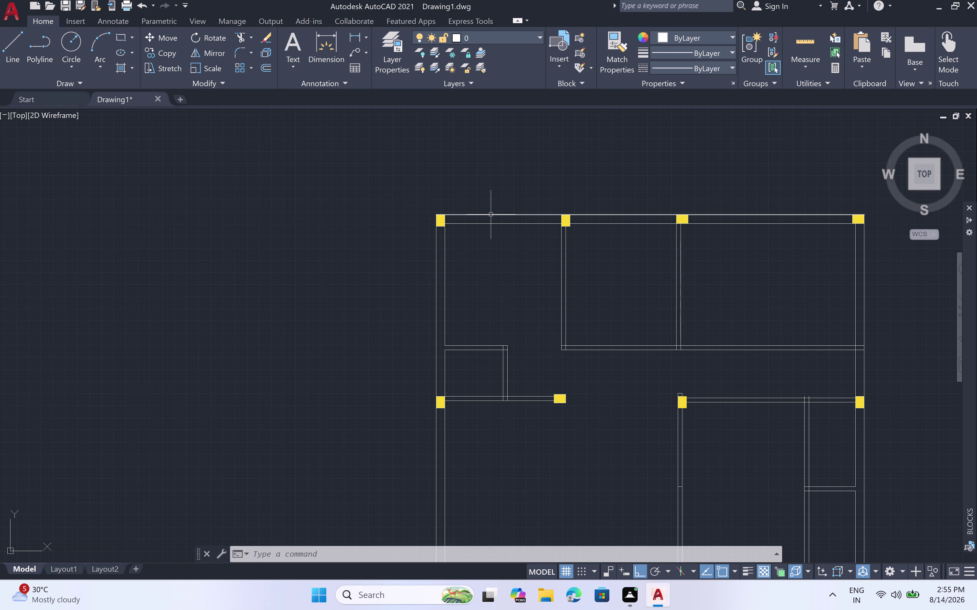
Zoom in on the top wall between the two yellow columns and start LINE.
scroll(up, 3)
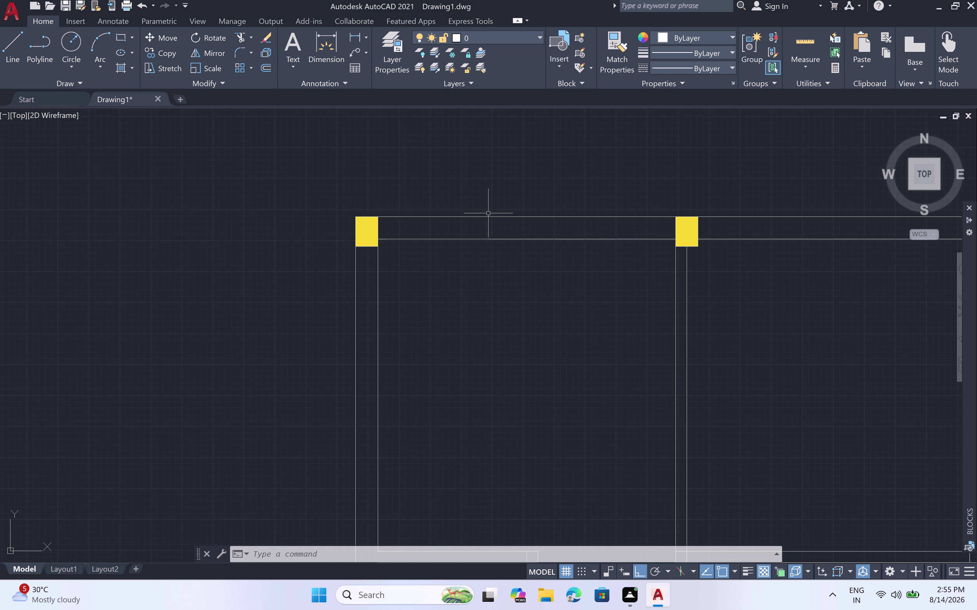
scroll(up, 3)
key(l)
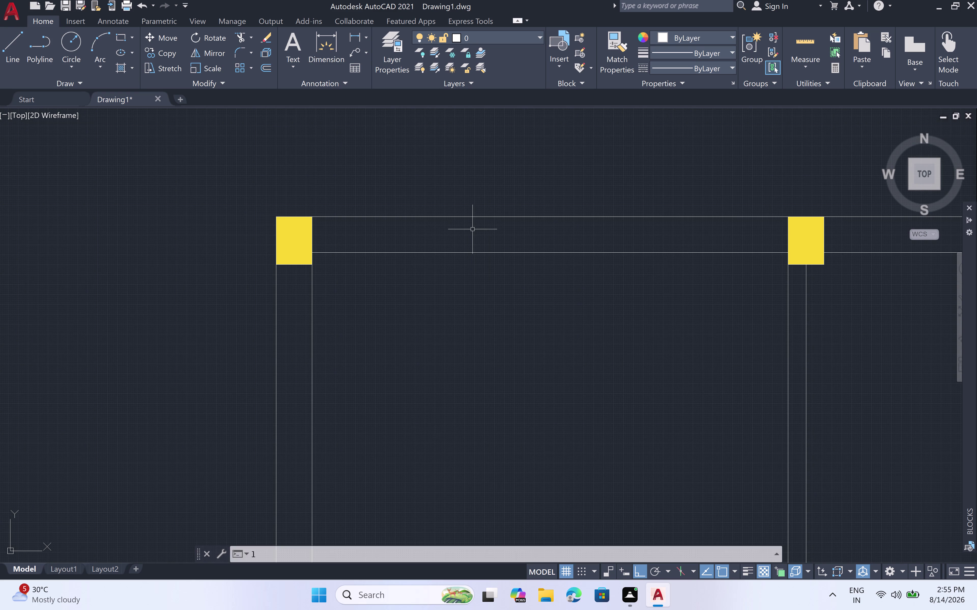
key(space)
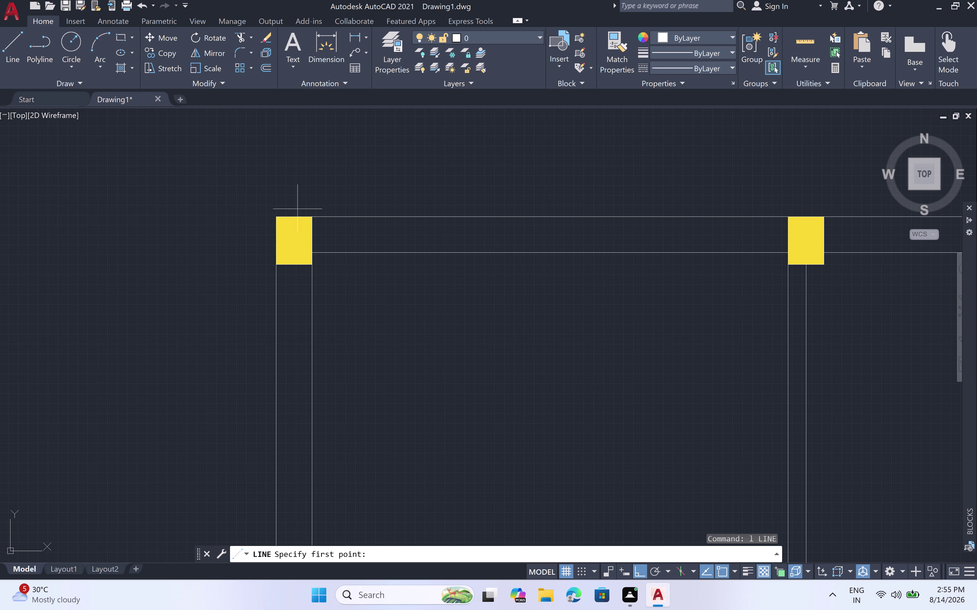
Start a line on the top wall's outer edge, offset 1.5' along the wall.
click(316, 215)
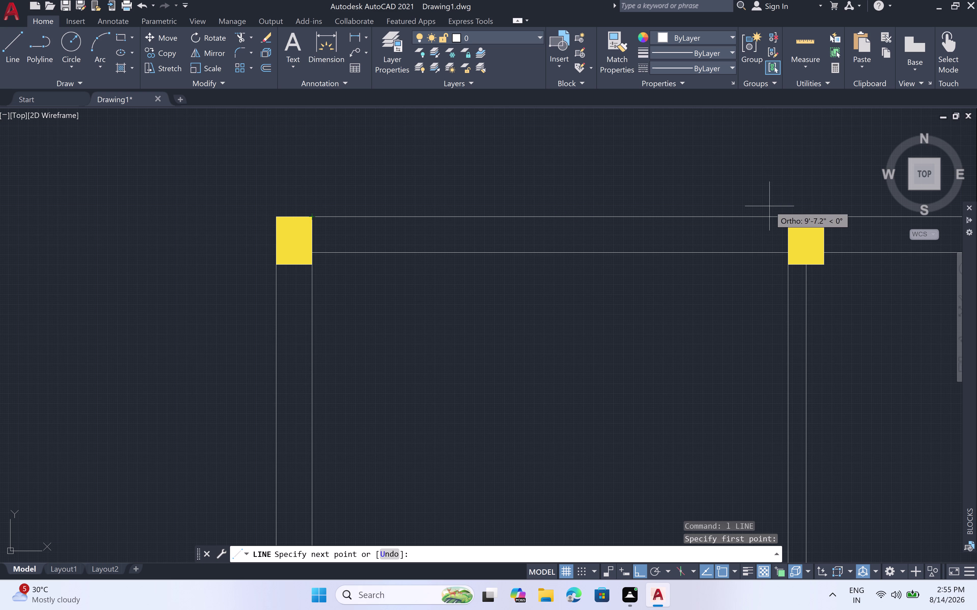
click(785, 219)
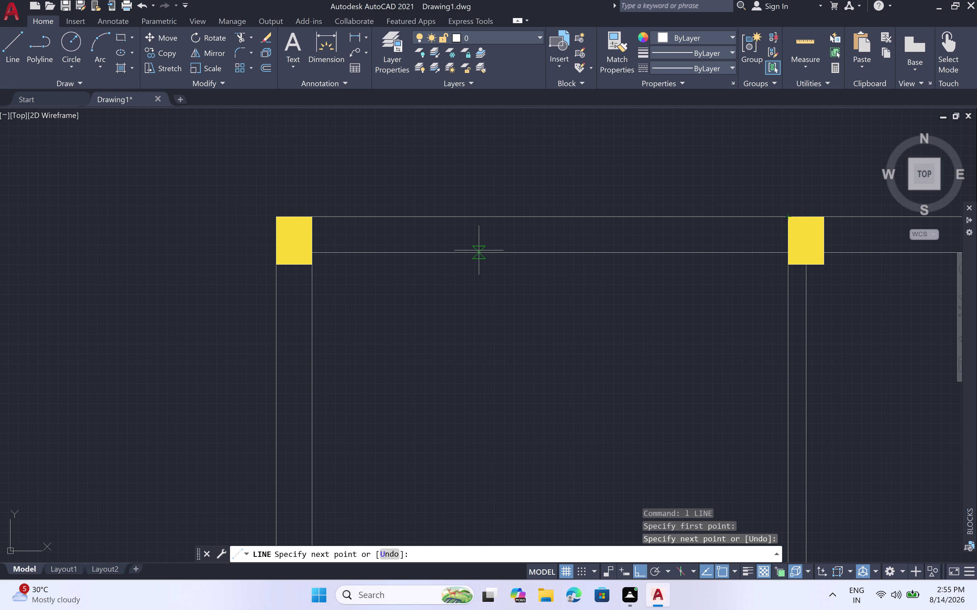
key(Escape)
key(l)
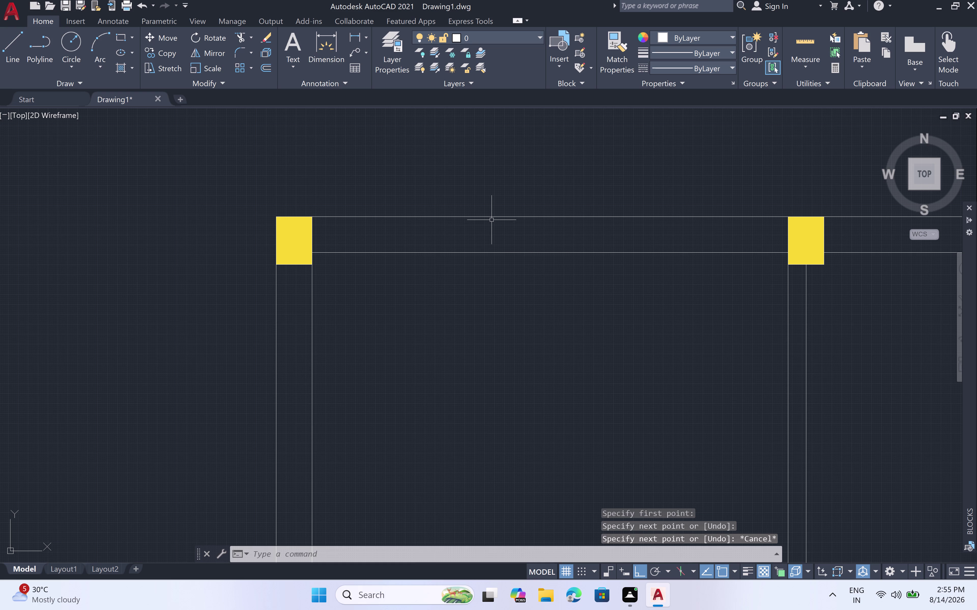
key(space)
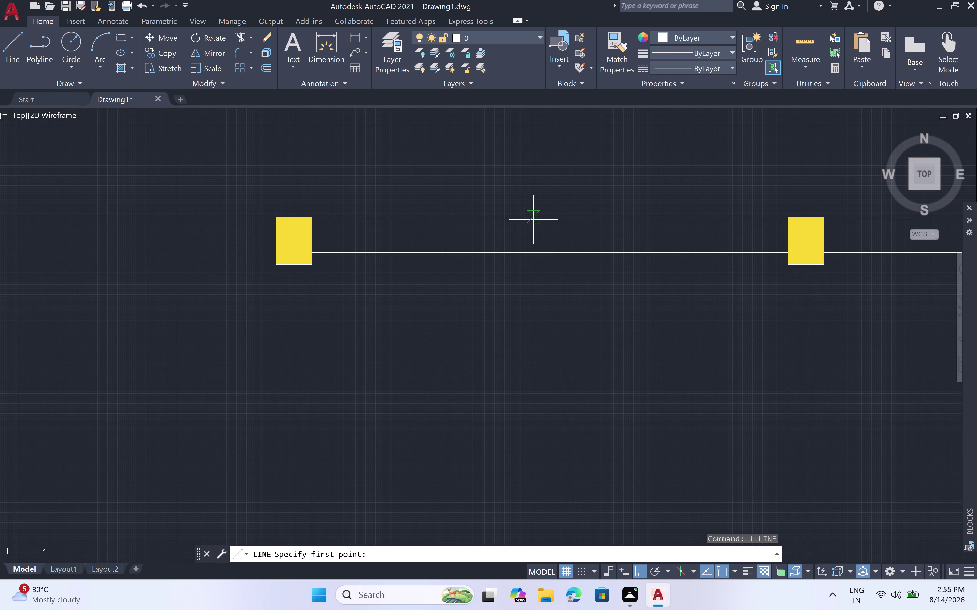
click(547, 216)
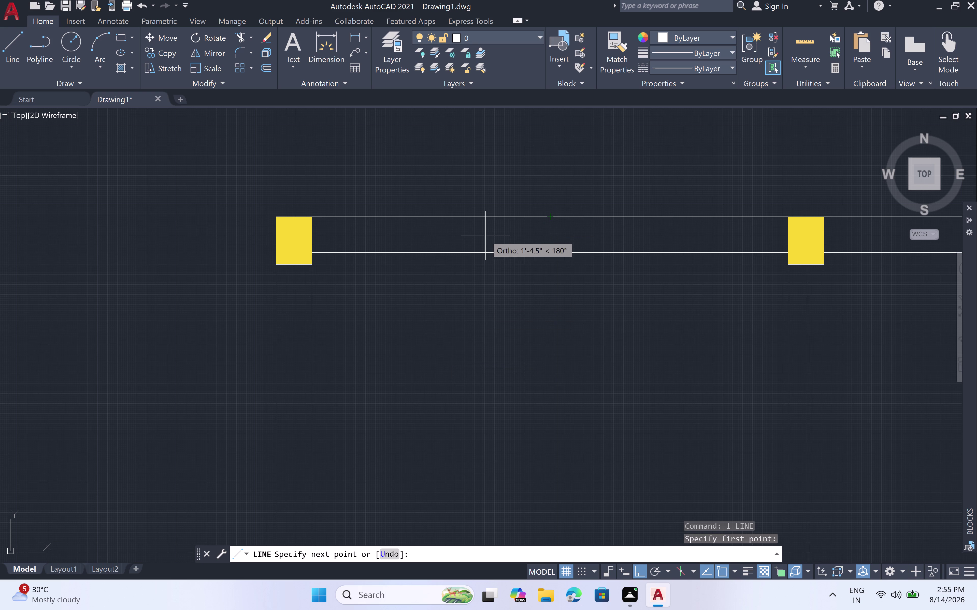
text(1)
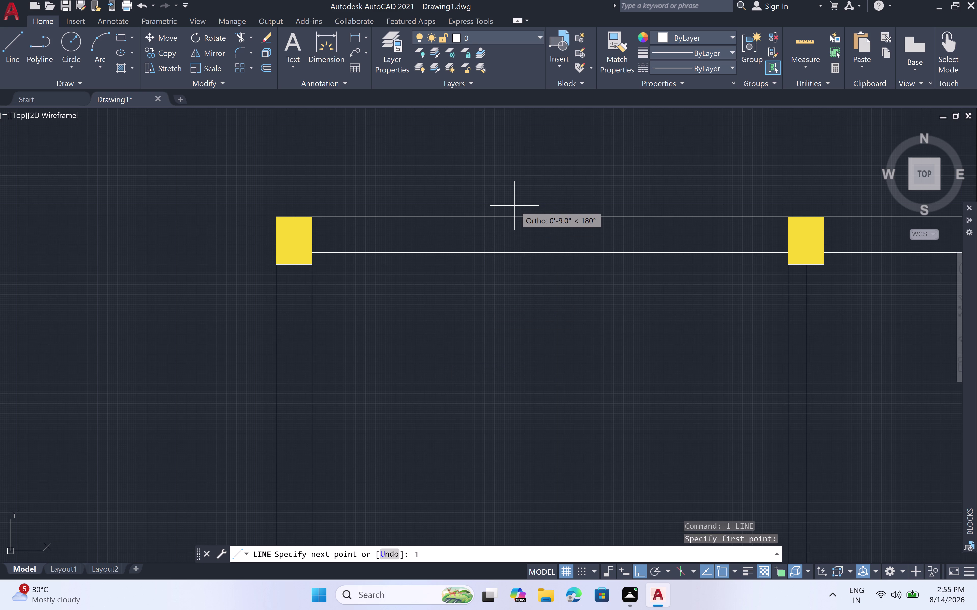
text(.)
key(5)
text(')
key(space)
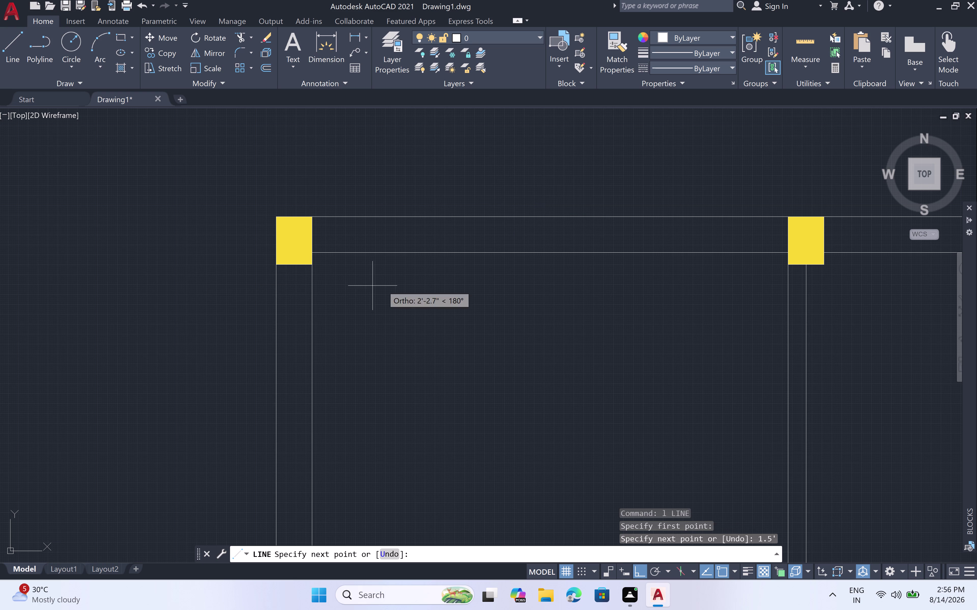
Draw two cross lines through the wall 3' apart.
click(475, 255)
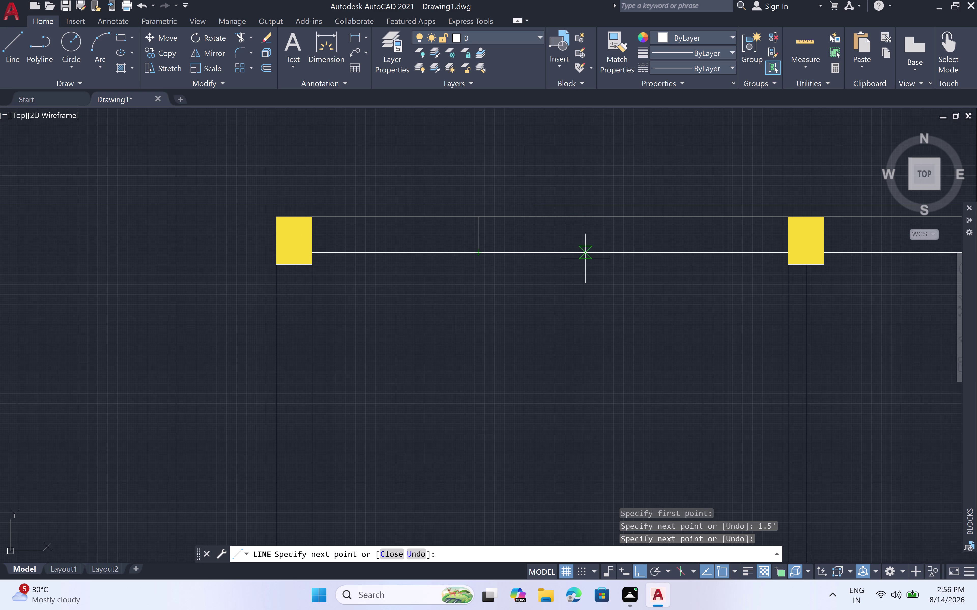
text(3')
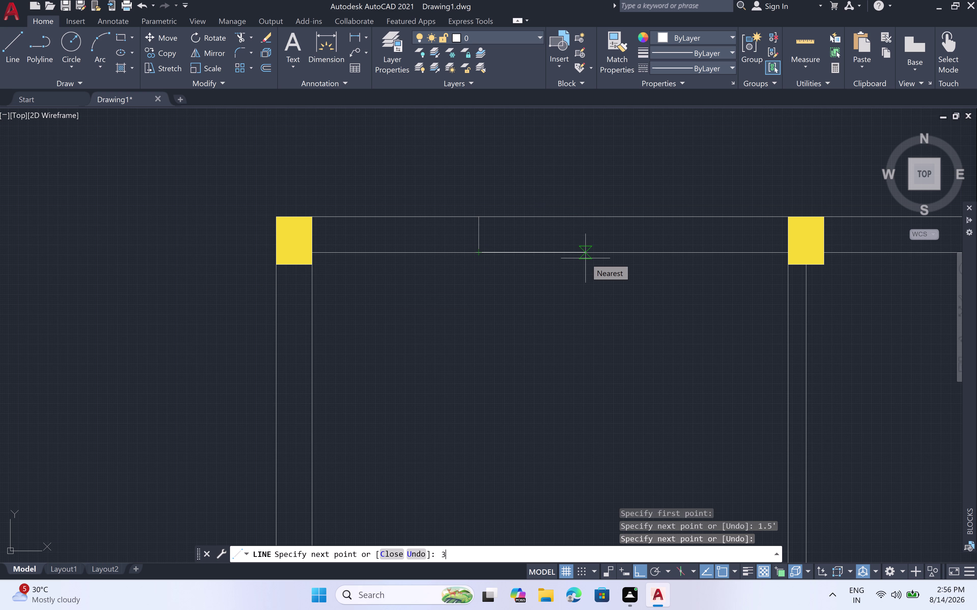
key(space)
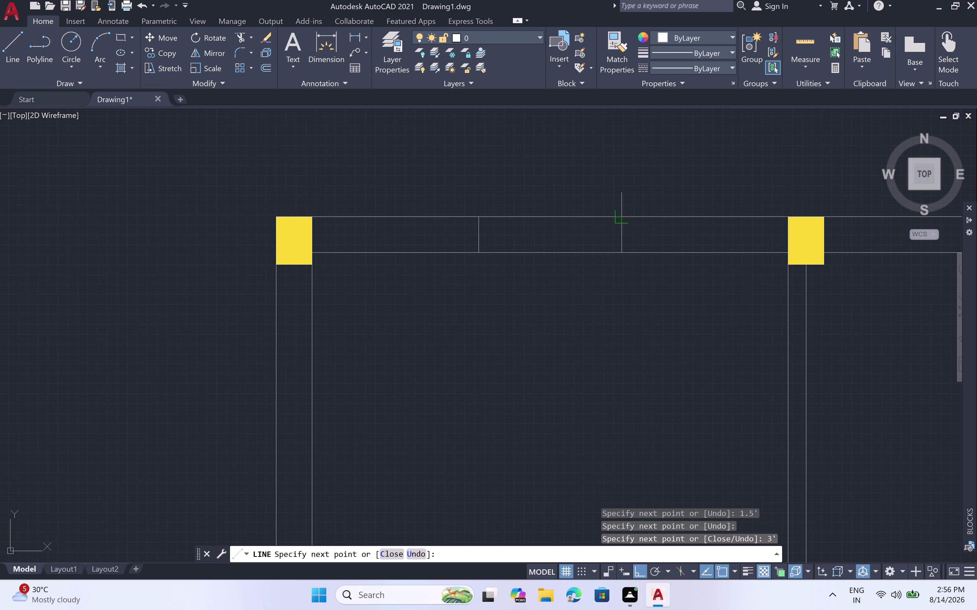
click(618, 216)
key(Escape)
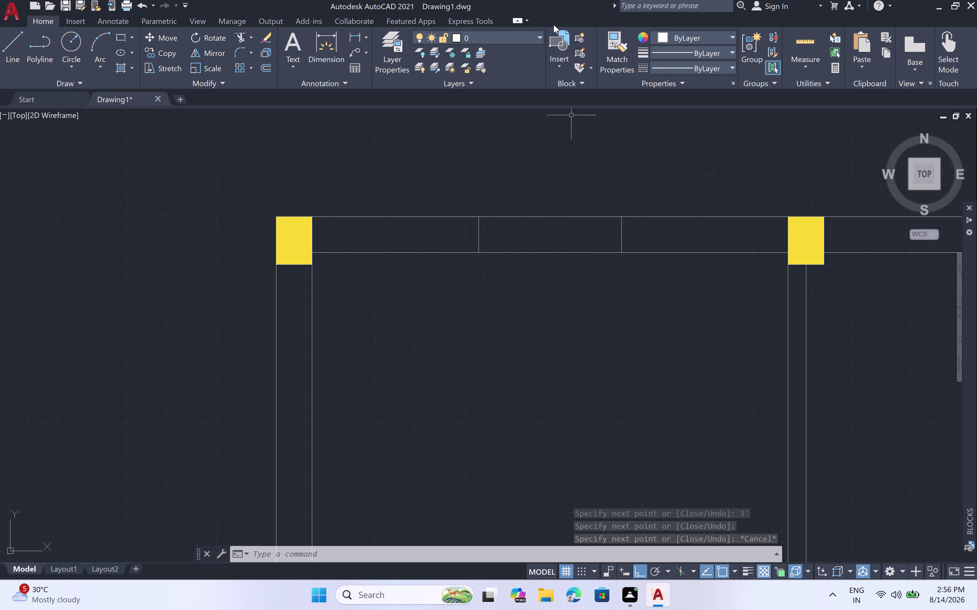
Open the Layer Properties Manager with LA and create a new layer.
text(l)
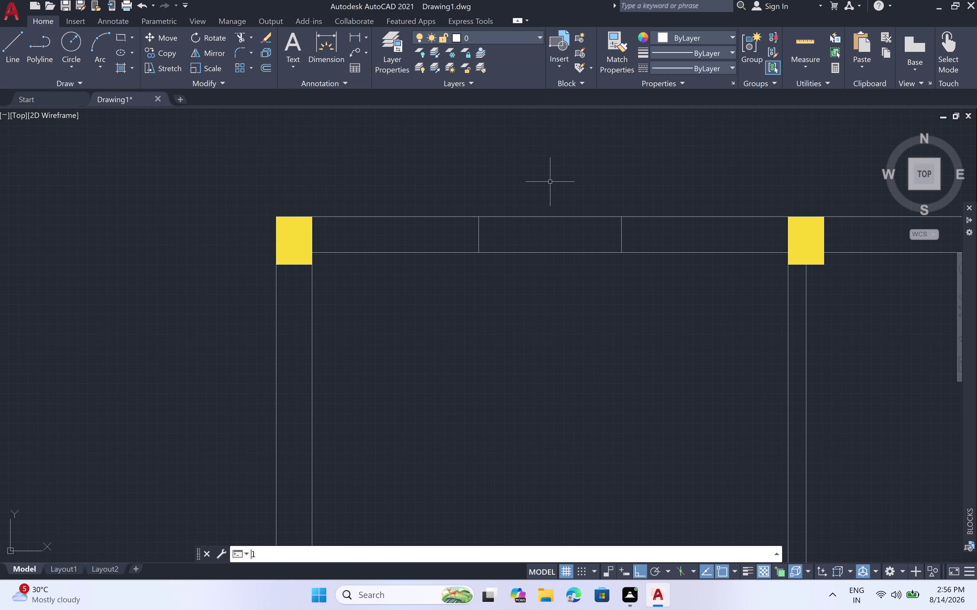
text(a)
key(space)
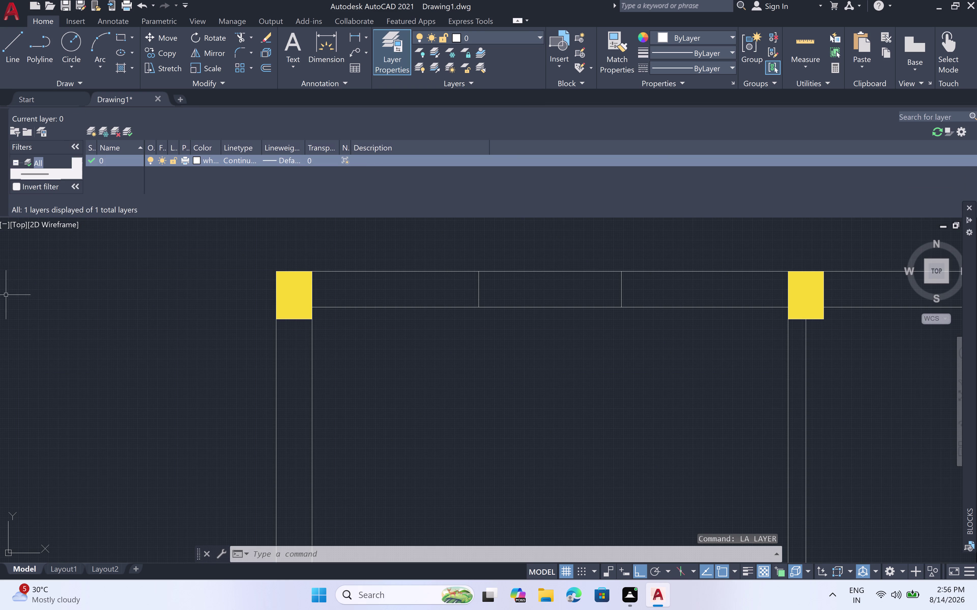
right_click(85, 231)
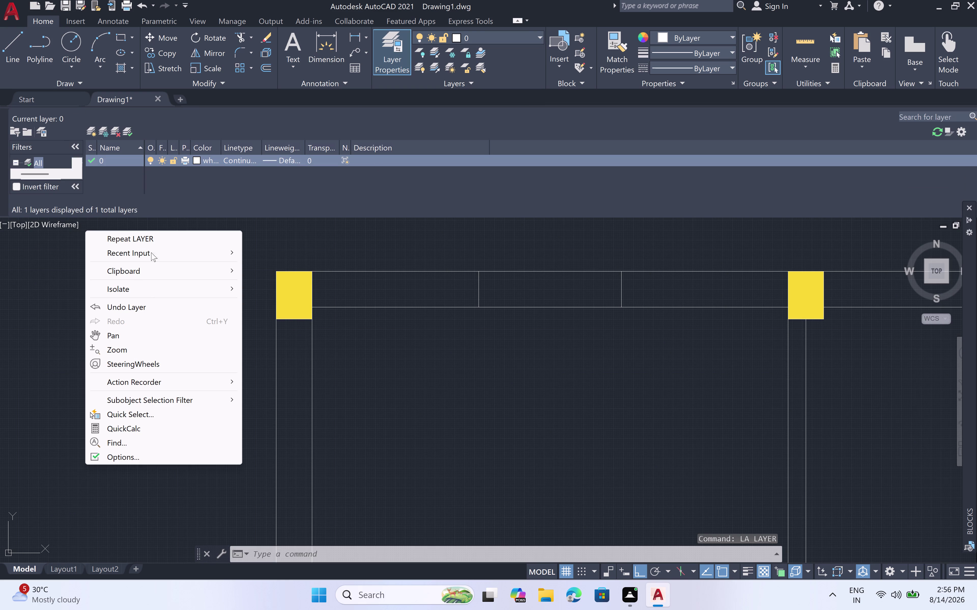
click(140, 169)
right_click(133, 170)
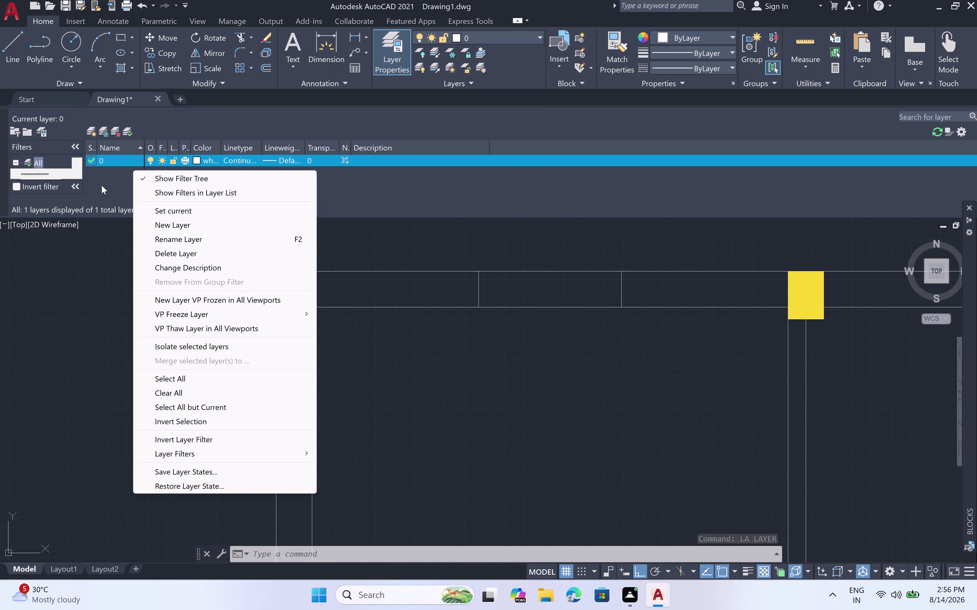
click(193, 223)
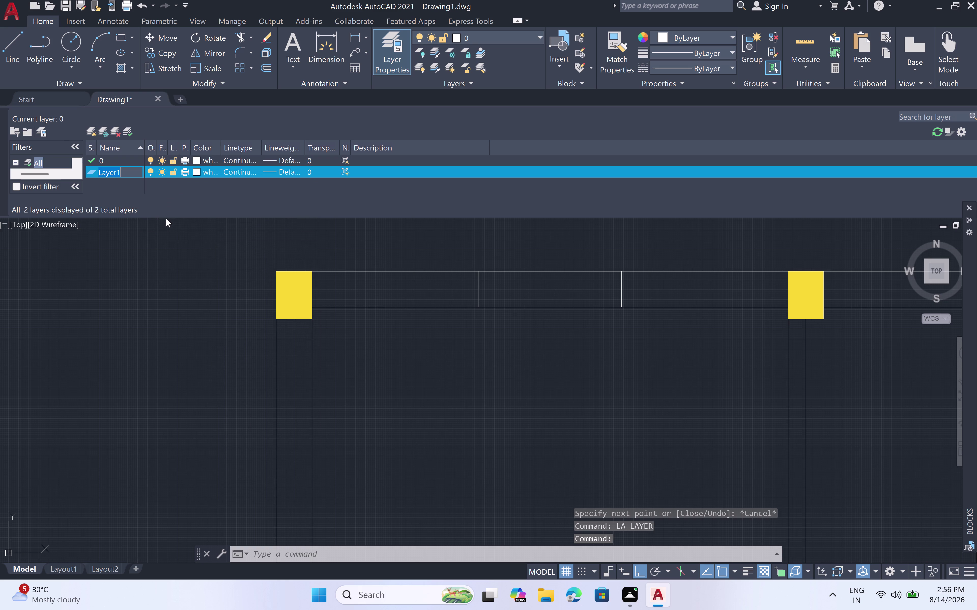
Name the new layer 'window'.
key(BackSpace)
text(wi)
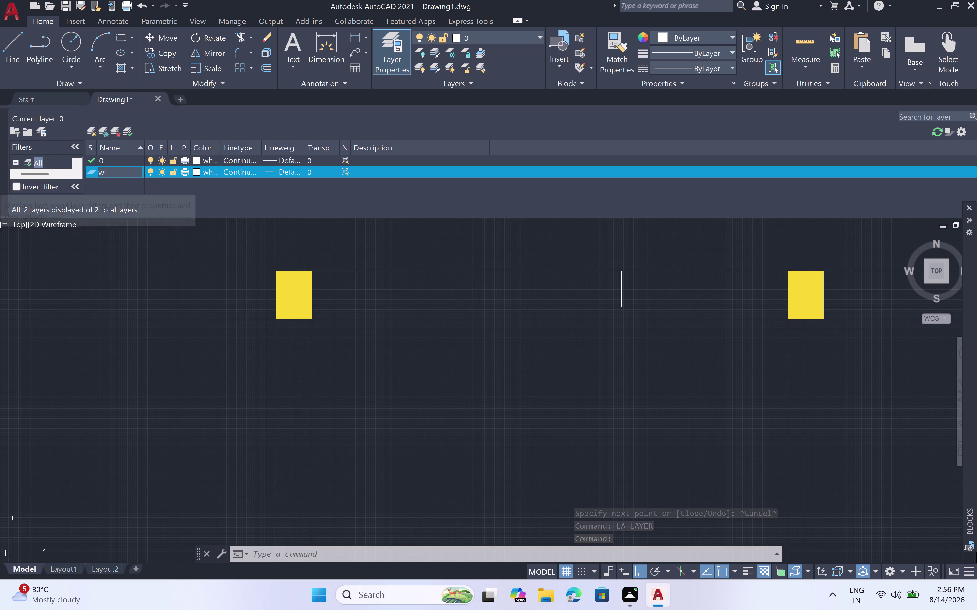
text(n)
key(d)
key(o)
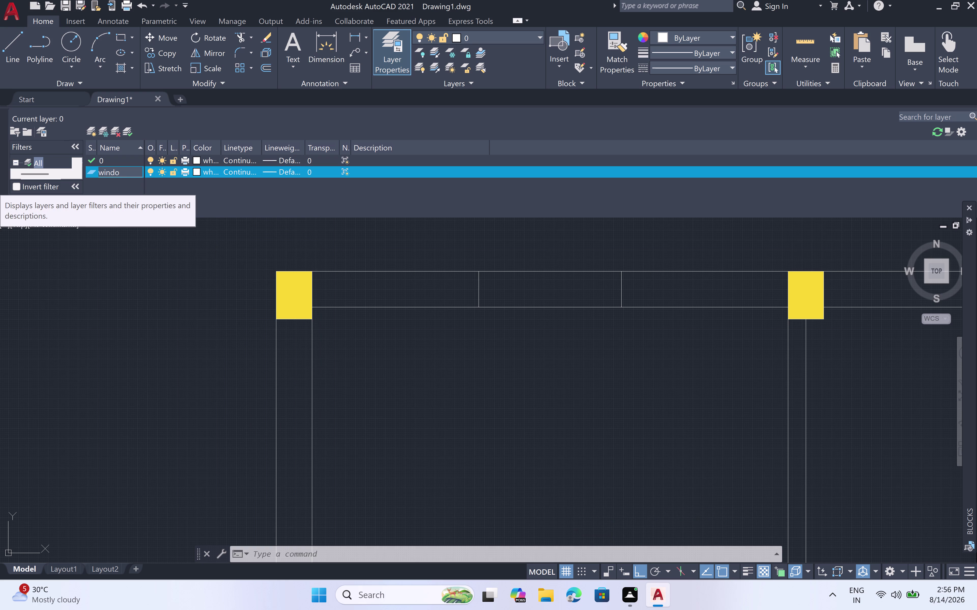
key(w)
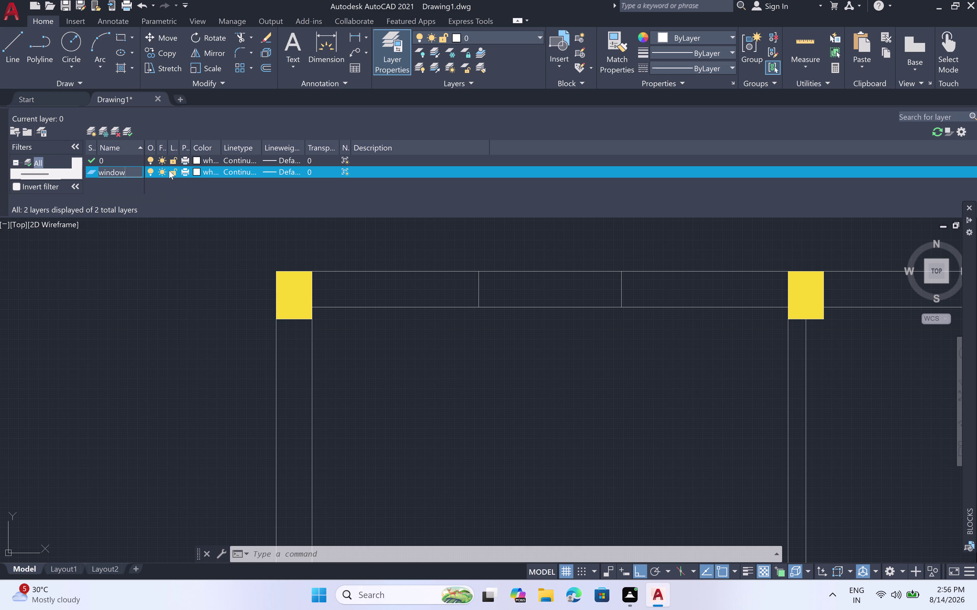
click(198, 167)
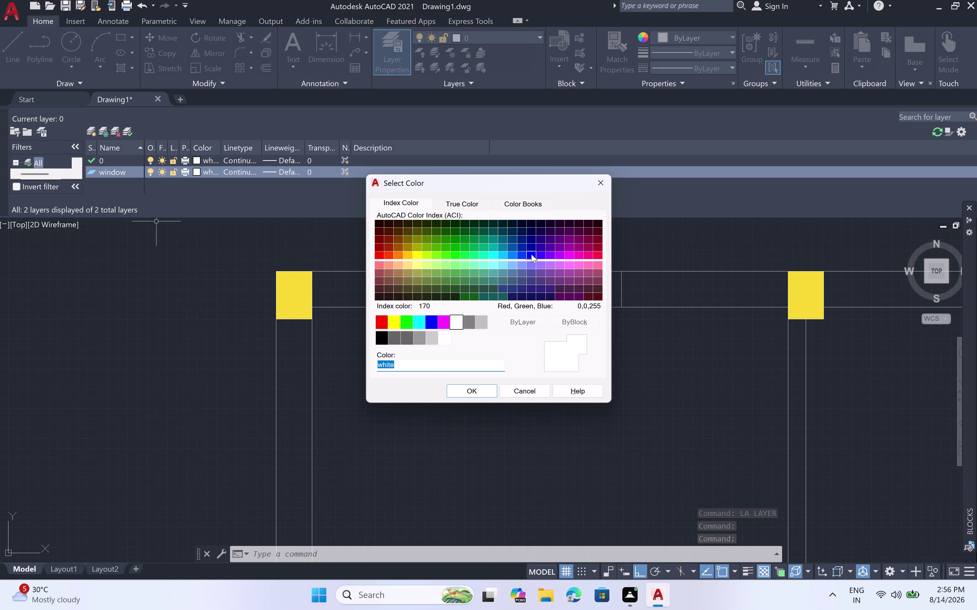
Set the window layer's colour to index 180 (blue) and close the layer manager.
click(539, 256)
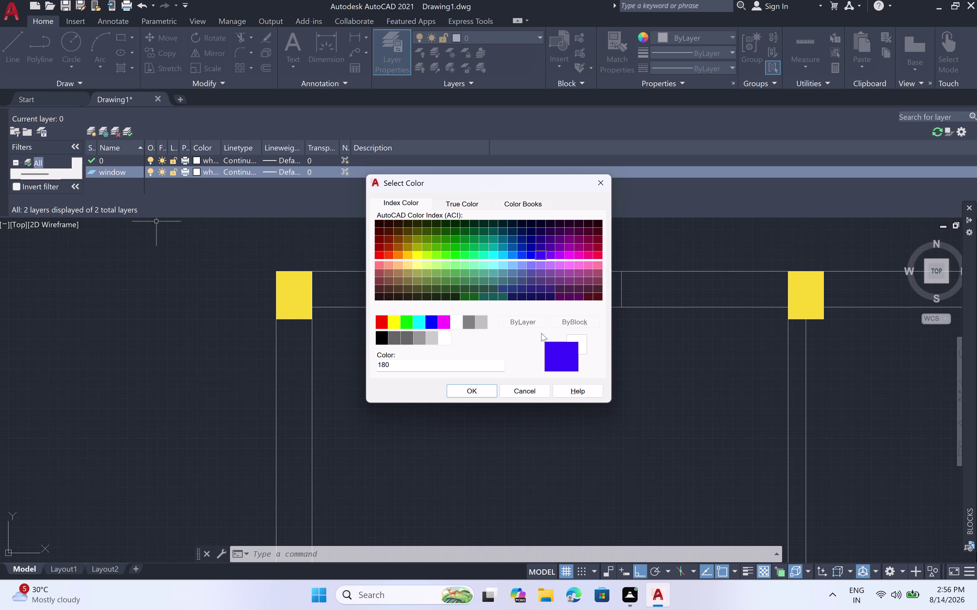
click(479, 395)
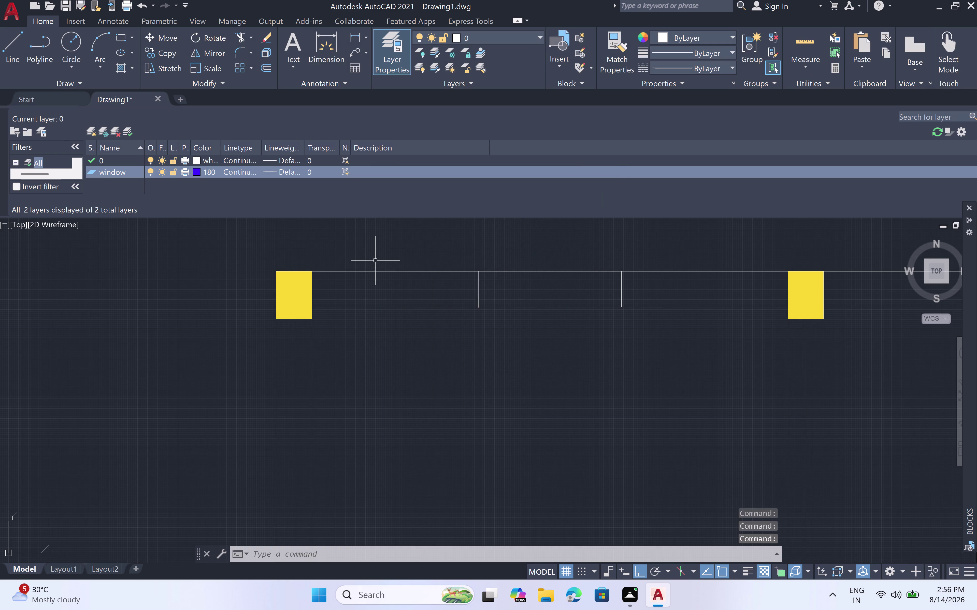
click(137, 248)
click(246, 245)
key(Escape)
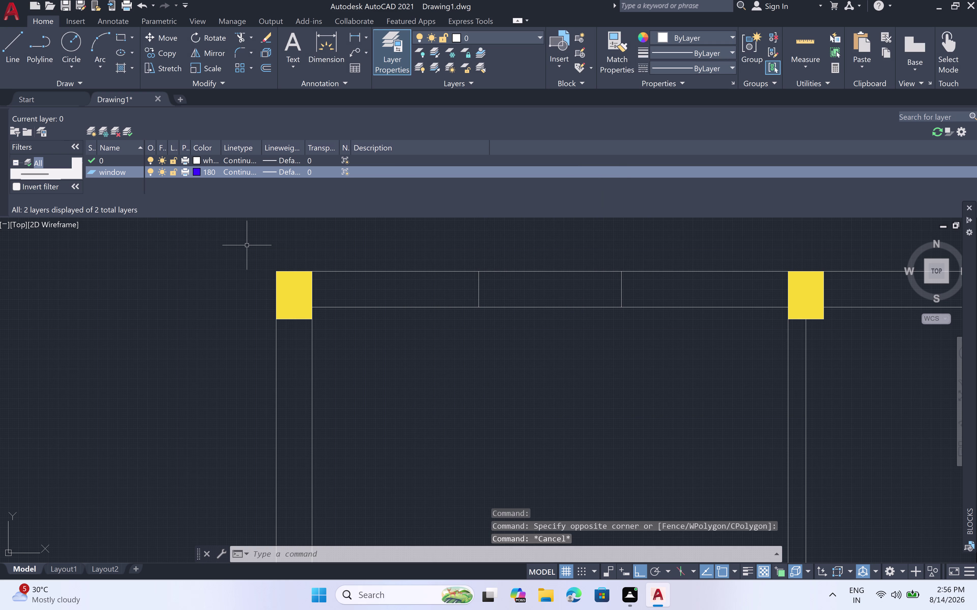
double_click(394, 47)
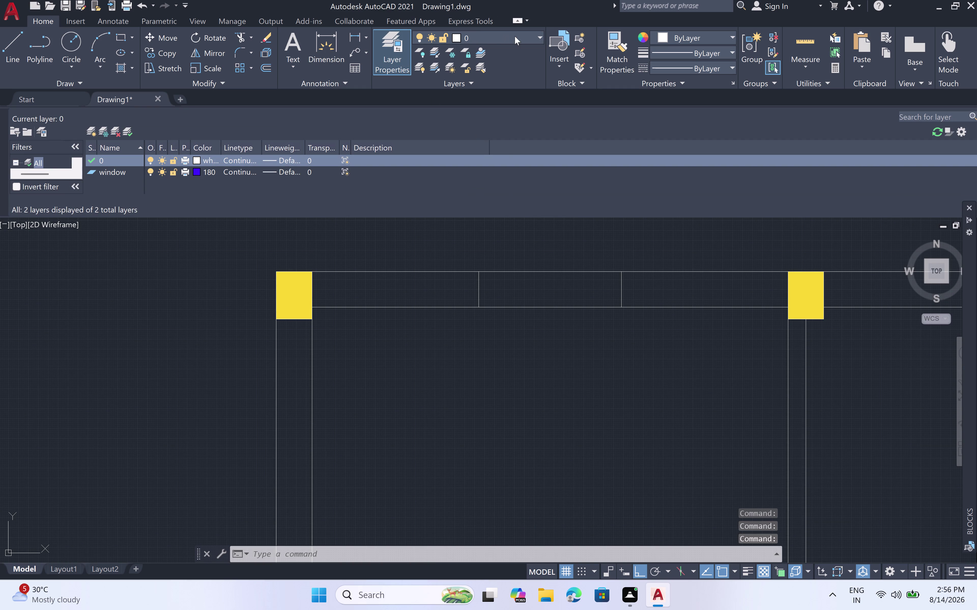
click(396, 61)
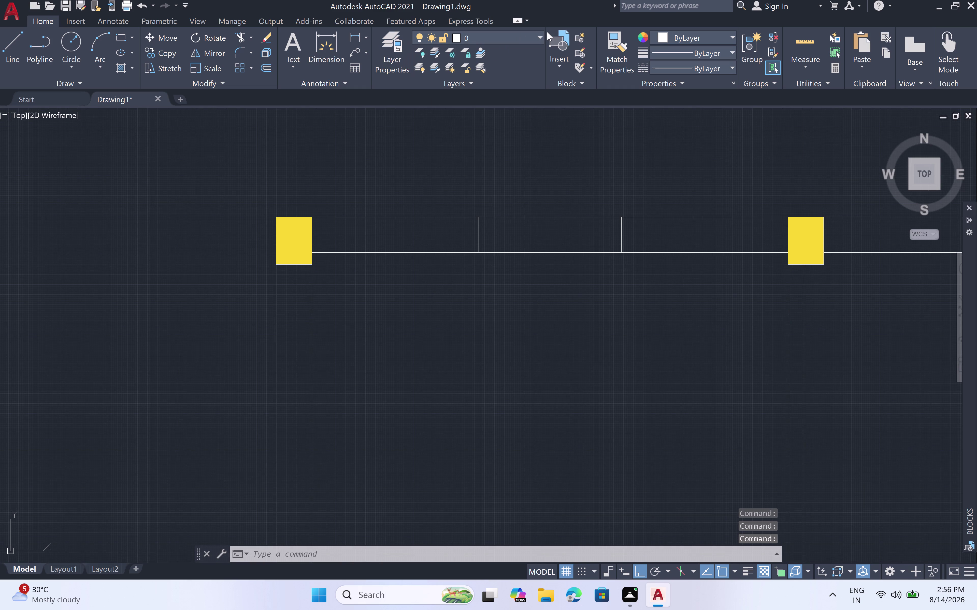
Make window the current layer and draw jamb lines across the top wall opening.
click(543, 35)
click(525, 67)
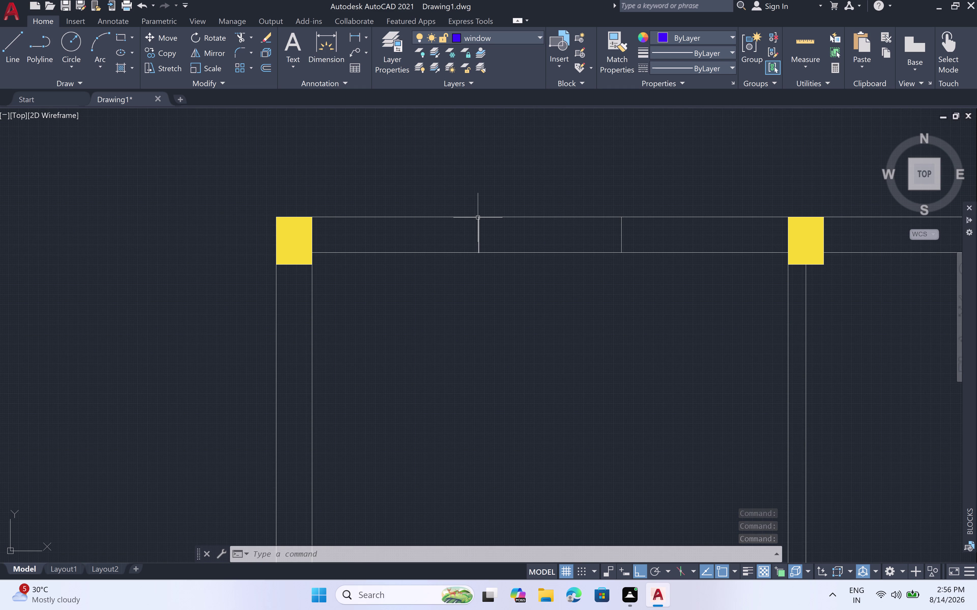
text(l)
key(space)
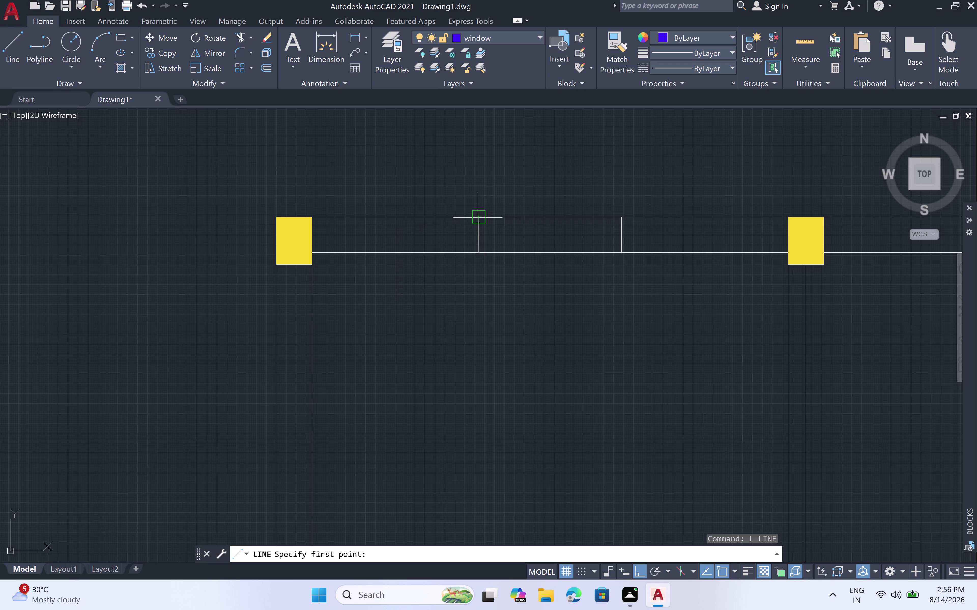
click(472, 214)
click(480, 254)
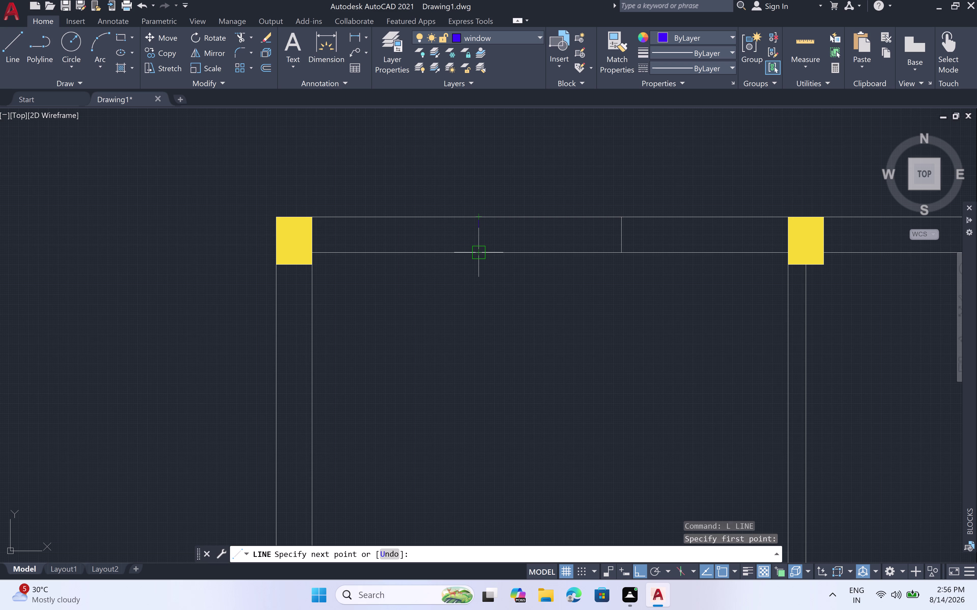
click(619, 251)
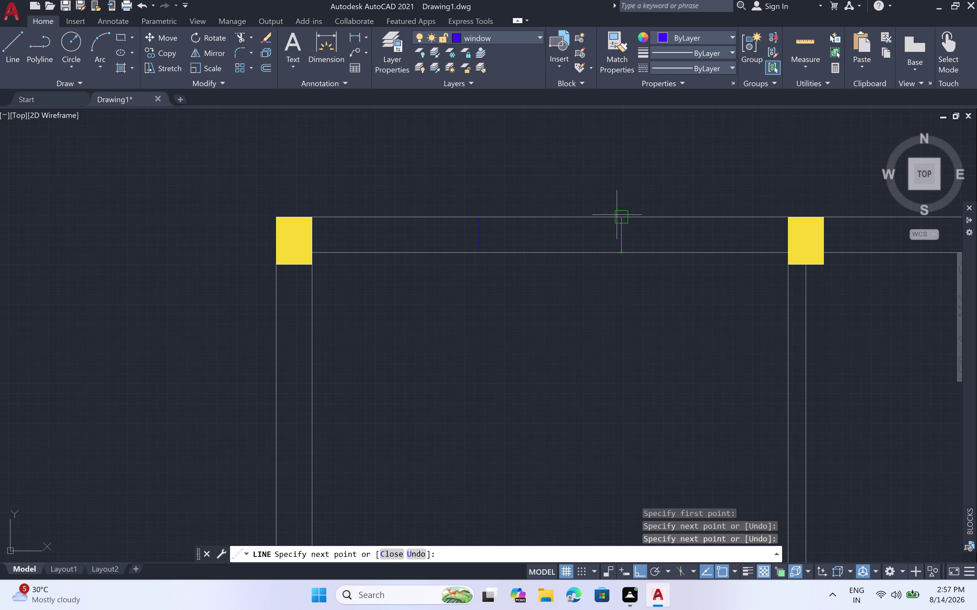
click(620, 218)
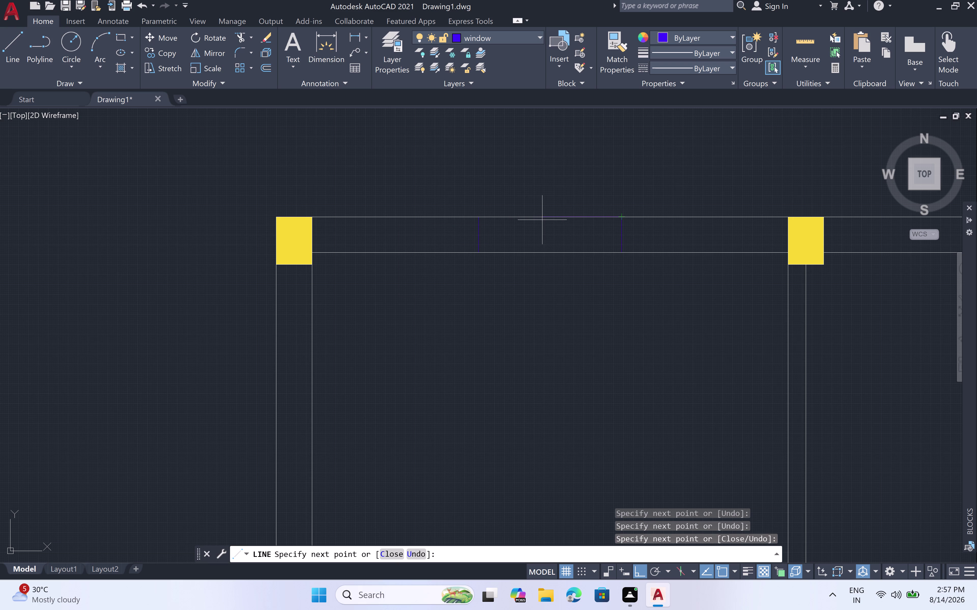
click(480, 219)
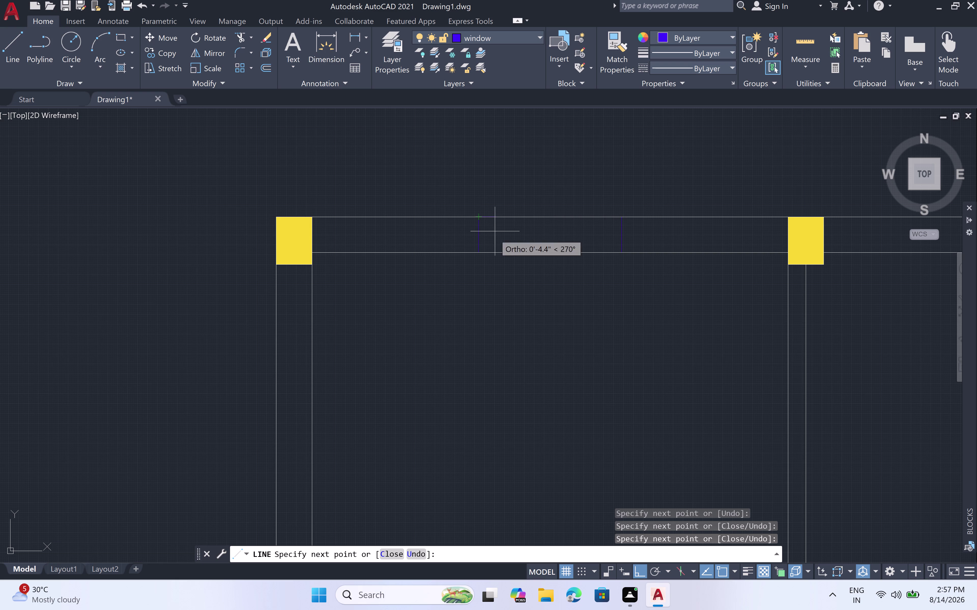
key(Escape)
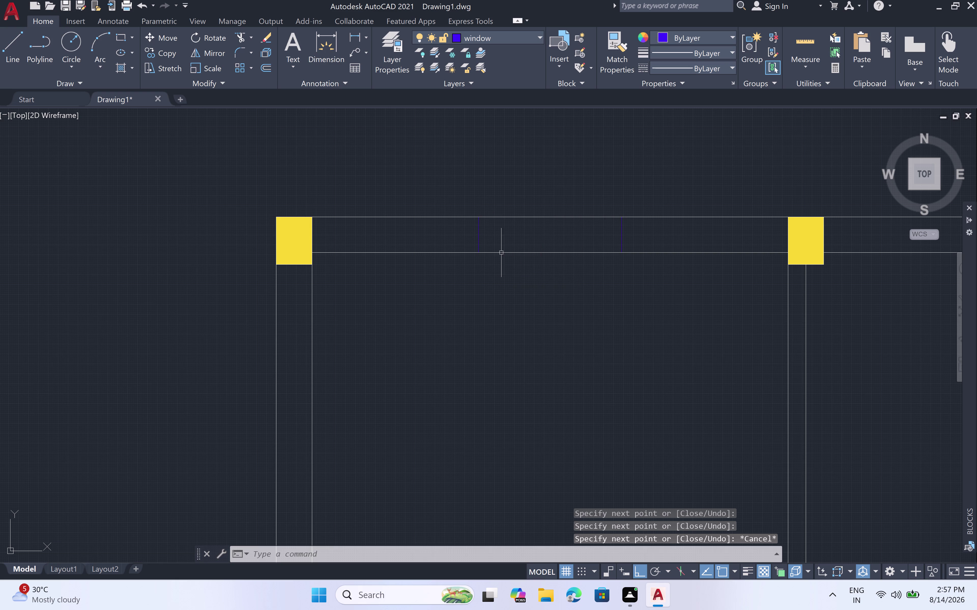
scroll(up, 3)
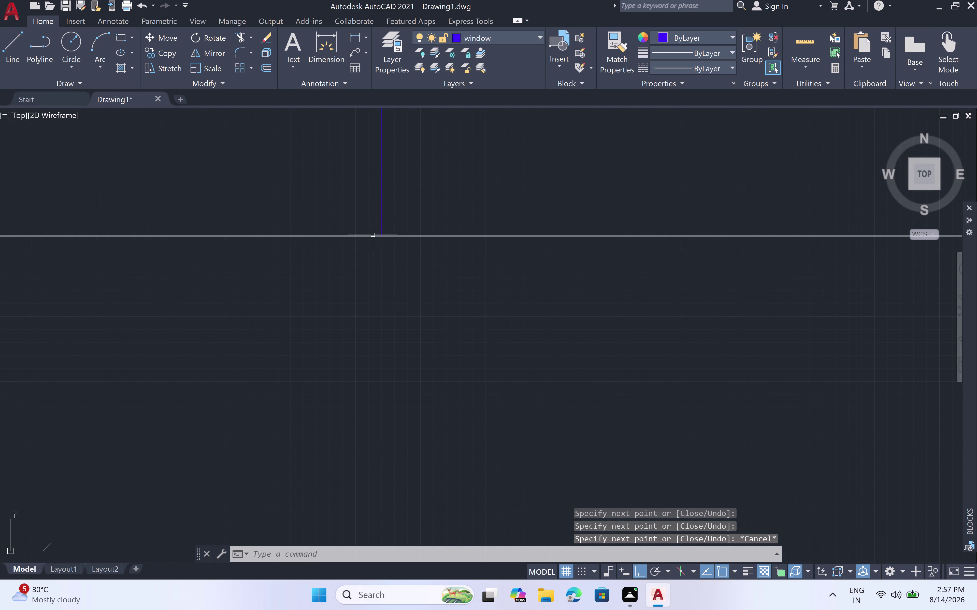
Draw a first window line along the top wall's inner edge.
key(space)
click(381, 237)
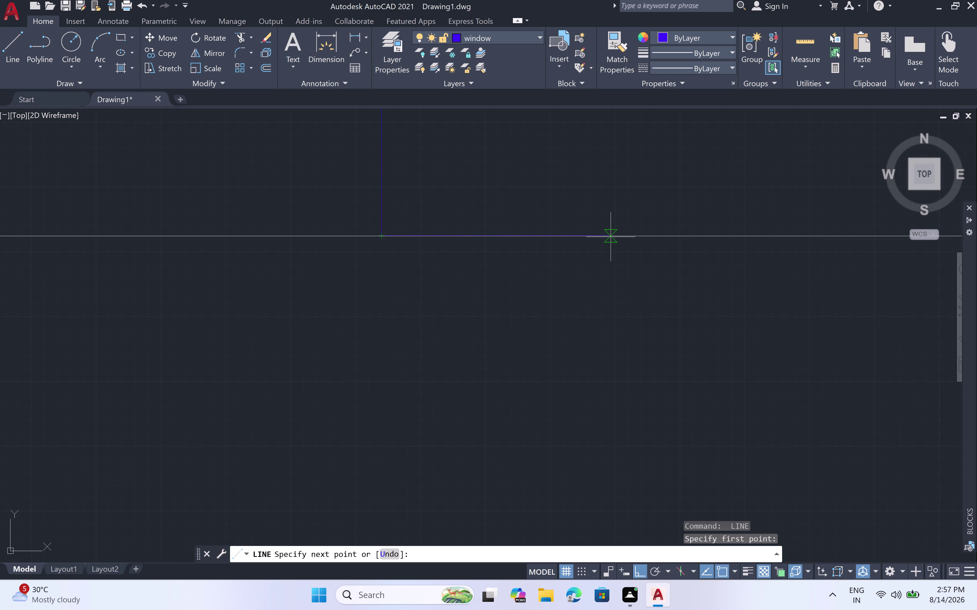
scroll(down, 3)
scroll(up, 3)
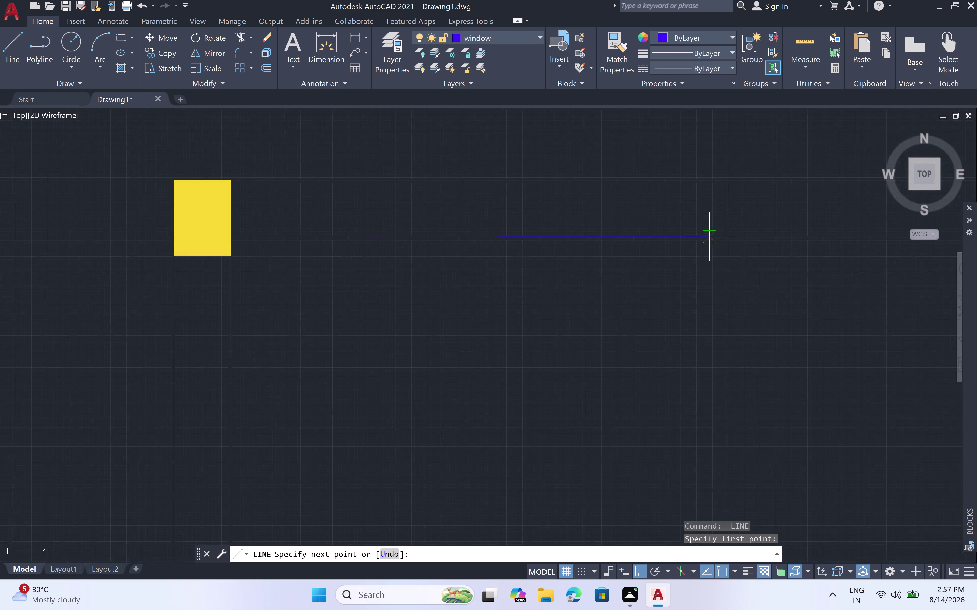
scroll(up, 3)
click(749, 241)
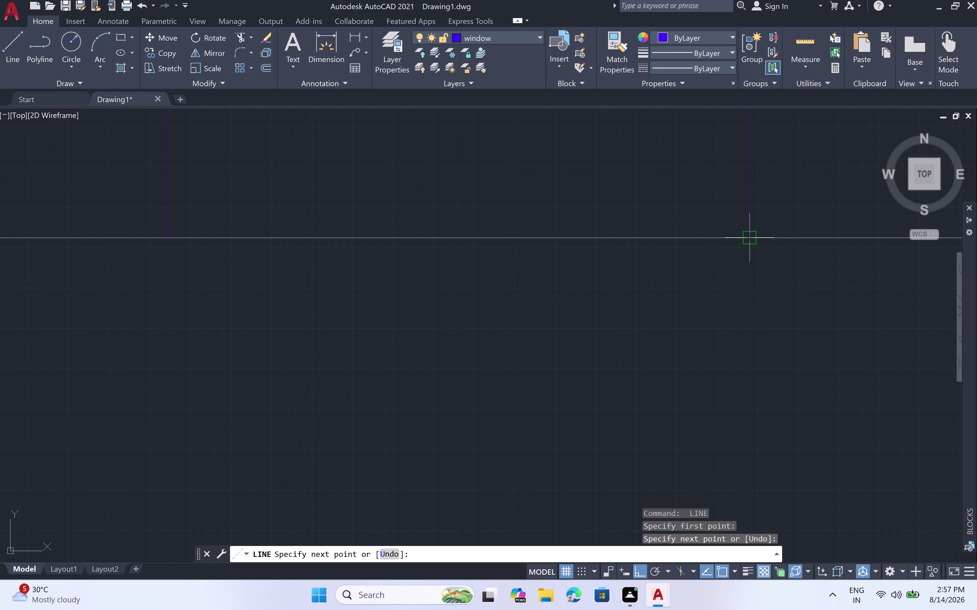
scroll(down, 3)
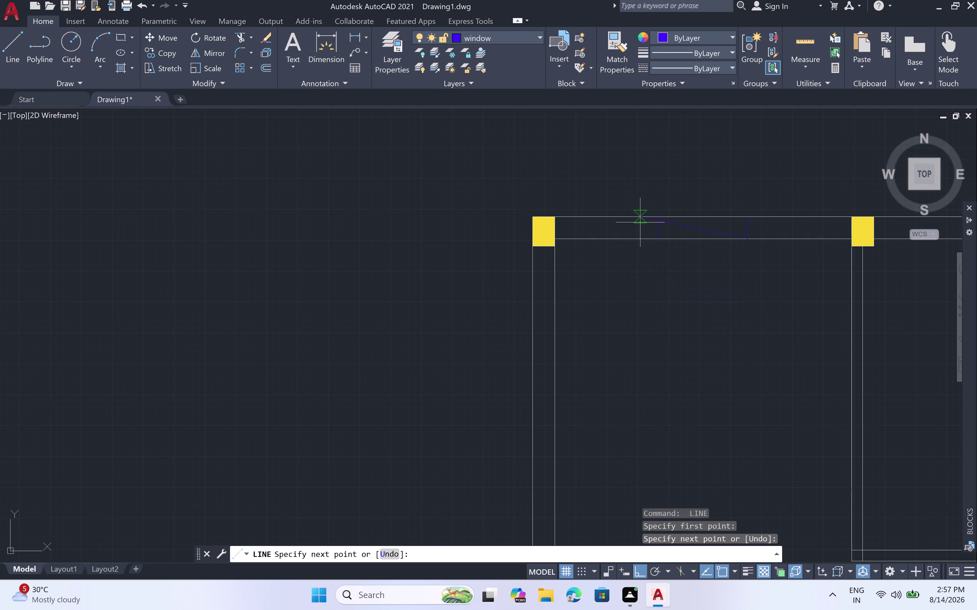
scroll(up, 3)
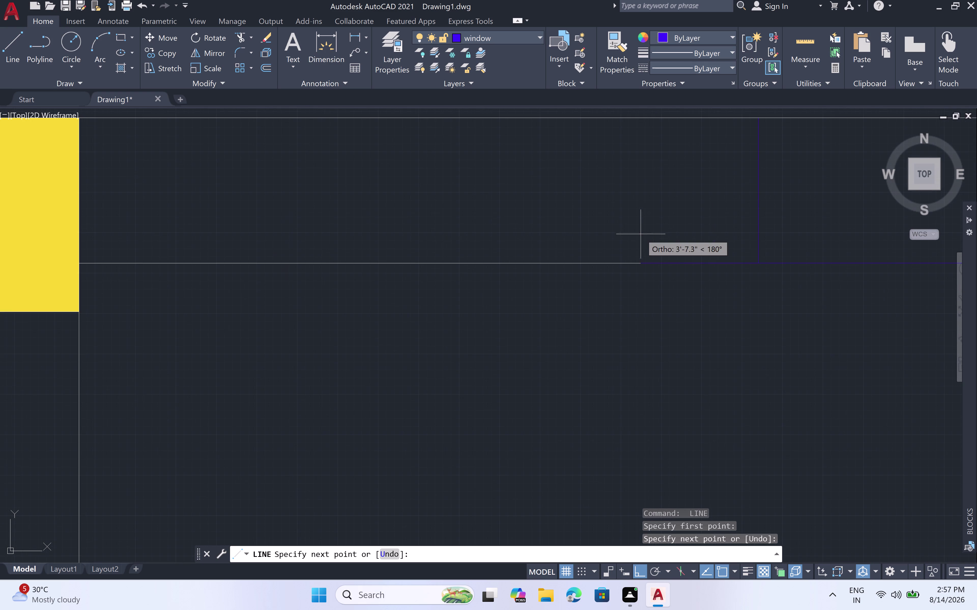
click(761, 262)
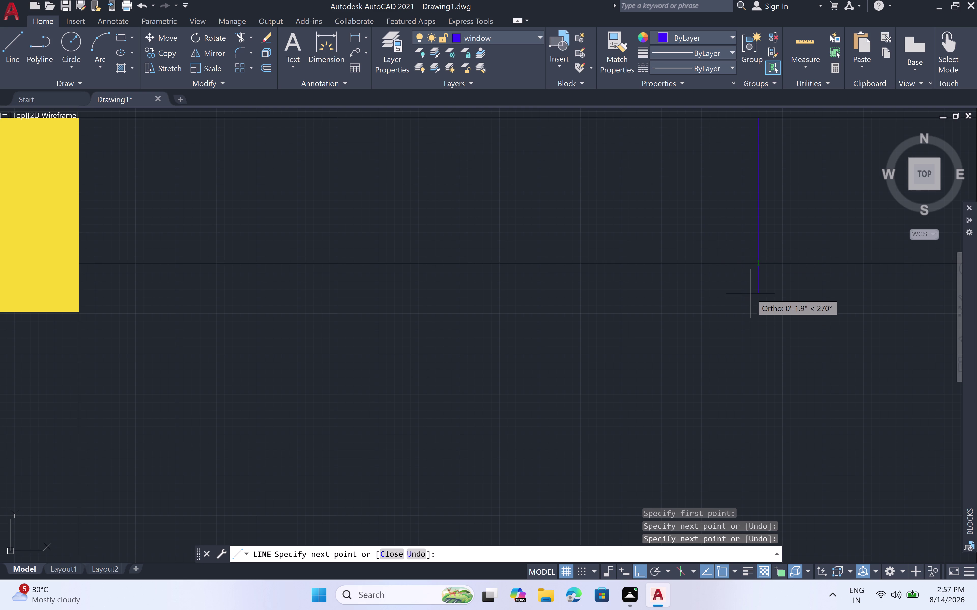
key(Escape)
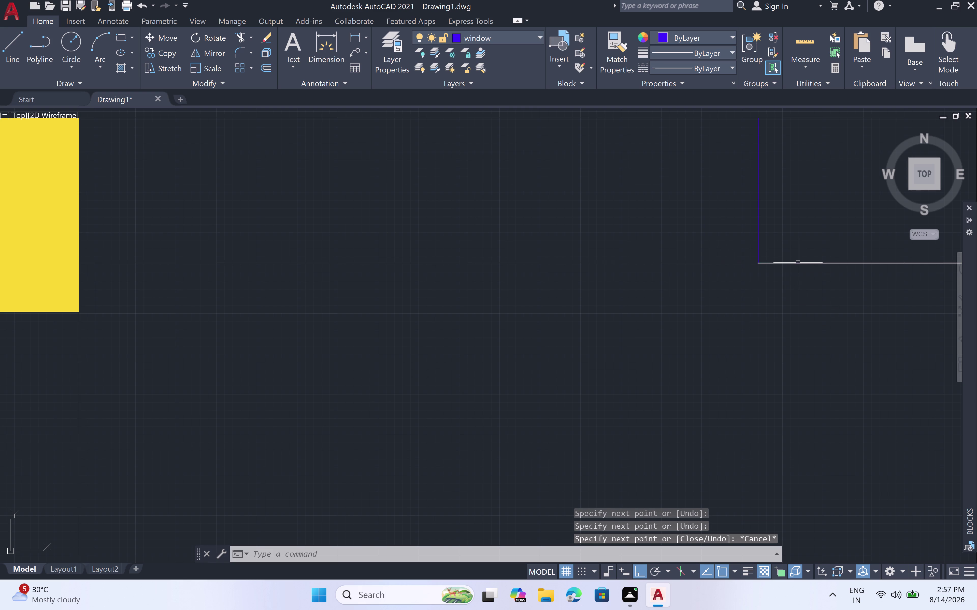
Erase the extra line segments, undoing the accidental wall line deletion.
click(798, 263)
key(Delete)
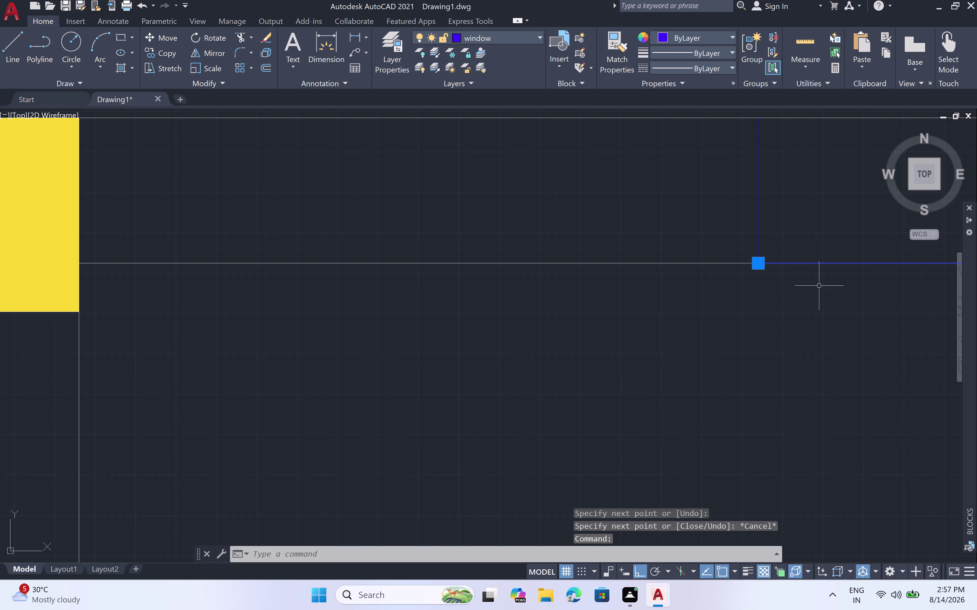
click(817, 264)
key(Delete)
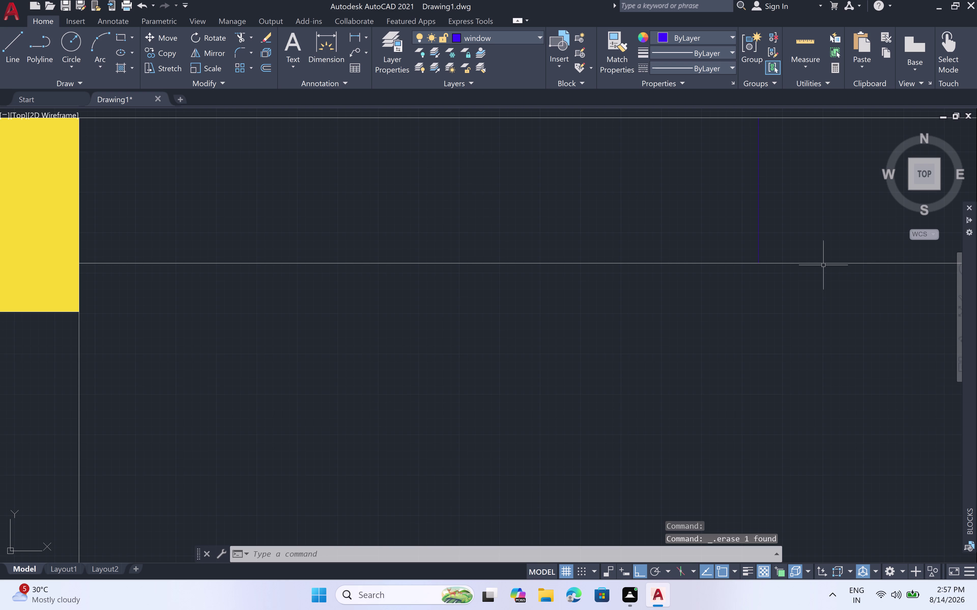
click(822, 264)
key(Delete)
key(Delete)
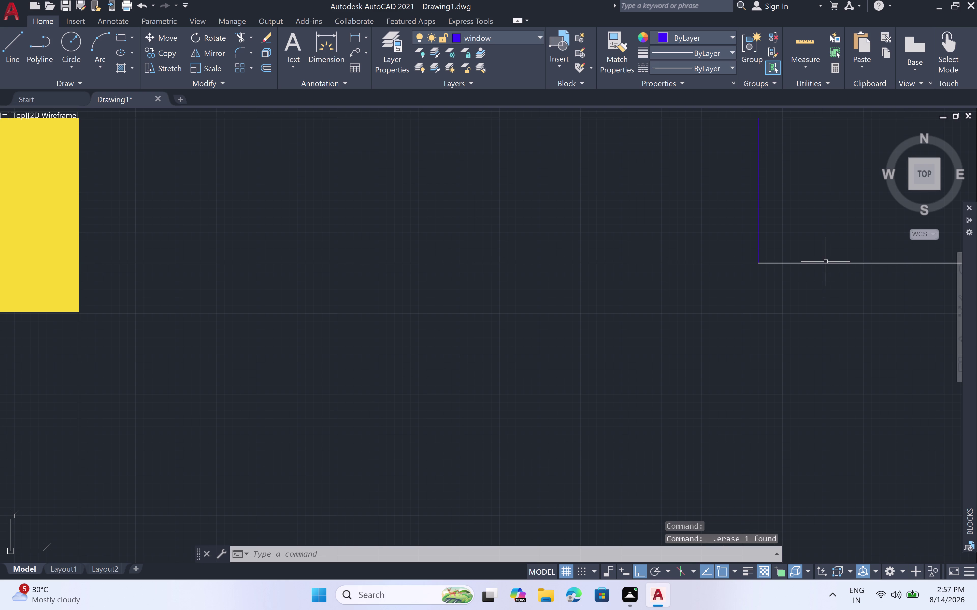
click(826, 264)
key(Delete)
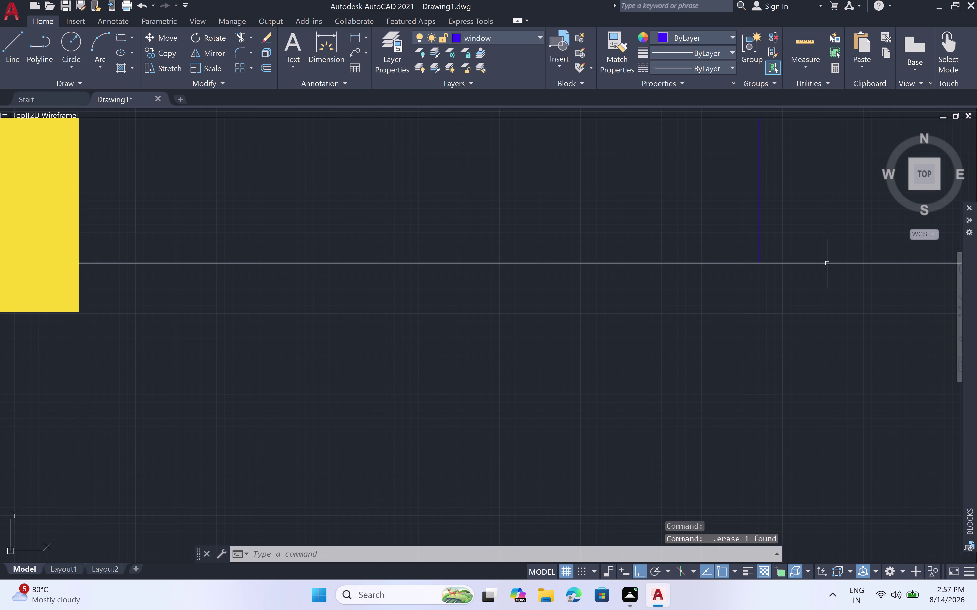
click(827, 264)
key(Delete)
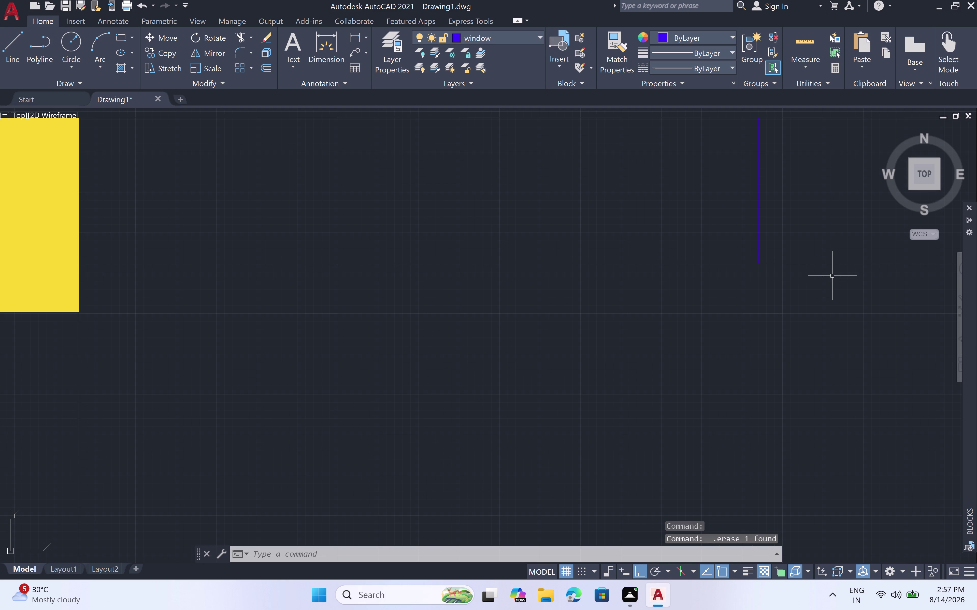
key(ctrl+z)
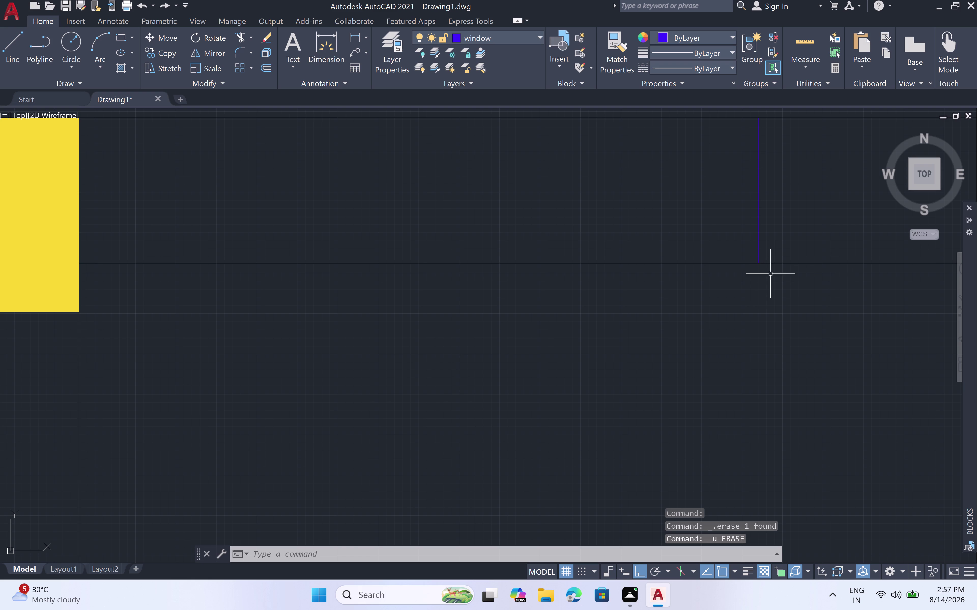
Redraw the window line across the opening between the jamb lines.
key(l)
key(space)
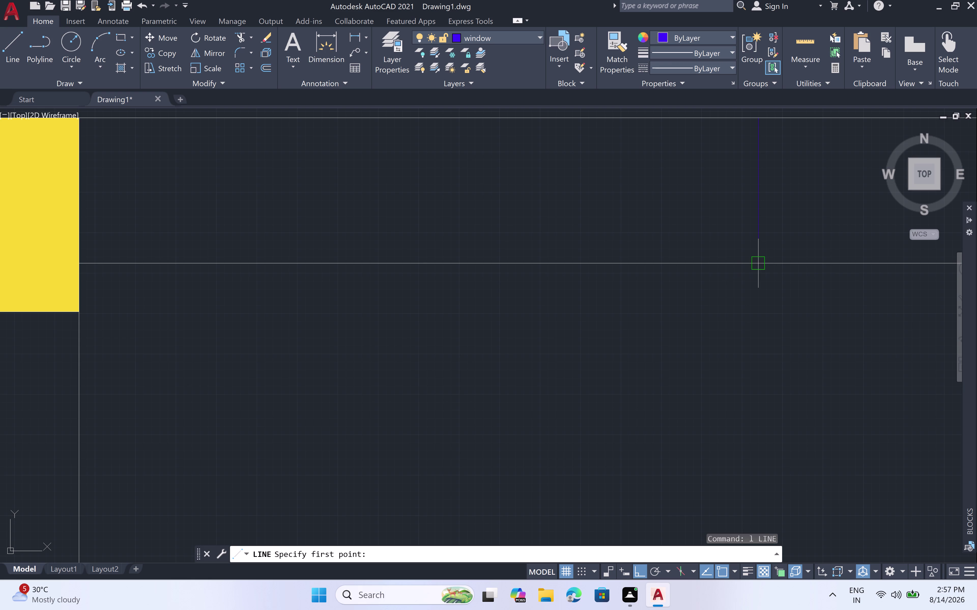
click(761, 264)
scroll(down, 3)
middle_drag(861, 285, 721, 303)
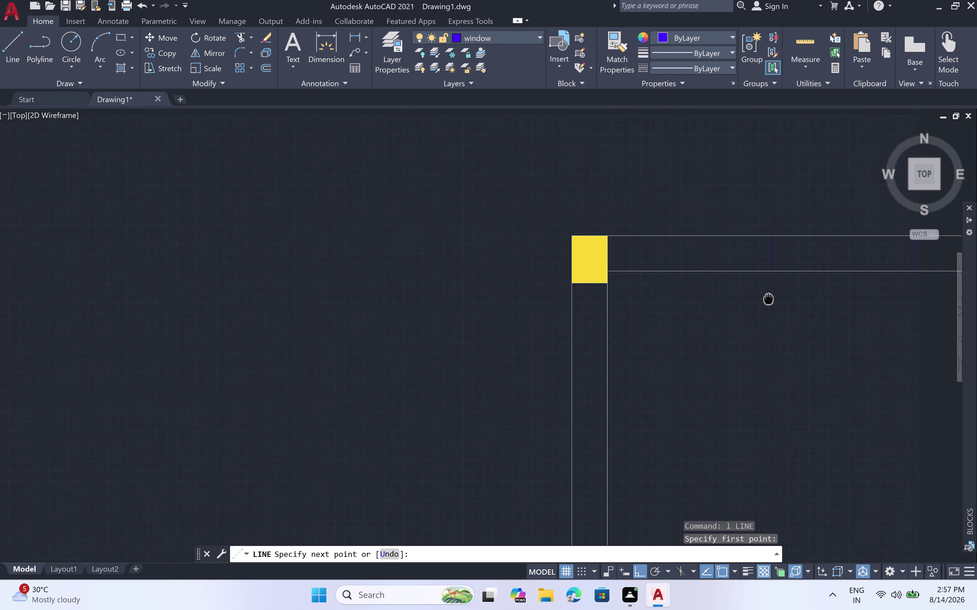
middle_drag(720, 303, 662, 305)
scroll(up, 3)
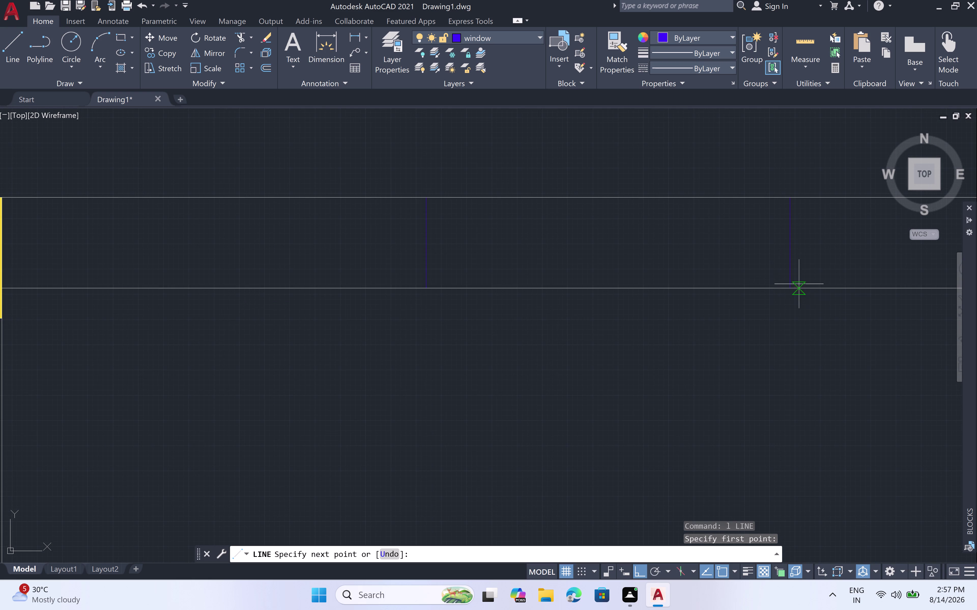
click(786, 288)
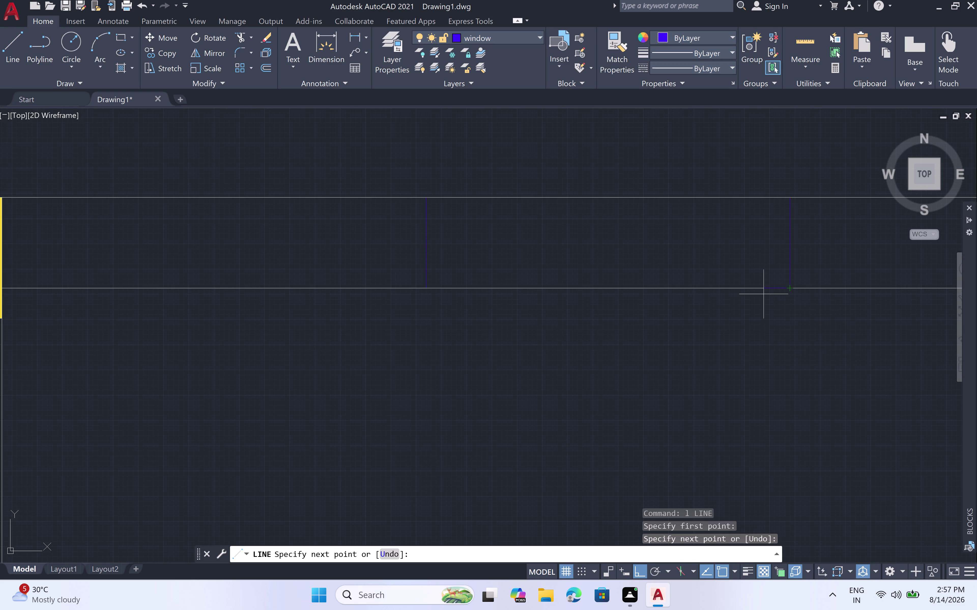
click(422, 289)
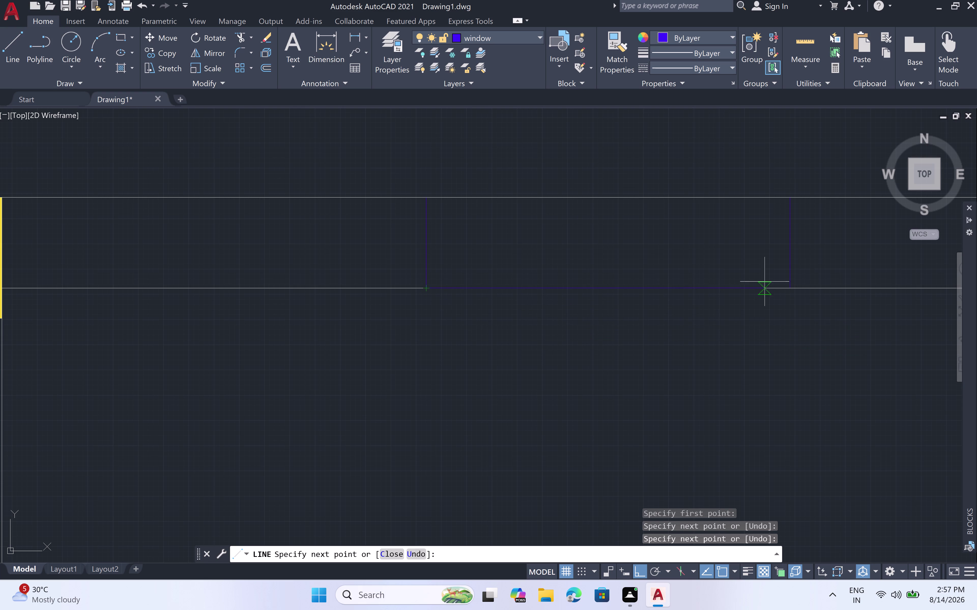
click(788, 289)
key(Escape)
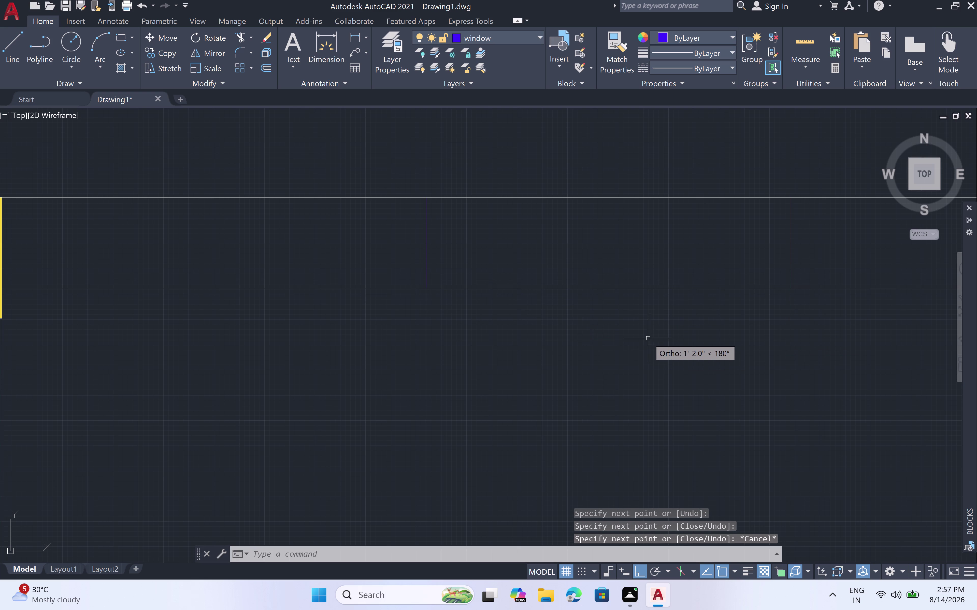
scroll(down, 3)
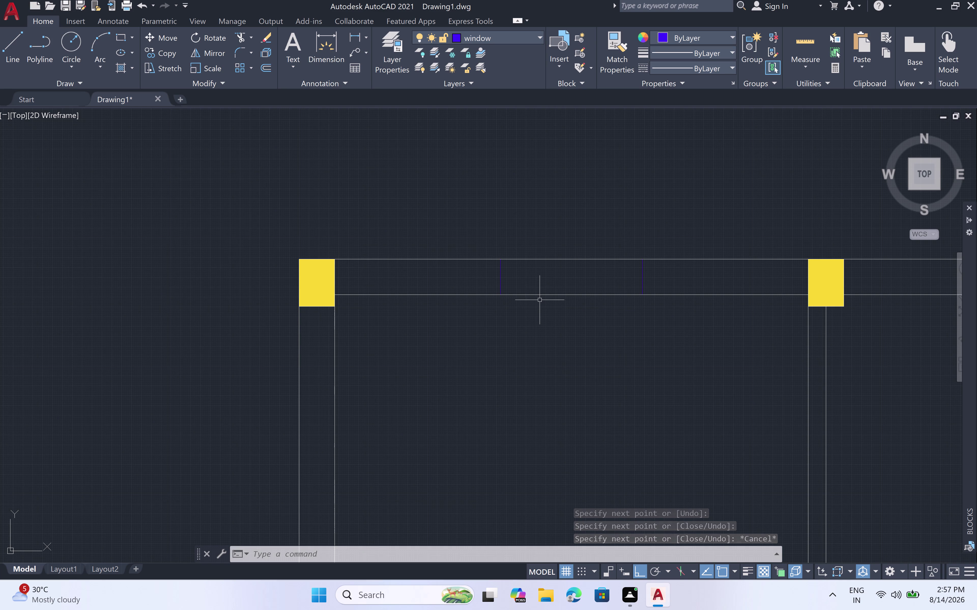
scroll(up, 3)
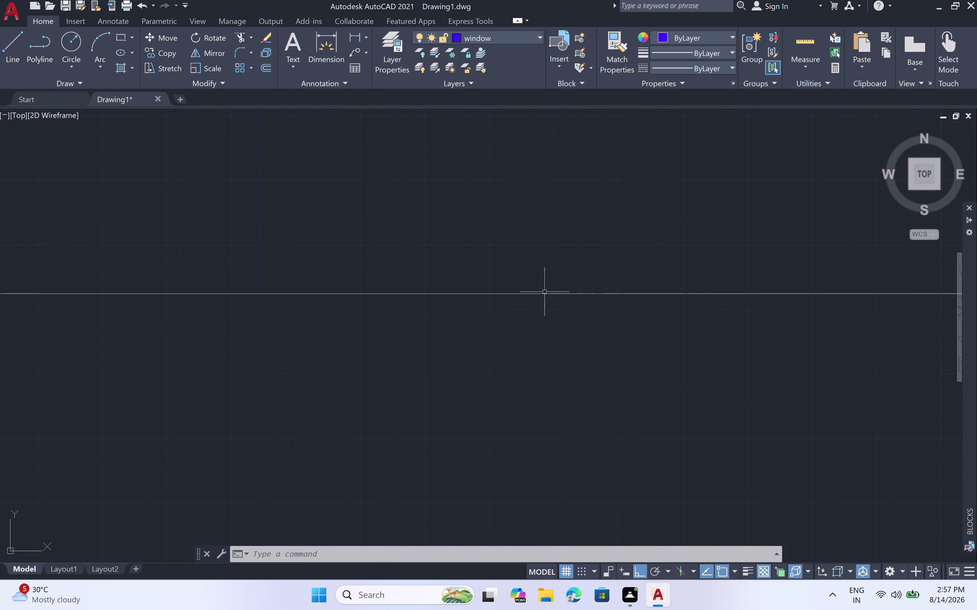
click(544, 294)
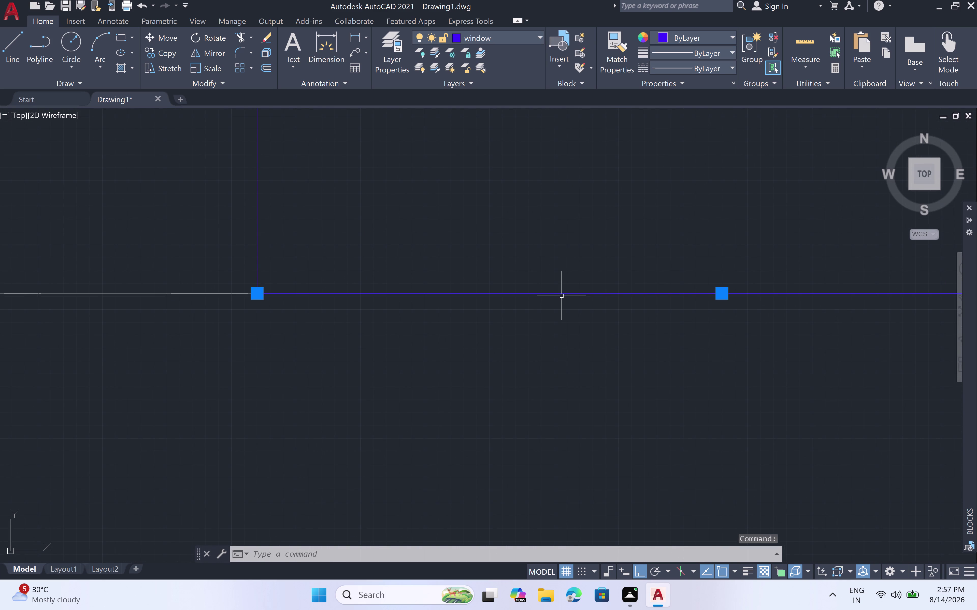
Delete the stray horizontal lines inside the window opening.
key(Delete)
click(562, 294)
key(Delete)
click(563, 294)
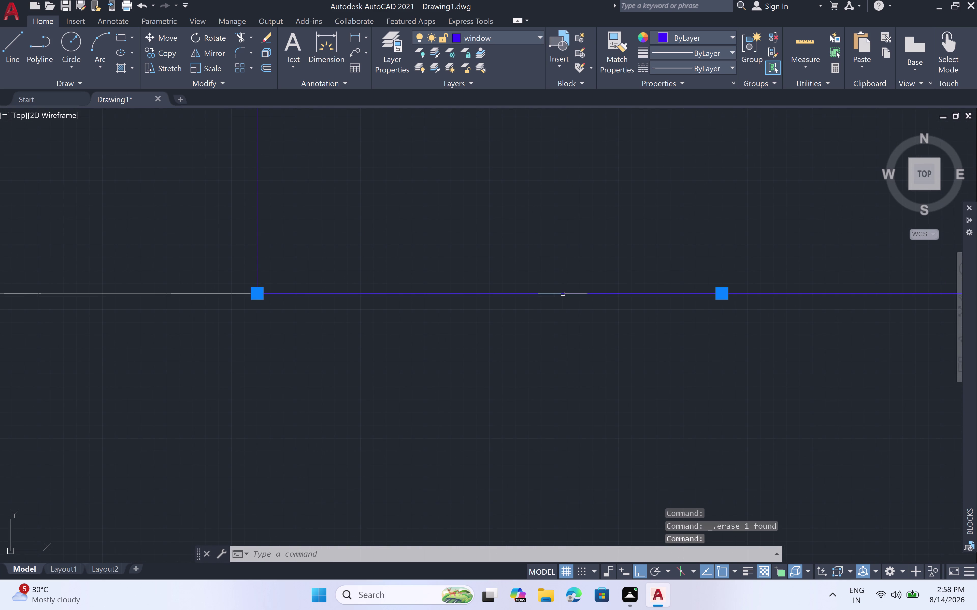
key(Delete)
click(562, 293)
key(Delete)
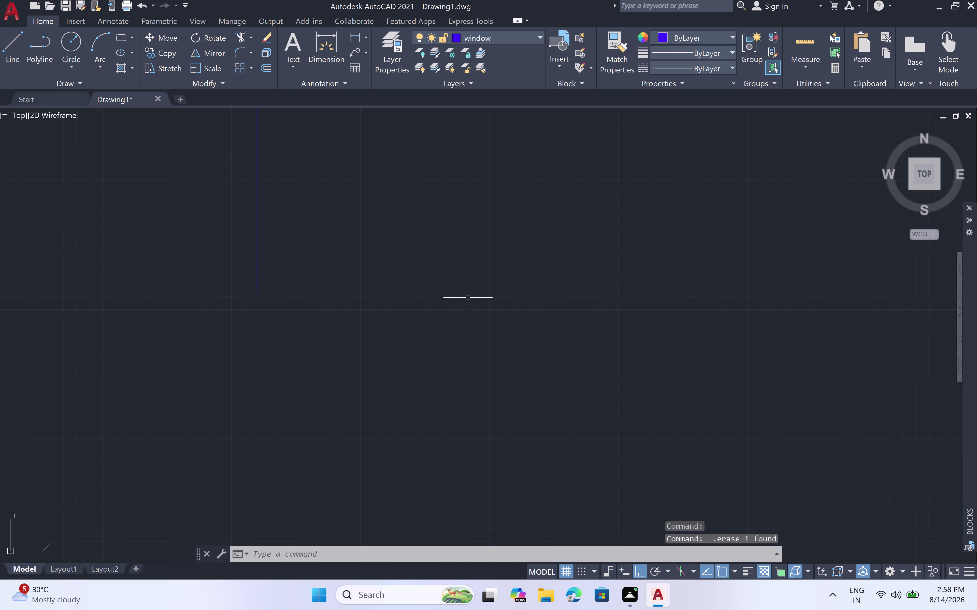
scroll(down, 3)
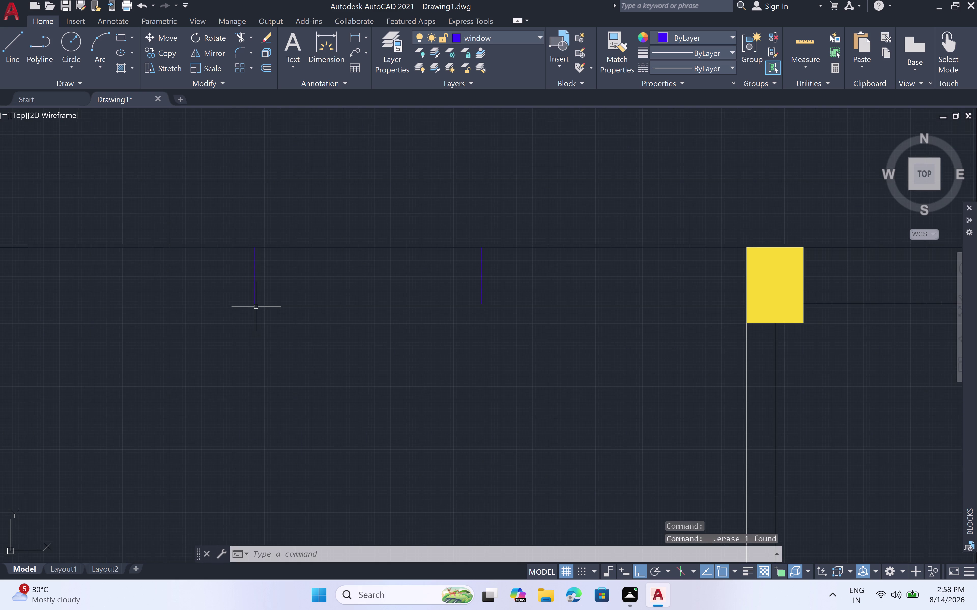
scroll(down, 3)
middle_drag(277, 341, 375, 322)
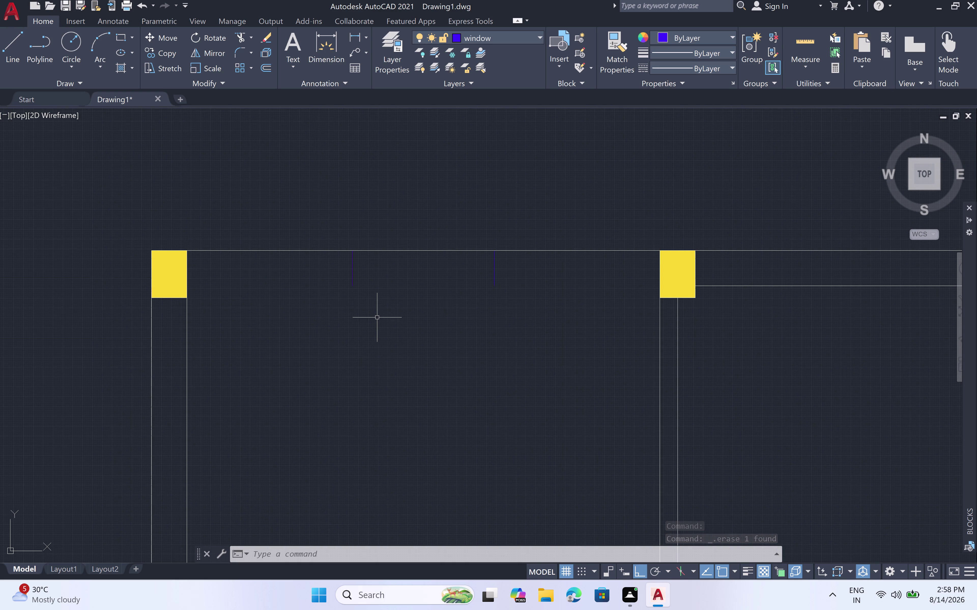
Draw blue window edge lines along both wall edges between the jambs.
key(l)
key(space)
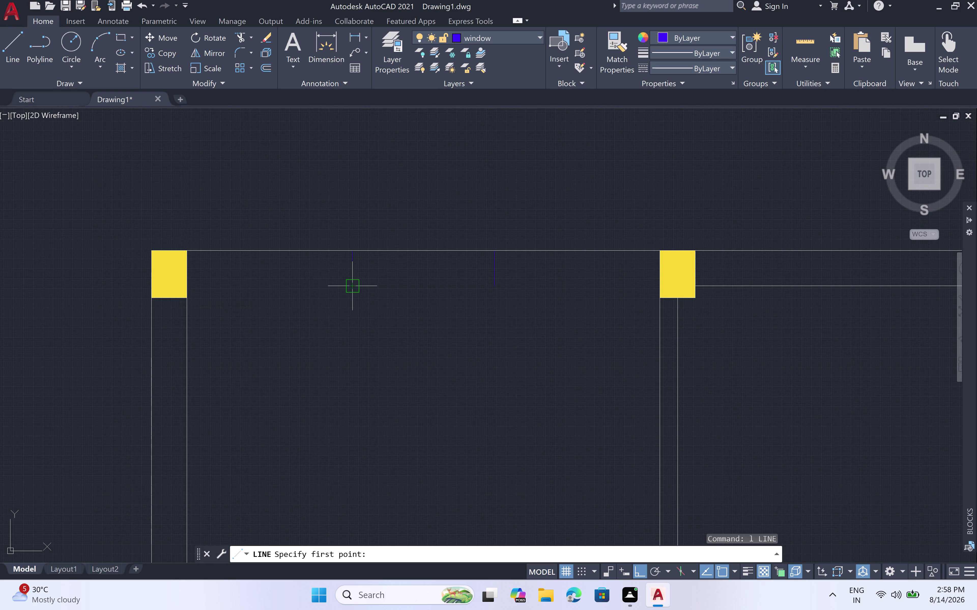
click(356, 286)
click(495, 286)
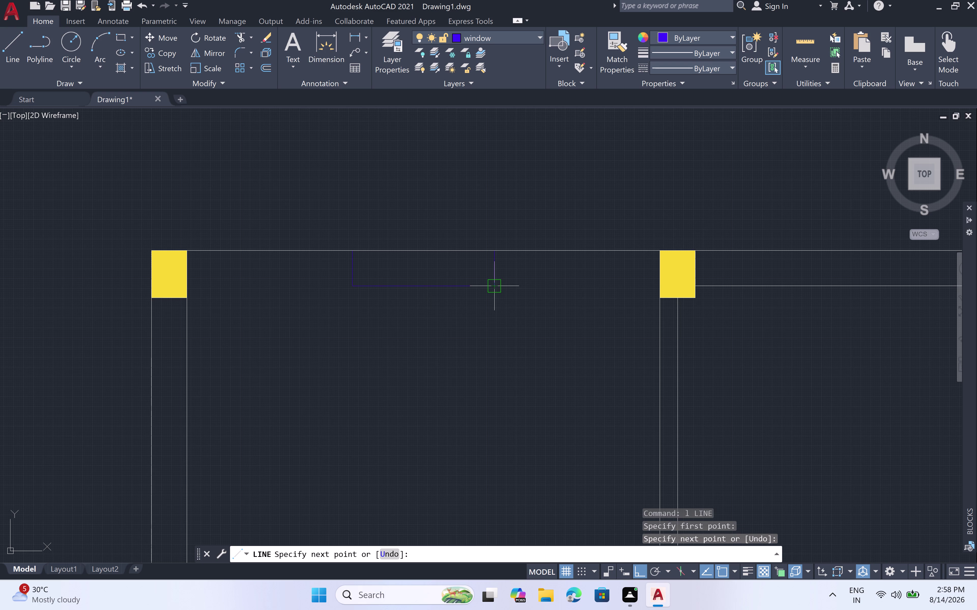
key(Escape)
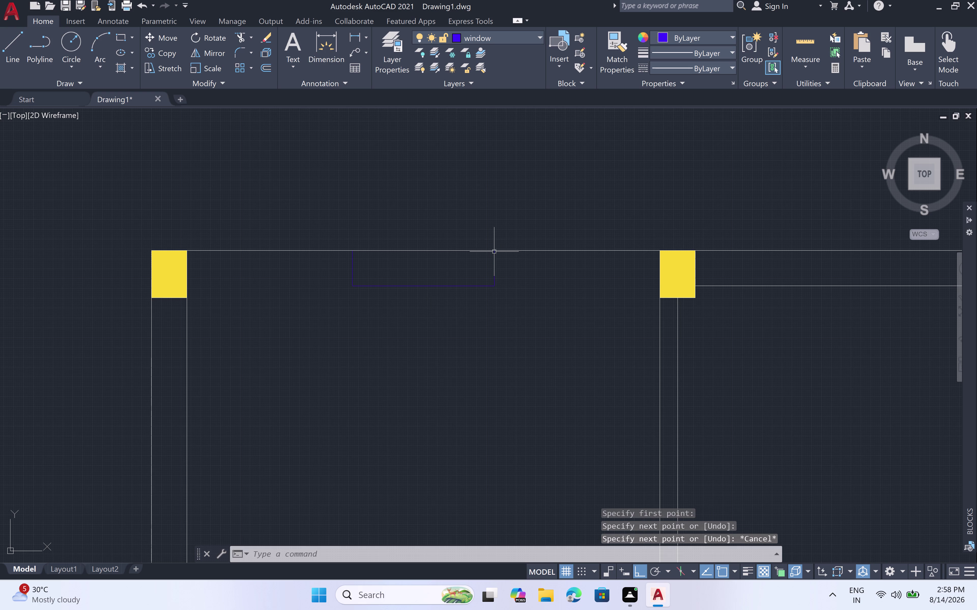
key(space)
click(493, 250)
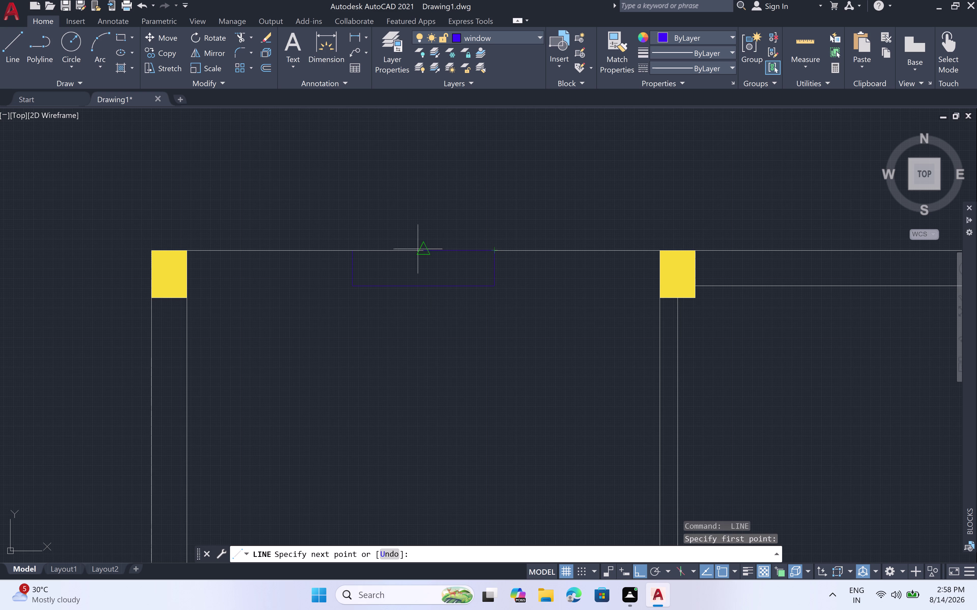
click(353, 249)
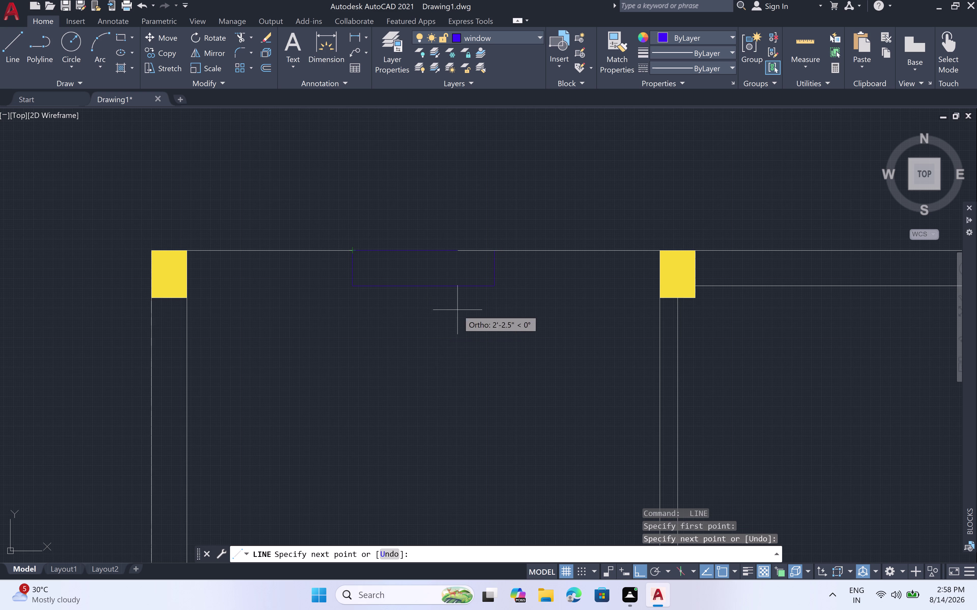
click(498, 249)
key(Escape)
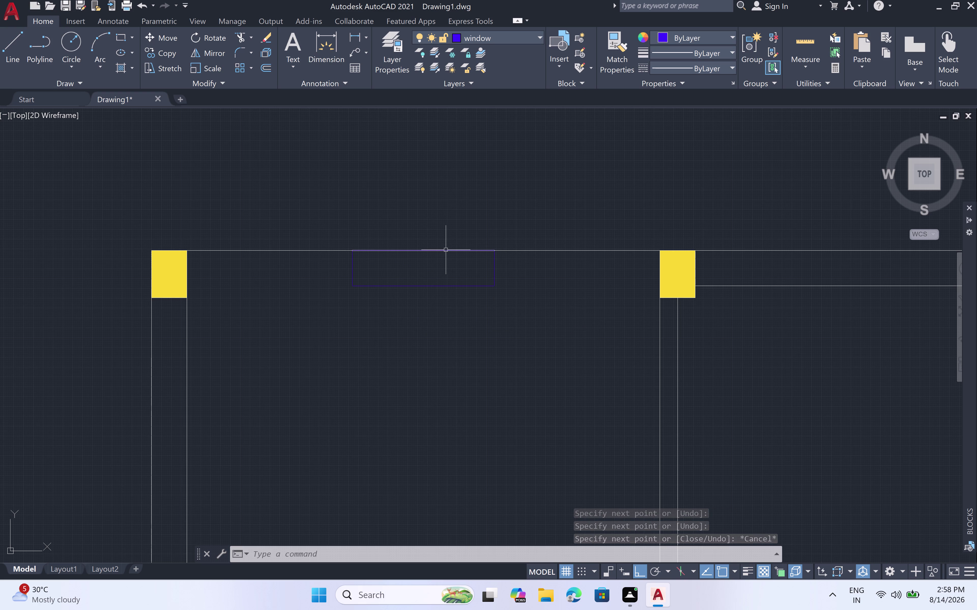
click(534, 252)
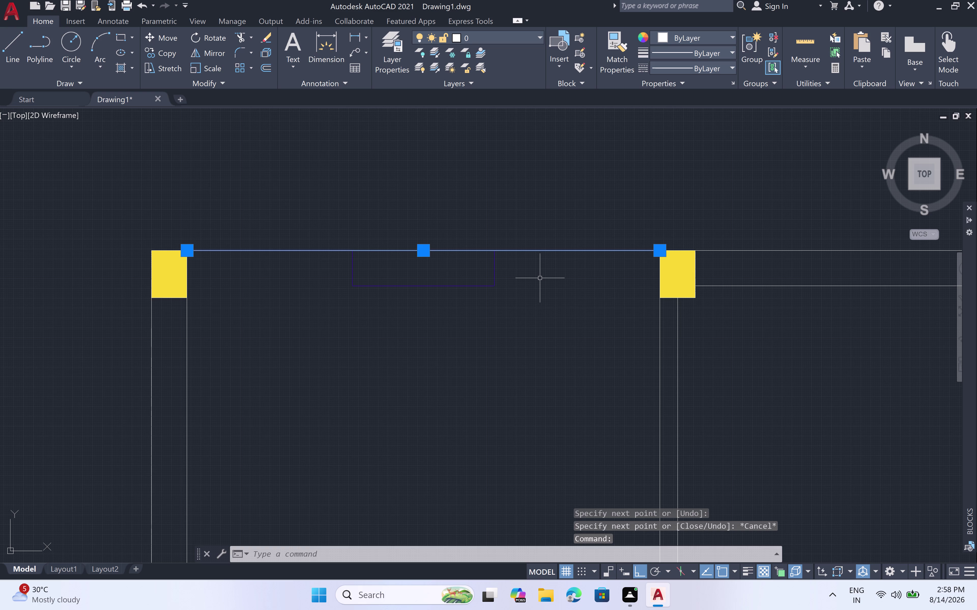
Erase the old top wall line pieces and make layer 0 current.
key(Delete)
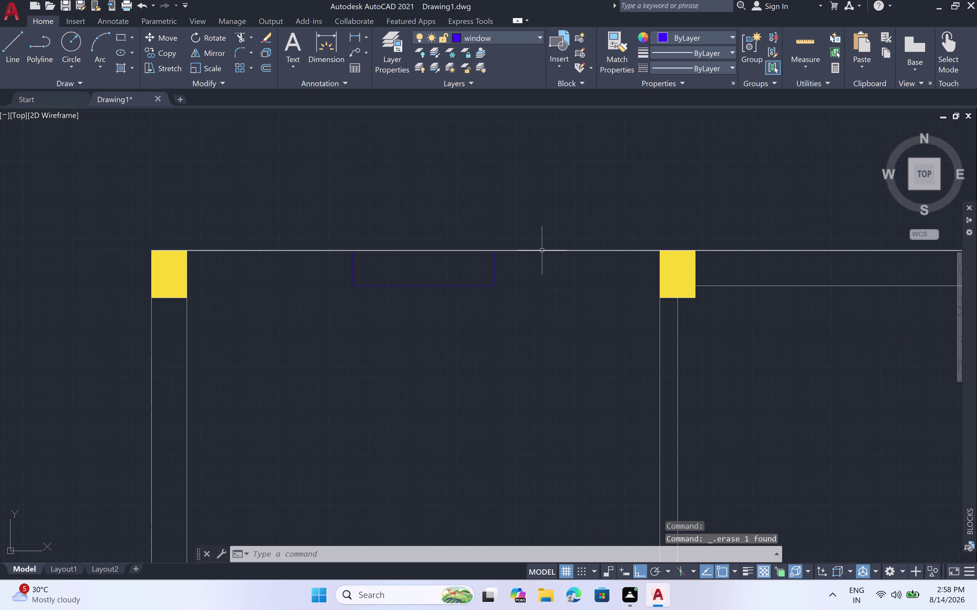
click(542, 251)
key(Delete)
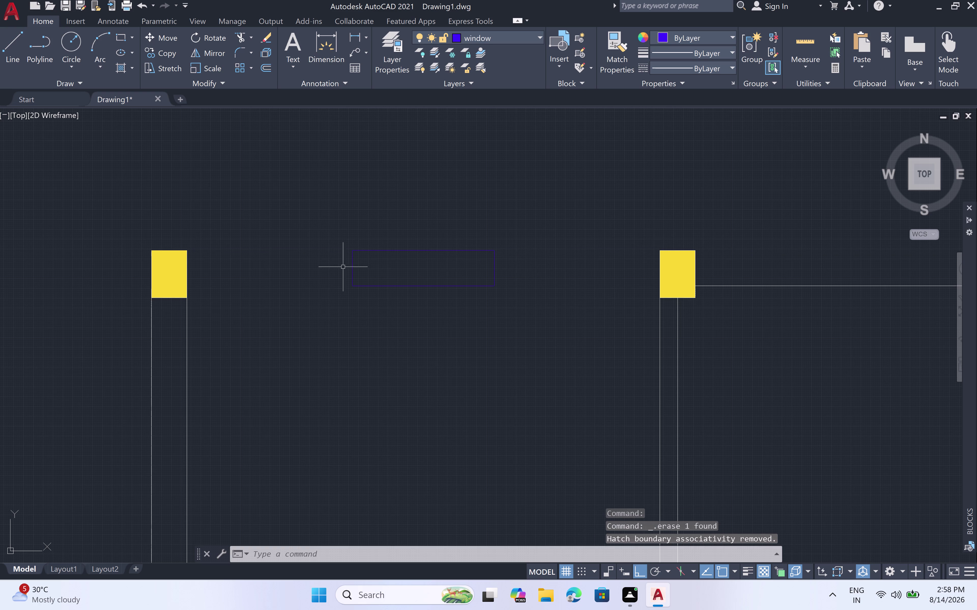
key(Escape)
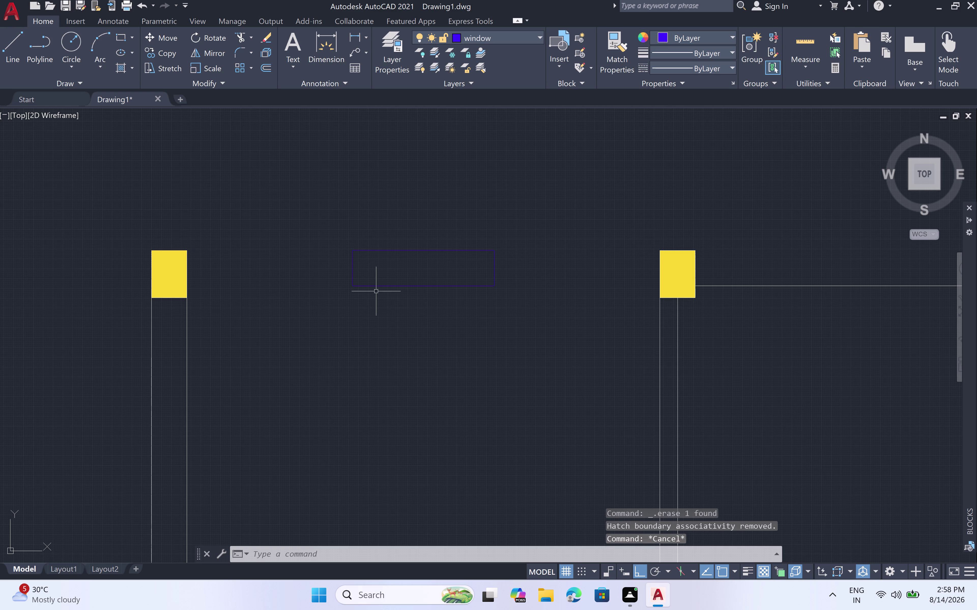
key(l)
key(space)
click(187, 252)
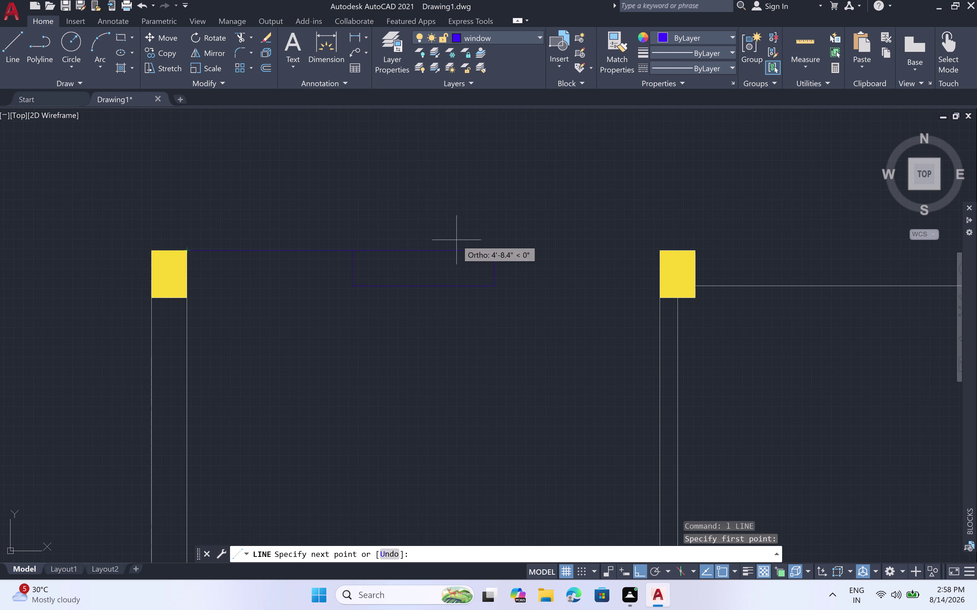
key(Escape)
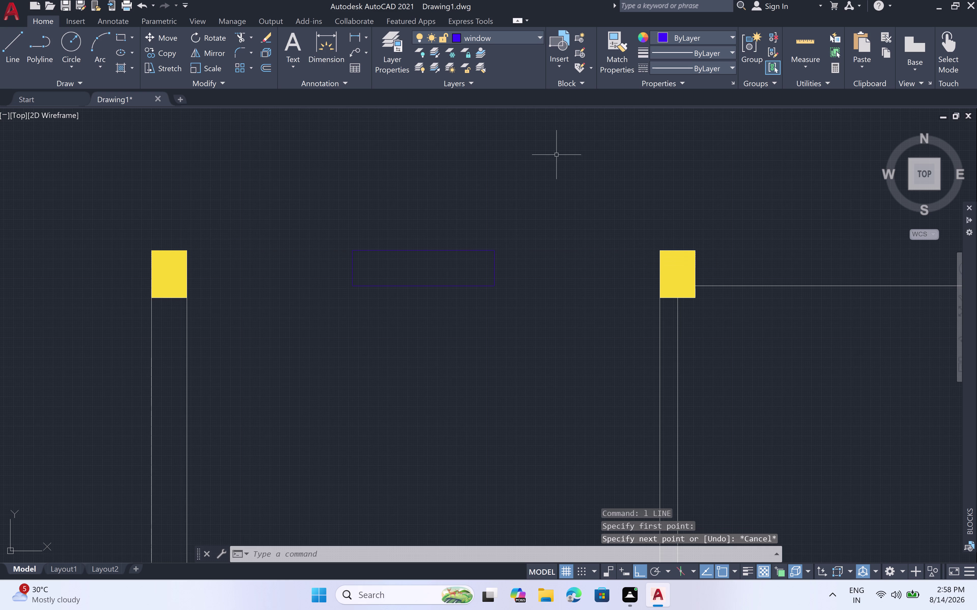
click(539, 35)
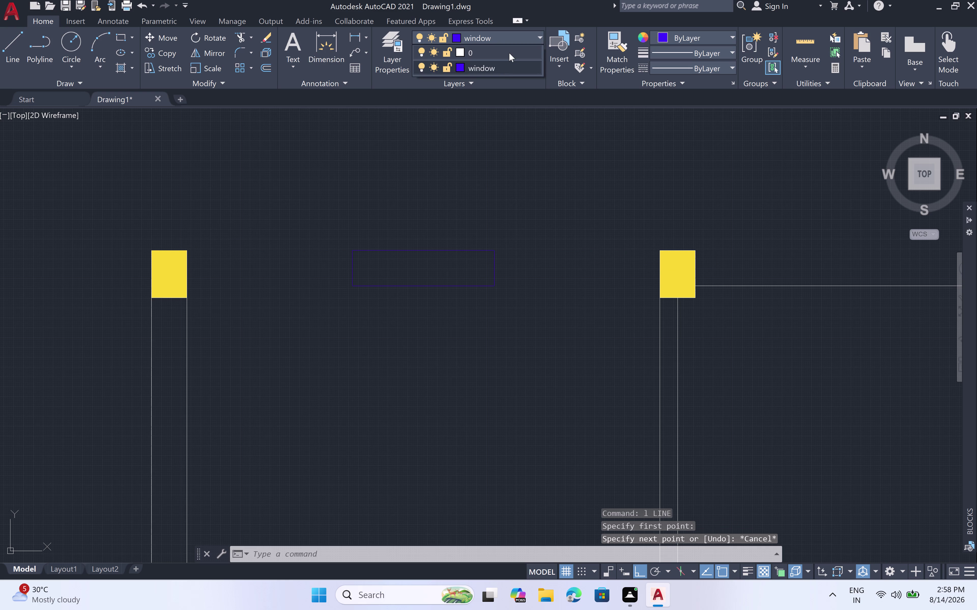
click(509, 53)
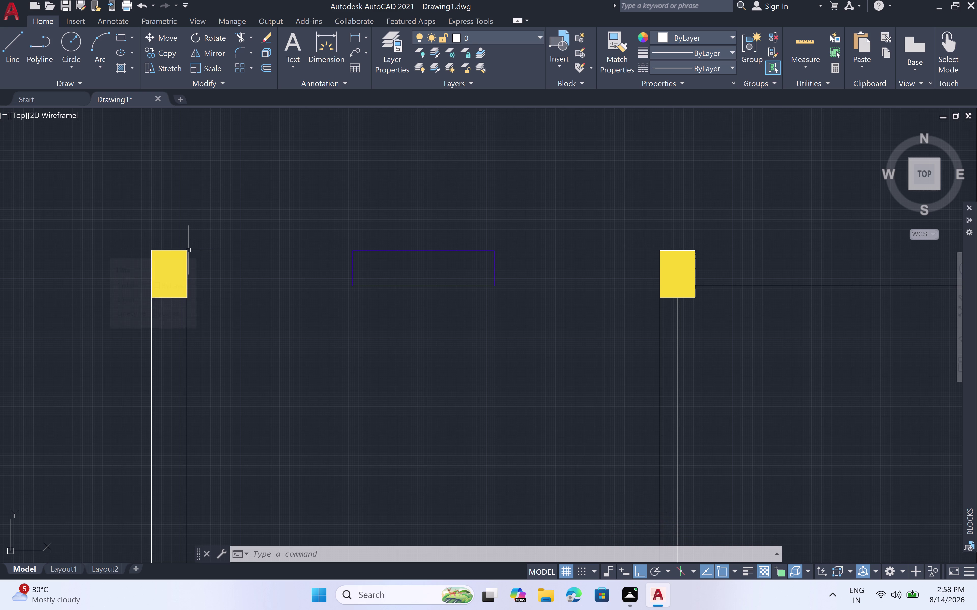
Redraw the upper and lower wall lines from the left column to the right column.
key(space)
click(187, 249)
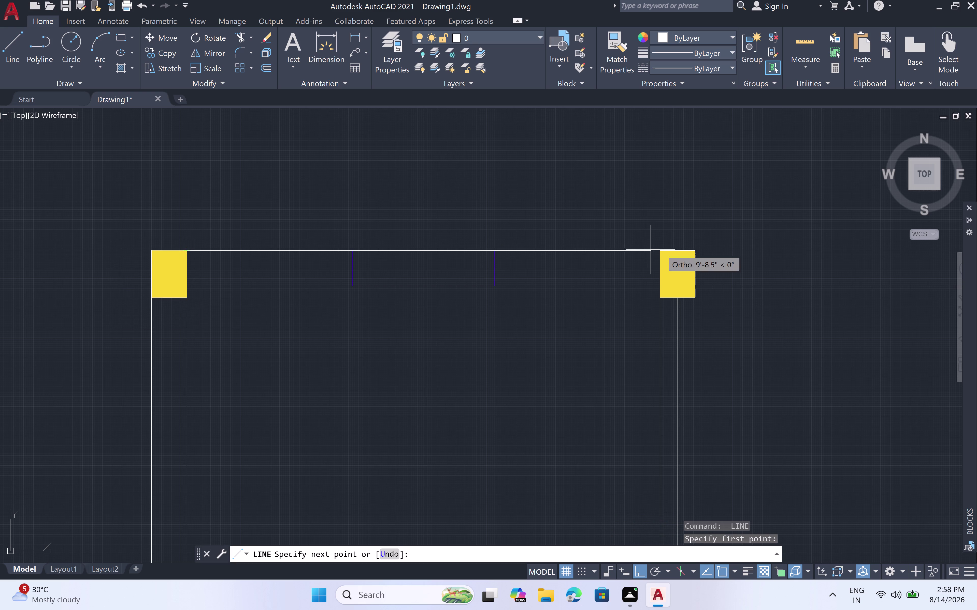
click(659, 249)
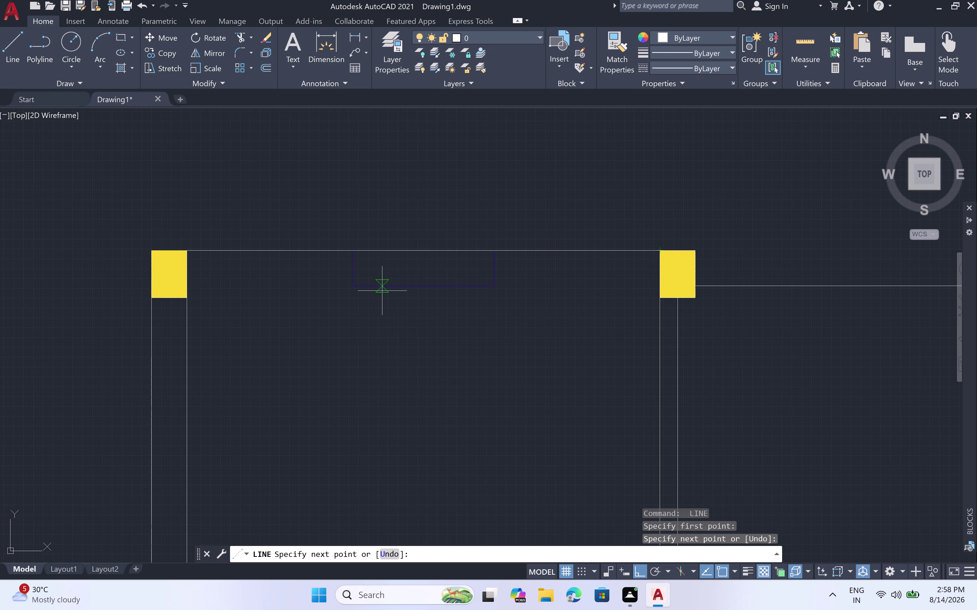
key(Escape)
key(l)
key(space)
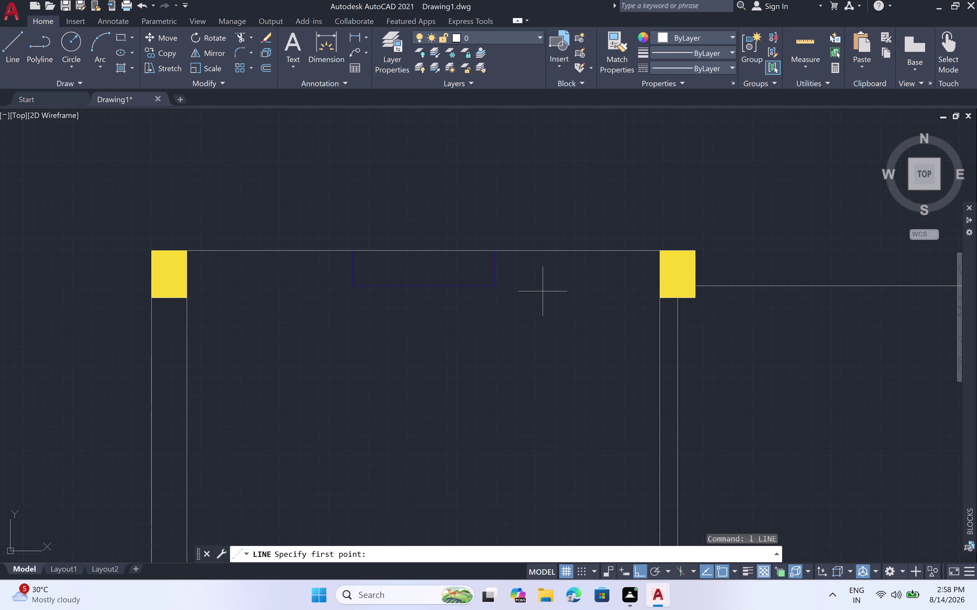
click(354, 285)
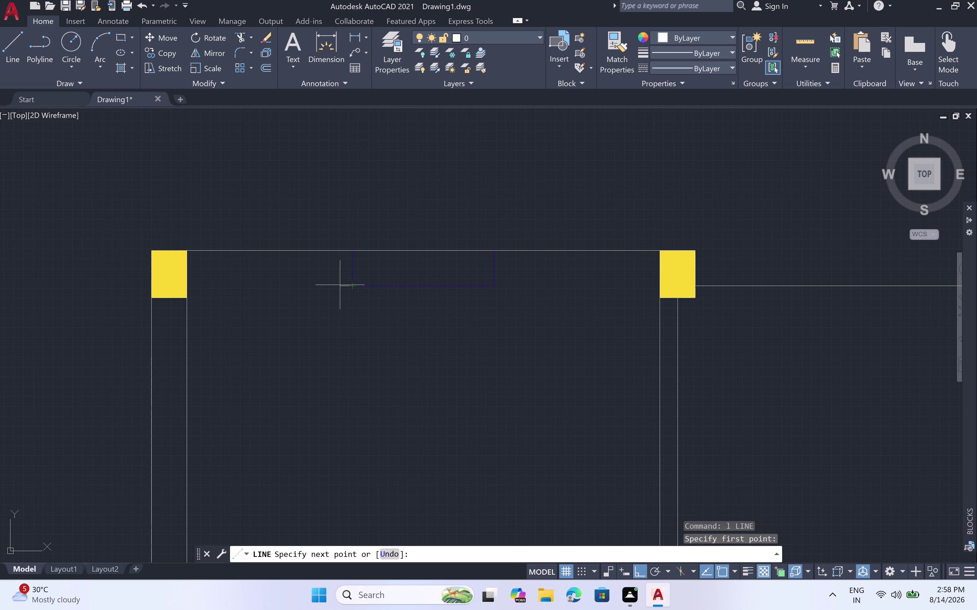
click(190, 285)
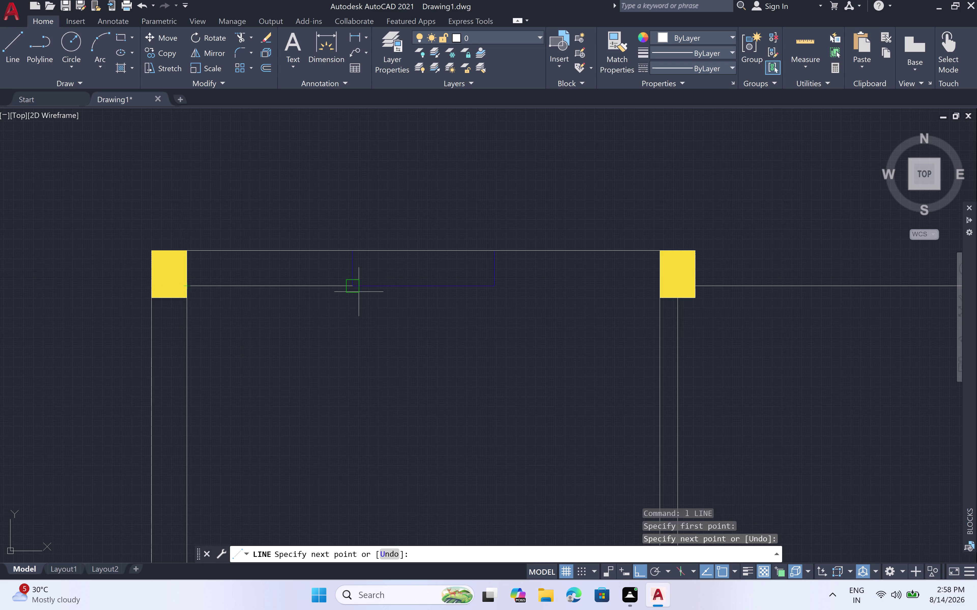
click(659, 287)
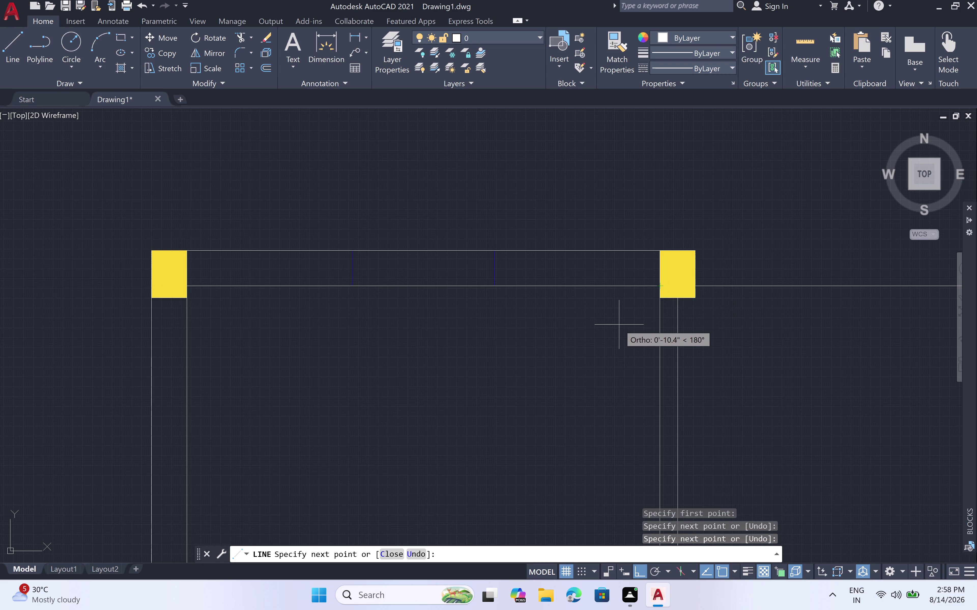
key(Escape)
scroll(up, 3)
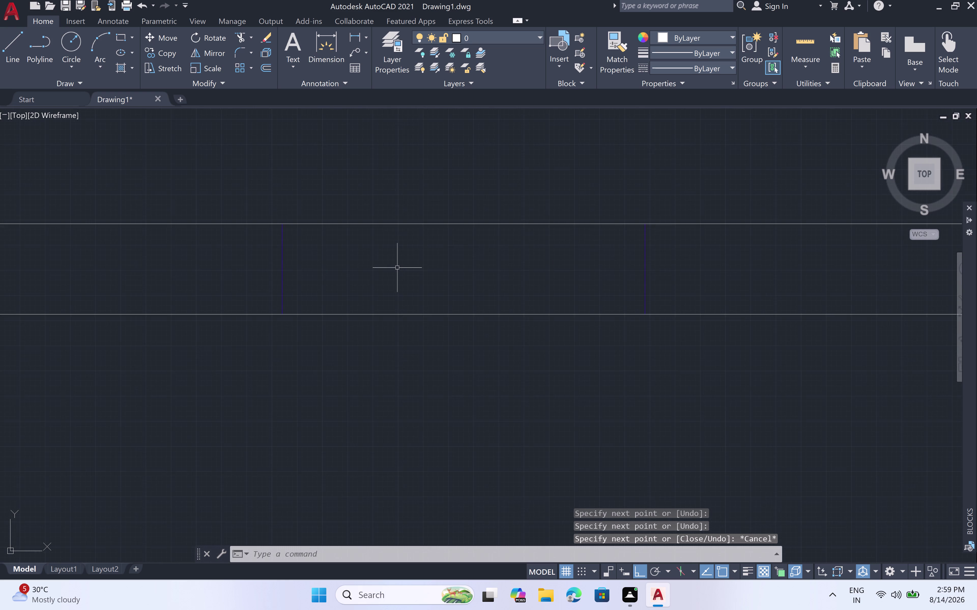
Make the window layer current again.
scroll(up, 3)
scroll(down, 3)
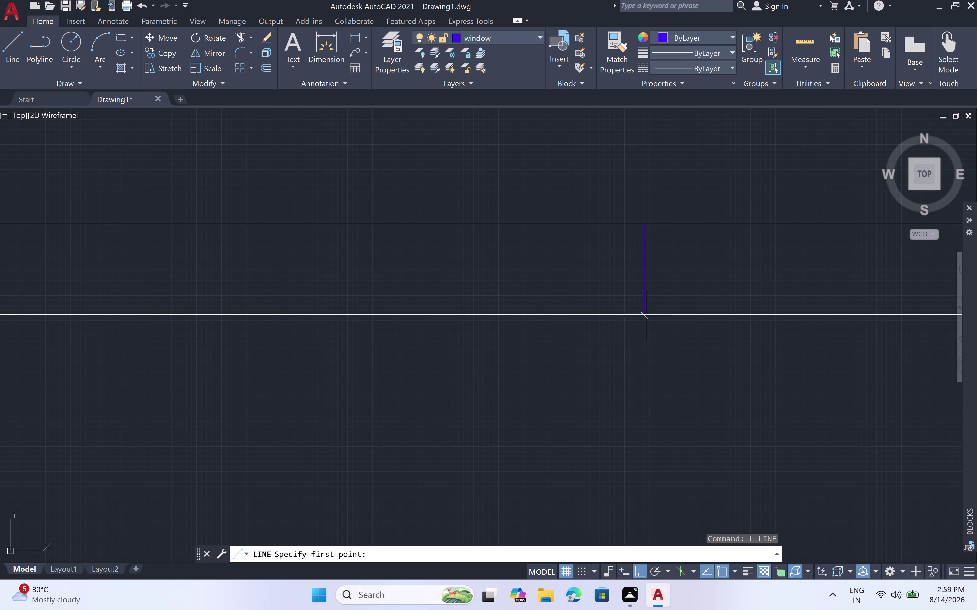
Draw the right window jamb line from the bottom wall line to the top wall line.
click(645, 318)
click(643, 333)
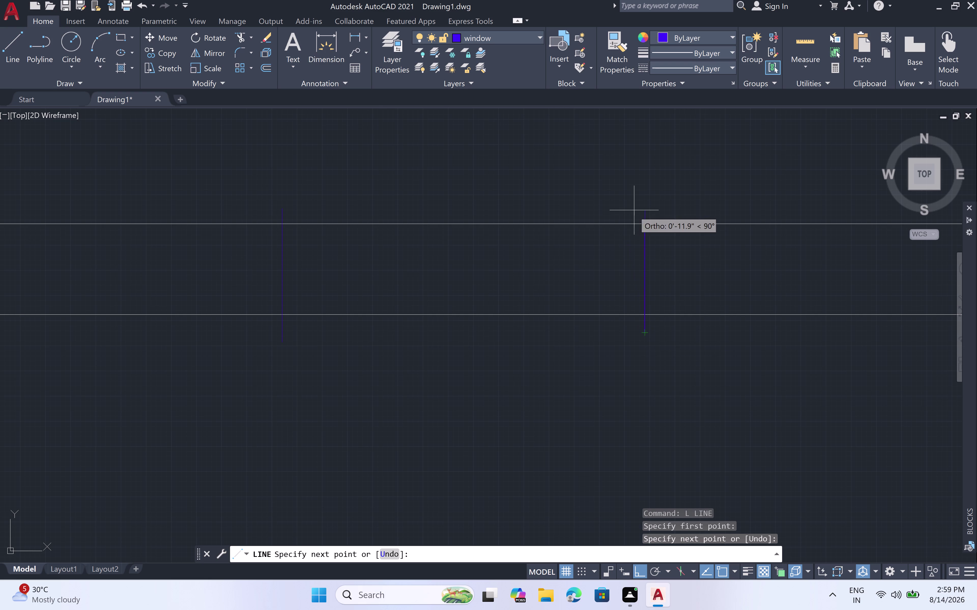
click(642, 204)
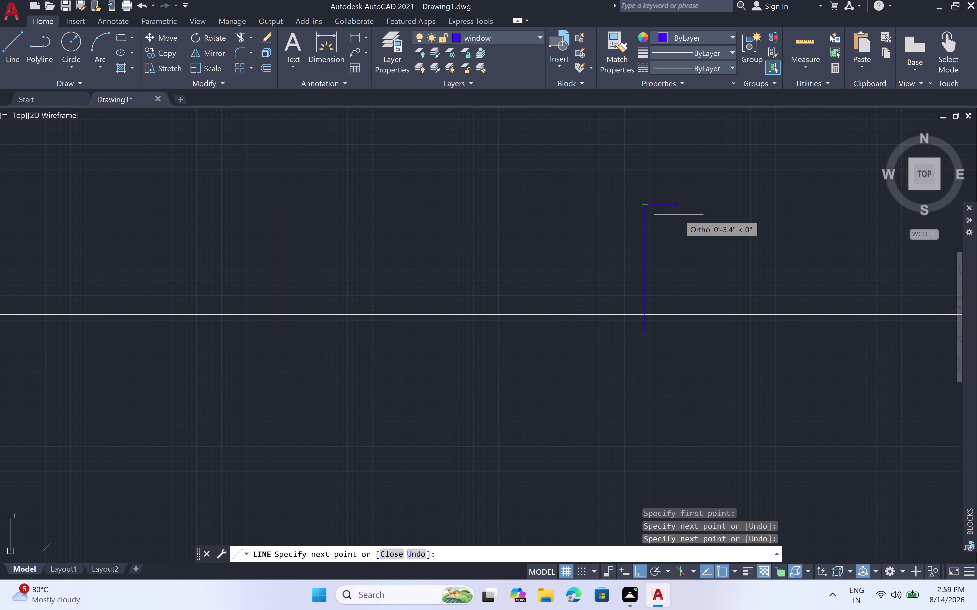
key(Escape)
Trim the top wall lines between the jambs with a fence across the opening.
scroll(up, 3)
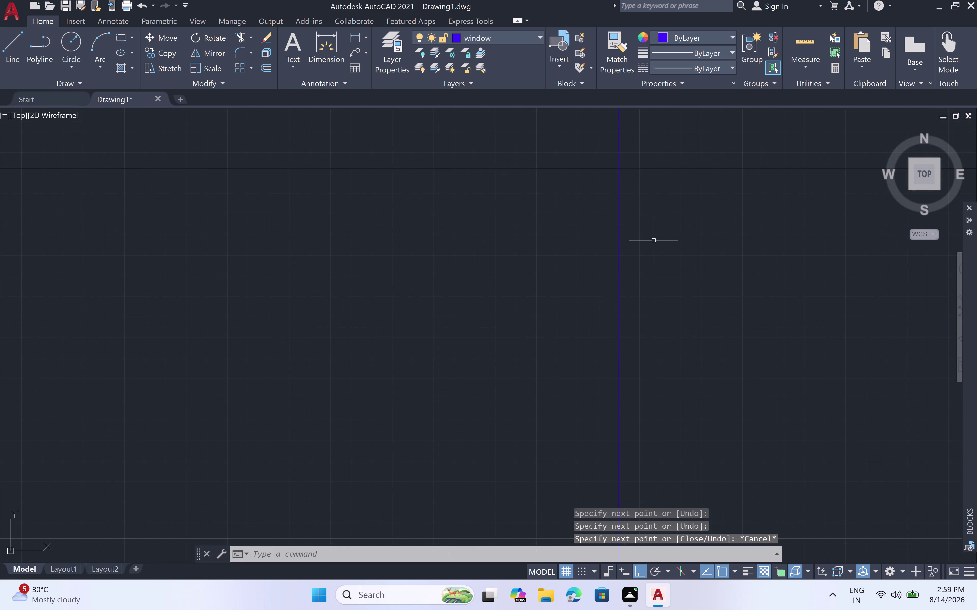
scroll(down, 3)
key(t)
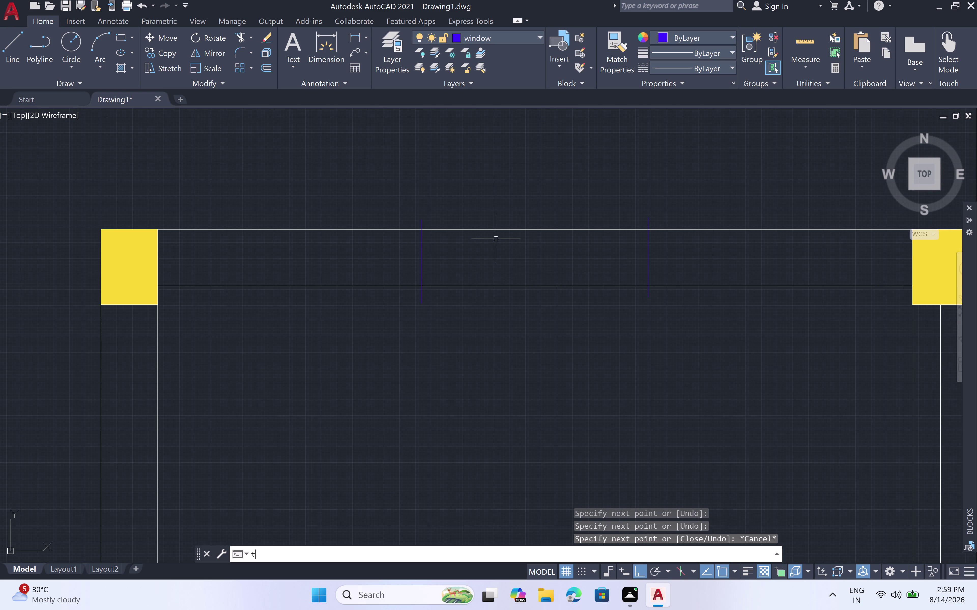
key(r)
key(space)
click(503, 217)
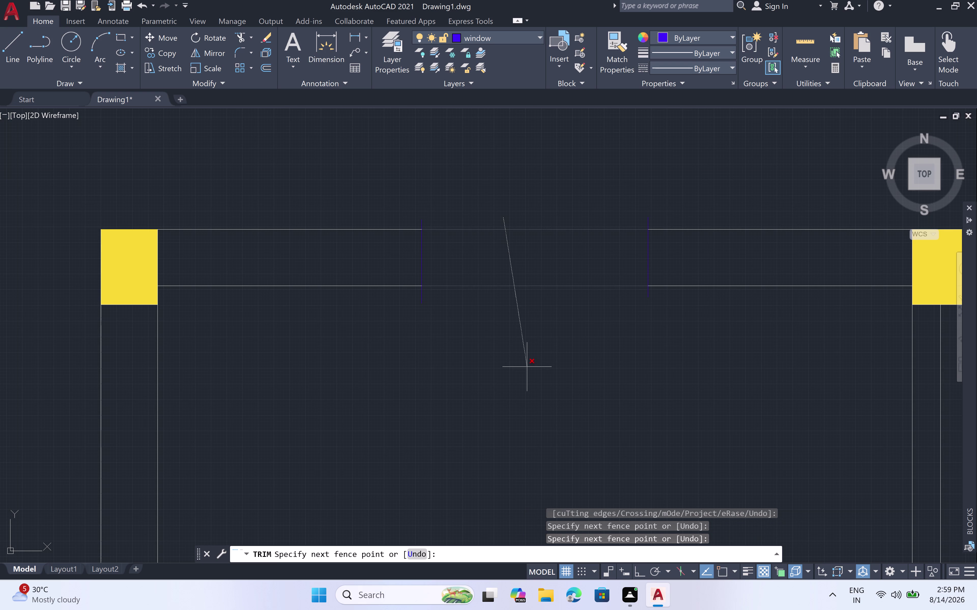
double_click(526, 364)
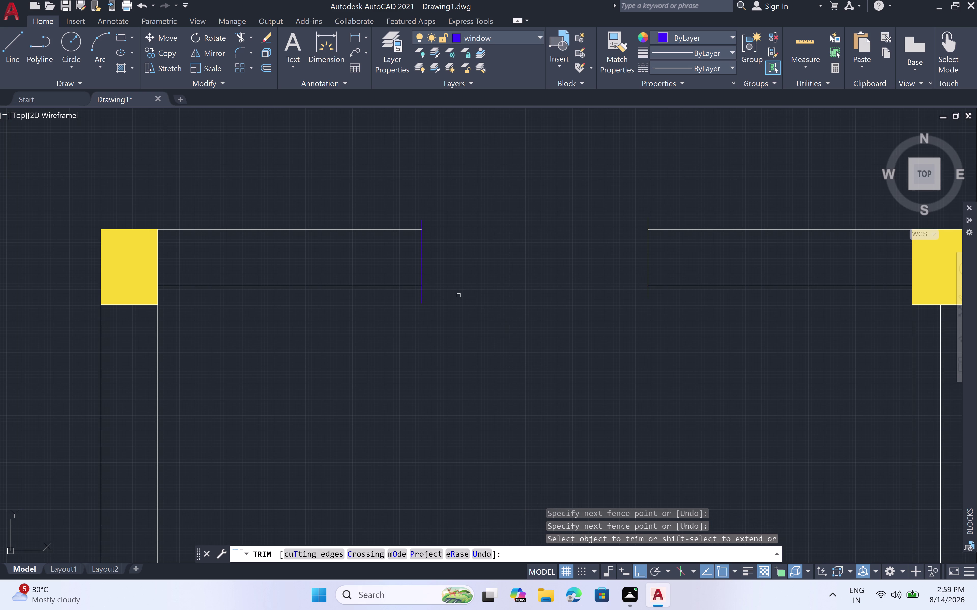
key(Escape)
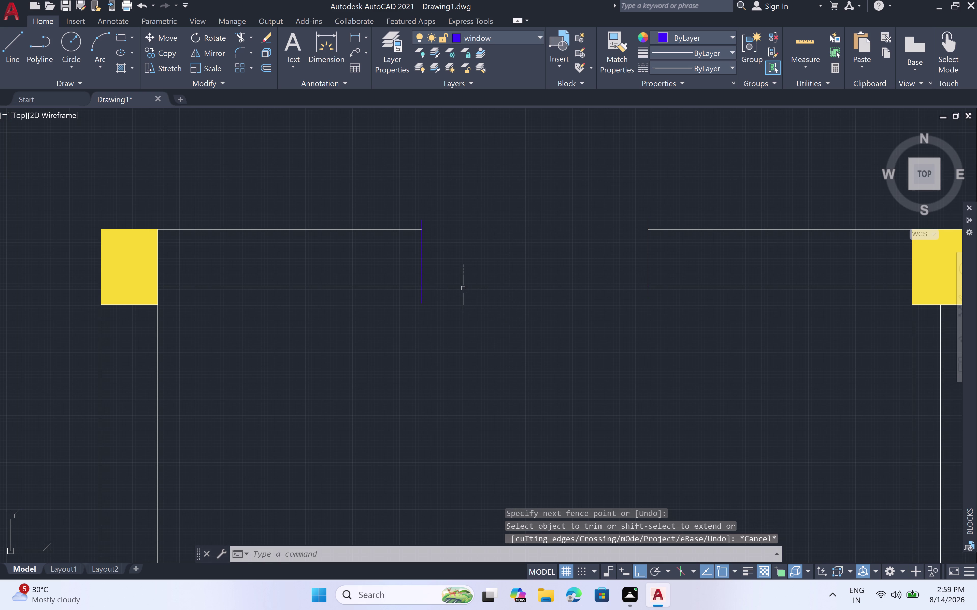
key(l)
key(space)
scroll(up, 3)
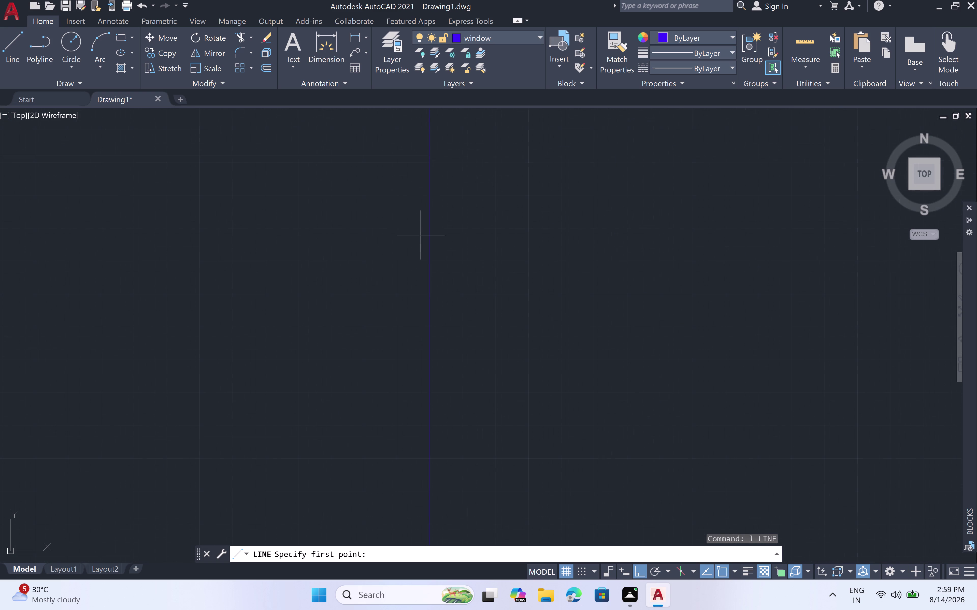
Draw the rectangular window frame lines between the jamb ends.
click(428, 154)
scroll(down, 3)
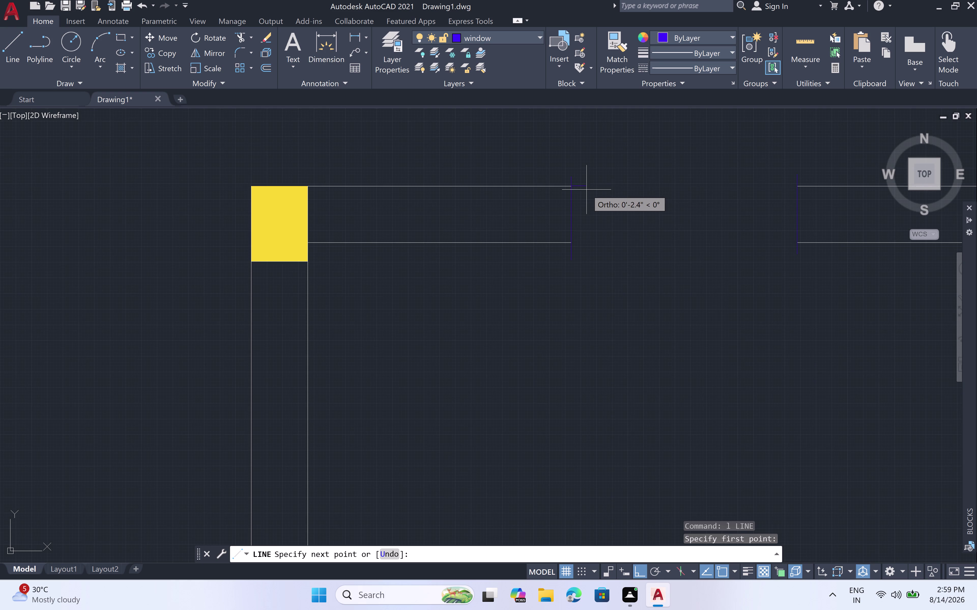
click(796, 187)
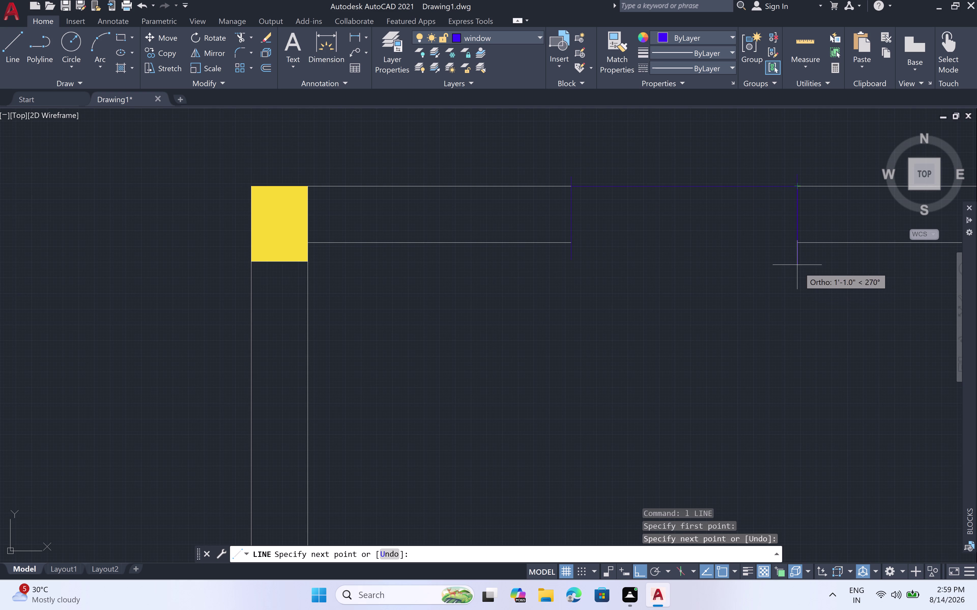
click(801, 240)
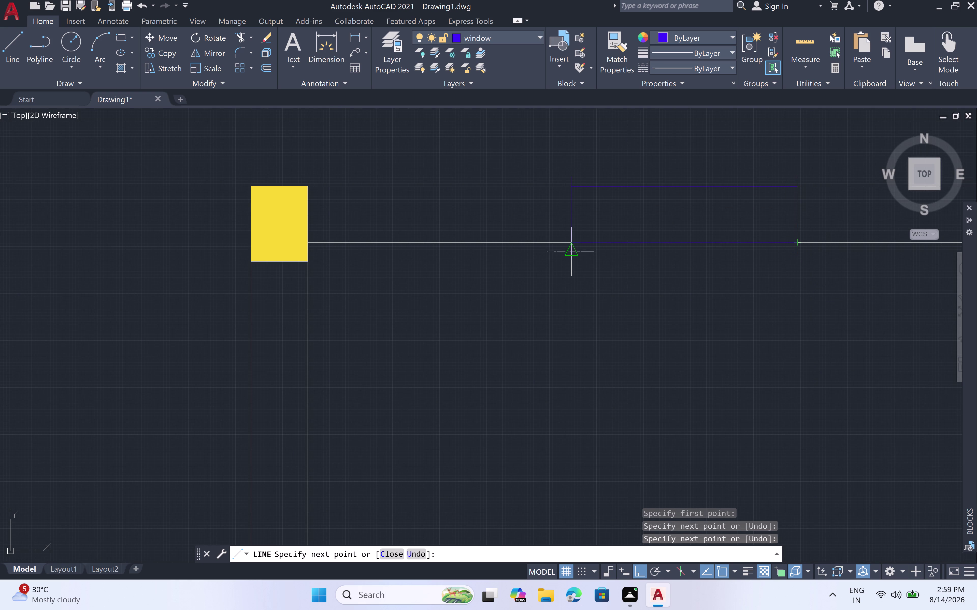
click(572, 244)
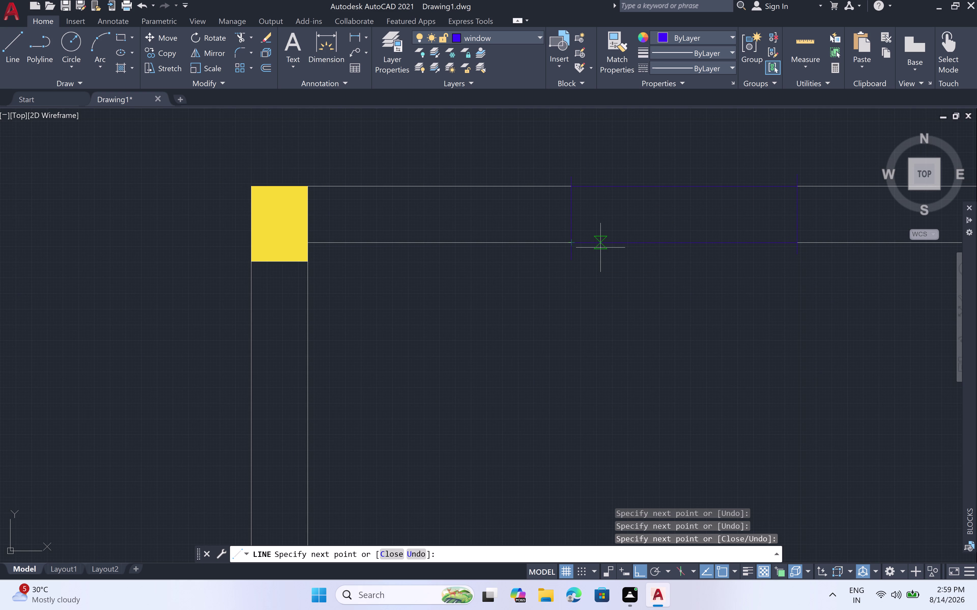
key(Escape)
Trim the overlapping segments at the frame's left corners.
text(tr)
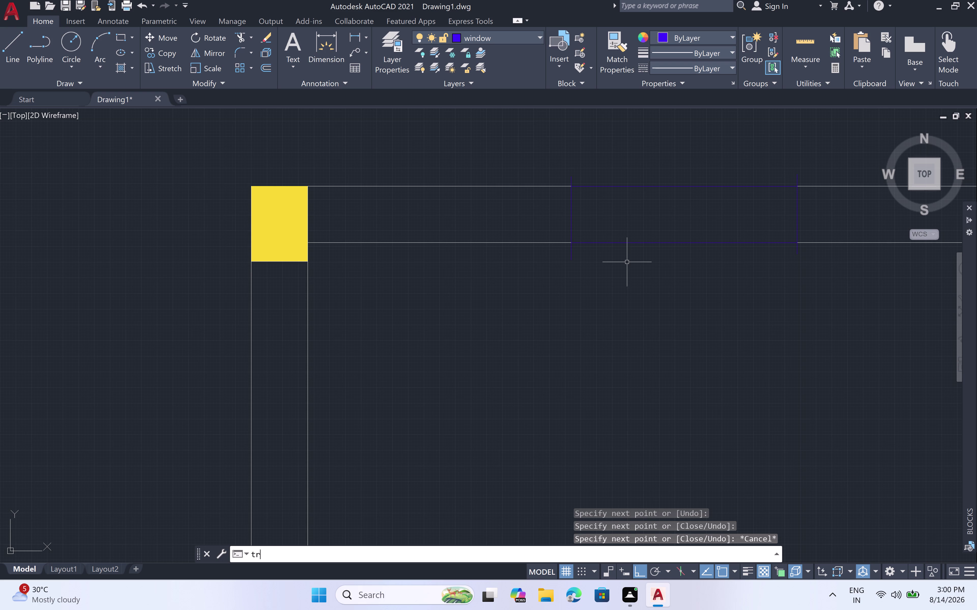
key(space)
scroll(up, 3)
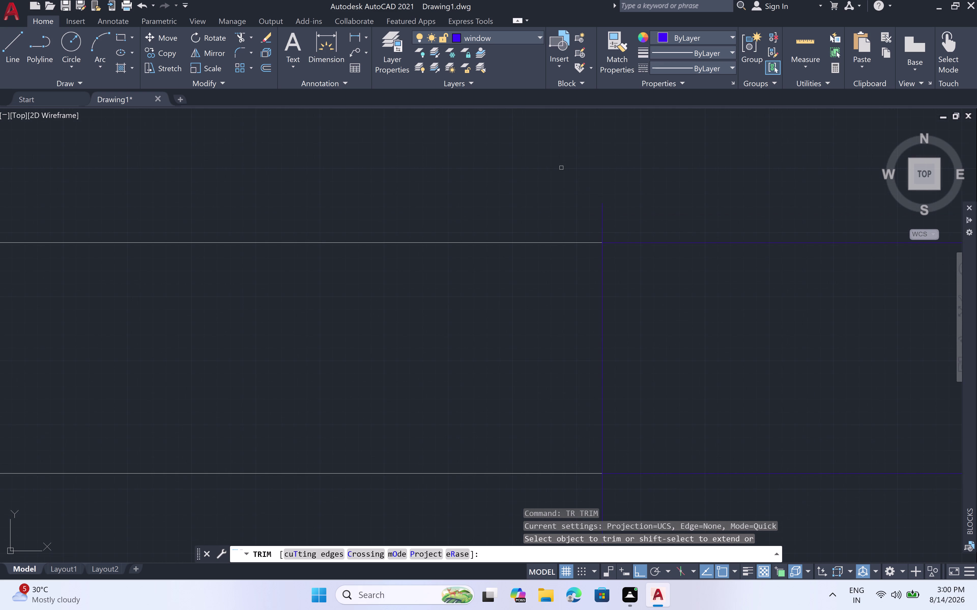
click(602, 209)
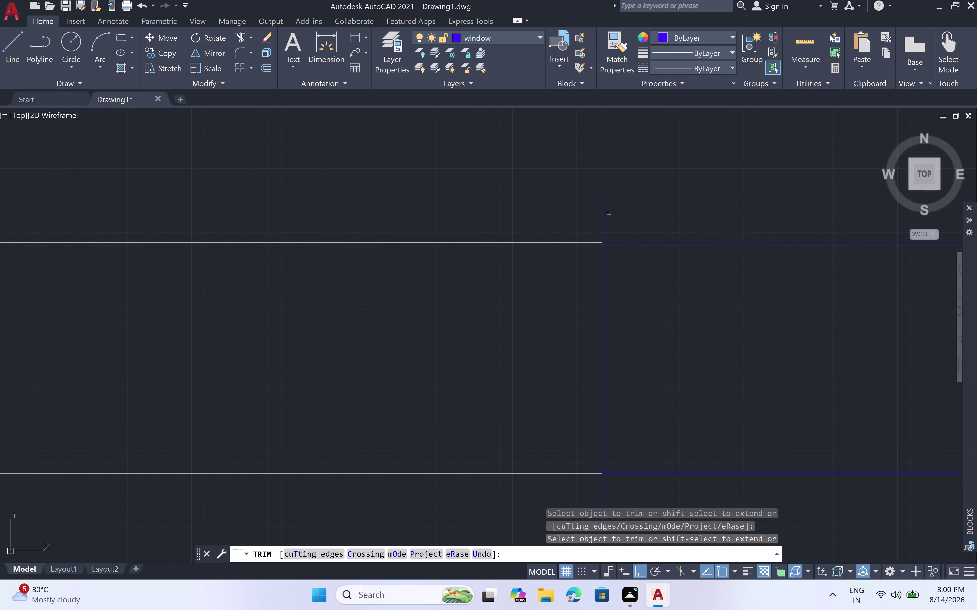
click(595, 219)
click(618, 218)
scroll(down, 3)
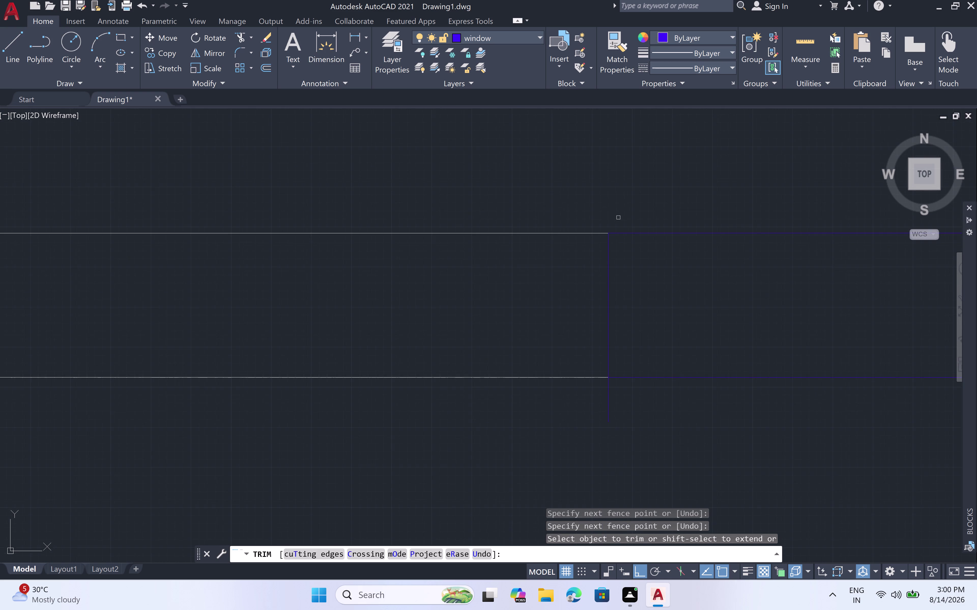
scroll(down, 3)
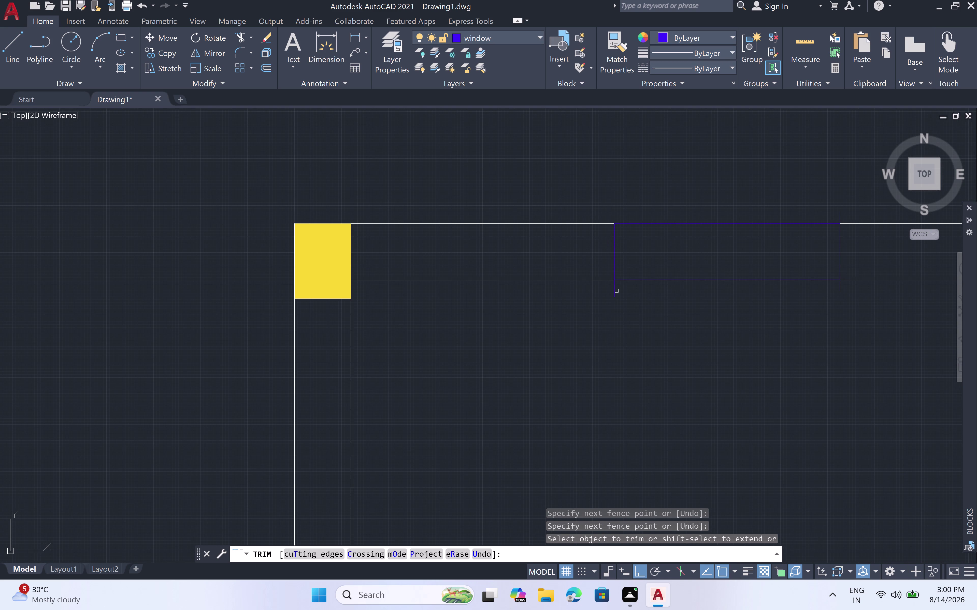
click(614, 291)
Trim the remaining overlaps at the frame's right corners.
scroll(up, 3)
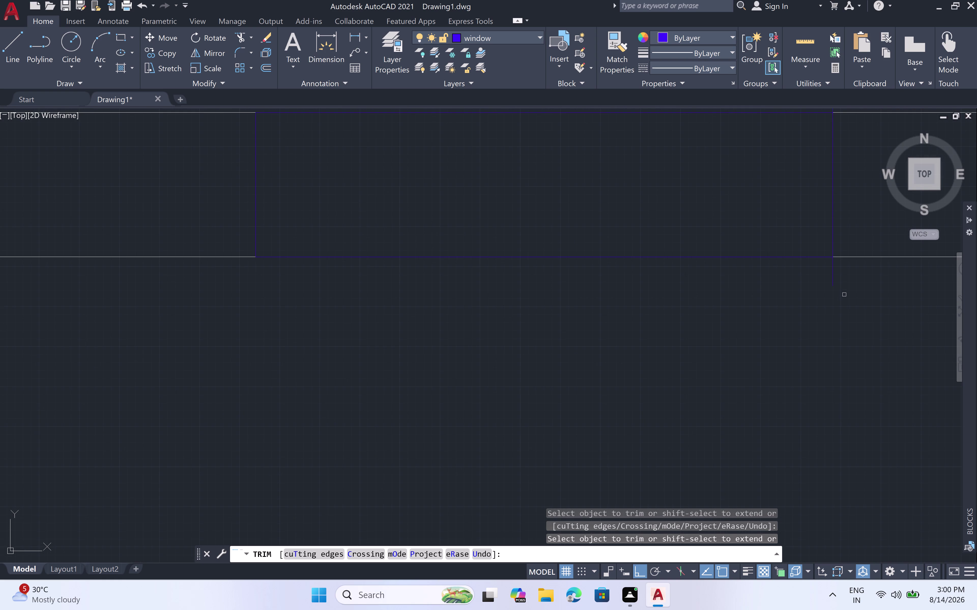
click(833, 271)
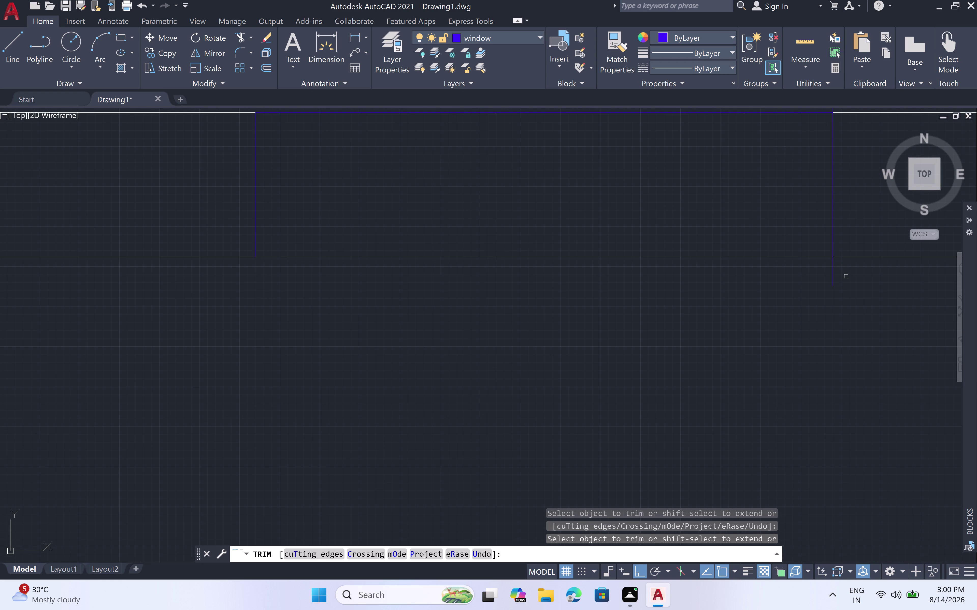
click(846, 277)
double_click(824, 281)
scroll(down, 3)
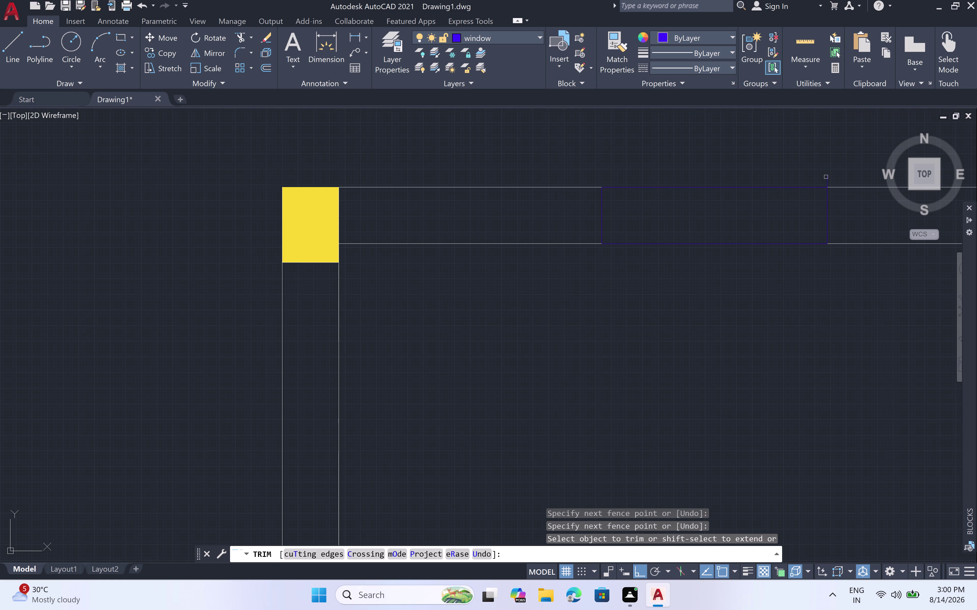
scroll(up, 3)
double_click(842, 194)
click(739, 212)
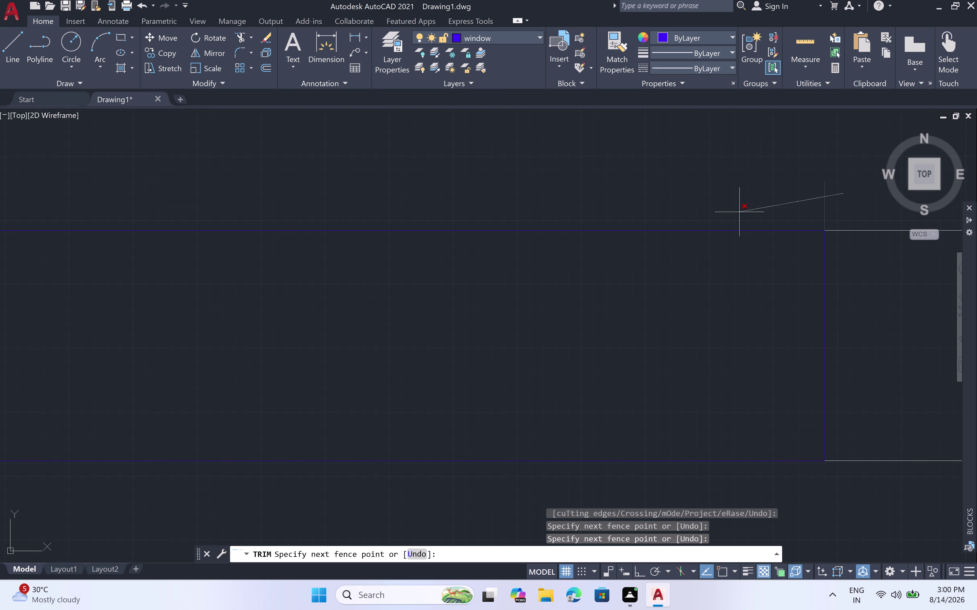
scroll(down, 3)
key(Escape)
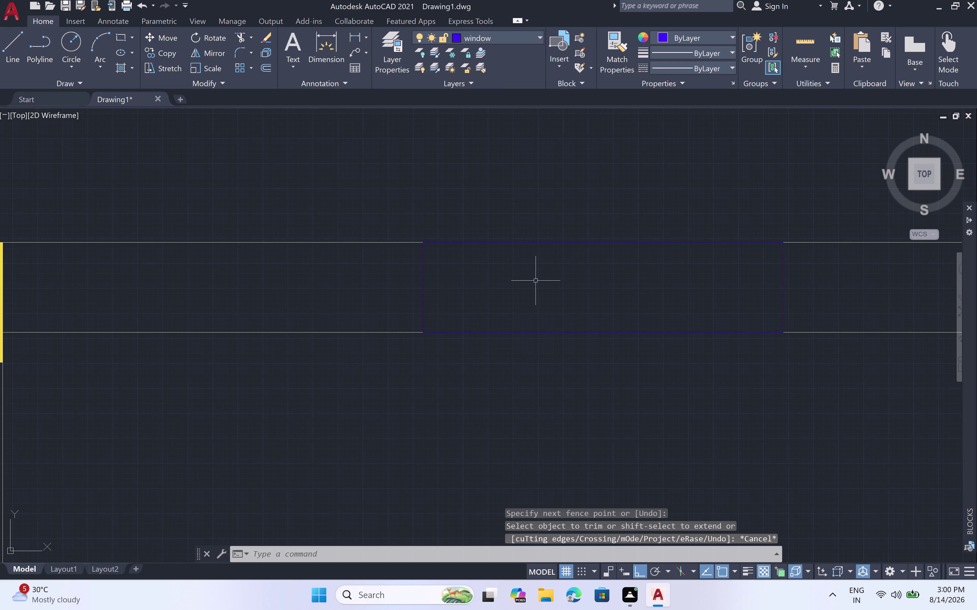
key(l)
key(space)
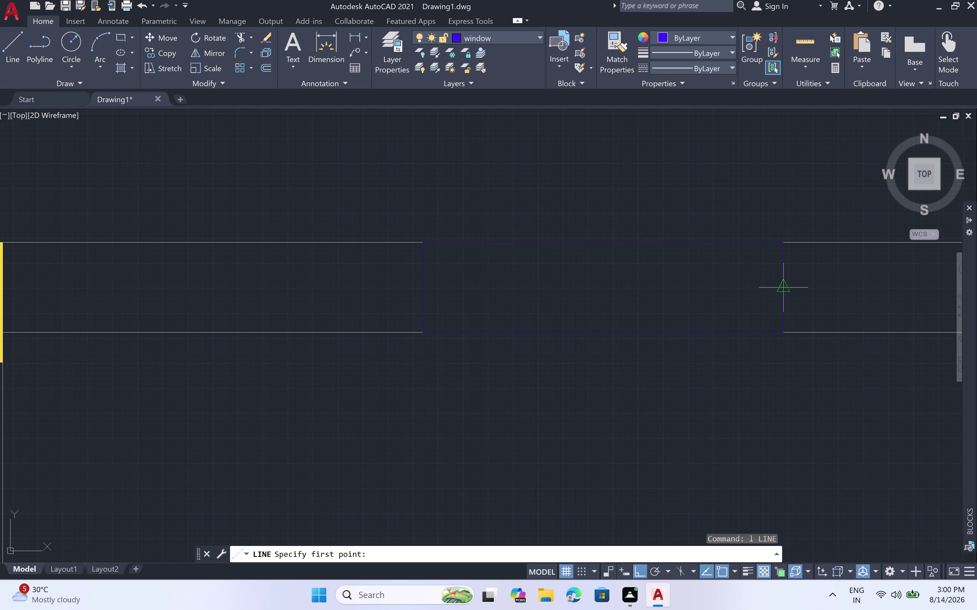
Draw a centre line across the window frame between the side midpoints.
double_click(782, 283)
click(424, 286)
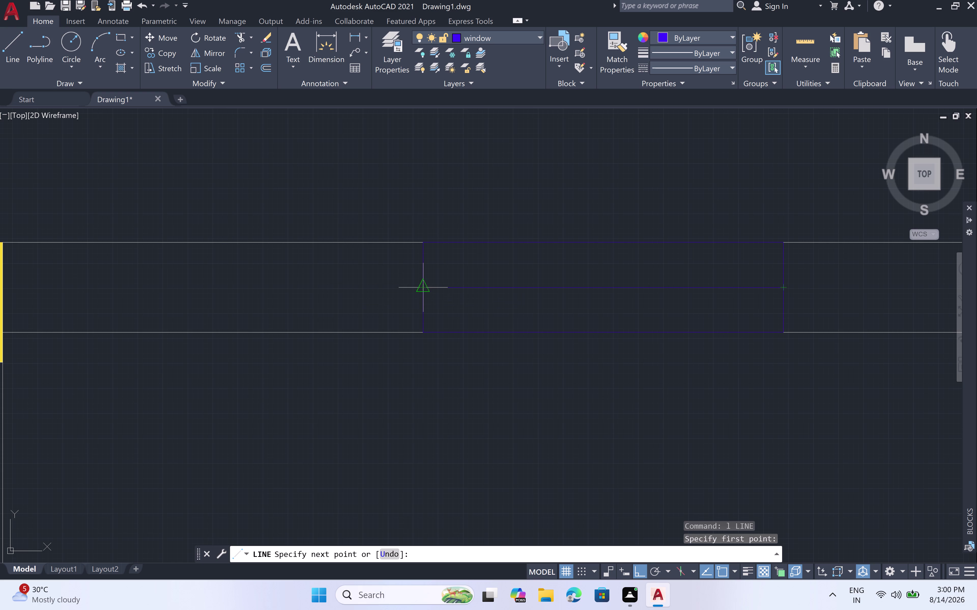
key(Escape)
Offset the centre line 2" above and below to make the glazing lines.
key(o)
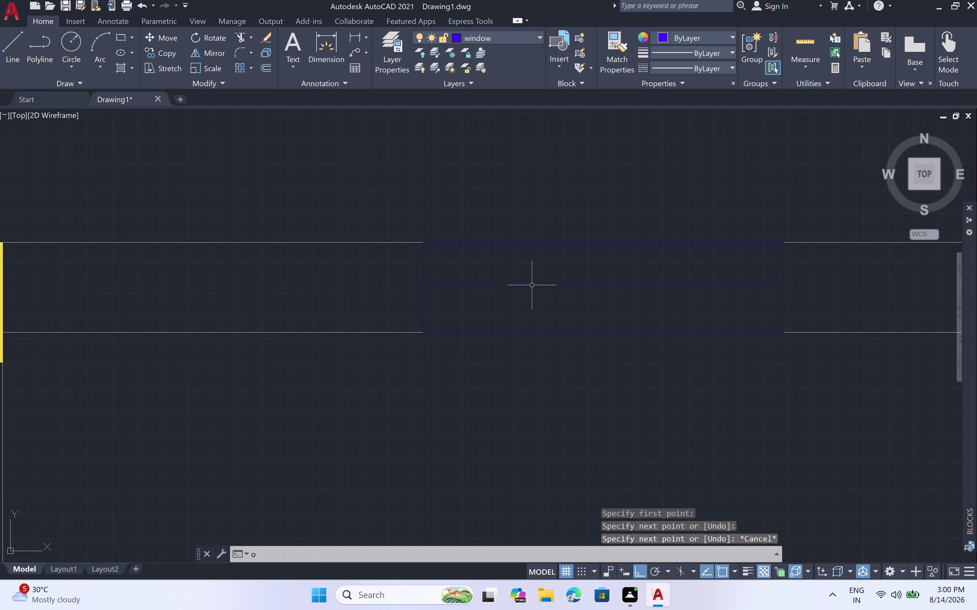
text(ff)
key(space)
key(2)
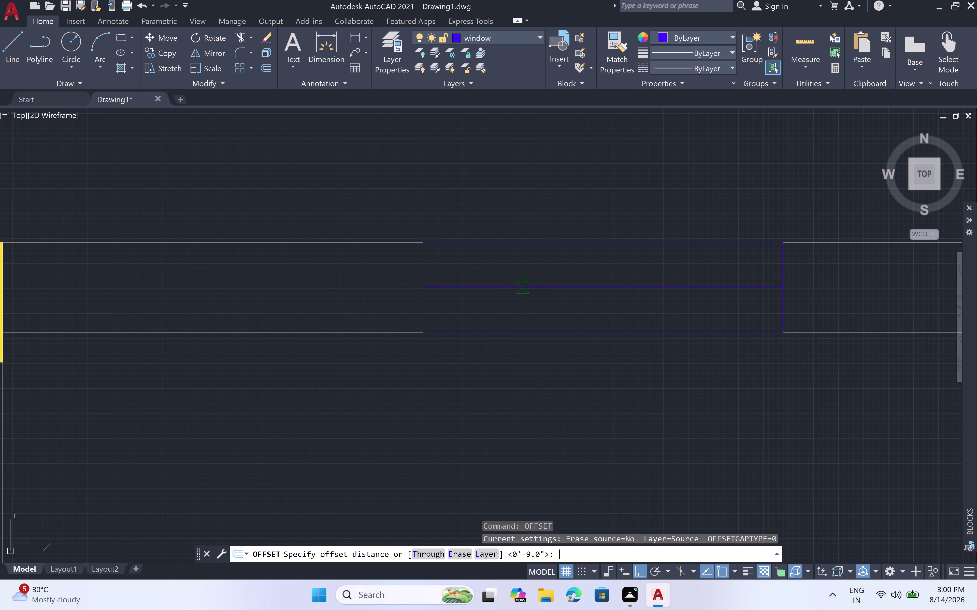
key(shift+quotedbl)
key(space)
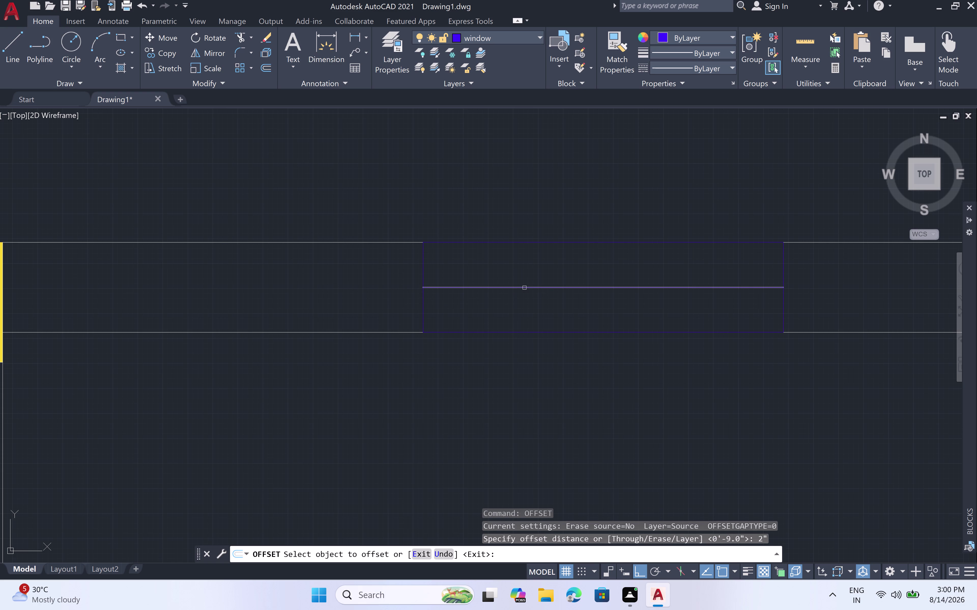
click(524, 287)
click(524, 271)
click(523, 289)
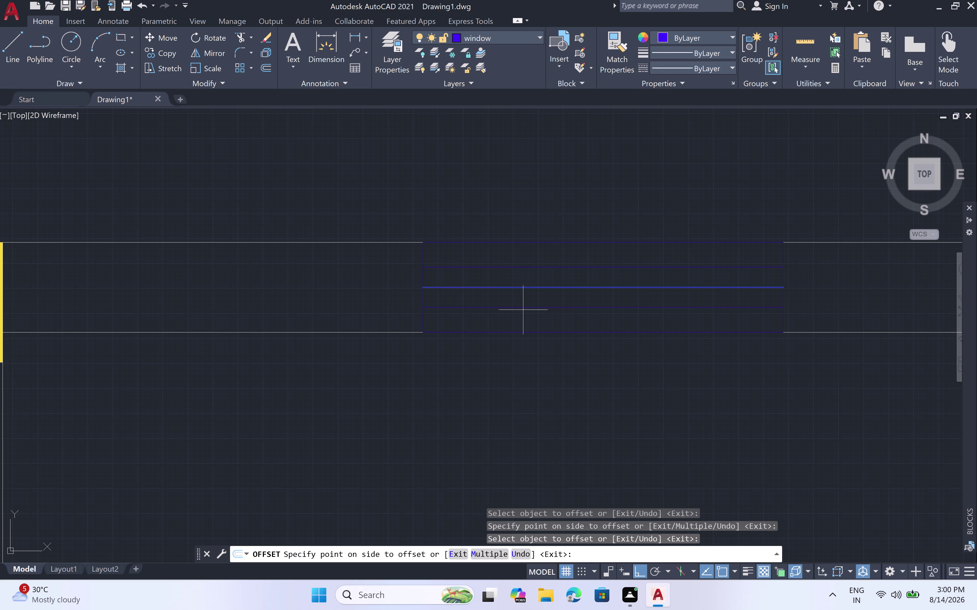
click(522, 314)
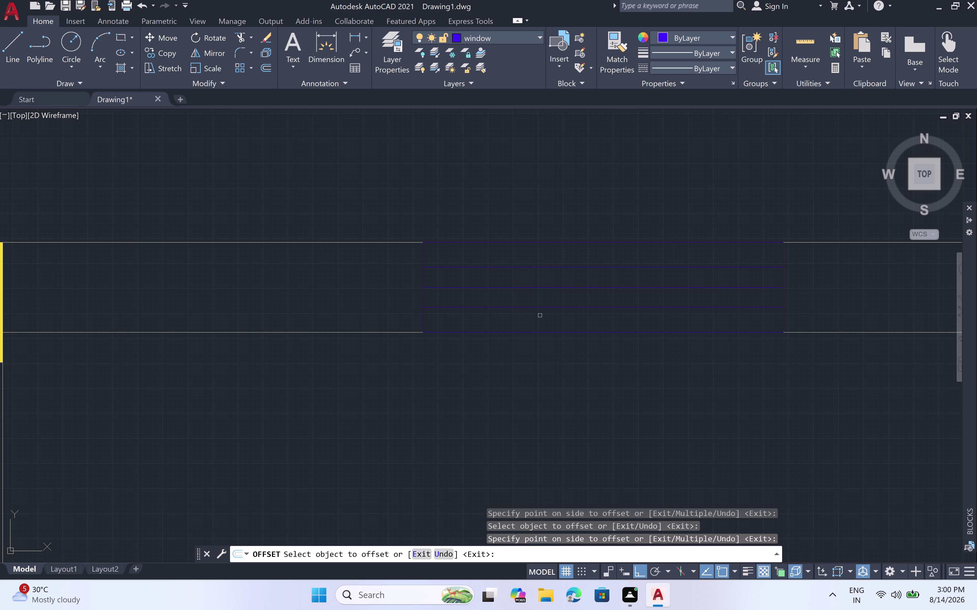
key(Escape)
Trim the excess line inside the window frame.
key(t)
text(r)
key(space)
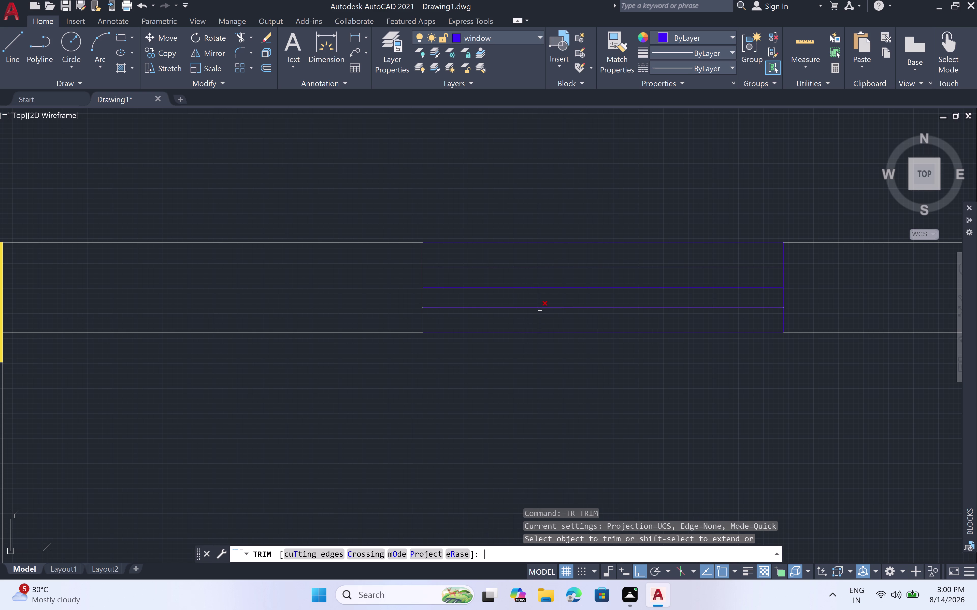
click(534, 287)
scroll(down, 3)
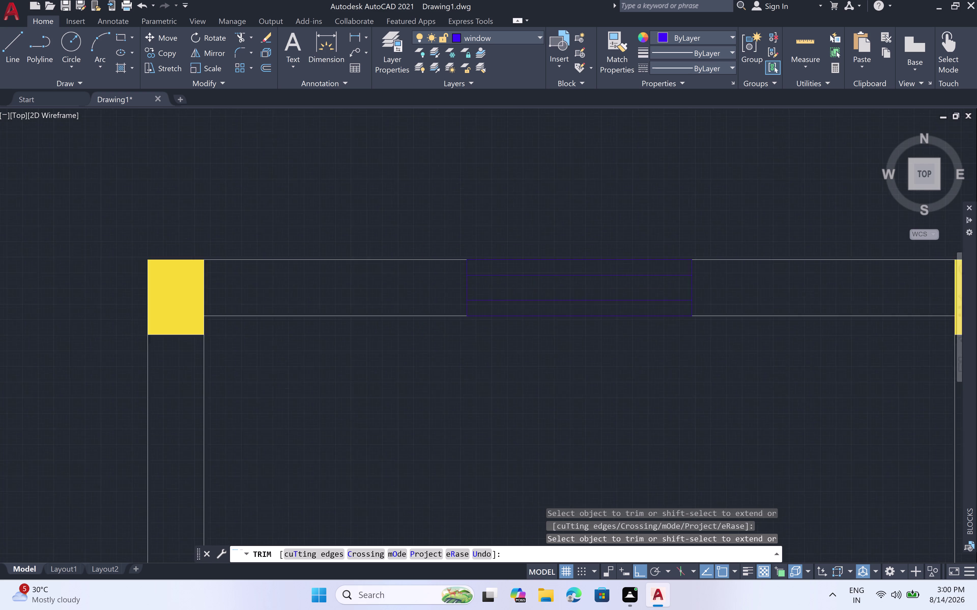
key(Escape)
scroll(down, 3)
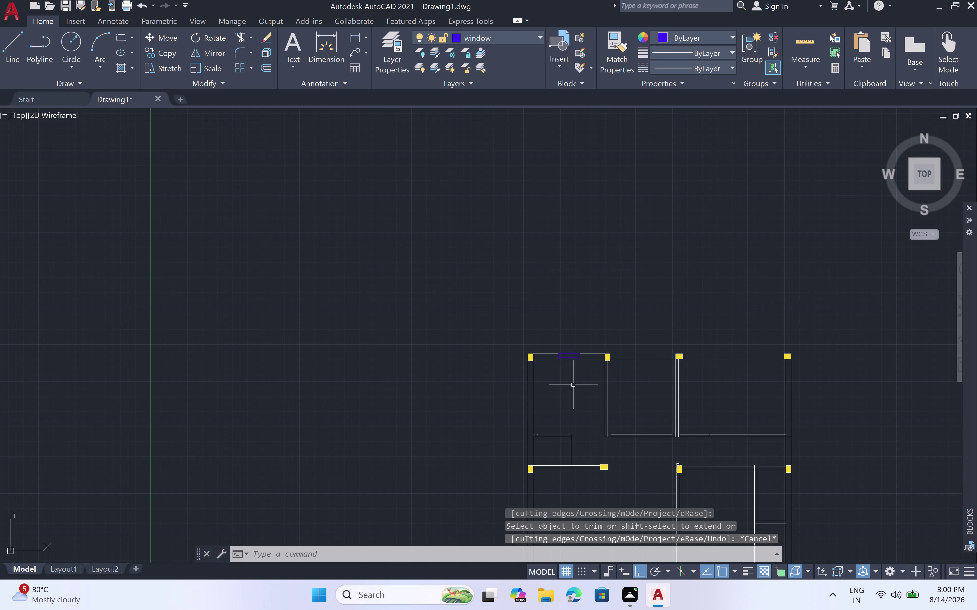
middle_drag(566, 413, 581, 326)
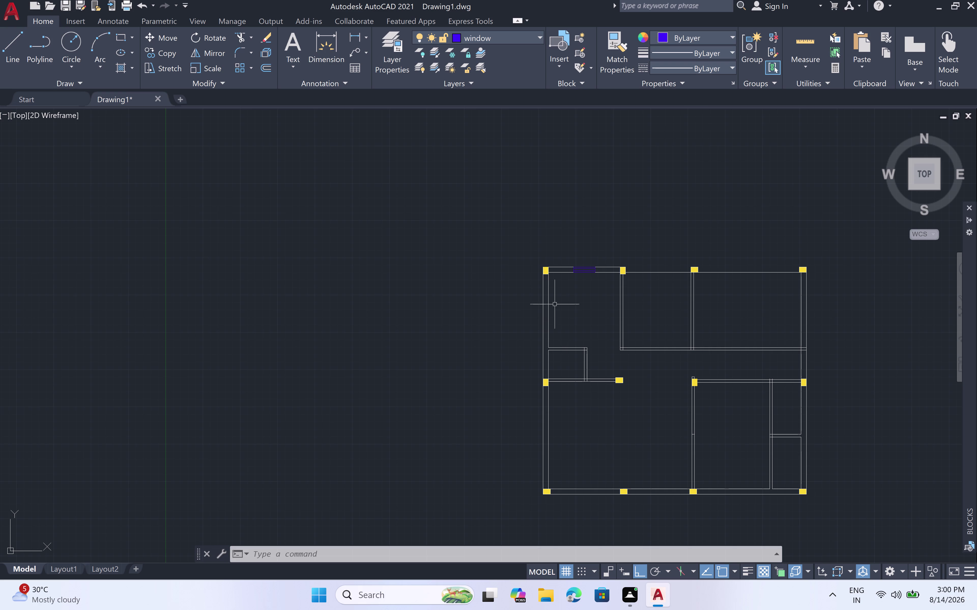
scroll(up, 3)
scroll(down, 3)
key(l)
key(space)
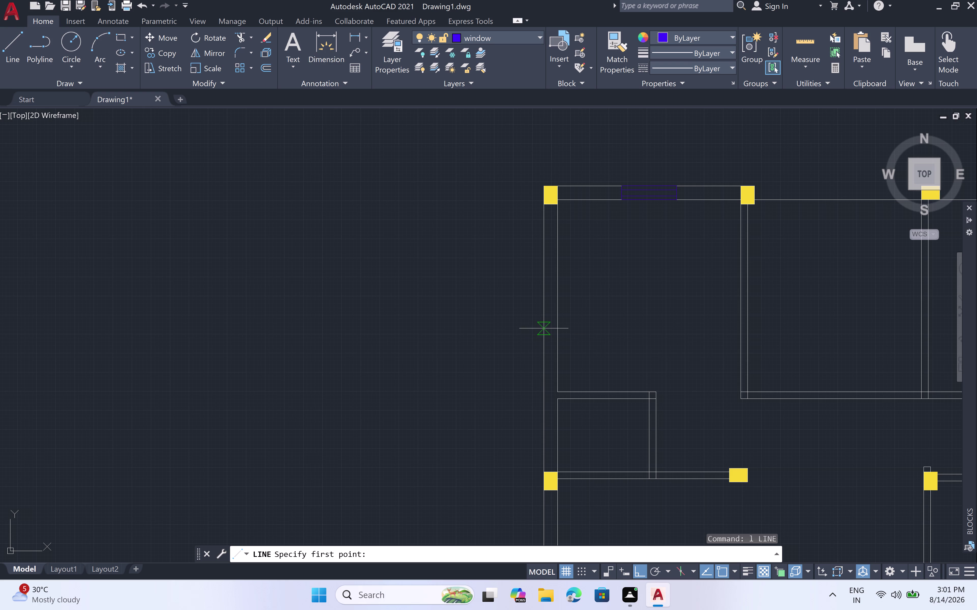
Draw a 2' line on the room's left wall.
click(543, 334)
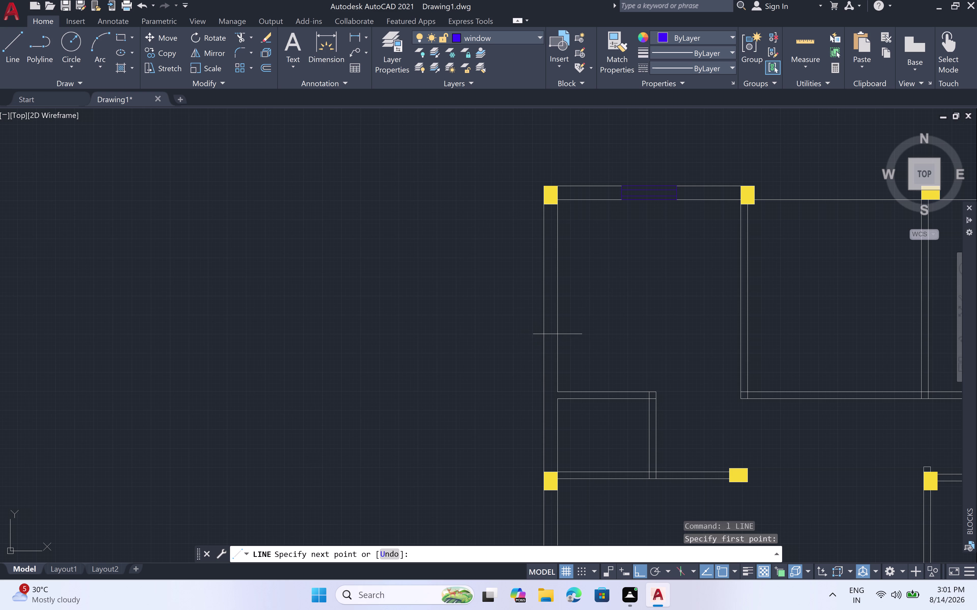
scroll(up, 3)
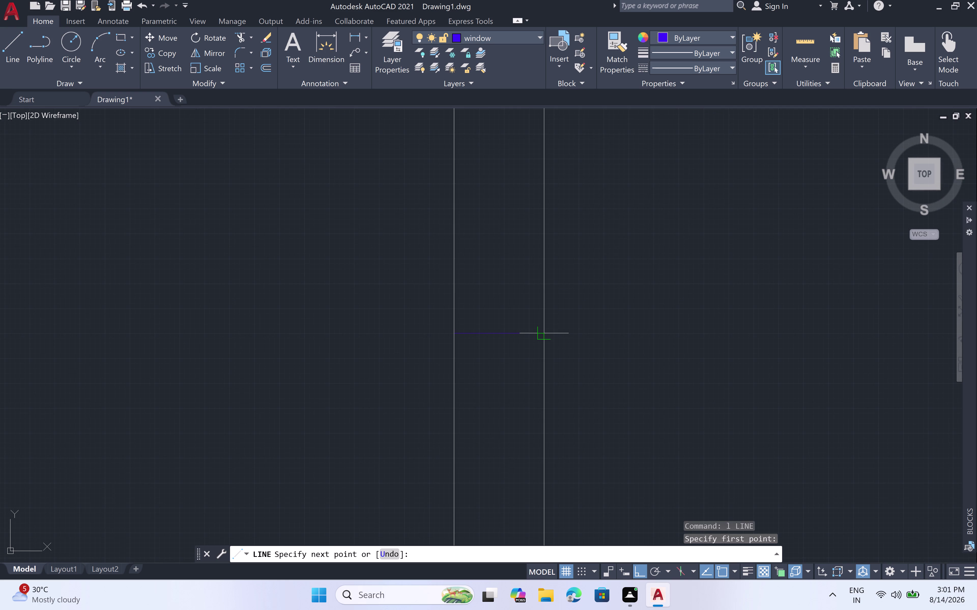
click(549, 333)
scroll(down, 3)
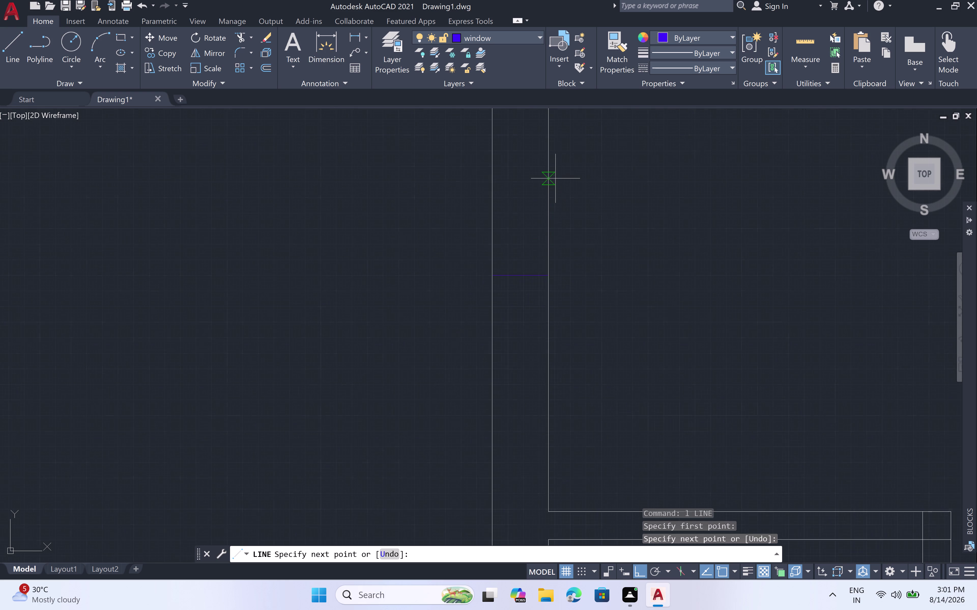
text(2)
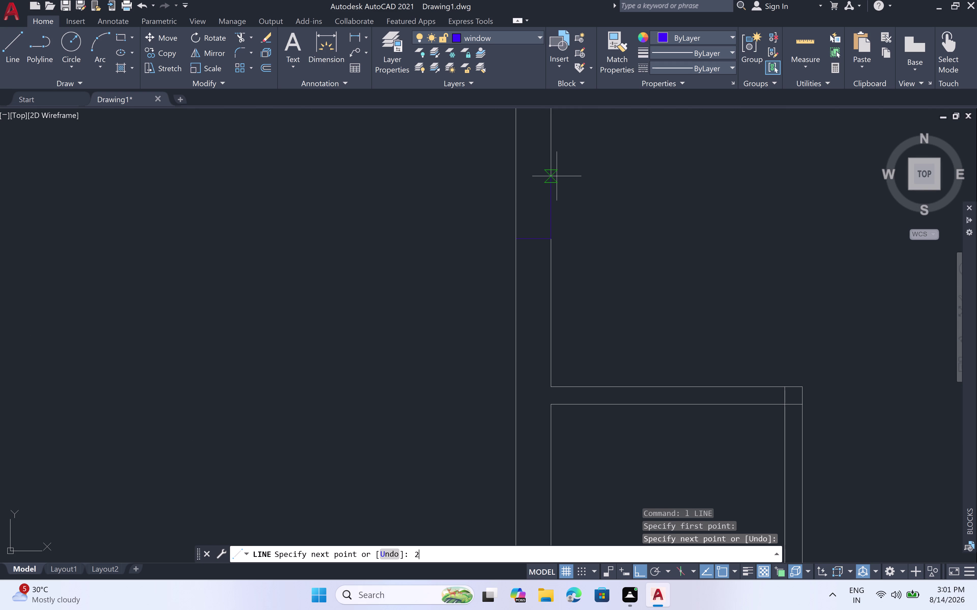
text(')
key(space)
scroll(down, 3)
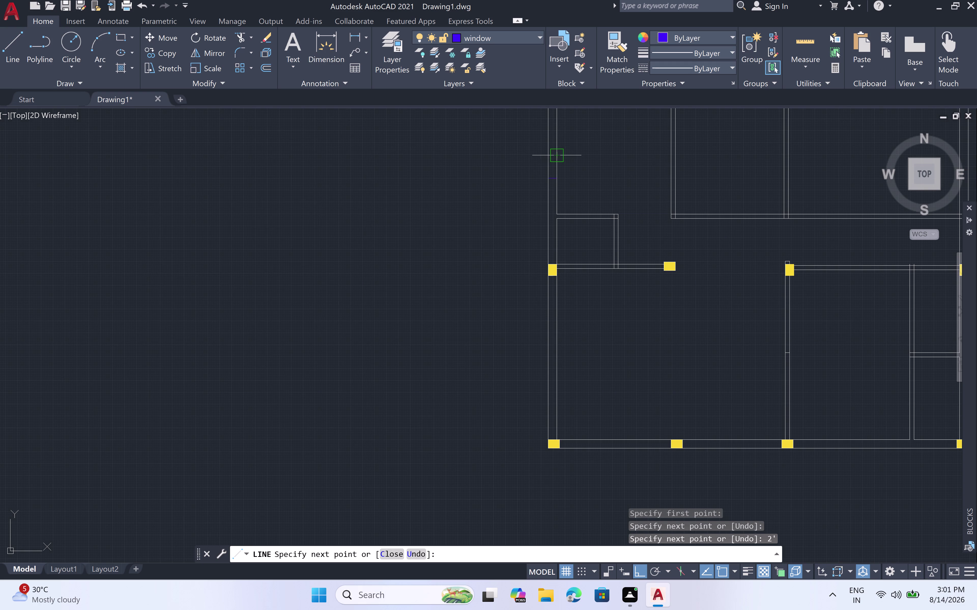
scroll(up, 3)
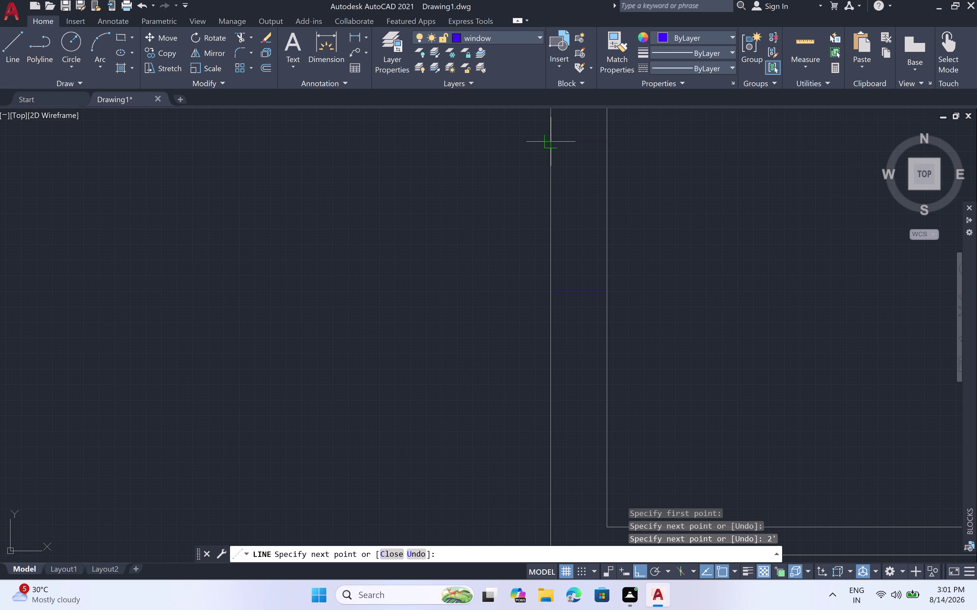
click(548, 140)
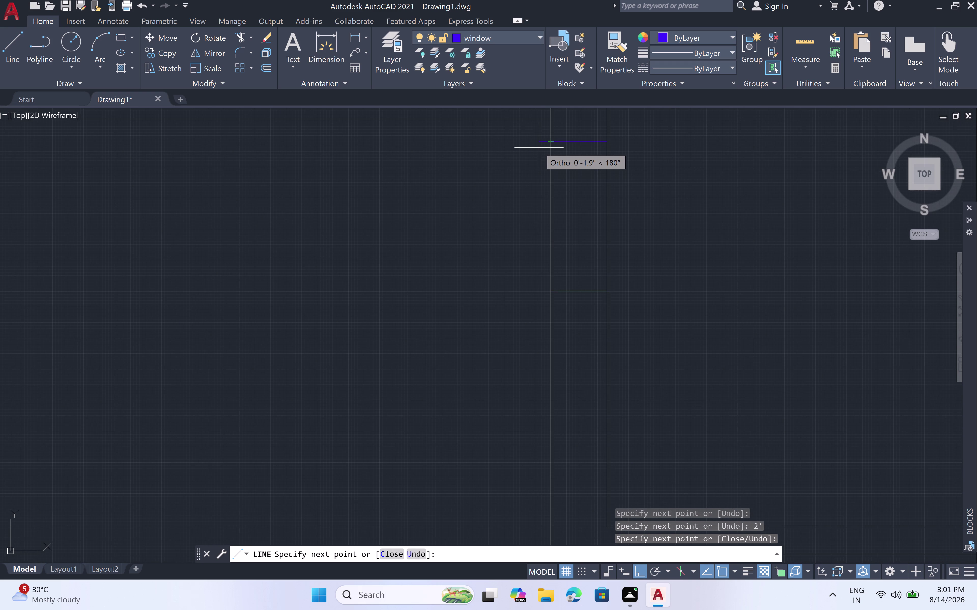
key(Escape)
Draw the upper and lower cross lines across the wall.
text(l)
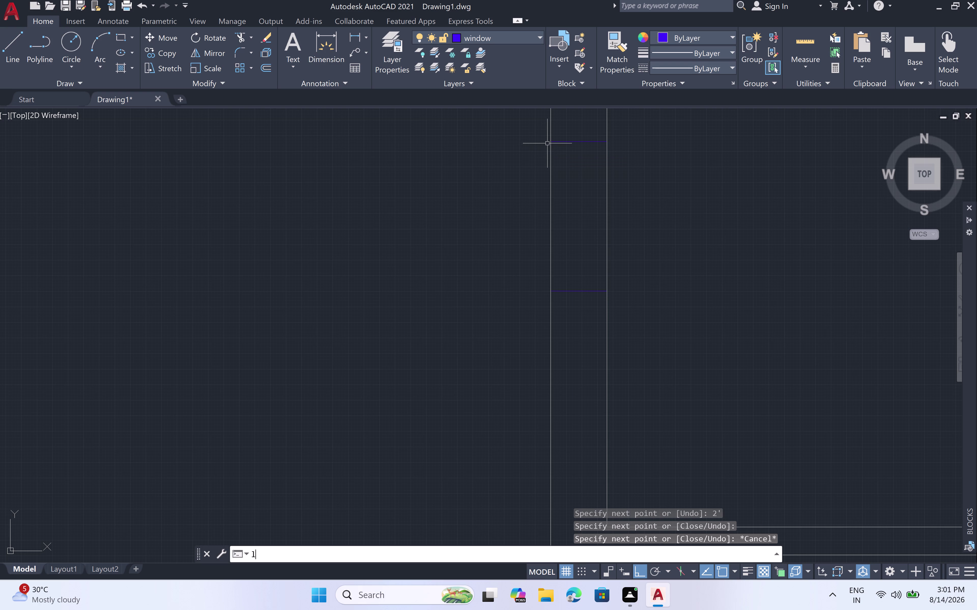
key(space)
click(554, 141)
click(541, 144)
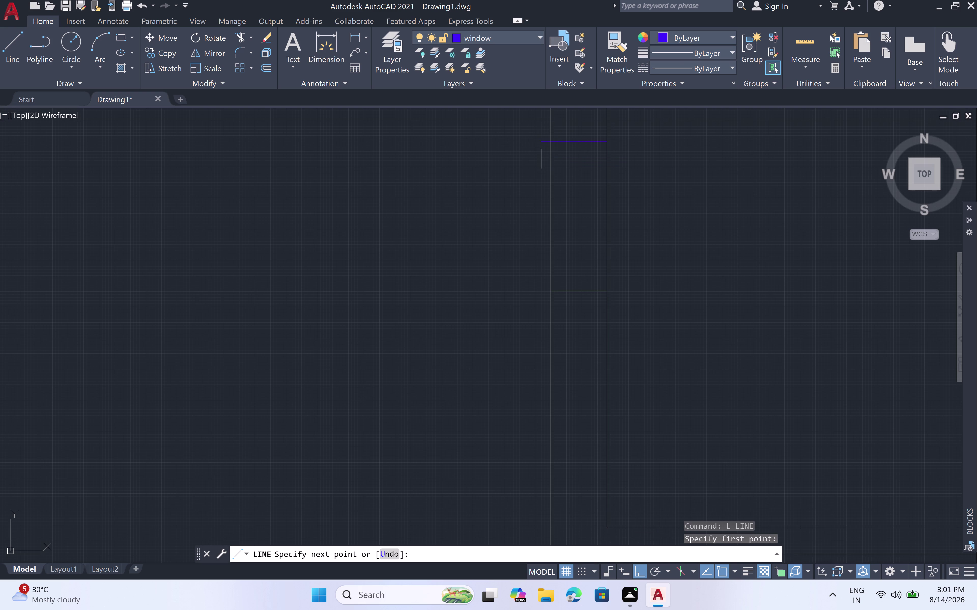
click(631, 146)
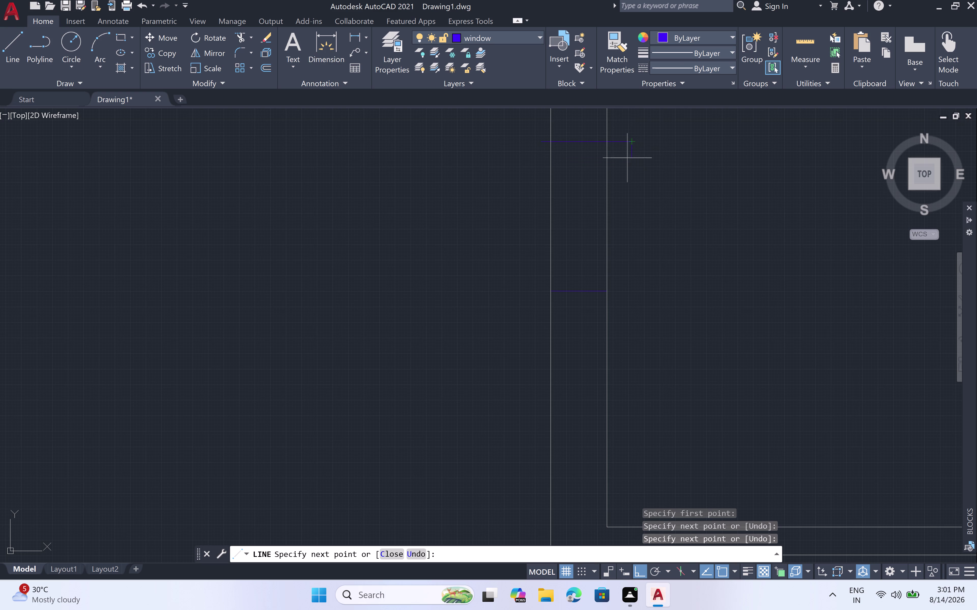
key(Escape)
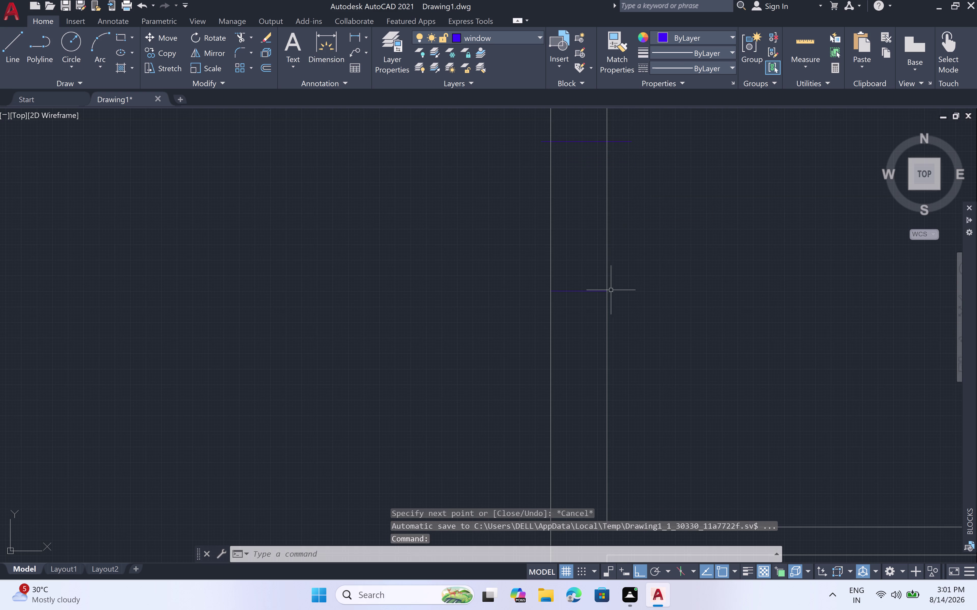
key(l)
key(space)
click(604, 291)
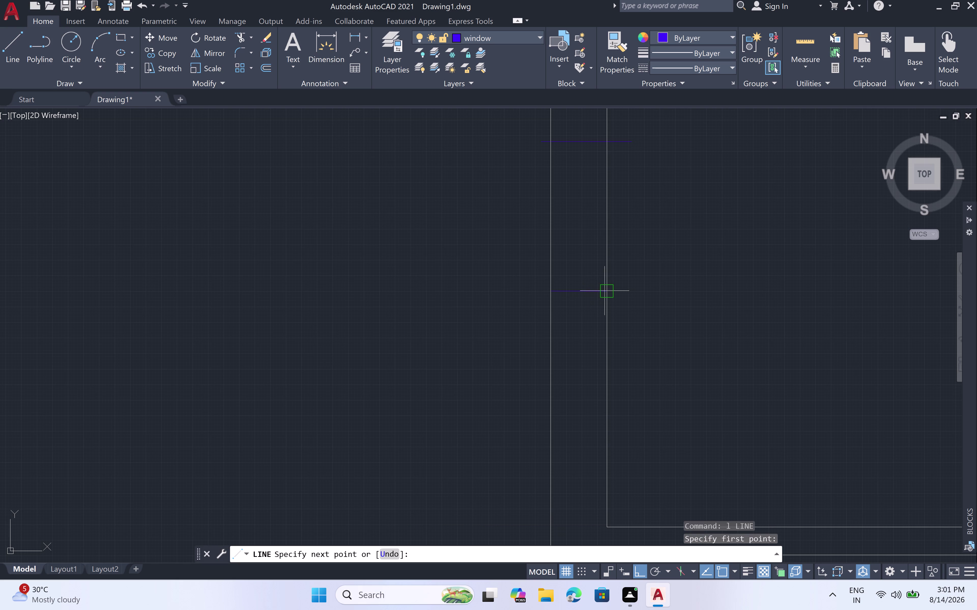
click(519, 291)
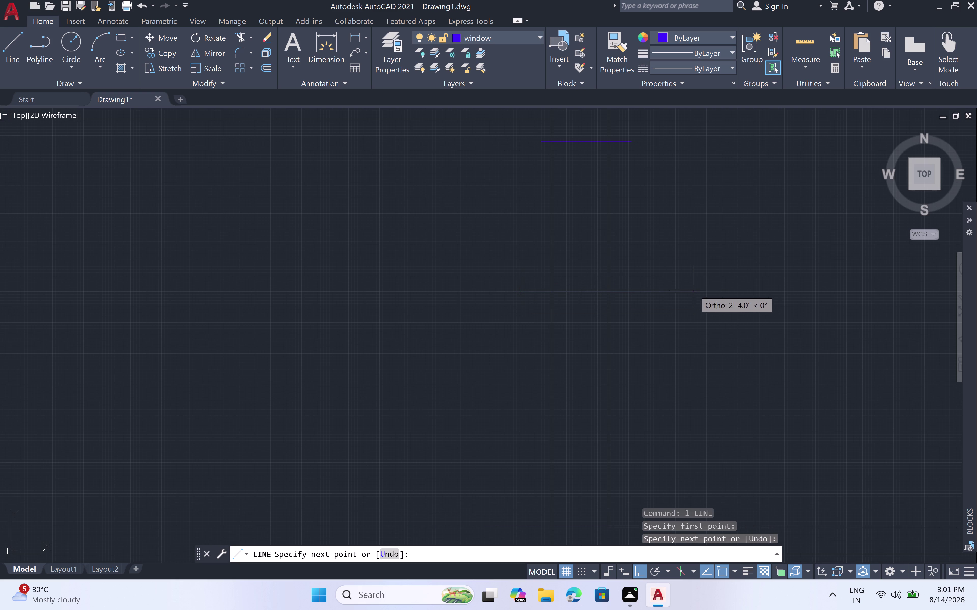
click(693, 291)
key(Escape)
Cancel the trim attempt and undo a series of recent changes.
key(t)
key(r)
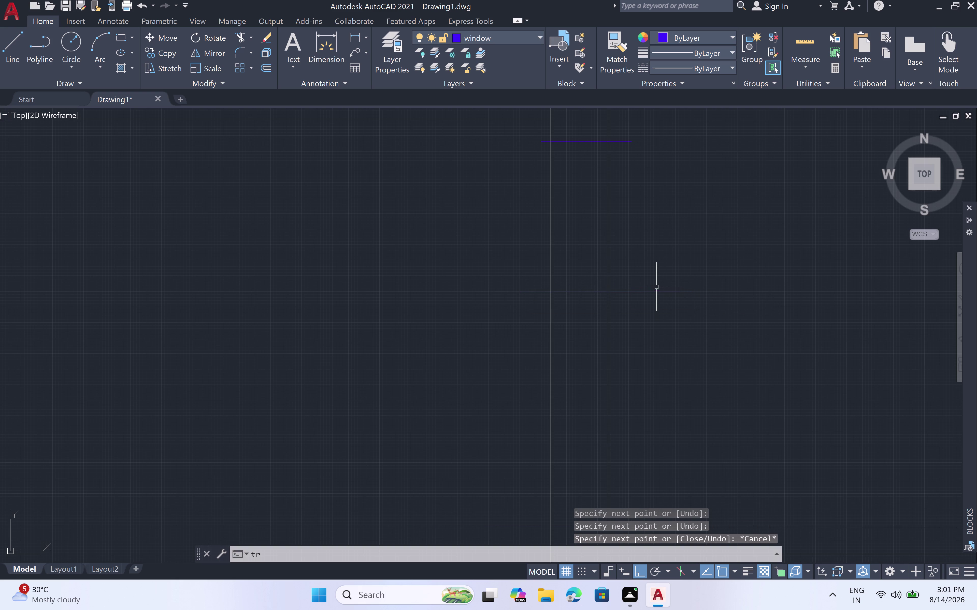
key(space)
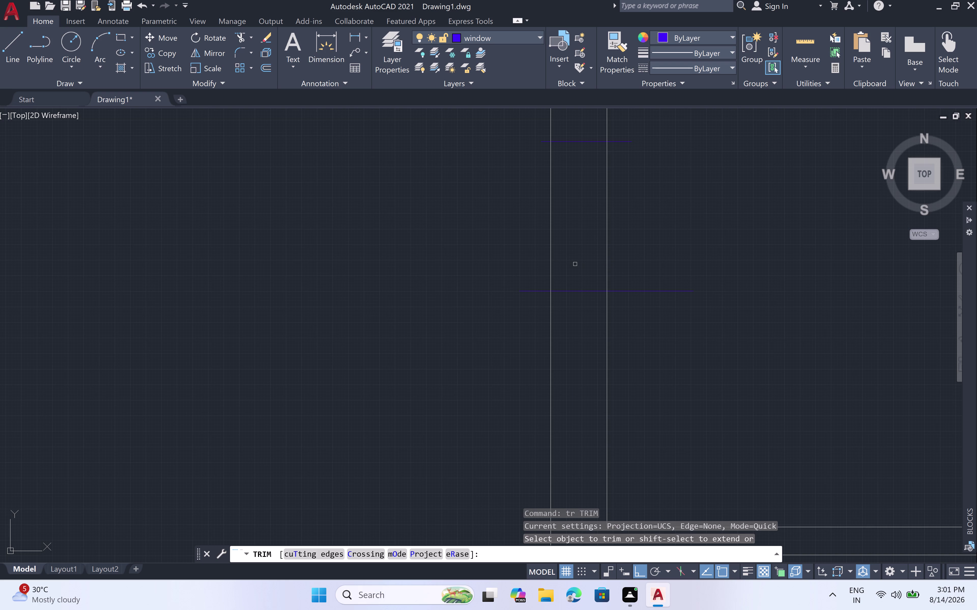
key(ctrl+z)
key(ctrl+z)
key(ctrl+z)
key(ctrl+z)
key(ctrl+z)
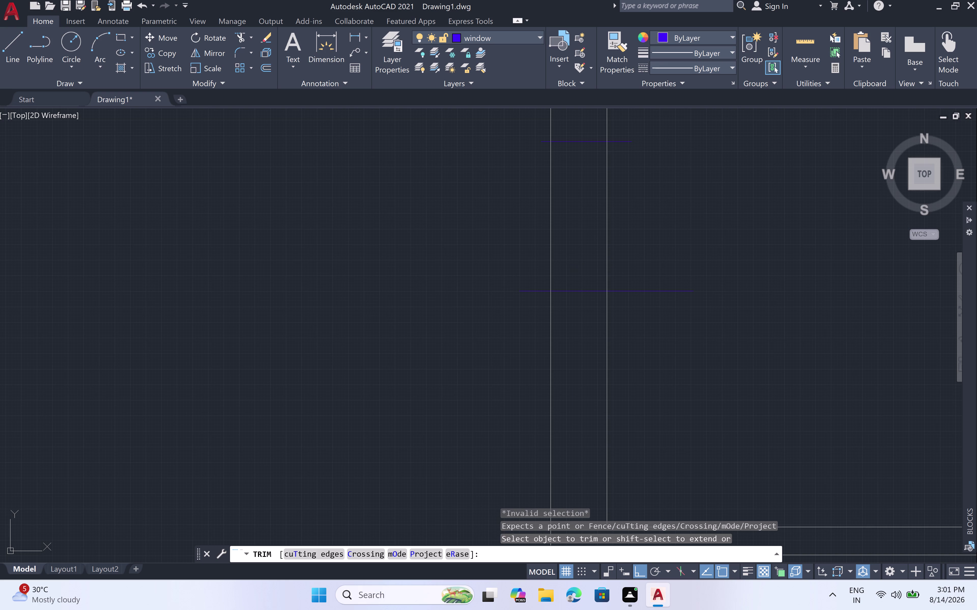
key(ctrl+z)
key(ctrl+z)
key(ctrl+z)
key(ctrl+z)
key(ctrl+z)
key(Escape)
key(ctrl+z)
key(ctrl+z)
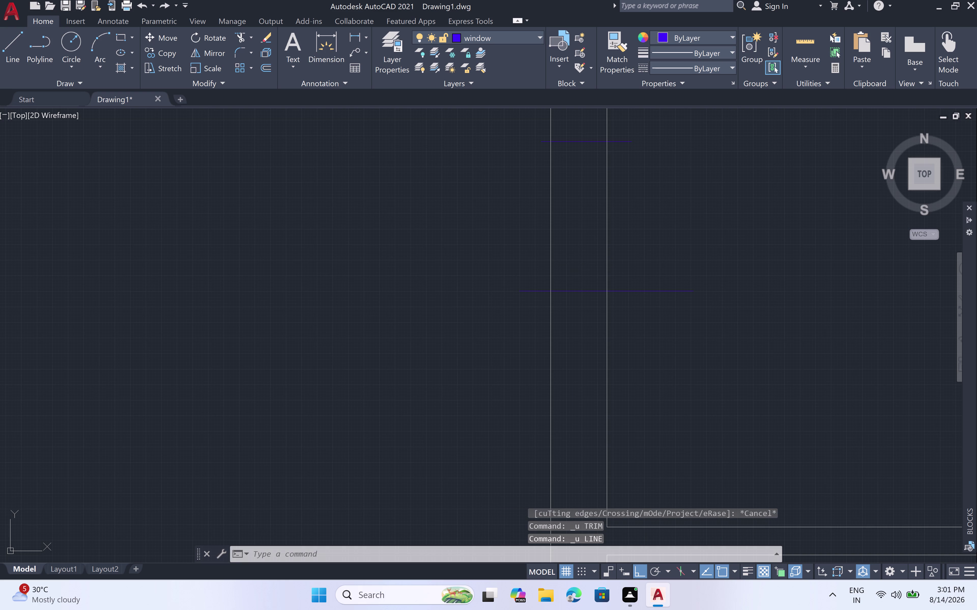
key(ctrl+z)
key(Escape)
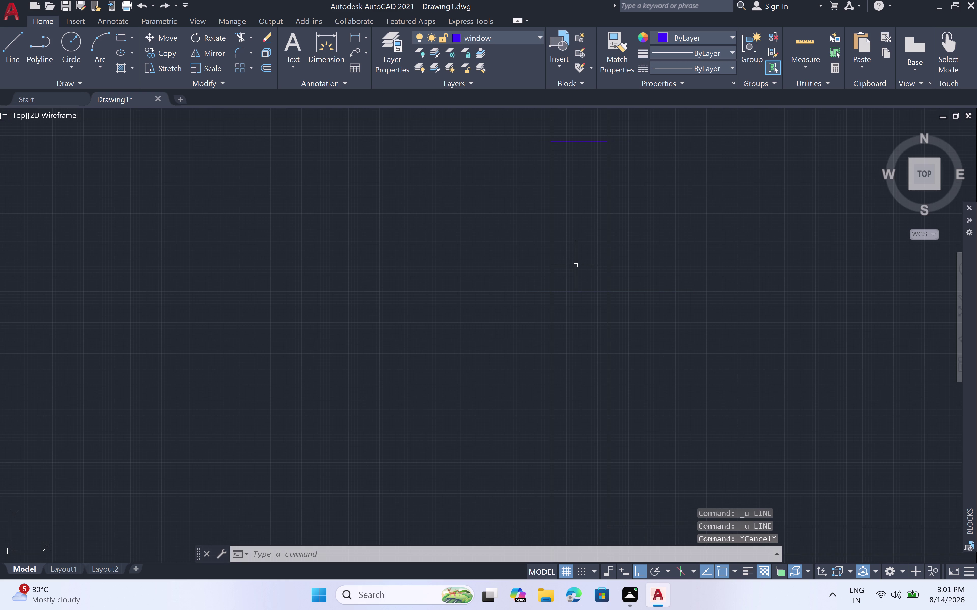
Trim both wall lines between the cross lines with a fence to open the gap.
text(tr)
key(space)
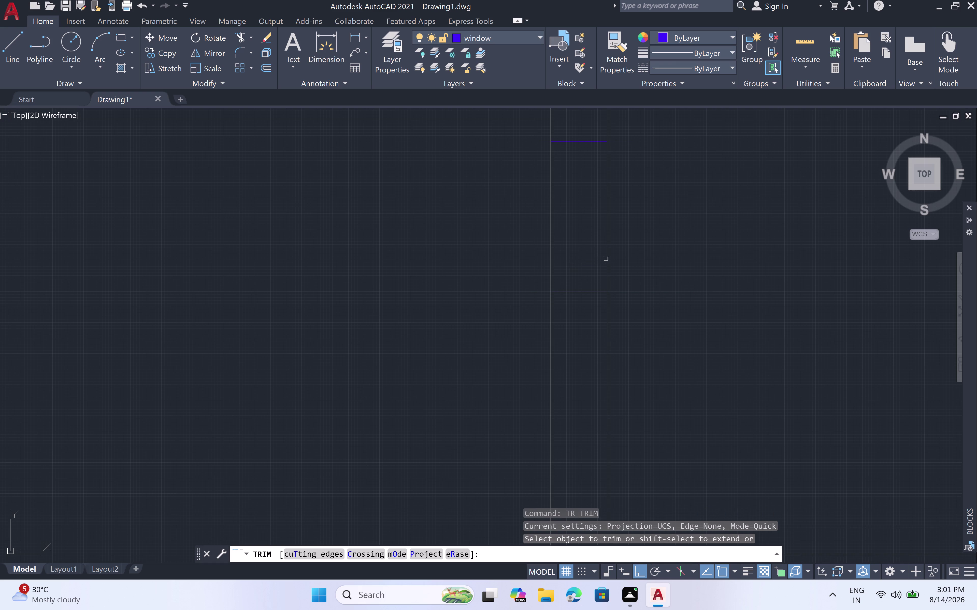
click(606, 259)
click(592, 256)
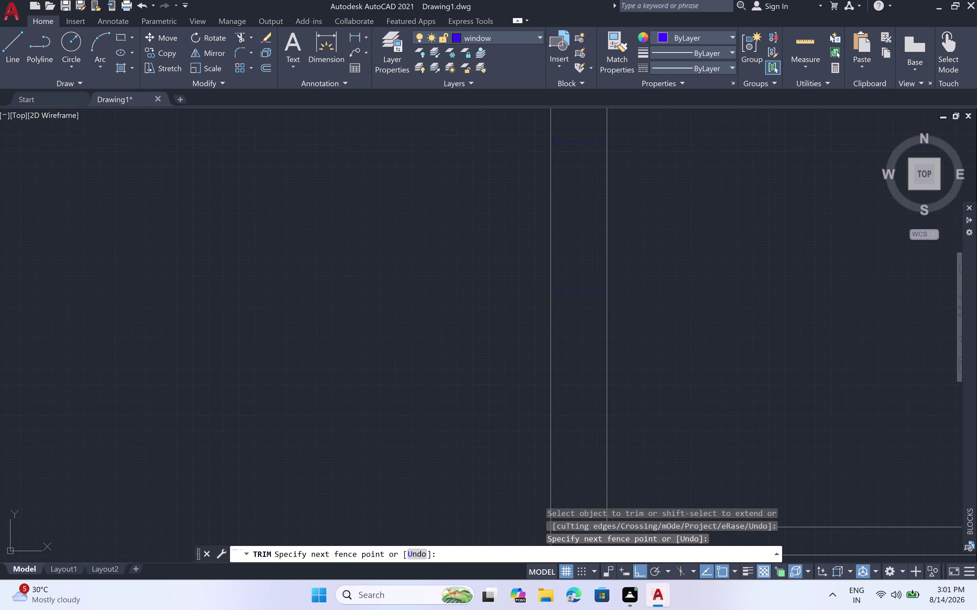
click(646, 249)
click(511, 245)
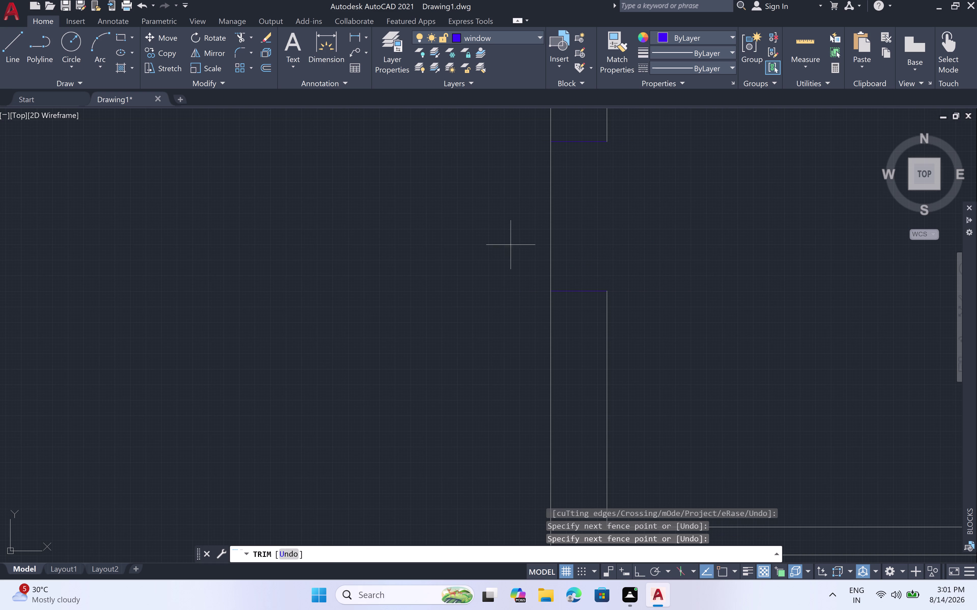
click(606, 243)
key(Escape)
key(l)
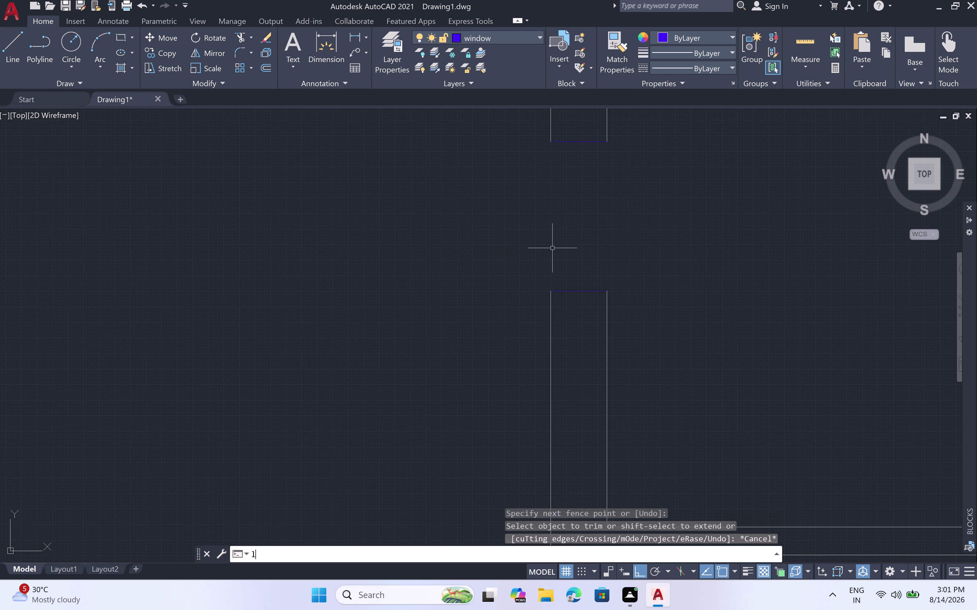
key(space)
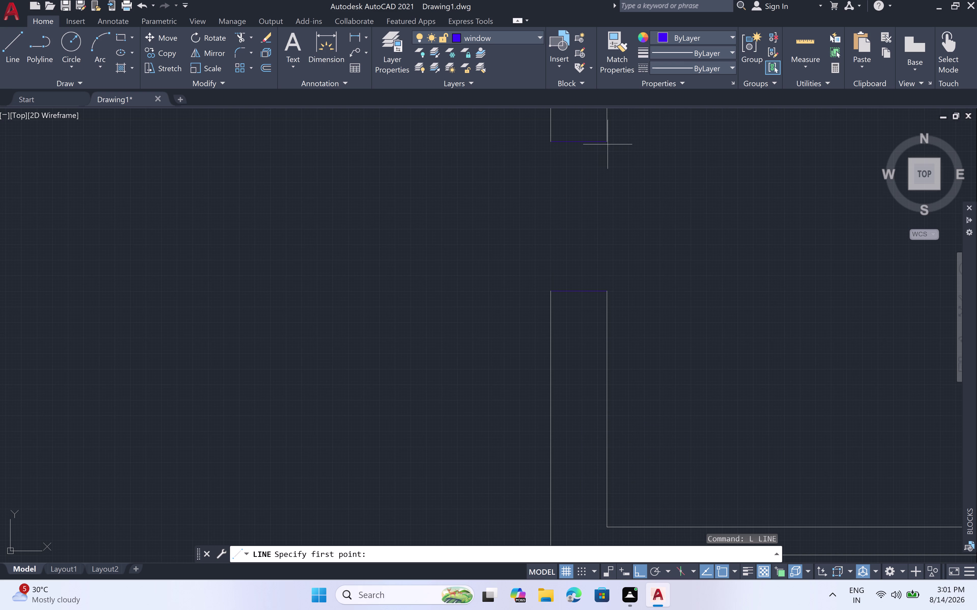
Draw the rectangular window outline inside the left-wall opening.
click(609, 143)
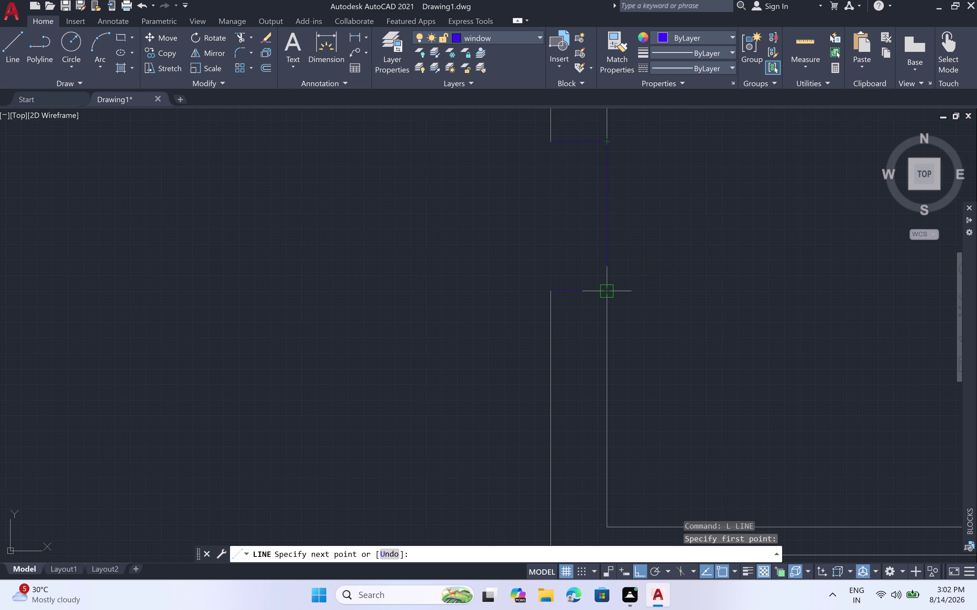
click(603, 293)
click(550, 294)
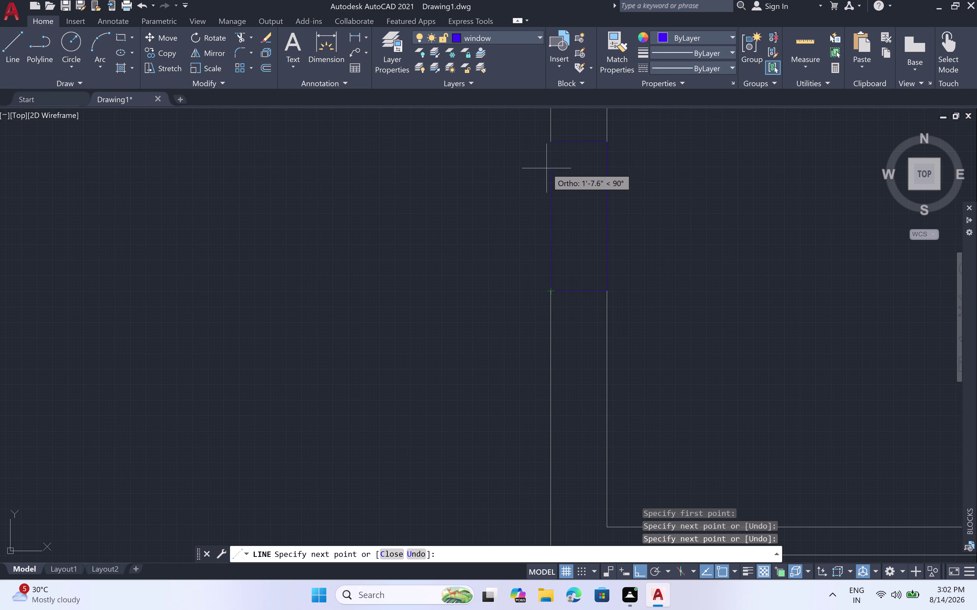
click(552, 143)
key(Escape)
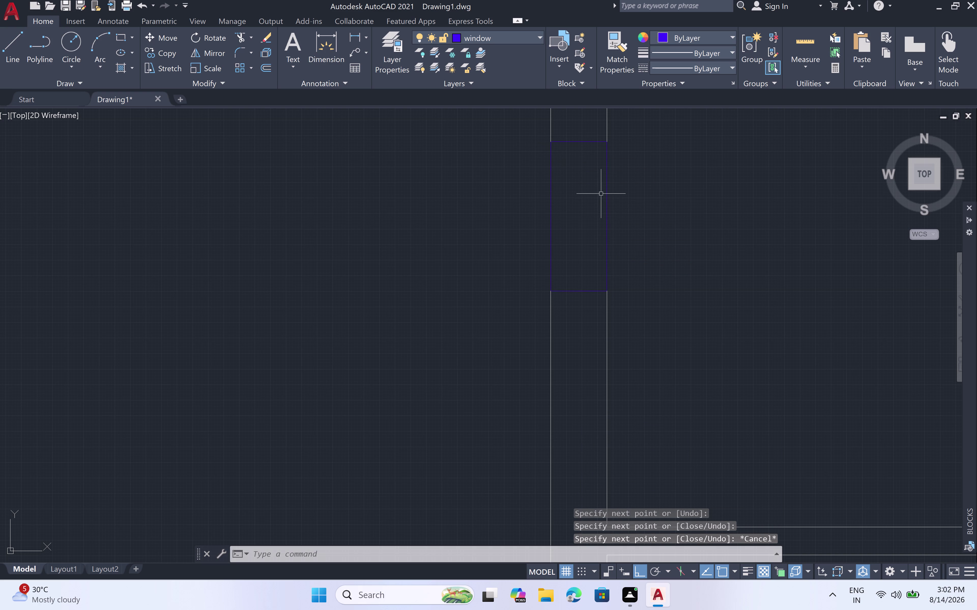
Draw a vertical centre line through the middle of the window.
key(l)
key(space)
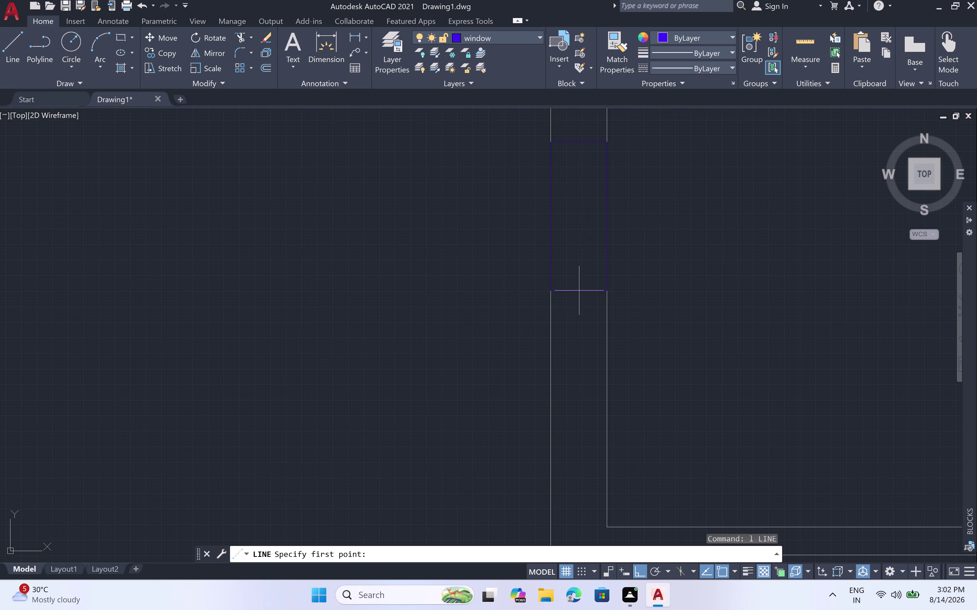
click(577, 295)
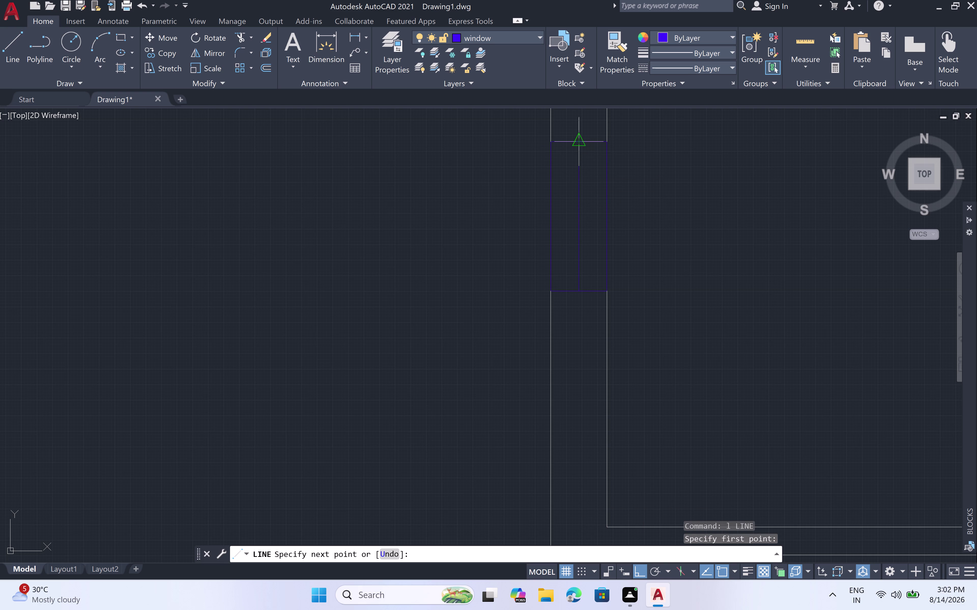
click(575, 141)
key(Escape)
Offset the centre line 2 inches to both sides as glazing lines.
key(o)
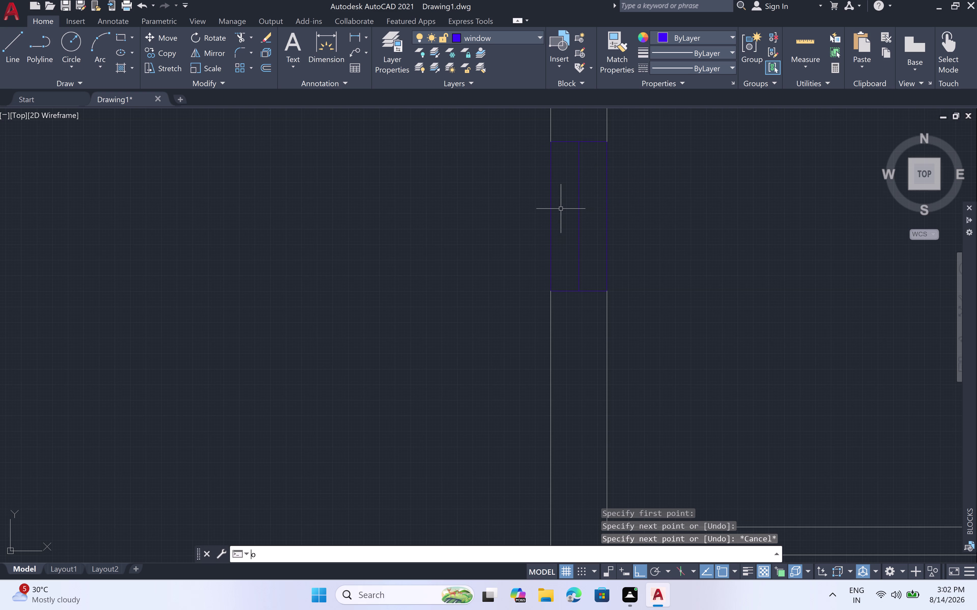
text(f)
key(space)
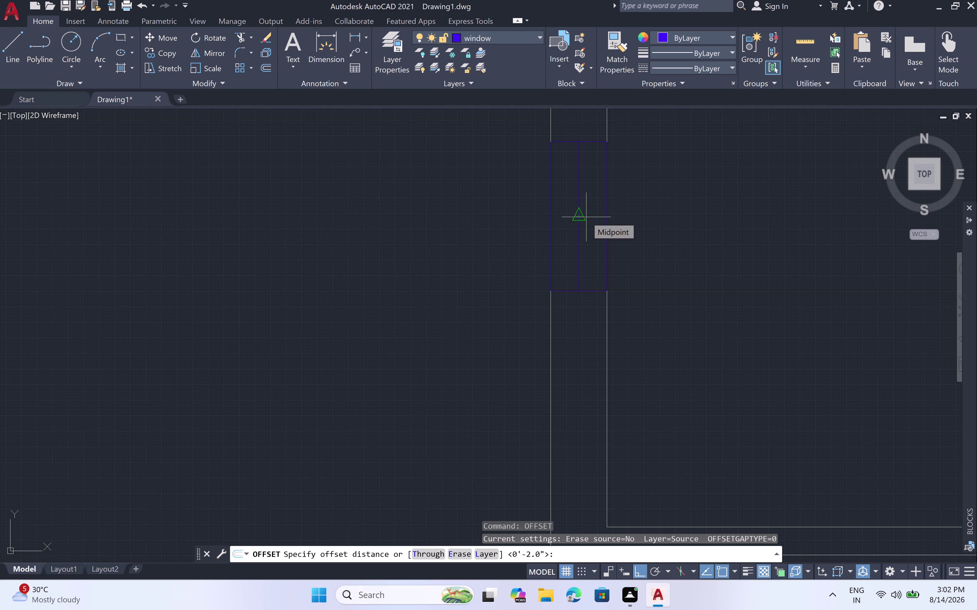
key(space)
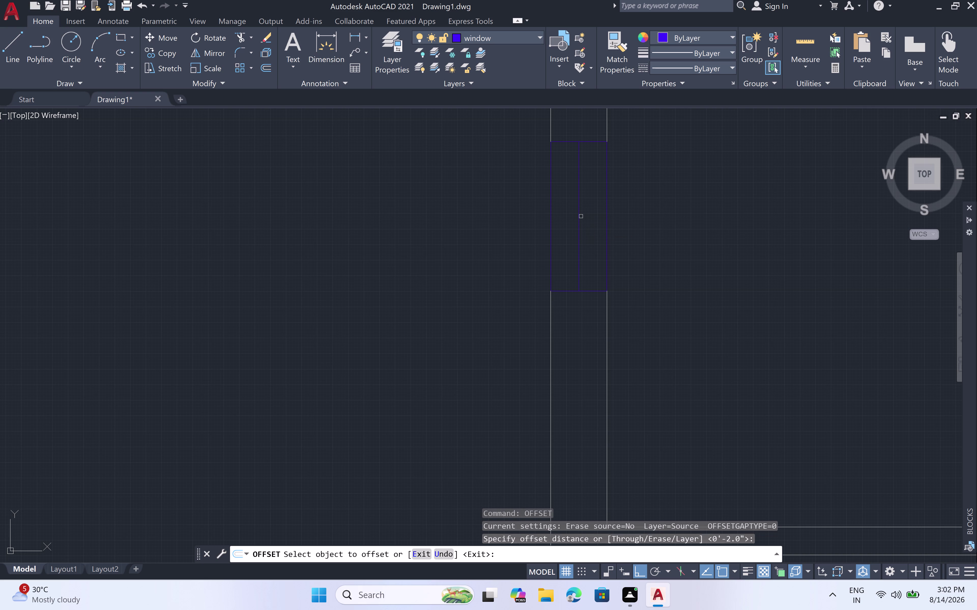
click(580, 215)
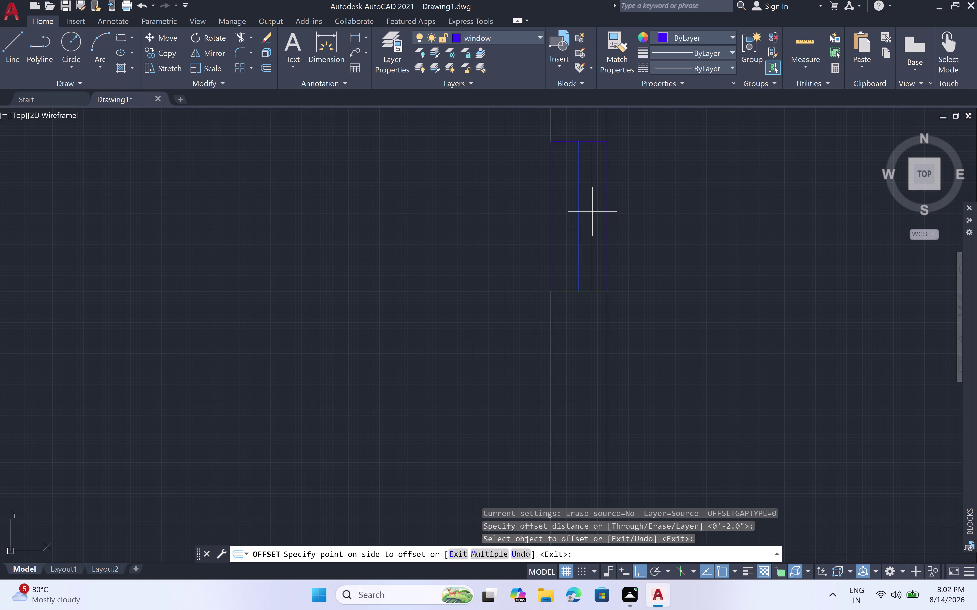
click(595, 211)
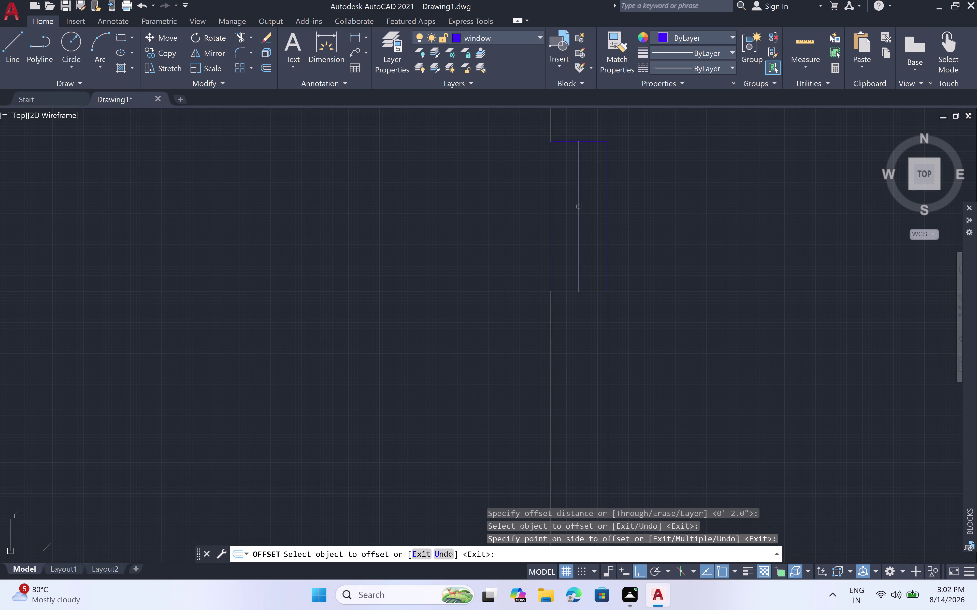
click(578, 206)
click(557, 209)
key(Escape)
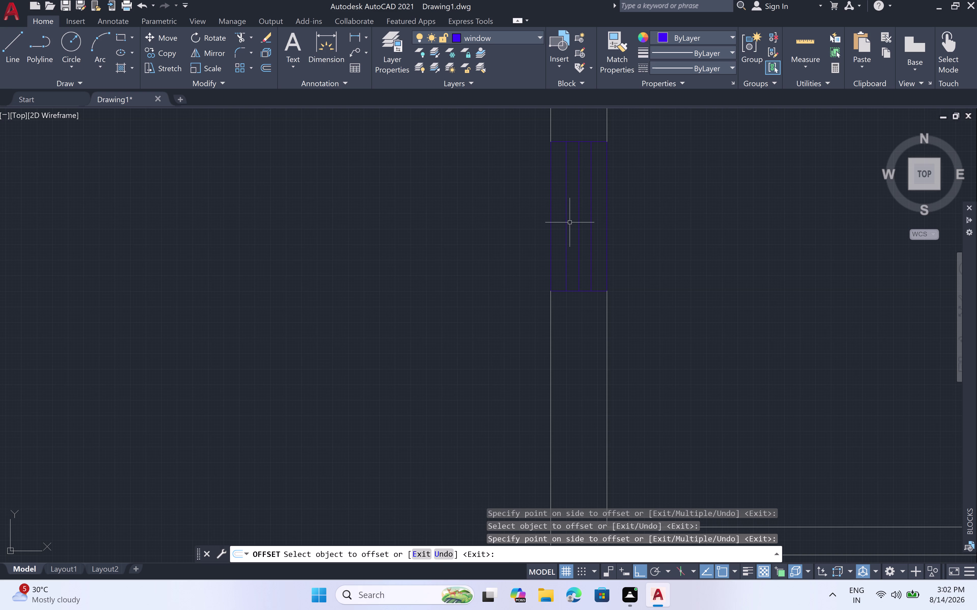
Start trimming the wall lines across the window with TR.
key(t)
text(r)
key(space)
click(578, 217)
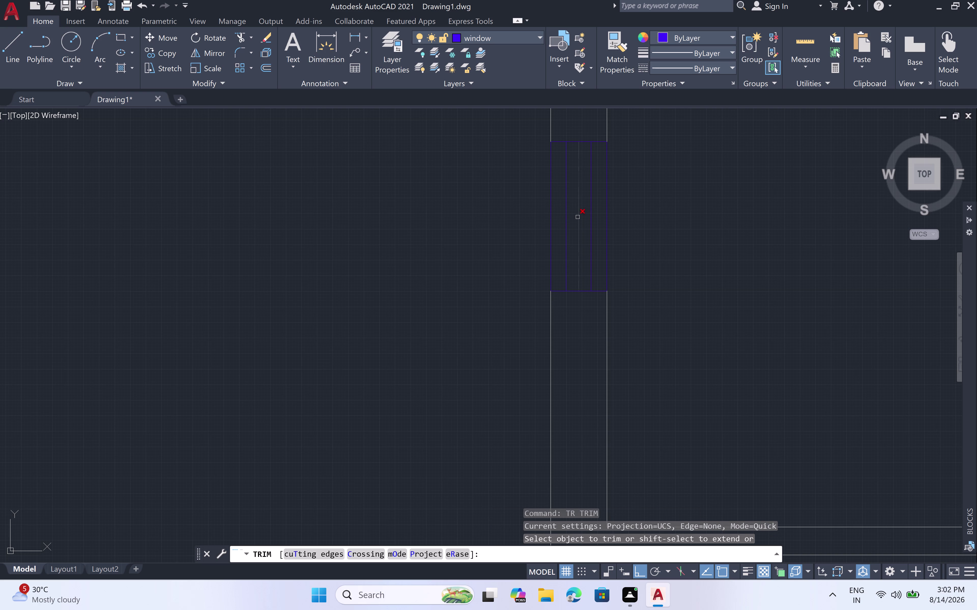
Cancel the trim and clear a trial window selection around the wall lines.
scroll(down, 3)
scroll(down, 3)
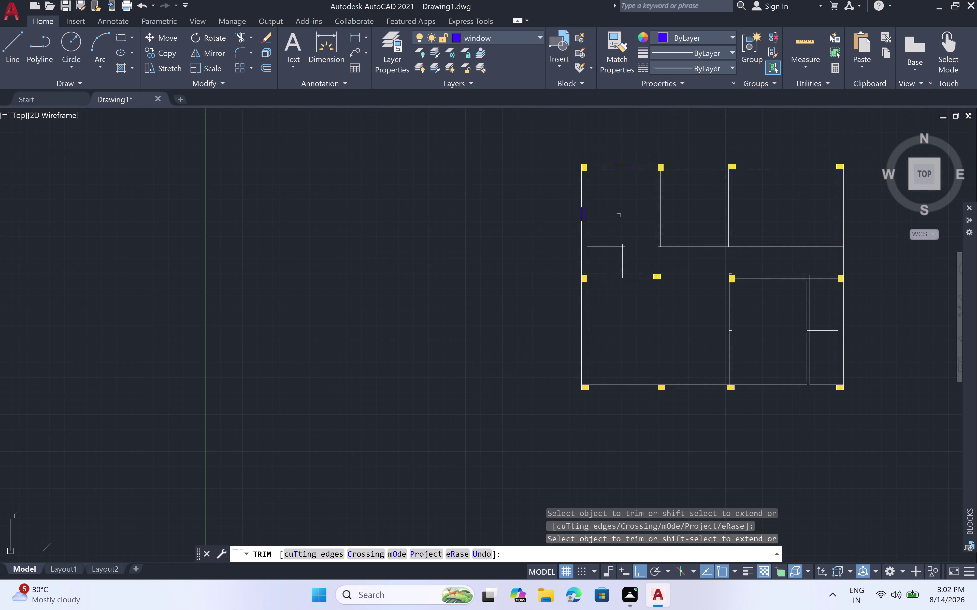
key(Escape)
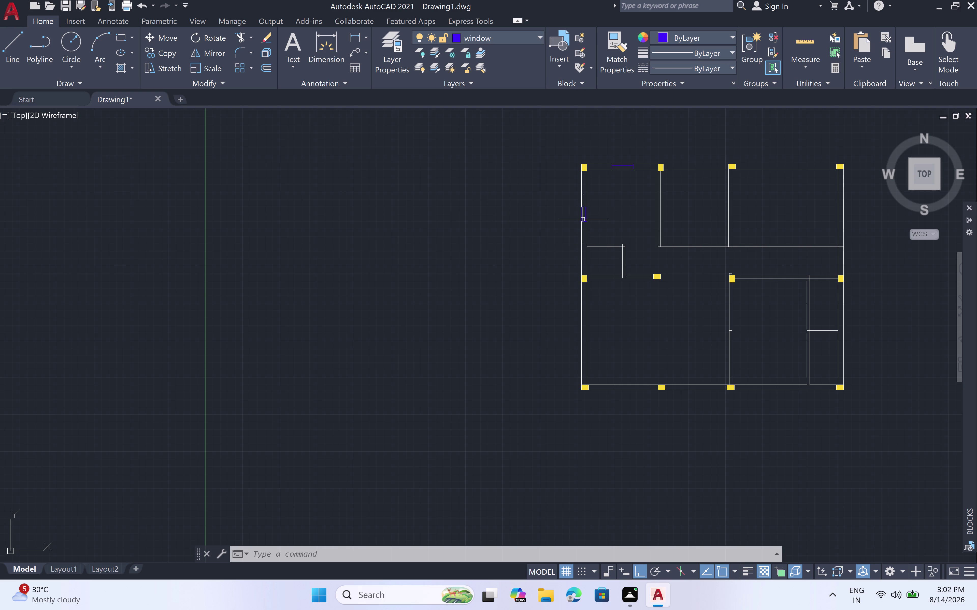
scroll(up, 3)
click(615, 162)
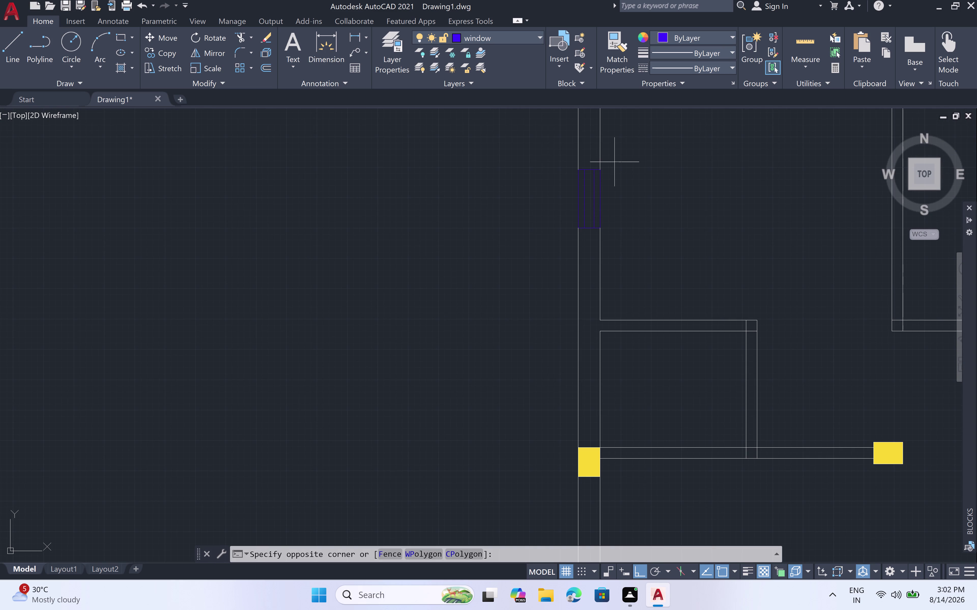
click(555, 230)
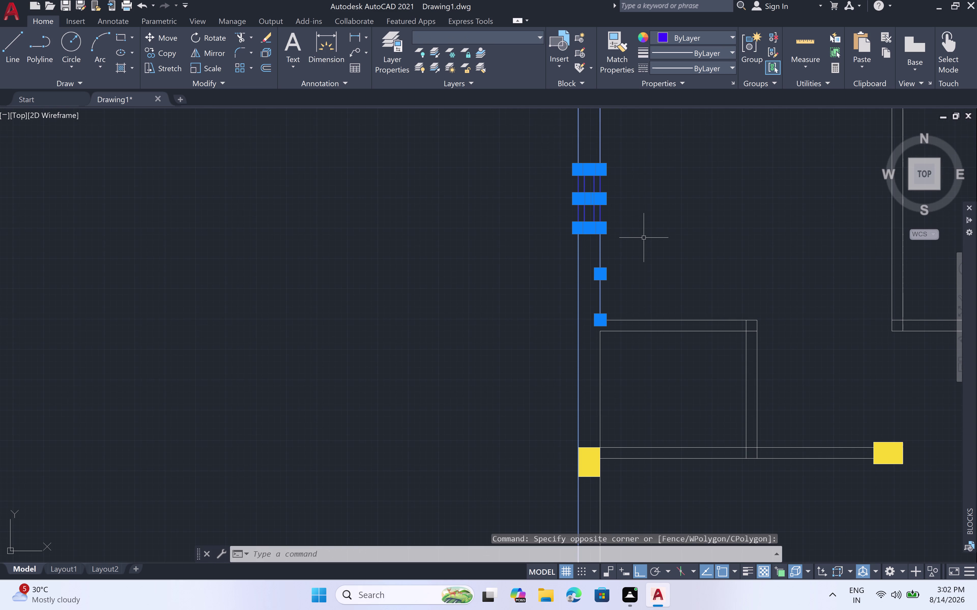
key(Escape)
Select the window's top, left, bottom, inner and right edge lines.
scroll(up, 3)
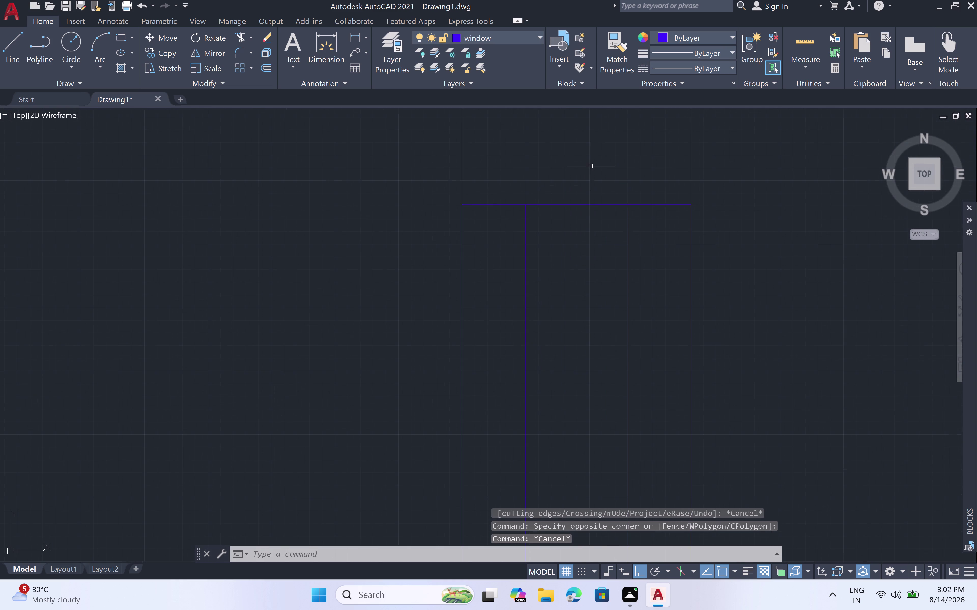
scroll(down, 3)
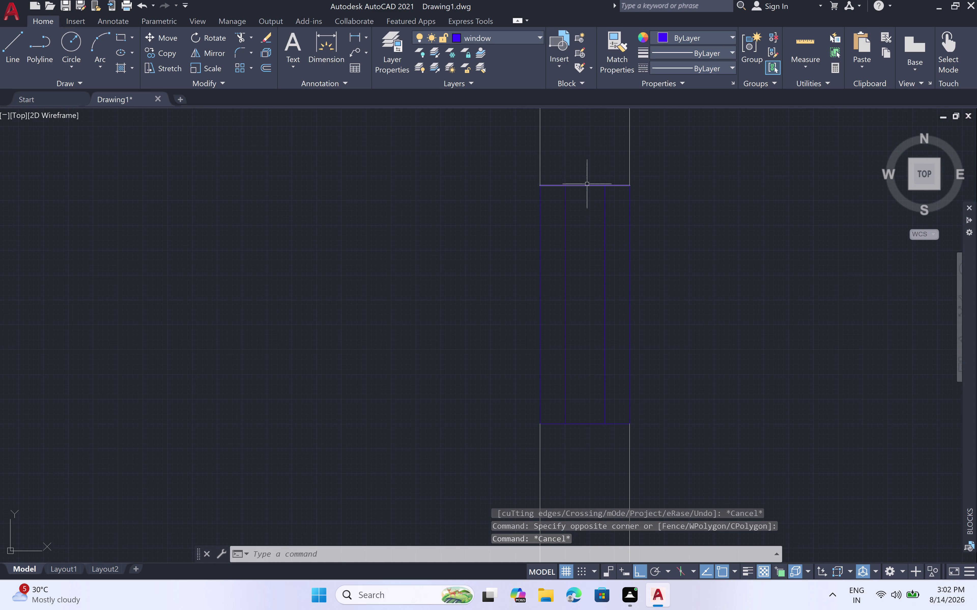
click(587, 184)
click(540, 220)
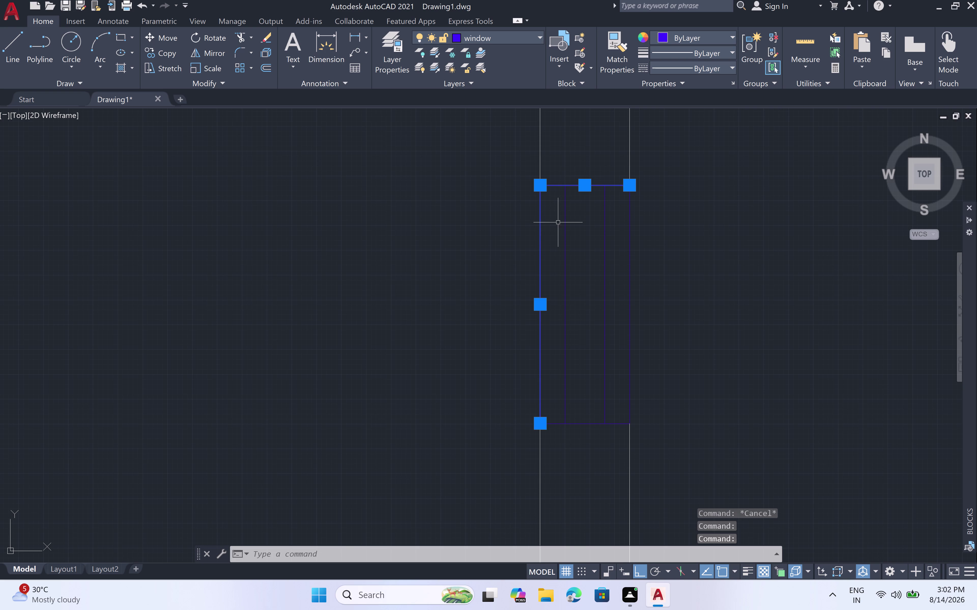
click(580, 424)
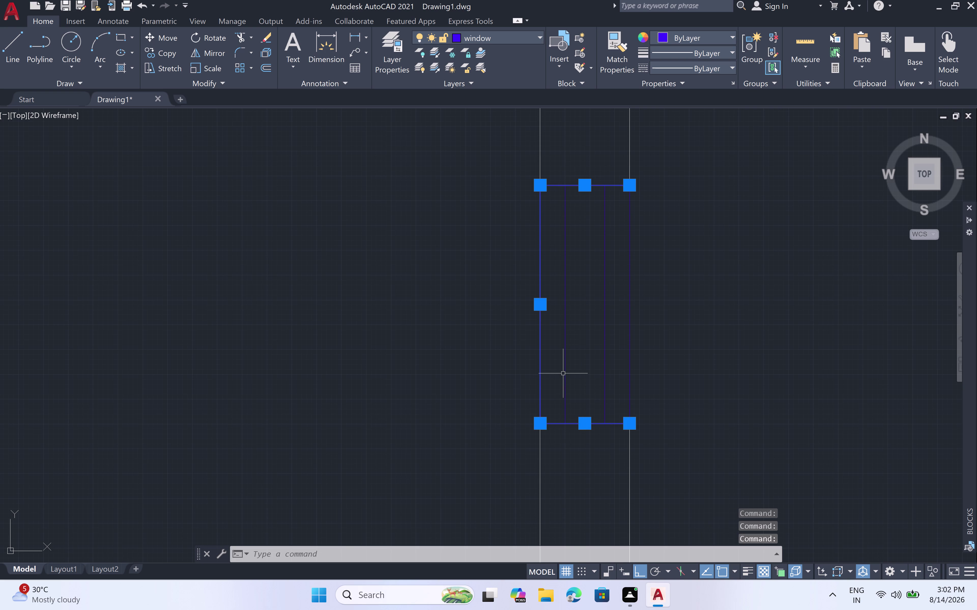
click(565, 370)
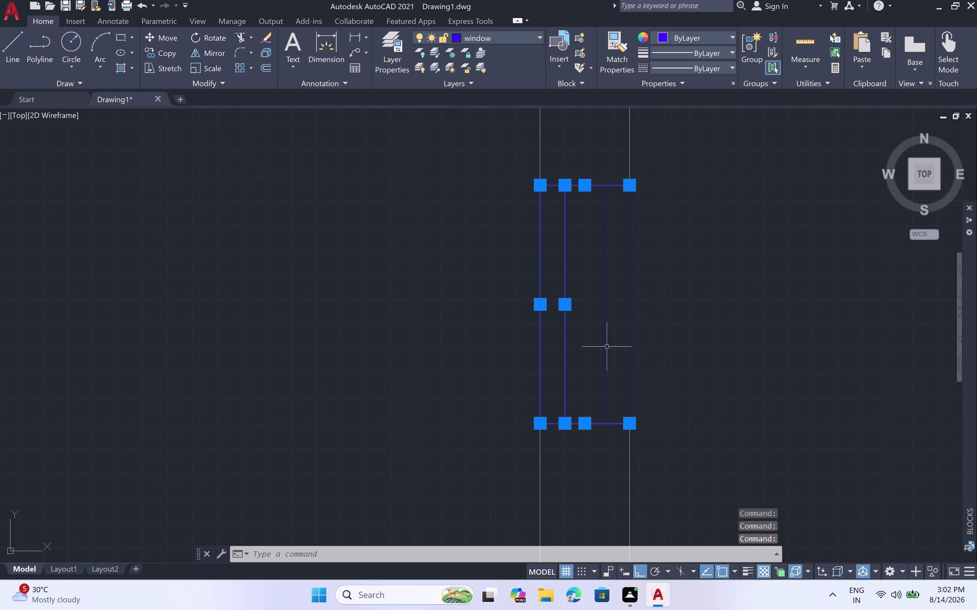
click(604, 346)
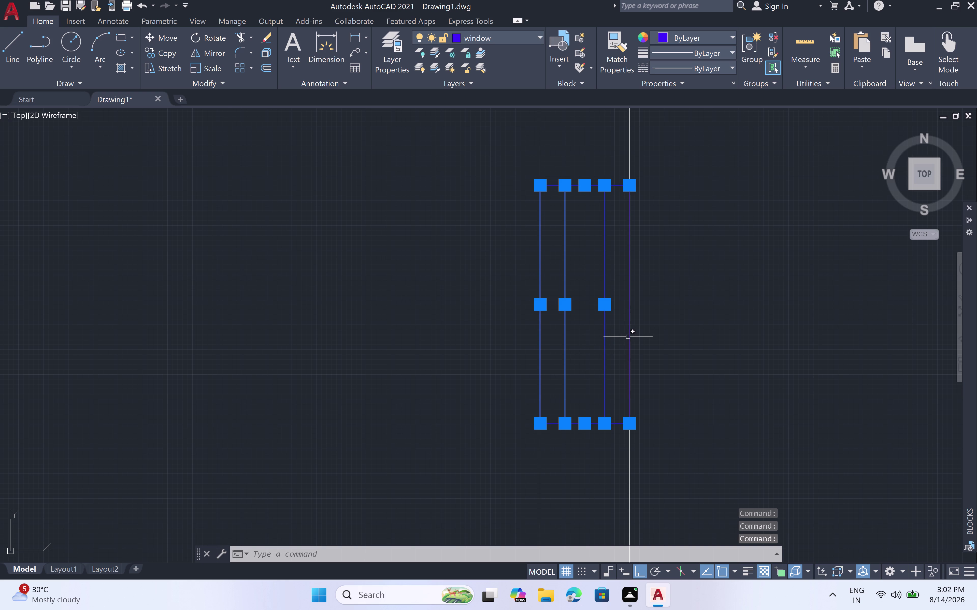
click(628, 337)
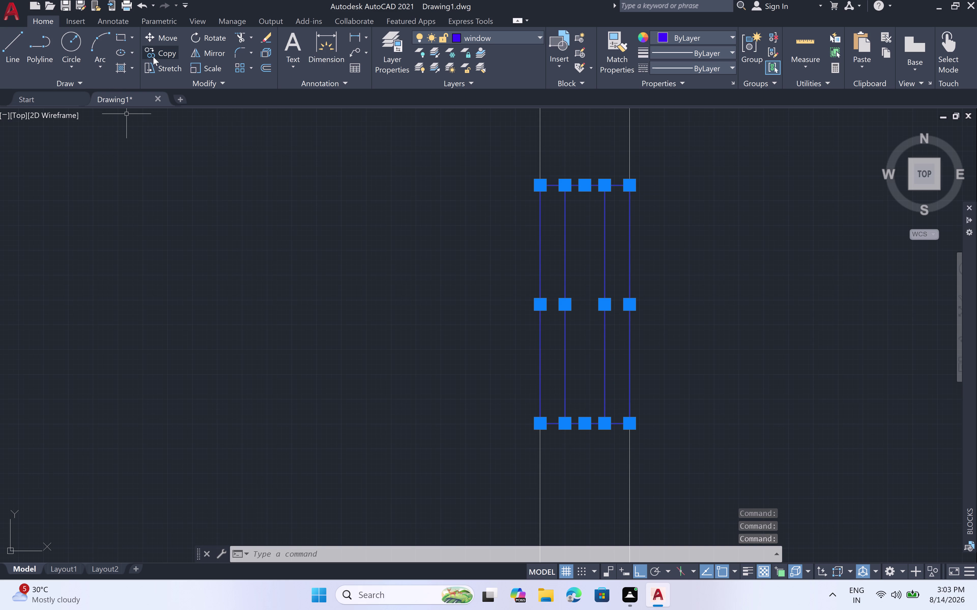
Copy the selected window lines to empty space left of the plan.
click(167, 54)
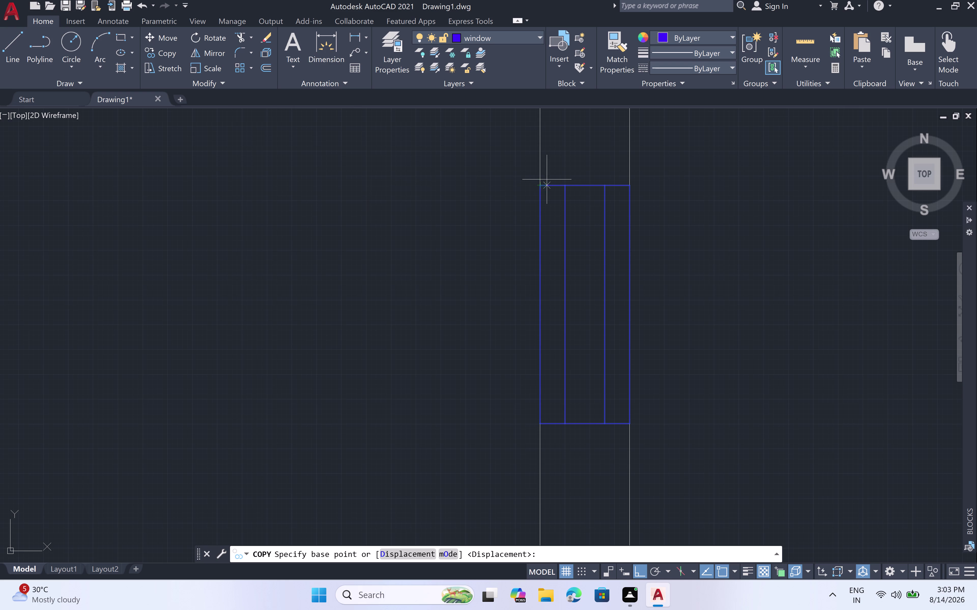
click(540, 184)
scroll(down, 3)
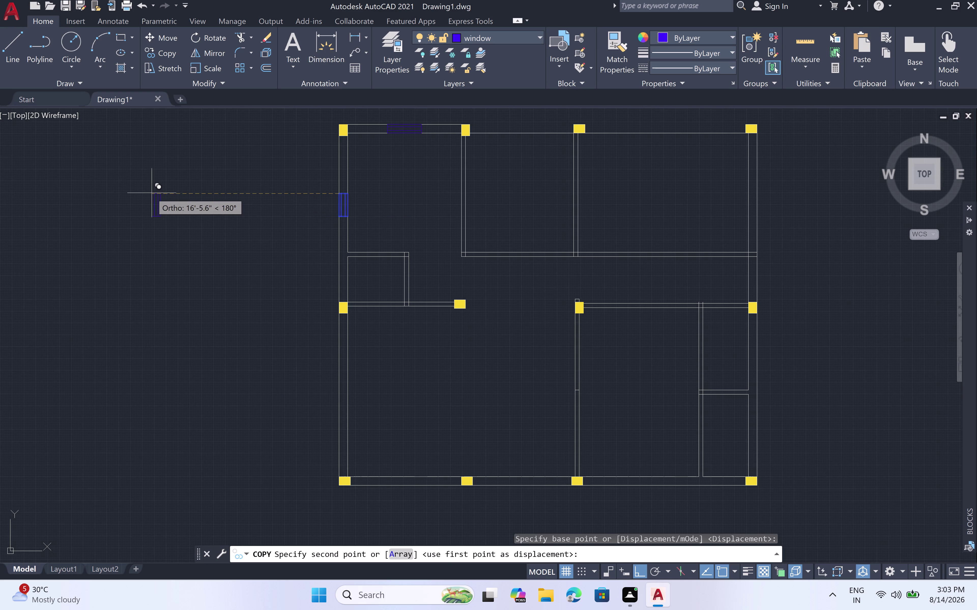
double_click(150, 193)
key(Escape)
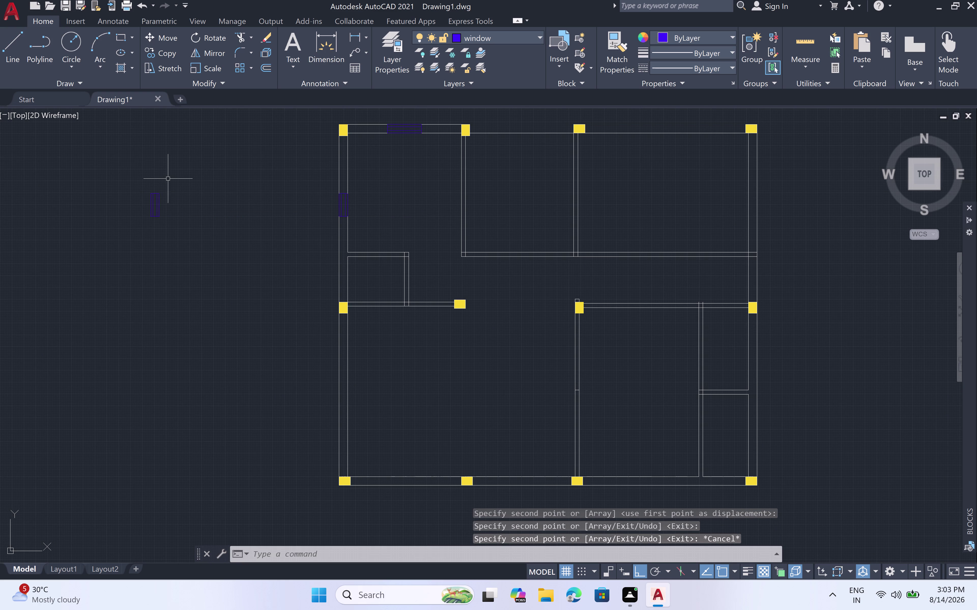
Copy that window copy again, placing a second one nearer the plan.
click(180, 185)
click(120, 218)
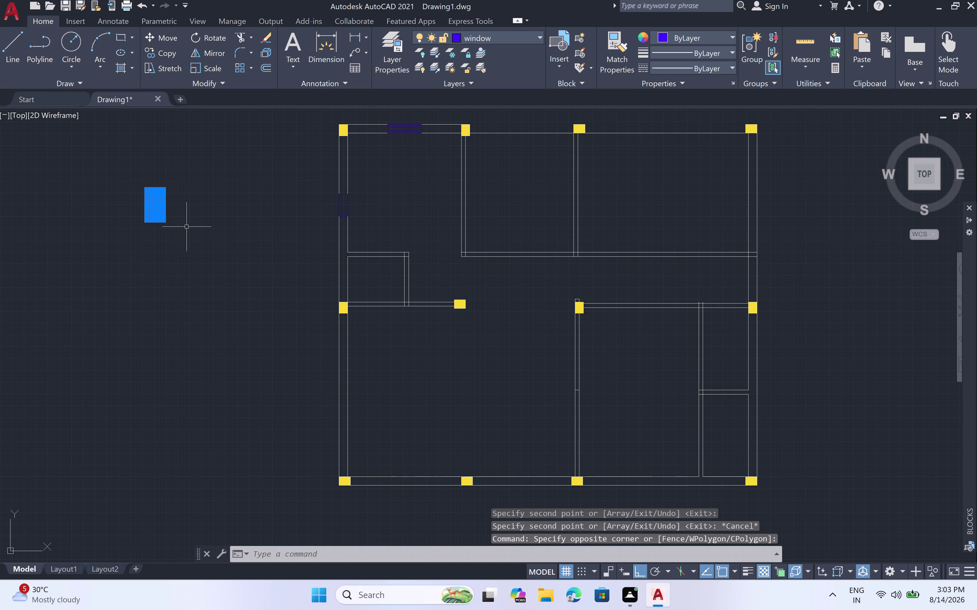
key(c)
key(o)
key(space)
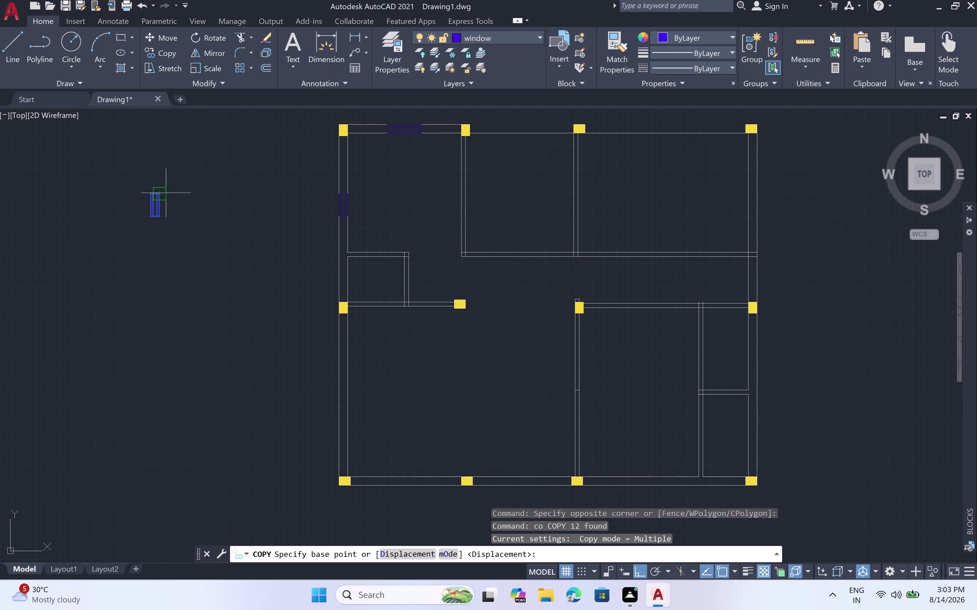
click(160, 193)
click(226, 193)
key(Escape)
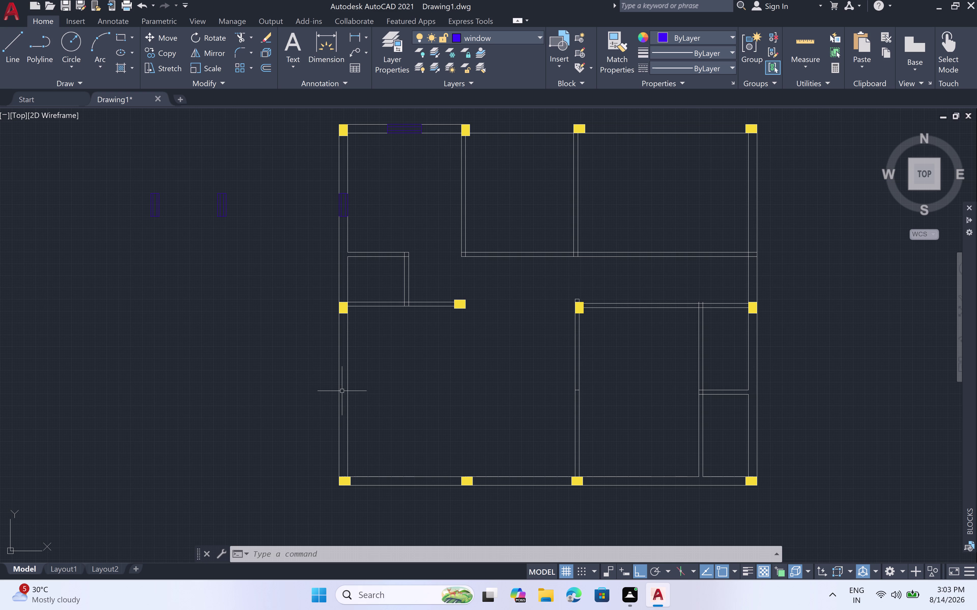
scroll(up, 3)
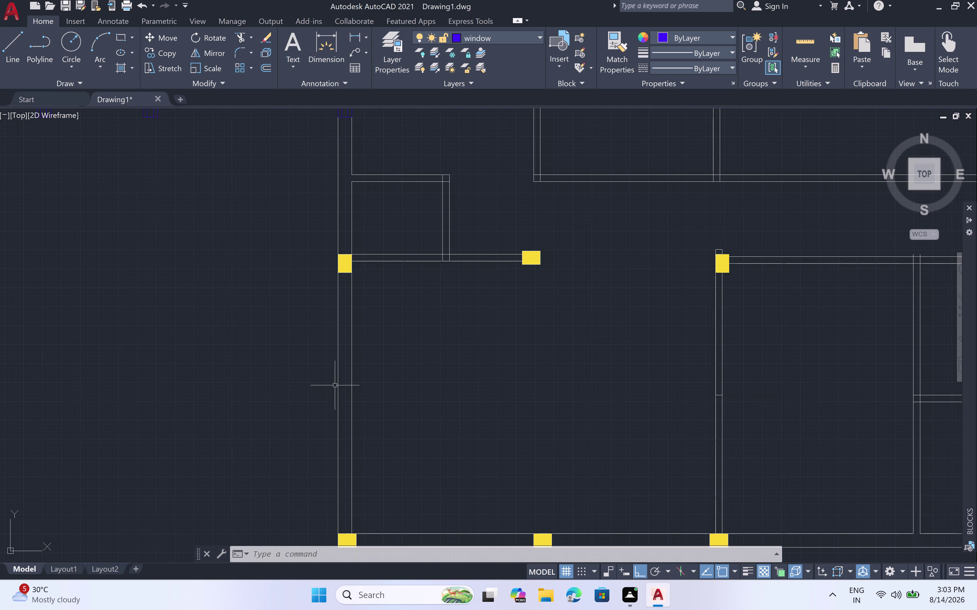
key(l)
key(space)
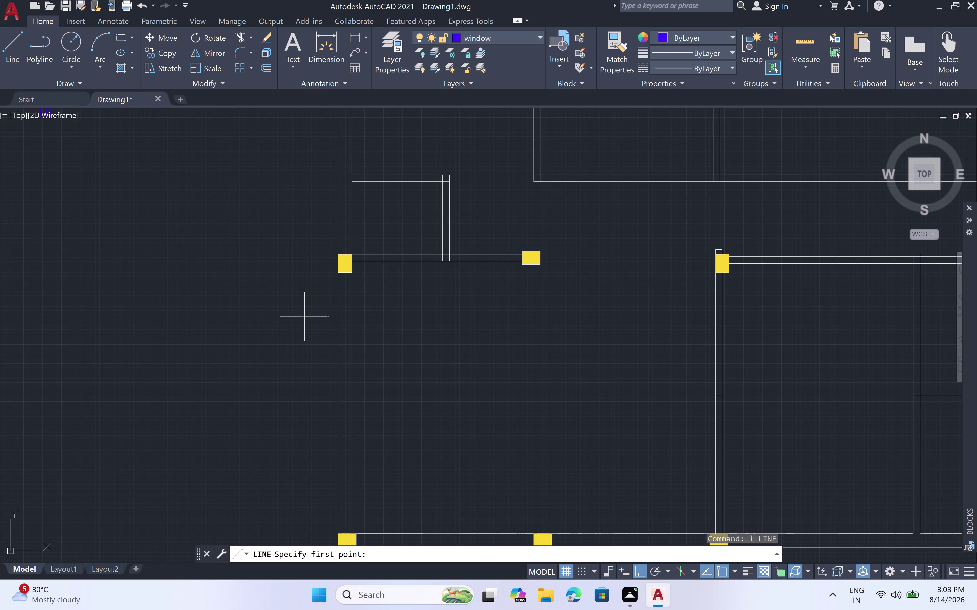
scroll(down, 3)
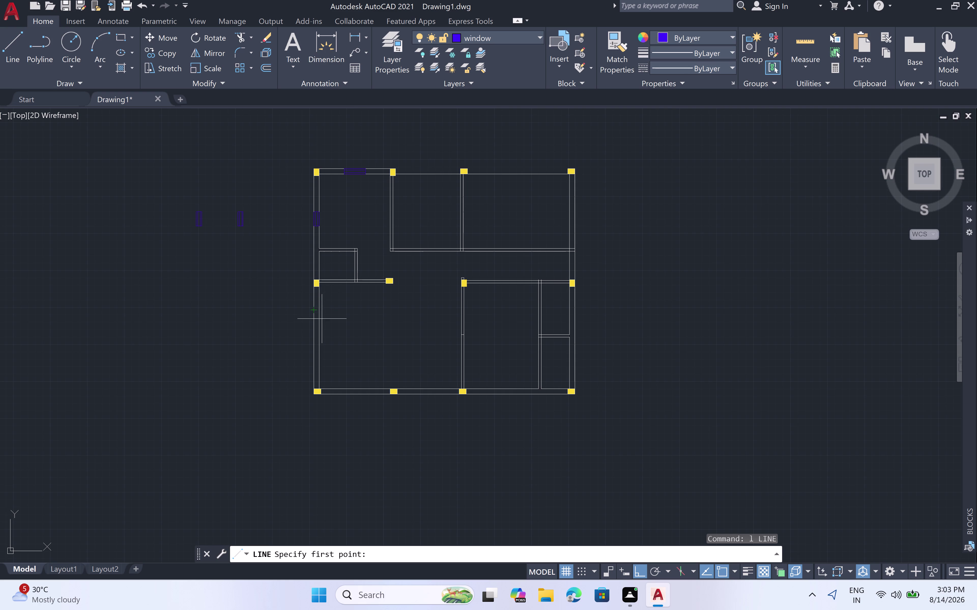
key(Escape)
scroll(up, 3)
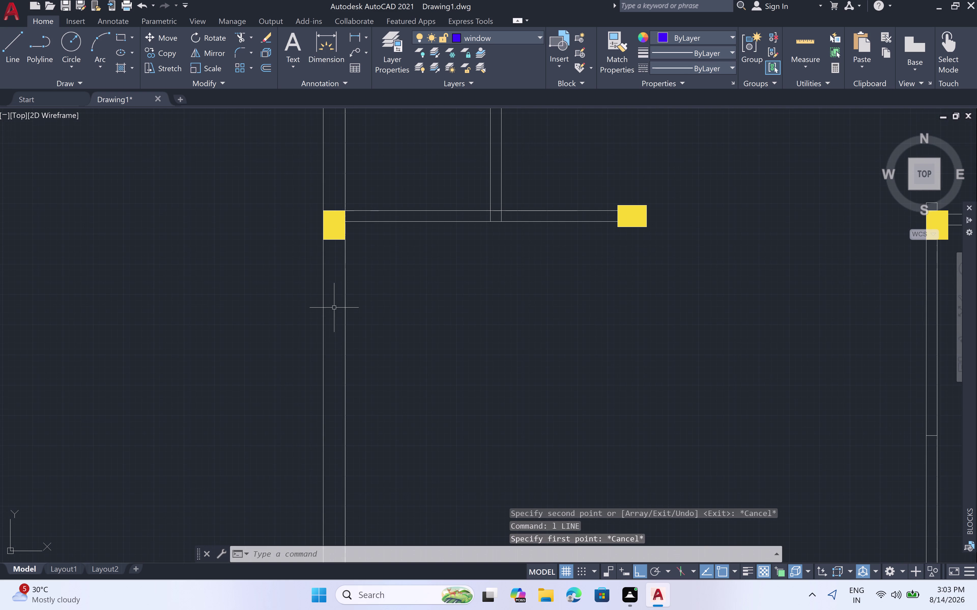
scroll(down, 3)
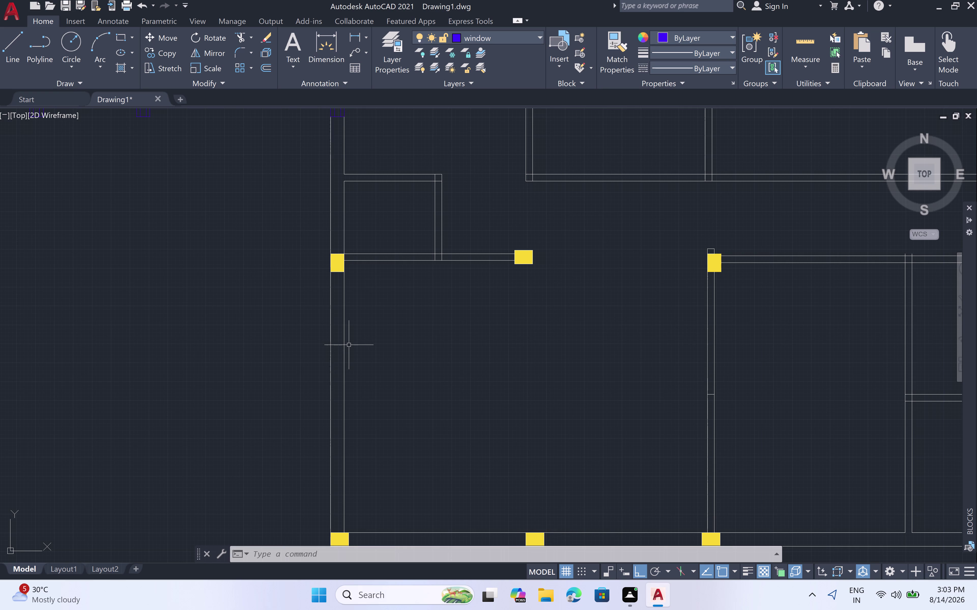
scroll(down, 3)
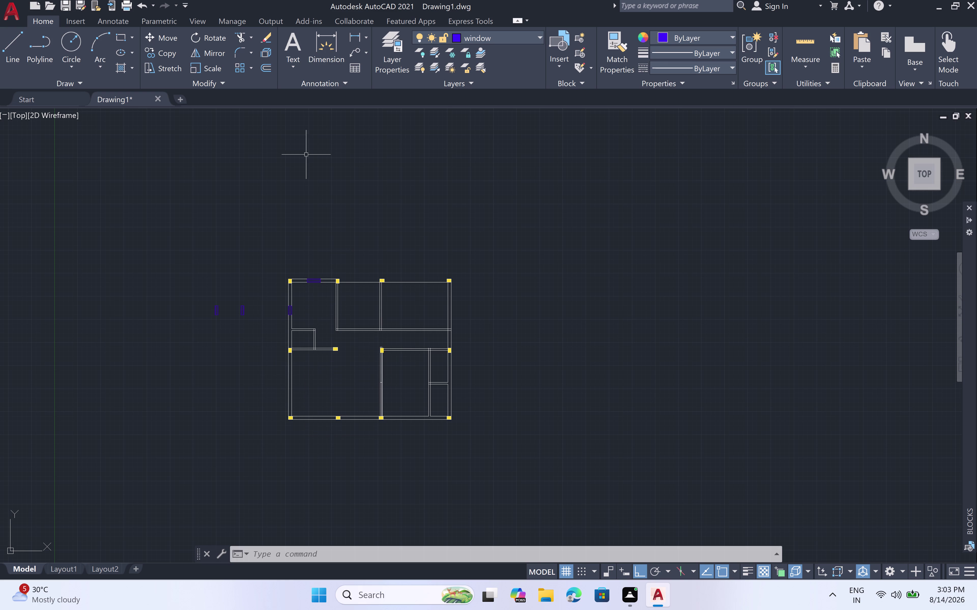
click(538, 36)
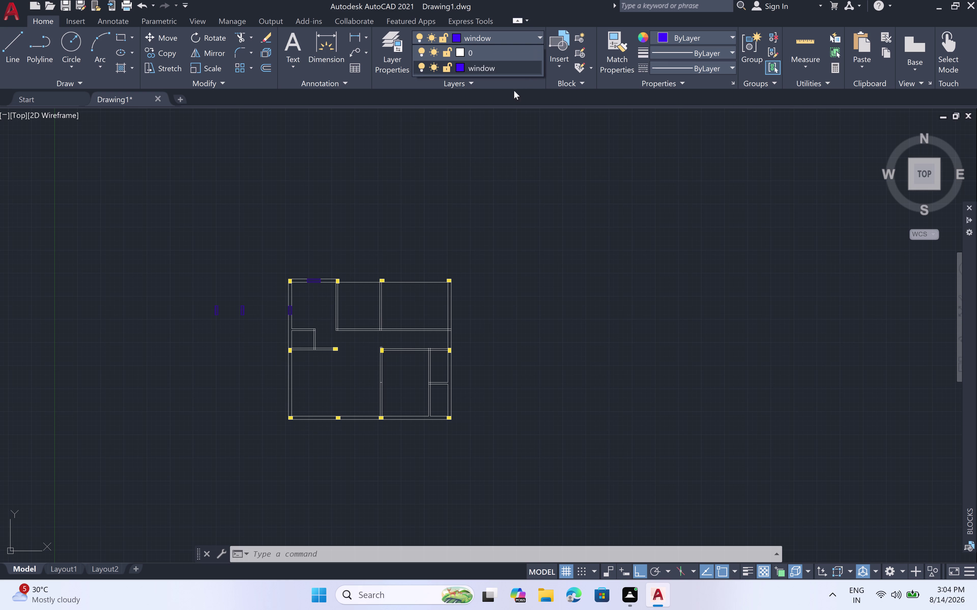
Add a new layer named 'doors' in the Layer Properties Manager.
click(512, 197)
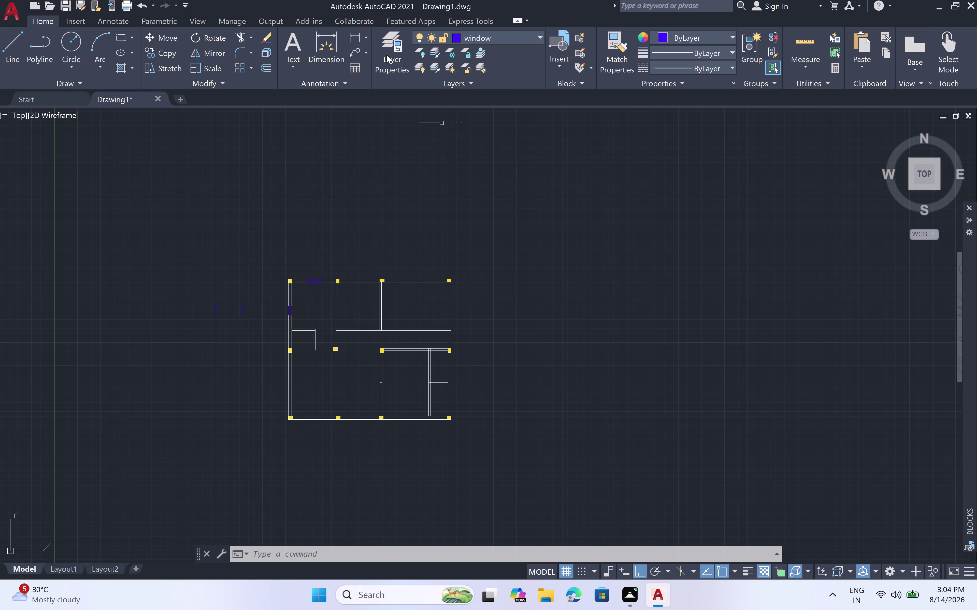
click(384, 63)
right_click(379, 79)
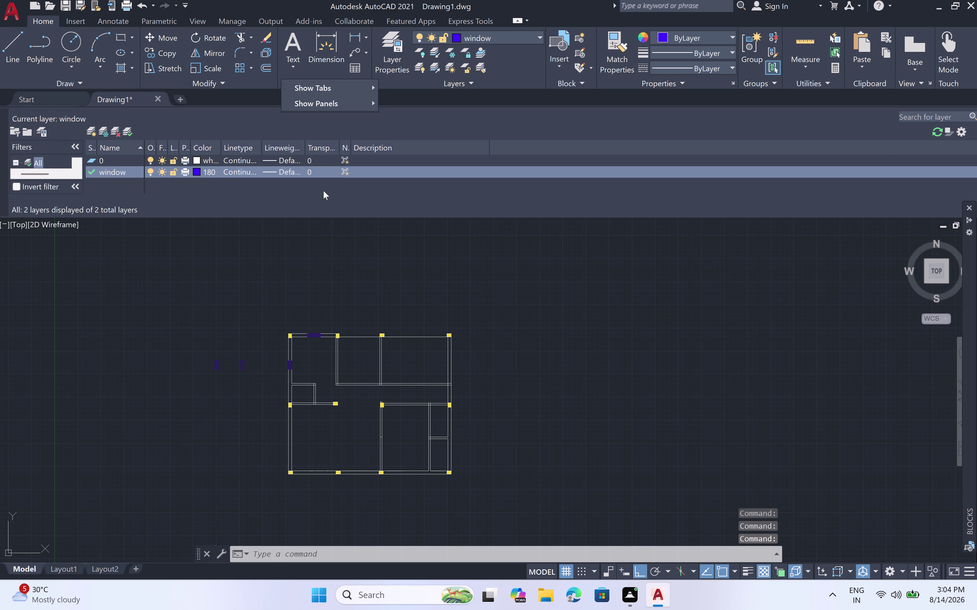
right_click(185, 192)
right_click(96, 177)
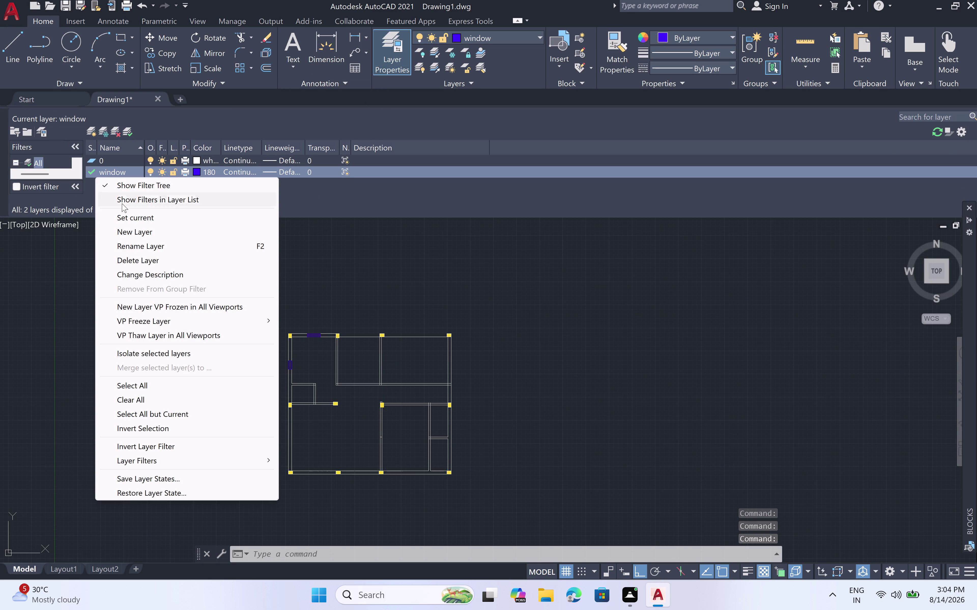
click(149, 231)
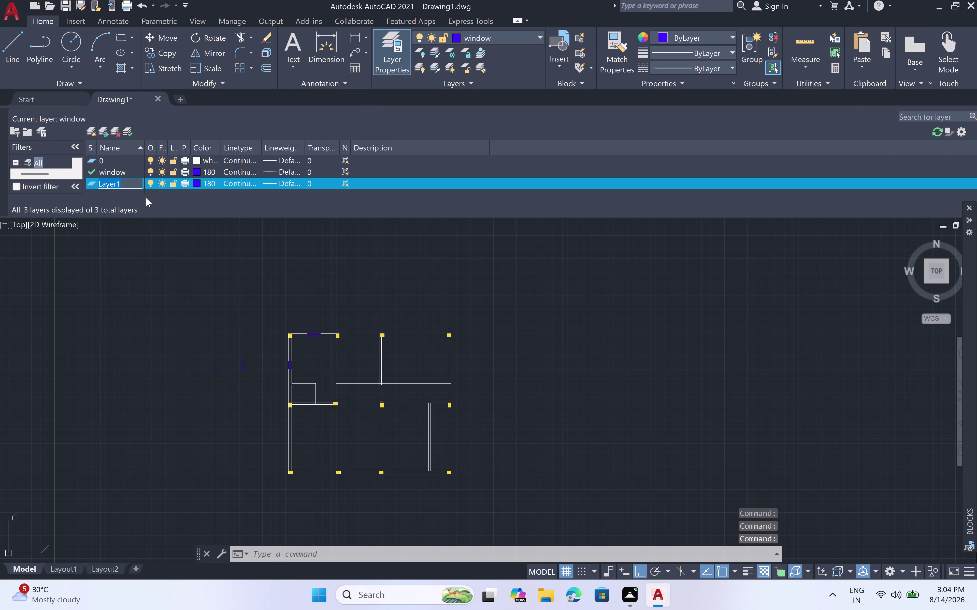
key(BackSpace)
text(d)
text(oors)
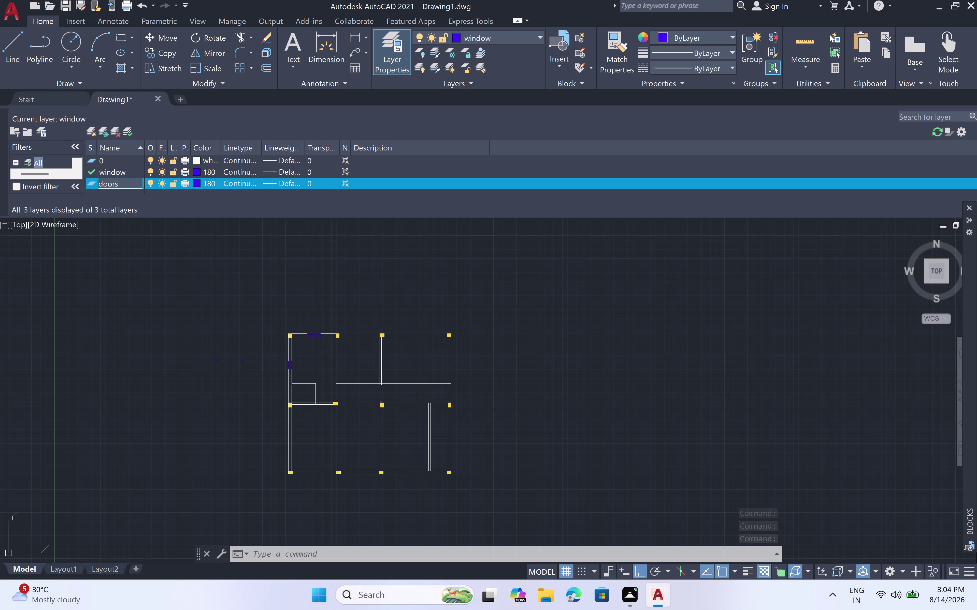
Give the doors layer colour 22, a dark red-brown.
click(195, 182)
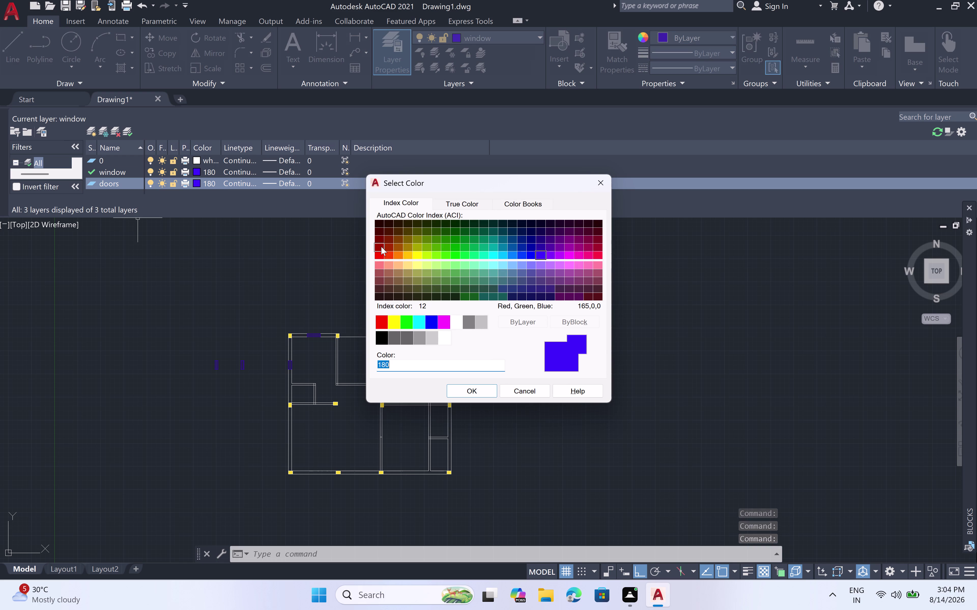
click(380, 246)
click(386, 245)
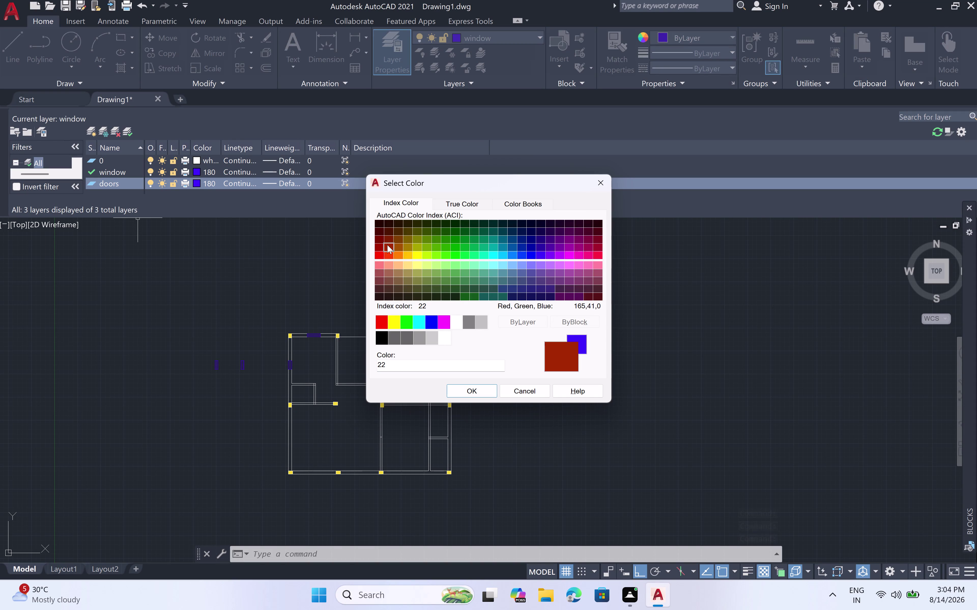
double_click(466, 389)
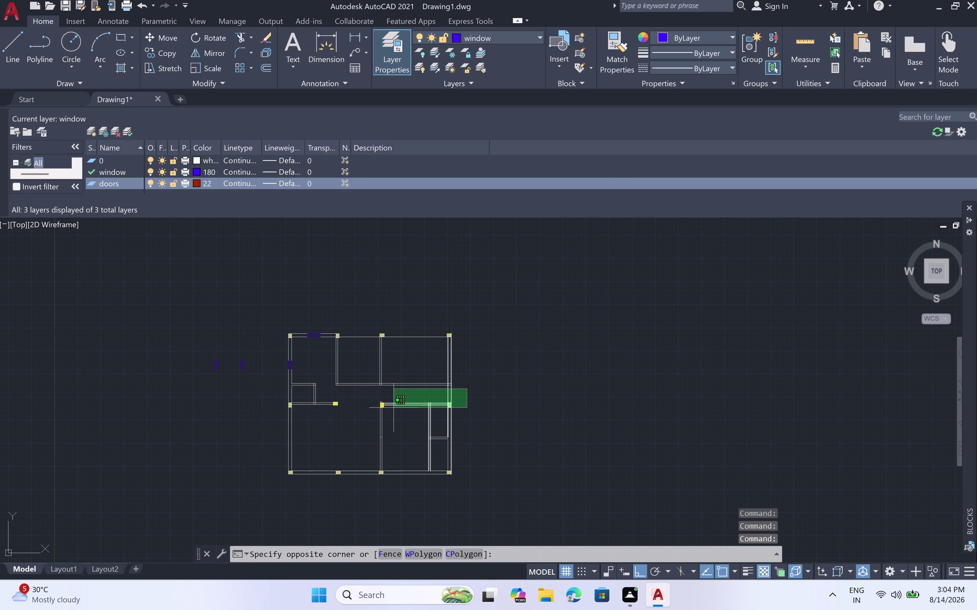
Clear the wall selection and set doors as the current layer.
key(Escape)
scroll(up, 3)
scroll(down, 3)
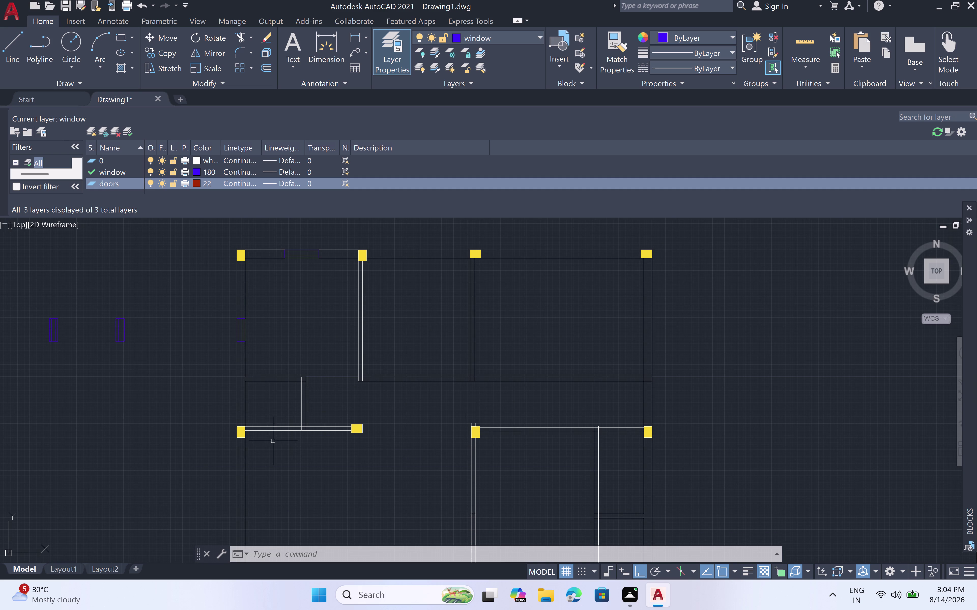
scroll(up, 3)
scroll(down, 3)
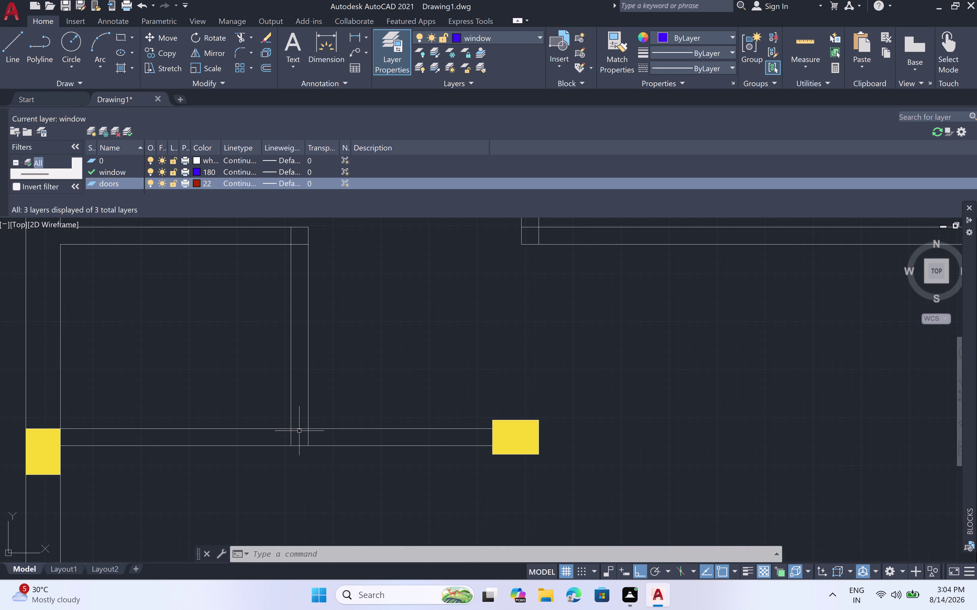
key(l)
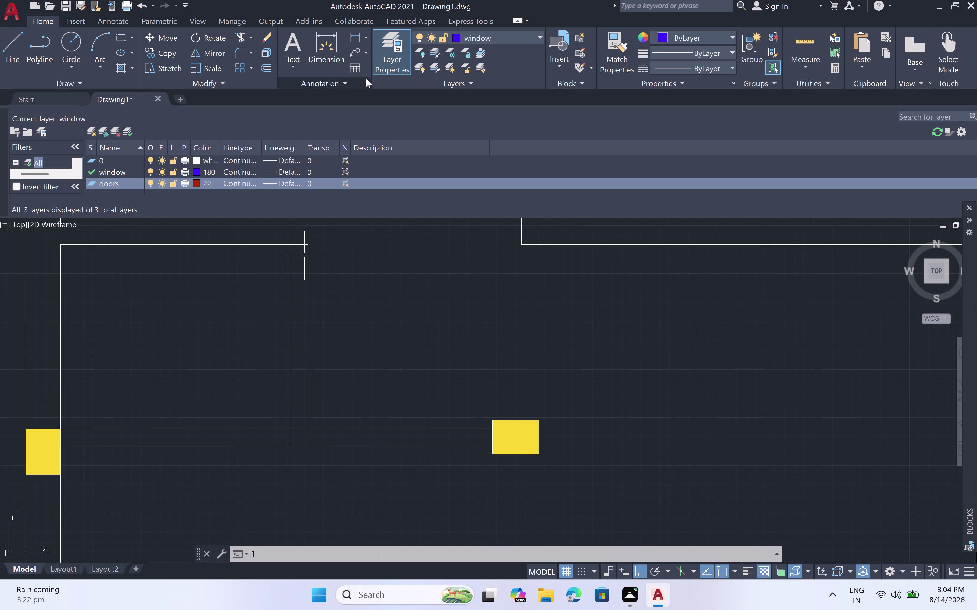
click(540, 34)
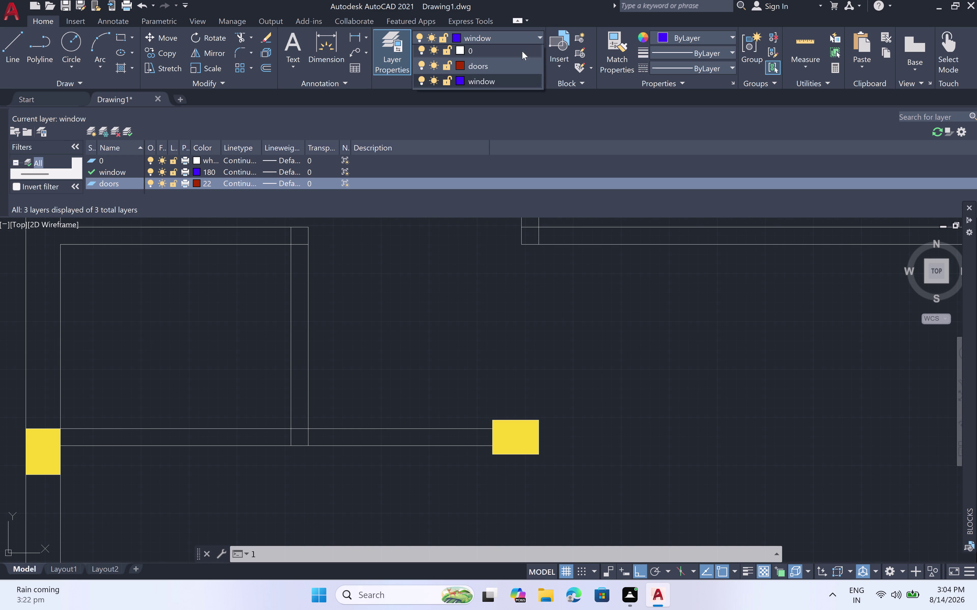
click(513, 64)
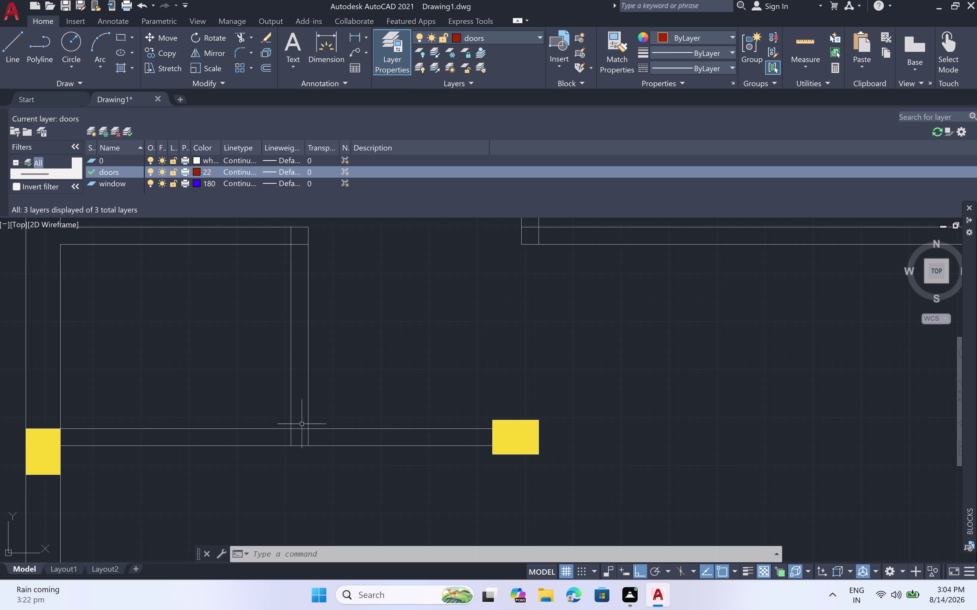
Try a line on layer 0 at the wall corner, cancel, and restore doors as current.
scroll(up, 3)
key(l)
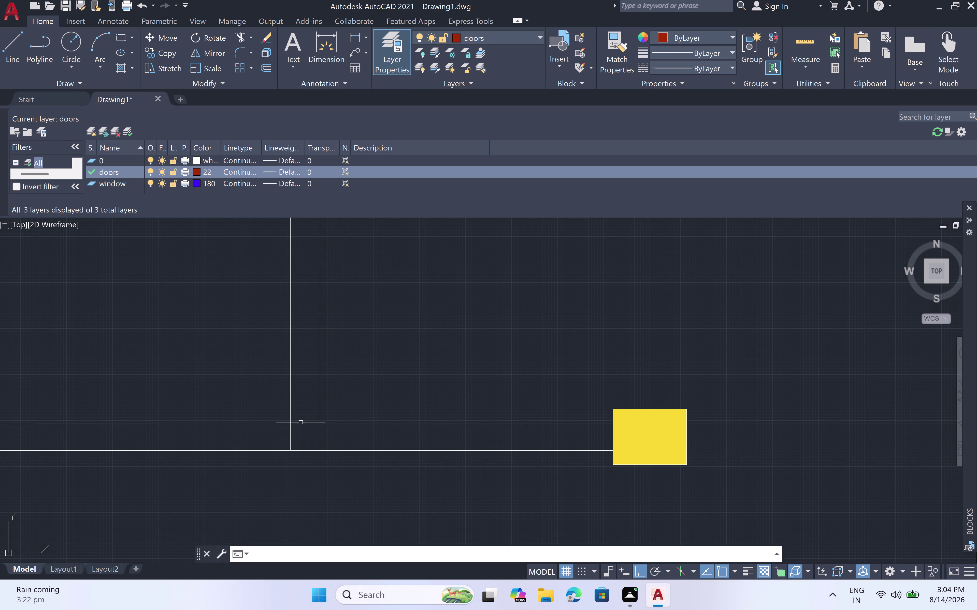
key(space)
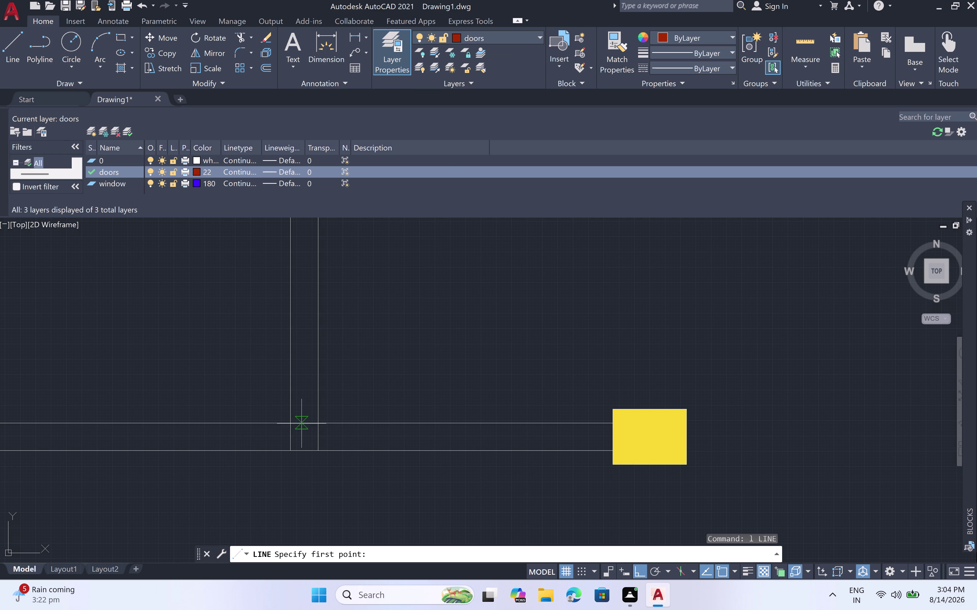
scroll(up, 3)
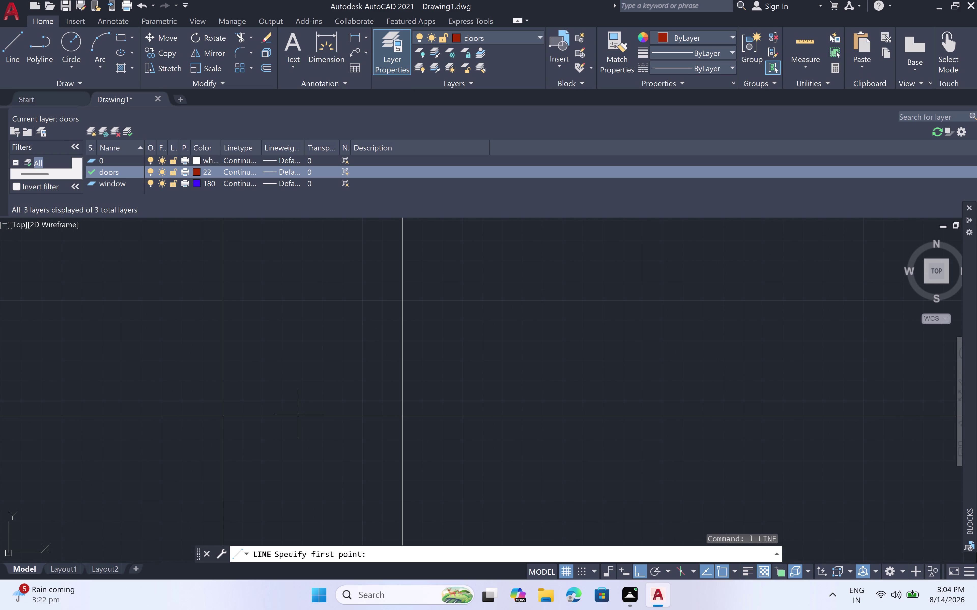
scroll(down, 3)
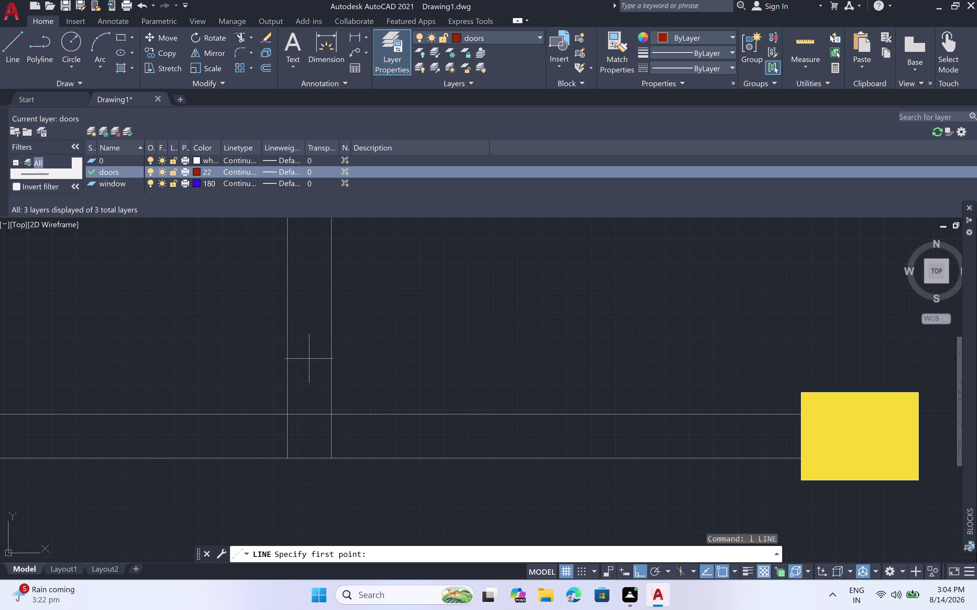
click(539, 35)
click(533, 52)
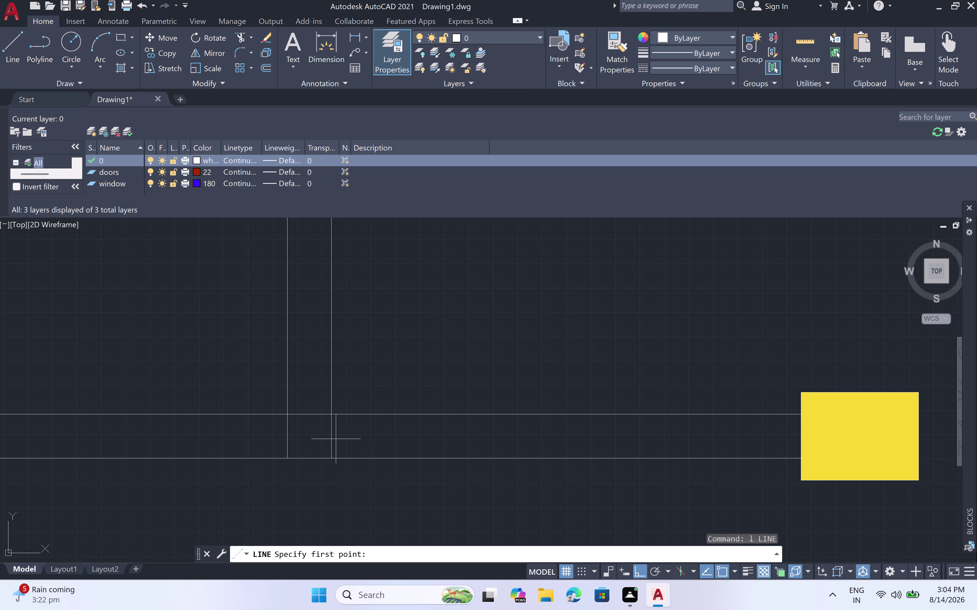
click(333, 417)
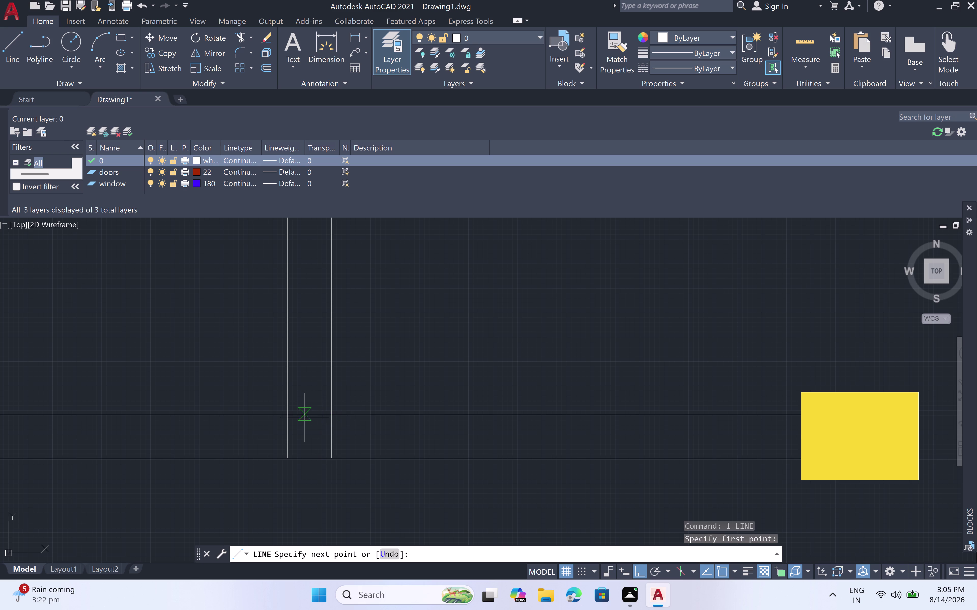
click(291, 411)
key(Escape)
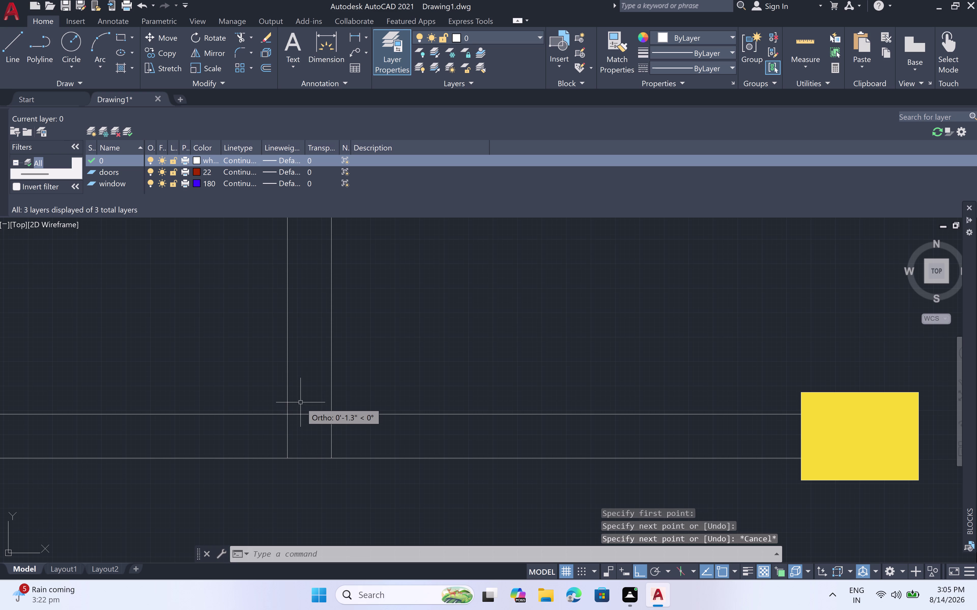
click(536, 34)
click(505, 71)
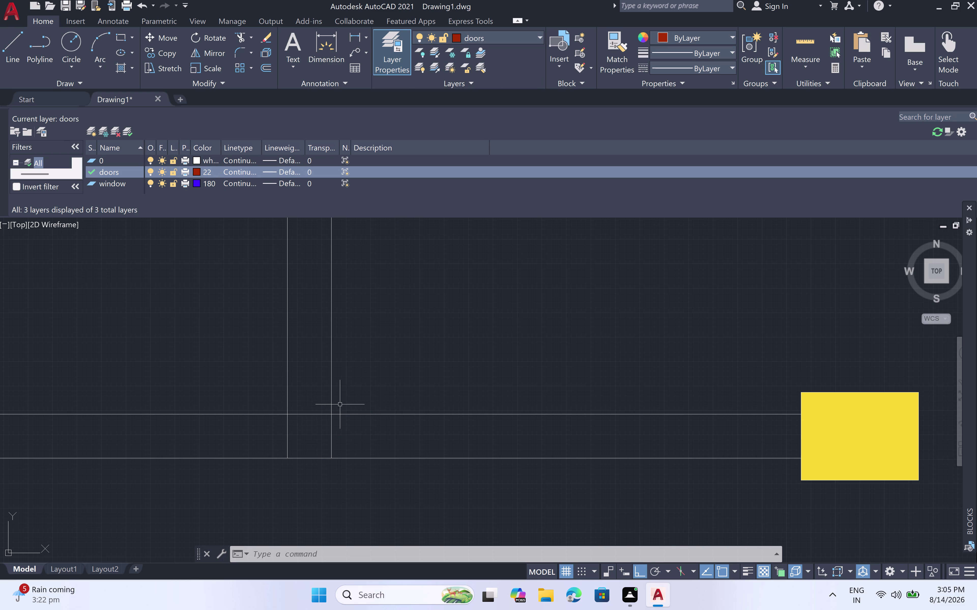
Draw a doors-layer line from the inner wall: 2" up, then 3' along the wall.
key(space)
click(307, 417)
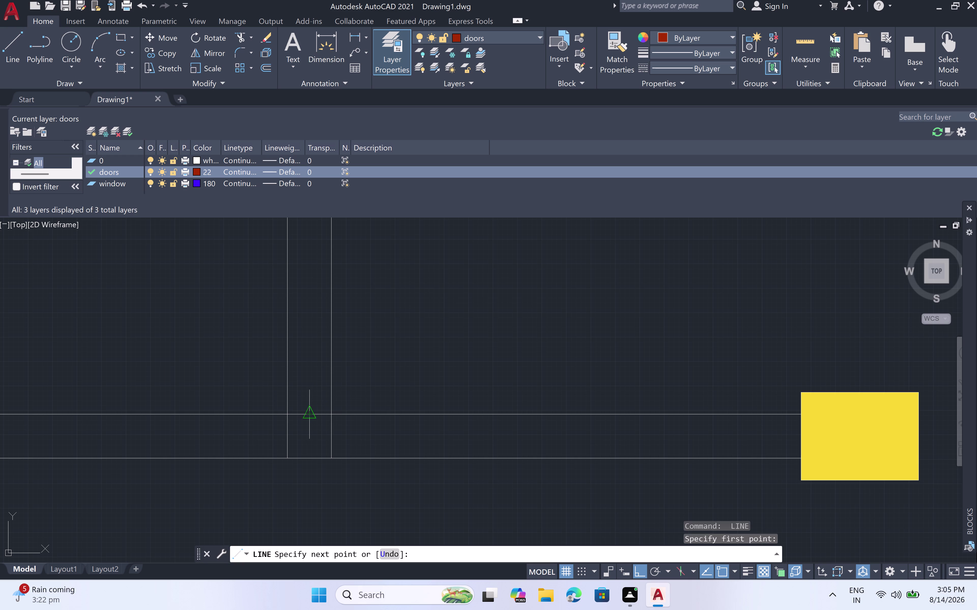
key(2)
text(")
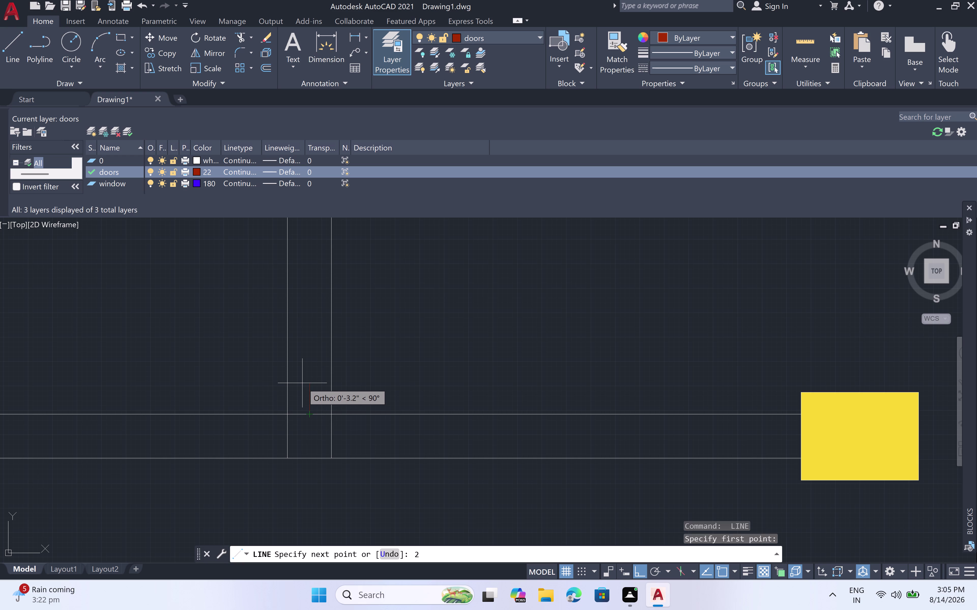
key(space)
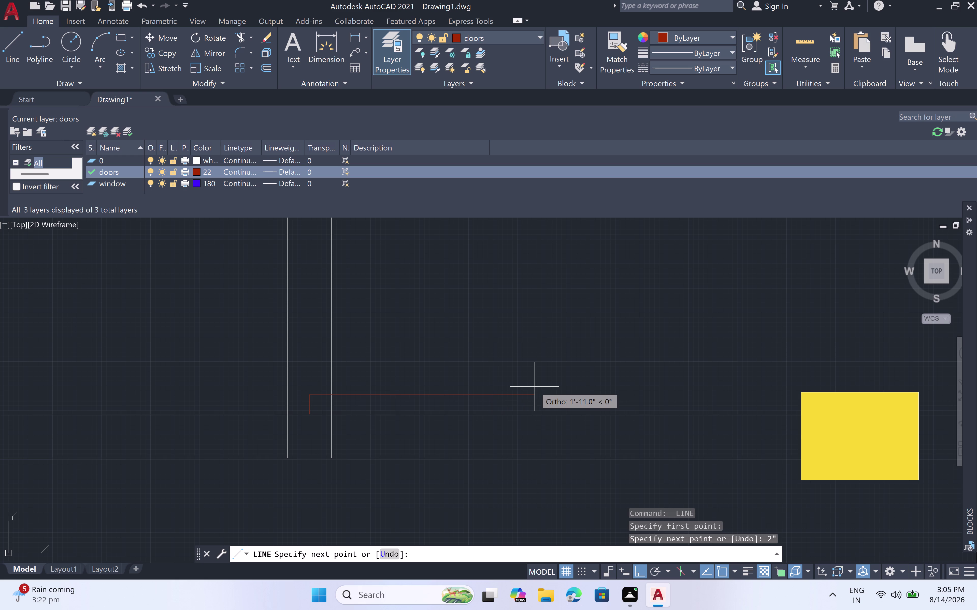
text(3')
key(space)
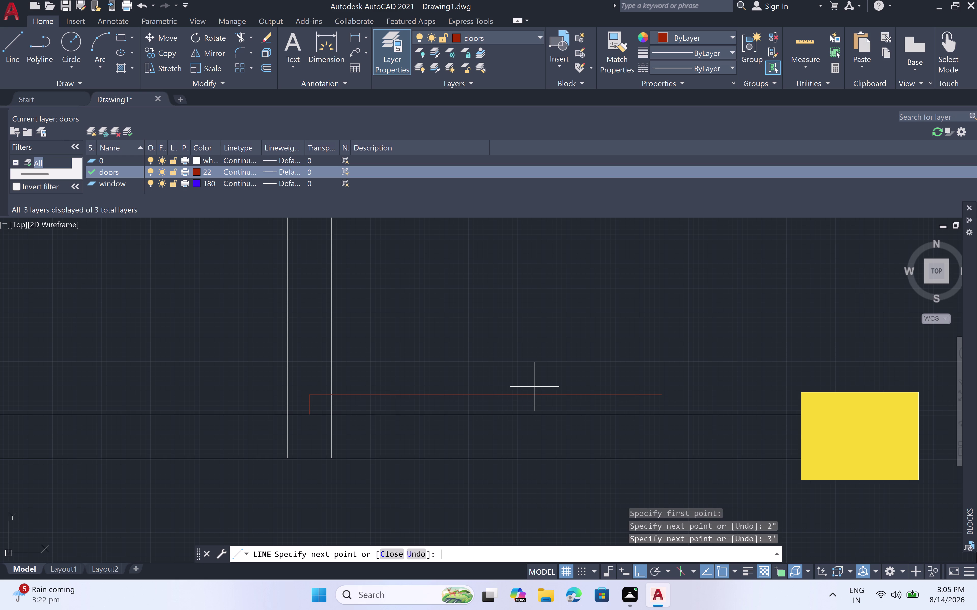
scroll(down, 3)
middle_drag(454, 275, 465, 340)
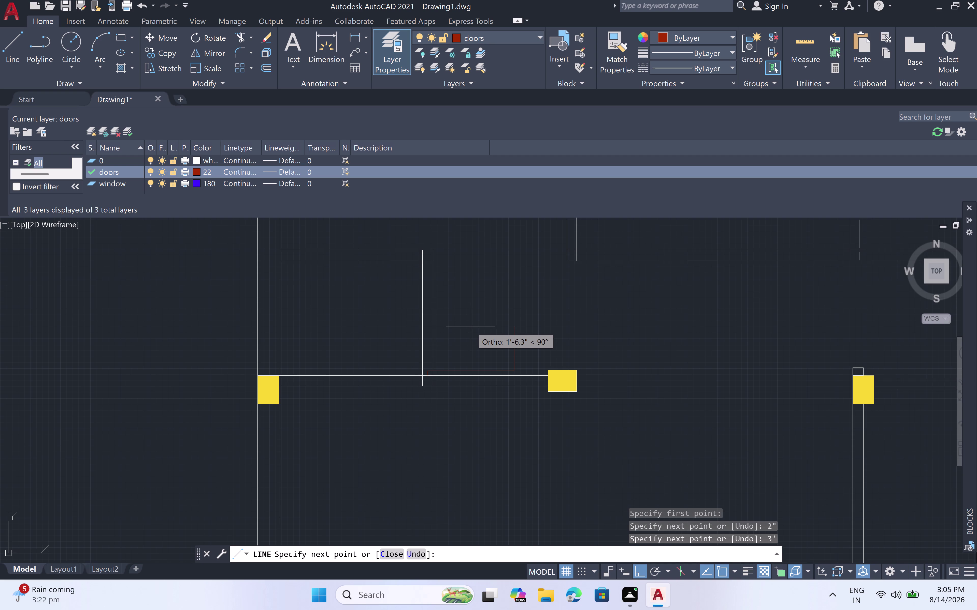
key(Escape)
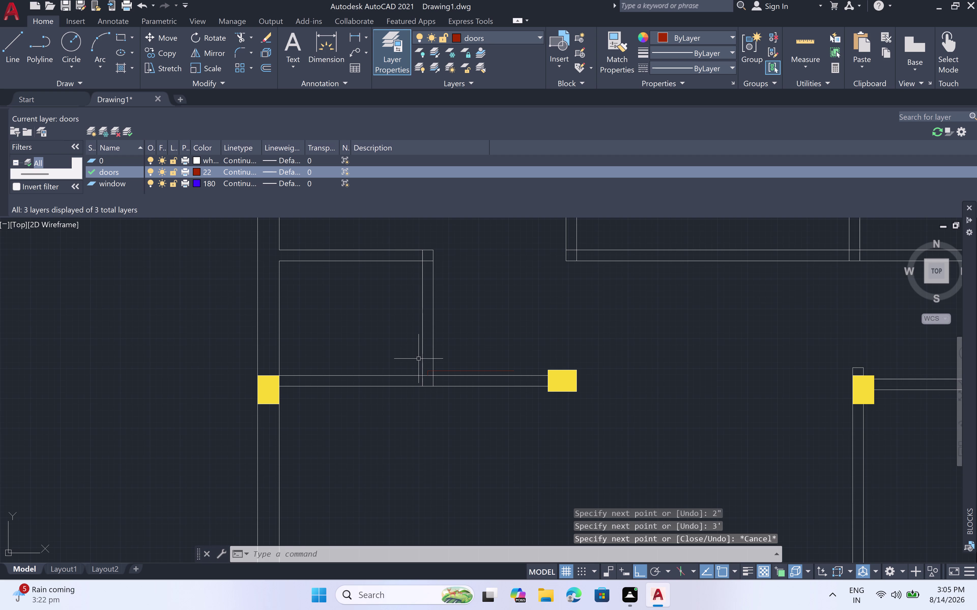
key(space)
scroll(up, 3)
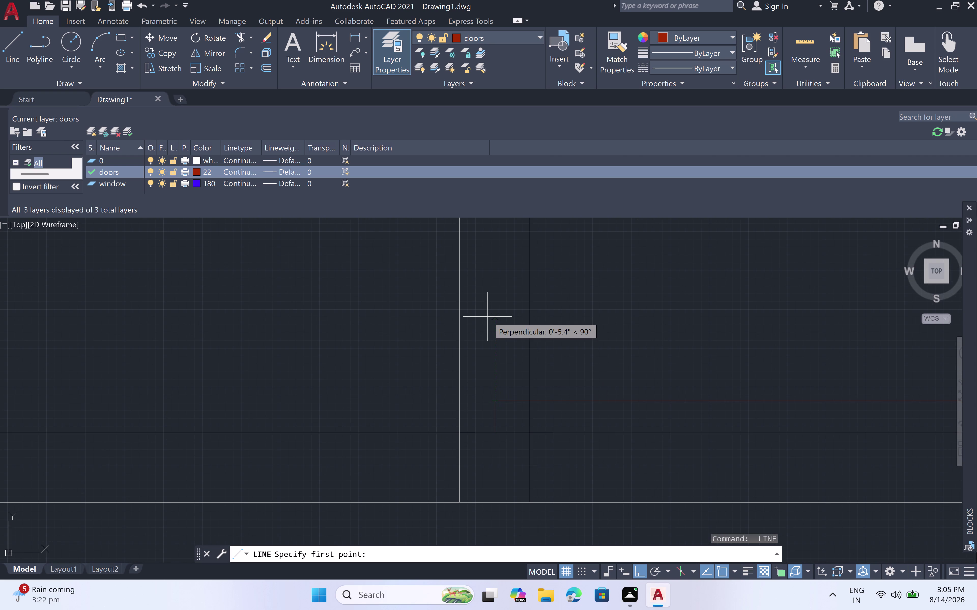
Enter a 2'8" offset and zoom in on the wall opening between the columns.
key(2)
key(apostrophe)
text(8")
key(space)
scroll(down, 3)
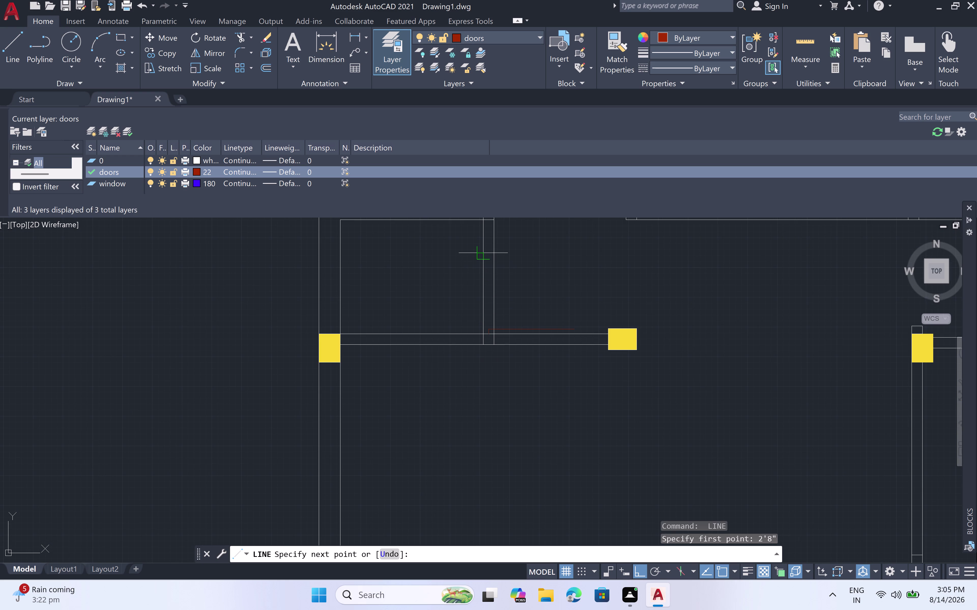
middle_drag(486, 252, 487, 329)
scroll(up, 3)
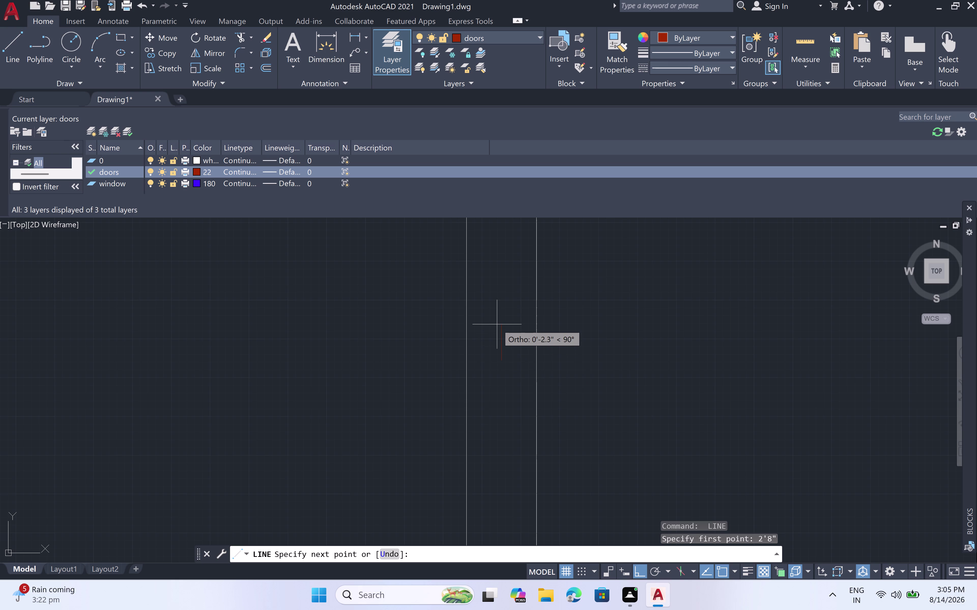
click(501, 361)
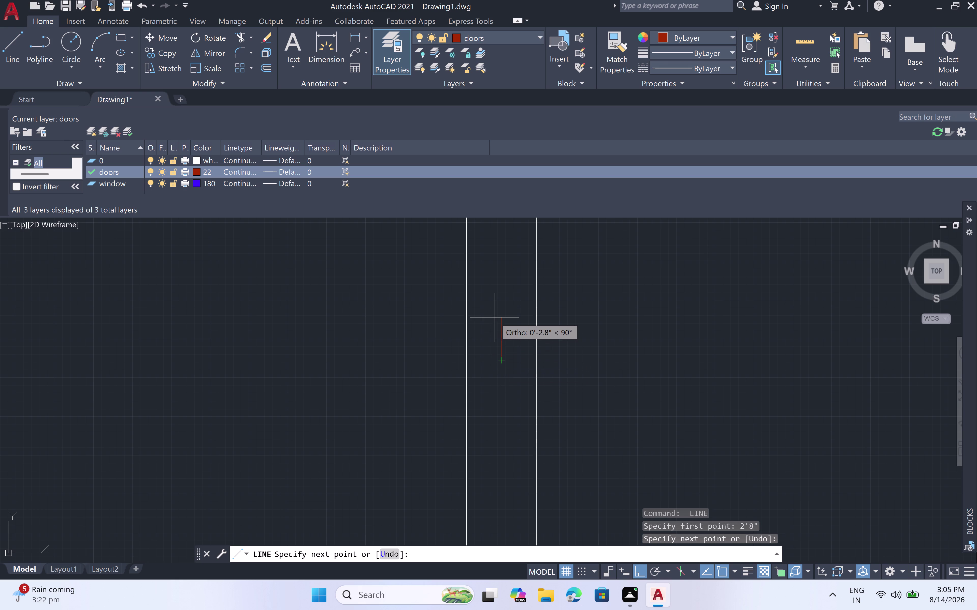
Draw the 2" door outline segment and its corners at the opening.
key(2)
key(shift+quotedbl)
key(space)
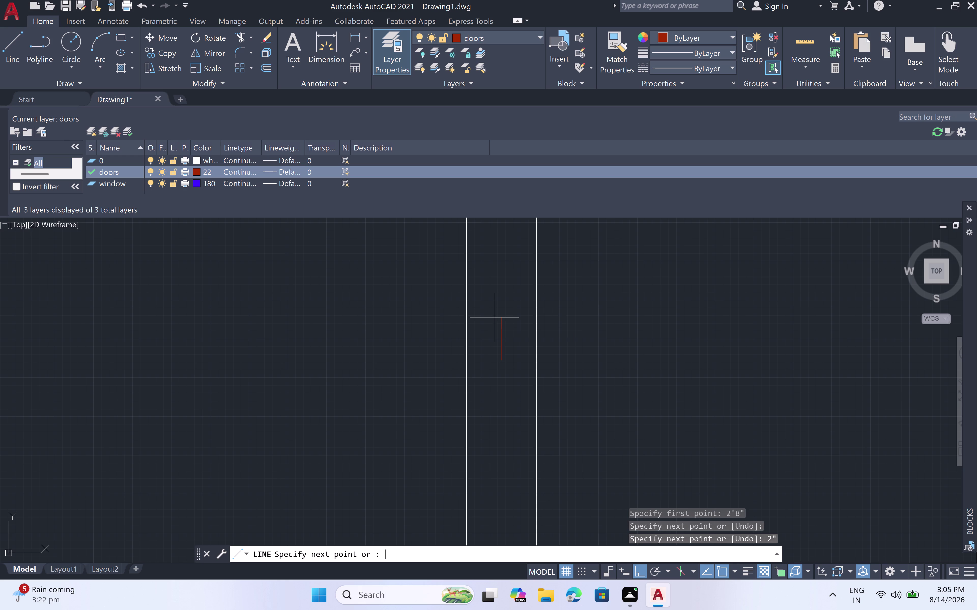
click(536, 329)
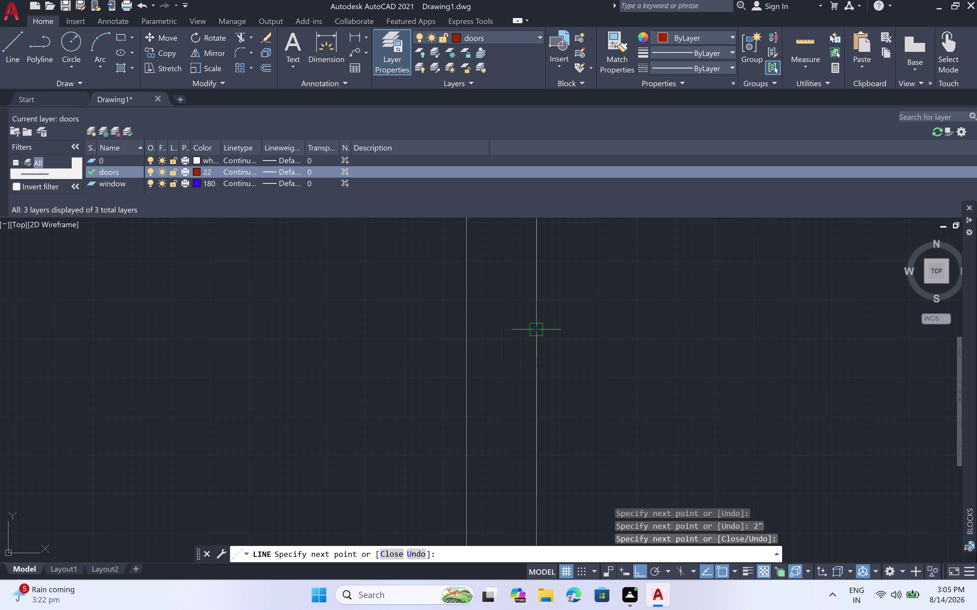
click(471, 333)
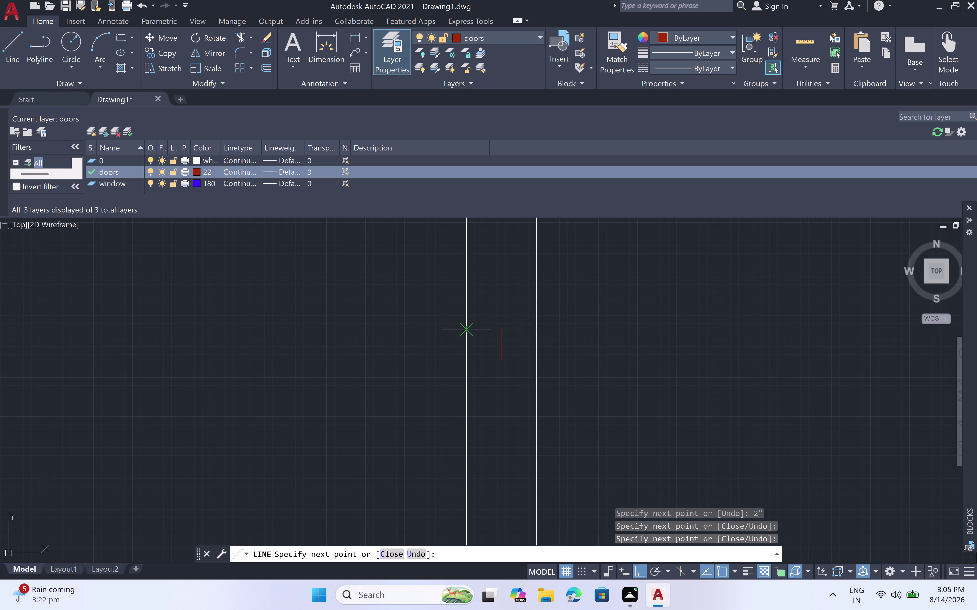
key(Escape)
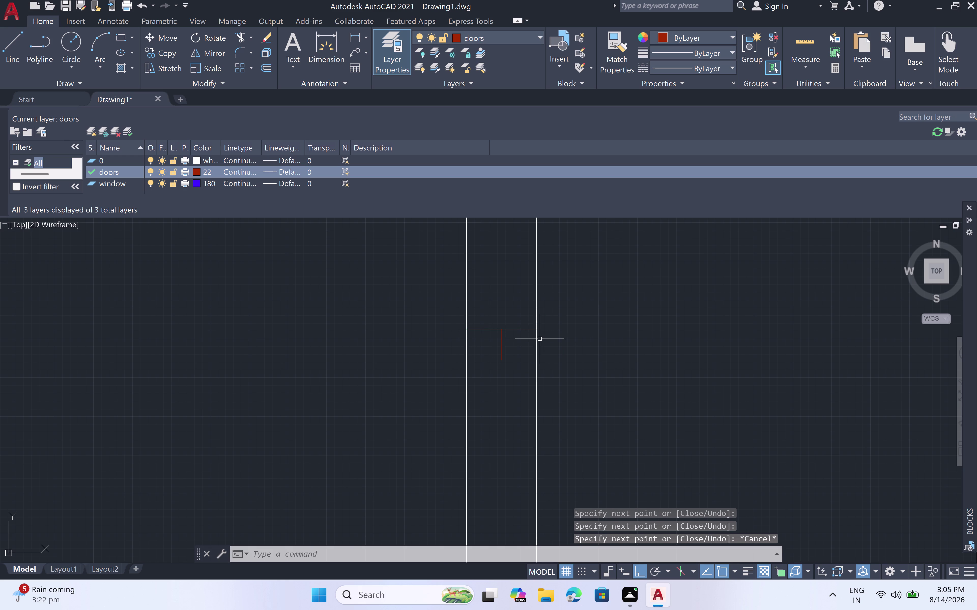
scroll(down, 3)
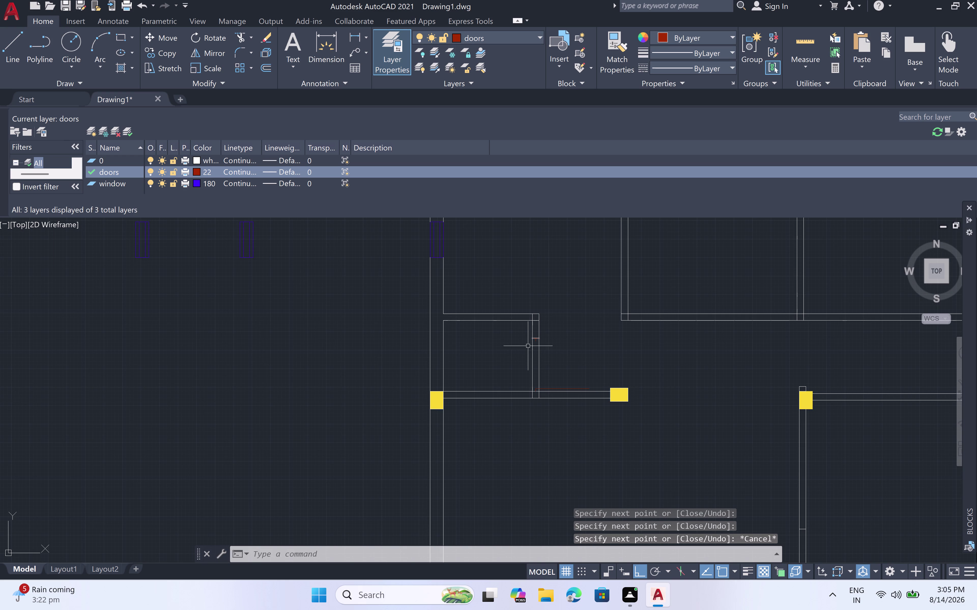
scroll(up, 3)
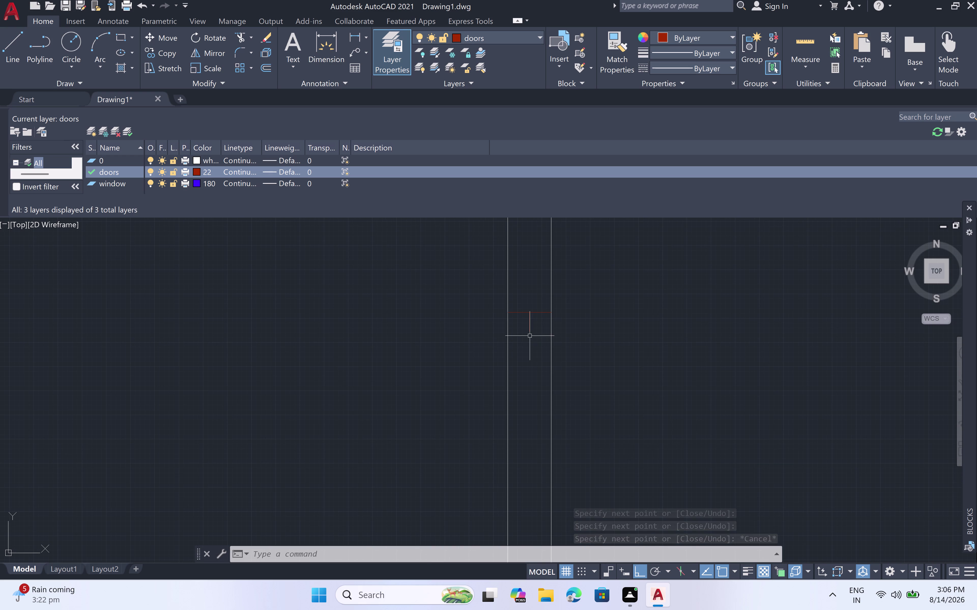
scroll(down, 3)
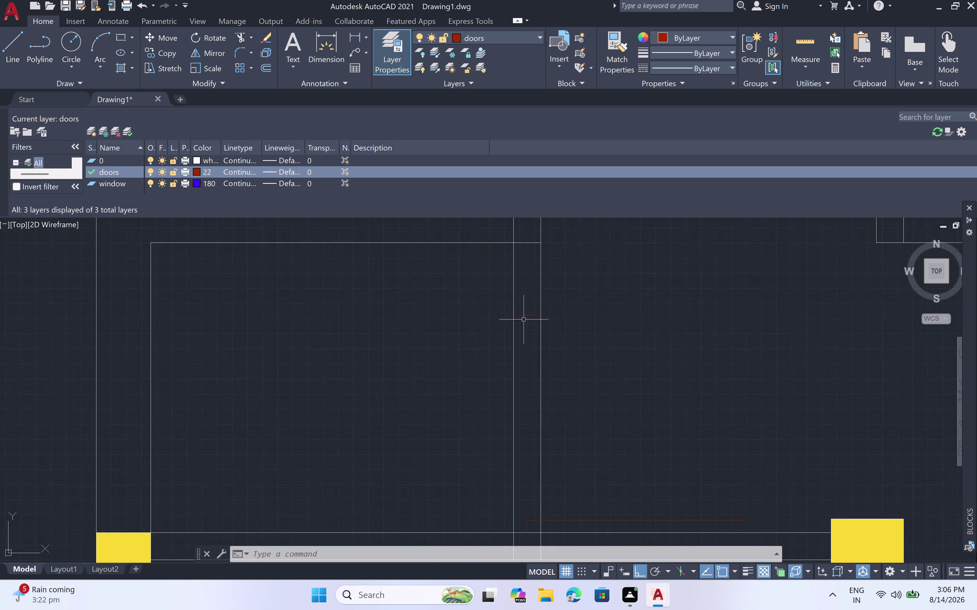
scroll(down, 3)
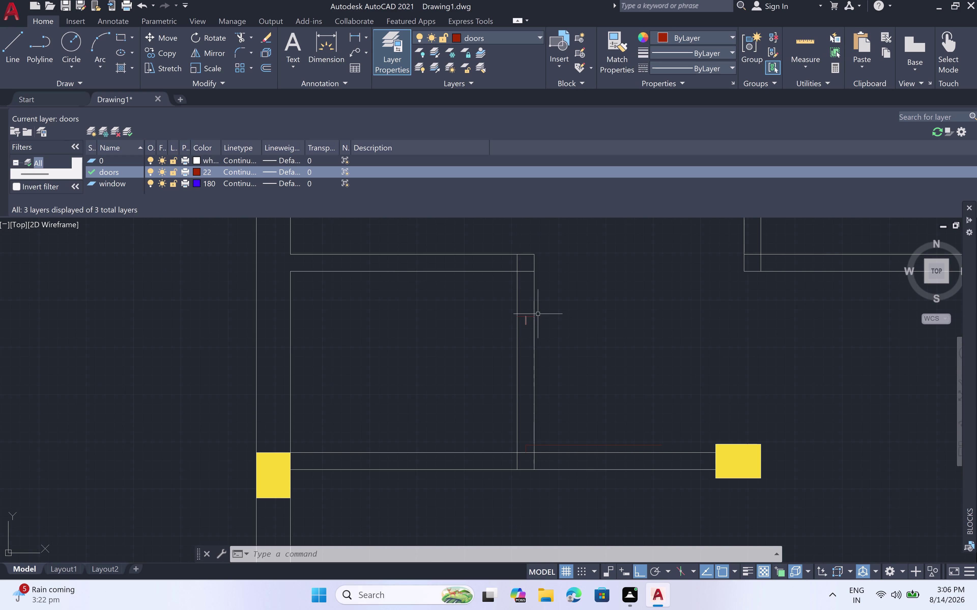
scroll(up, 3)
scroll(down, 3)
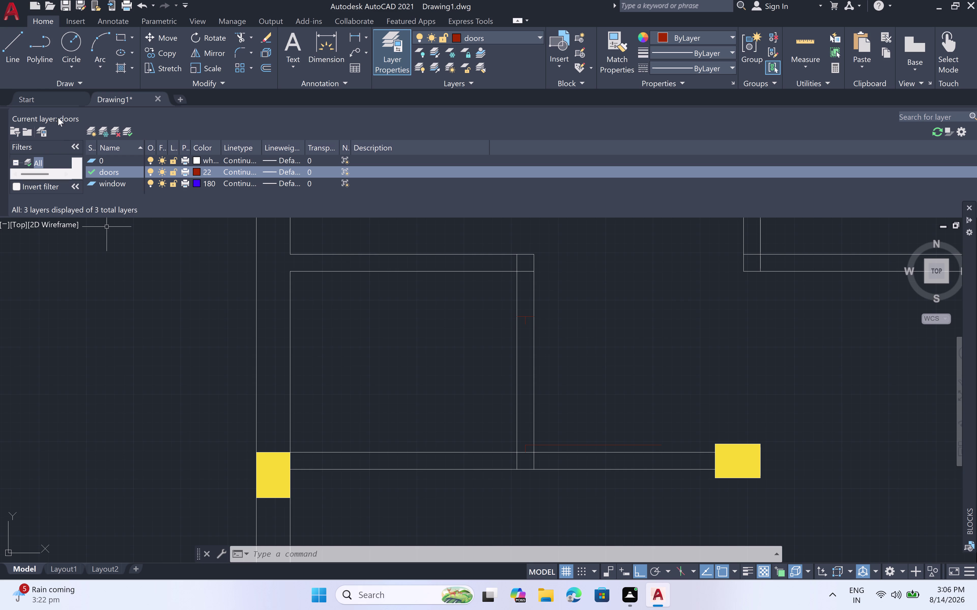
click(99, 64)
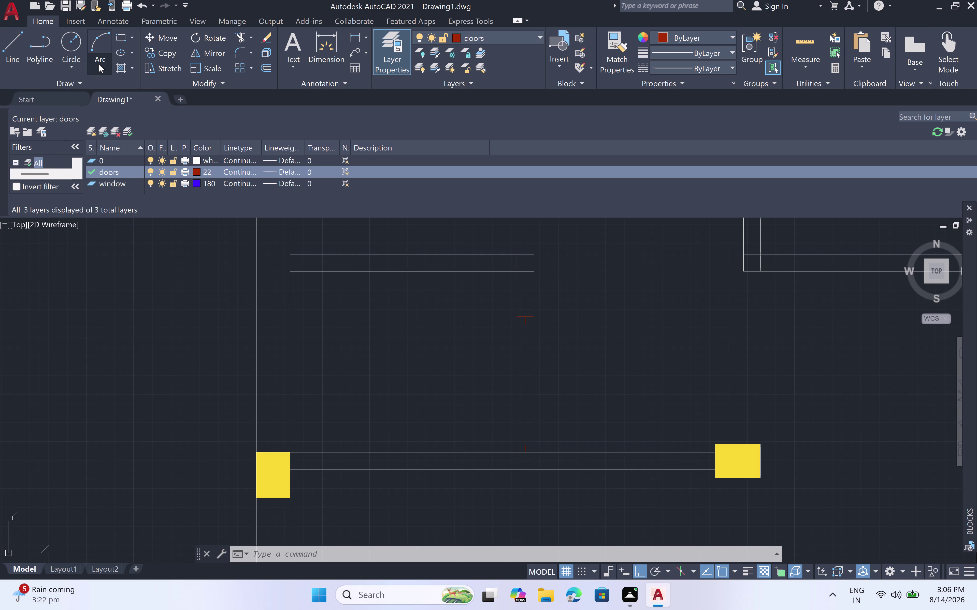
Draw a Start-End-Direction arc from the door line end to the wall jamb.
click(89, 222)
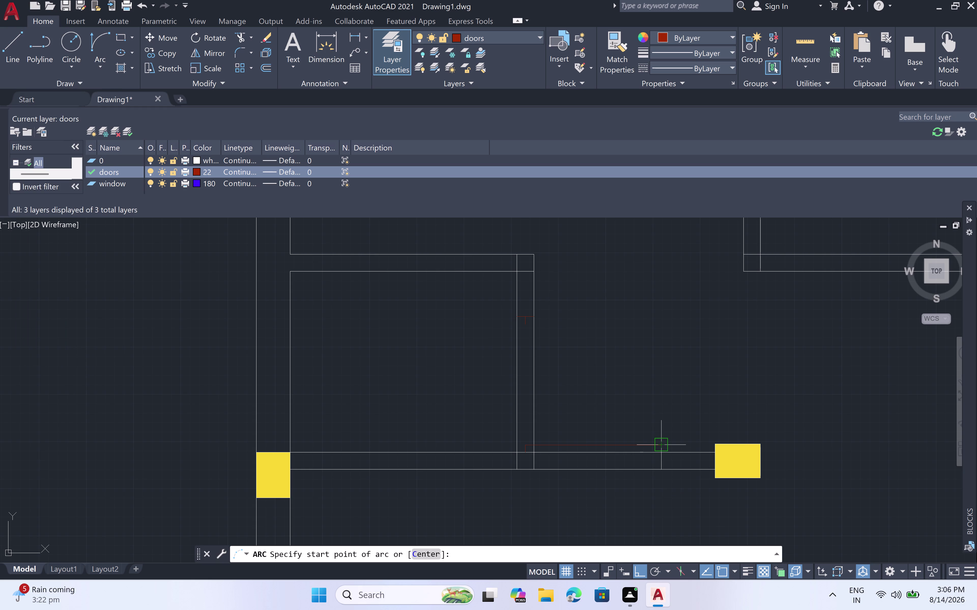
click(657, 443)
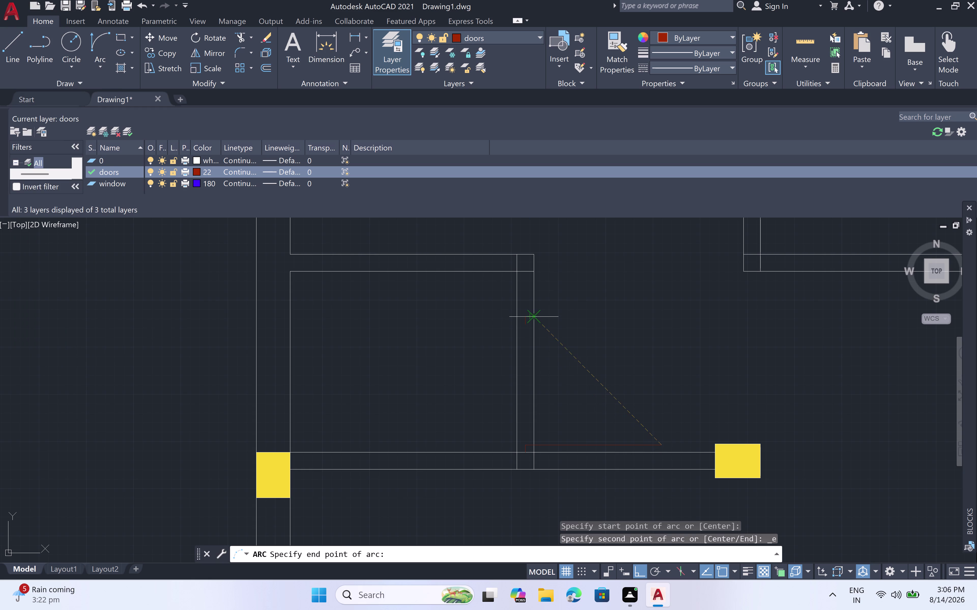
scroll(up, 3)
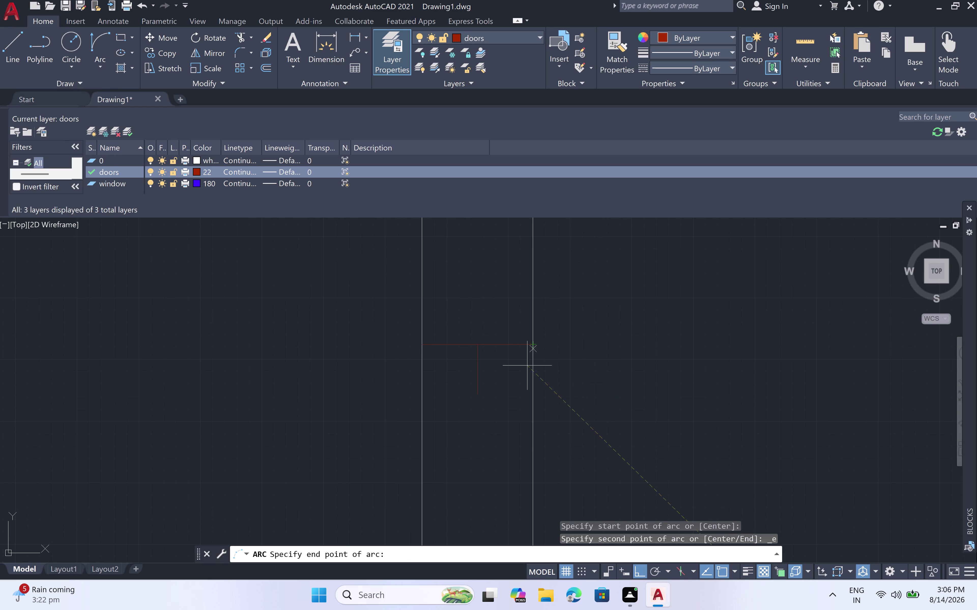
click(480, 393)
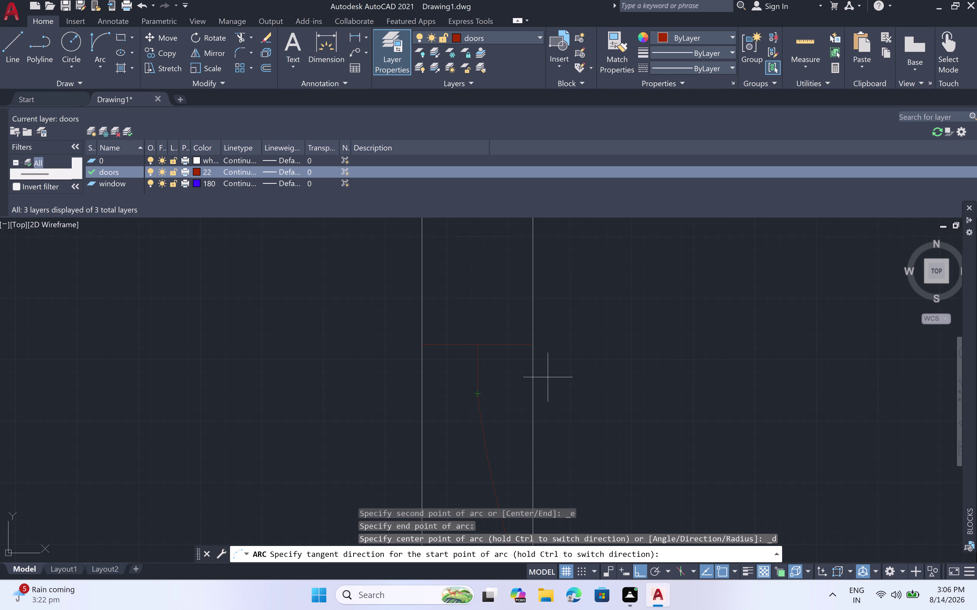
click(629, 351)
Trim the two wall lines crossing inside the door opening with TR.
scroll(down, 3)
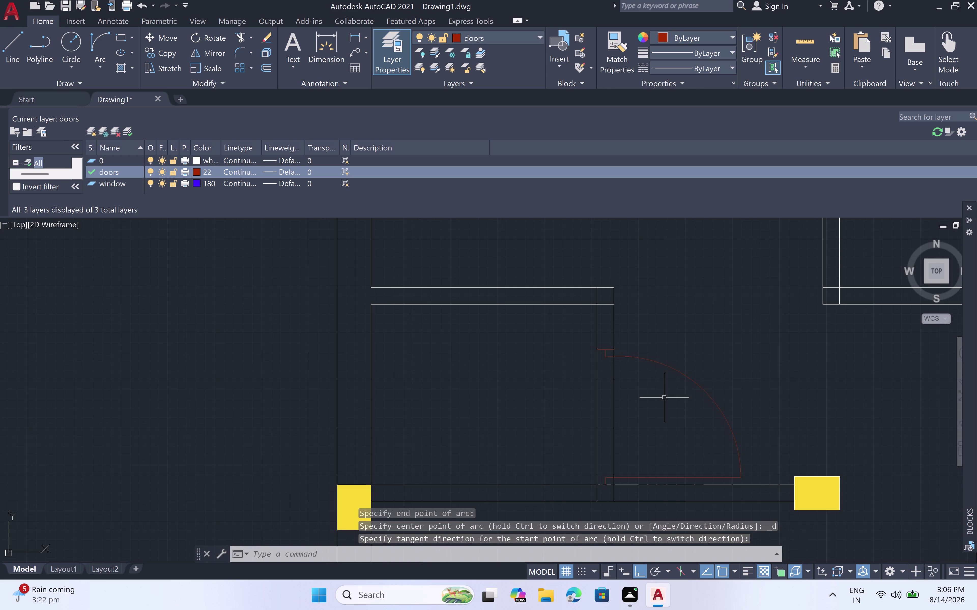
key(Escape)
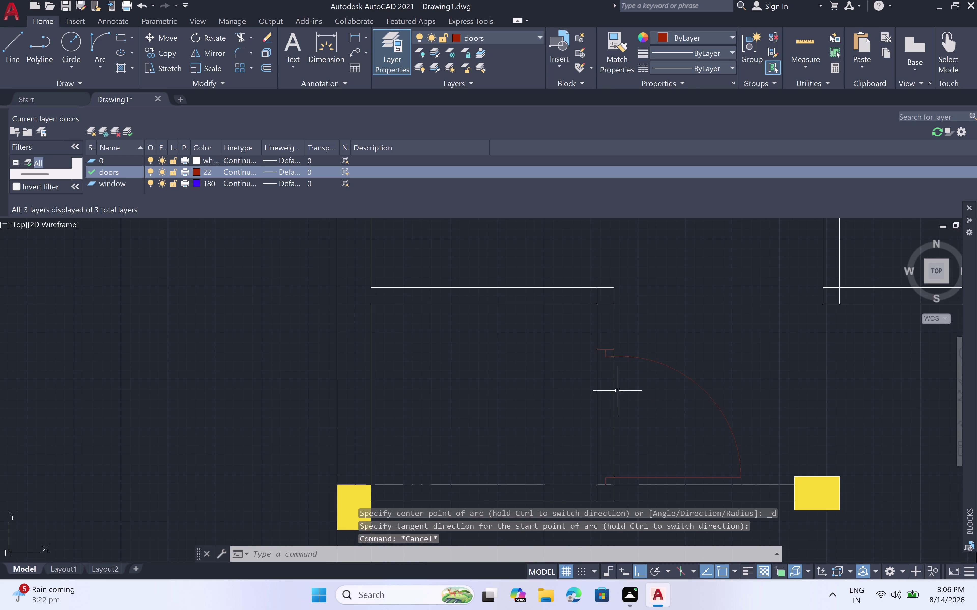
key(t)
key(r)
key(space)
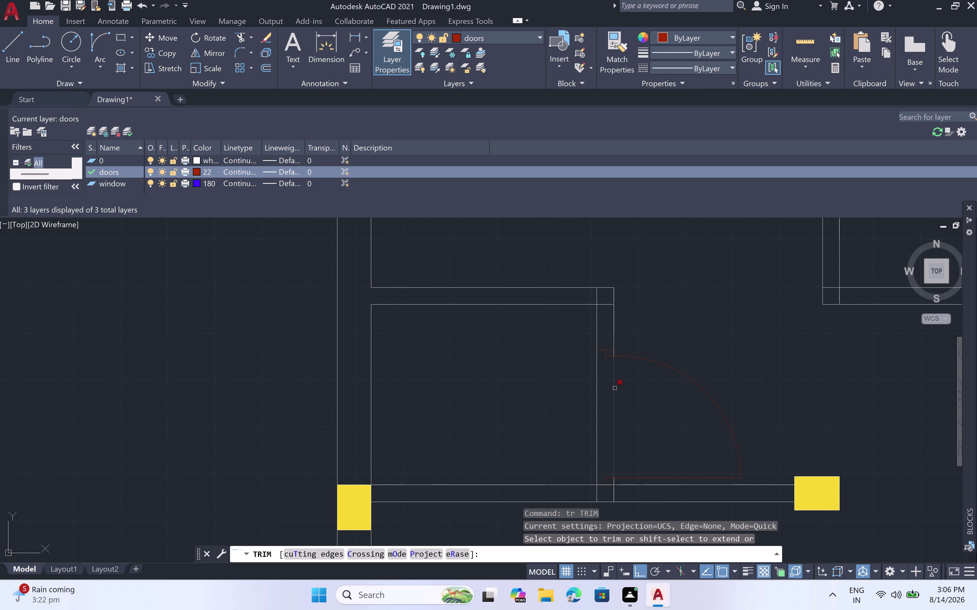
click(614, 388)
click(597, 392)
Trim the leftover segments near the jamb and across the threshold.
scroll(up, 3)
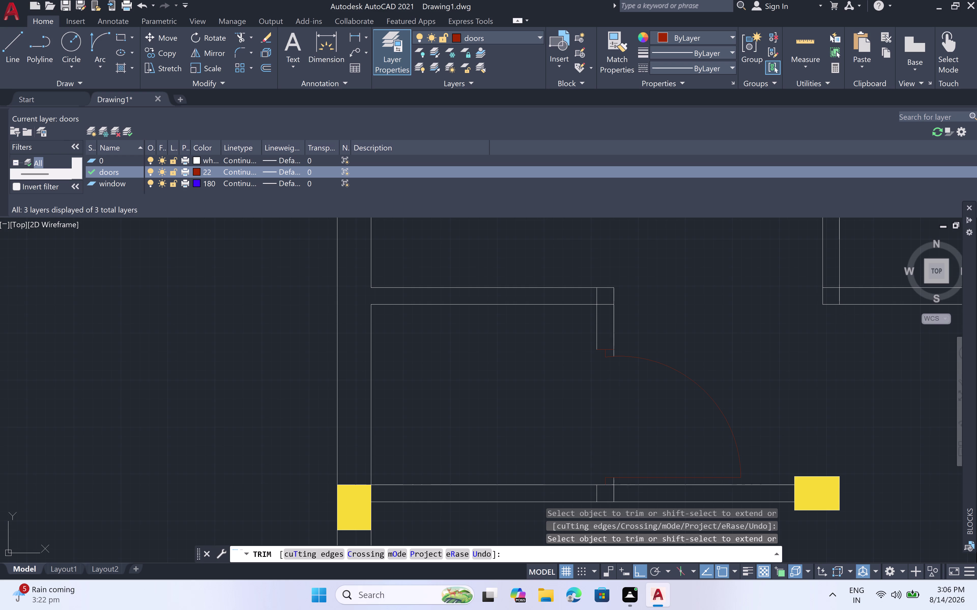
scroll(up, 3)
click(612, 311)
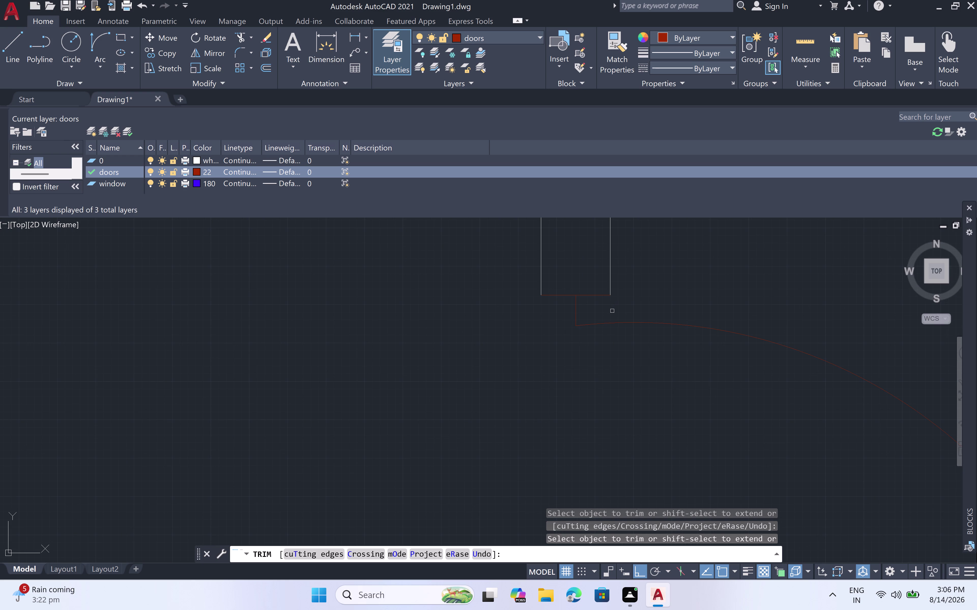
scroll(down, 3)
scroll(up, 3)
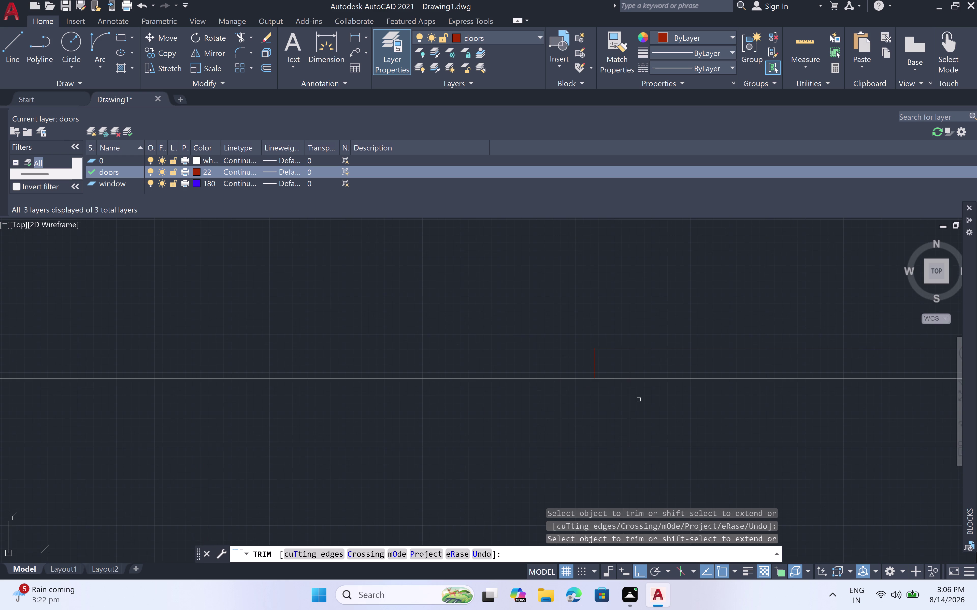
click(630, 368)
scroll(down, 3)
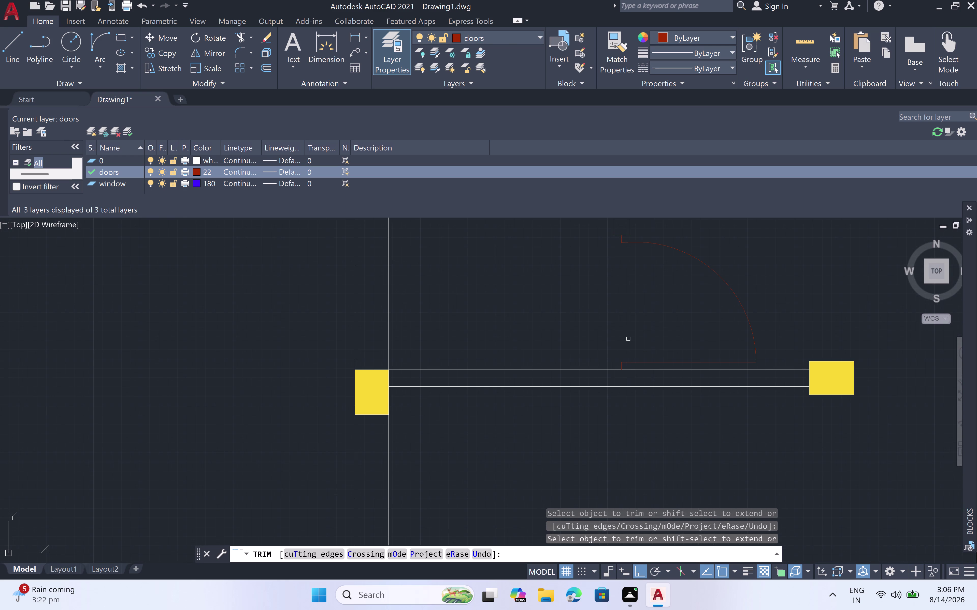
middle_drag(625, 324, 629, 396)
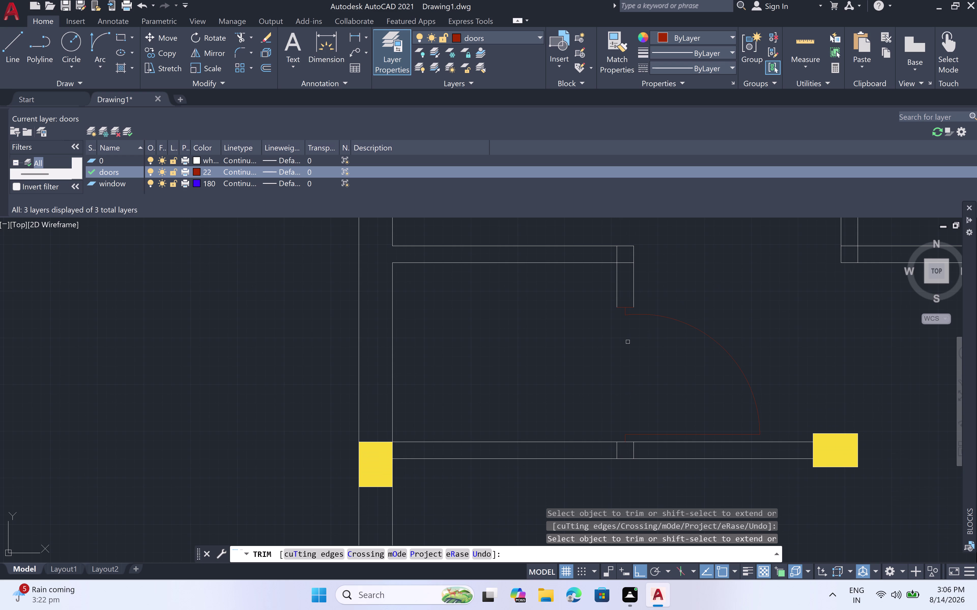
key(Escape)
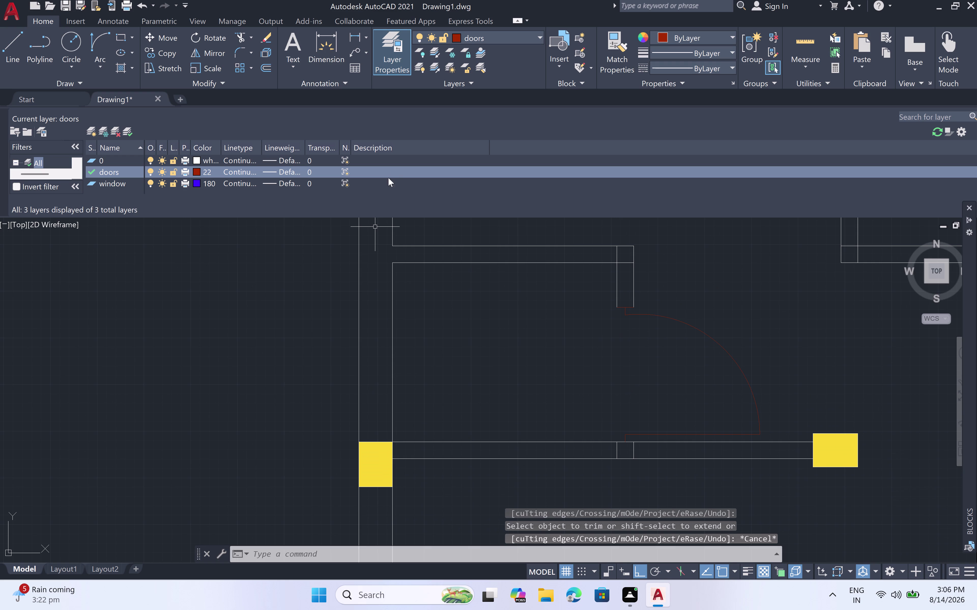
click(540, 36)
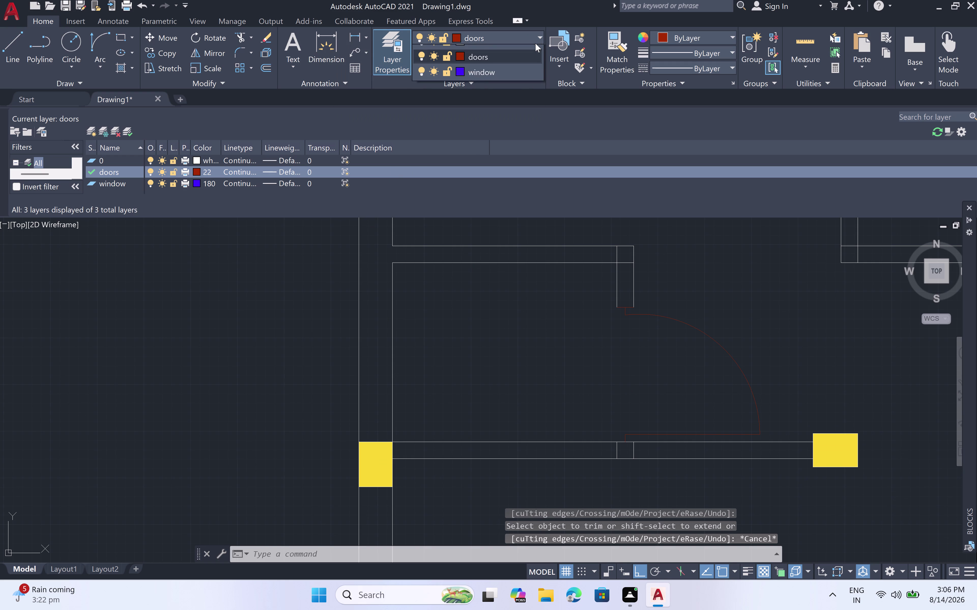
Make layer 0 current and erase the short closing line at the wall end.
click(531, 53)
scroll(up, 3)
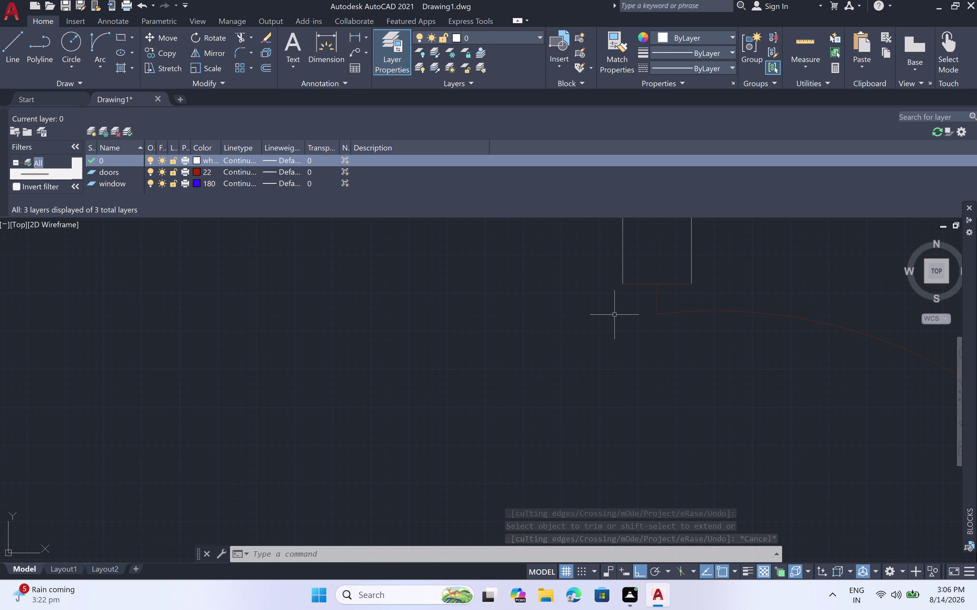
click(624, 284)
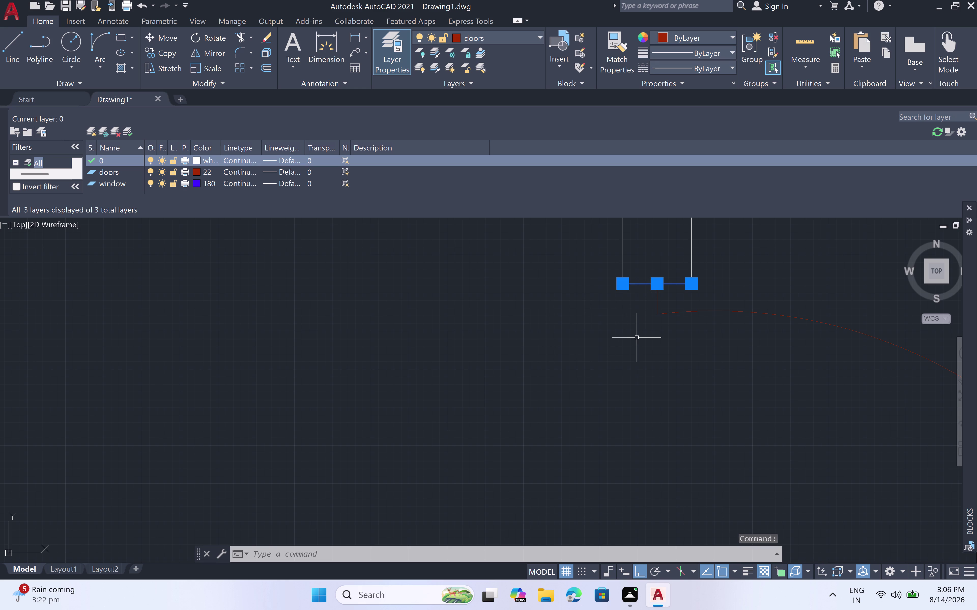
key(Delete)
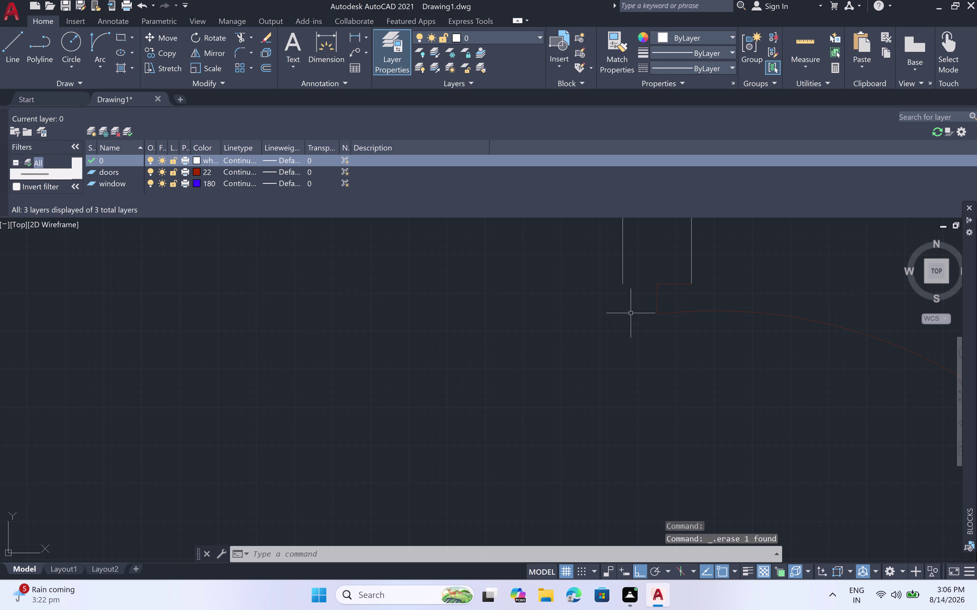
Draw a new short line across the door jamb between the two wall faces.
text(l)
key(space)
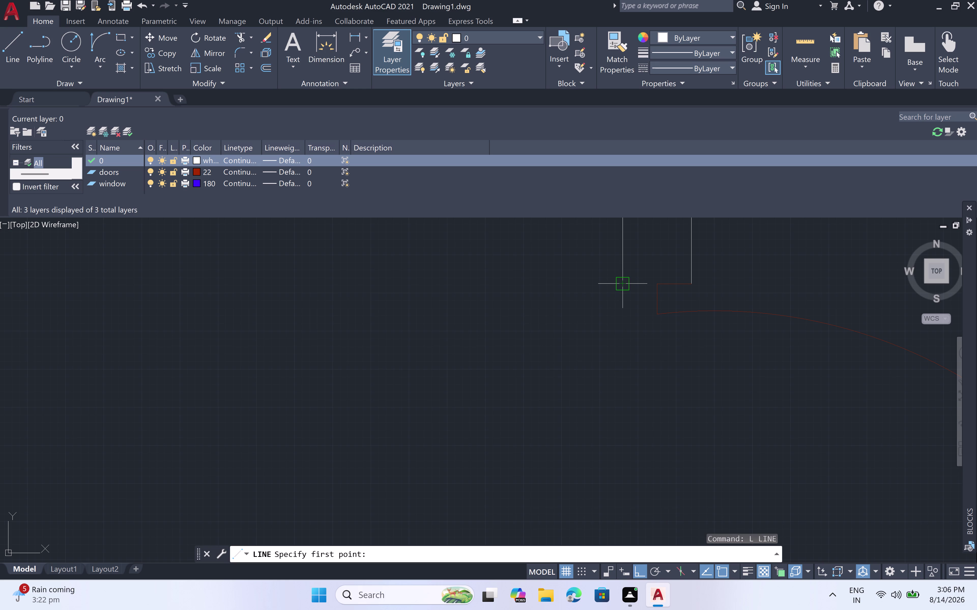
click(624, 288)
click(688, 284)
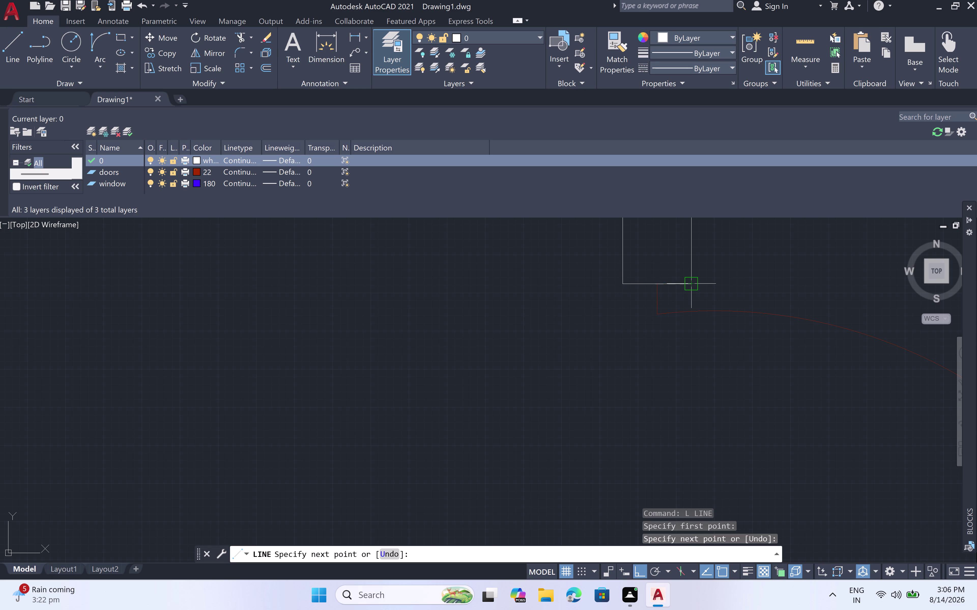
key(Escape)
scroll(down, 3)
scroll(down, 3)
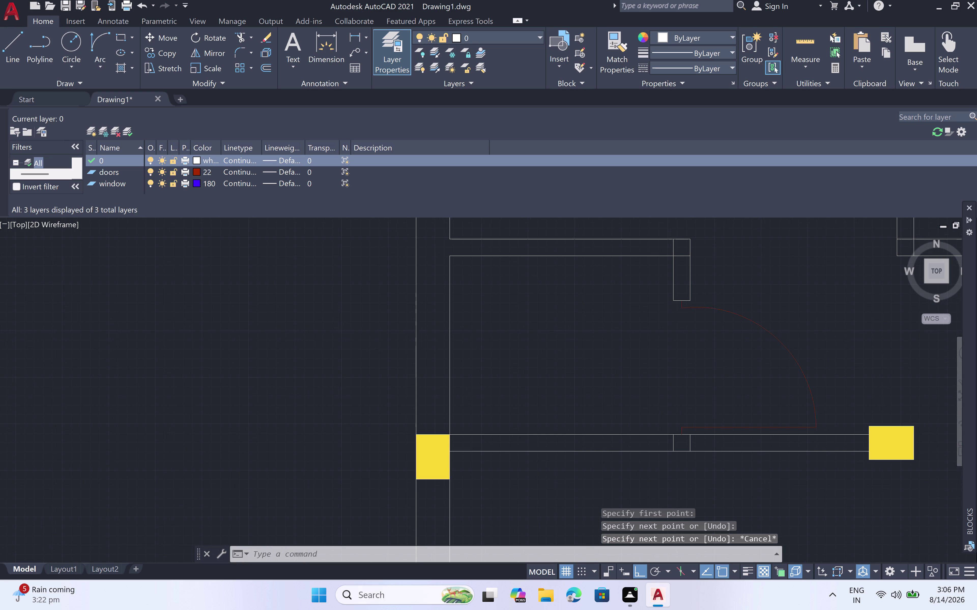
scroll(down, 3)
middle_drag(701, 349, 616, 329)
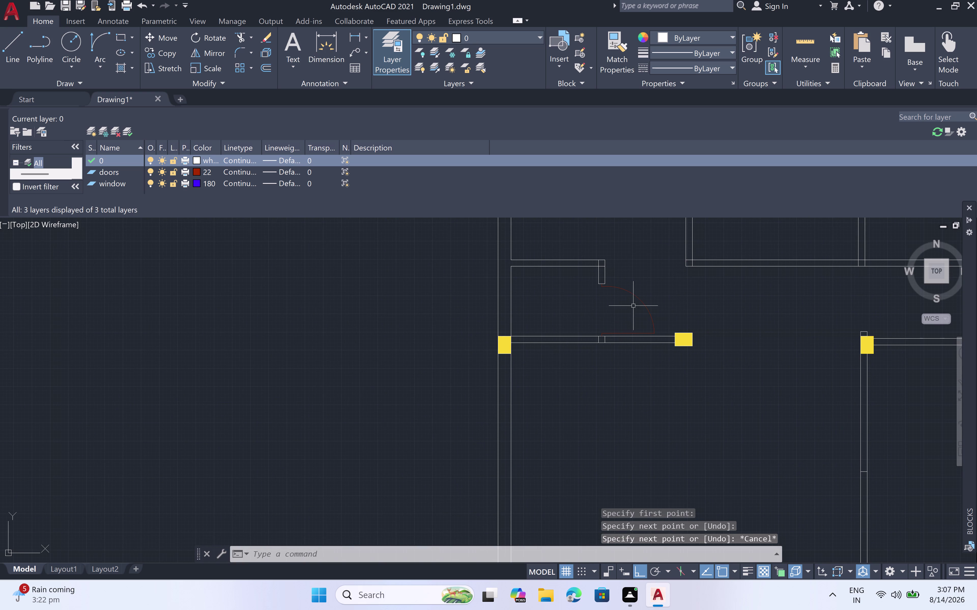
scroll(up, 3)
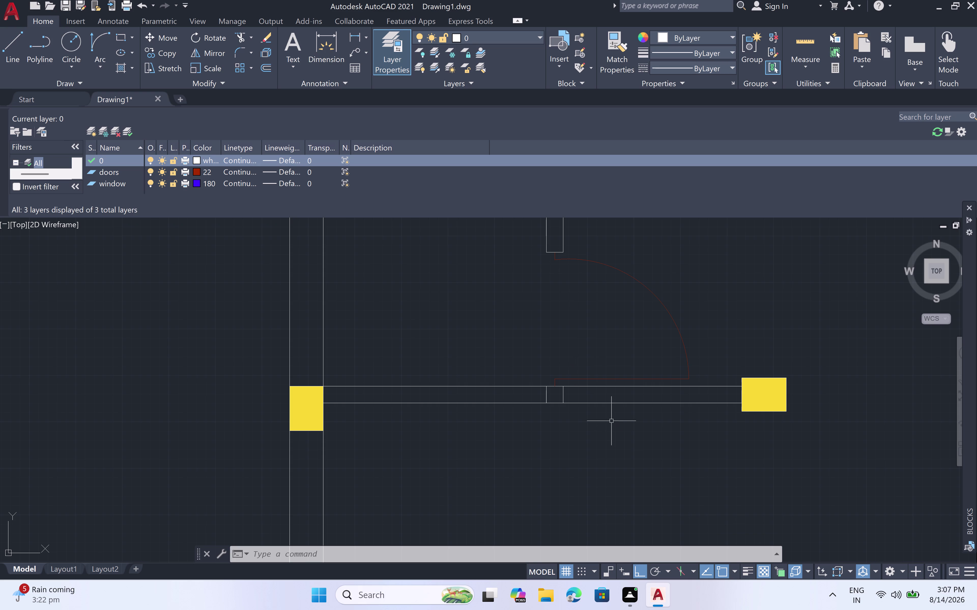
scroll(up, 3)
scroll(down, 3)
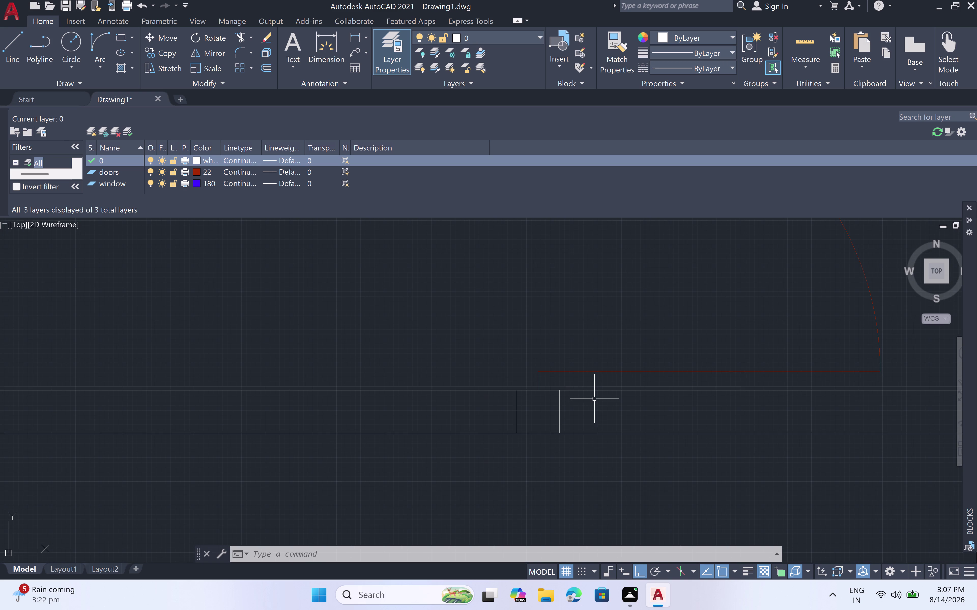
Offset the door line 1" upward with OFFSET.
key(o)
text(ff)
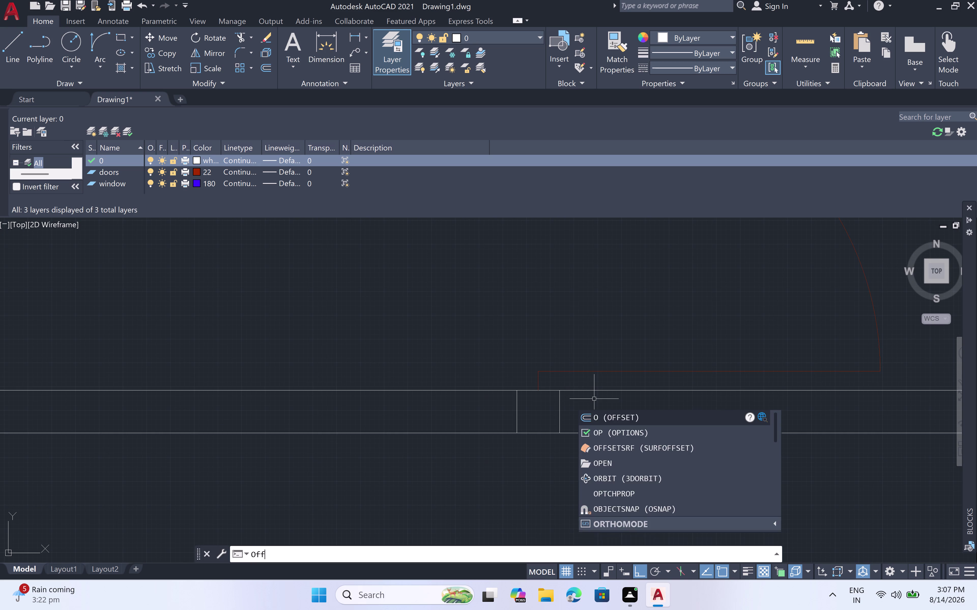
key(space)
text(1")
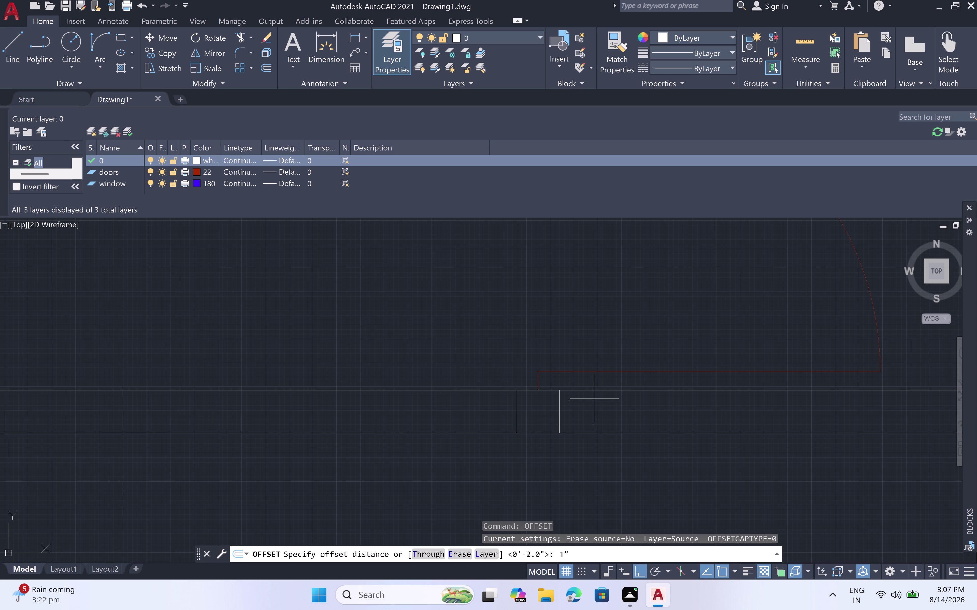
key(space)
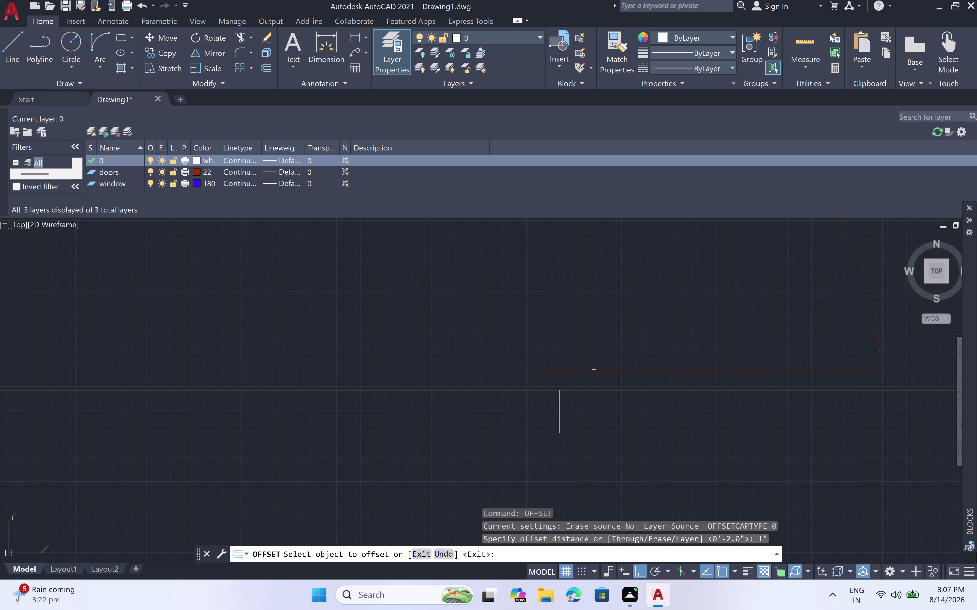
click(594, 371)
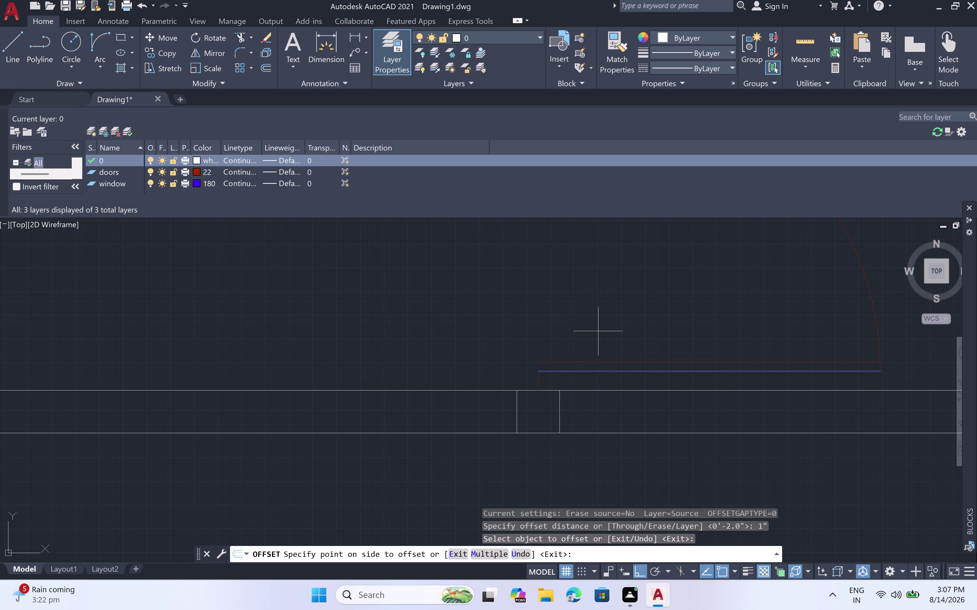
click(598, 332)
scroll(down, 3)
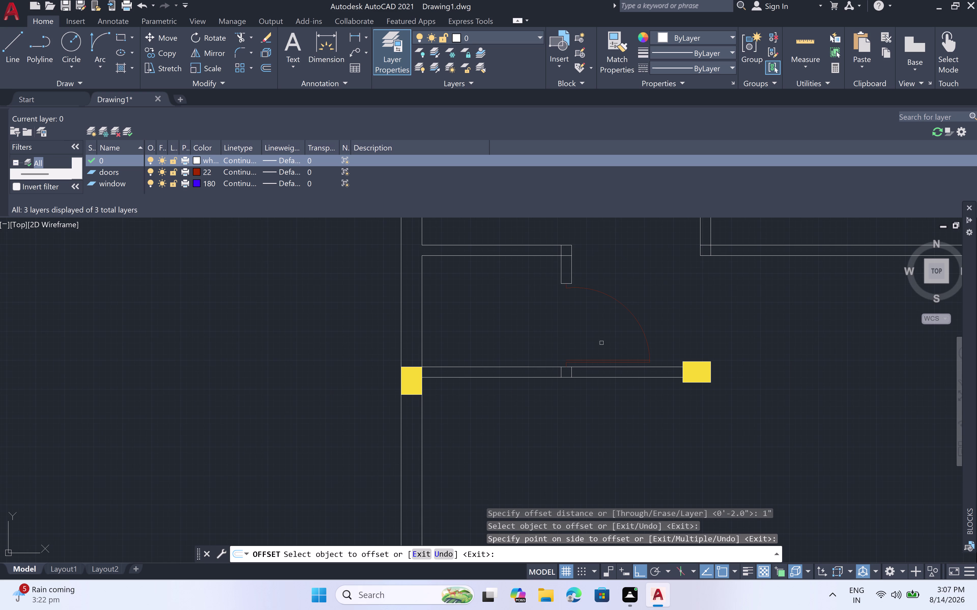
scroll(up, 3)
key(Escape)
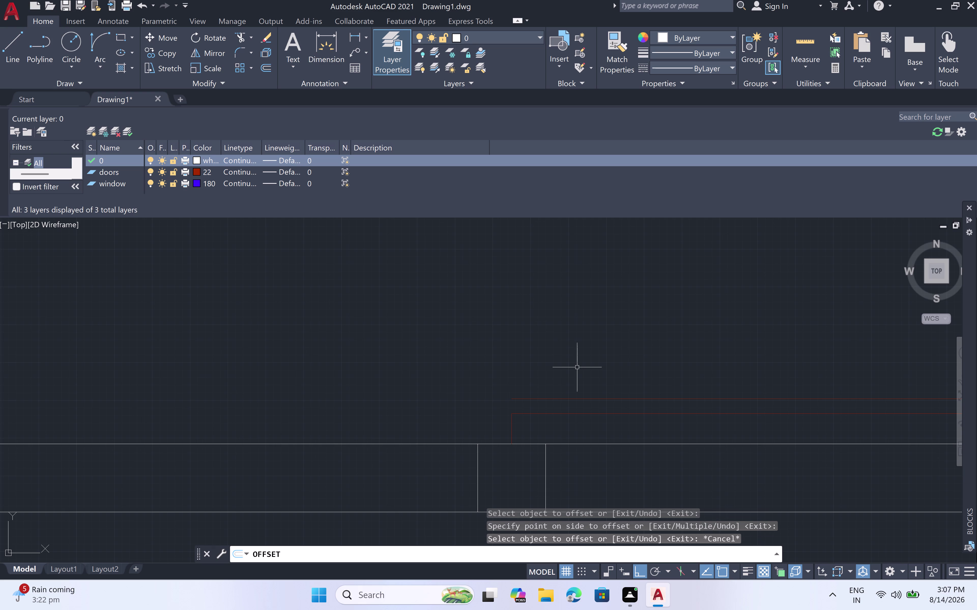
Abandon a started line and make doors the current layer.
key(l)
key(space)
scroll(up, 3)
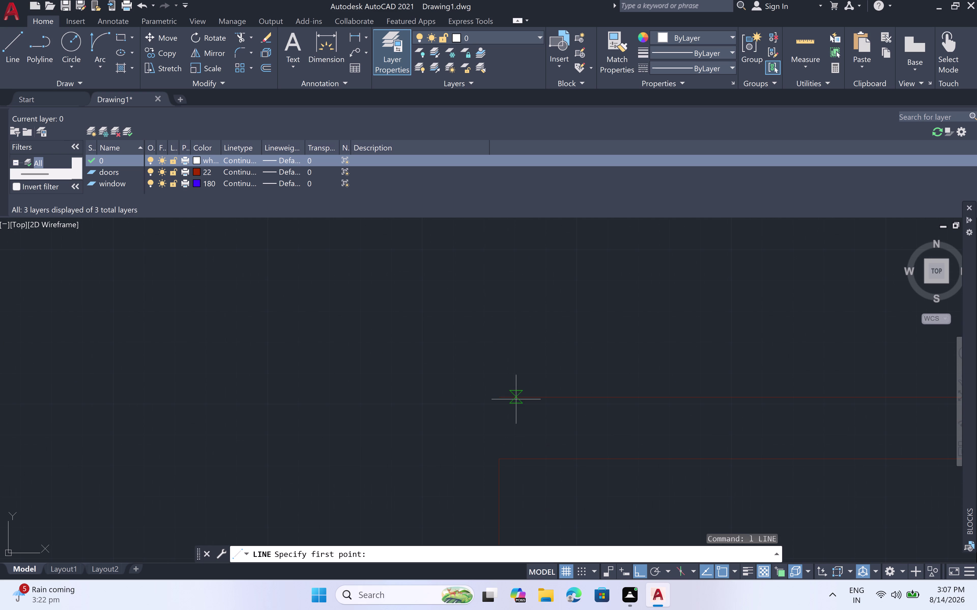
click(504, 394)
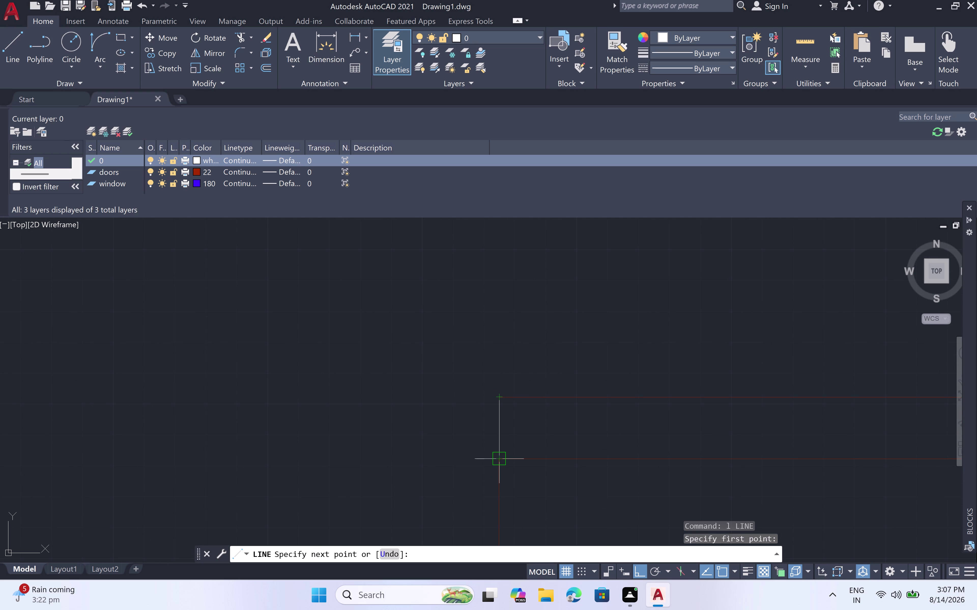
key(Escape)
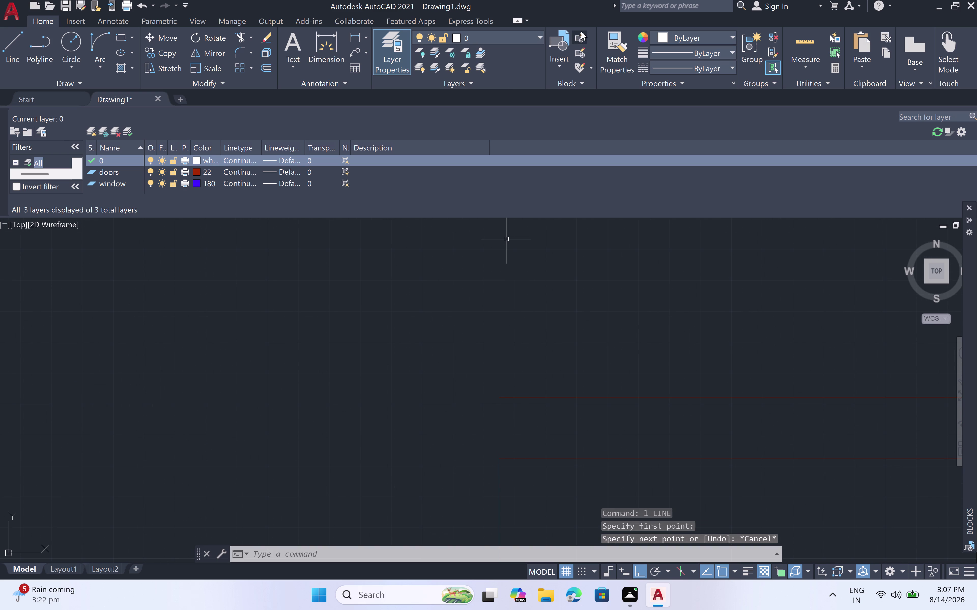
click(538, 32)
click(520, 68)
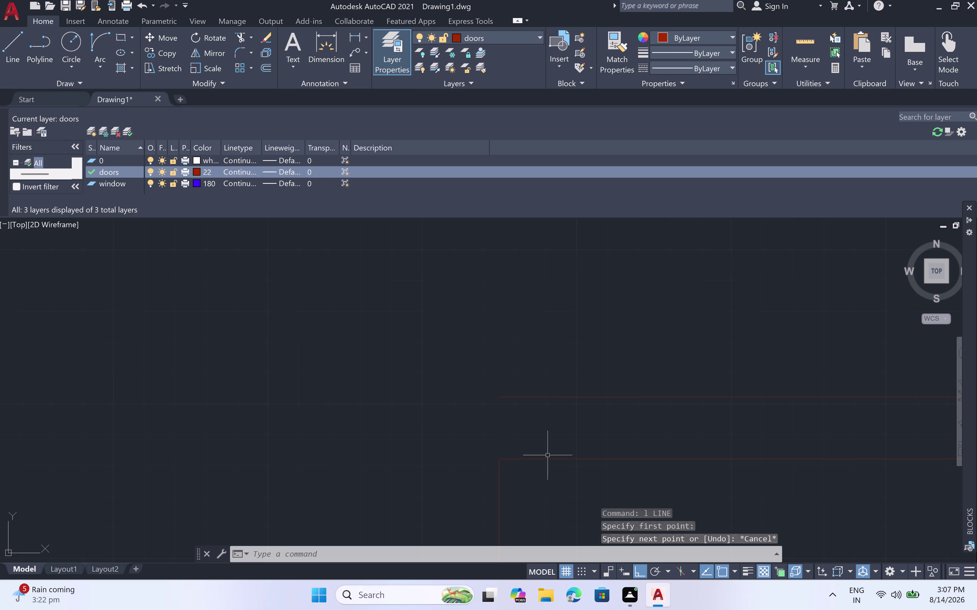
Start a line at the door opening, then cancel it.
text(l)
key(space)
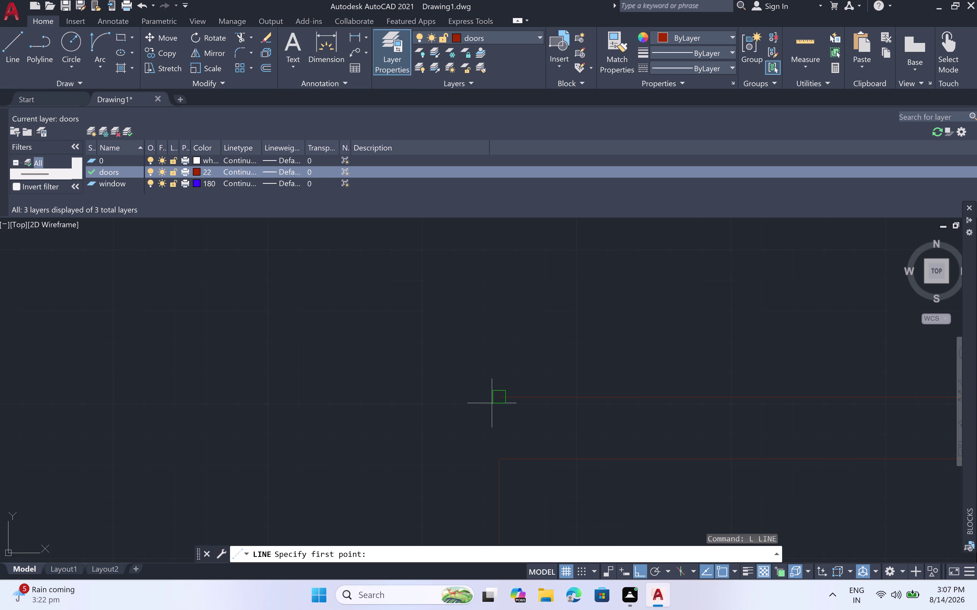
click(499, 398)
click(498, 462)
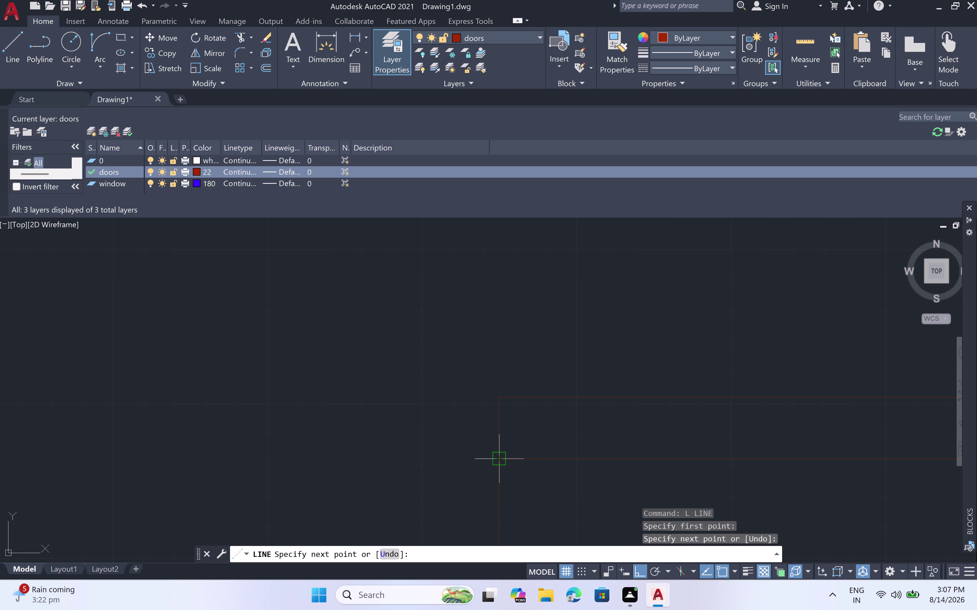
key(Escape)
scroll(down, 3)
scroll(down, 3)
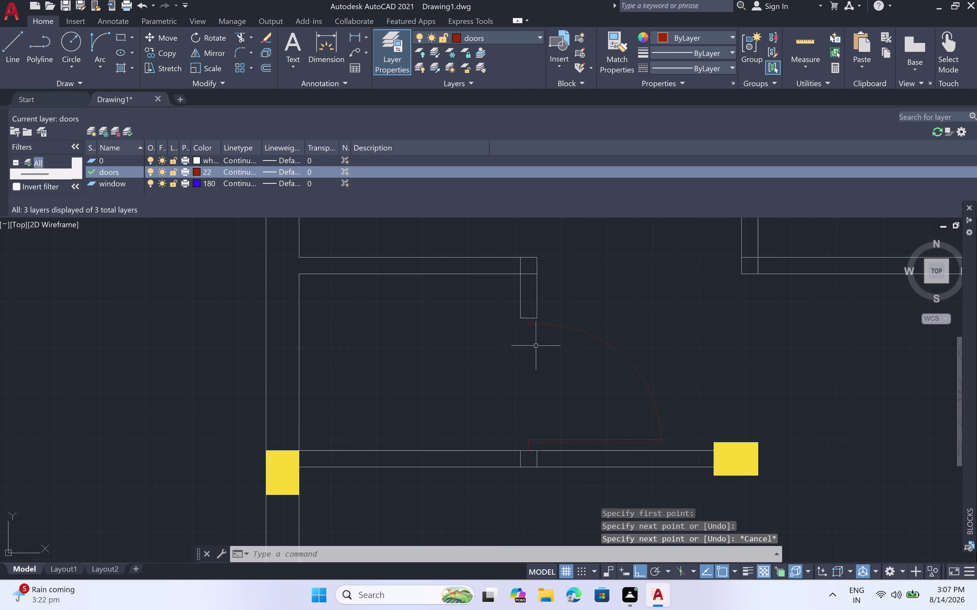
scroll(up, 3)
scroll(up, 3)
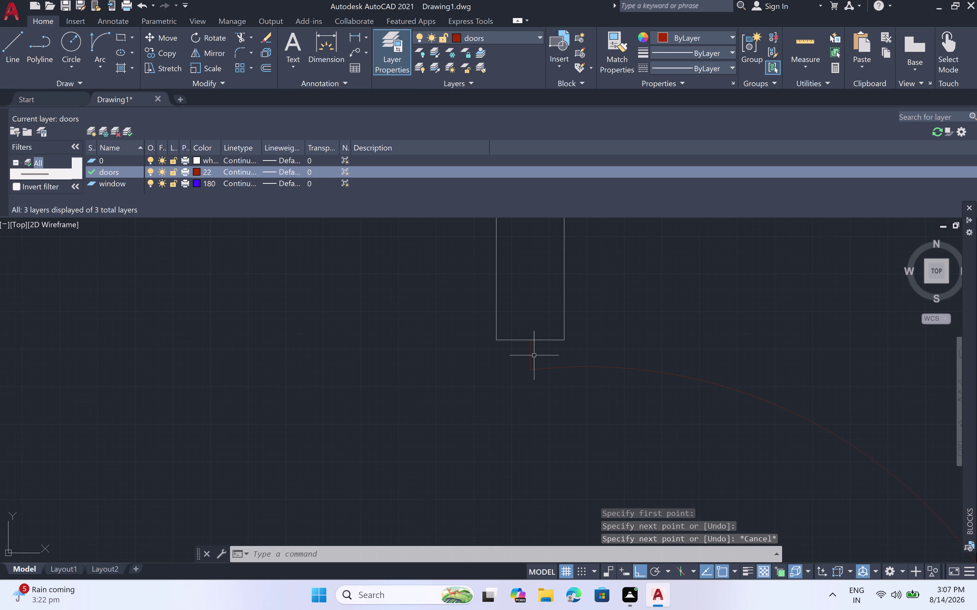
Select the six door pieces, swing arc and leaf lines, and start COPY.
click(530, 354)
click(691, 379)
scroll(down, 3)
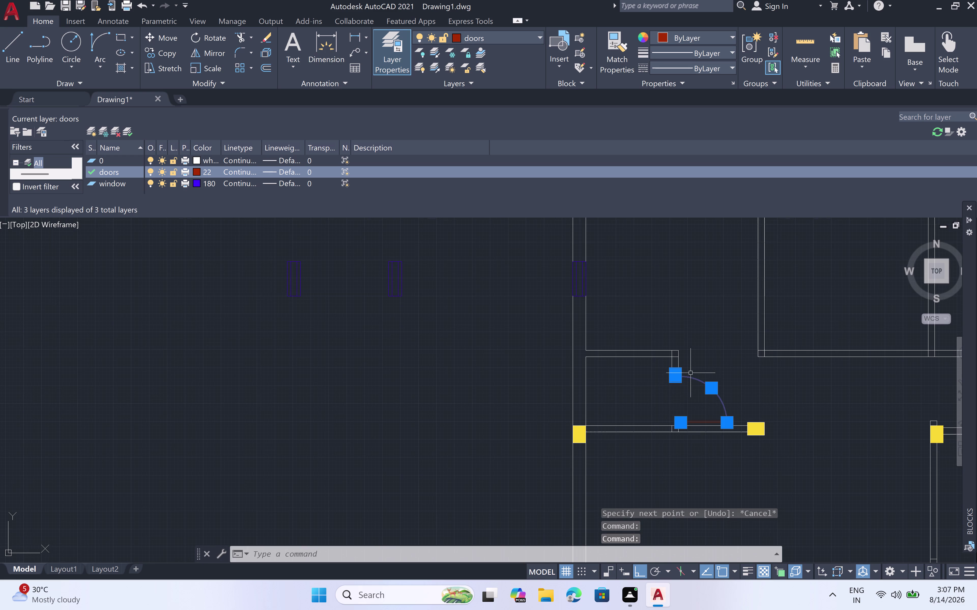
scroll(up, 3)
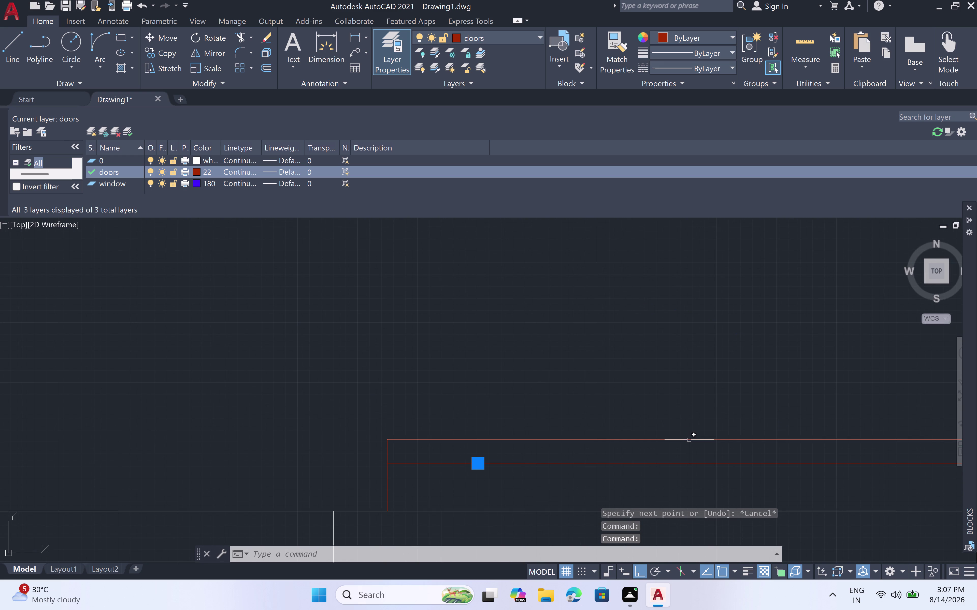
click(688, 440)
click(681, 464)
scroll(down, 3)
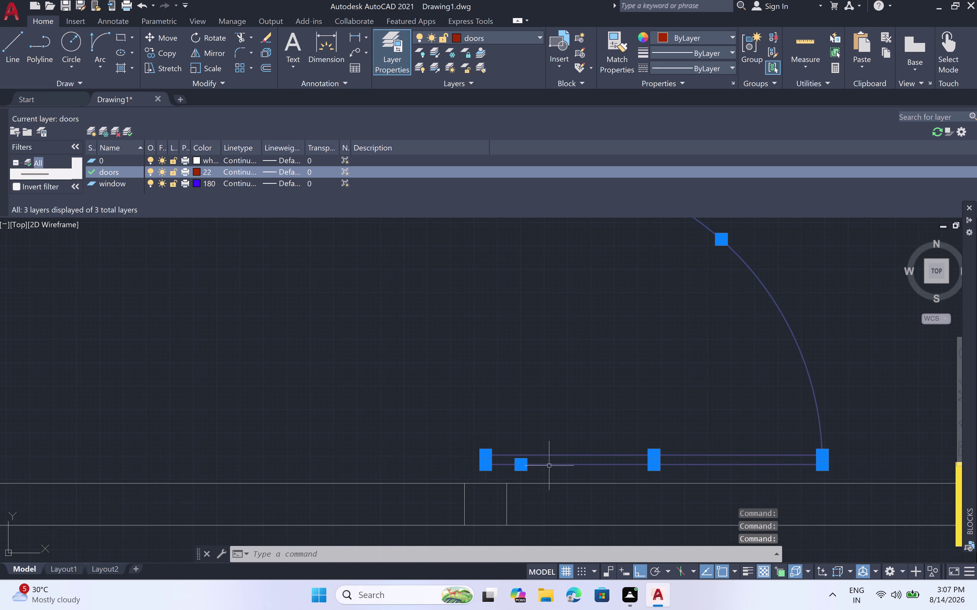
scroll(up, 3)
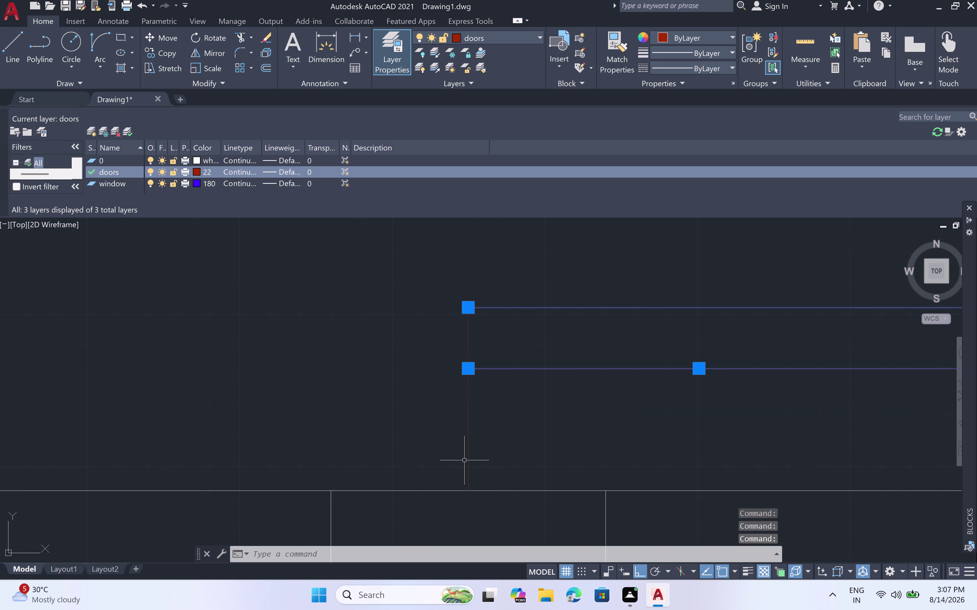
click(466, 456)
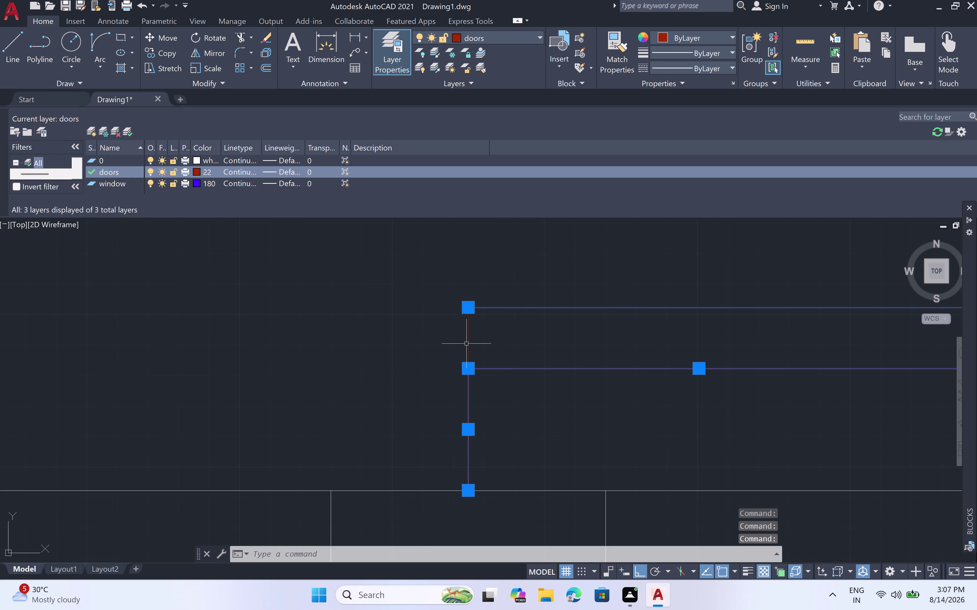
click(468, 339)
scroll(down, 3)
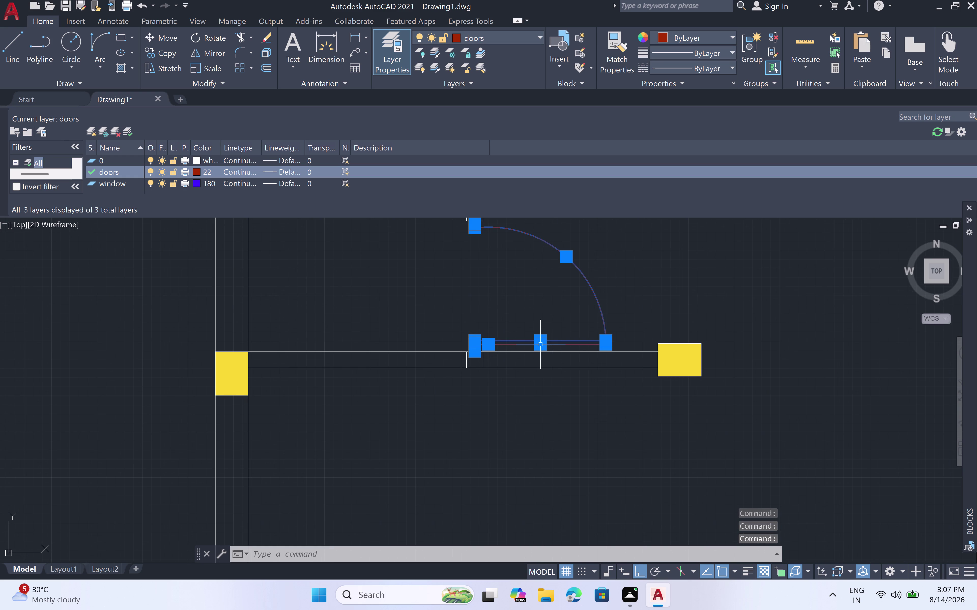
text(co)
key(space)
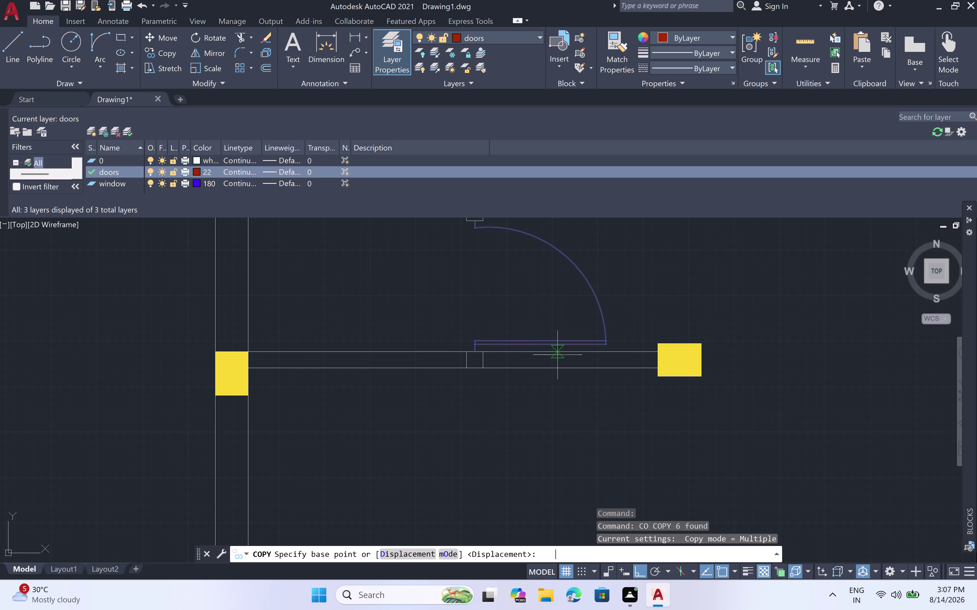
Place a door copy left of the plan and select it for rotation.
scroll(up, 3)
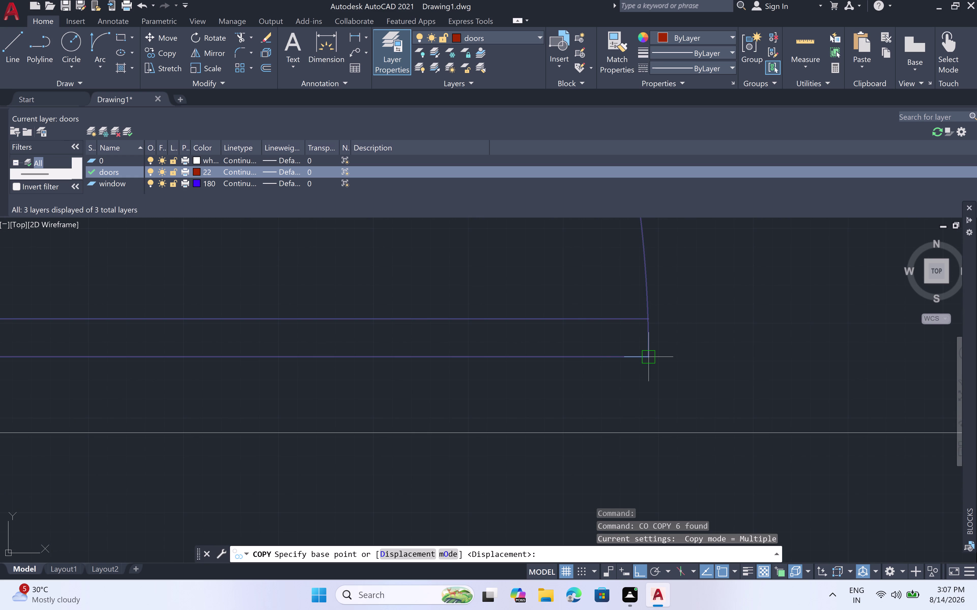
click(643, 354)
scroll(down, 3)
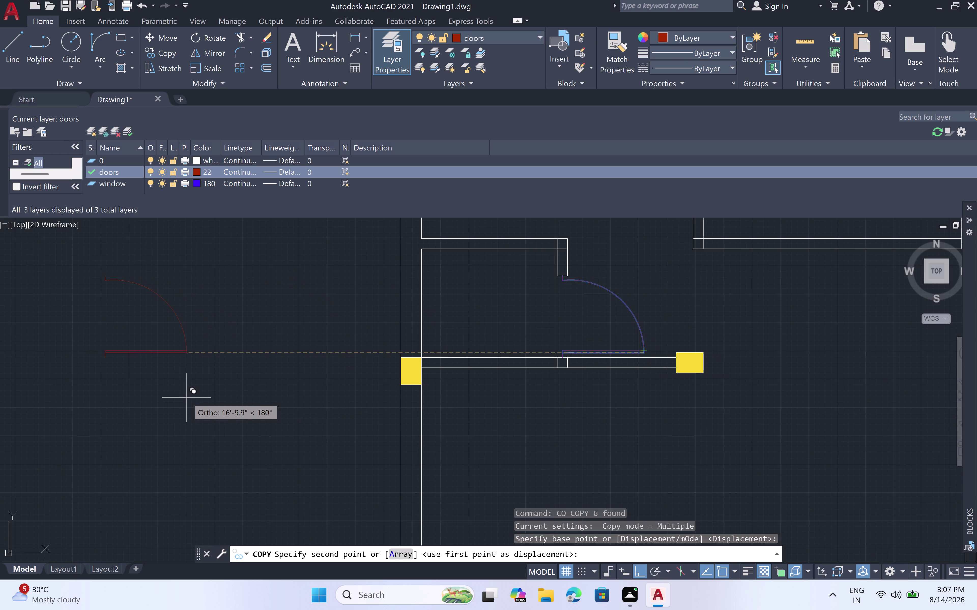
click(167, 398)
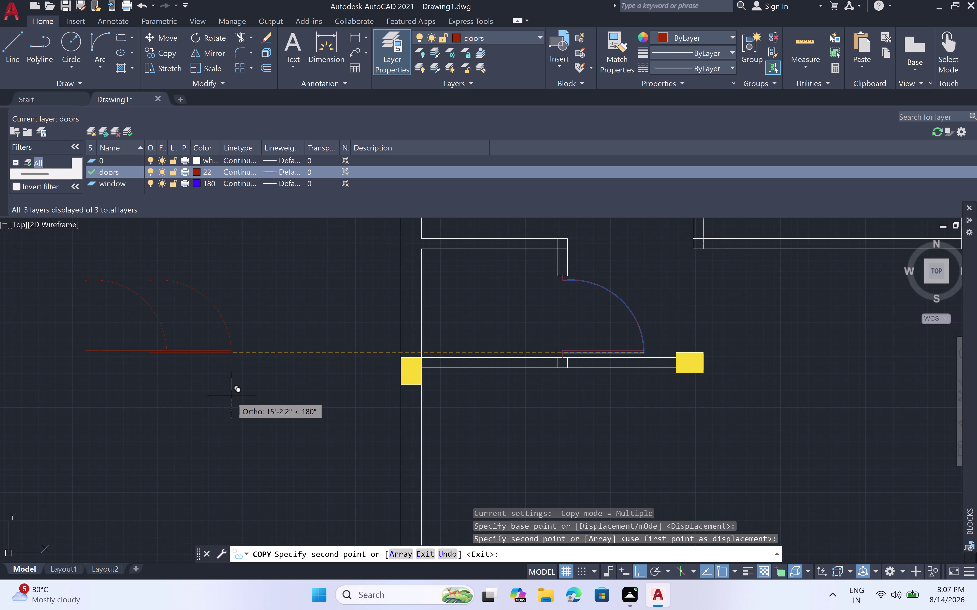
key(Escape)
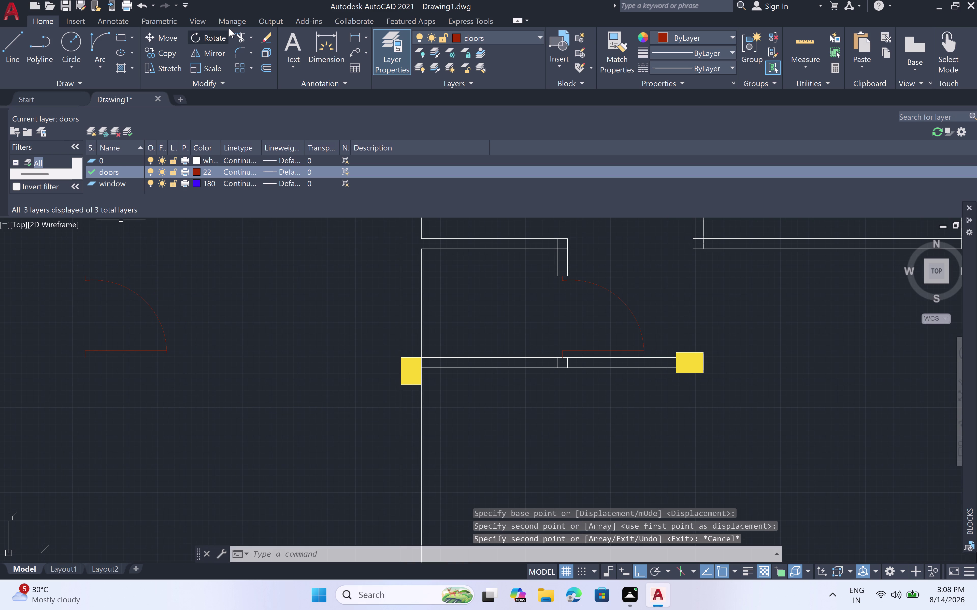
click(180, 268)
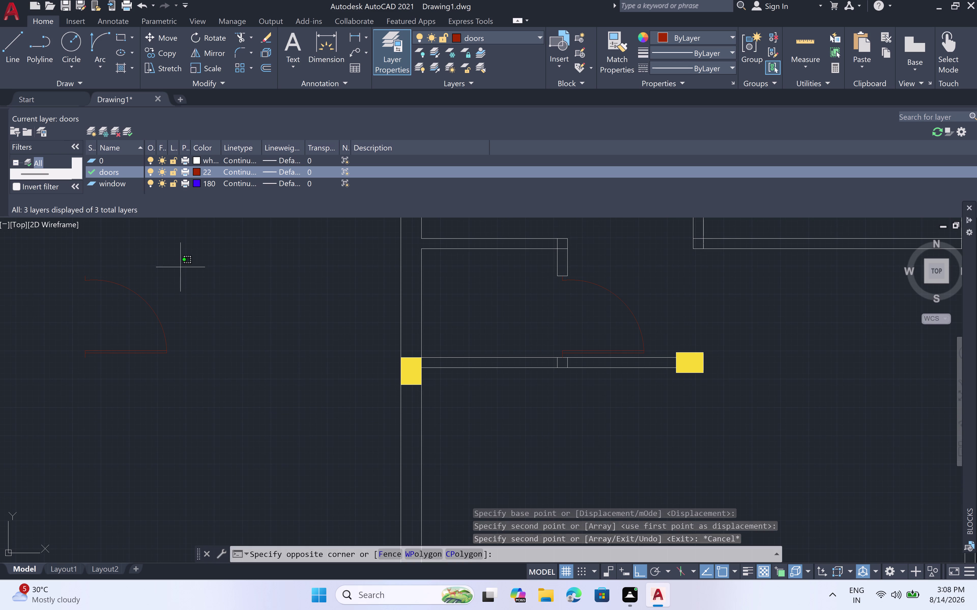
click(63, 420)
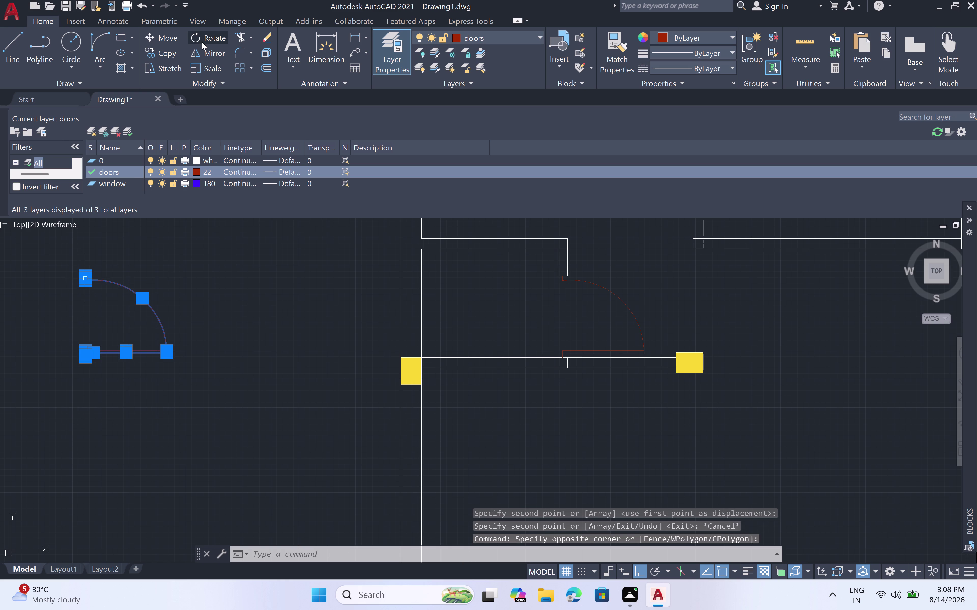
click(204, 37)
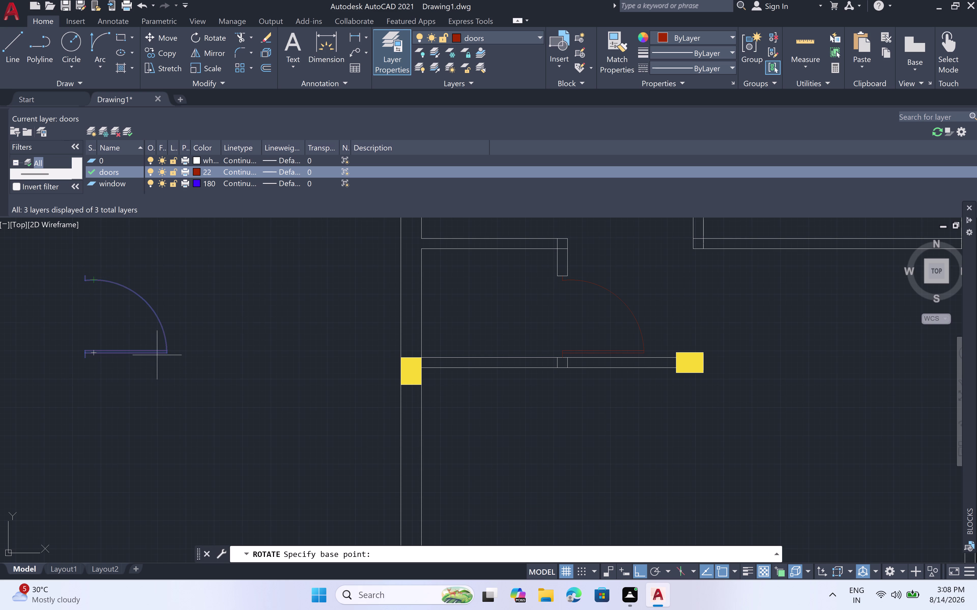
Rotate the copied door 90° about its corner, then window-select the rotated copy.
click(91, 352)
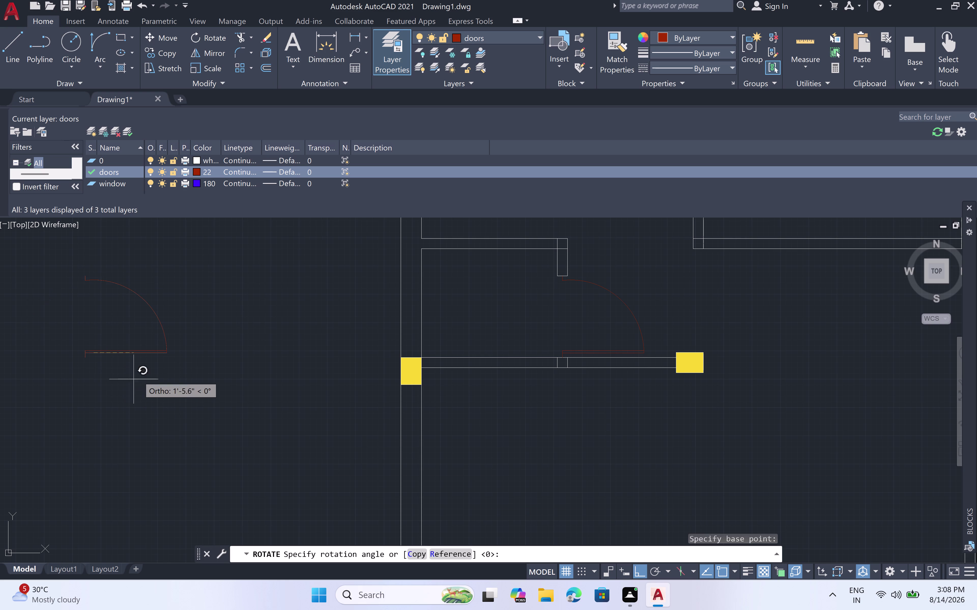
click(87, 390)
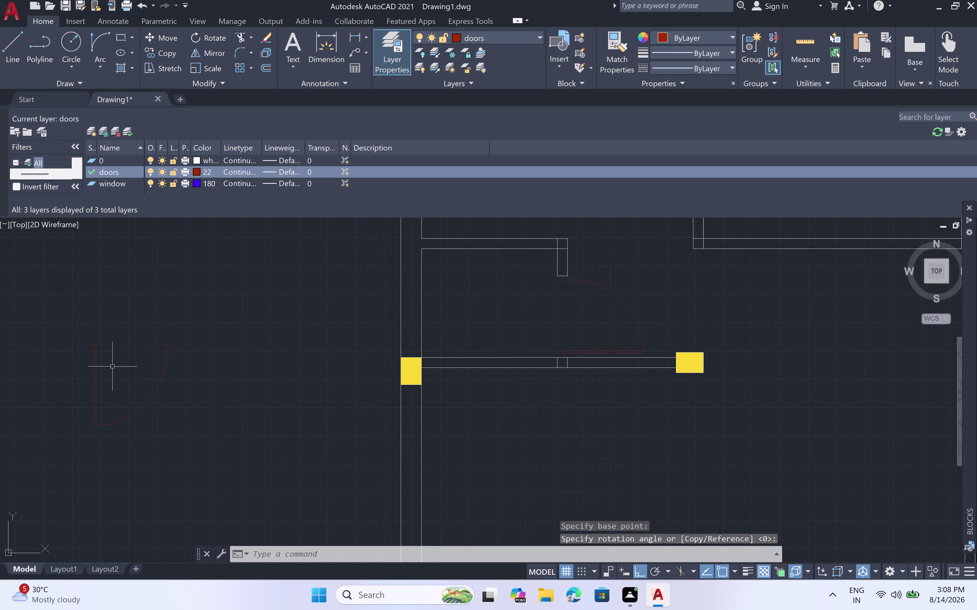
click(189, 326)
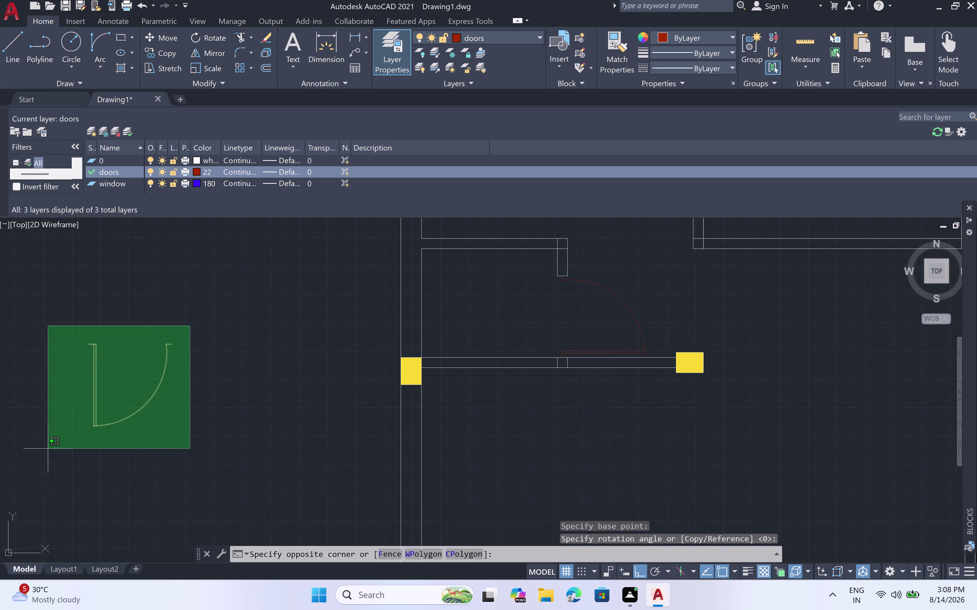
click(47, 449)
Copy the upright door to three spots left of the floor plan.
key(c)
key(o)
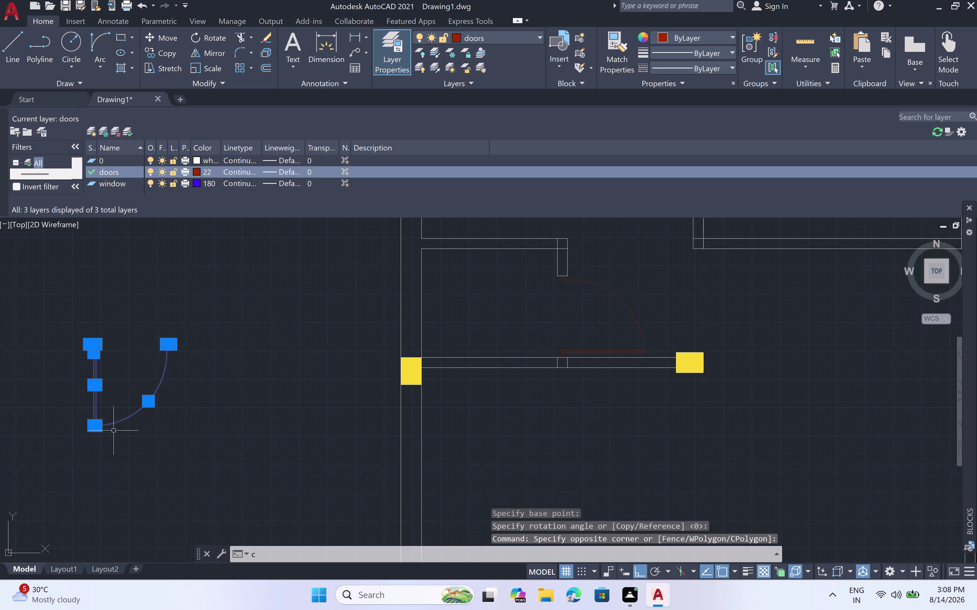
key(space)
scroll(down, 3)
scroll(down, 3)
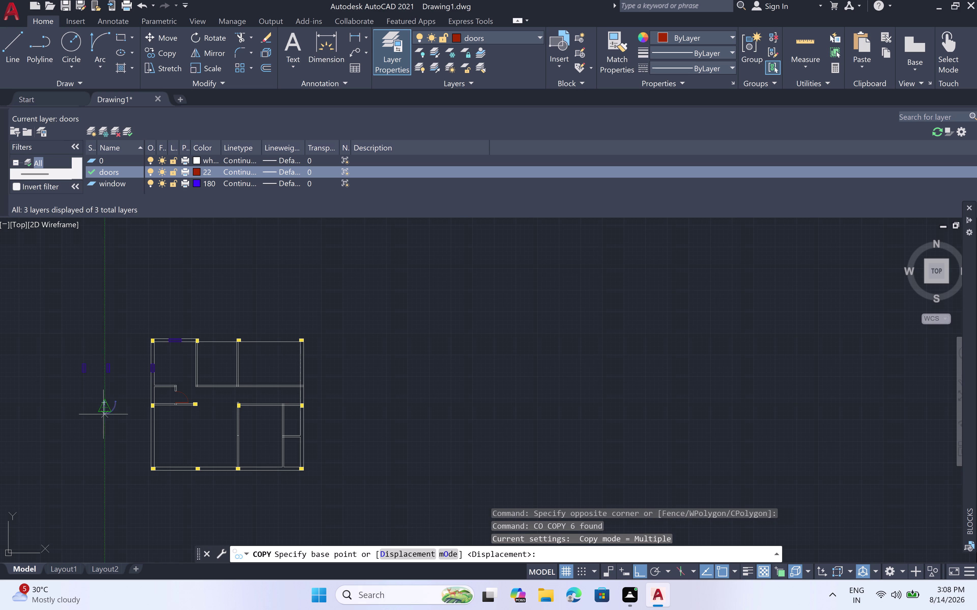
middle_drag(92, 433, 155, 353)
scroll(up, 3)
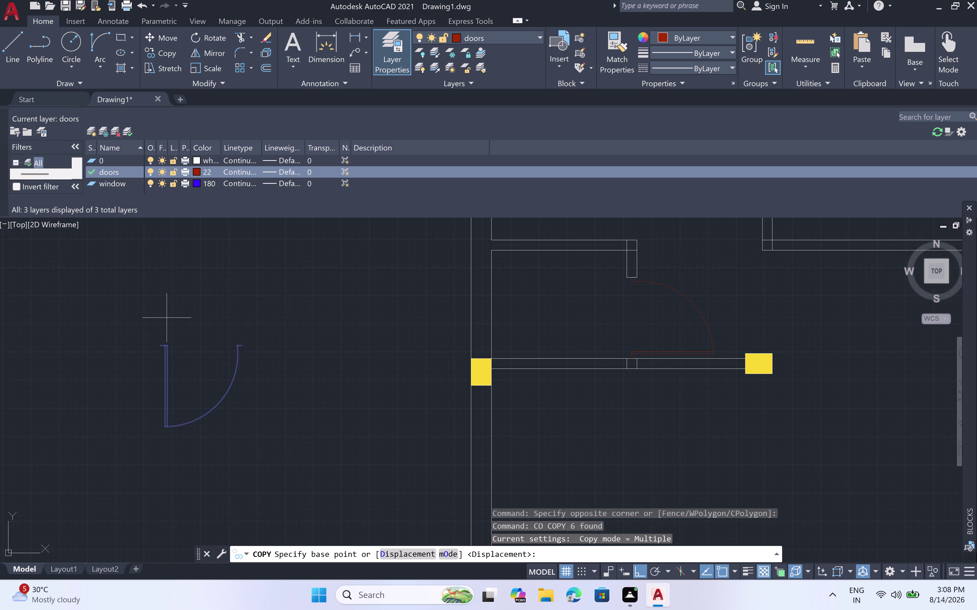
click(162, 349)
scroll(down, 3)
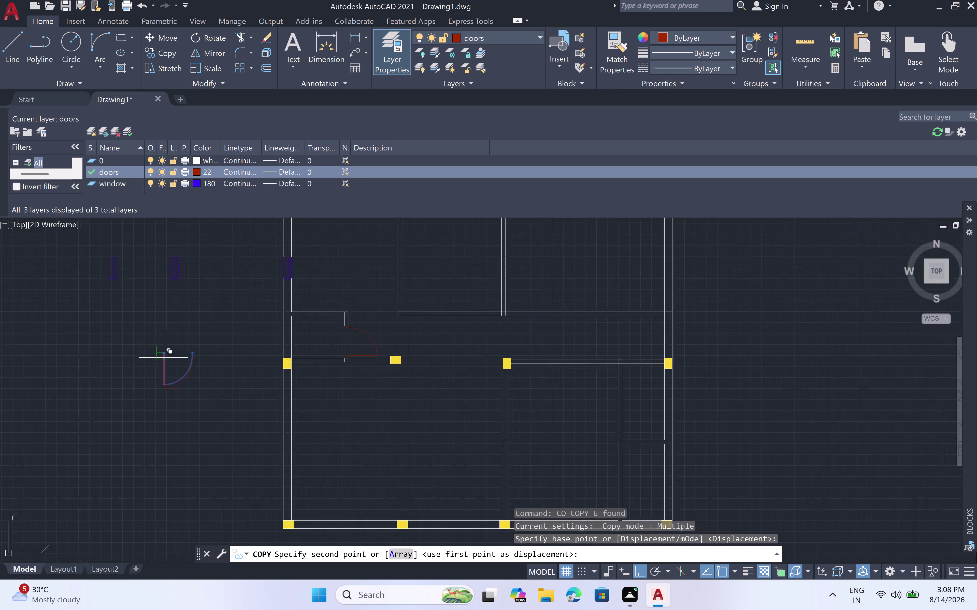
click(160, 390)
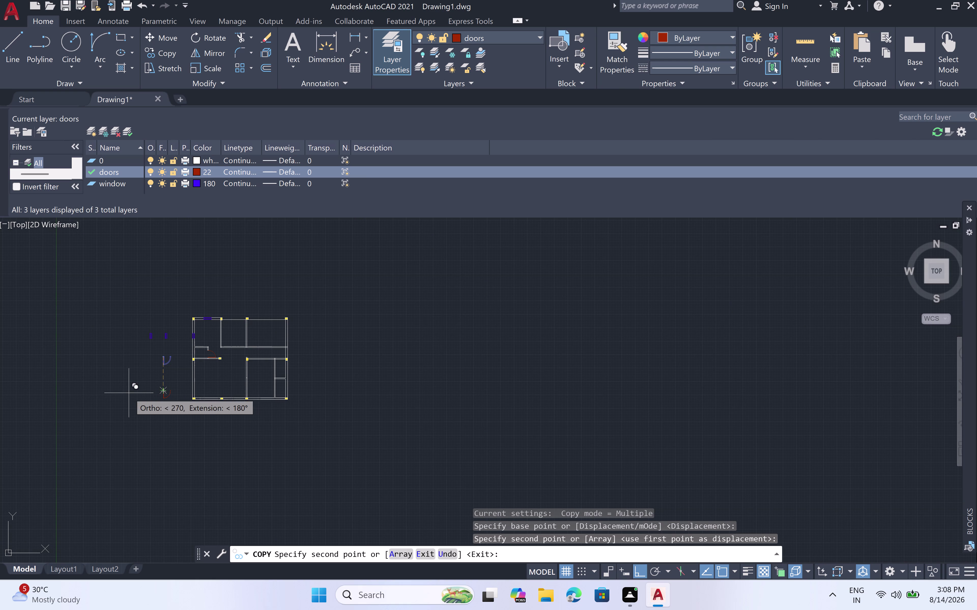
click(120, 394)
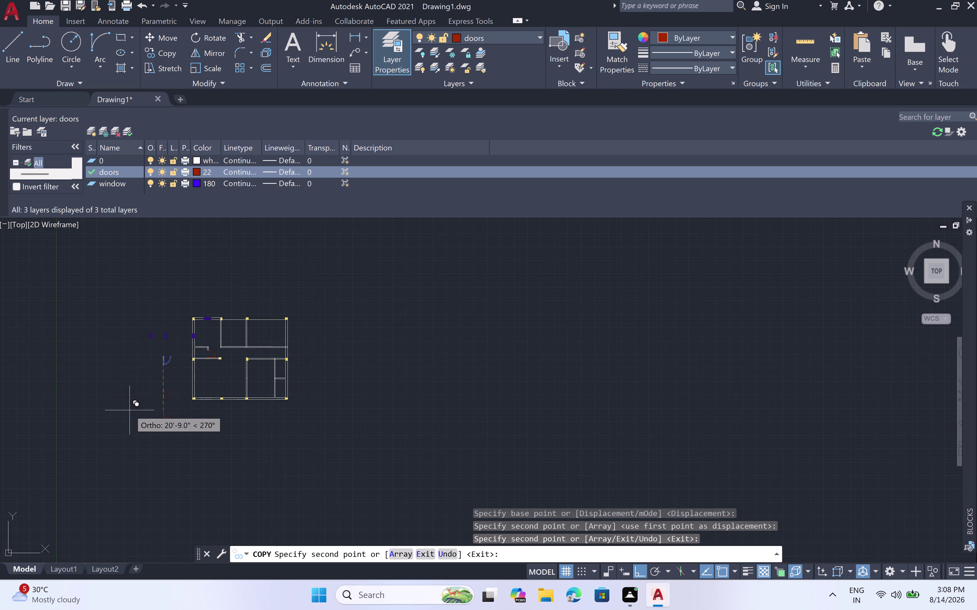
click(99, 389)
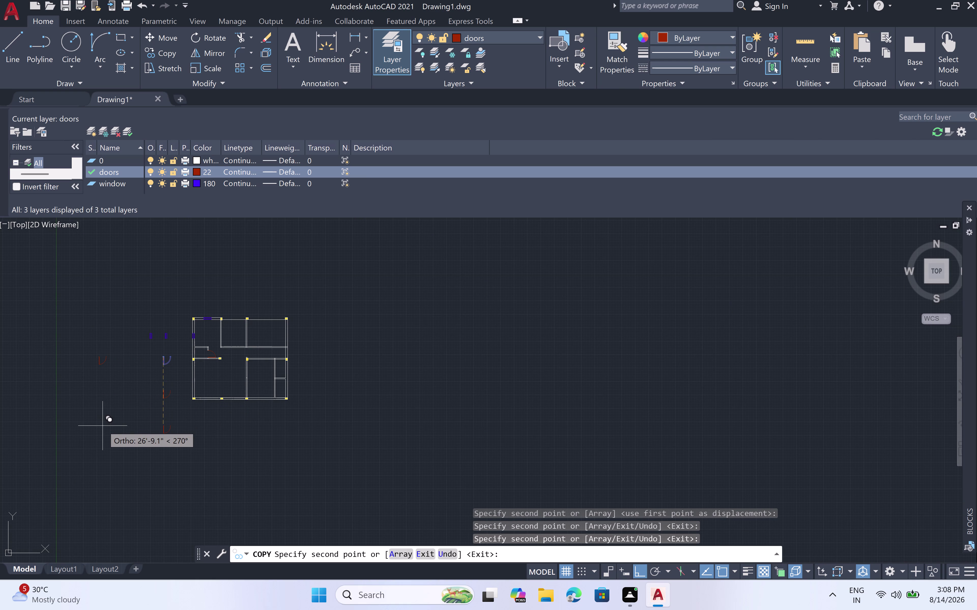
With Ortho off, place two more door copies, then begin selecting a door swing.
key(F8)
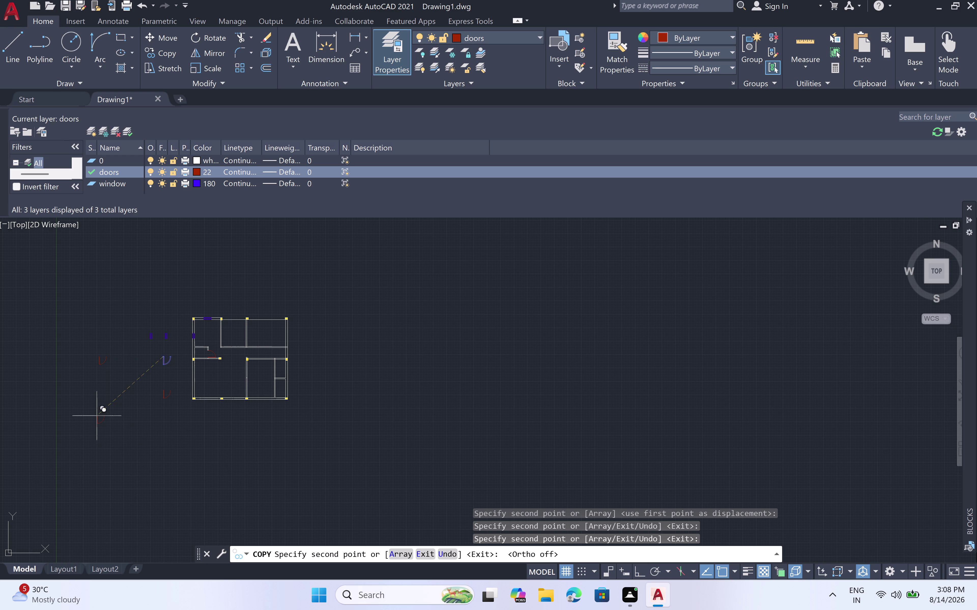
click(106, 395)
click(129, 430)
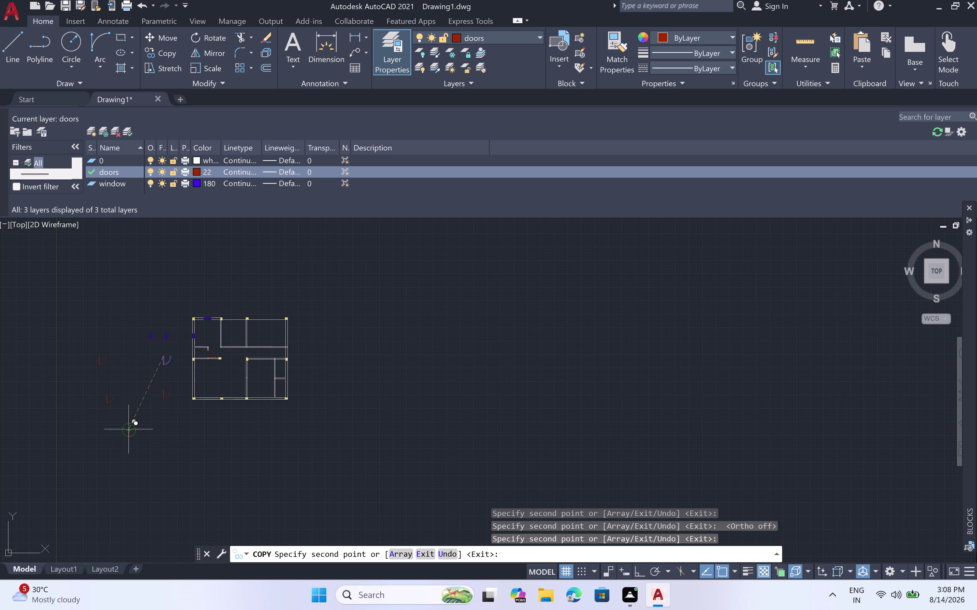
key(Escape)
scroll(up, 3)
scroll(up, 3)
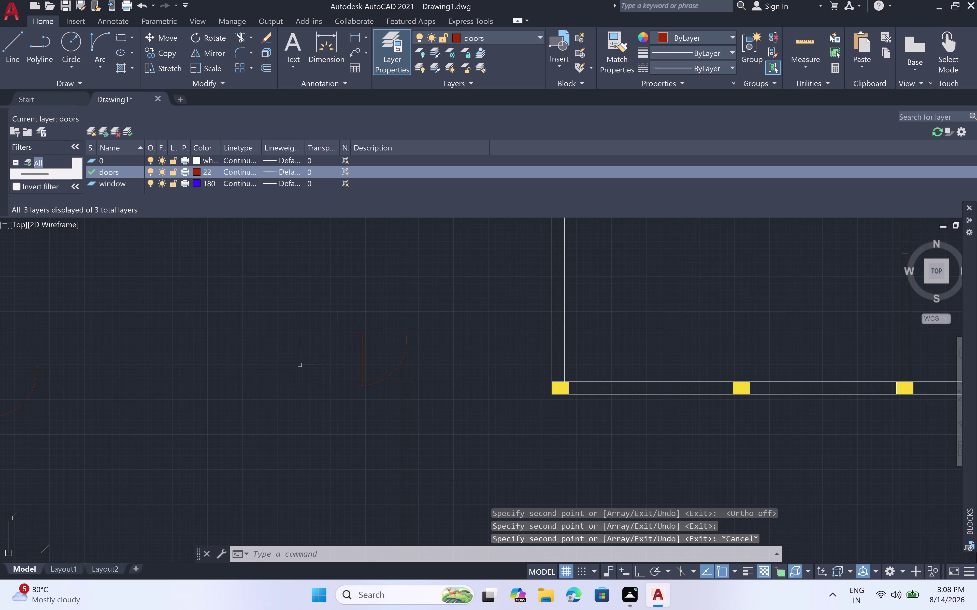
click(462, 325)
Rotate the first loose door swing 270 degrees with Ortho on.
click(290, 407)
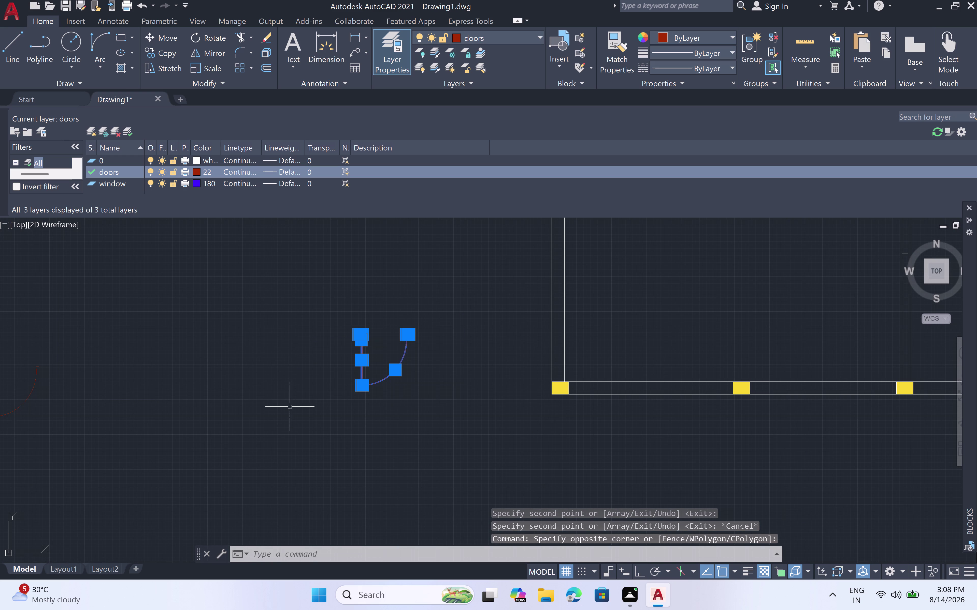
click(201, 34)
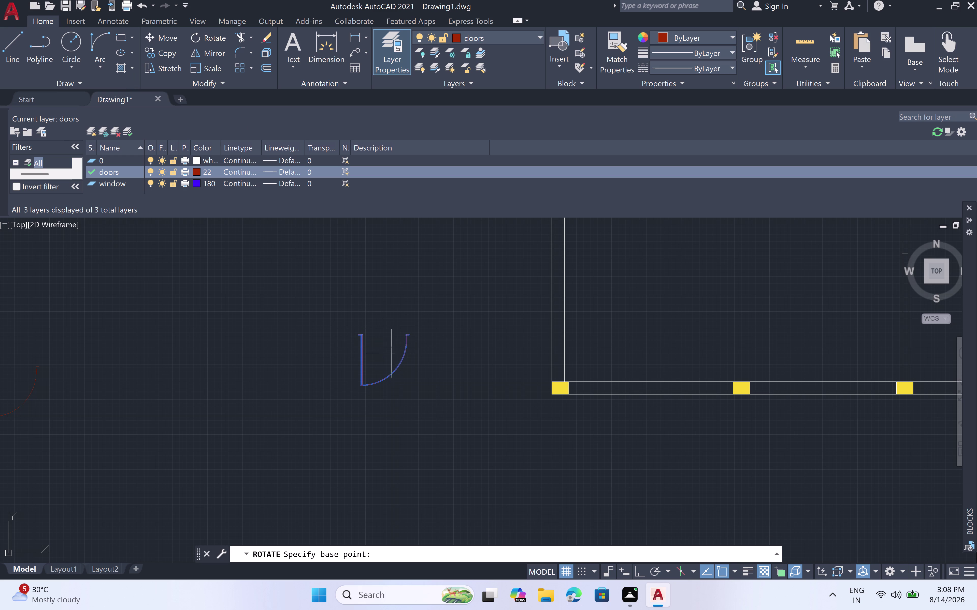
click(405, 336)
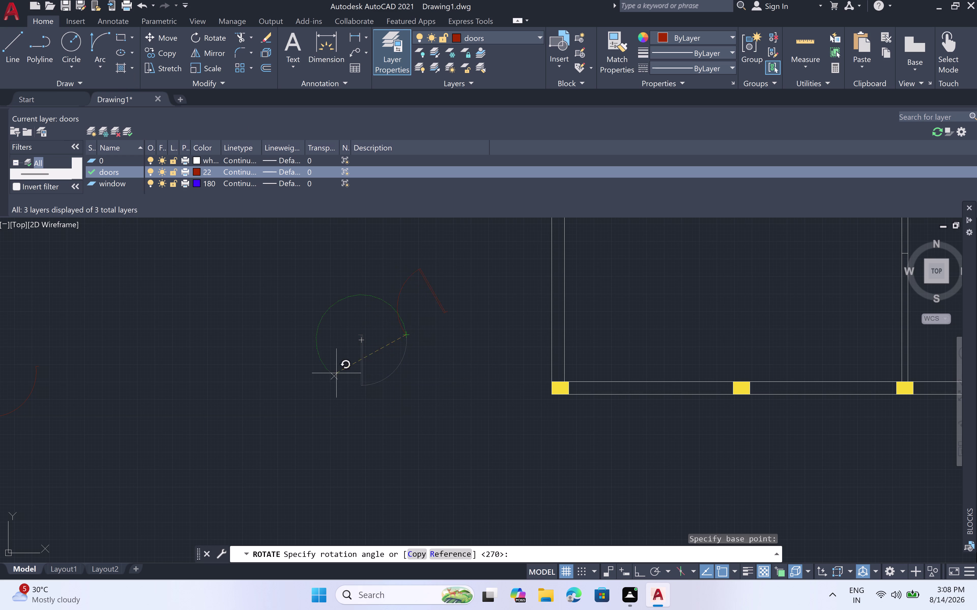
key(F8)
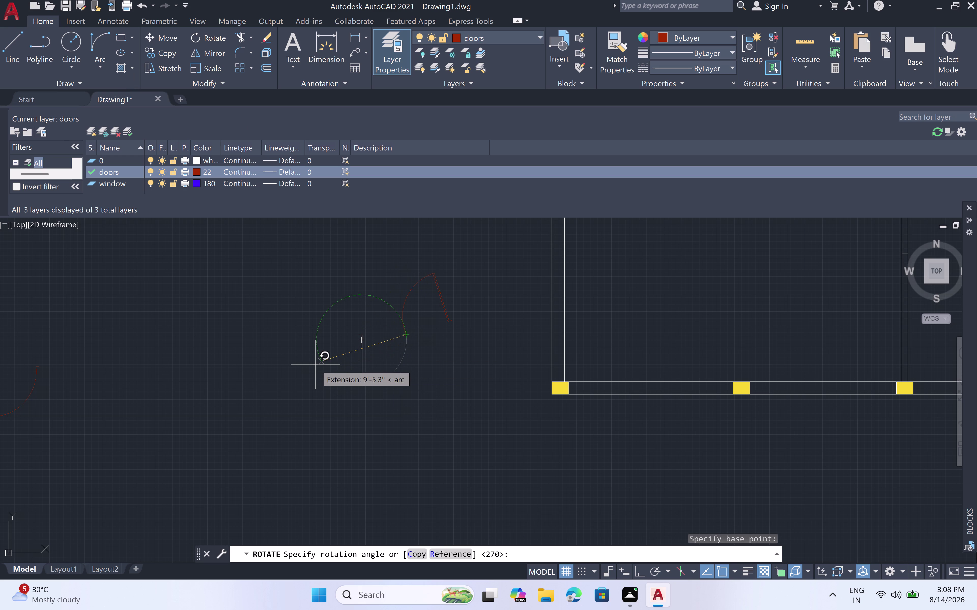
click(375, 348)
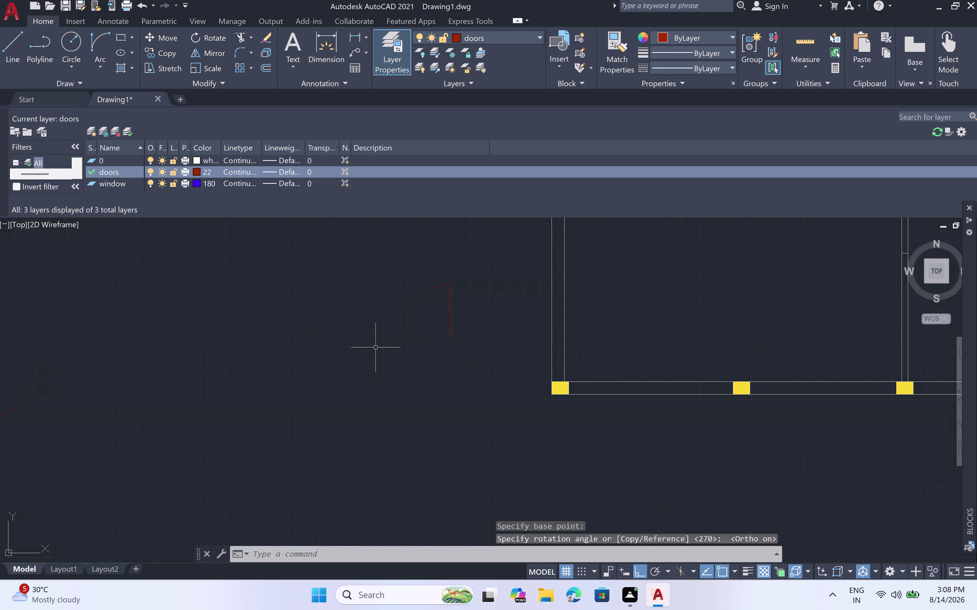
scroll(down, 3)
Rotate the second door swing 180 degrees.
click(282, 360)
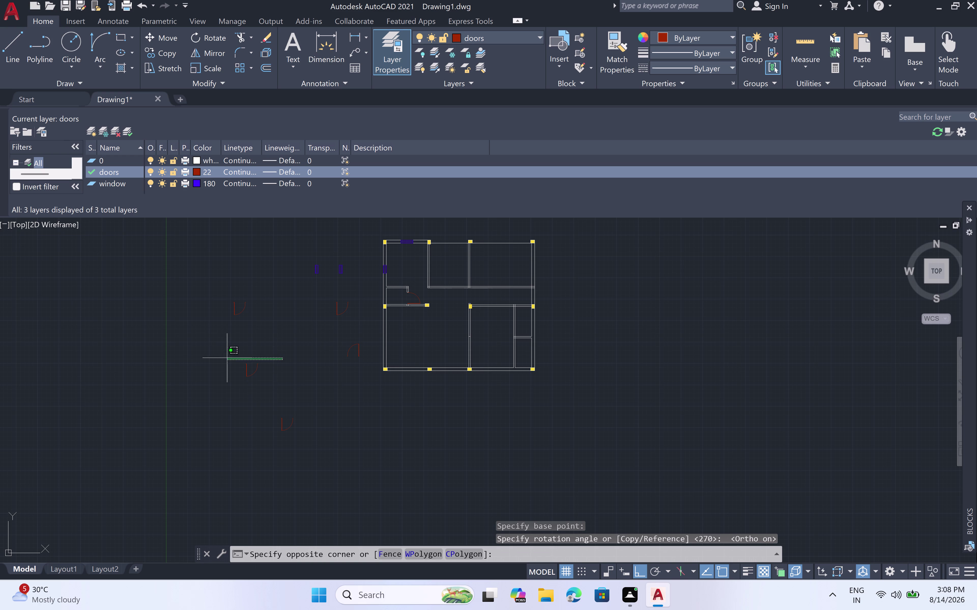
click(218, 389)
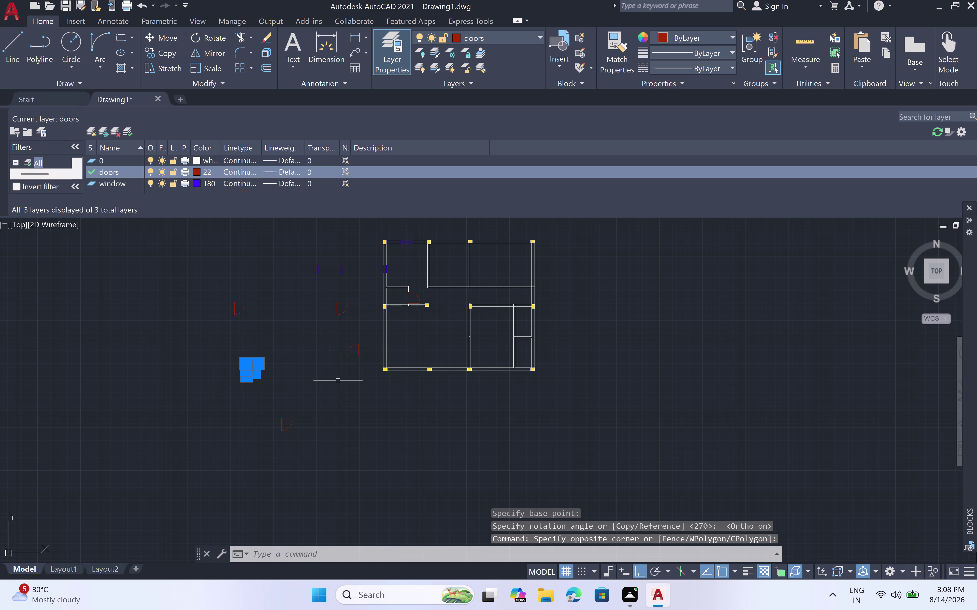
click(200, 39)
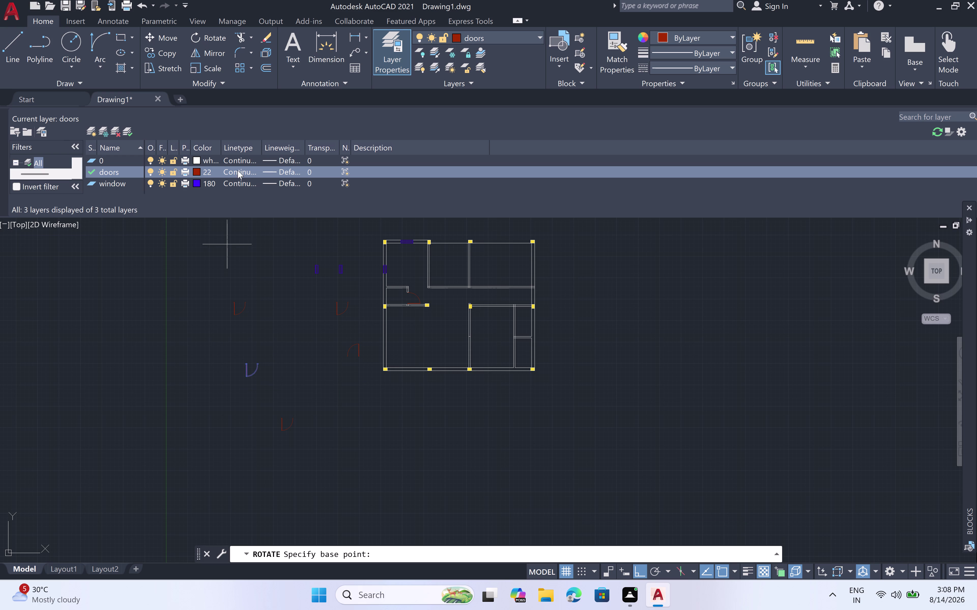
scroll(up, 3)
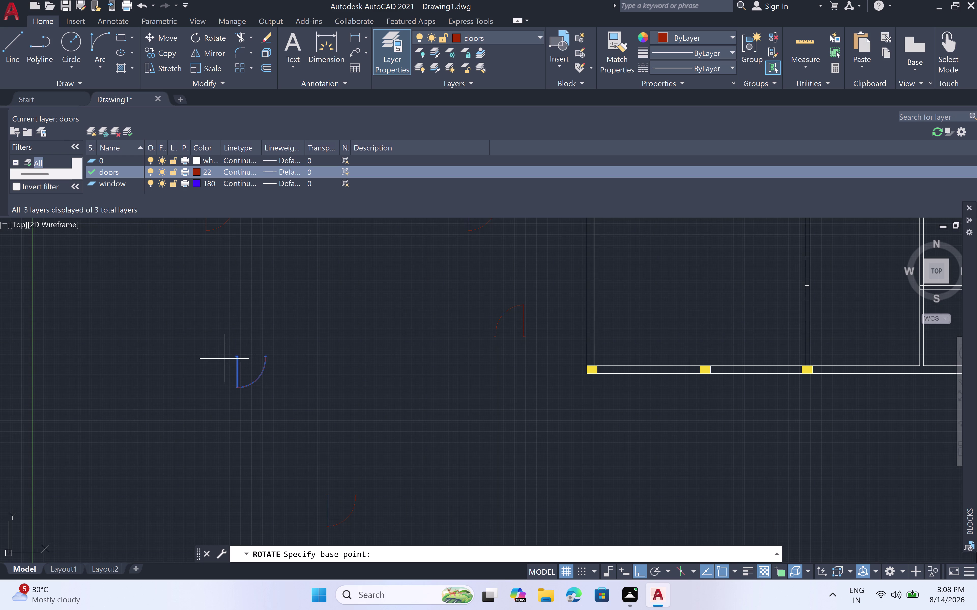
click(239, 359)
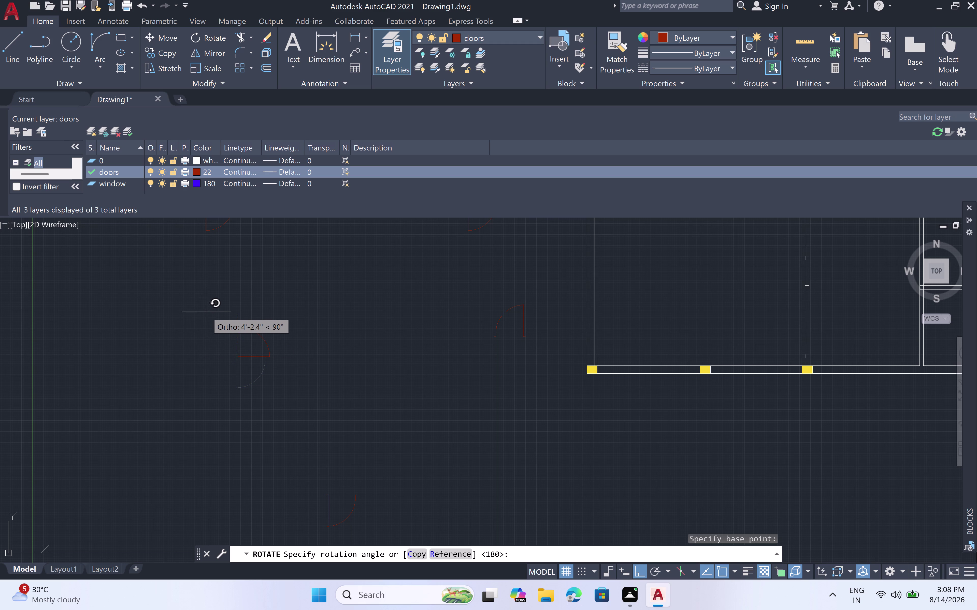
click(206, 311)
scroll(down, 3)
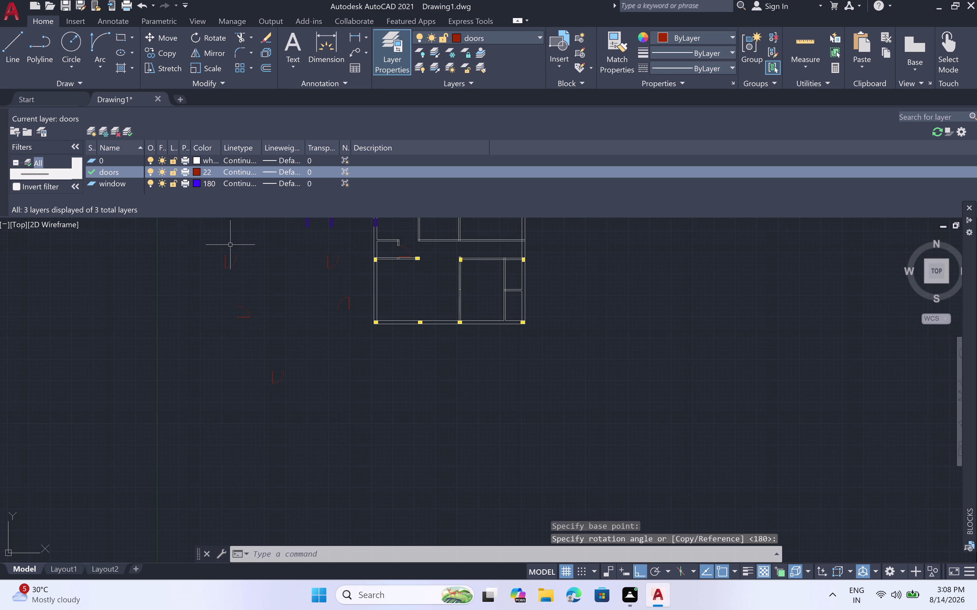
Rotate the third door swing 90 degrees and pan to view the whole plan.
click(249, 241)
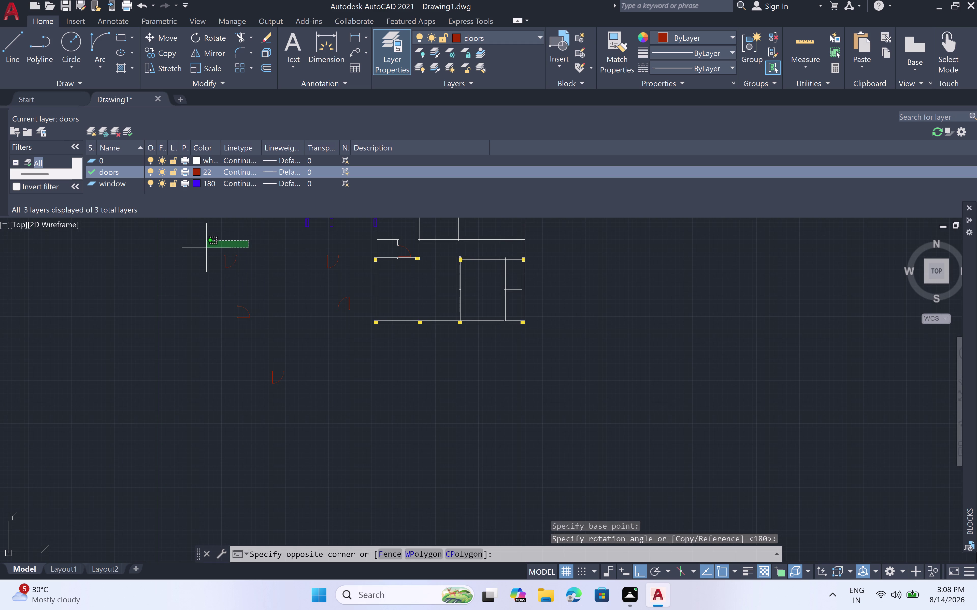
click(215, 304)
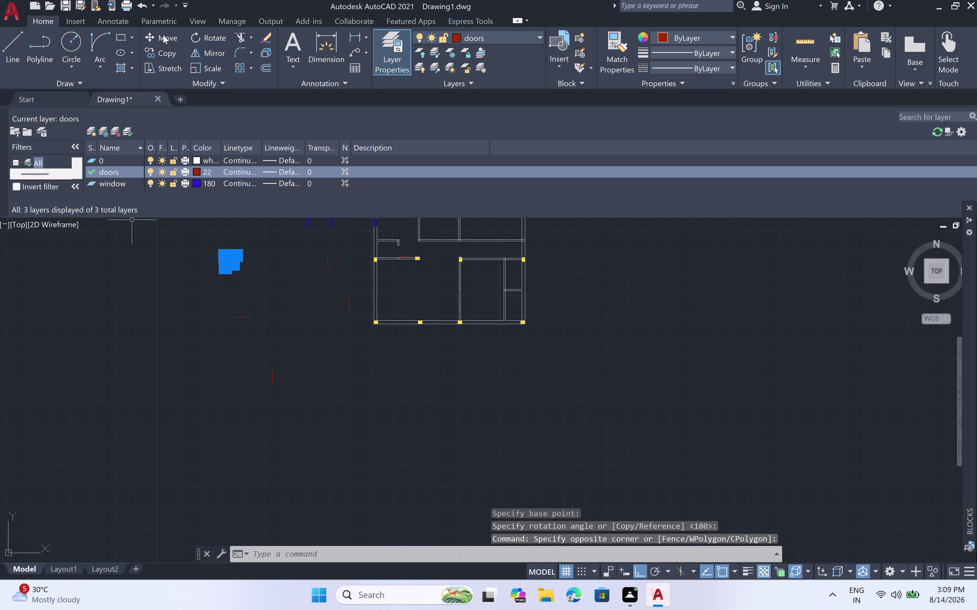
click(209, 38)
click(230, 259)
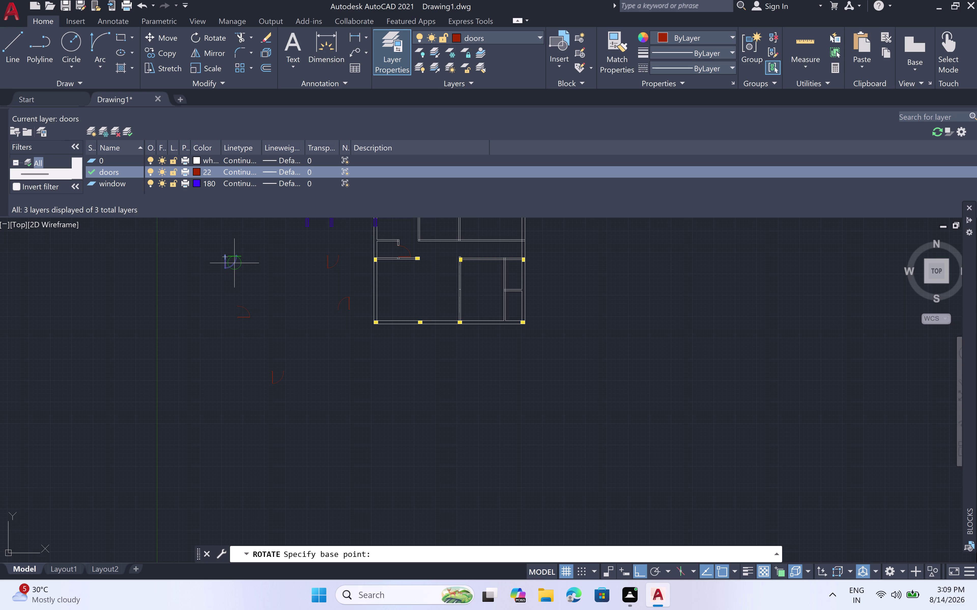
click(244, 273)
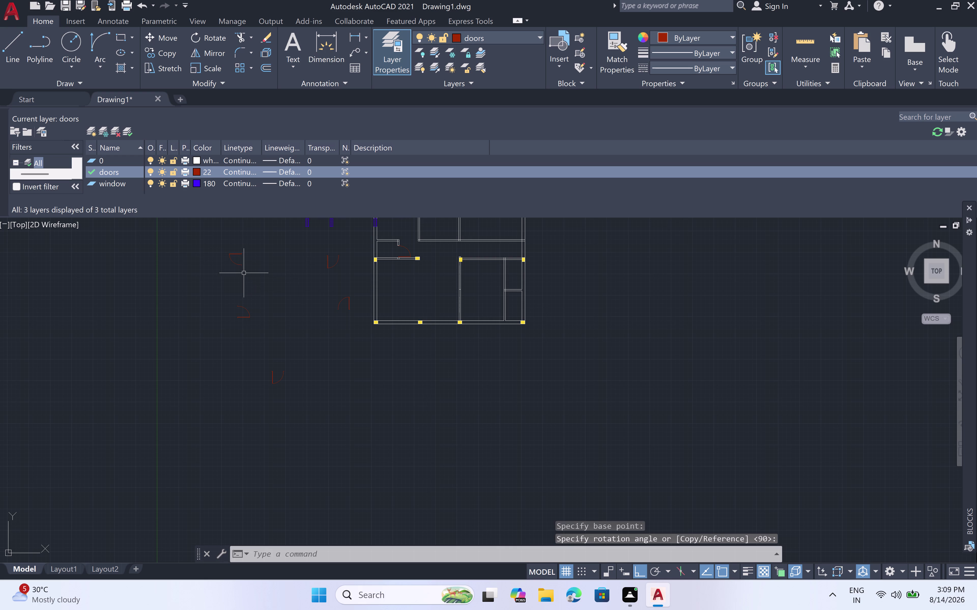
scroll(down, 3)
middle_drag(373, 269, 379, 305)
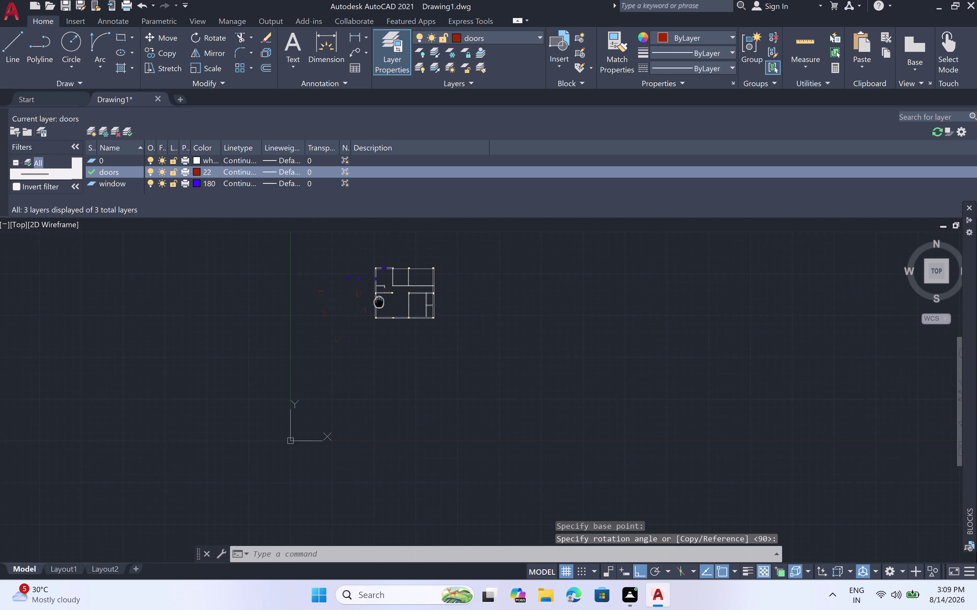
middle_drag(379, 304, 379, 306)
Window-select a loose door symbol and its swing arc left of the plan.
scroll(up, 3)
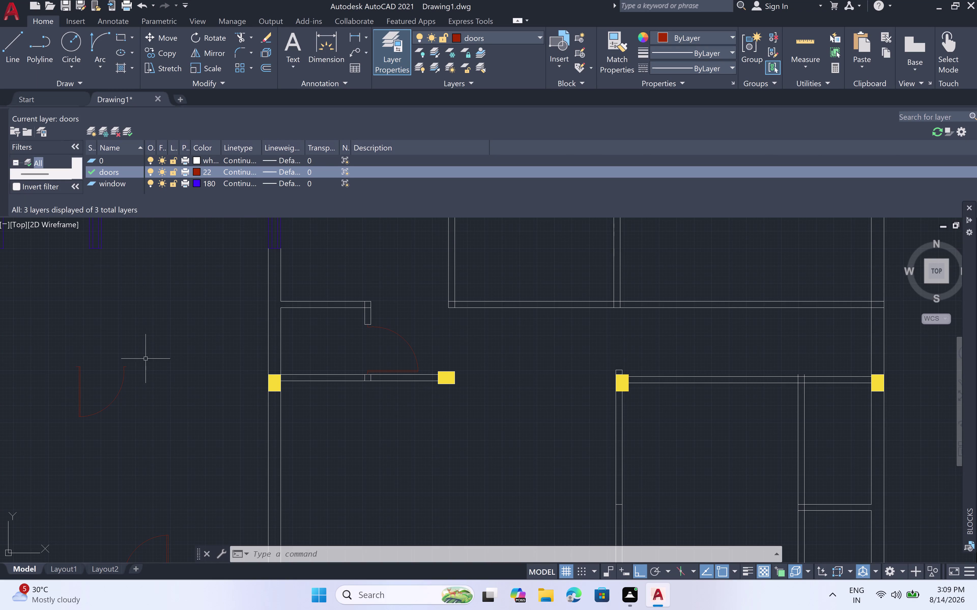
scroll(down, 3)
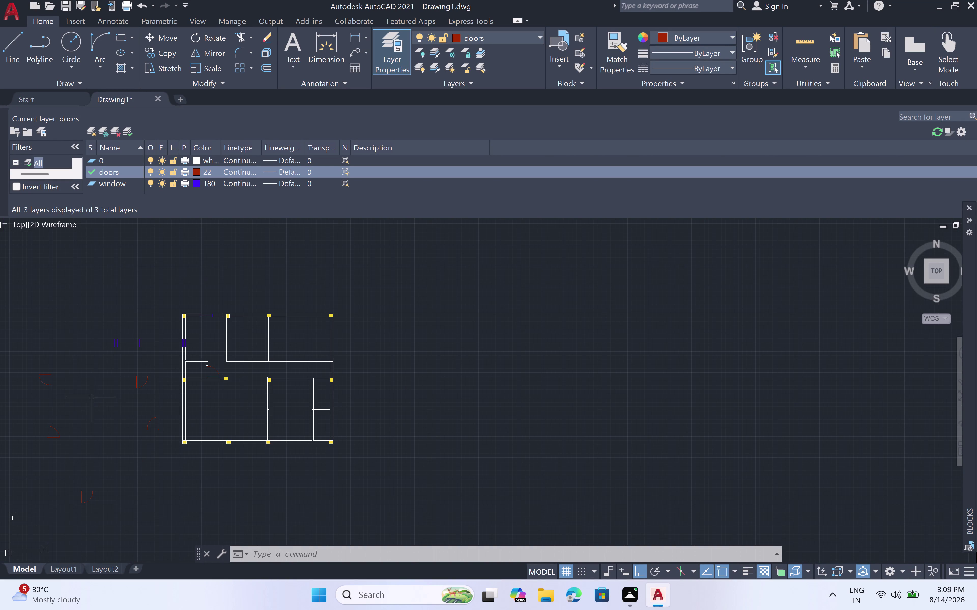
click(71, 417)
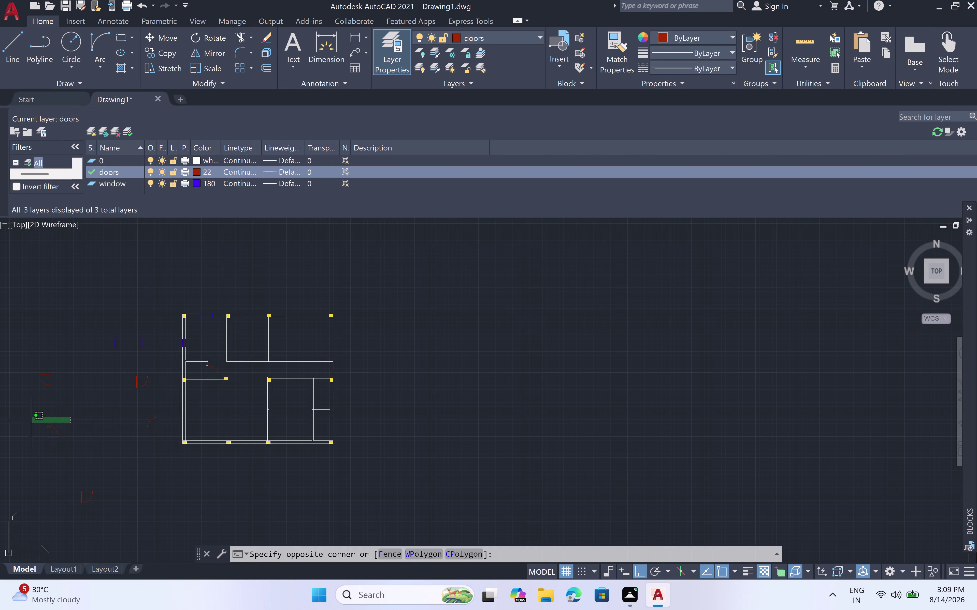
click(33, 458)
Copy the selected door into the wall opening on the floor plan.
scroll(up, 3)
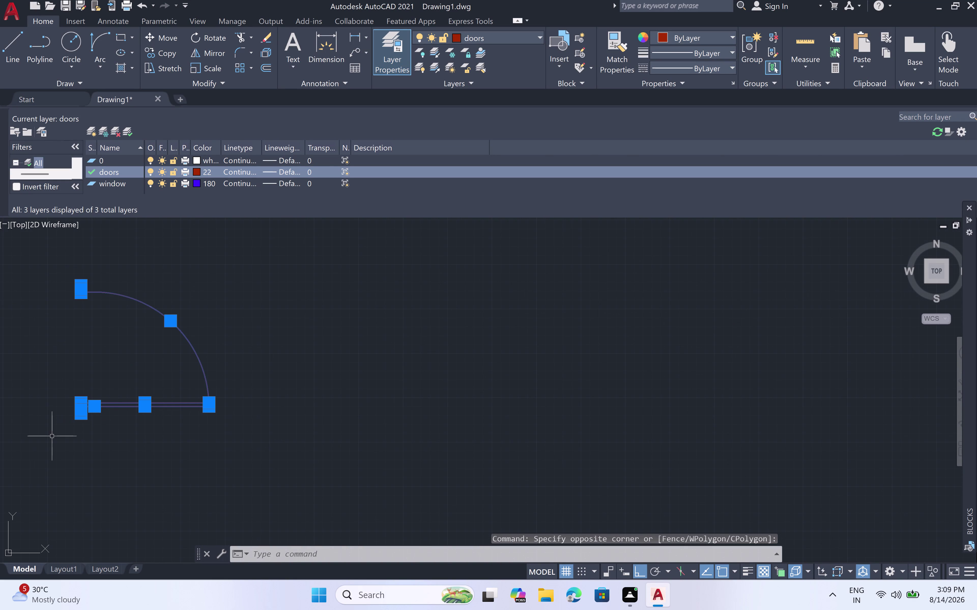
key(c)
key(o)
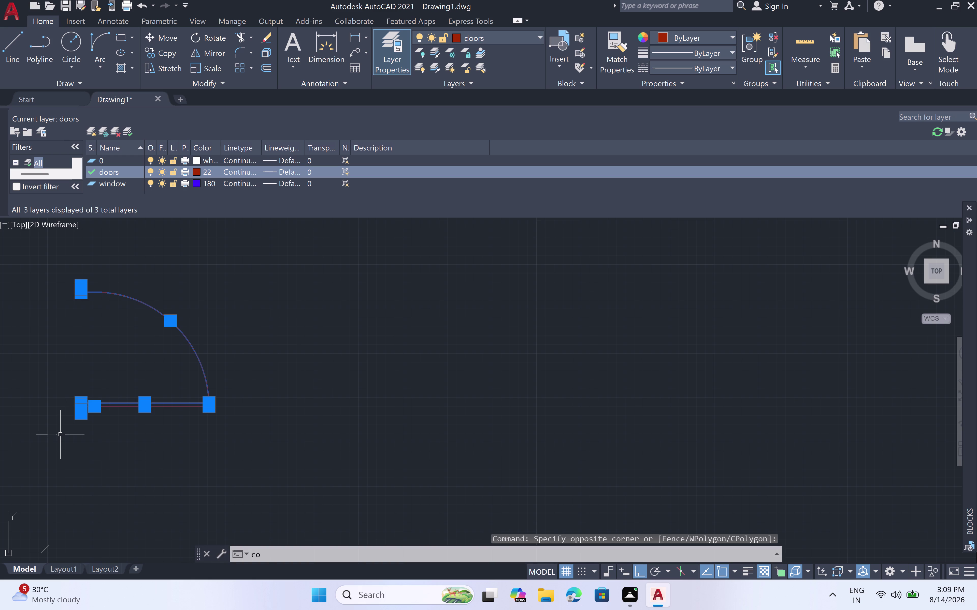
key(space)
scroll(up, 3)
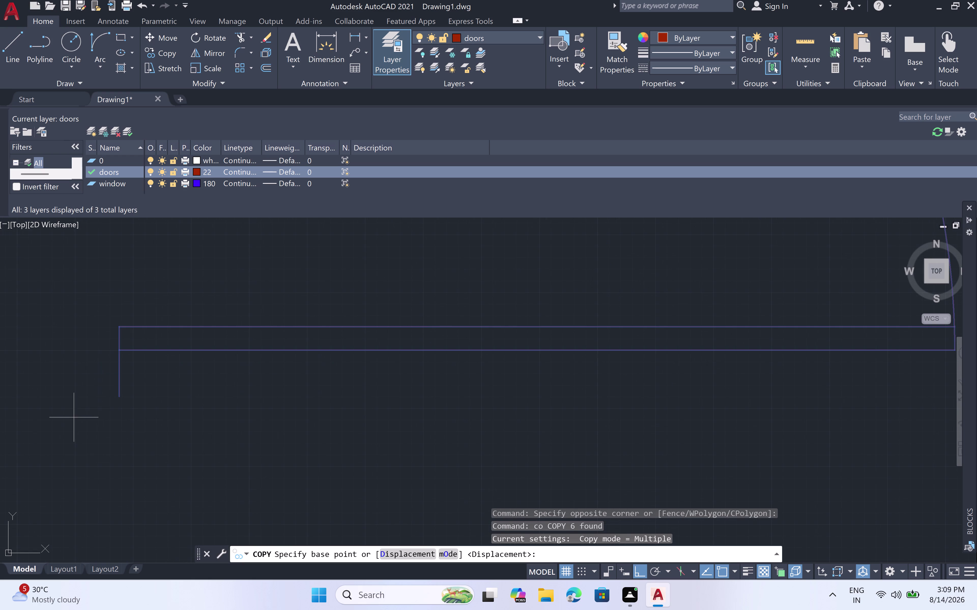
click(119, 395)
scroll(down, 3)
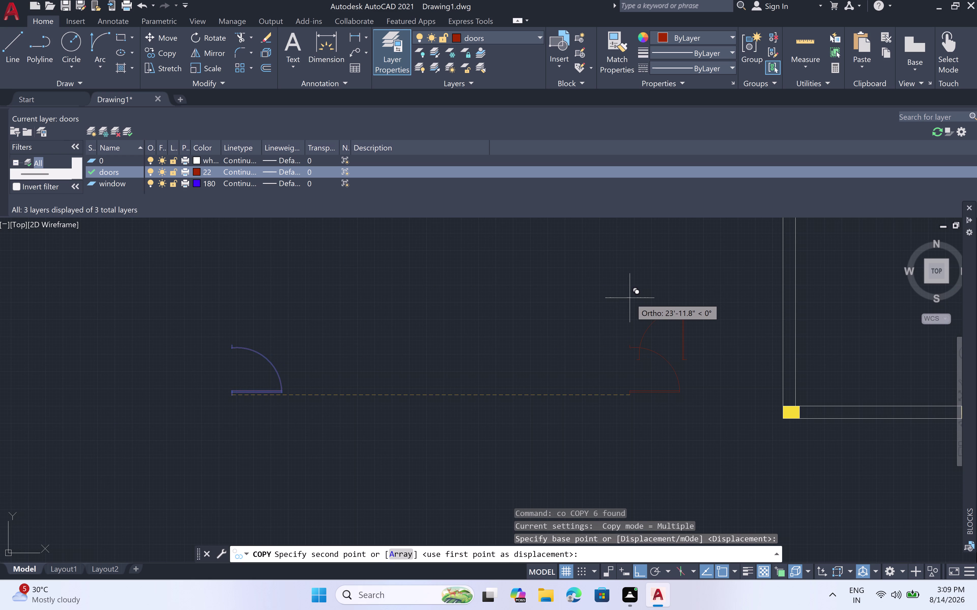
key(F8)
scroll(down, 3)
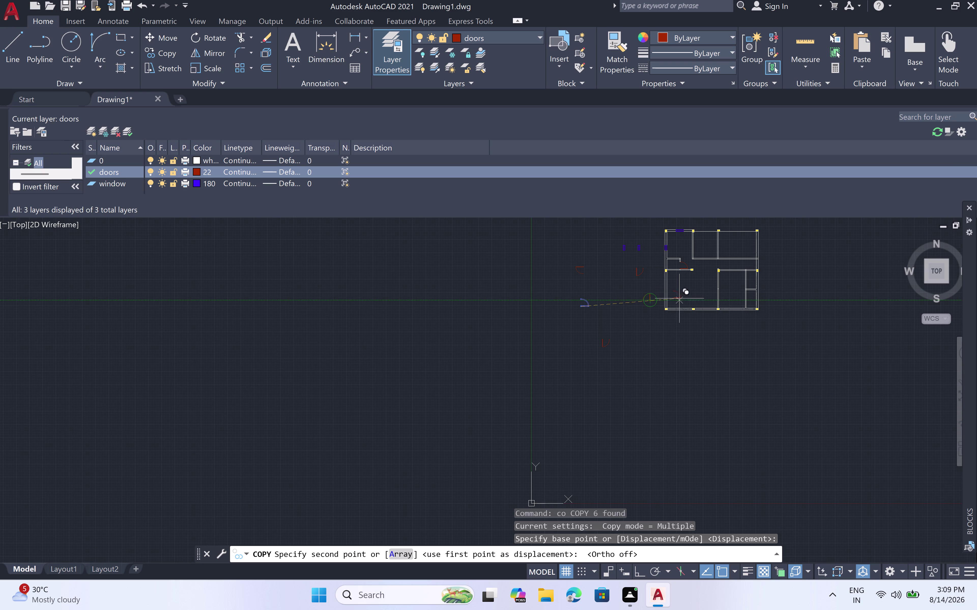
middle_drag(696, 294, 506, 443)
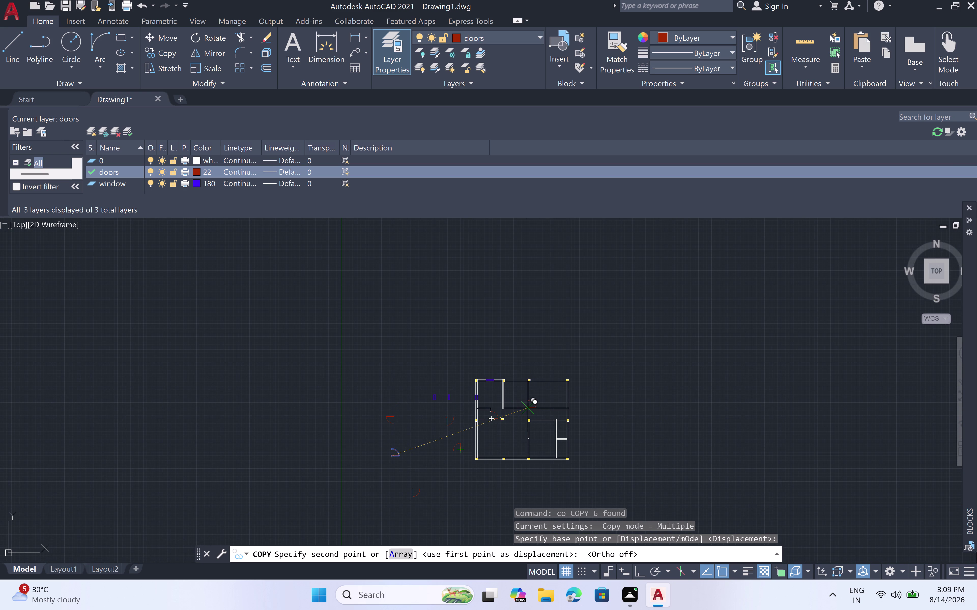
scroll(up, 3)
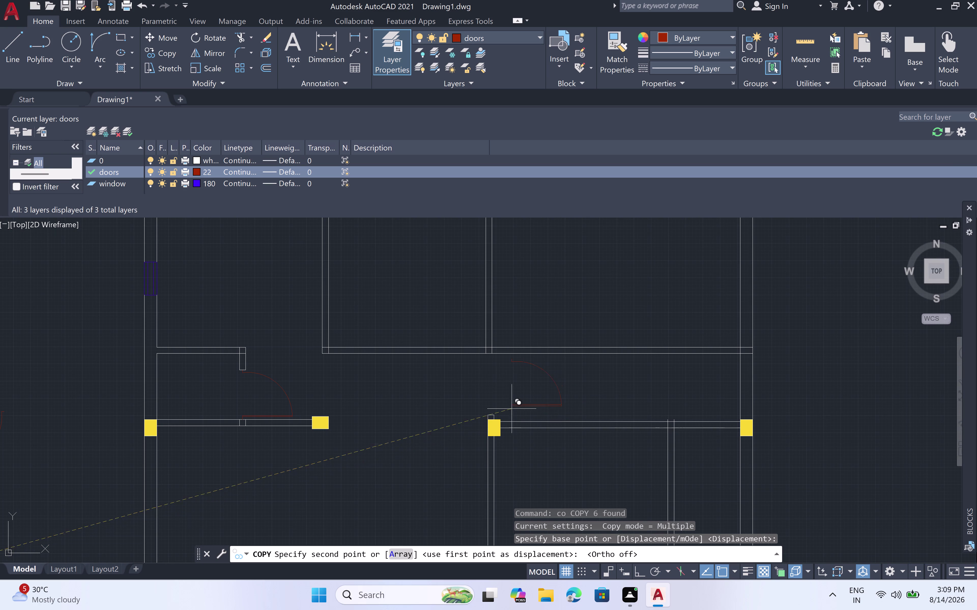
scroll(up, 3)
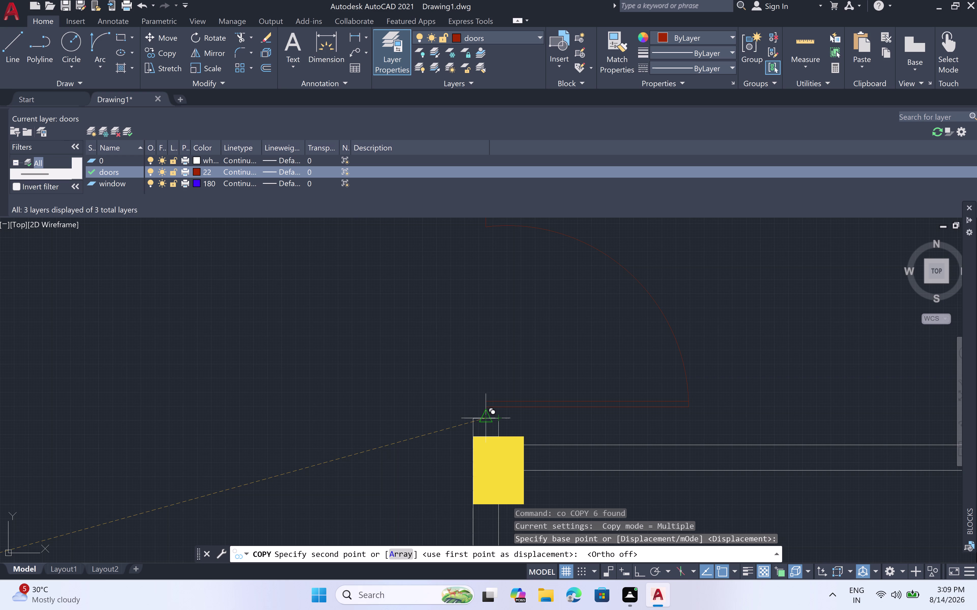
click(480, 413)
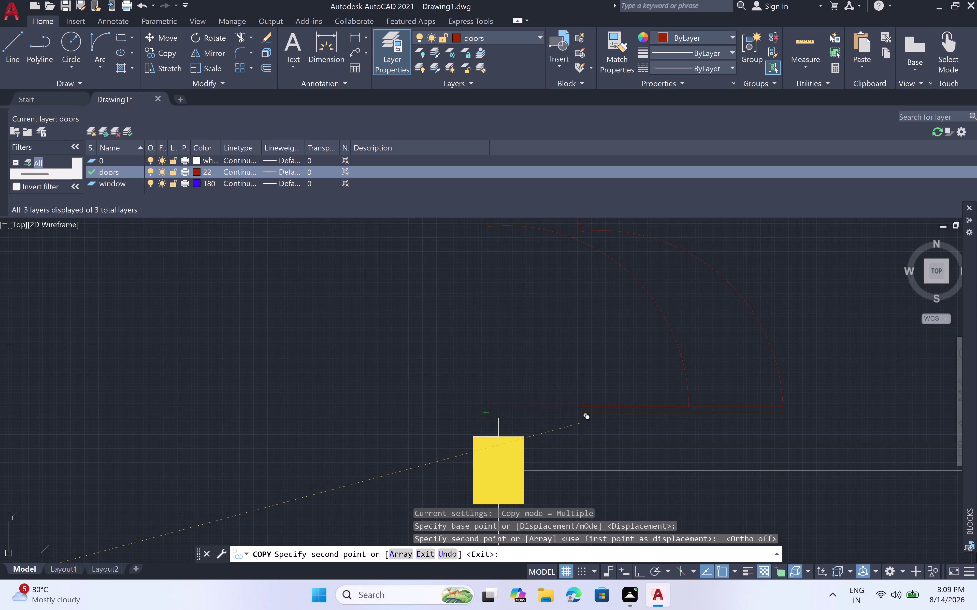
key(Escape)
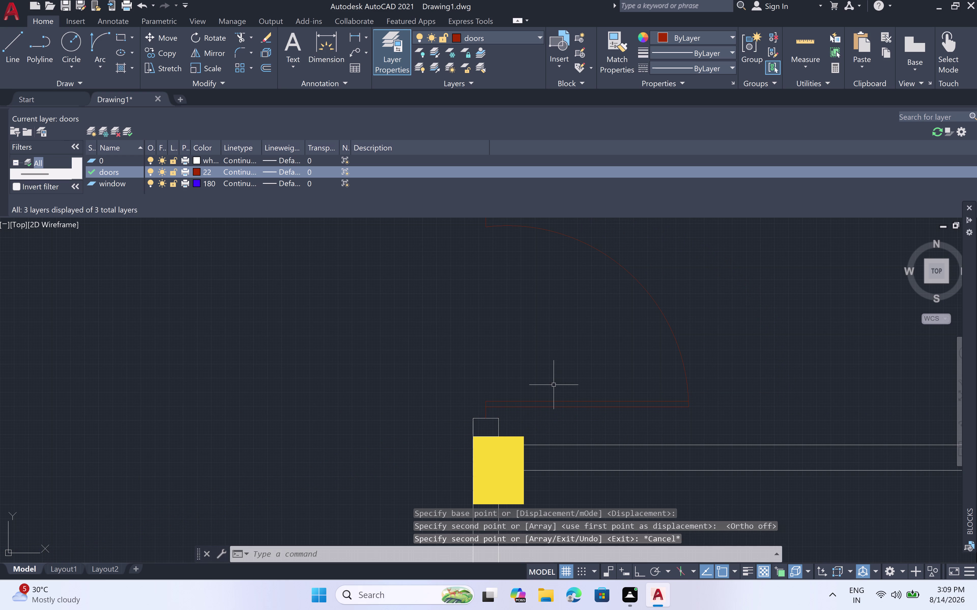
Cancel the copy command and set layer 0 as the current layer.
scroll(down, 3)
middle_drag(510, 358, 518, 446)
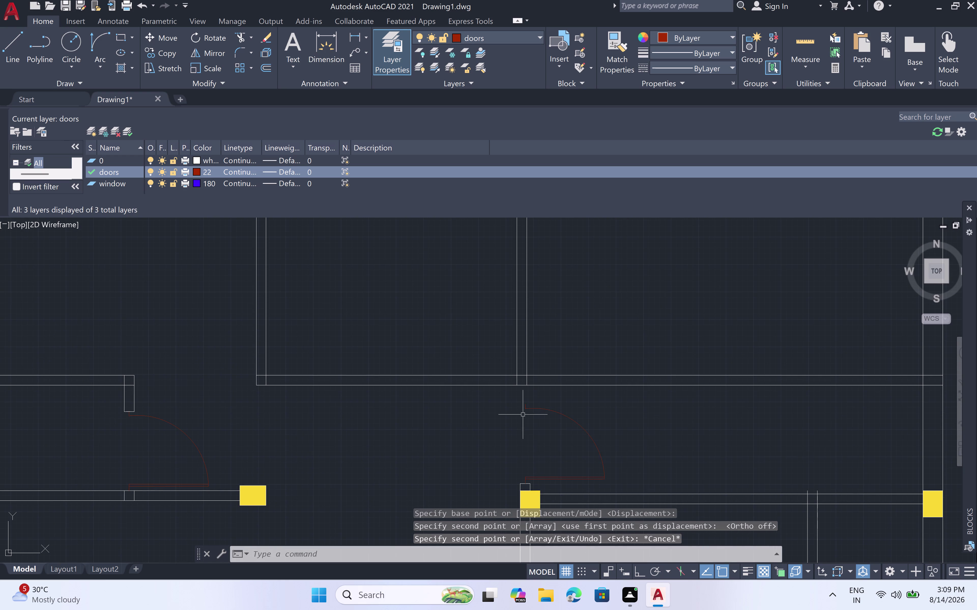
scroll(up, 3)
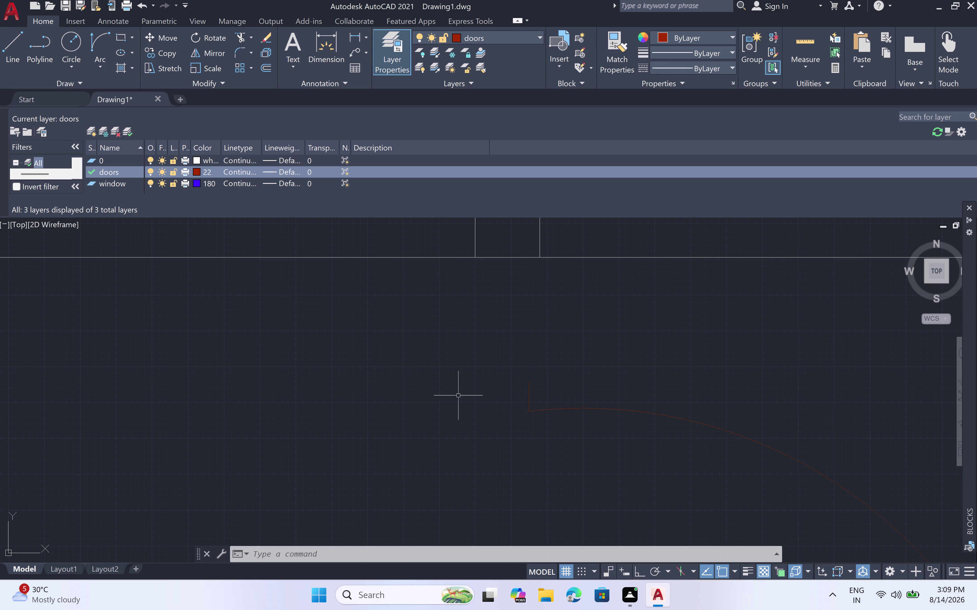
scroll(down, 3)
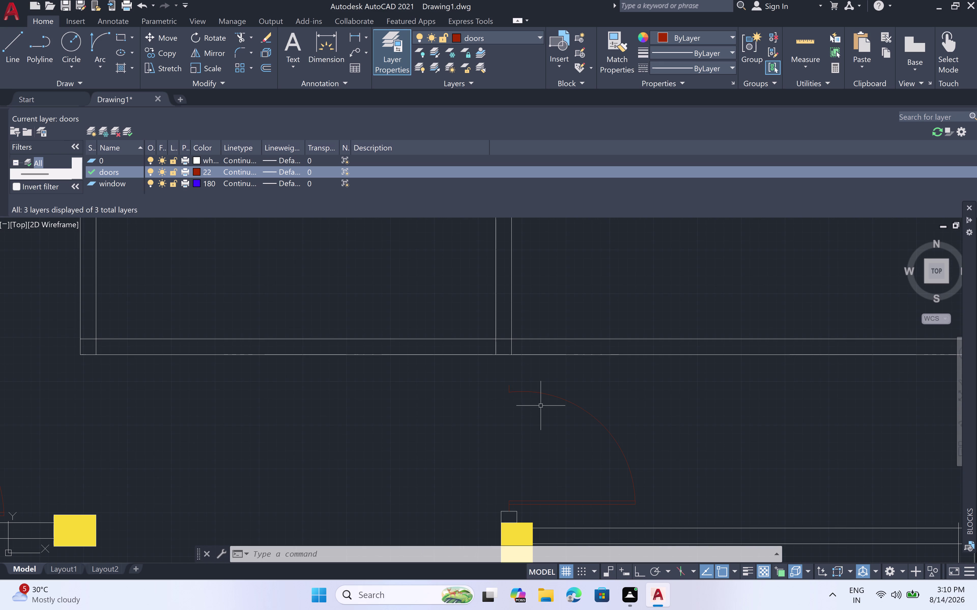
key(Escape)
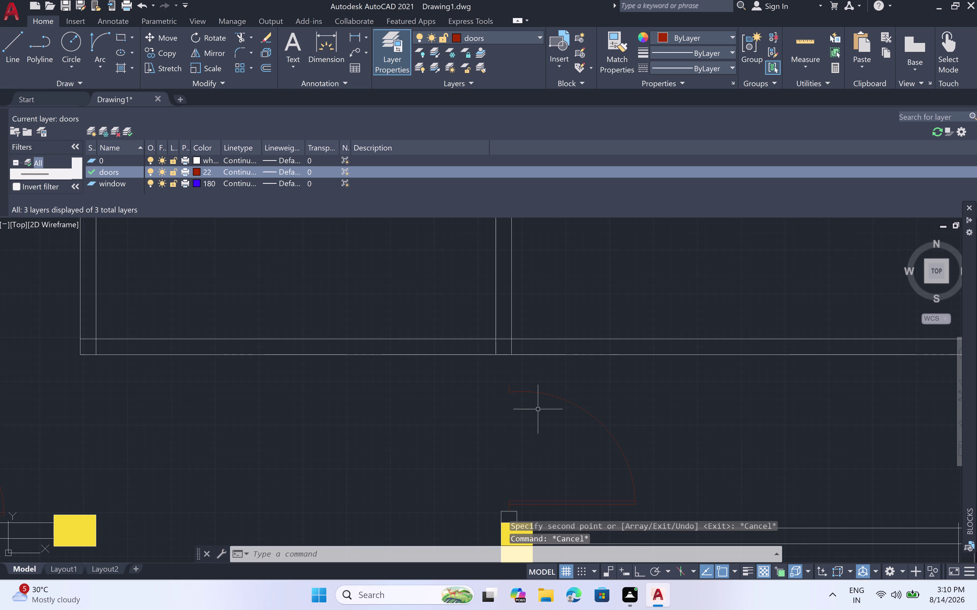
click(538, 36)
click(518, 55)
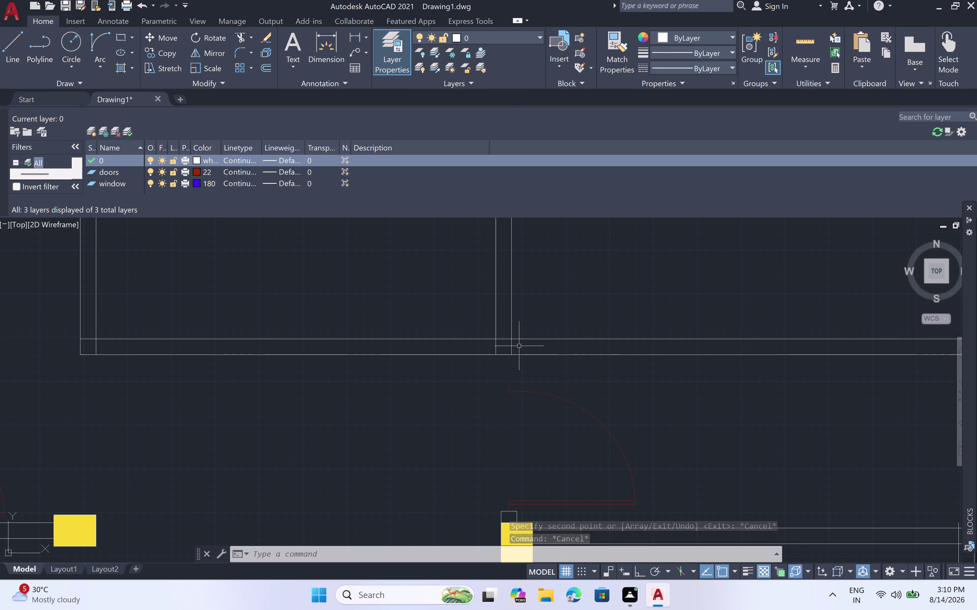
Draw layer-0 lines extending both interior wall edges downward and join them at the bottom.
key(l)
key(space)
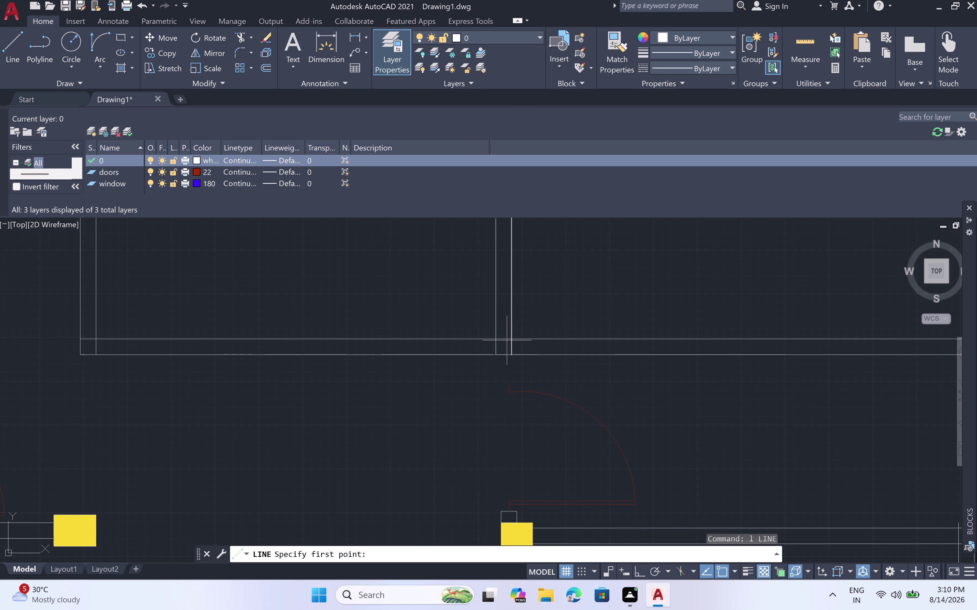
scroll(up, 3)
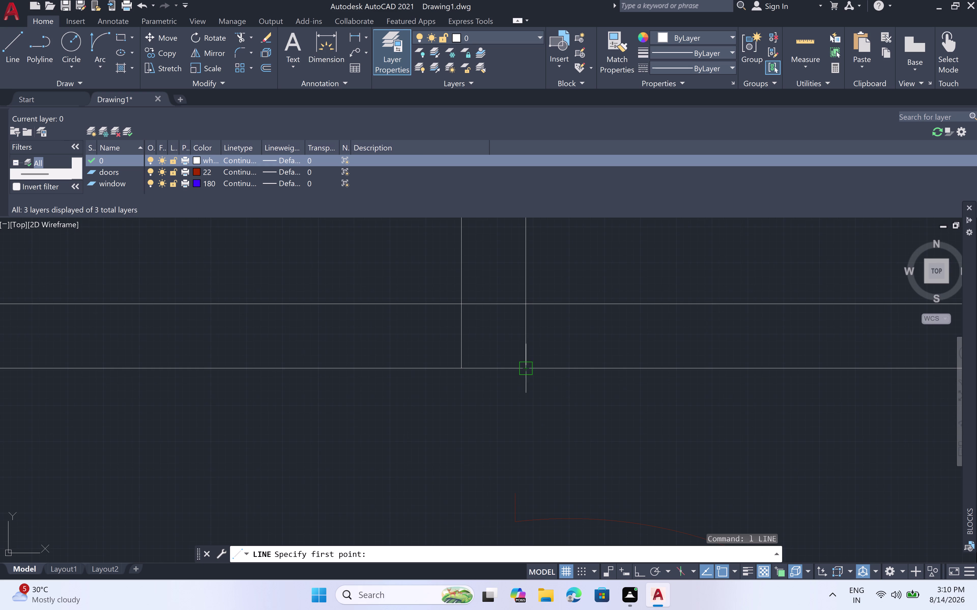
click(526, 370)
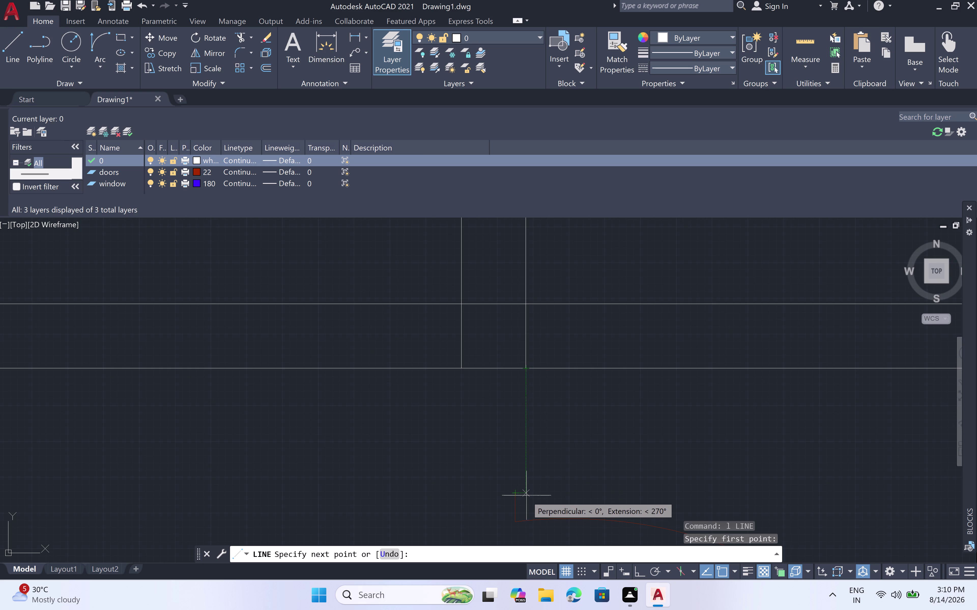
double_click(526, 493)
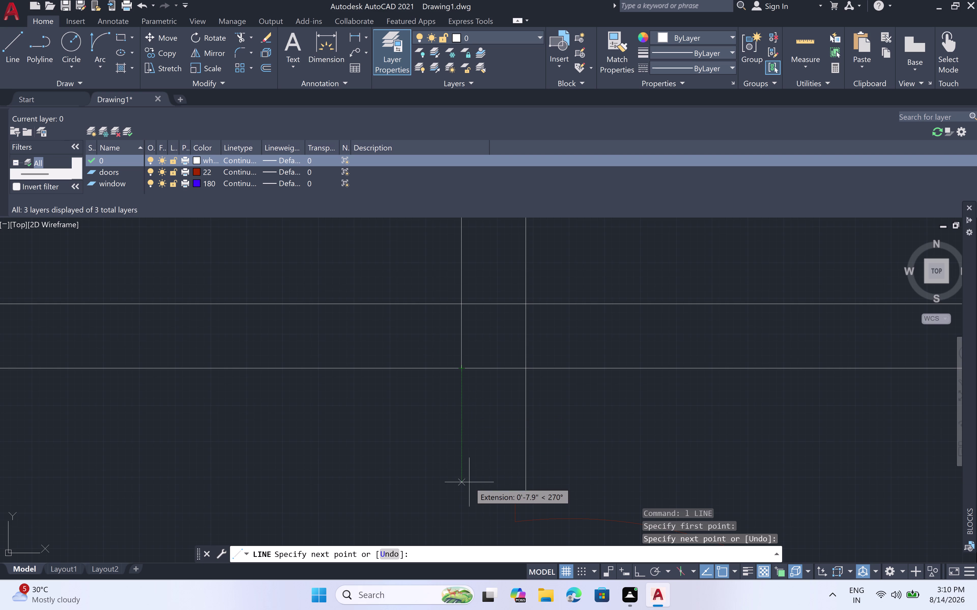
click(460, 494)
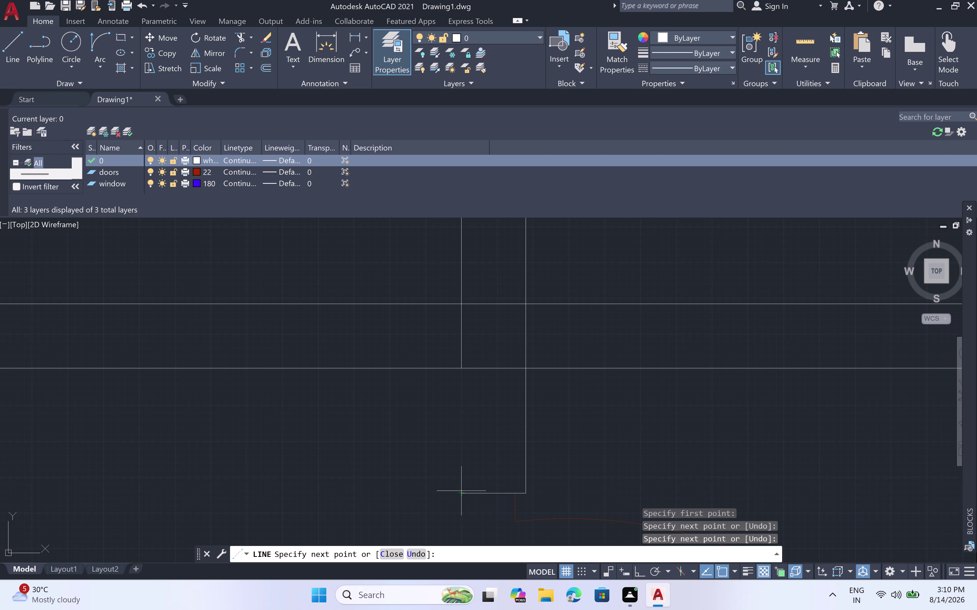
click(468, 369)
key(Escape)
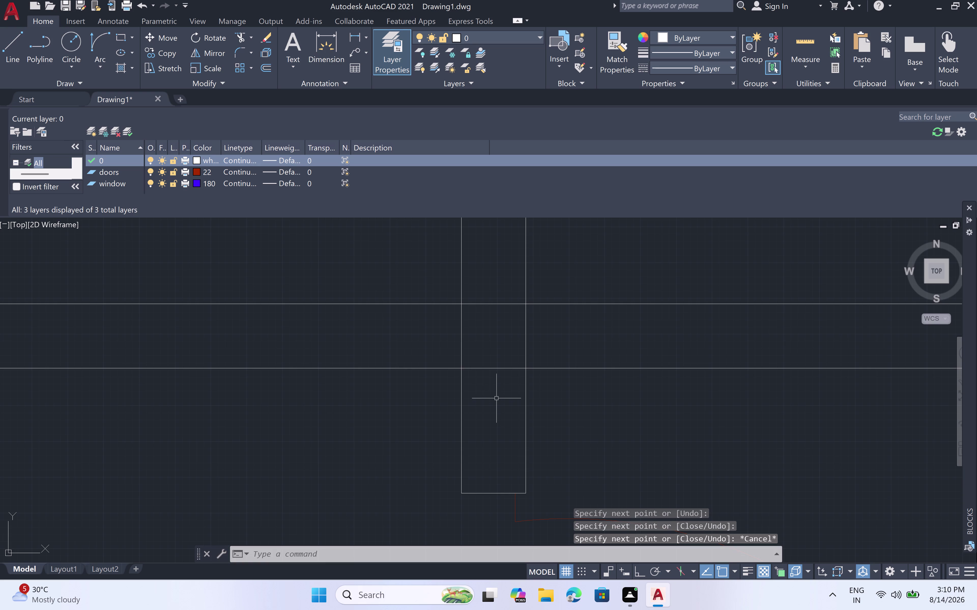
scroll(down, 3)
scroll(down, 3)
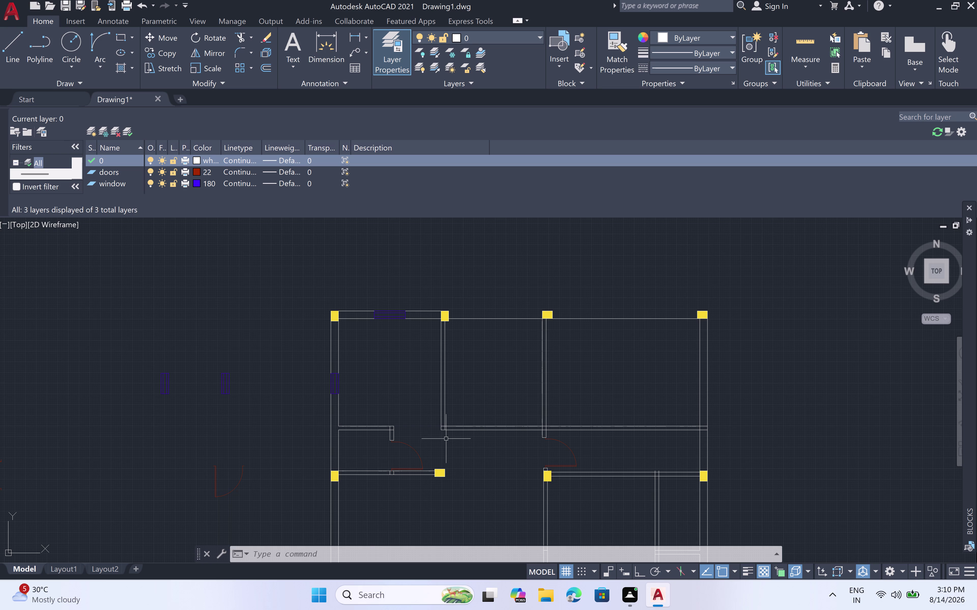
scroll(down, 3)
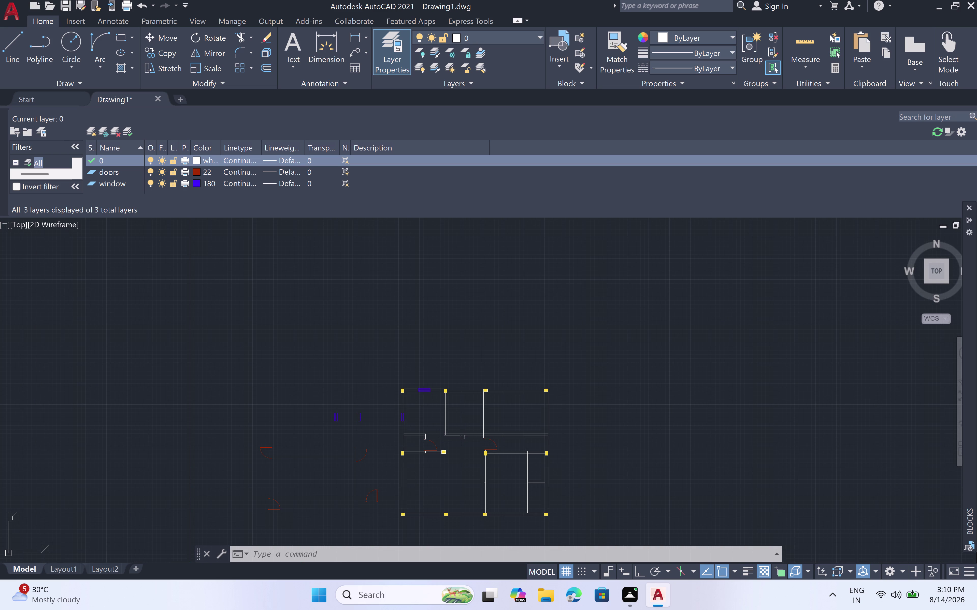
Run a fence trim across the new wall lines, then cancel it.
text(tr)
key(space)
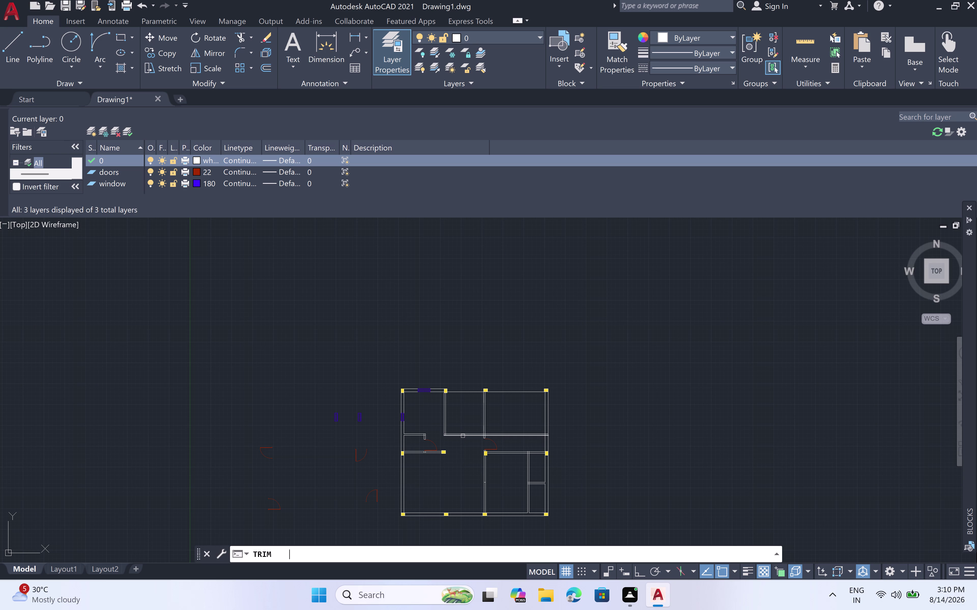
click(461, 428)
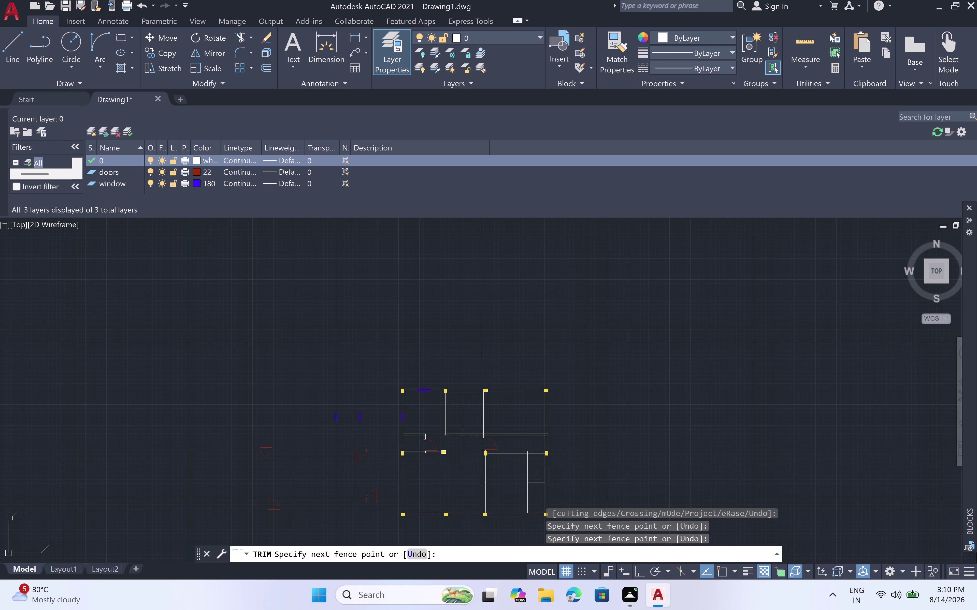
click(462, 461)
key(Escape)
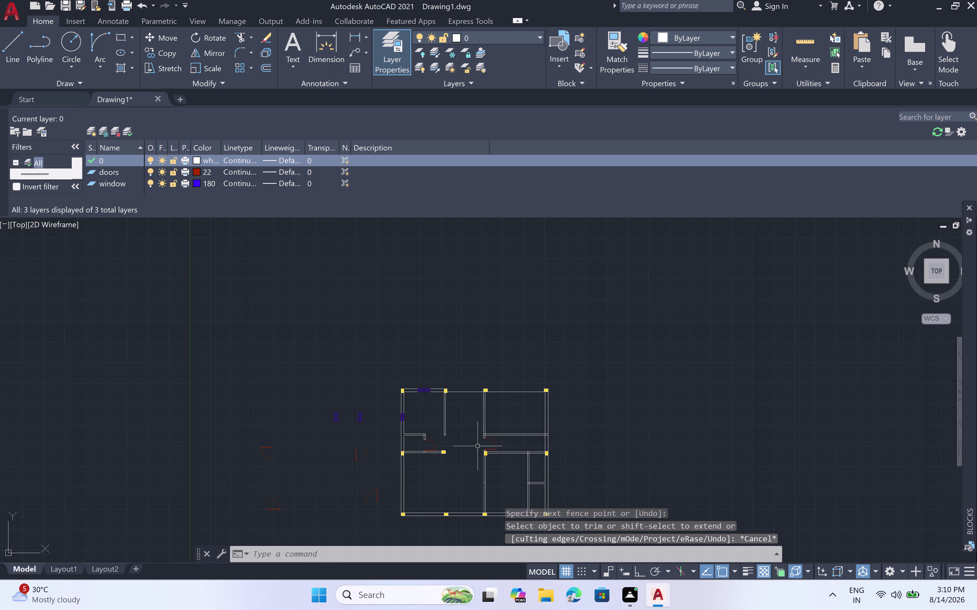
Cancel a stray line from the wall corner and turn Ortho on with F8.
scroll(up, 3)
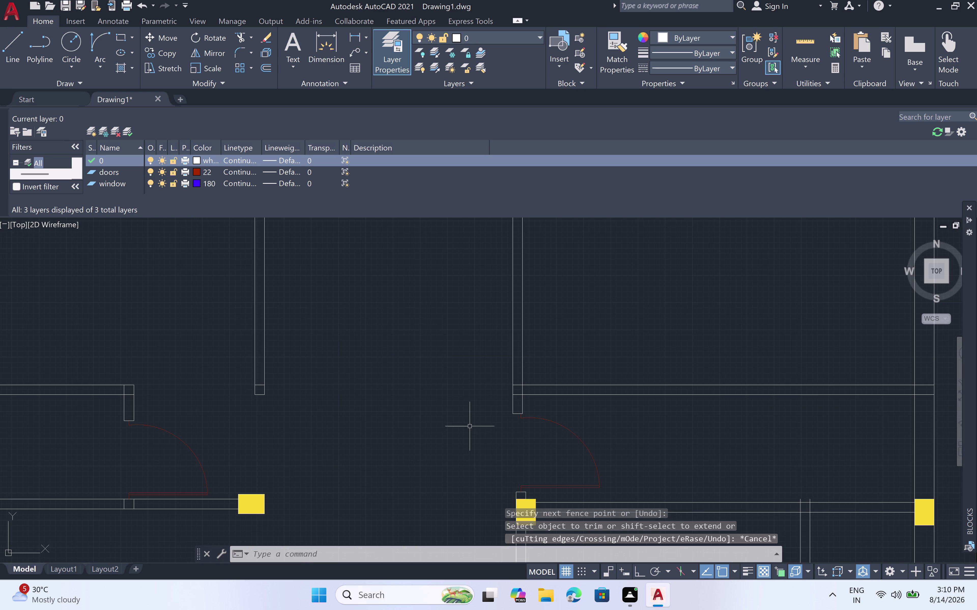
key(l)
key(space)
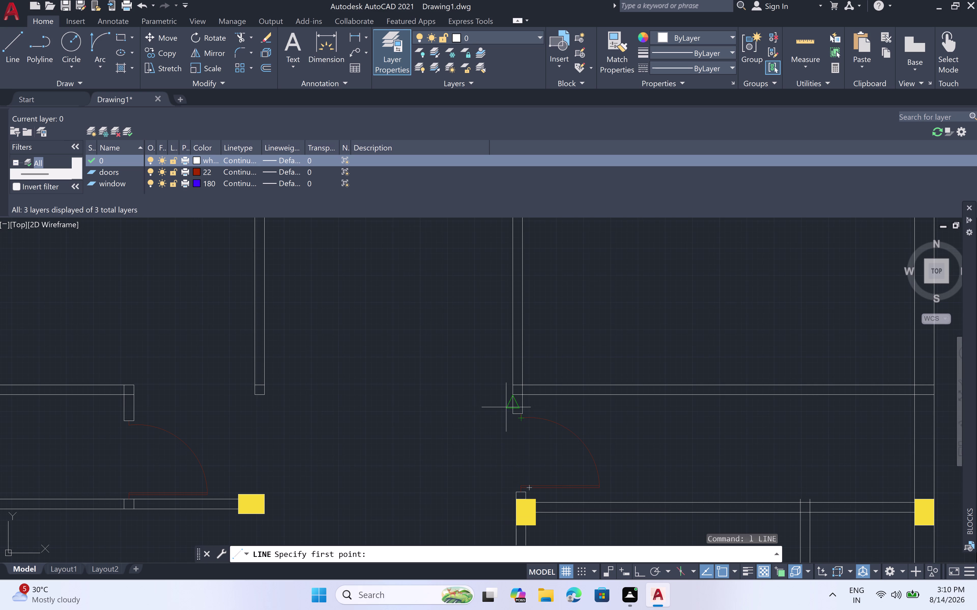
click(509, 413)
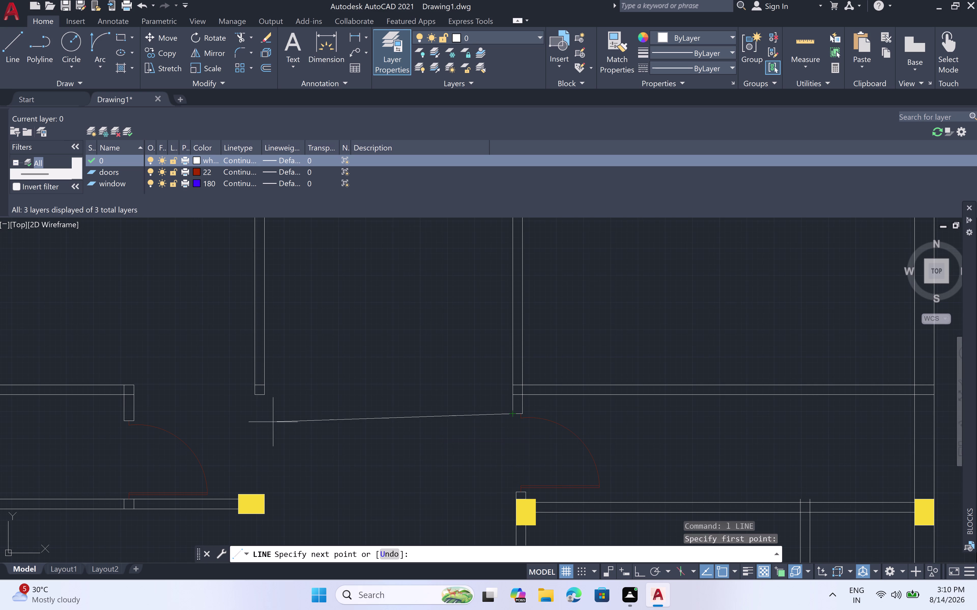
key(Escape)
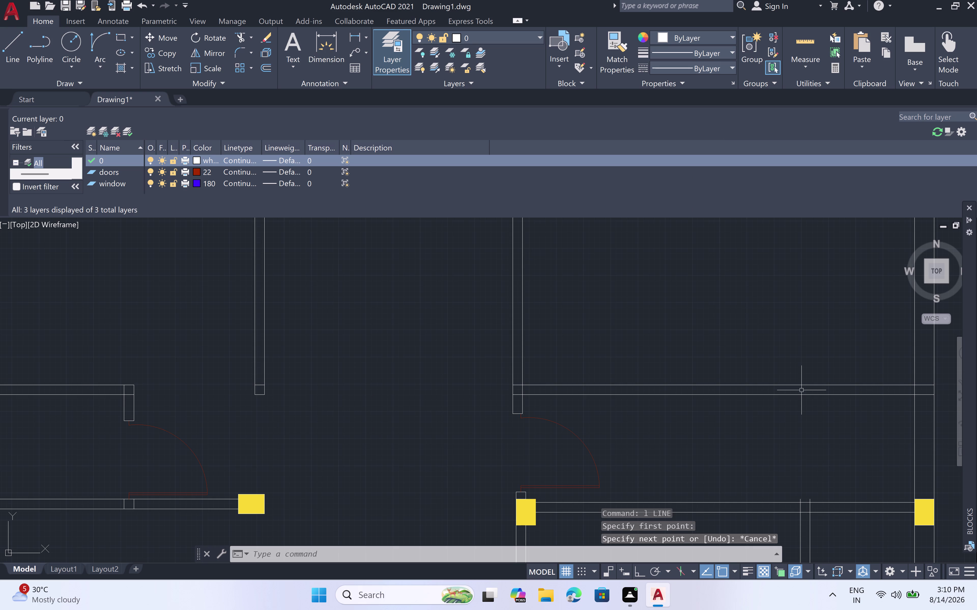
key(F8)
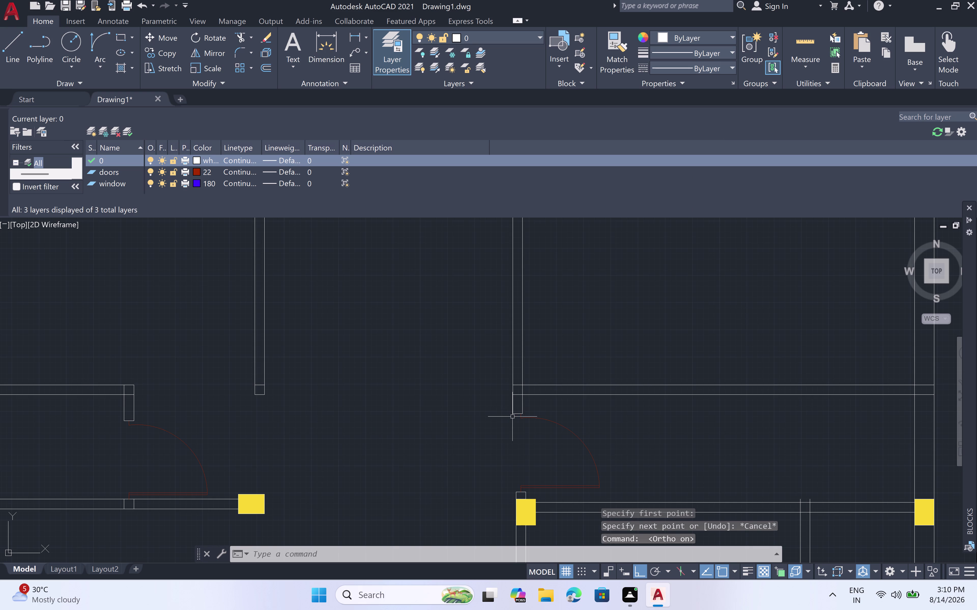
key(space)
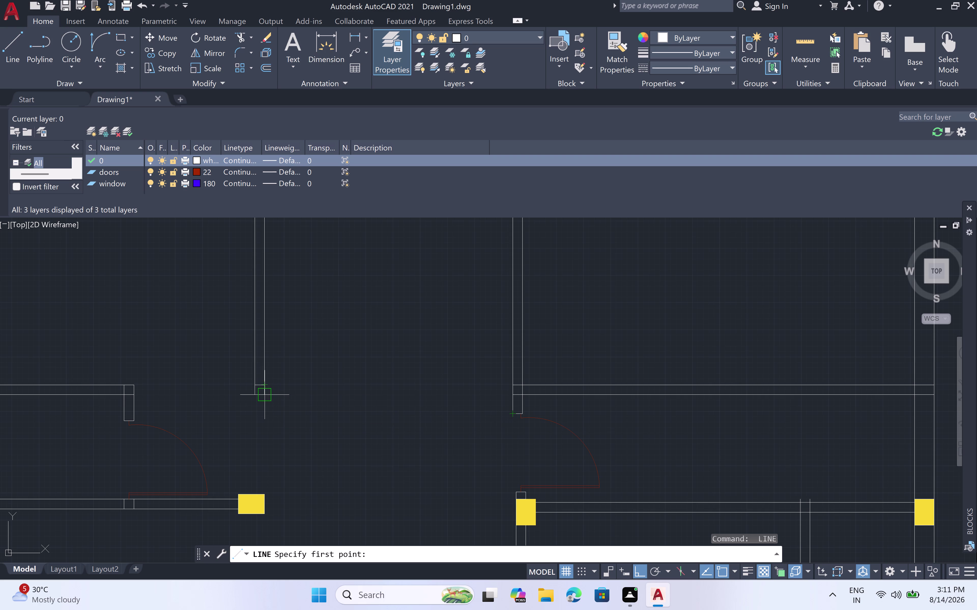
Draw the wall-end outline lines, closing the bottom of the interior wall.
click(264, 414)
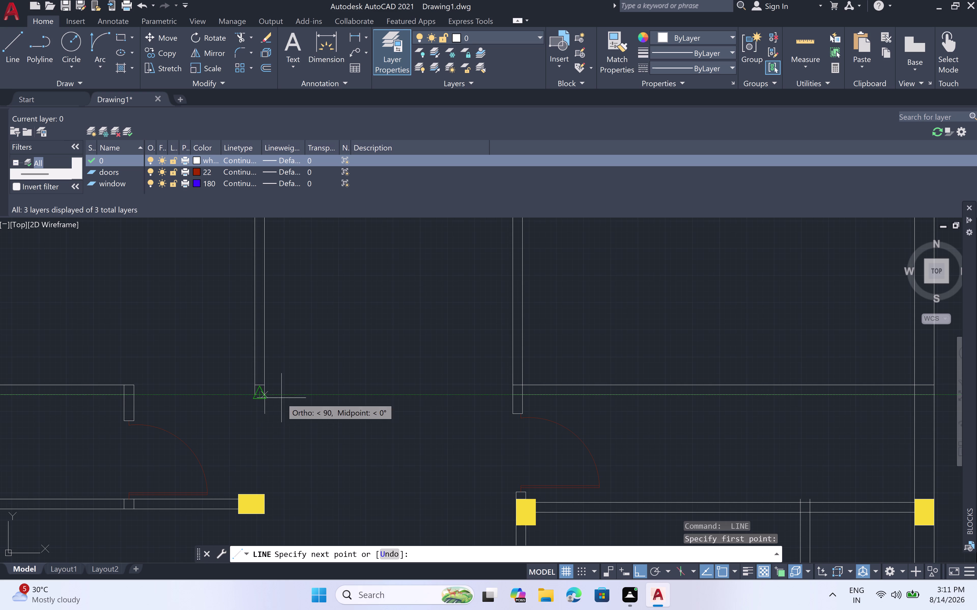
scroll(up, 3)
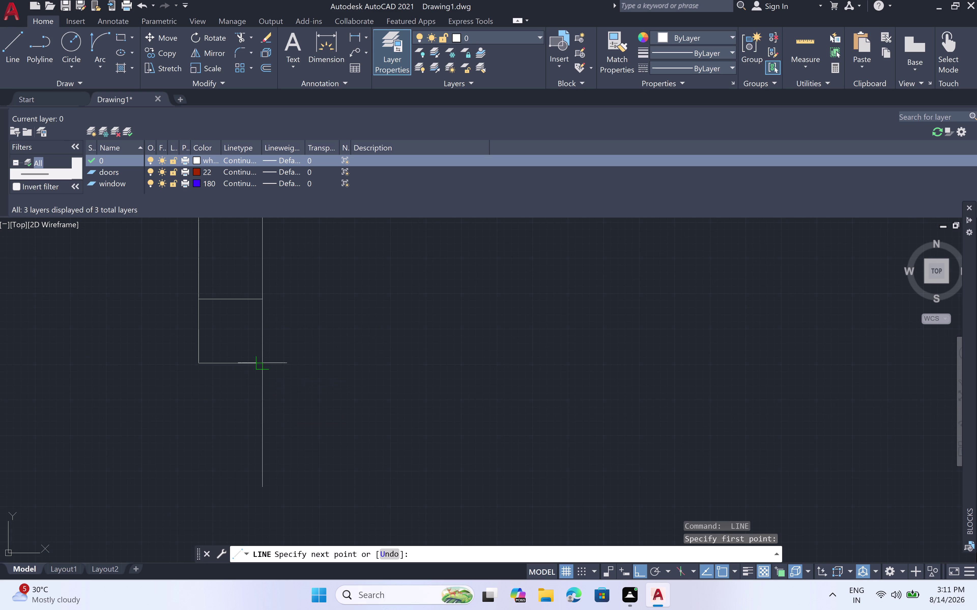
click(263, 365)
click(201, 364)
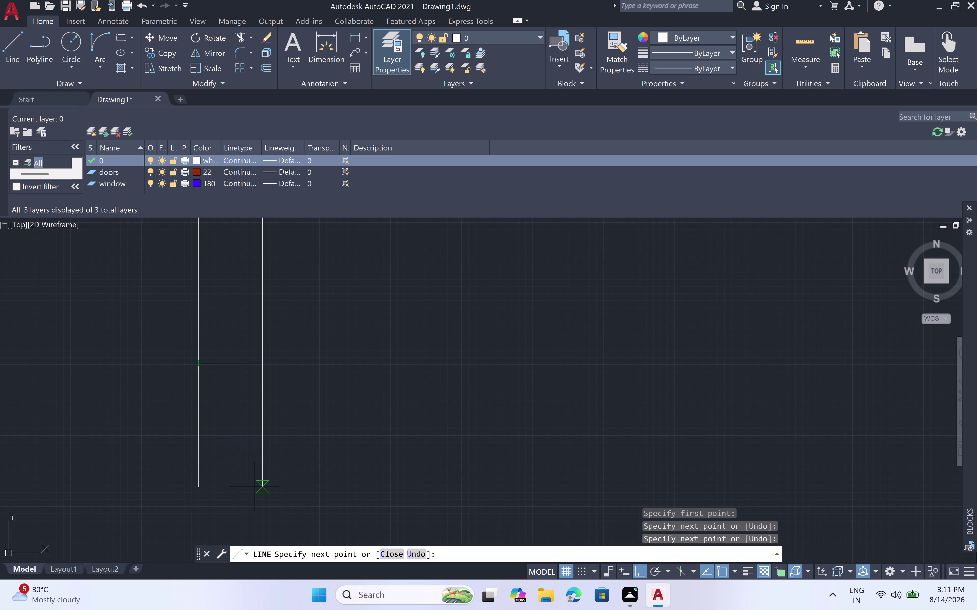
click(196, 486)
click(264, 488)
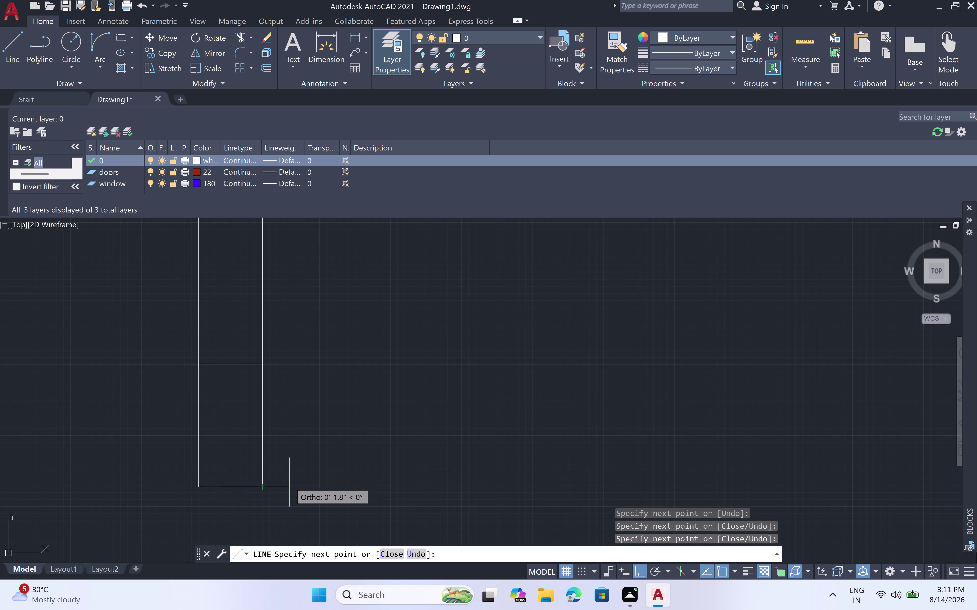
key(Escape)
scroll(down, 3)
Trim away the lines crossing inside the wall end with a fence.
key(t)
key(r)
key(space)
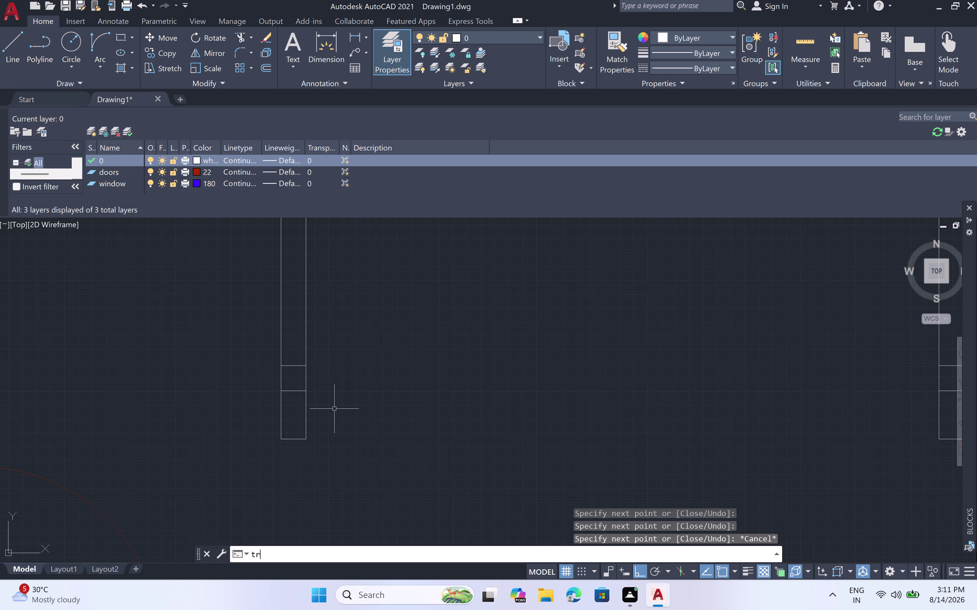
click(291, 367)
drag(293, 388, 294, 392)
click(294, 393)
click(294, 393)
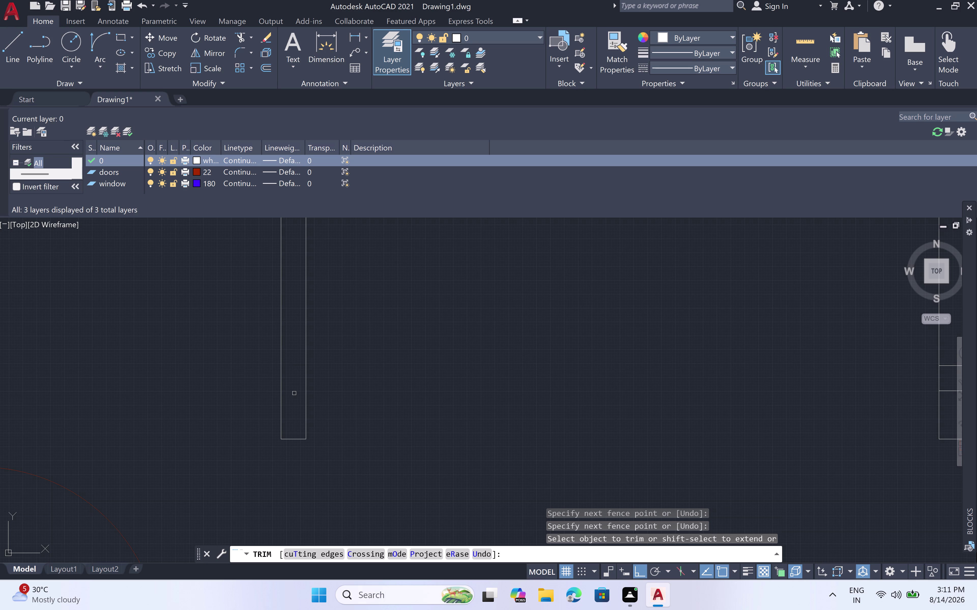
scroll(down, 3)
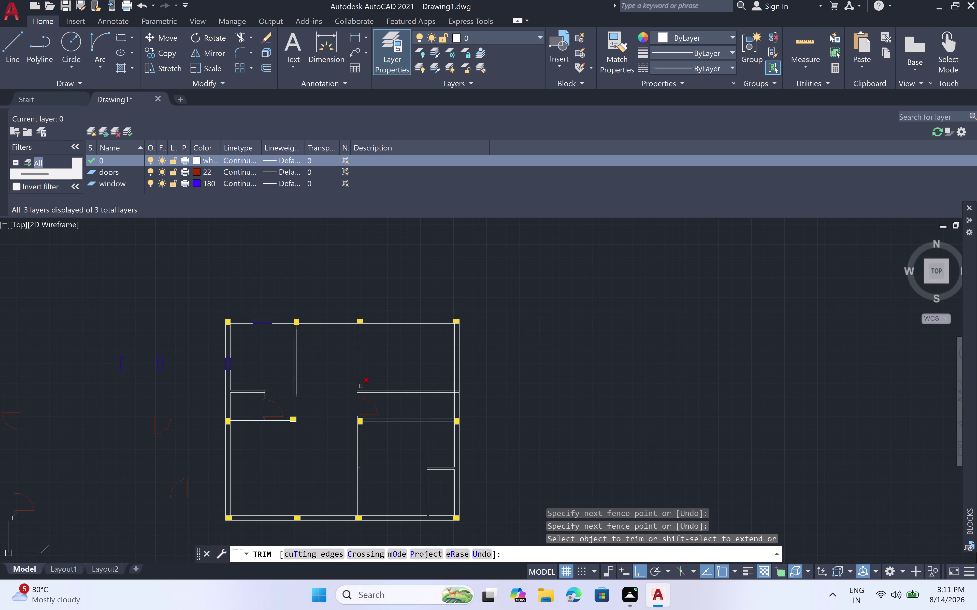
scroll(up, 3)
scroll(up, 3)
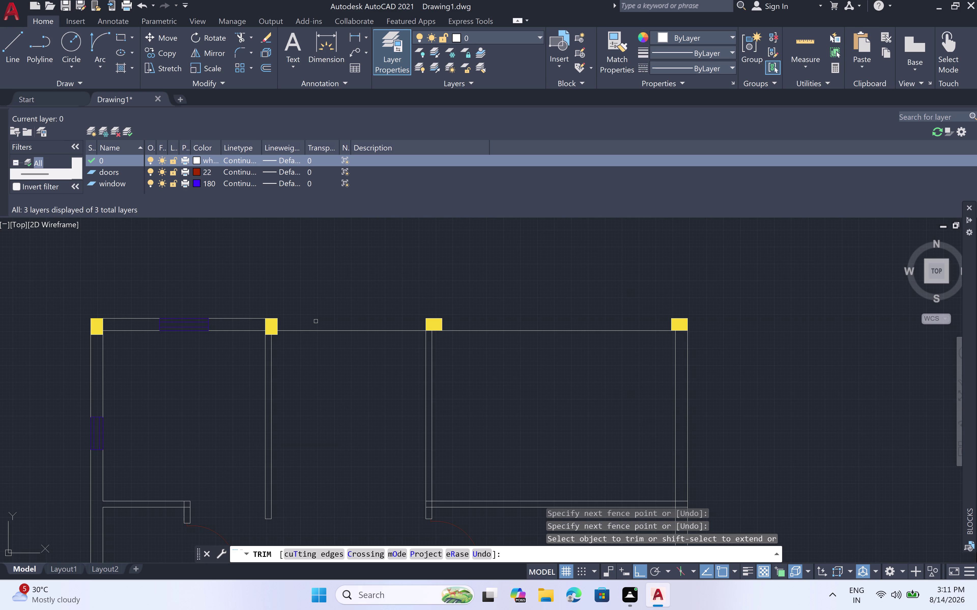
key(Escape)
key(l)
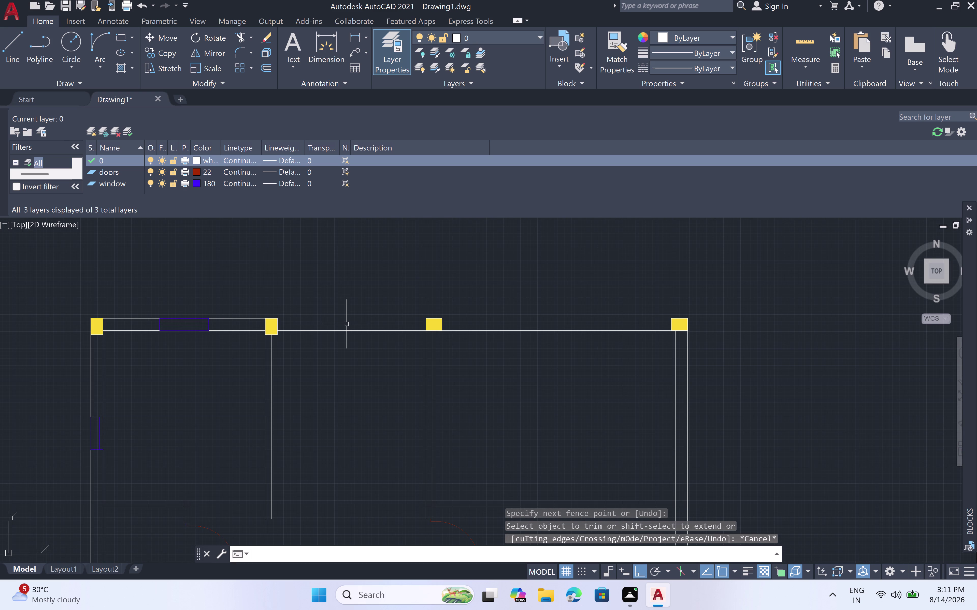
key(space)
scroll(up, 3)
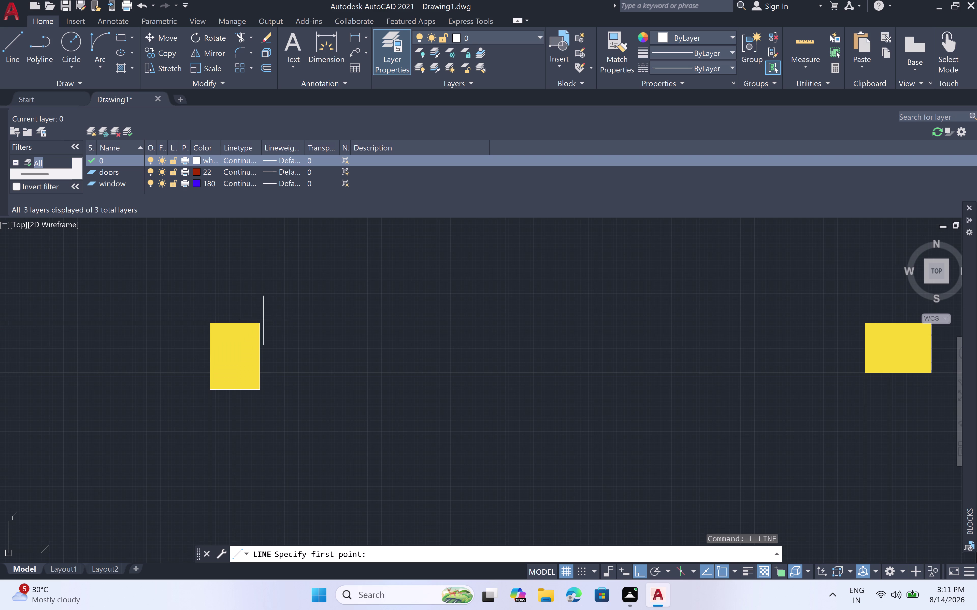
Draw the line along the top wall from its corner and end it at the lower corner.
click(255, 322)
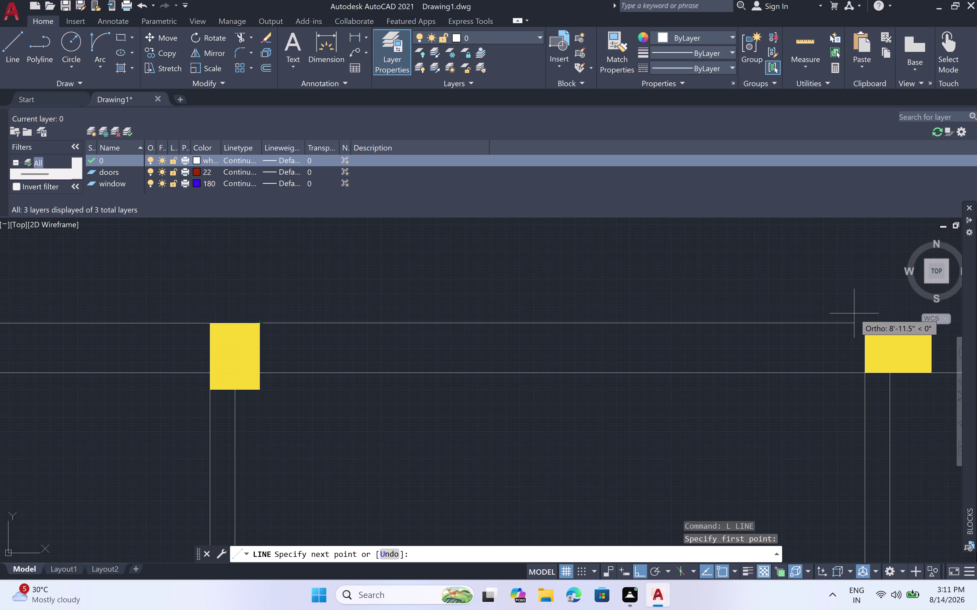
click(868, 327)
scroll(down, 3)
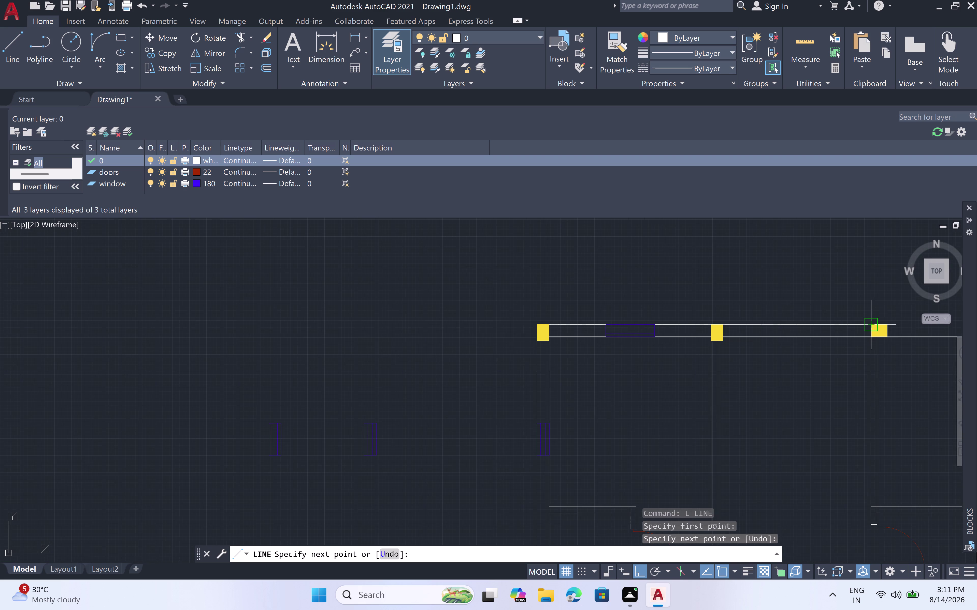
scroll(up, 3)
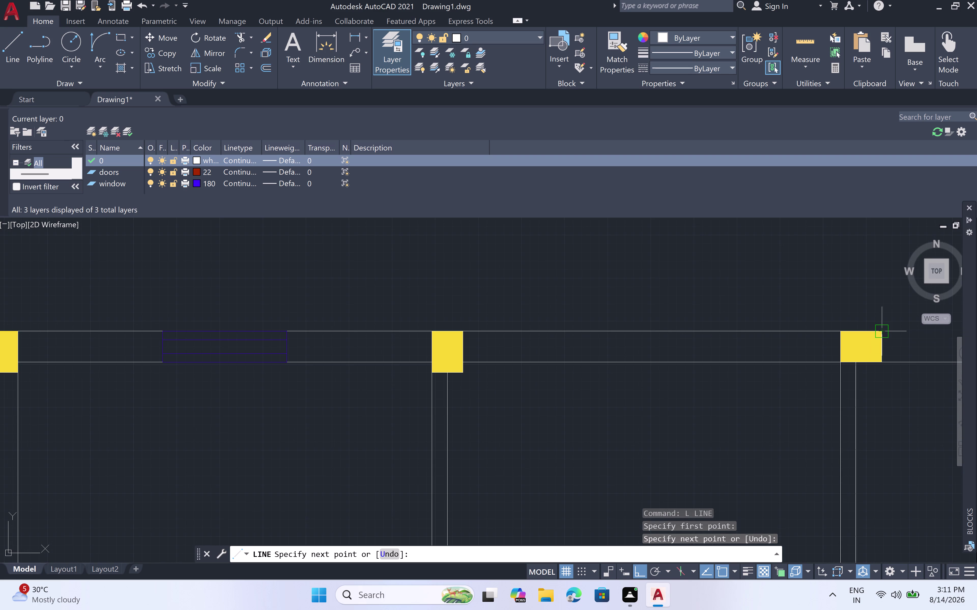
click(884, 329)
scroll(down, 3)
middle_drag(889, 329, 753, 360)
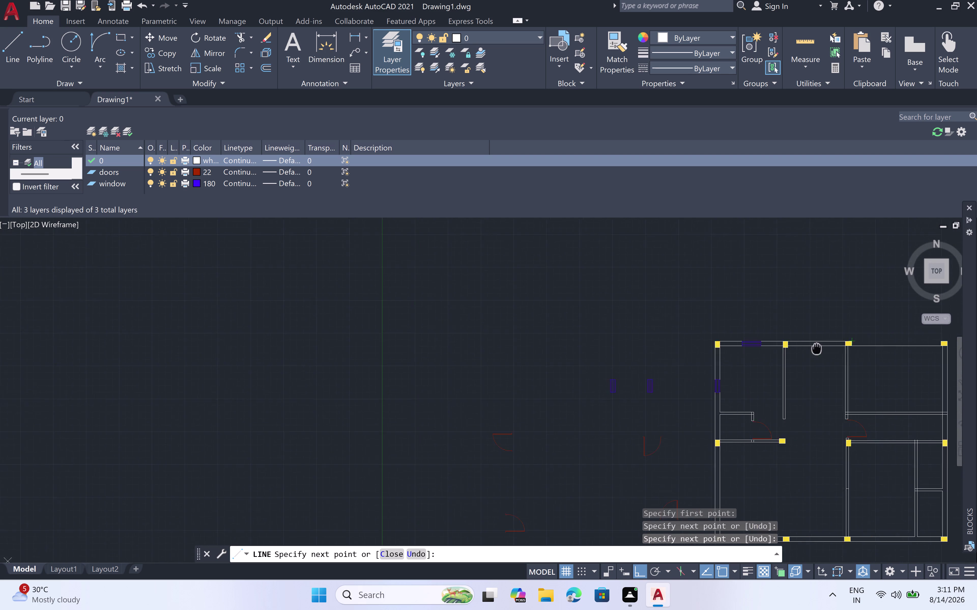
middle_drag(753, 360, 643, 375)
scroll(up, 3)
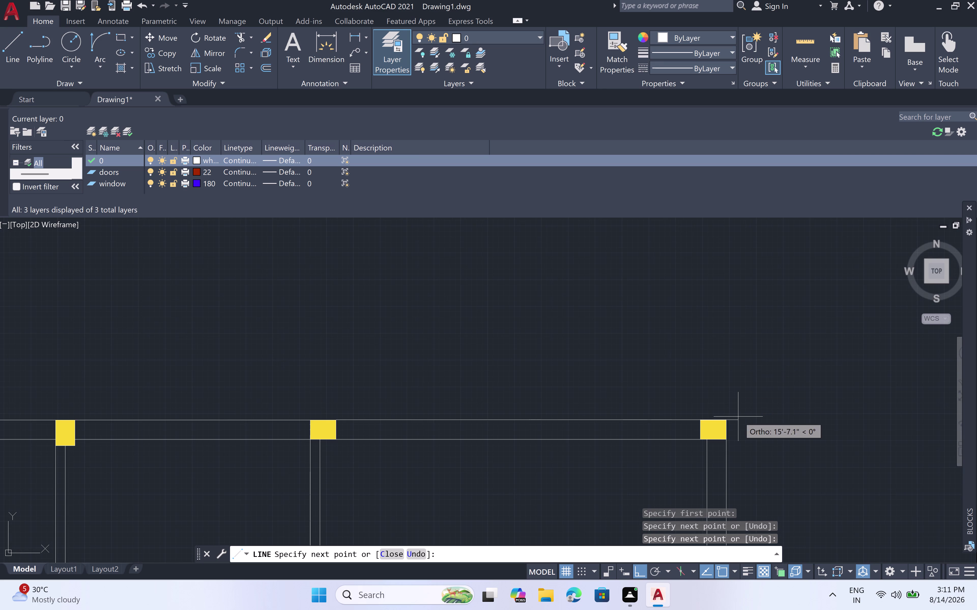
click(723, 421)
key(Escape)
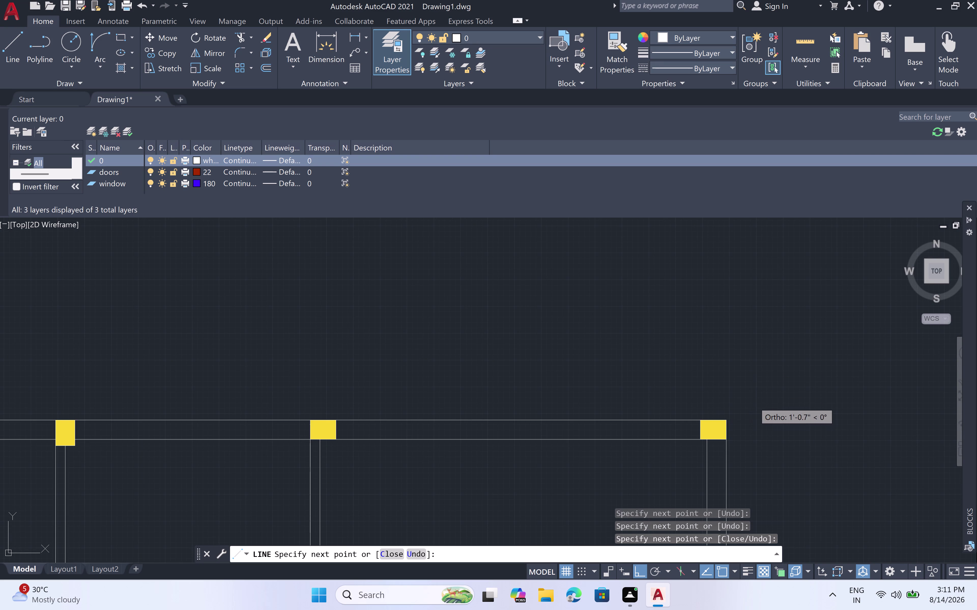
Zoom and pan out to bring the whole house plan into view.
scroll(down, 3)
scroll(down, 3)
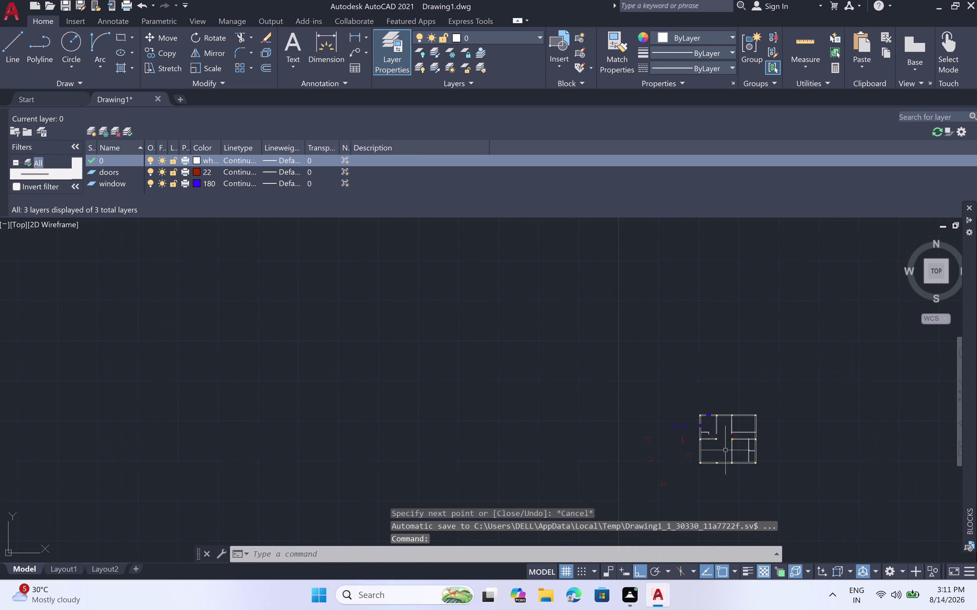
middle_drag(725, 450, 667, 349)
scroll(up, 3)
scroll(up, 3)
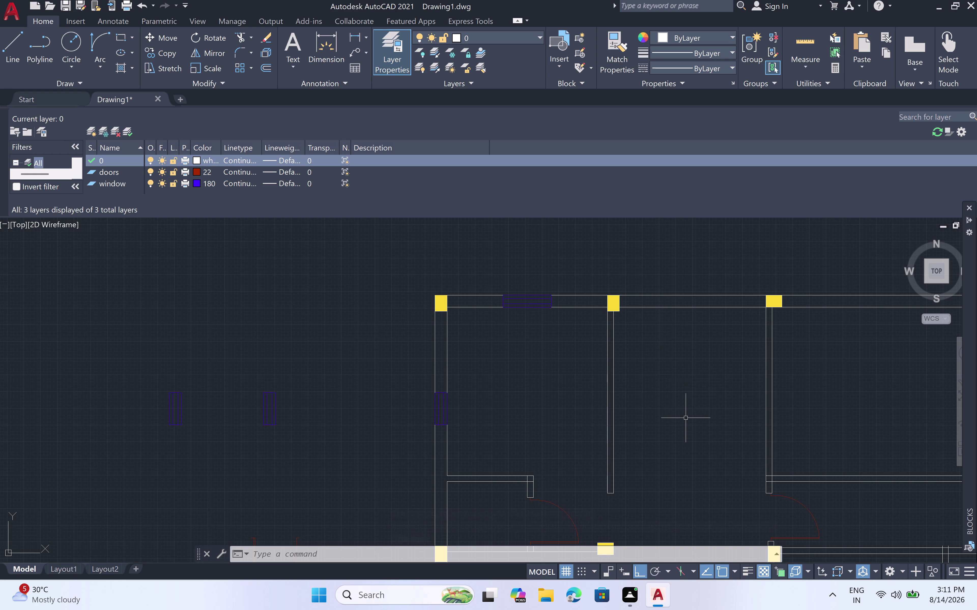
scroll(down, 3)
middle_drag(691, 518, 671, 455)
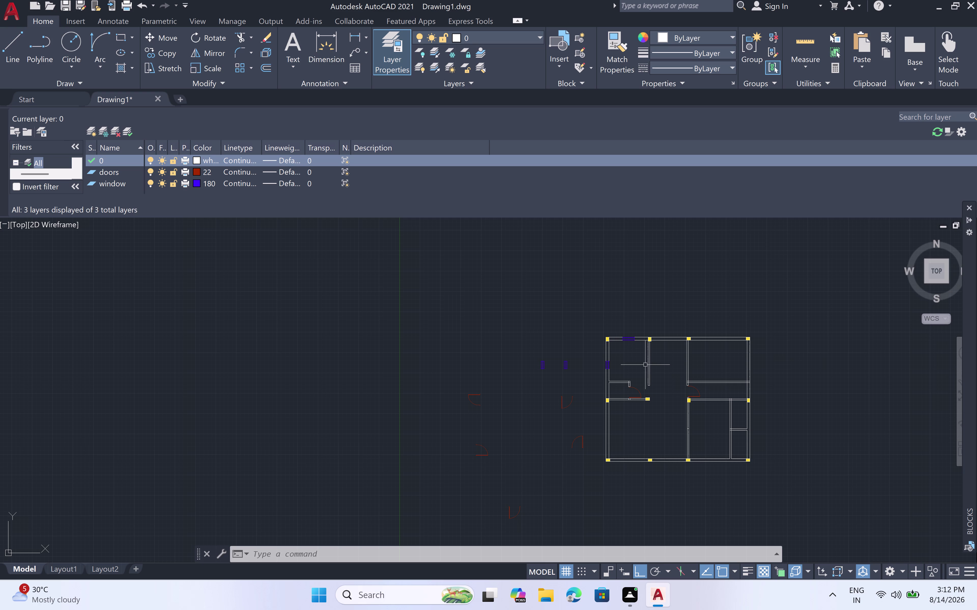
scroll(up, 3)
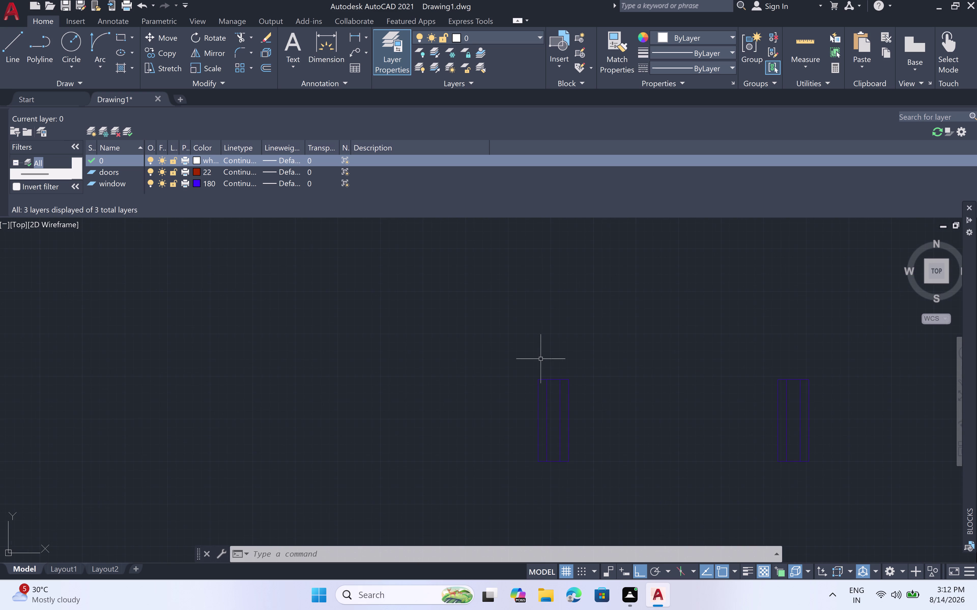
Set 'window' as the current layer and close the Layer Properties palette.
scroll(down, 3)
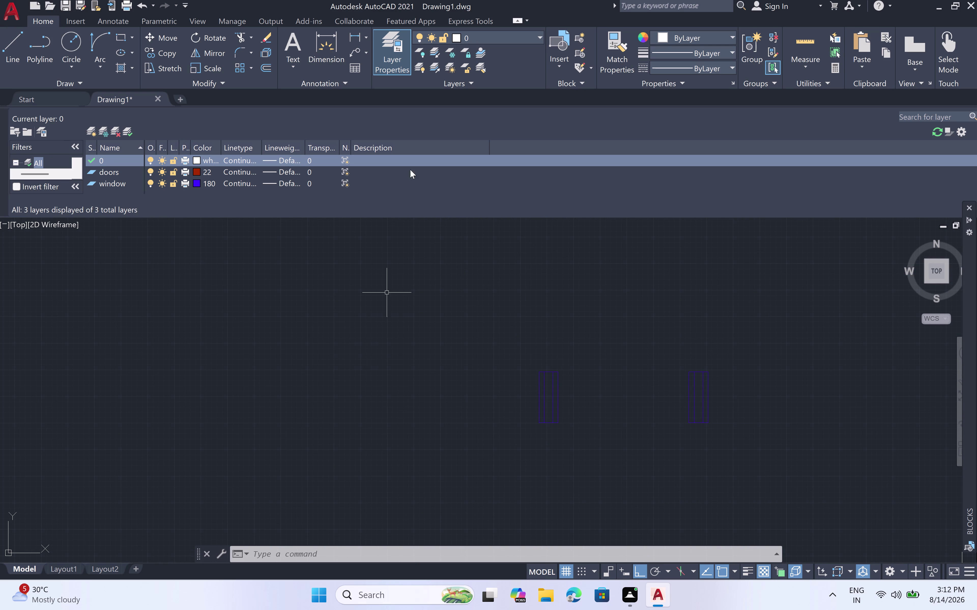
click(537, 36)
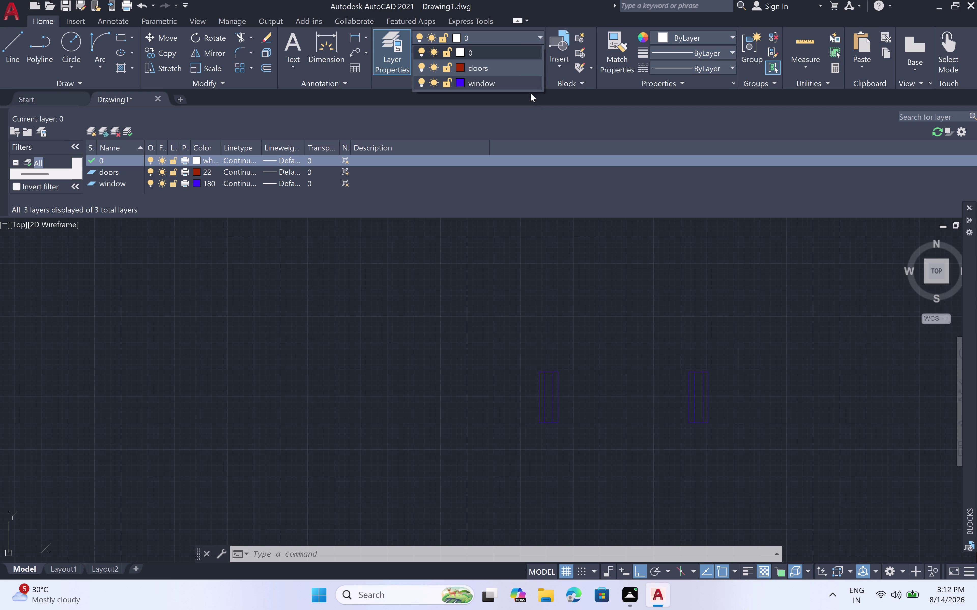
click(526, 85)
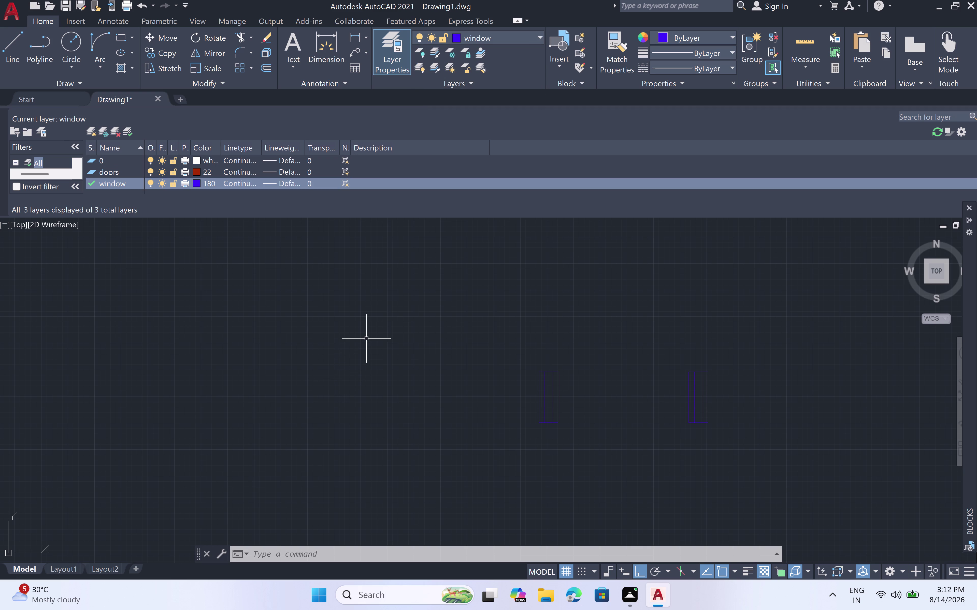
click(408, 55)
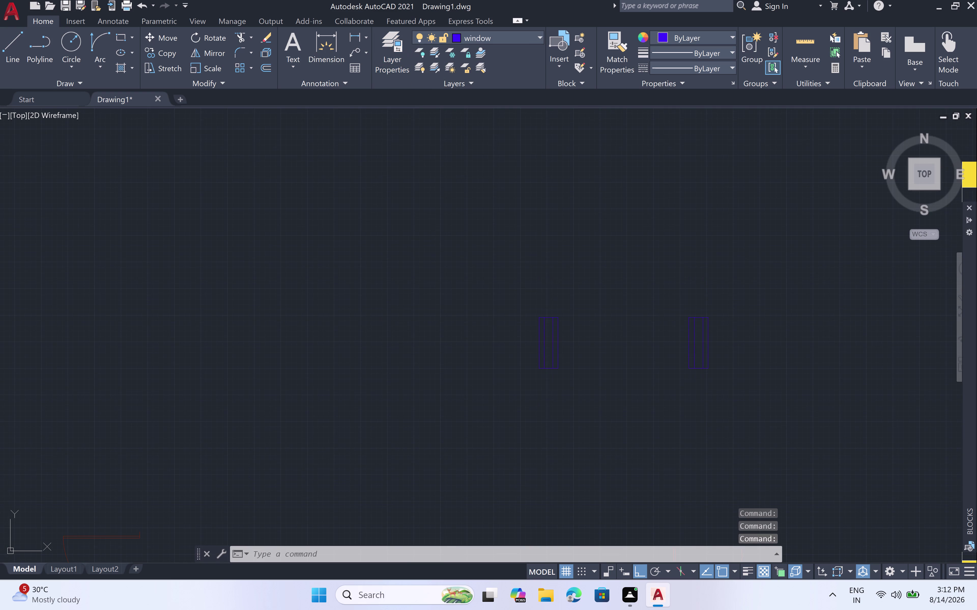
Start the window outline with a 4' side drawn downward.
key(l)
key(space)
click(407, 269)
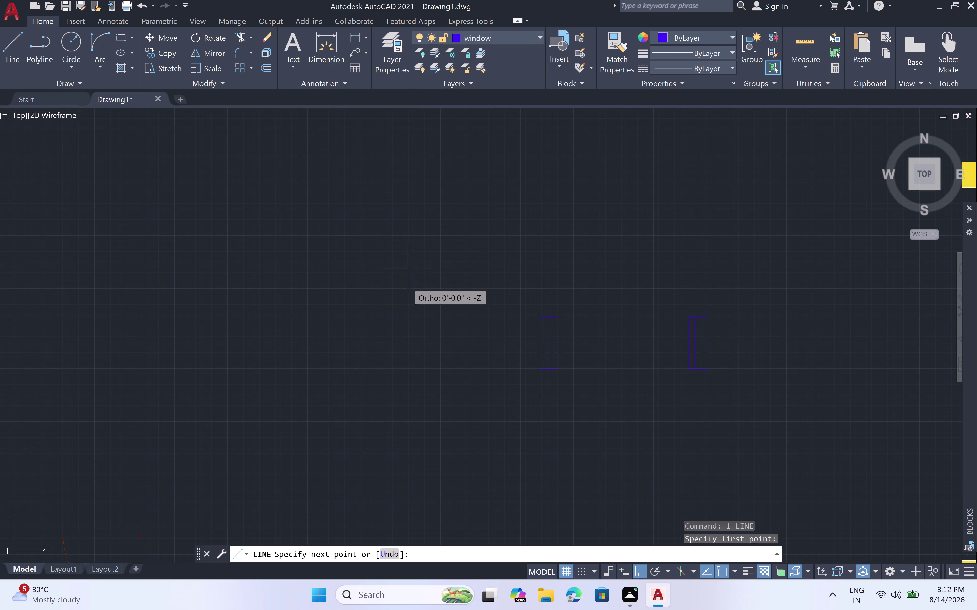
key(4)
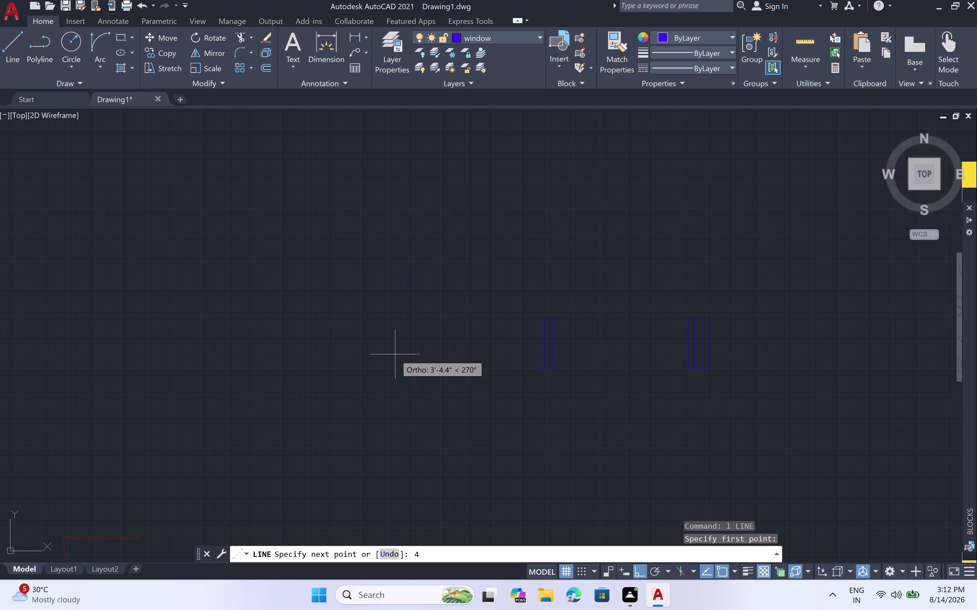
key(shift+quotedbl)
key(BackSpace)
key(BackSpace)
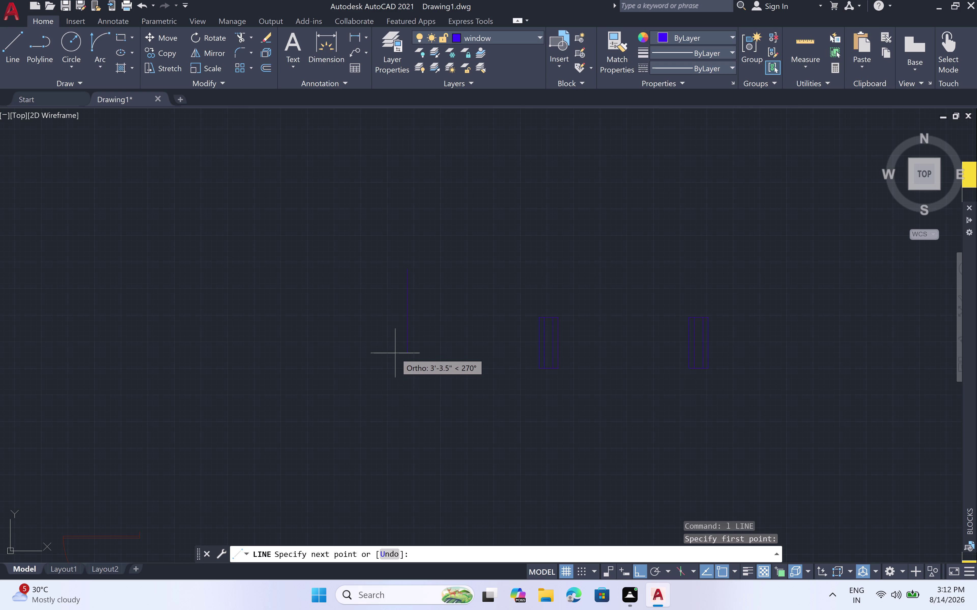
text(4')
key(space)
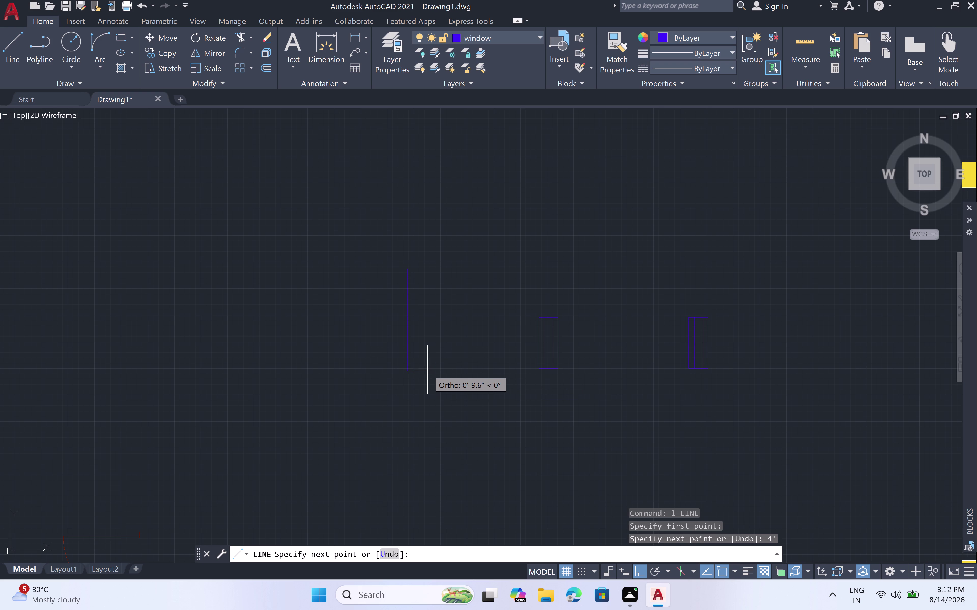
Add the 9" bottom and 4' upward side, closing the outline at the start corner.
key(9)
key(shift+quotedbl)
key(space)
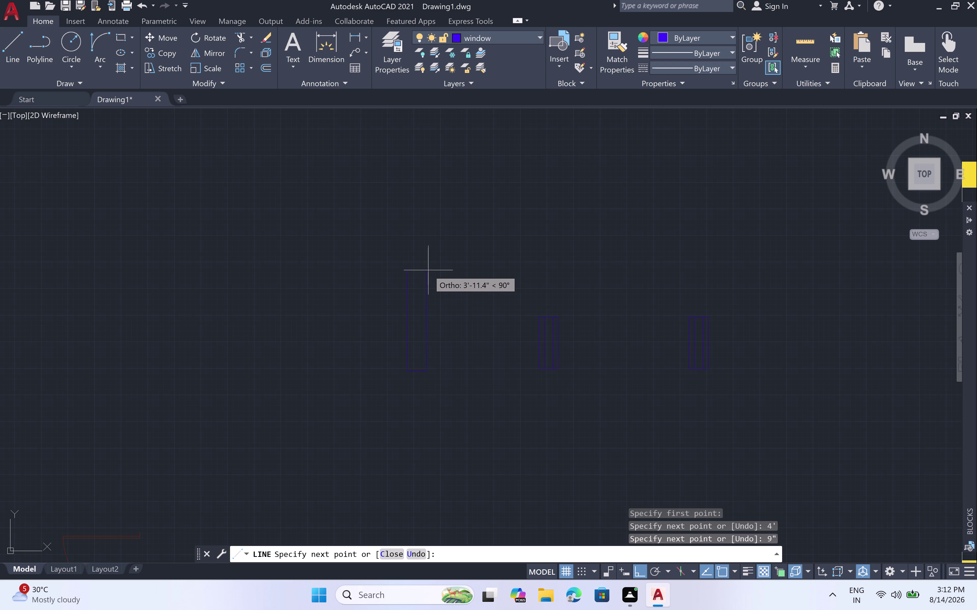
key(4)
key(apostrophe)
key(space)
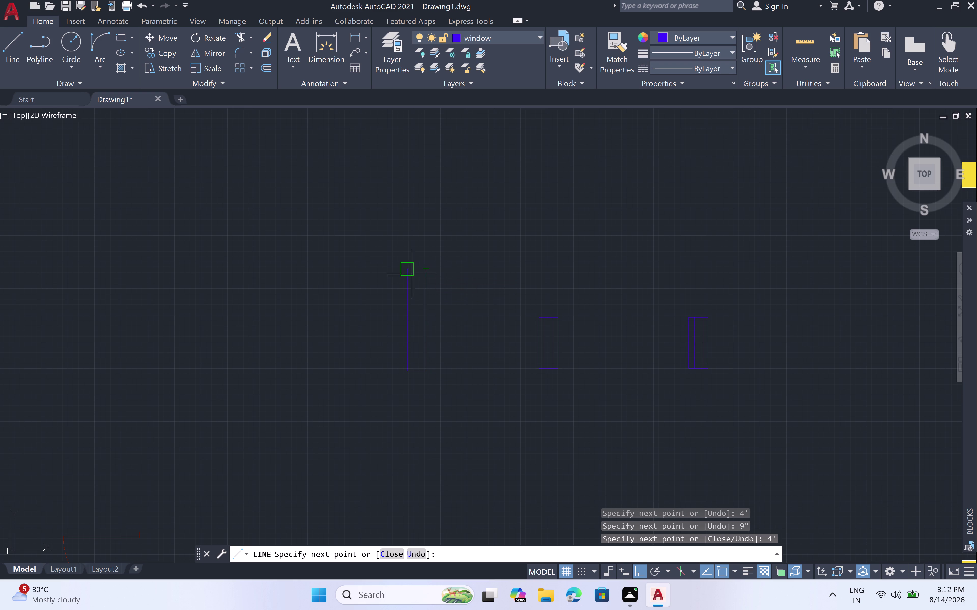
scroll(up, 3)
click(426, 252)
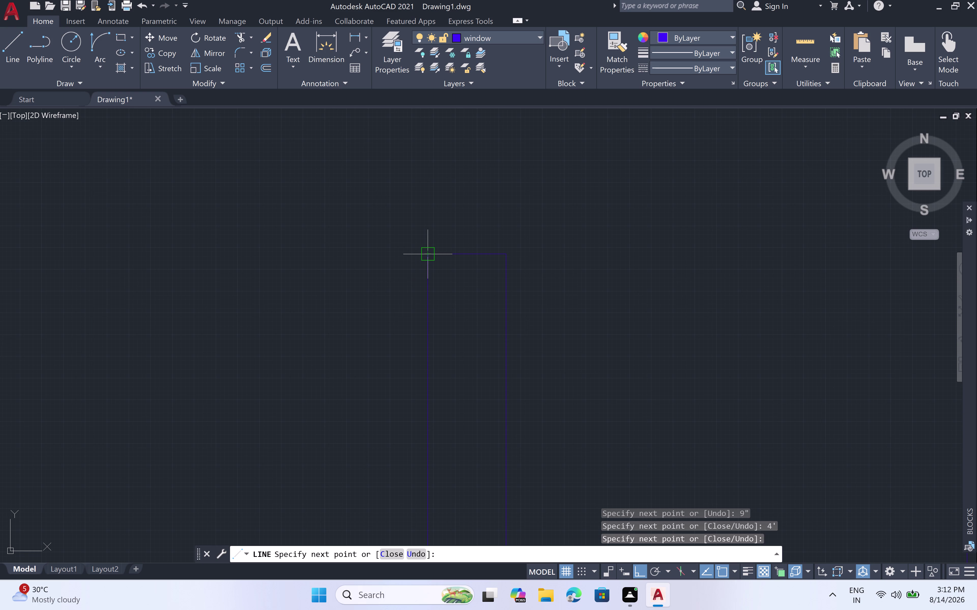
key(Escape)
Start another line, pan to show the new outline, and cancel it.
text(l)
key(space)
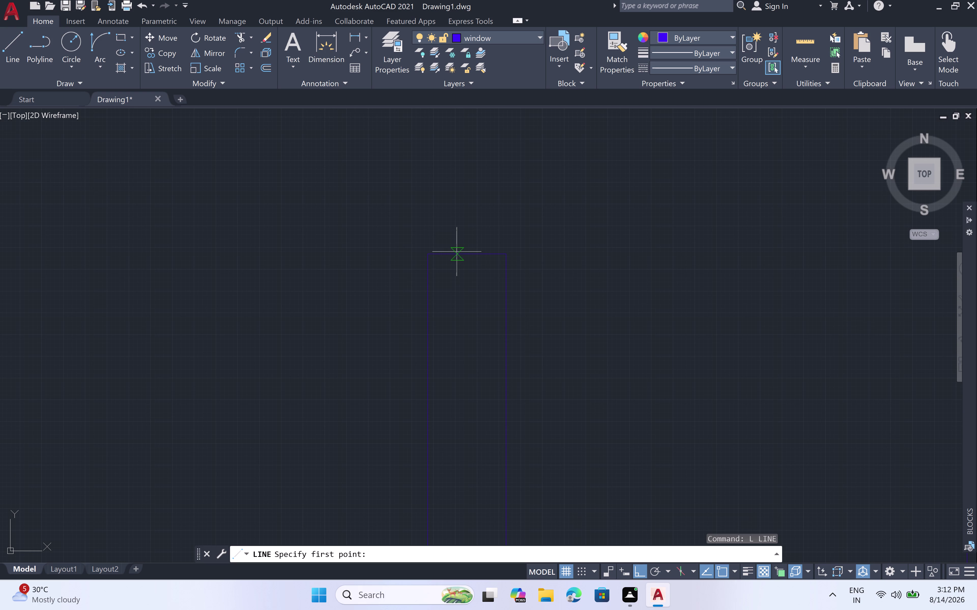
drag(467, 253, 467, 256)
scroll(down, 3)
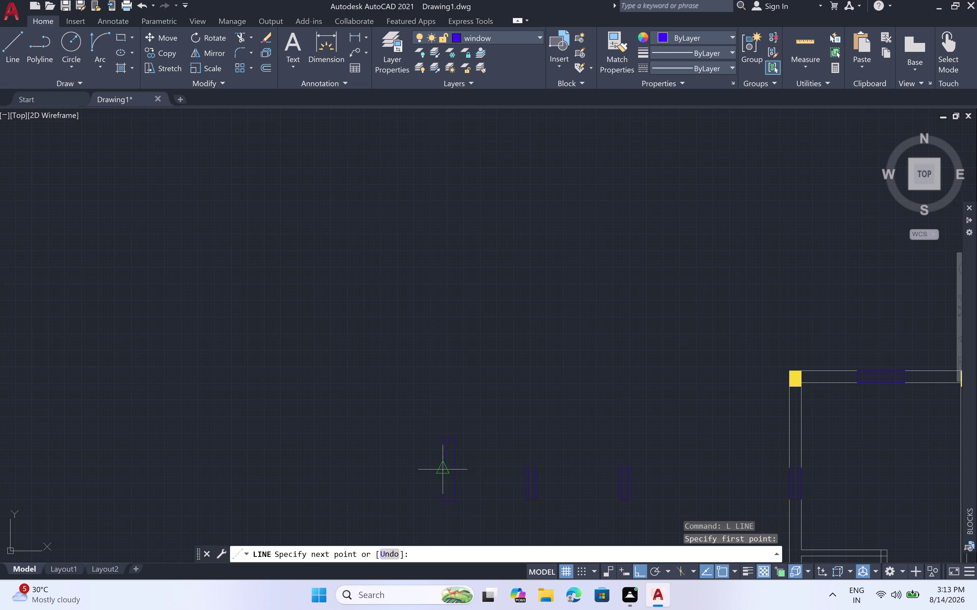
middle_drag(451, 488, 467, 393)
scroll(up, 3)
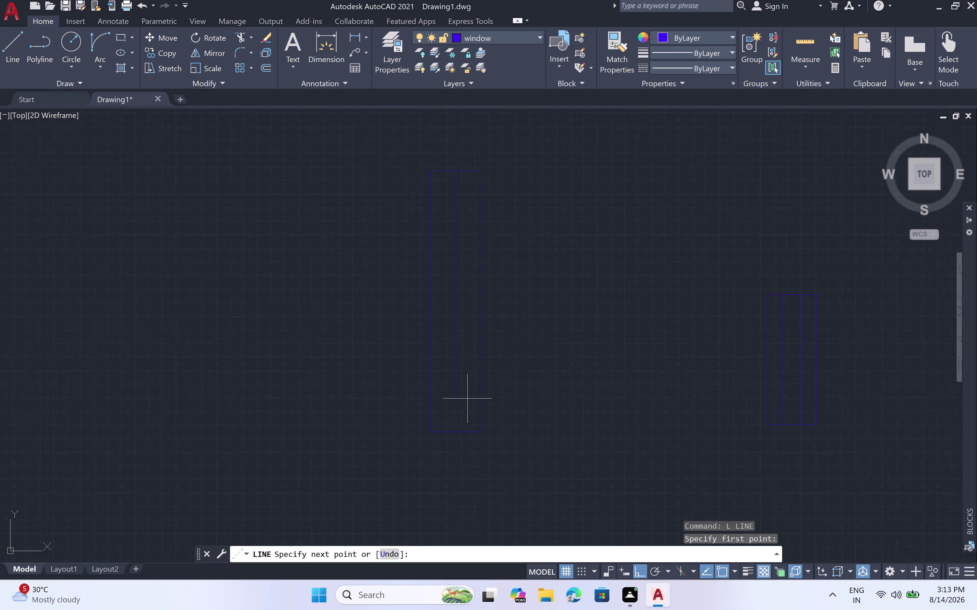
click(441, 449)
key(Escape)
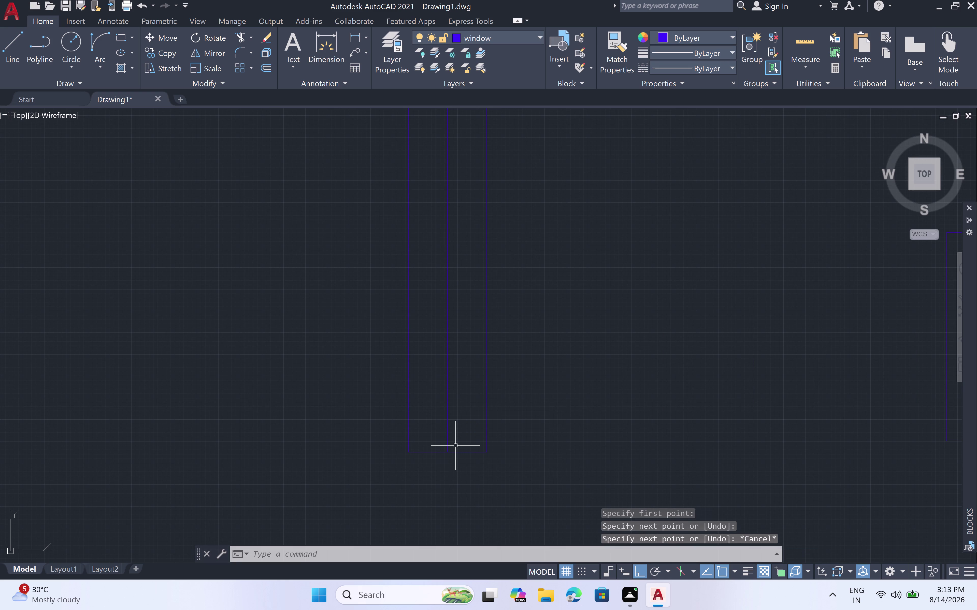
Offset two window outline lines 2" inward.
key(o)
text(ff)
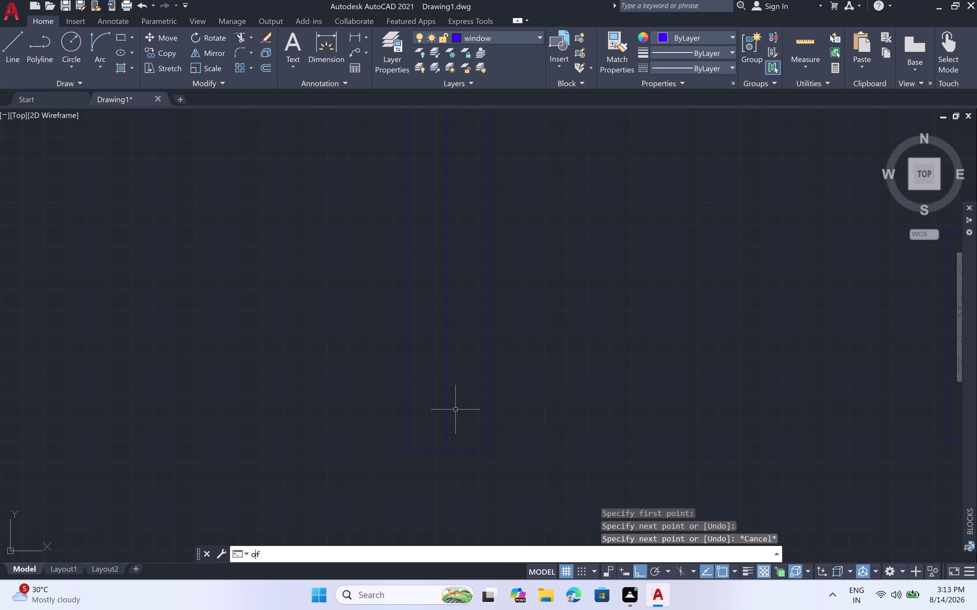
key(space)
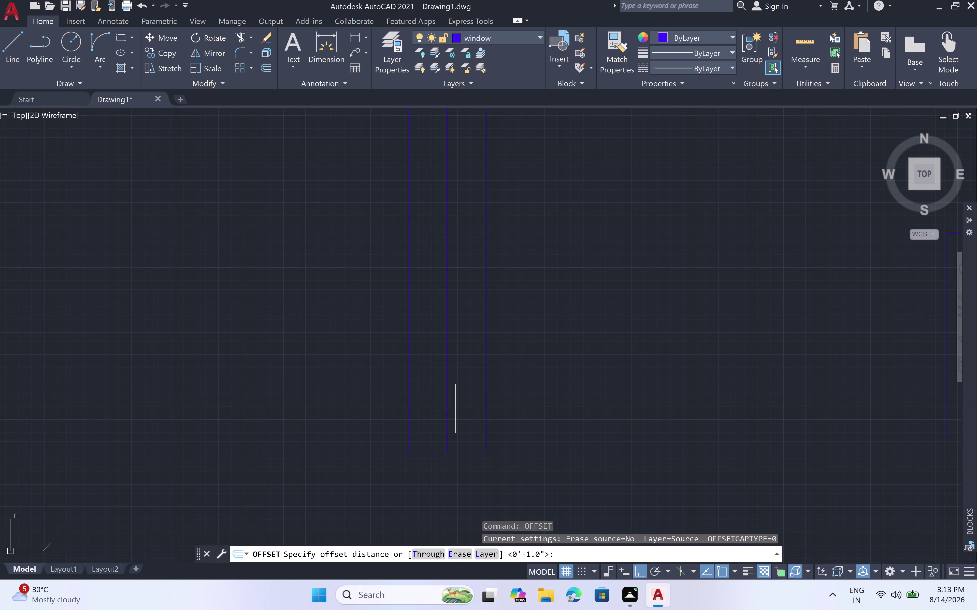
key(2)
text(")
key(space)
click(448, 403)
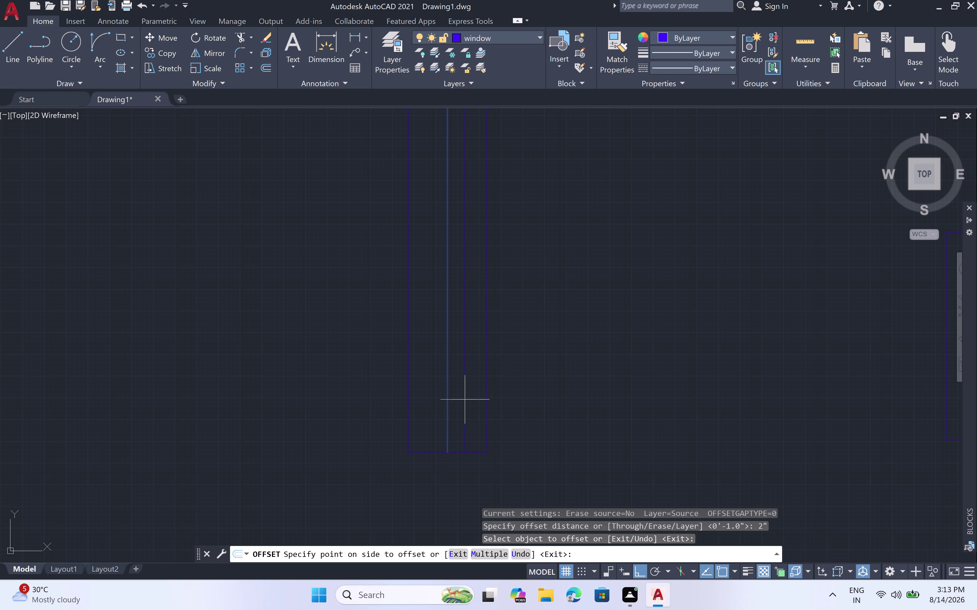
click(470, 399)
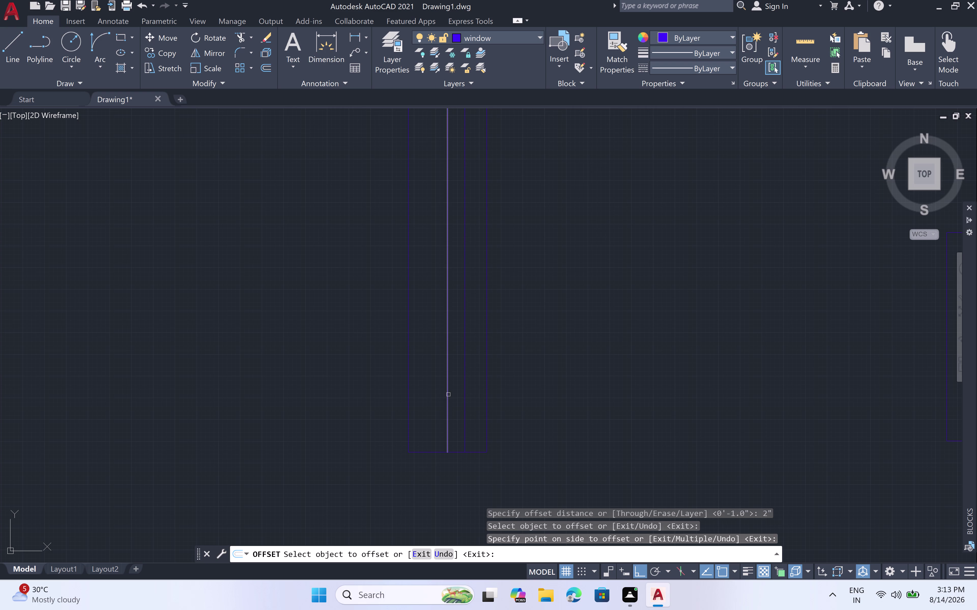
click(448, 395)
click(421, 393)
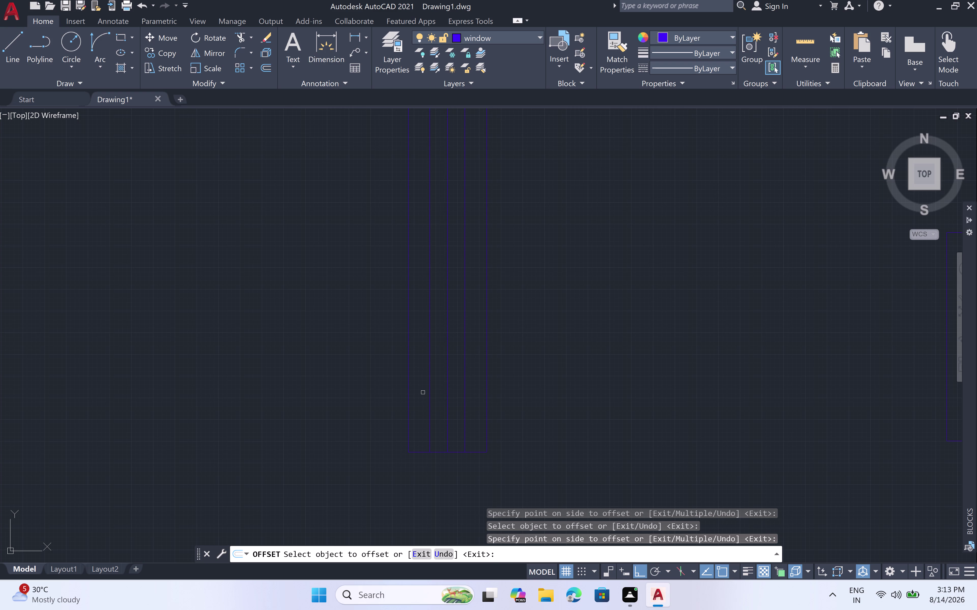
key(Escape)
Cancel a trim attempt and window-select the leftmost window piece.
text(tr)
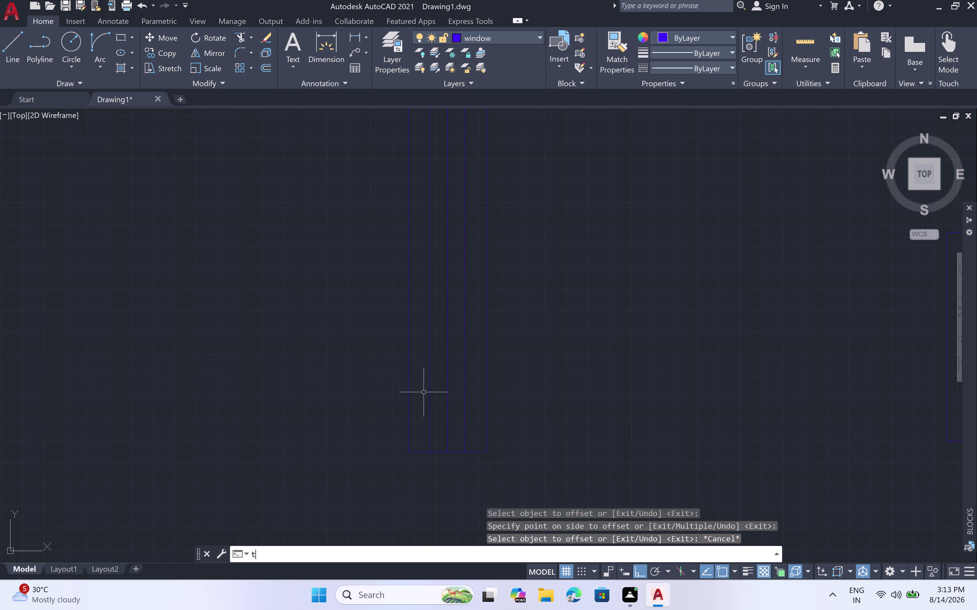
text(b)
key(BackSpace)
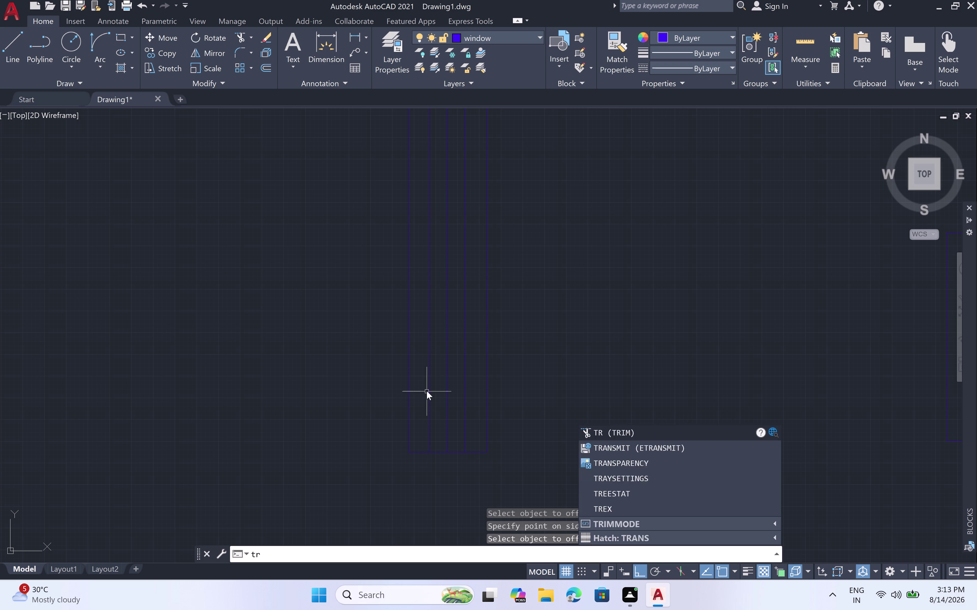
key(space)
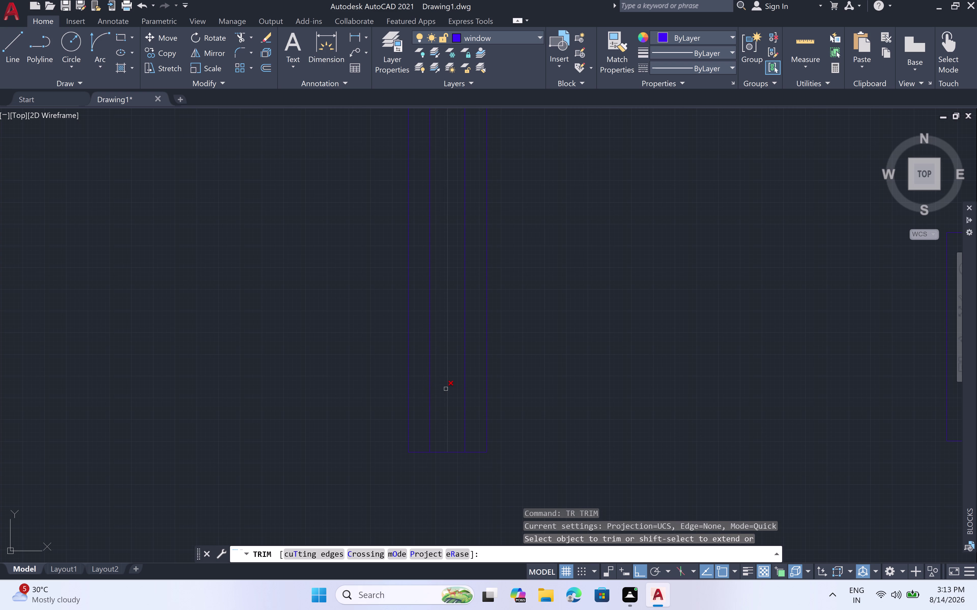
click(448, 390)
scroll(down, 3)
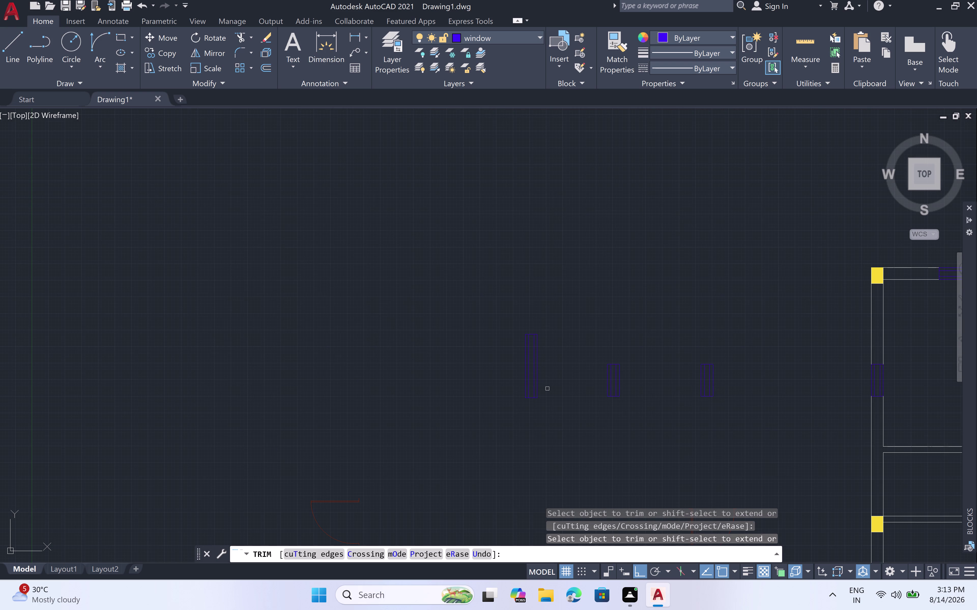
scroll(down, 3)
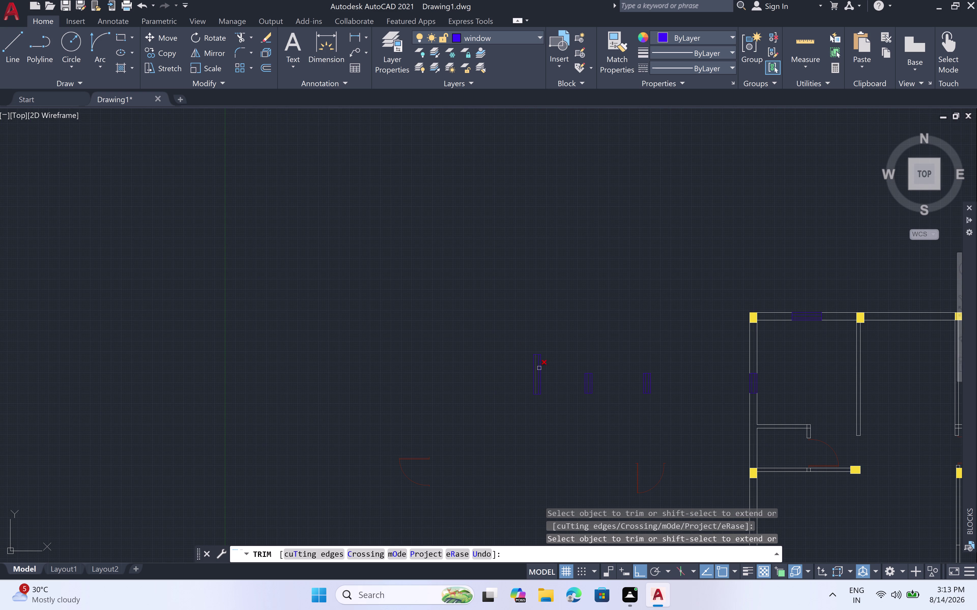
key(Escape)
click(562, 348)
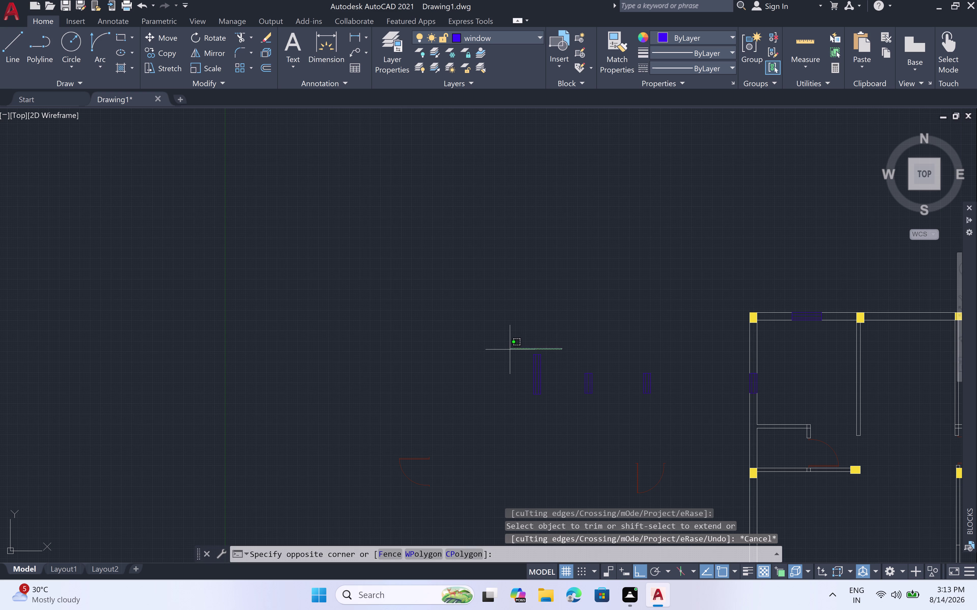
click(511, 406)
Copy the narrow window piece further to the left.
key(c)
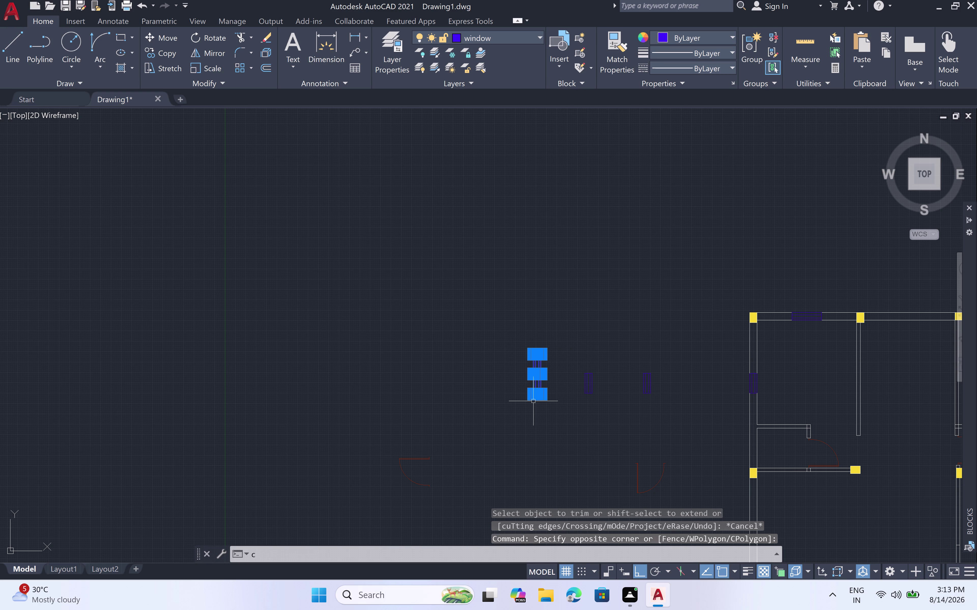
key(o)
key(space)
scroll(up, 3)
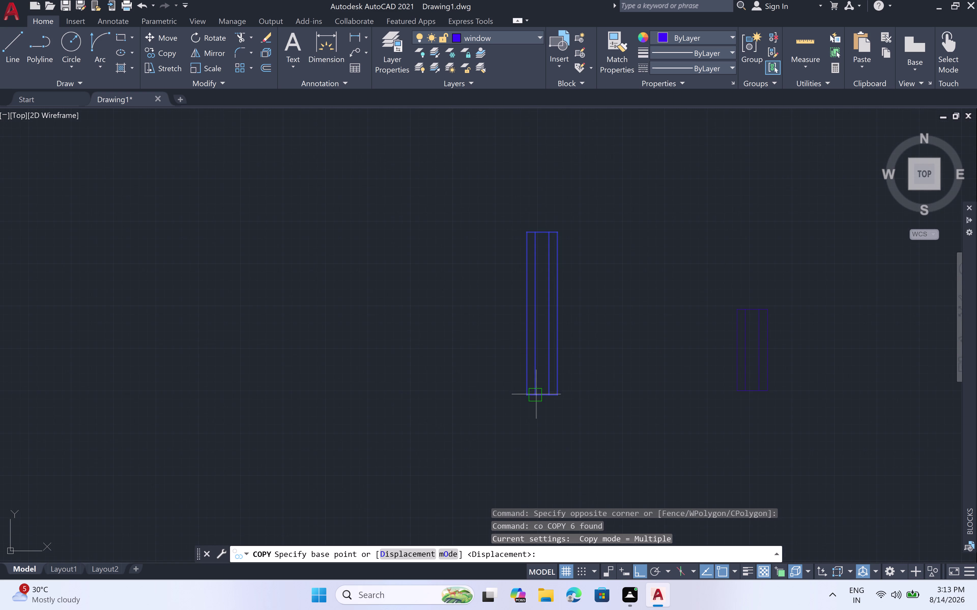
click(562, 394)
click(272, 393)
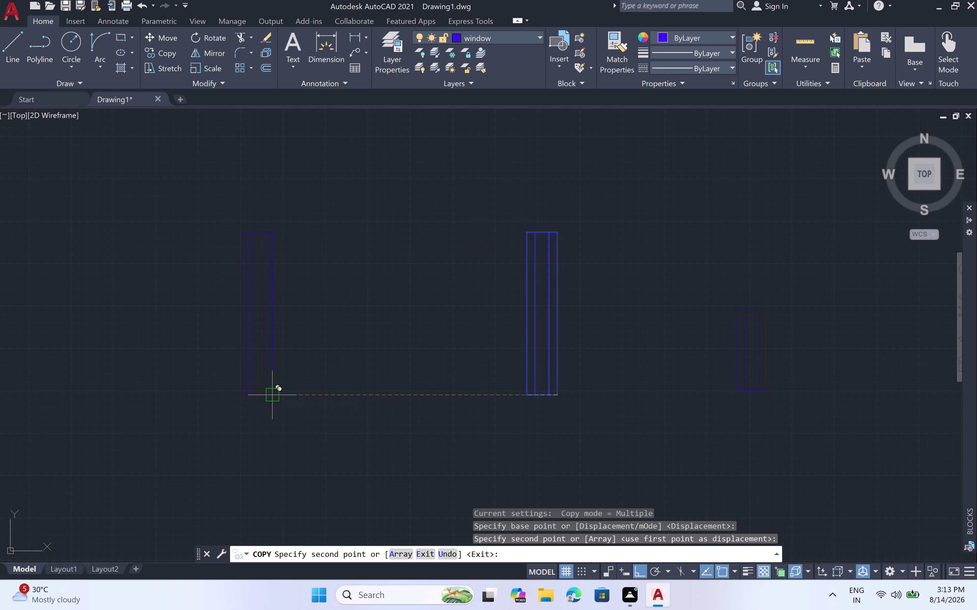
key(Escape)
Rotate the copied window 270° so it lies horizontally.
click(308, 206)
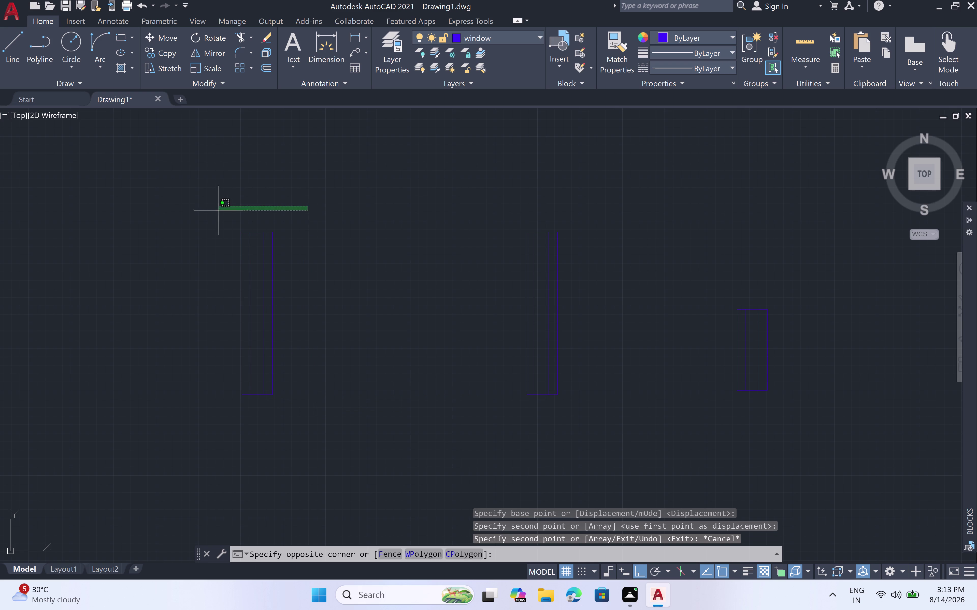
click(184, 447)
click(216, 33)
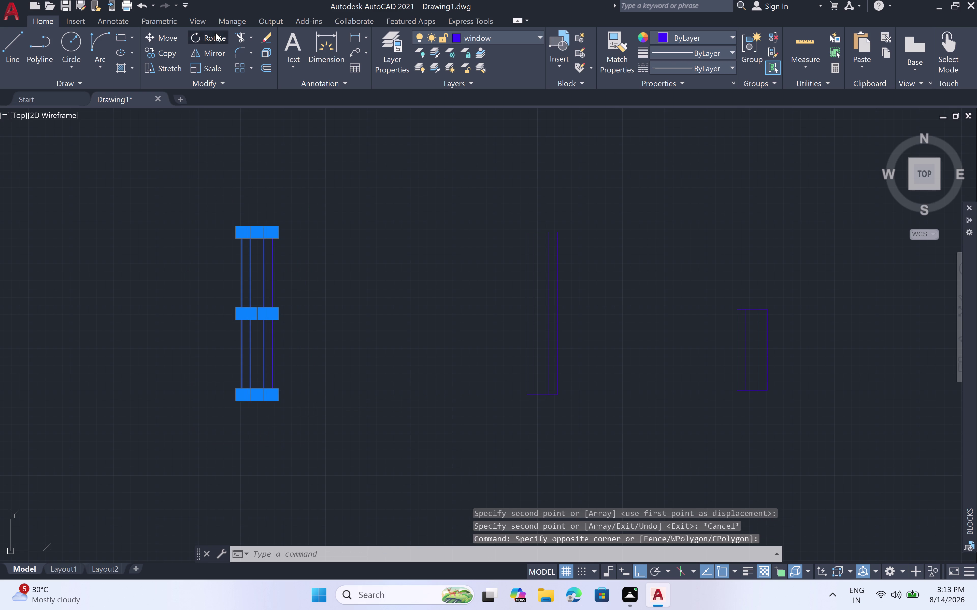
click(268, 238)
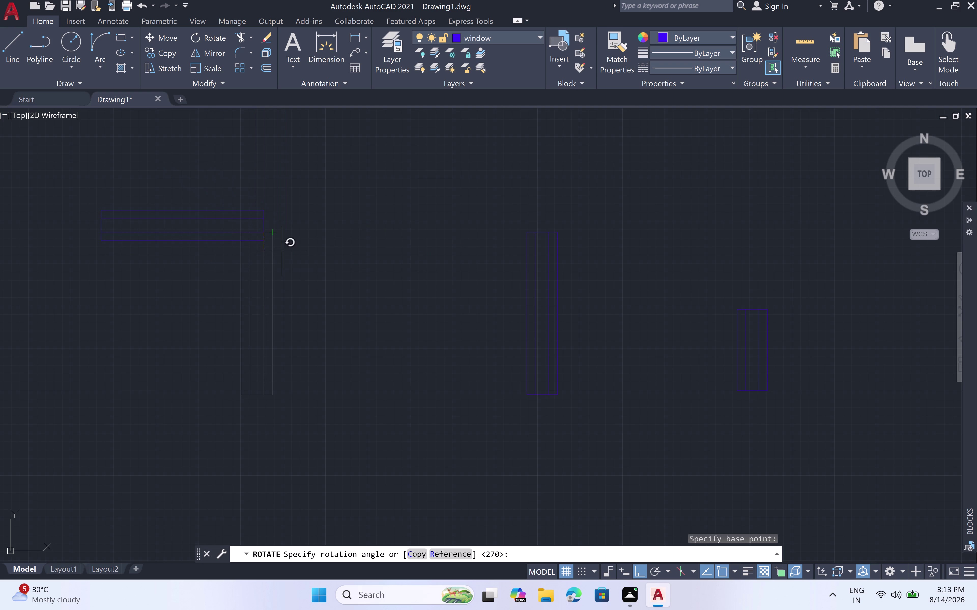
click(306, 160)
key(Escape)
scroll(down, 3)
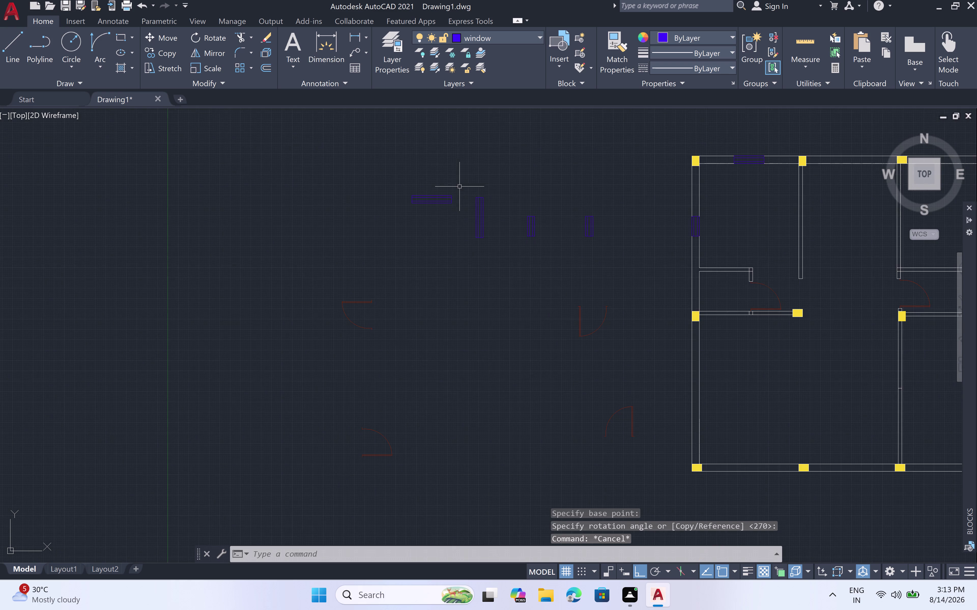
scroll(down, 3)
middle_drag(621, 288, 487, 288)
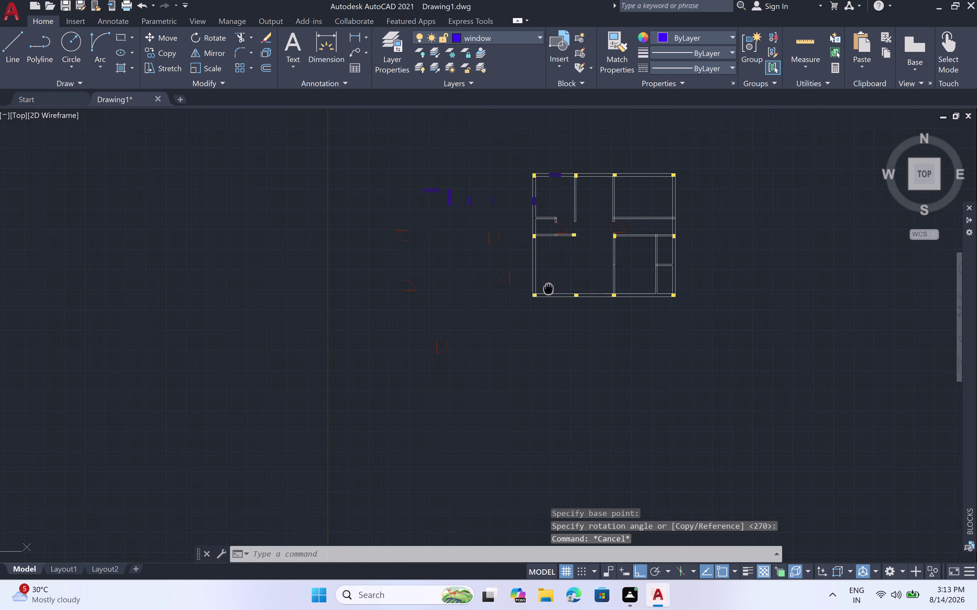
middle_drag(488, 289, 463, 292)
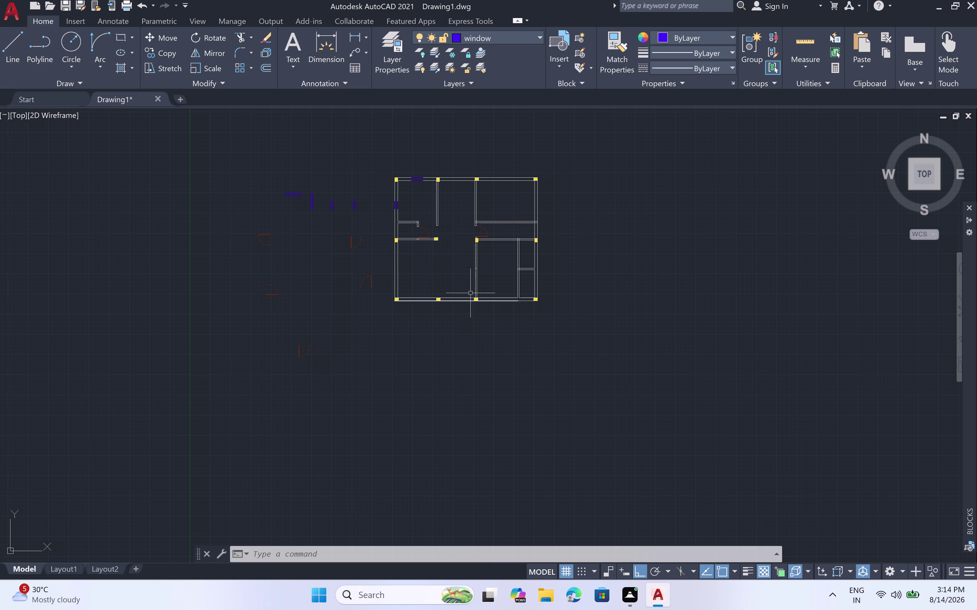
scroll(up, 3)
scroll(up, 3)
scroll(down, 3)
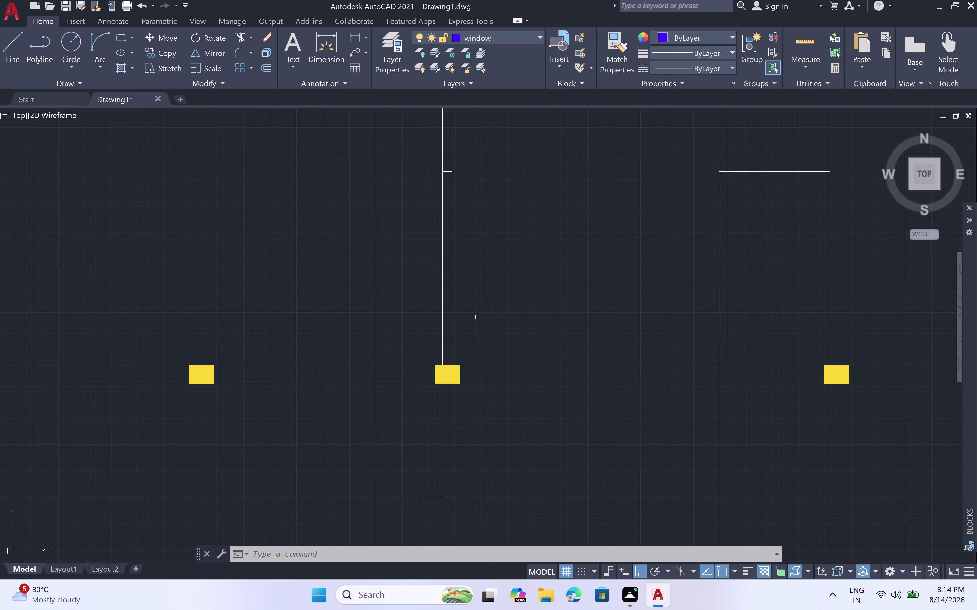
middle_drag(465, 333, 467, 404)
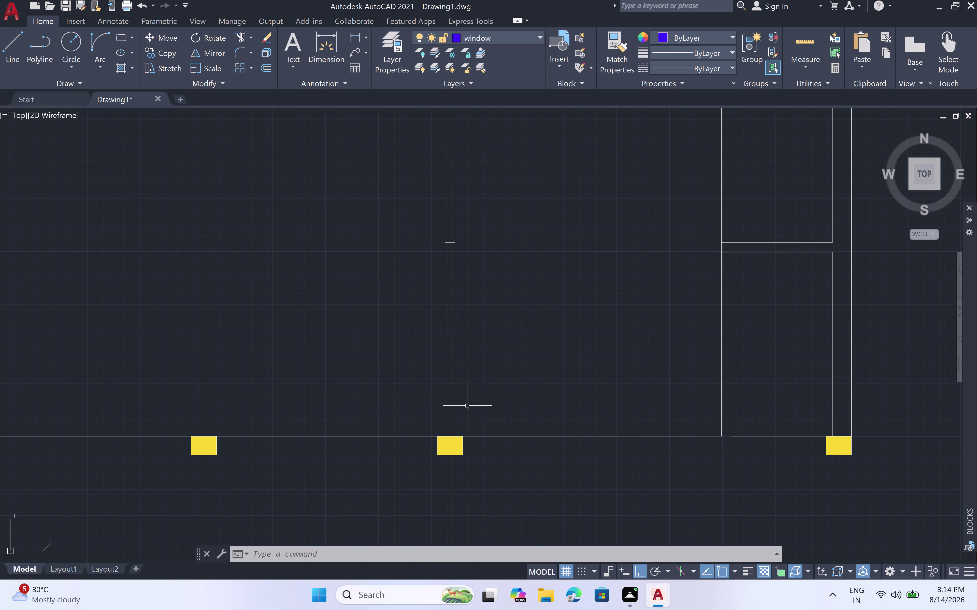
scroll(up, 3)
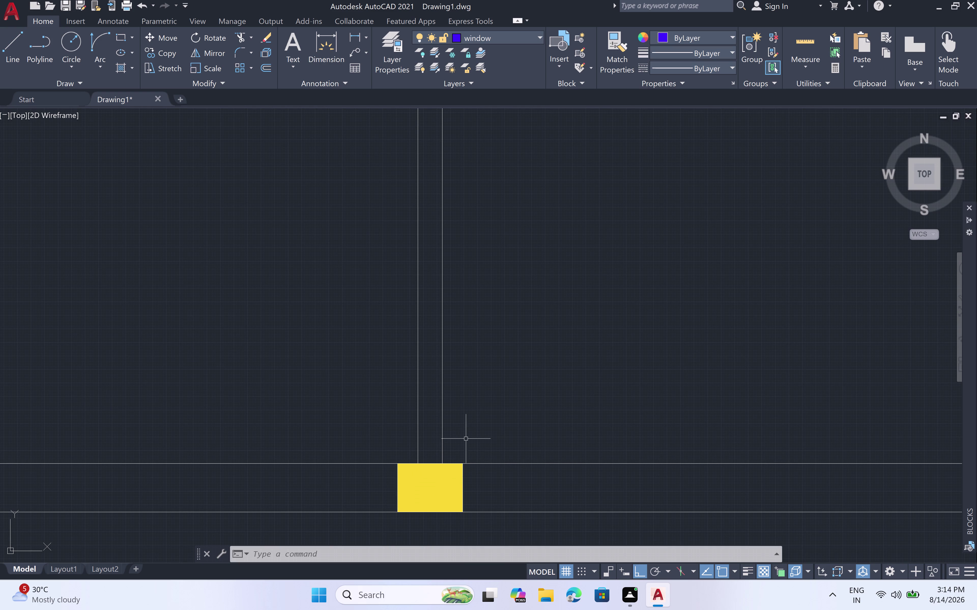
click(536, 34)
click(512, 58)
Draw a trial 6" line up from the top edge of the column.
key(l)
key(space)
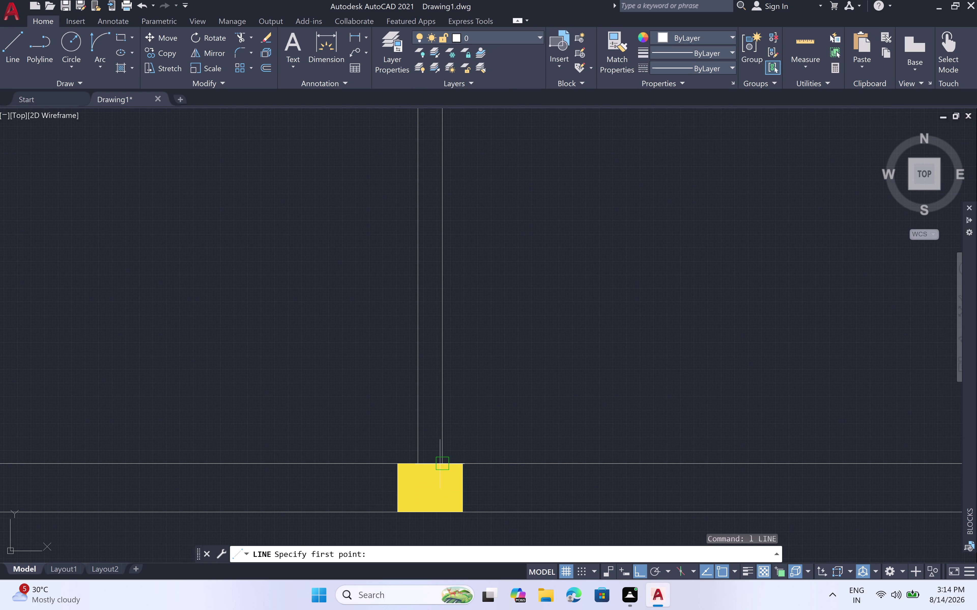
click(440, 463)
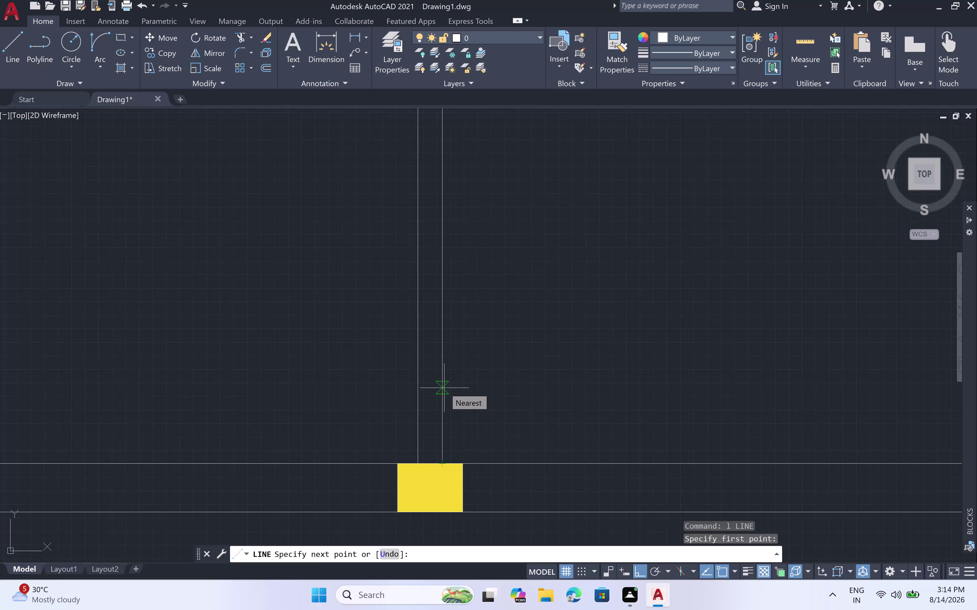
text(6")
key(space)
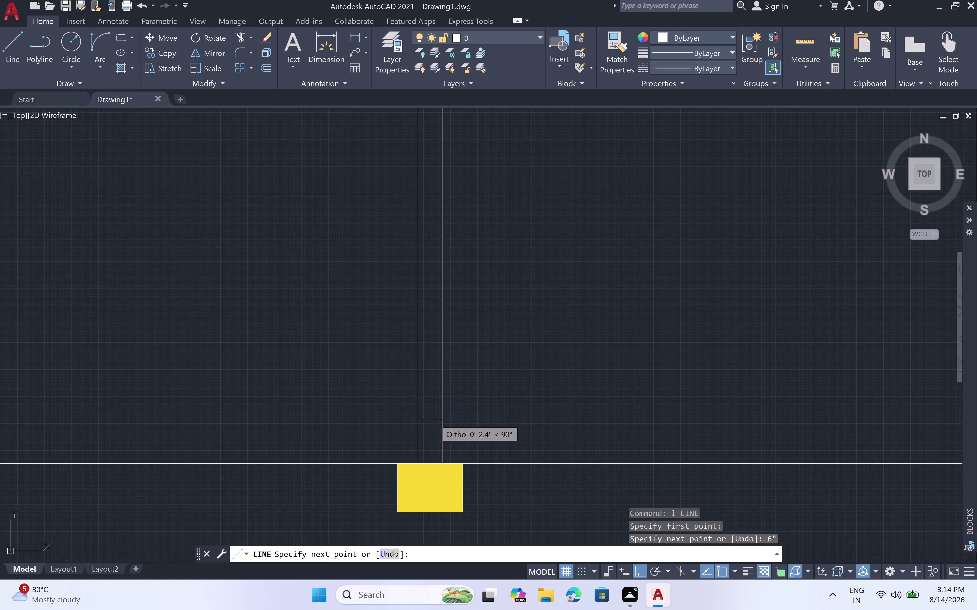
scroll(up, 3)
click(393, 426)
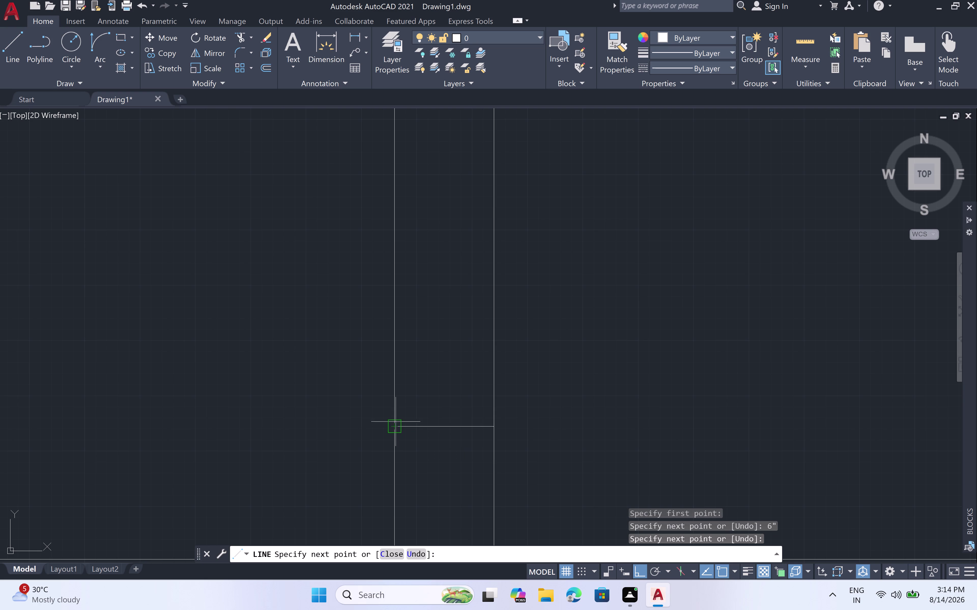
scroll(down, 3)
key(Escape)
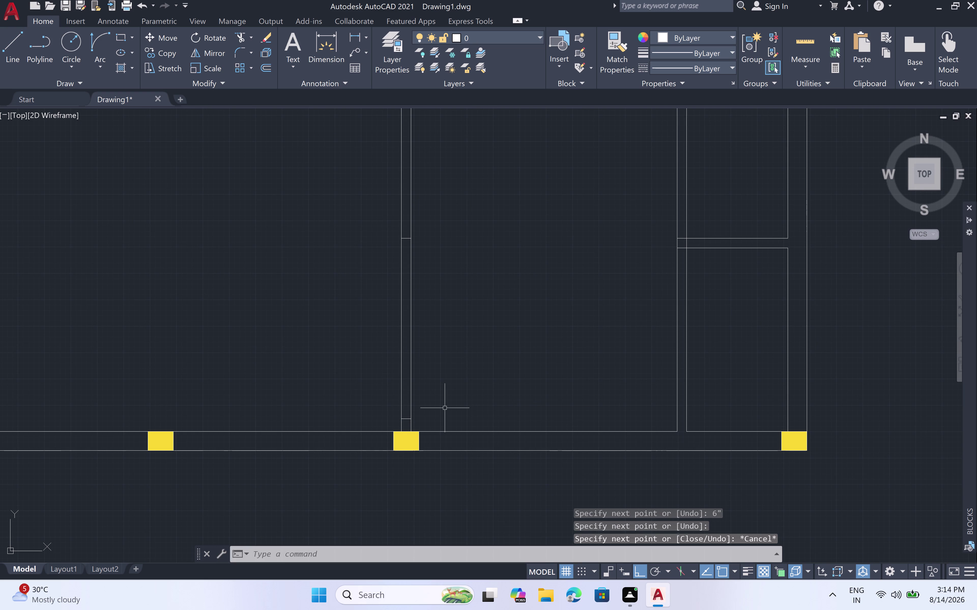
Select the short trial line and delete it.
scroll(up, 3)
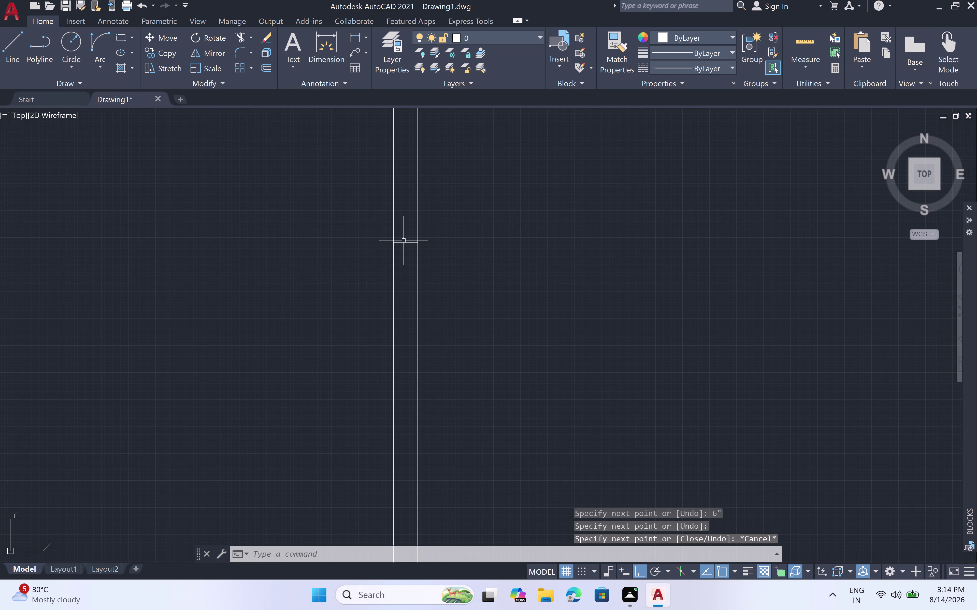
click(403, 243)
key(Delete)
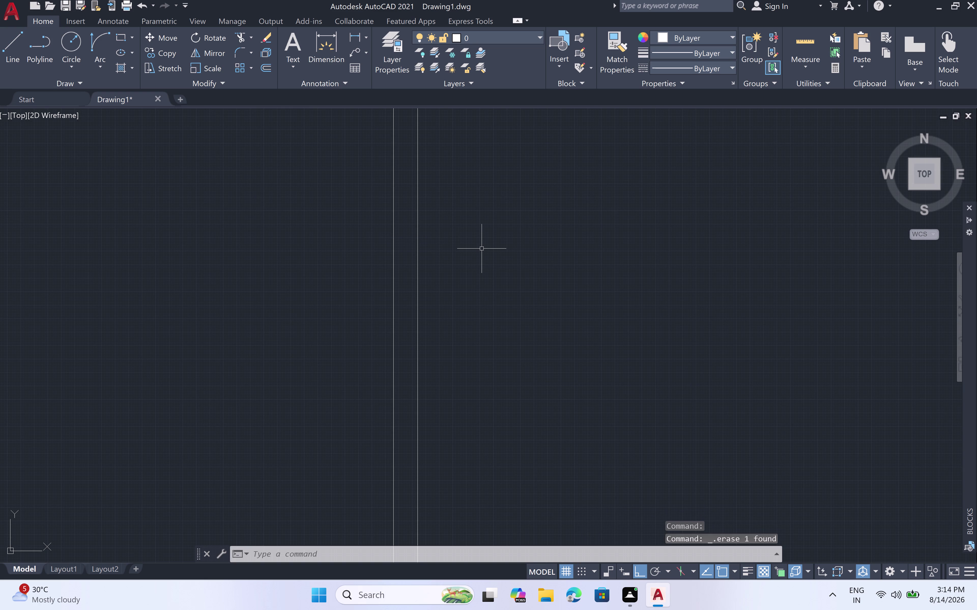
scroll(down, 3)
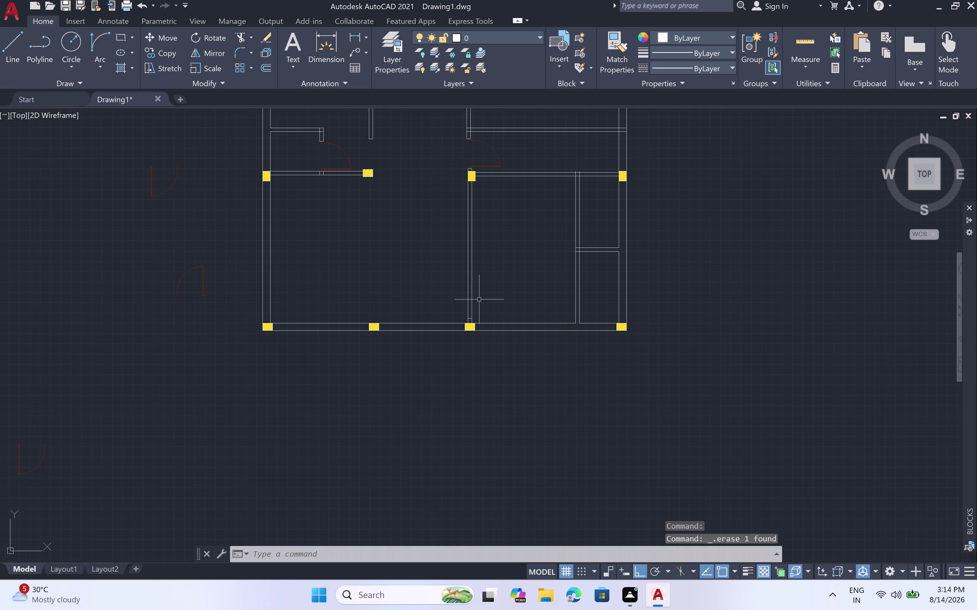
Bring the plan's bottom walls into view and select the door swing left of the plan.
scroll(down, 3)
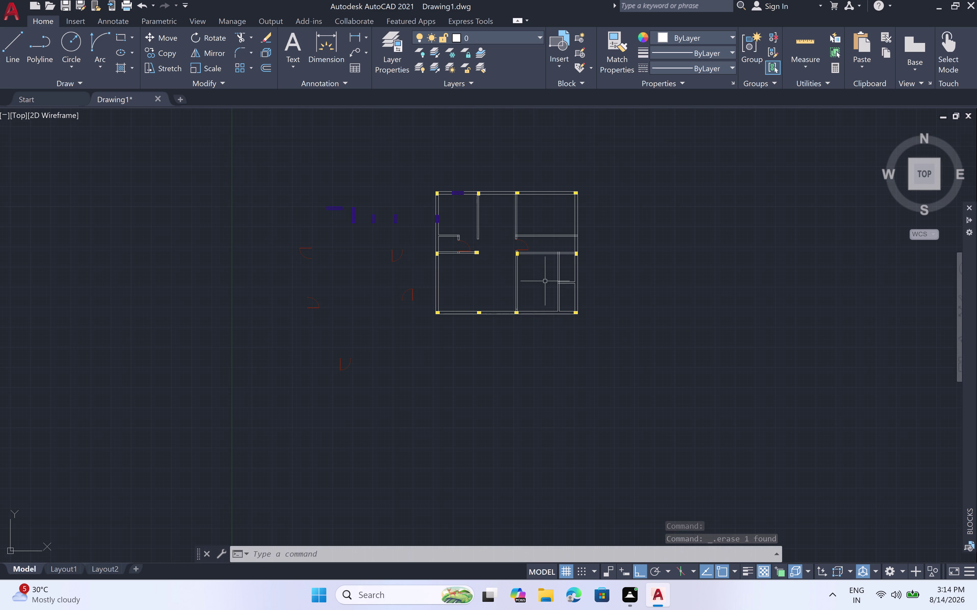
middle_drag(545, 278, 544, 332)
scroll(up, 3)
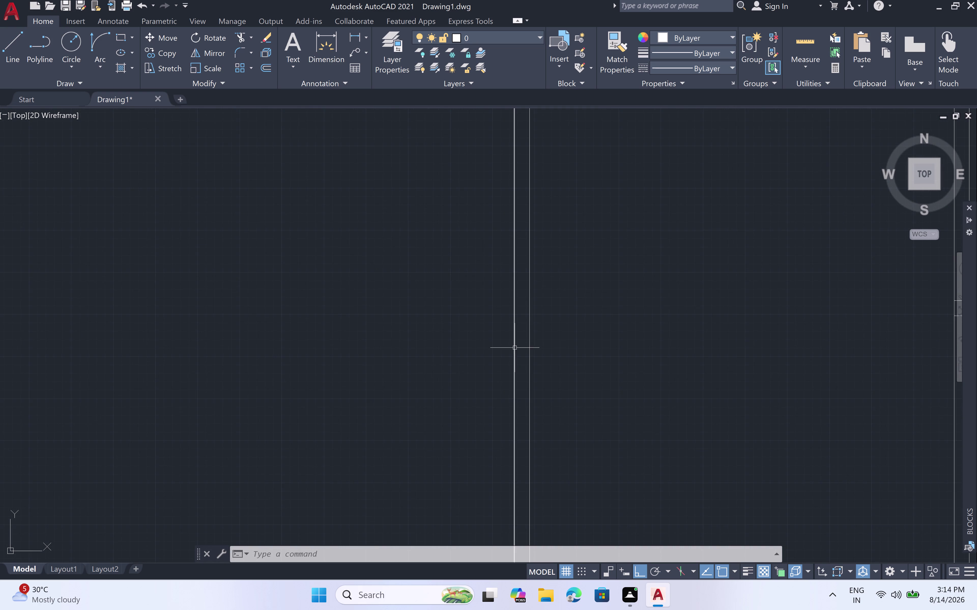
scroll(down, 3)
middle_drag(566, 391, 563, 324)
scroll(up, 3)
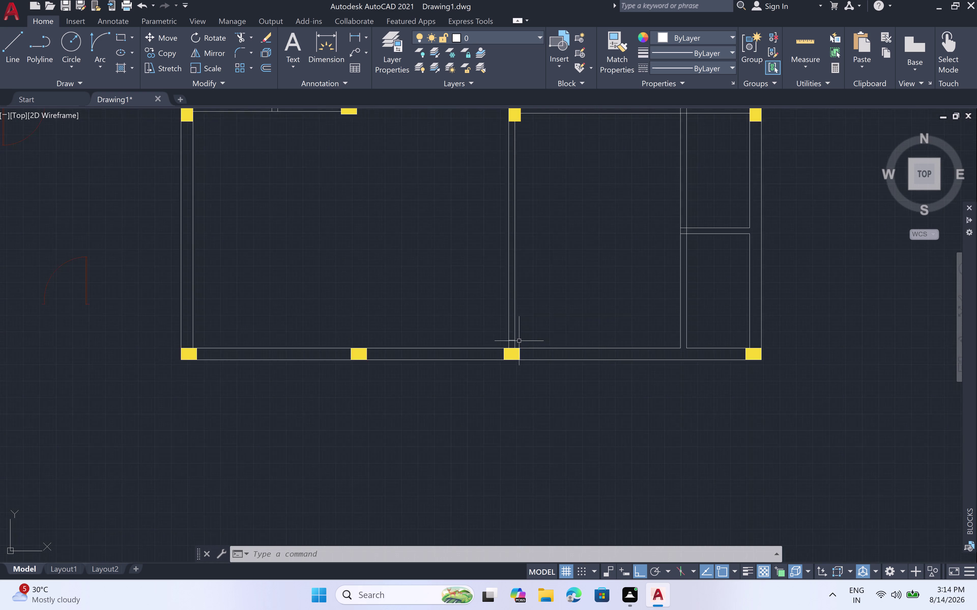
scroll(down, 3)
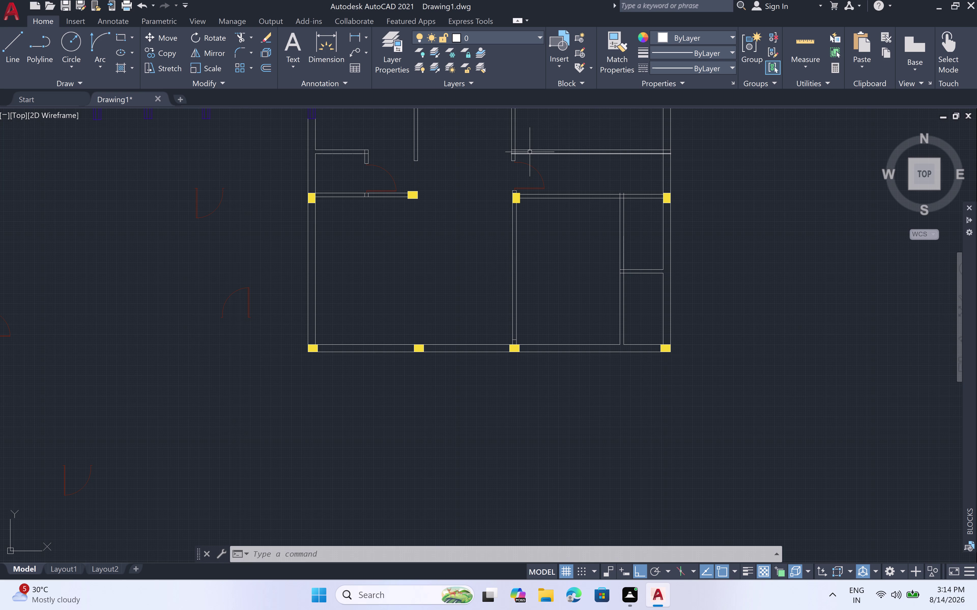
scroll(down, 3)
scroll(down, 3)
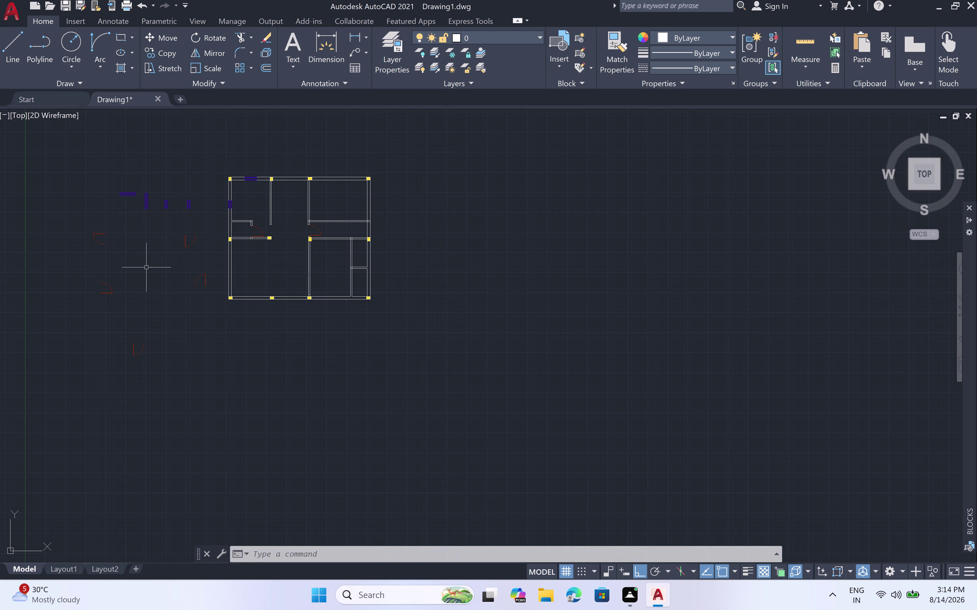
click(134, 277)
click(72, 309)
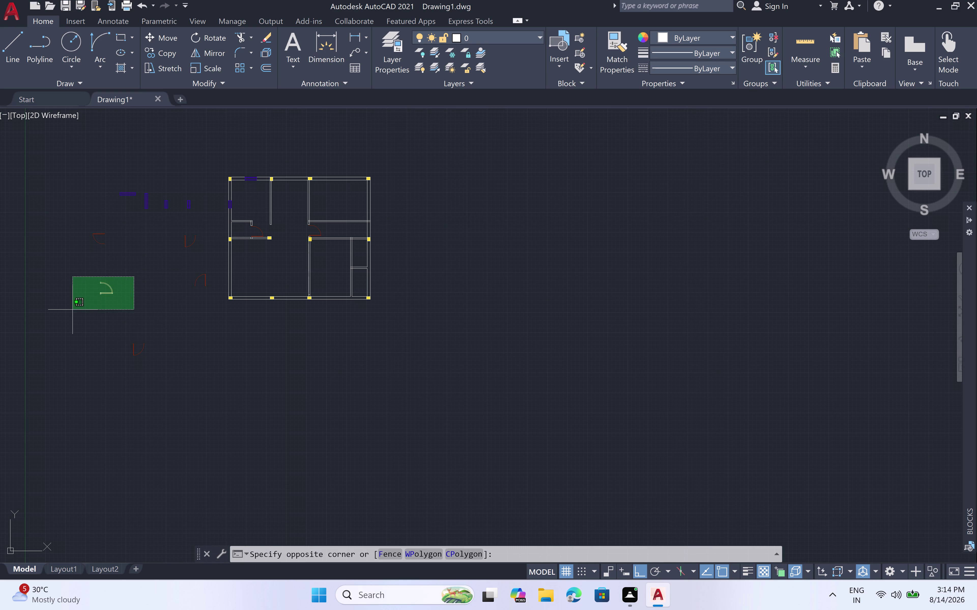
Copy the door swing with Ortho off to the wall opening beside the bottom-wall column.
key(c)
text(o)
key(space)
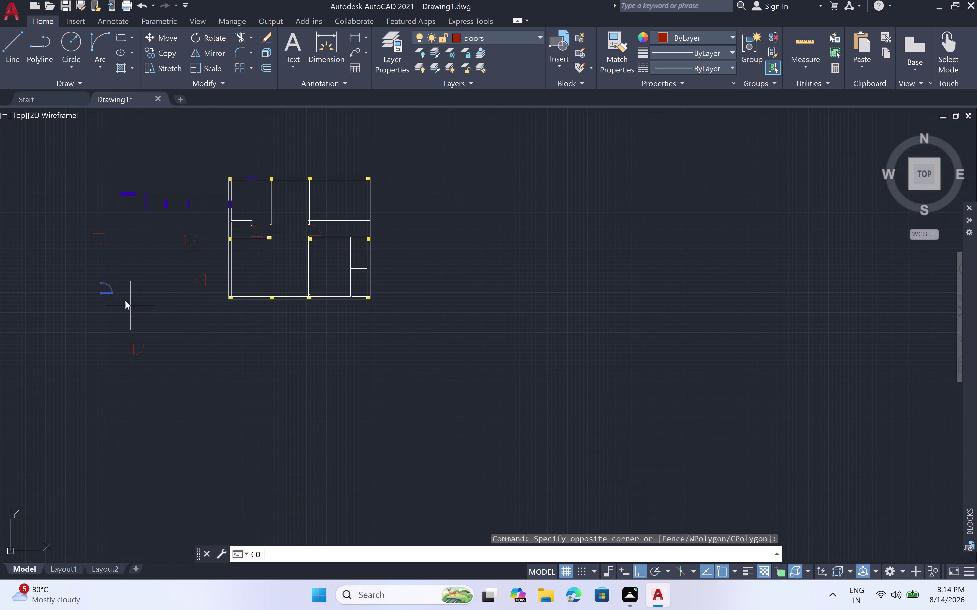
scroll(up, 3)
scroll(down, 3)
middle_drag(19, 274, 62, 273)
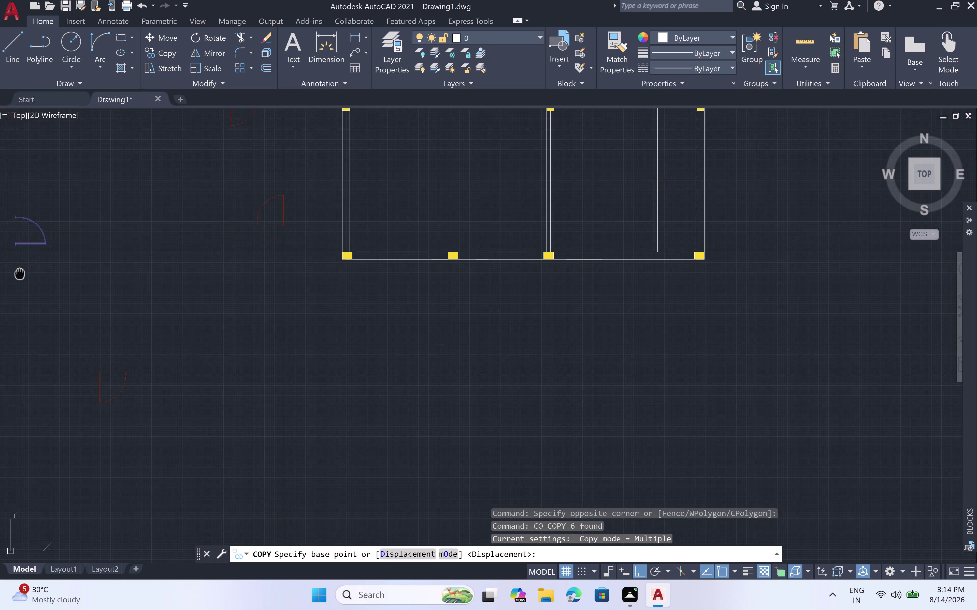
middle_drag(61, 273, 186, 274)
scroll(up, 3)
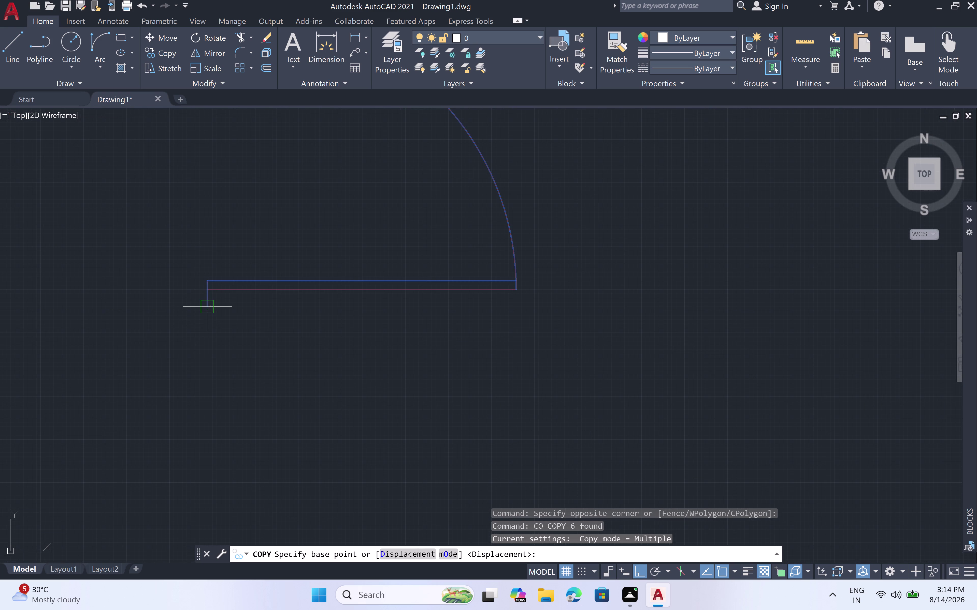
click(209, 306)
scroll(down, 3)
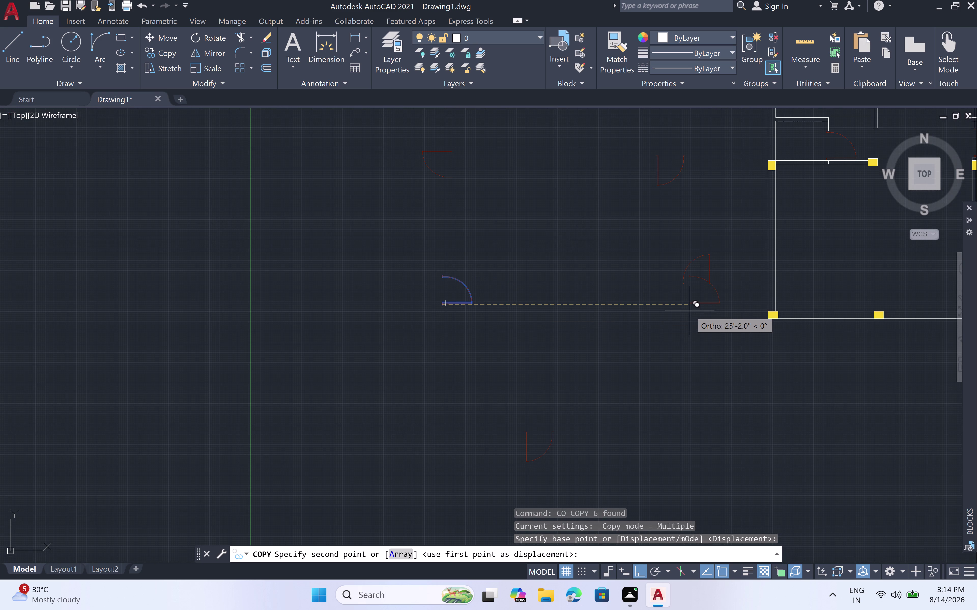
key(F8)
scroll(down, 3)
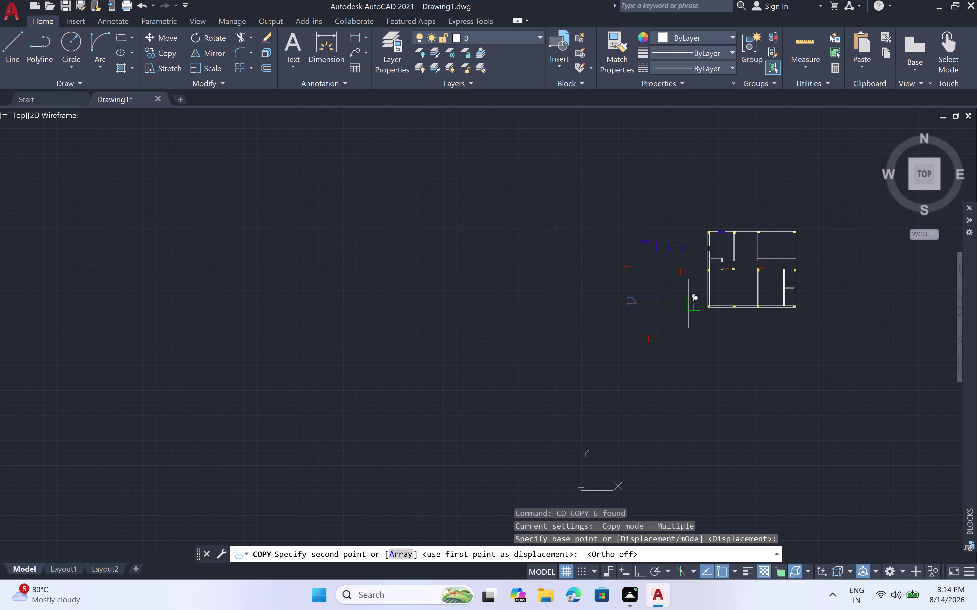
scroll(up, 3)
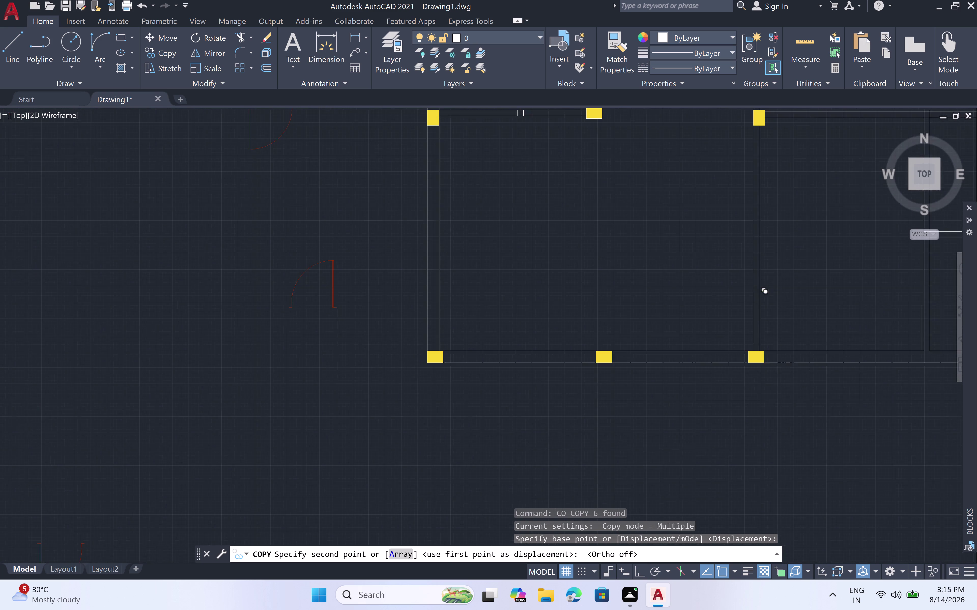
scroll(up, 3)
scroll(up, 3)
scroll(down, 3)
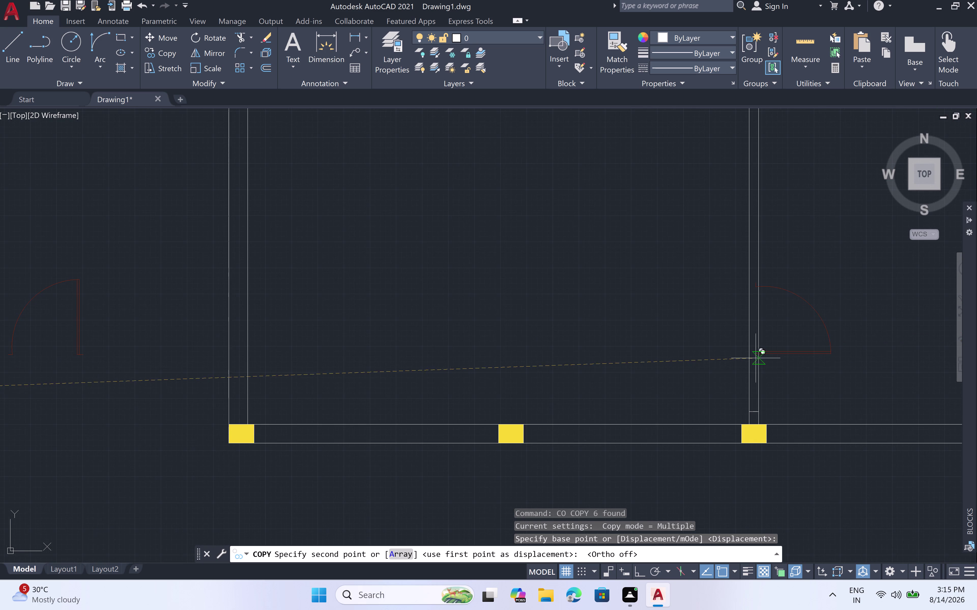
scroll(up, 3)
scroll(down, 3)
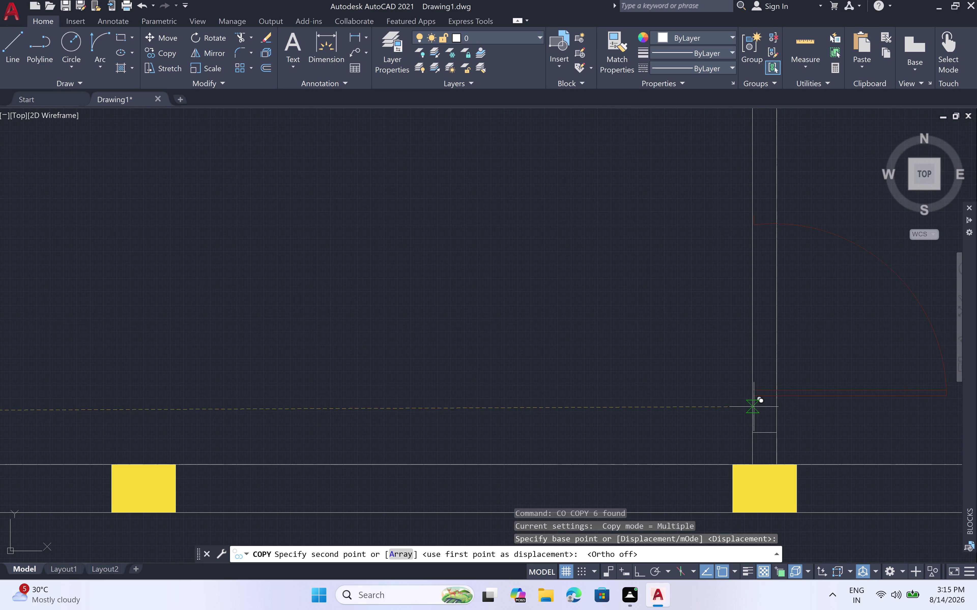
scroll(up, 3)
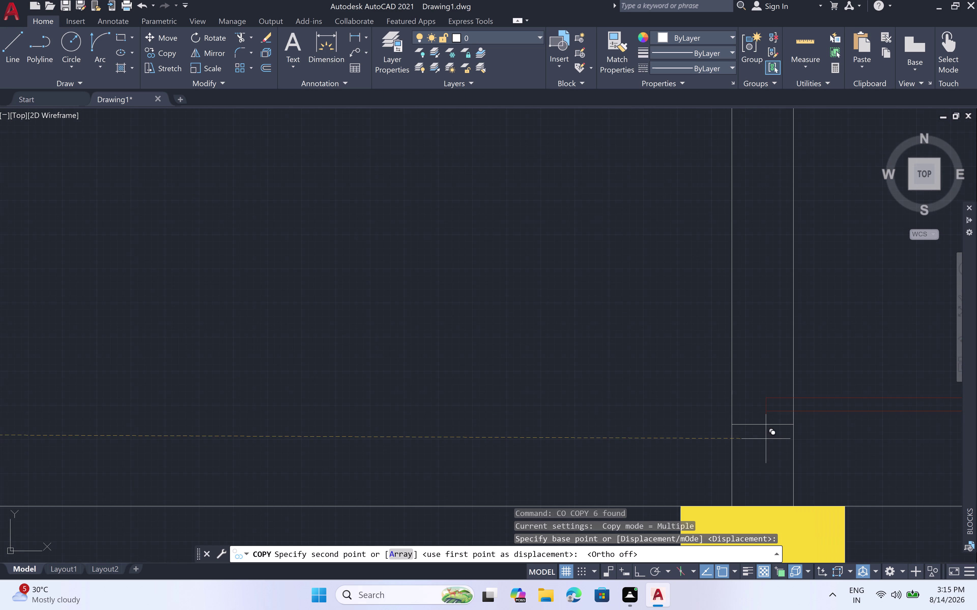
click(762, 430)
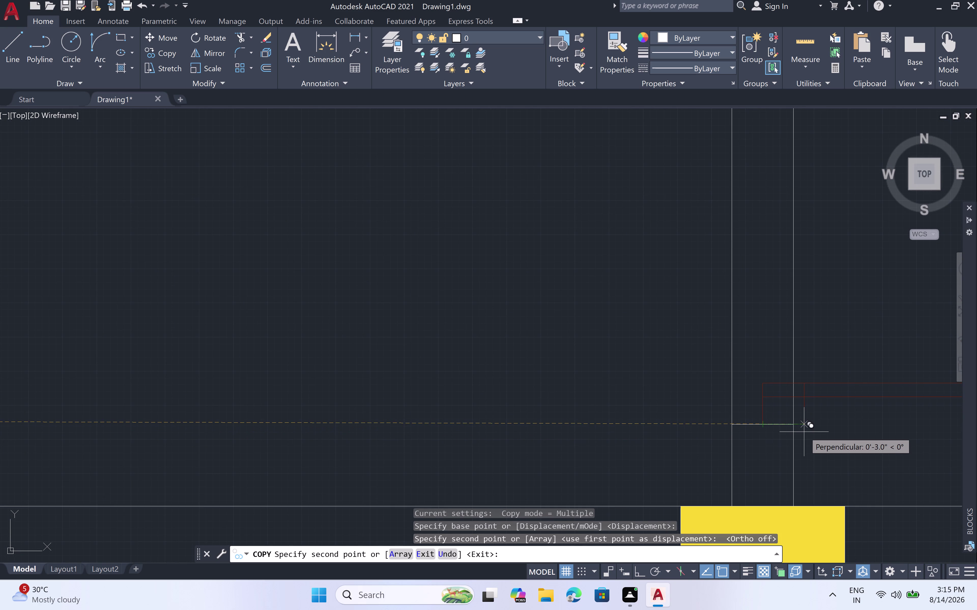
key(Escape)
scroll(down, 3)
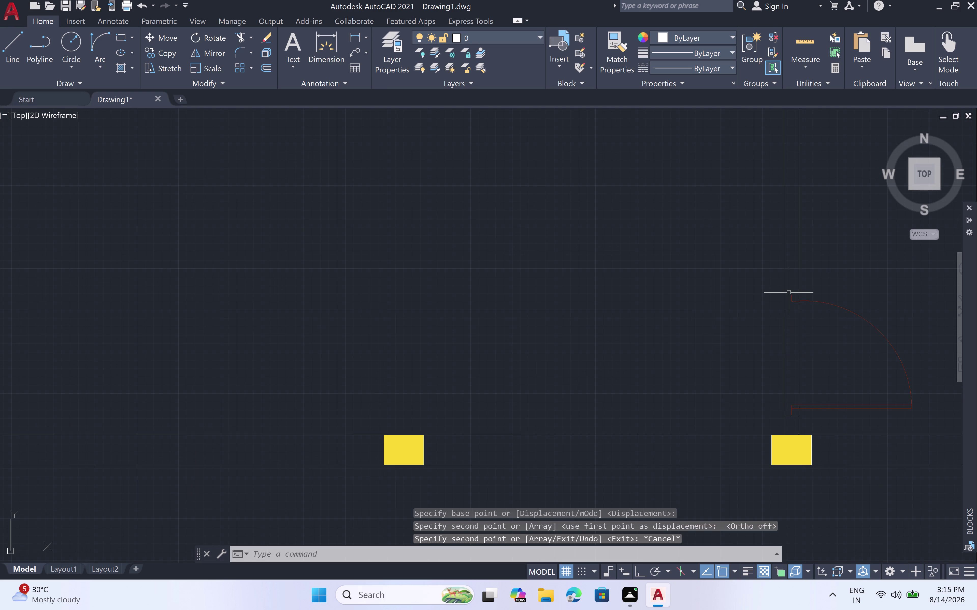
Draw three-point line segments closing the interior wall end beside the copied door.
text(l)
key(space)
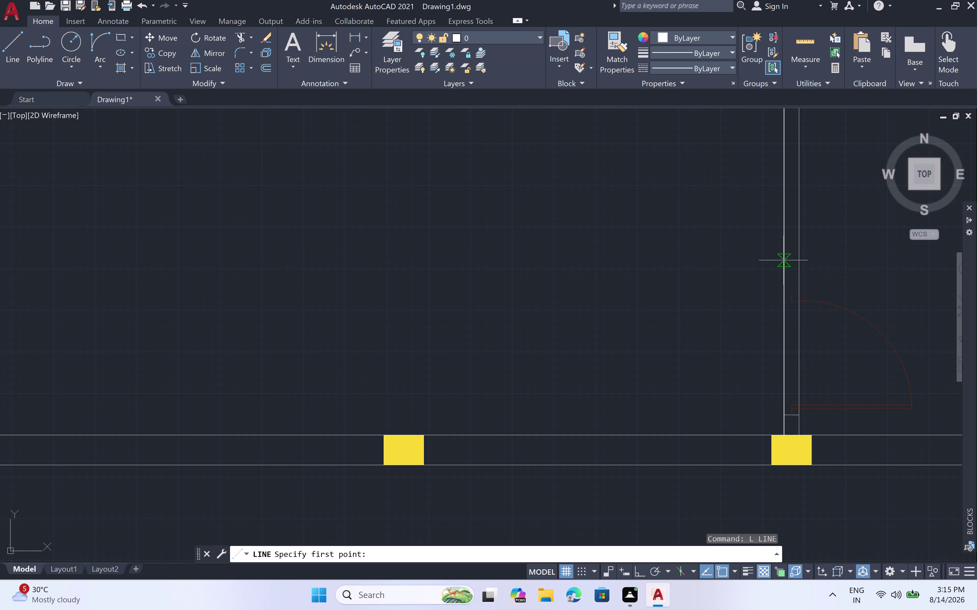
scroll(up, 3)
scroll(down, 3)
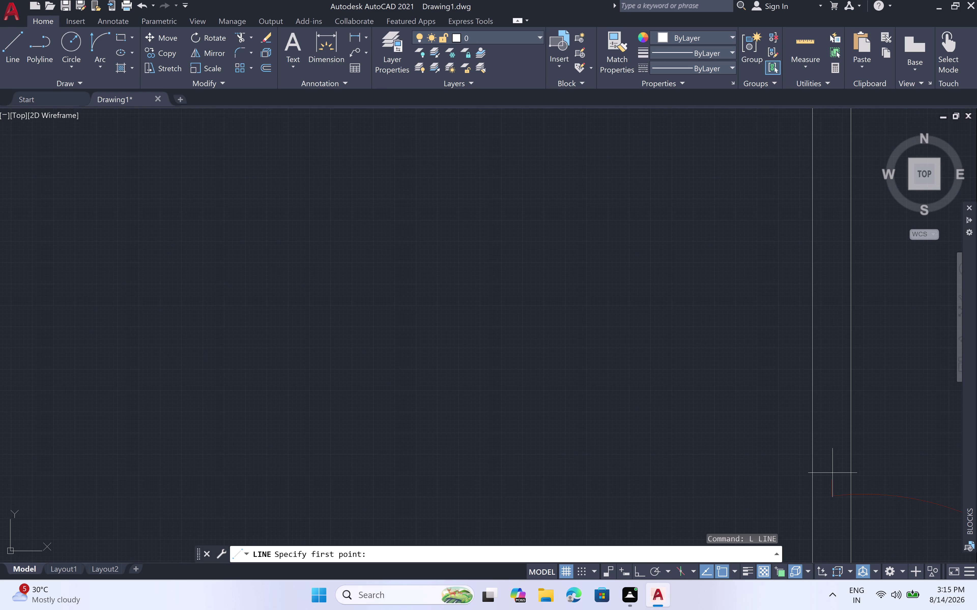
click(830, 482)
click(811, 477)
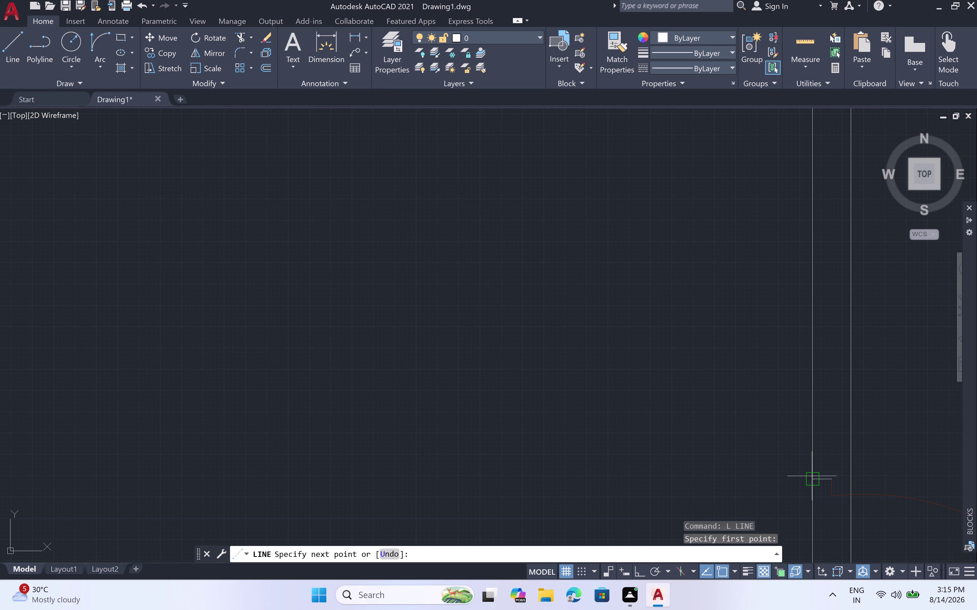
click(847, 475)
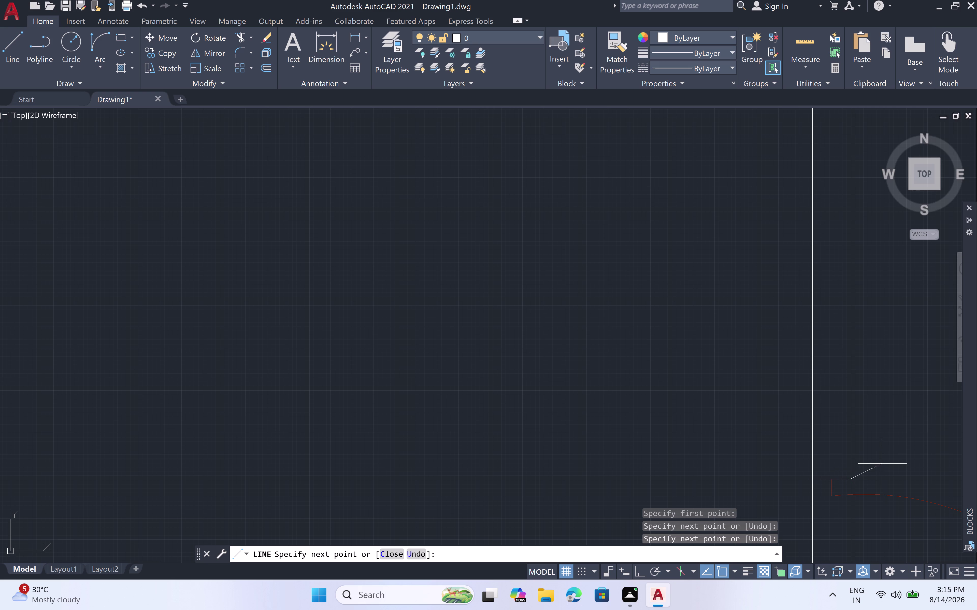
key(Escape)
scroll(down, 3)
middle_drag(882, 486, 830, 405)
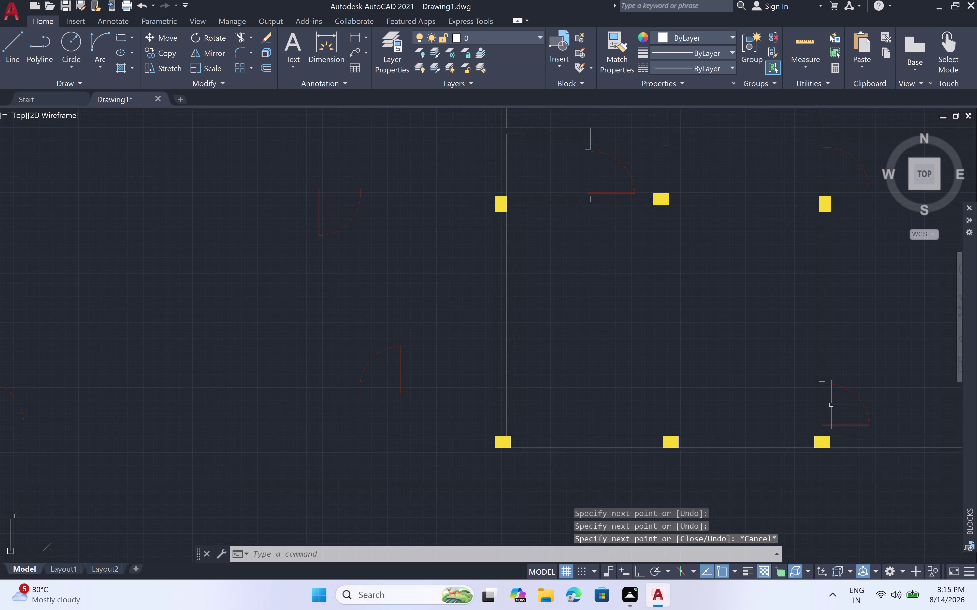
scroll(up, 3)
Trim the five wall line pieces crossing the copied door opening with TR.
text(t)
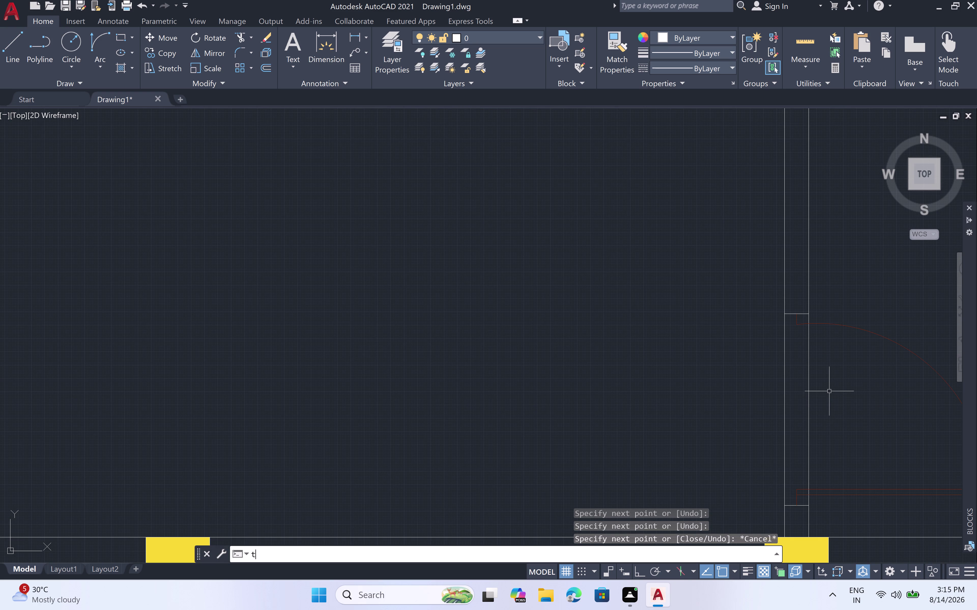
text(r)
key(space)
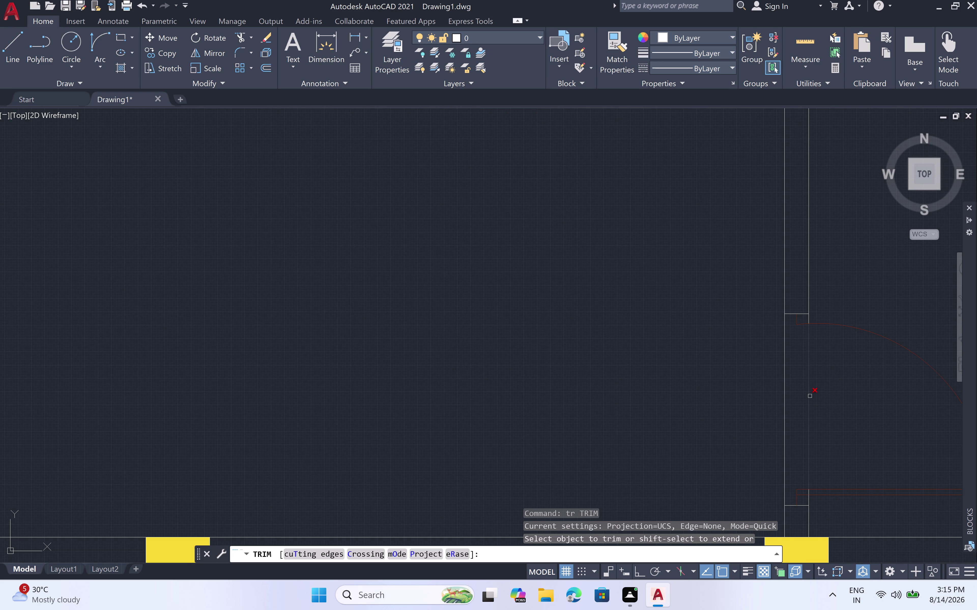
click(810, 397)
click(783, 400)
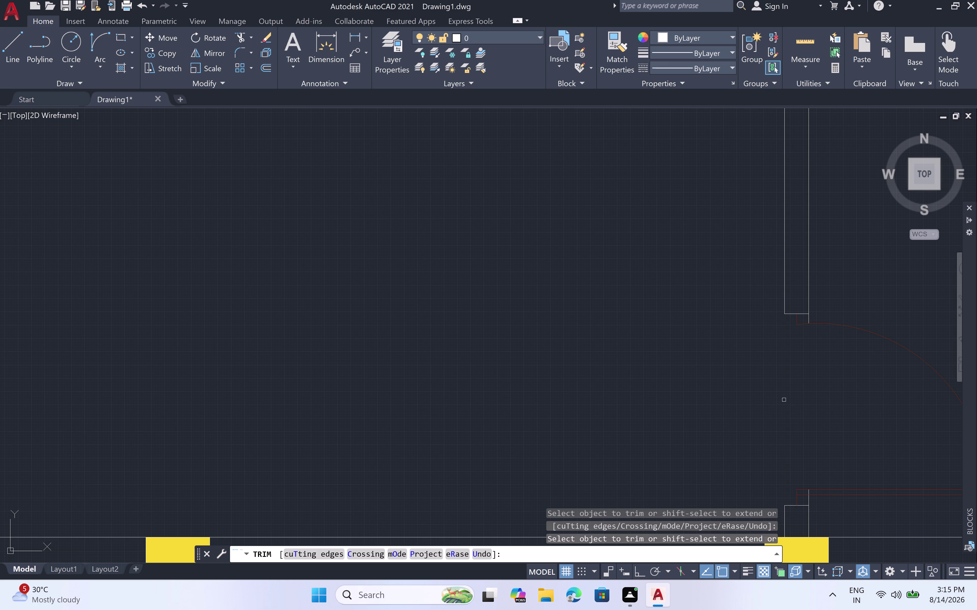
scroll(up, 3)
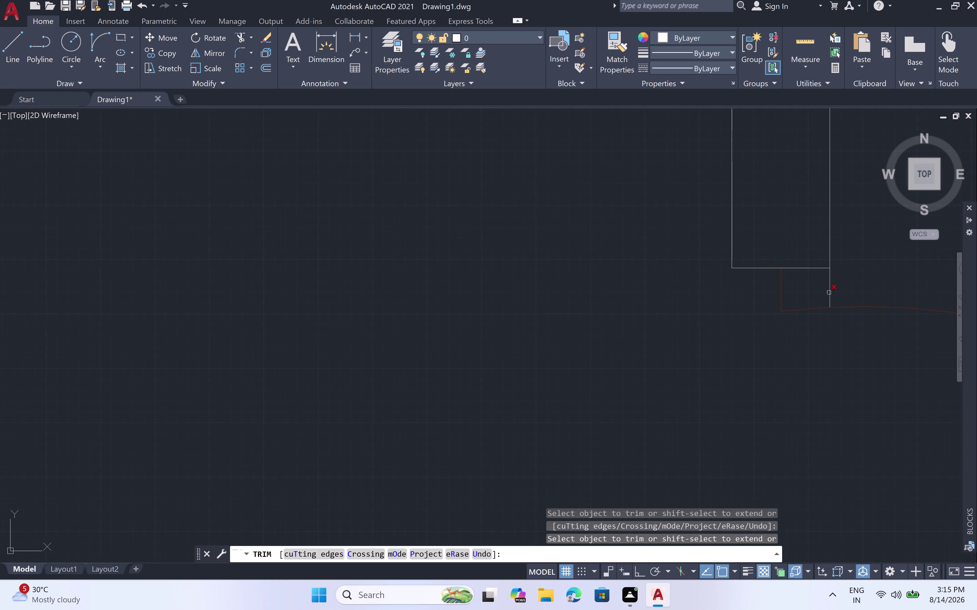
click(829, 292)
scroll(down, 3)
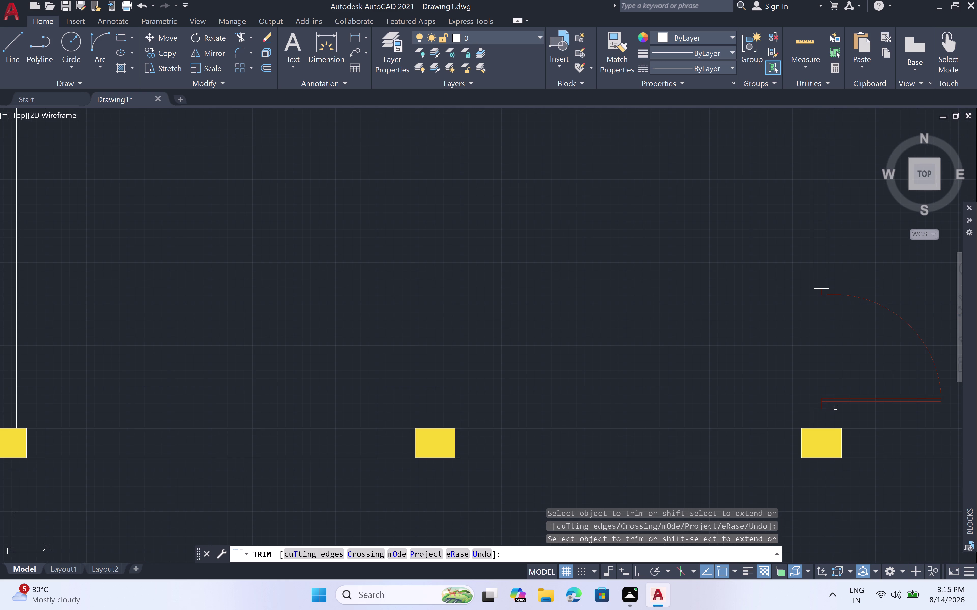
scroll(up, 3)
click(797, 388)
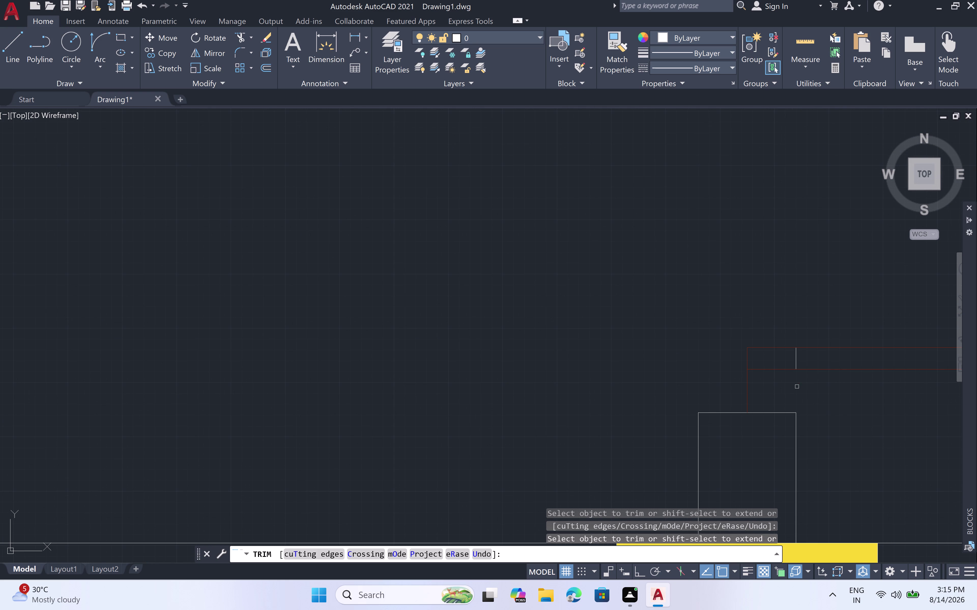
click(796, 364)
scroll(down, 3)
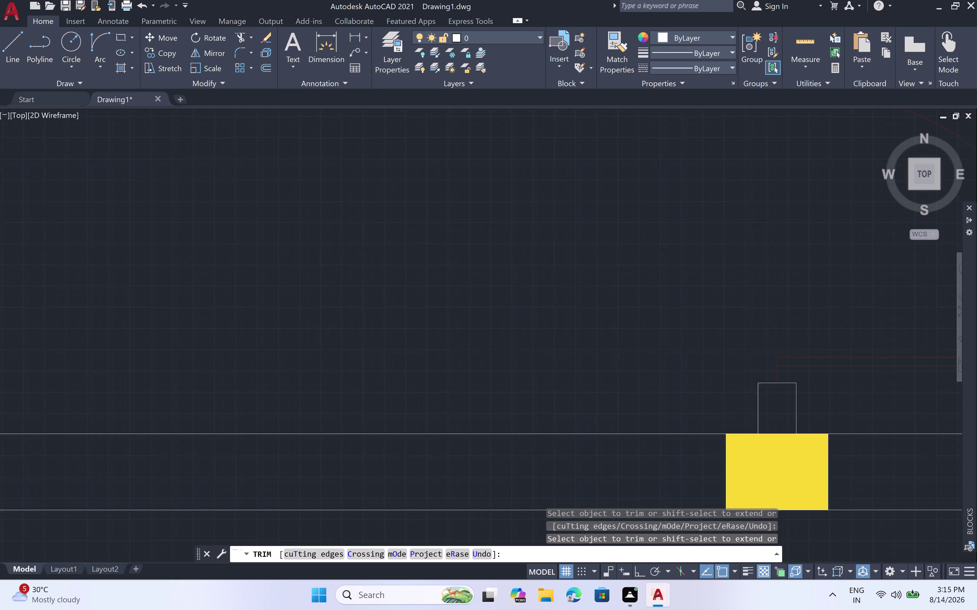
scroll(down, 3)
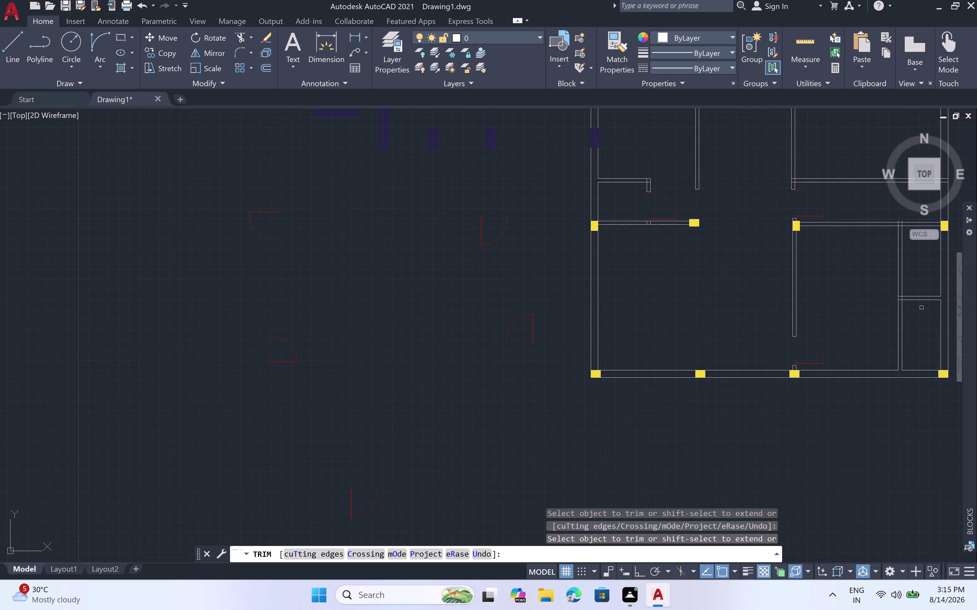
middle_drag(914, 317, 811, 301)
scroll(up, 3)
scroll(down, 3)
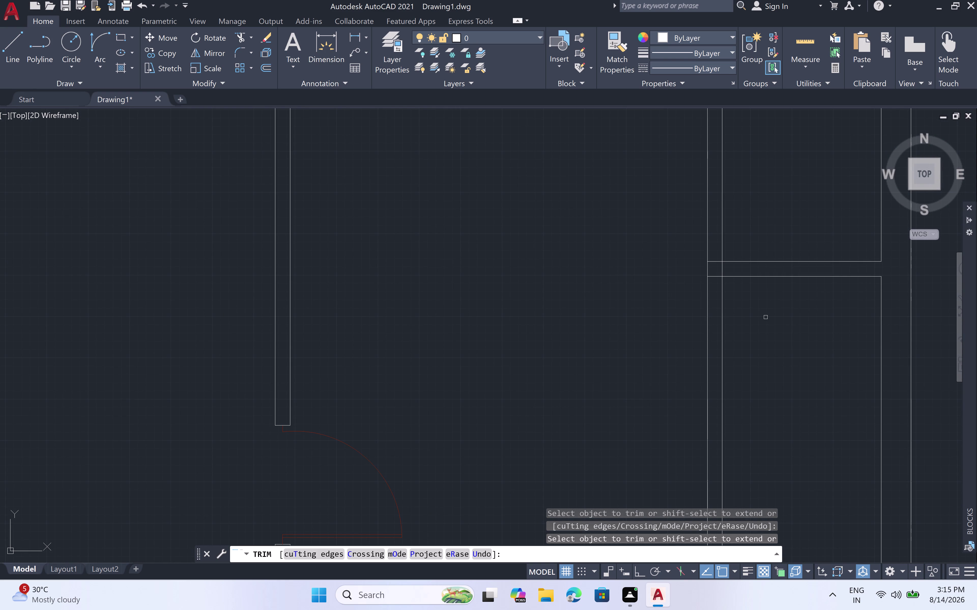
End trimming, then draw a 6" line from the wall corner plus two closing segments.
key(Escape)
key(l)
key(space)
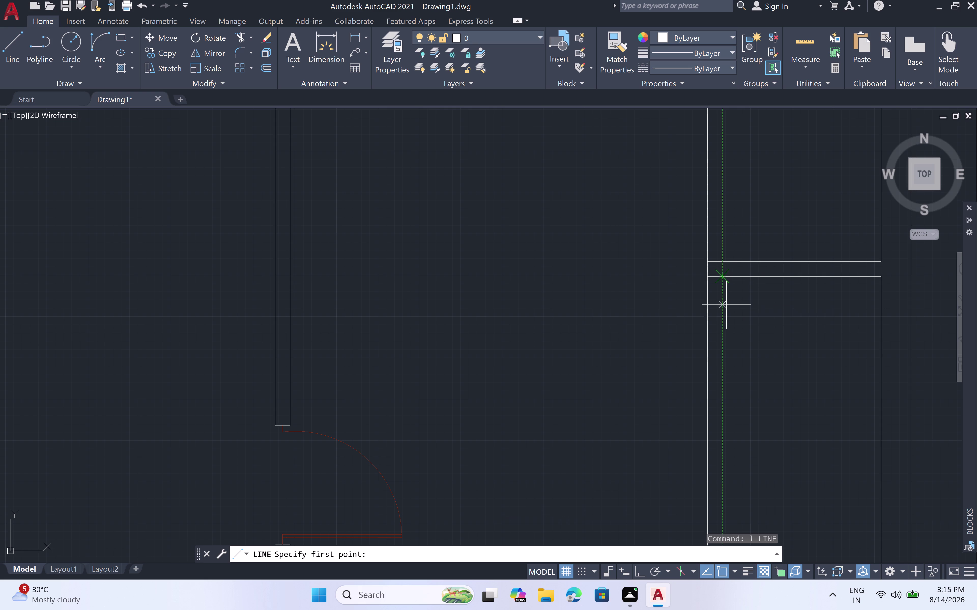
click(721, 278)
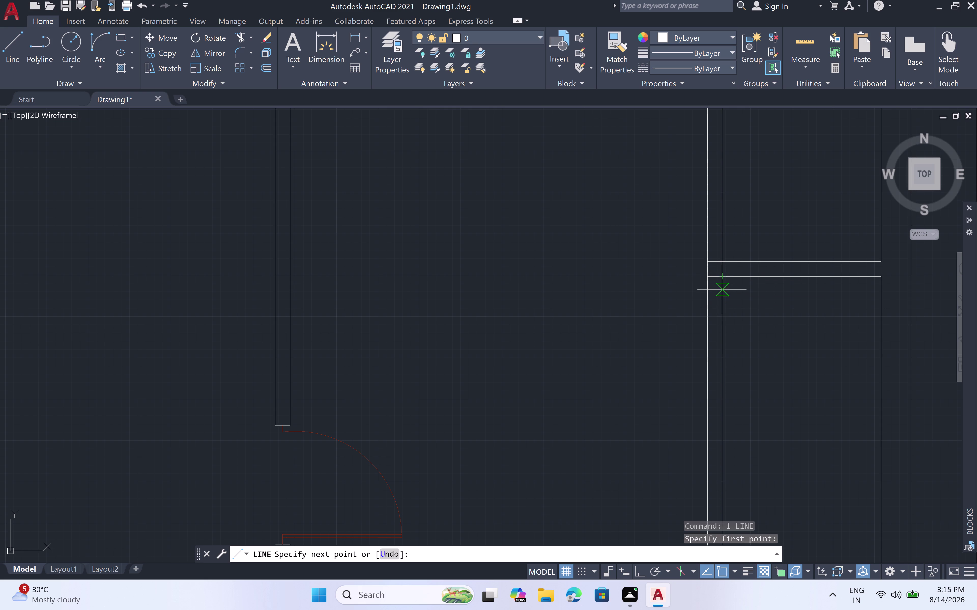
key(6)
text(")
key(space)
click(708, 300)
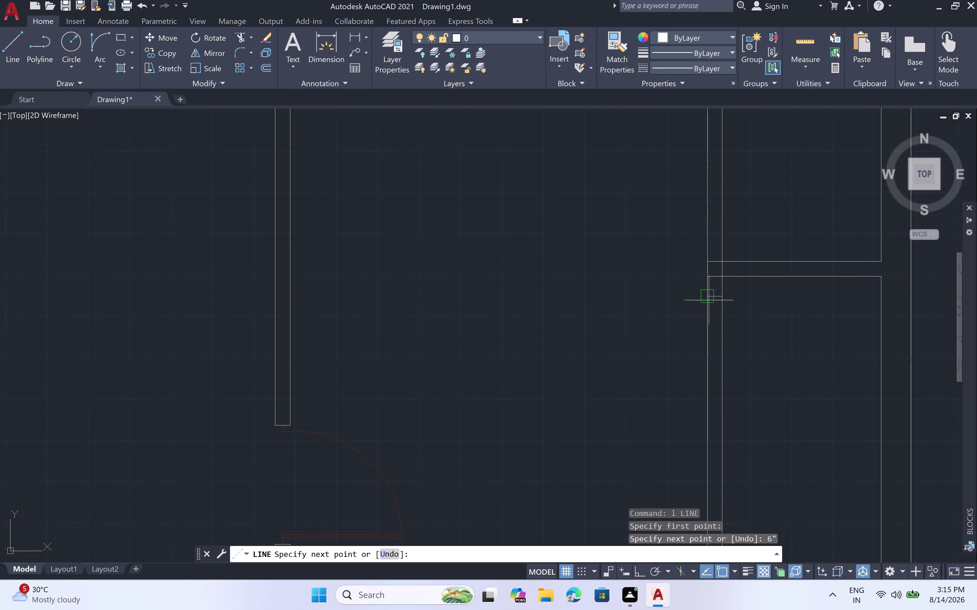
click(709, 280)
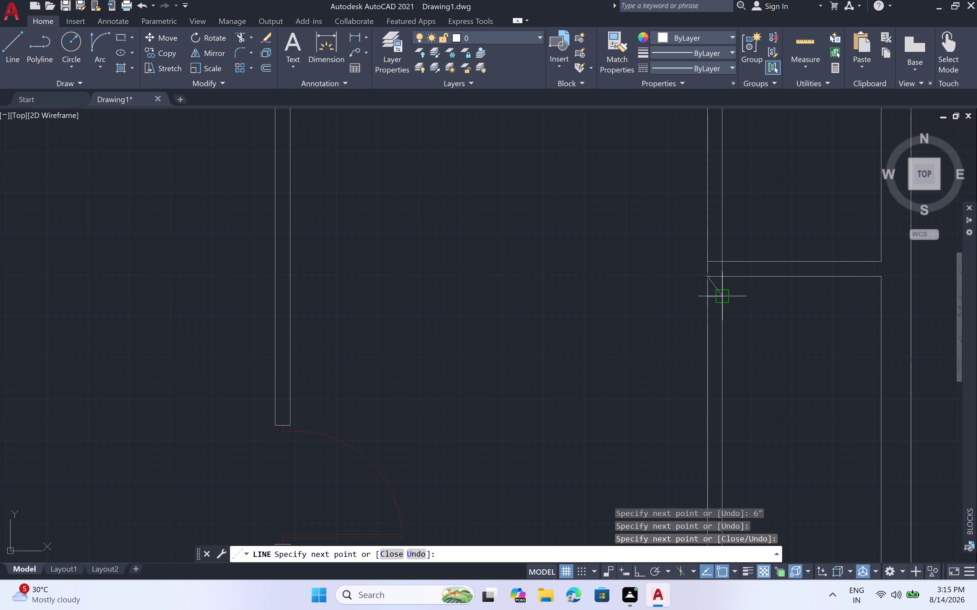
key(Escape)
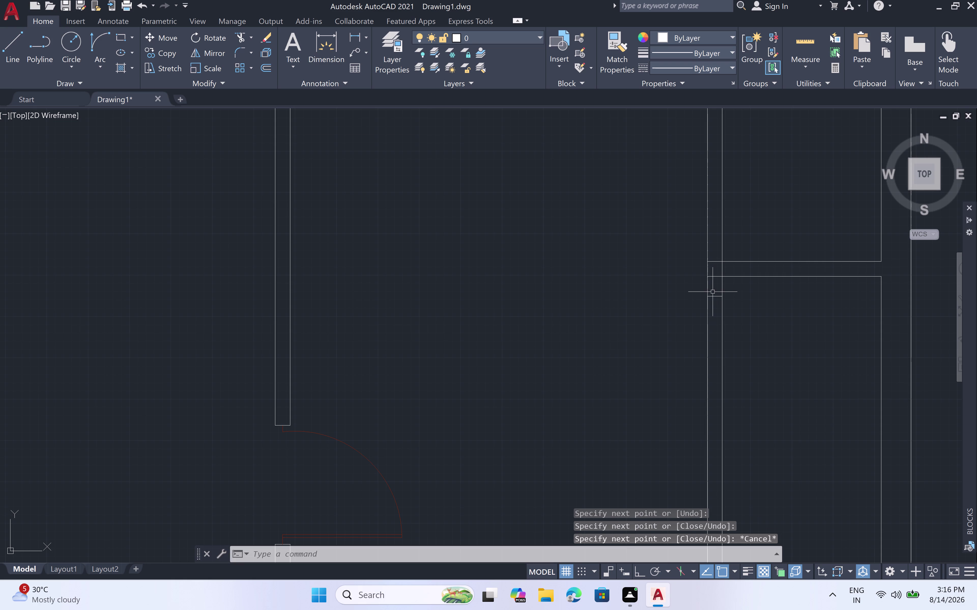
scroll(down, 3)
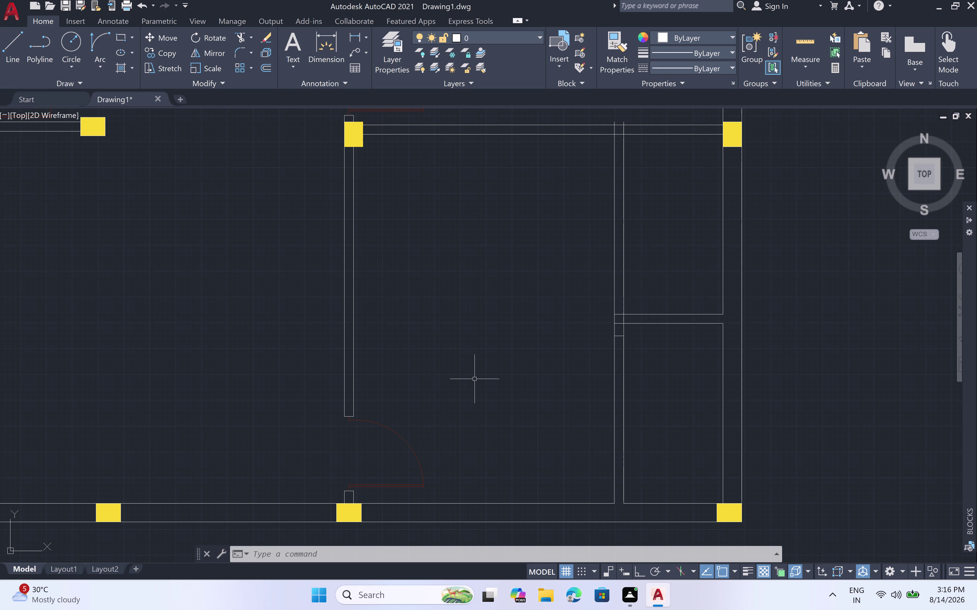
scroll(down, 3)
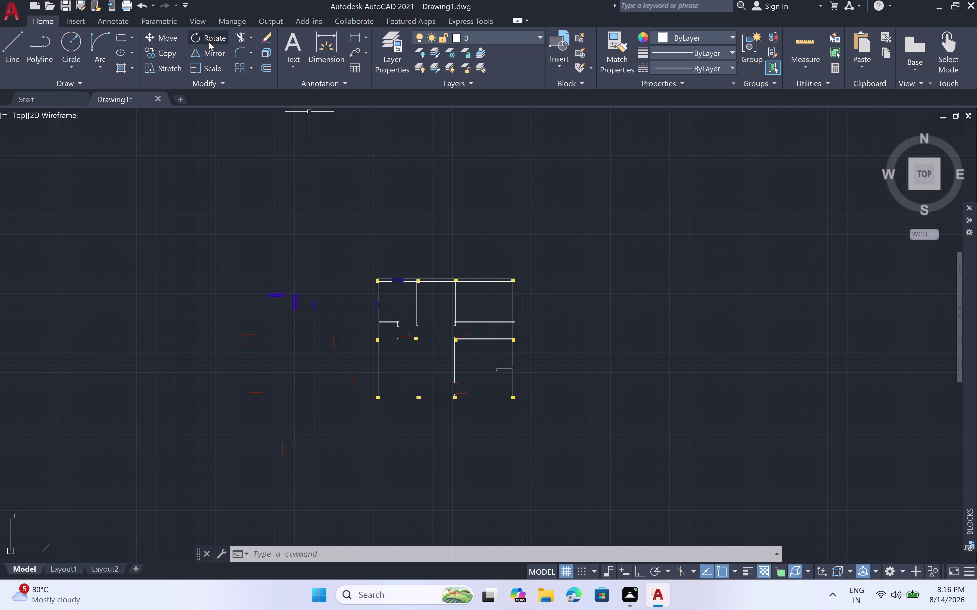
Start Mirror and select the loose door swing.
click(213, 53)
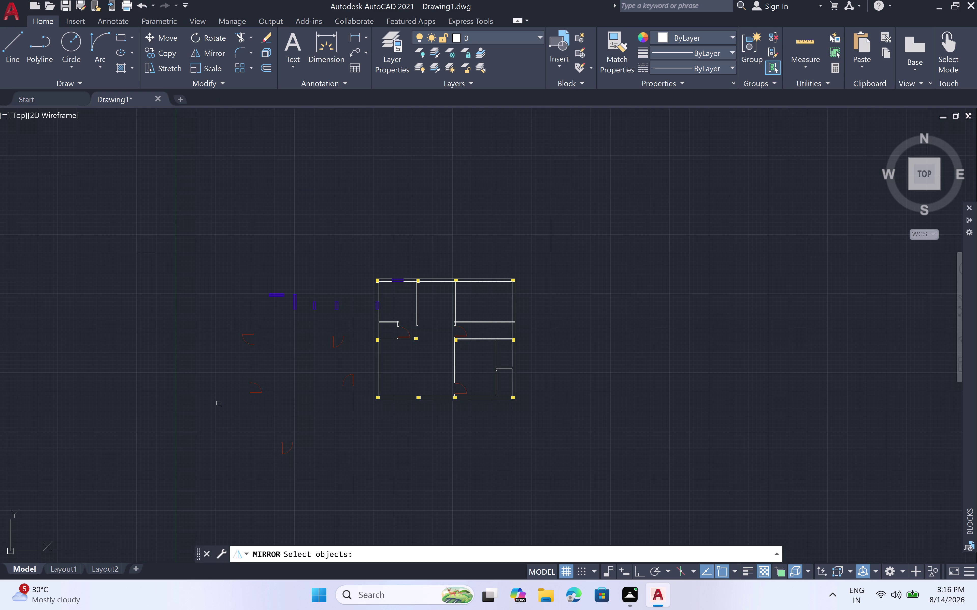
scroll(up, 3)
click(330, 318)
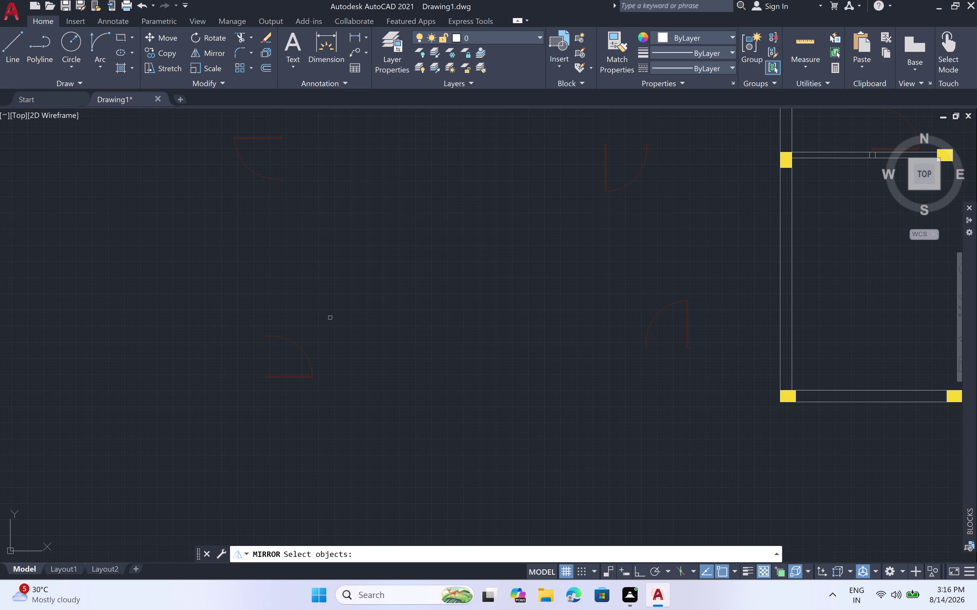
click(235, 410)
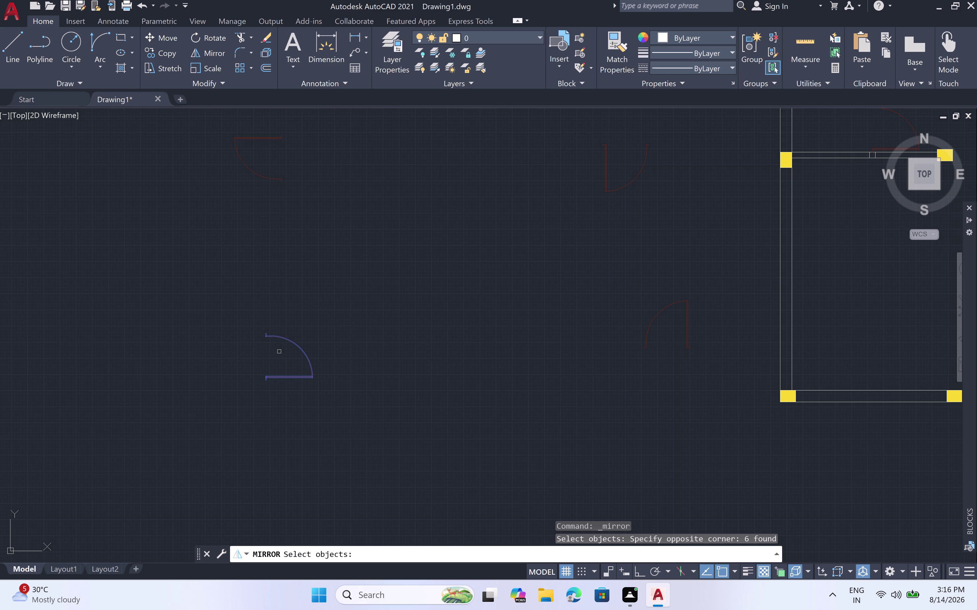
key(space)
Pick the mirror line with Ortho toggled, then cancel and undo the previous mirror.
scroll(up, 3)
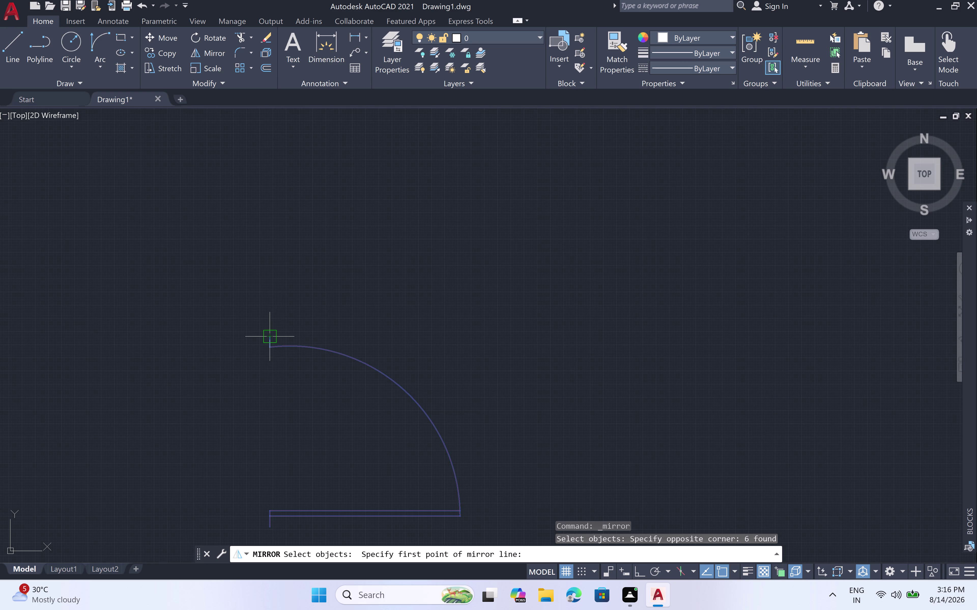
click(265, 335)
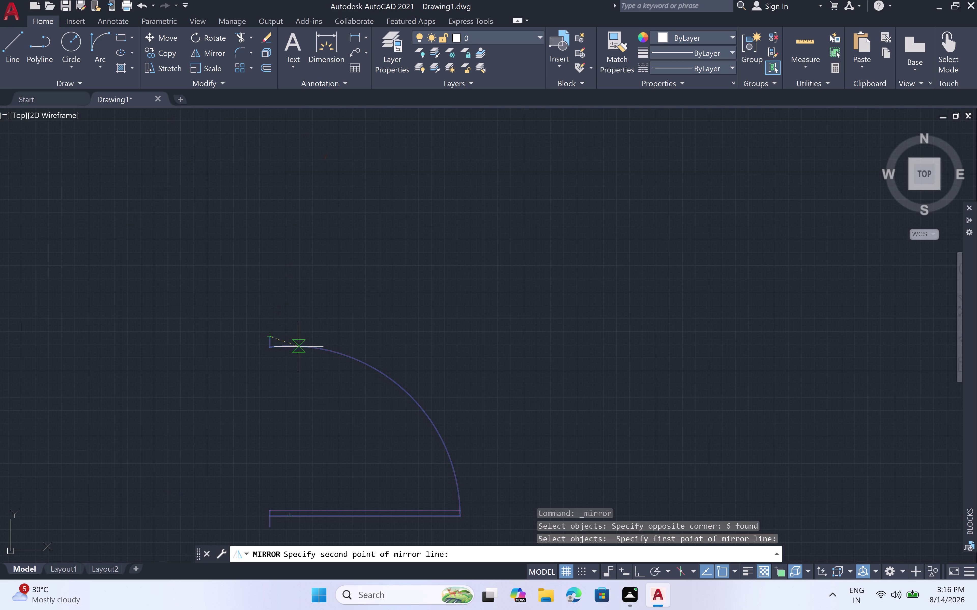
key(F8)
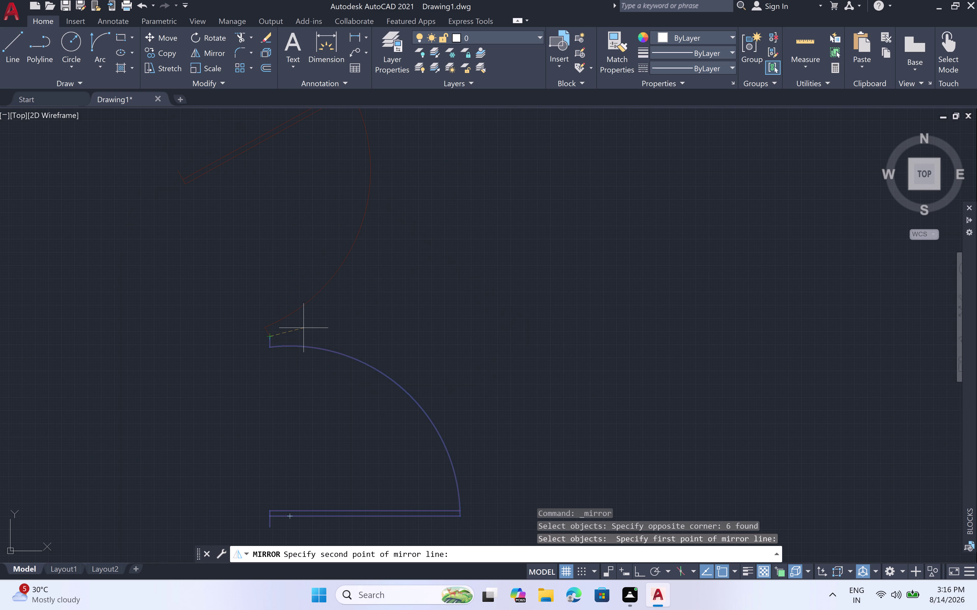
click(303, 328)
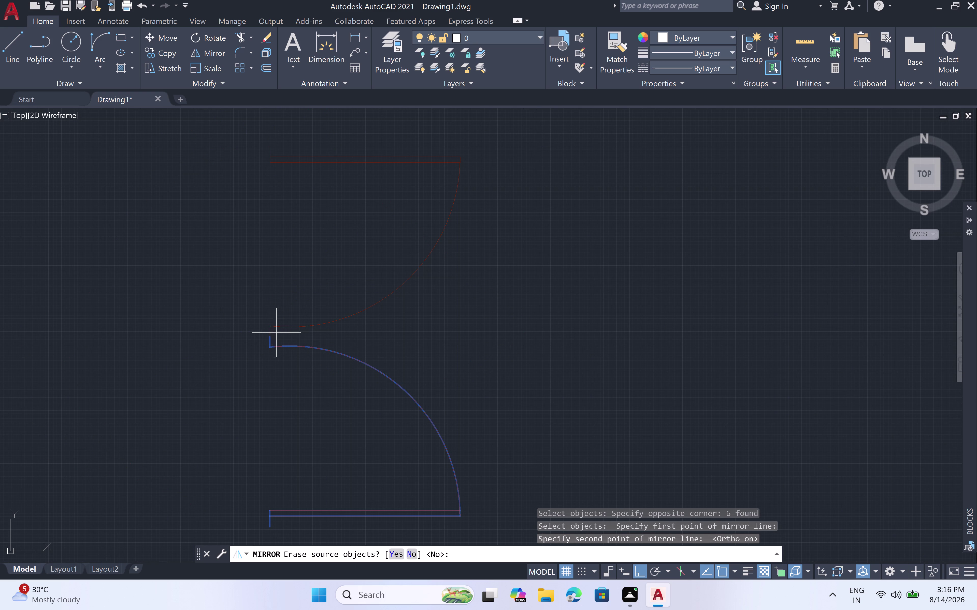
scroll(up, 3)
scroll(down, 3)
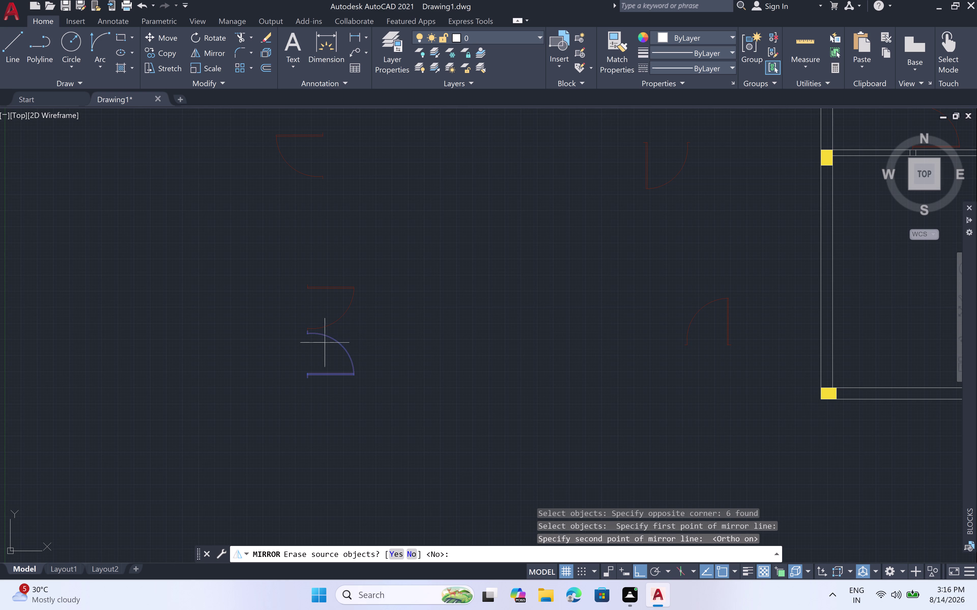
key(Escape)
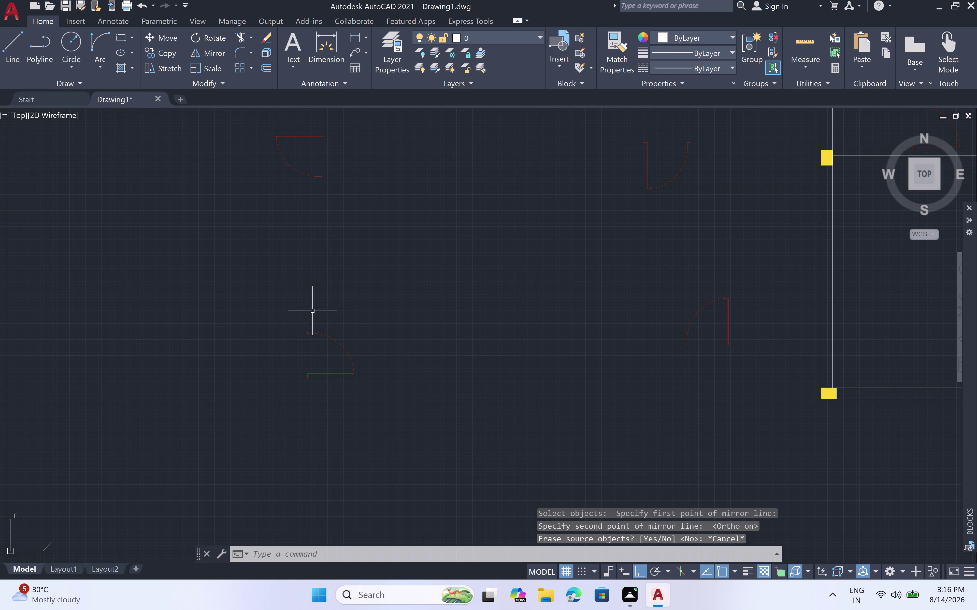
key(ctrl+z)
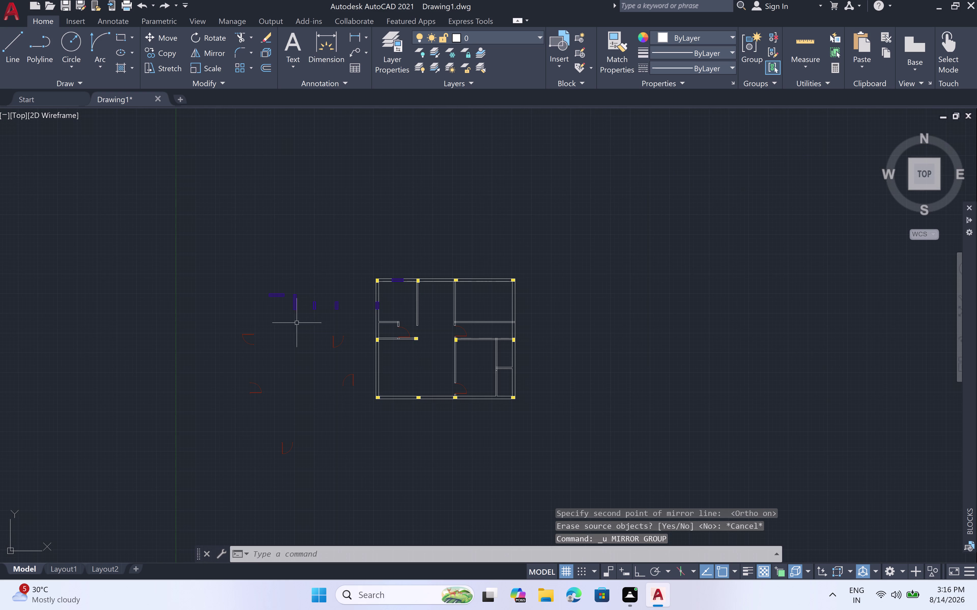
Mirror the window-selected door swing across a horizontal line with Ortho on, keeping the original.
scroll(up, 3)
click(407, 262)
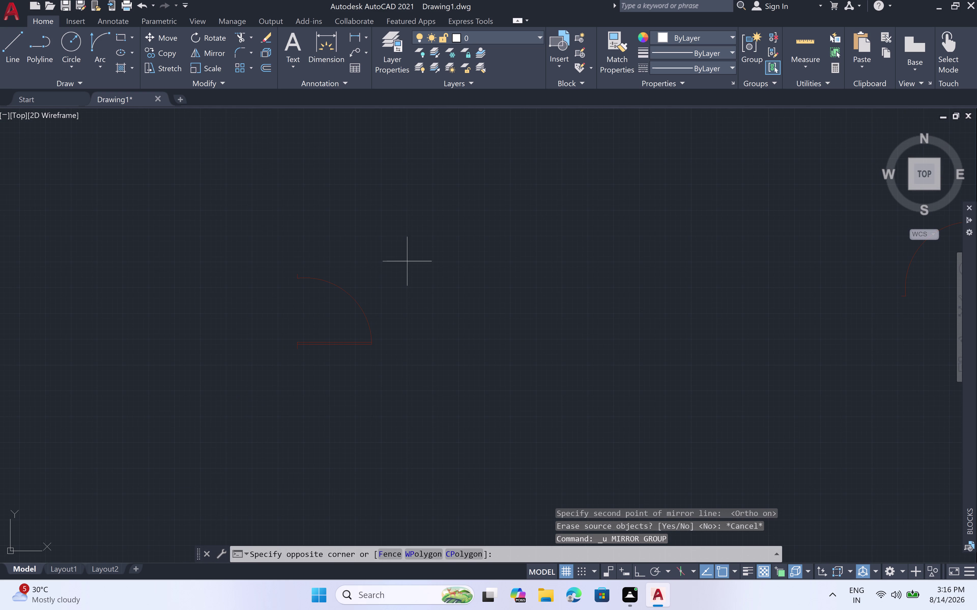
drag(229, 413, 233, 404)
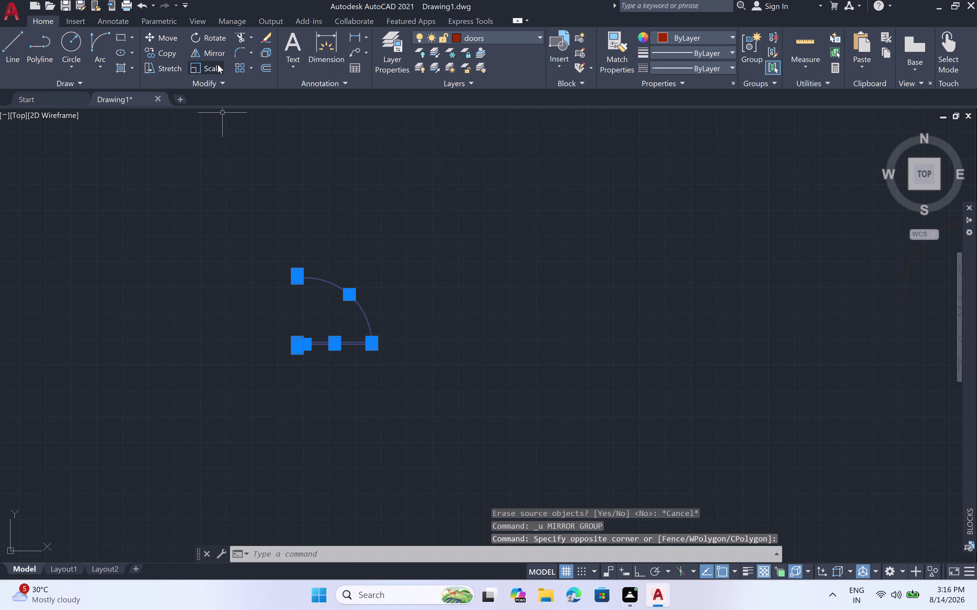
click(216, 51)
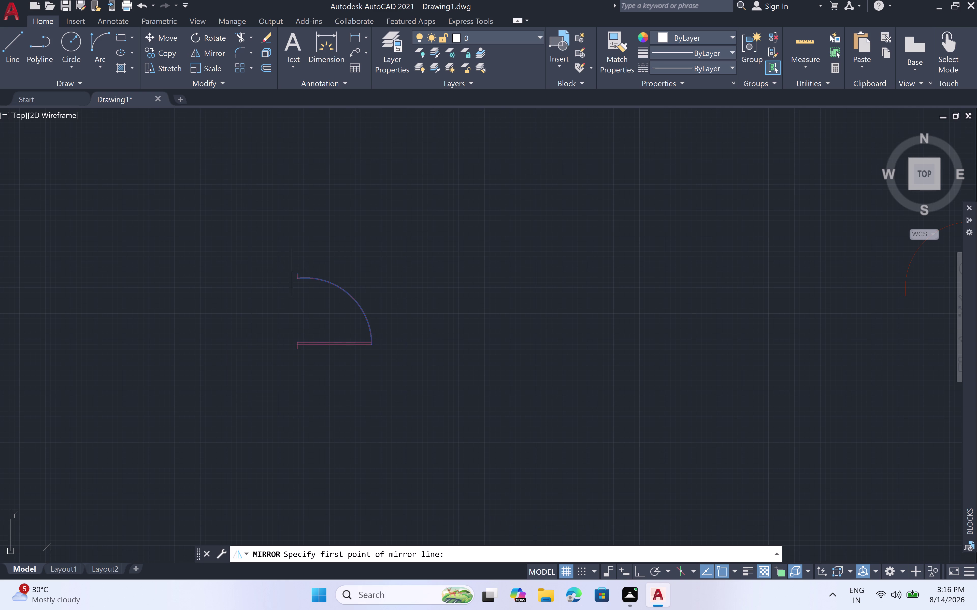
click(293, 273)
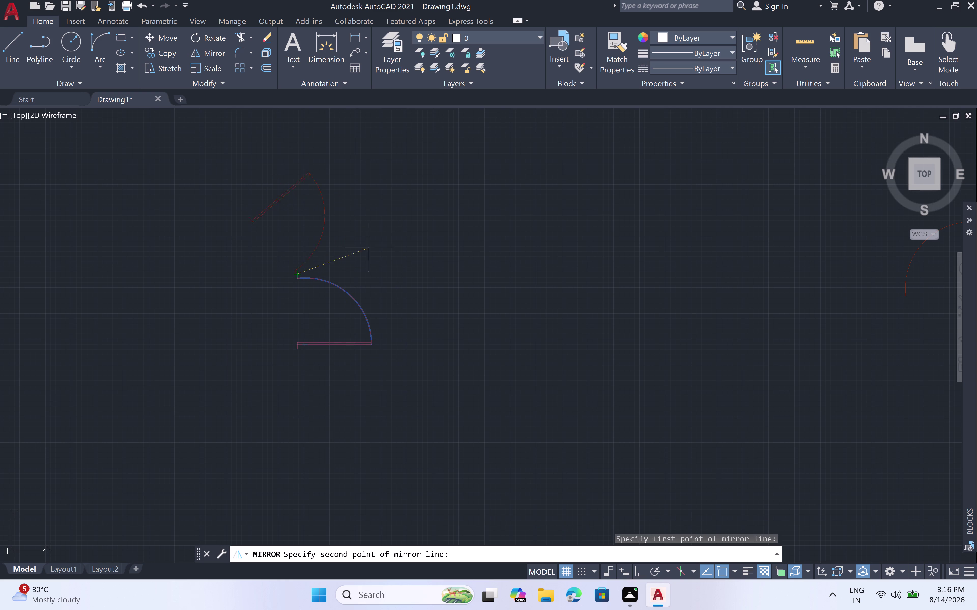
key(F8)
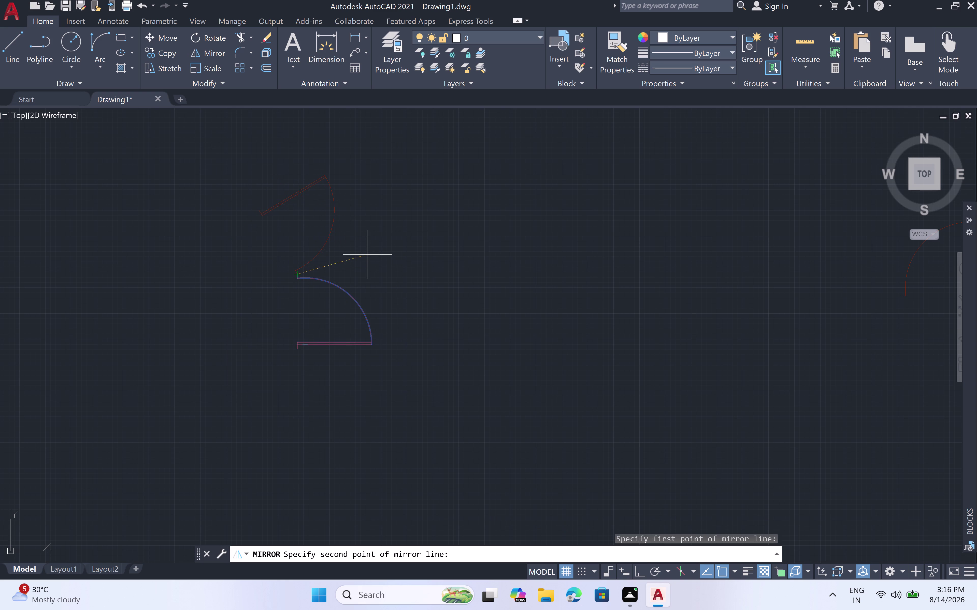
click(400, 254)
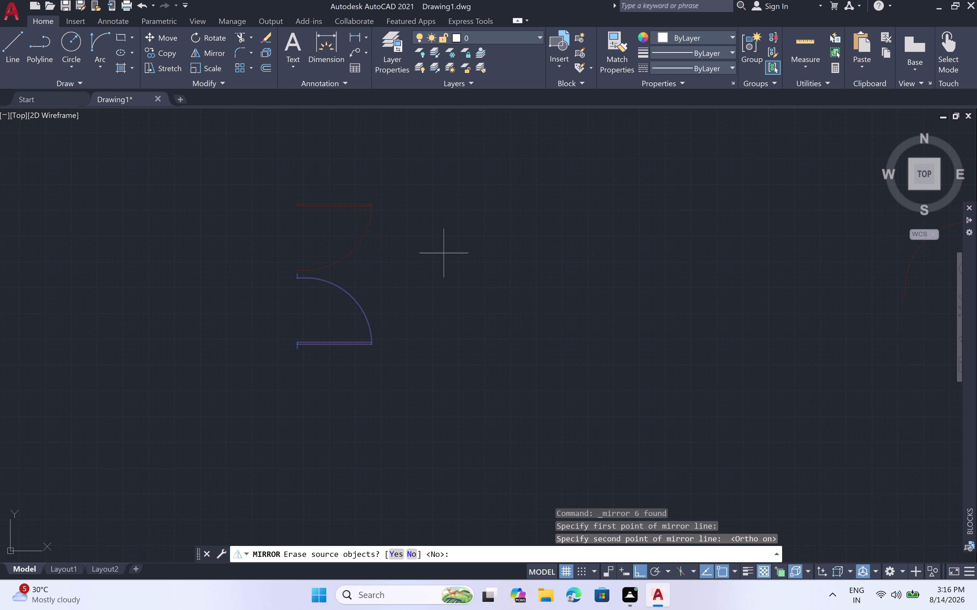
key(space)
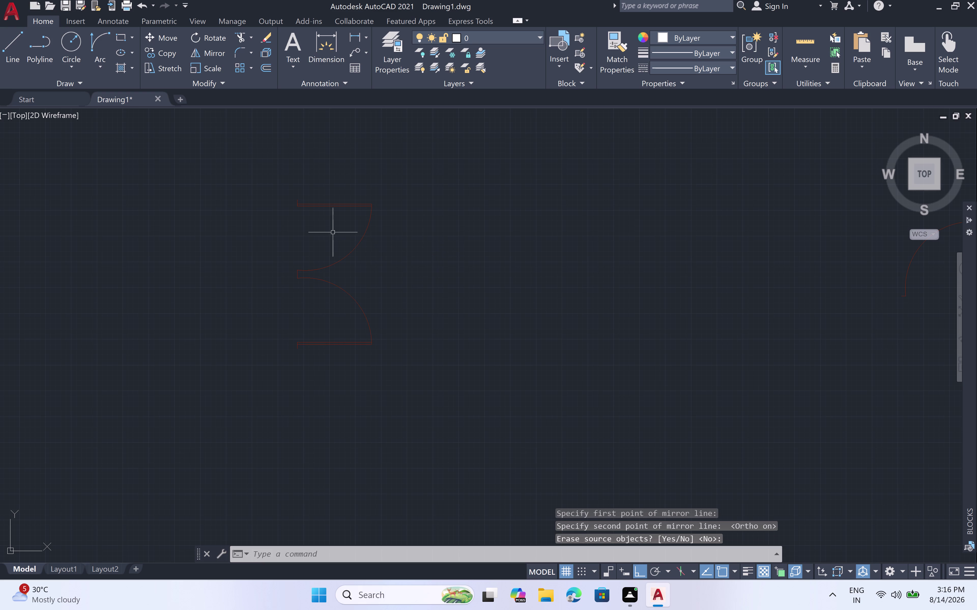
scroll(up, 3)
click(455, 152)
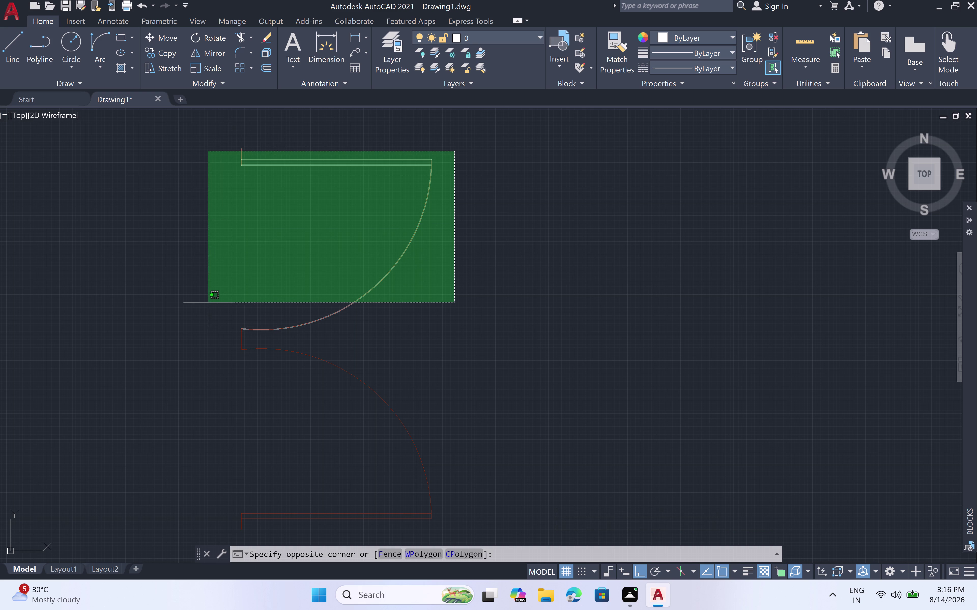
click(212, 332)
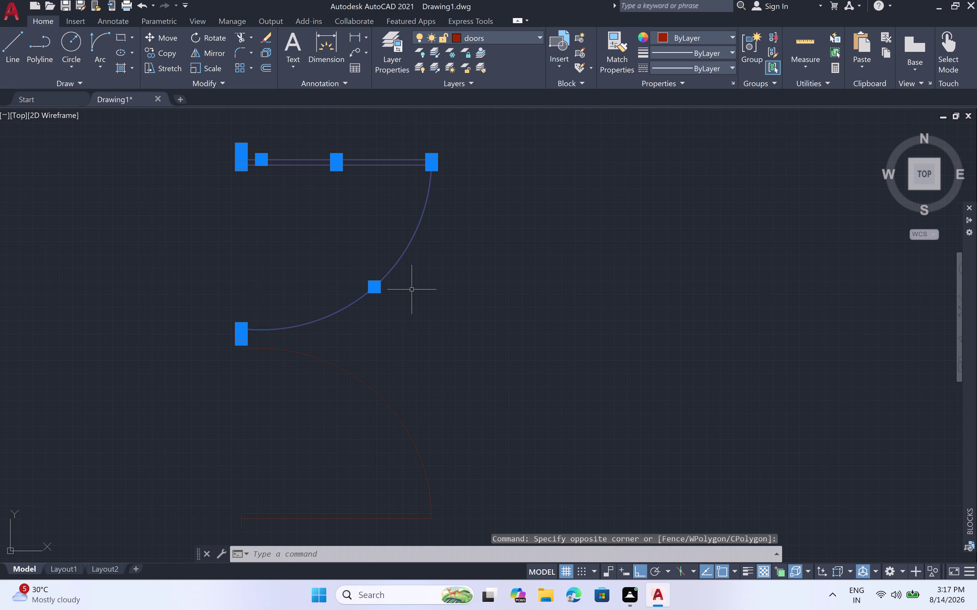
key(c)
key(o)
key(space)
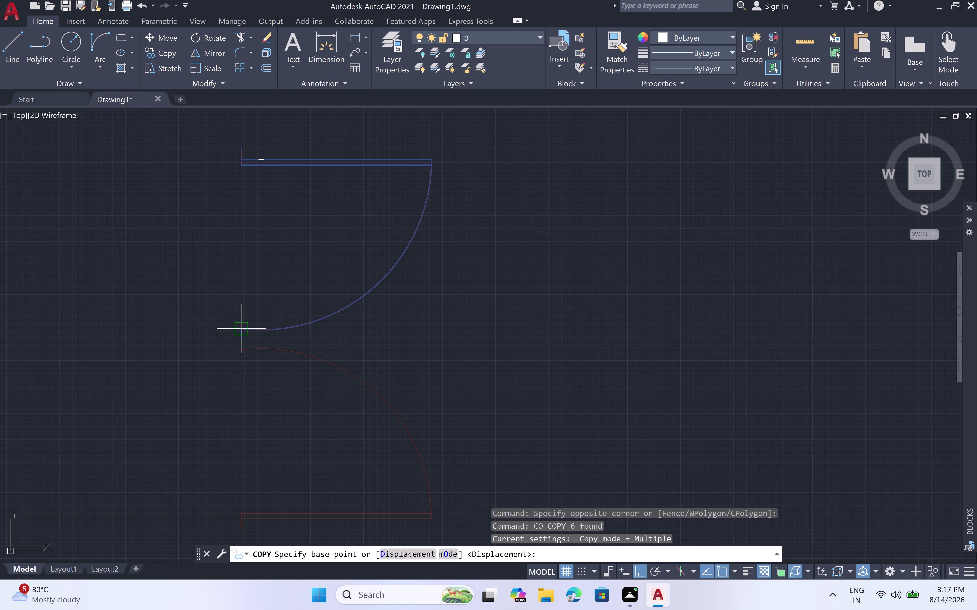
scroll(up, 3)
click(248, 347)
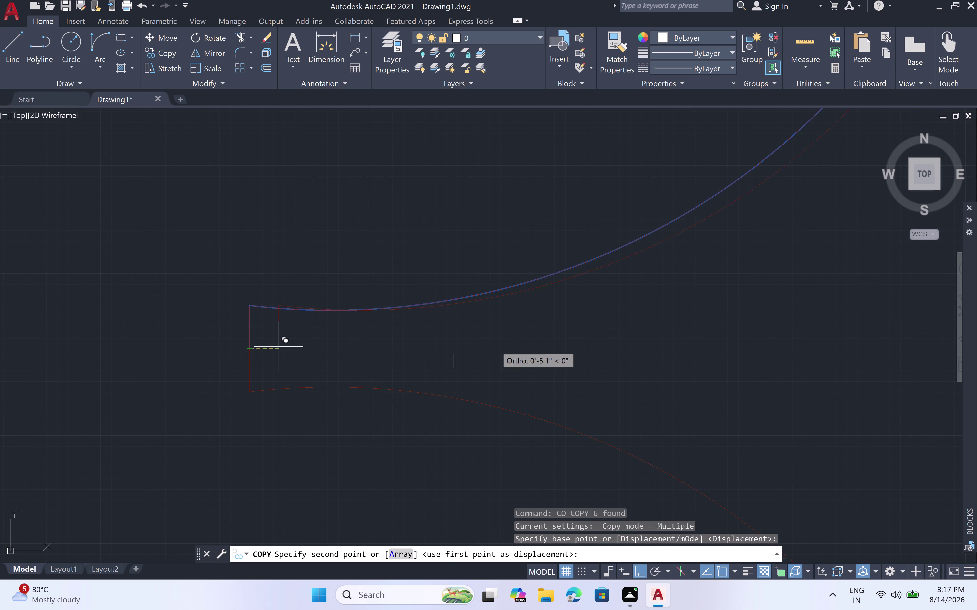
scroll(down, 3)
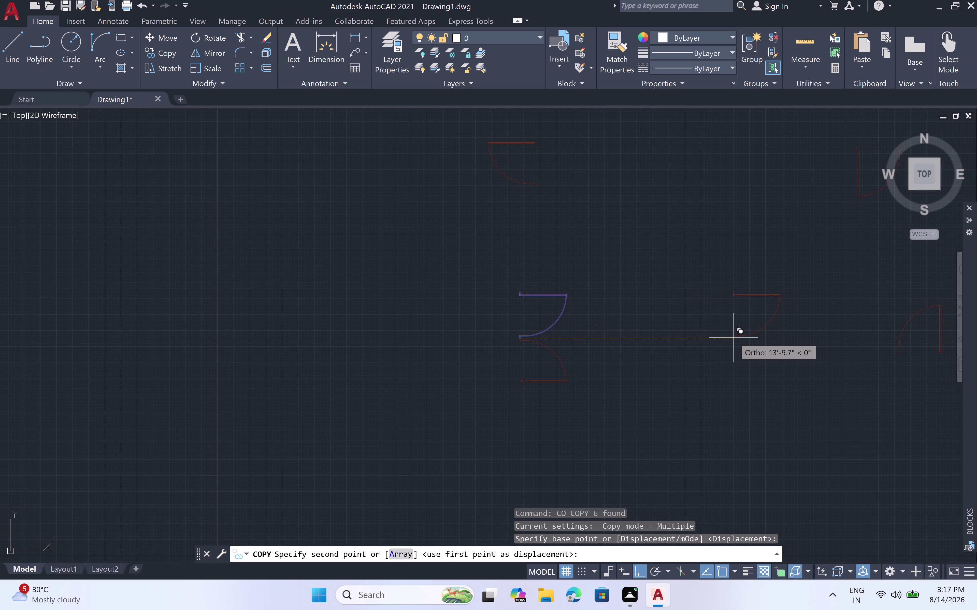
key(F8)
scroll(down, 3)
middle_drag(750, 367, 561, 362)
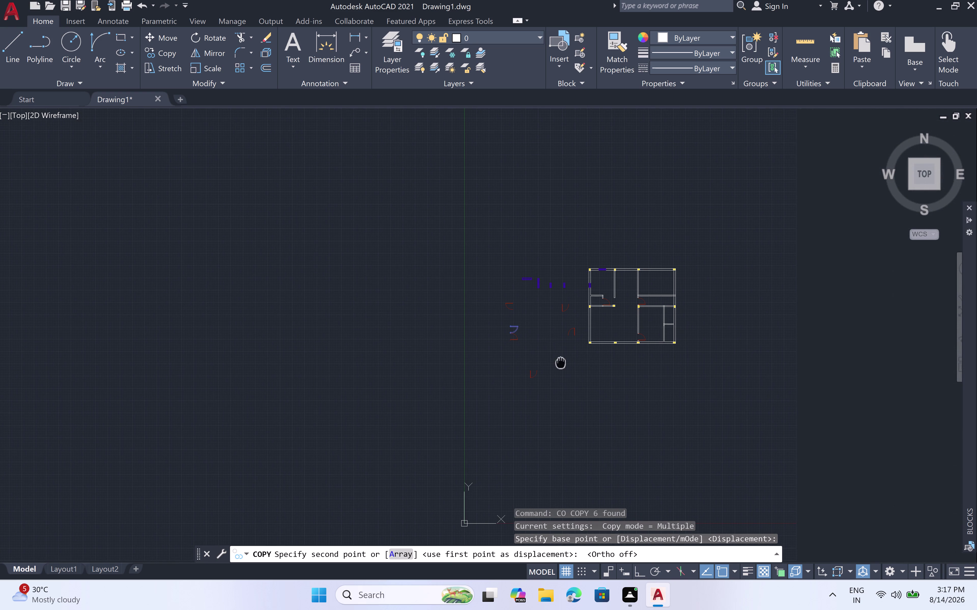
scroll(up, 3)
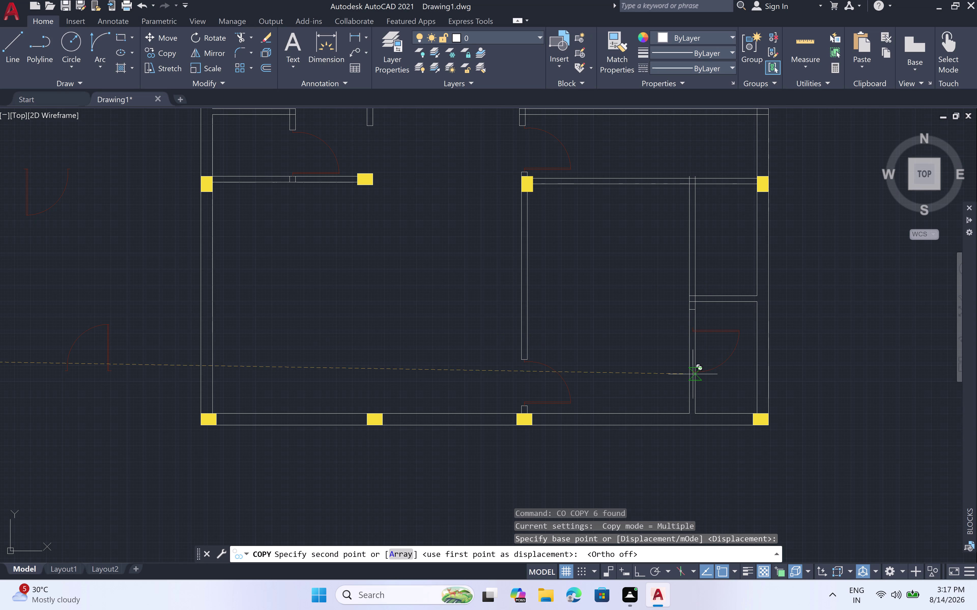
scroll(up, 3)
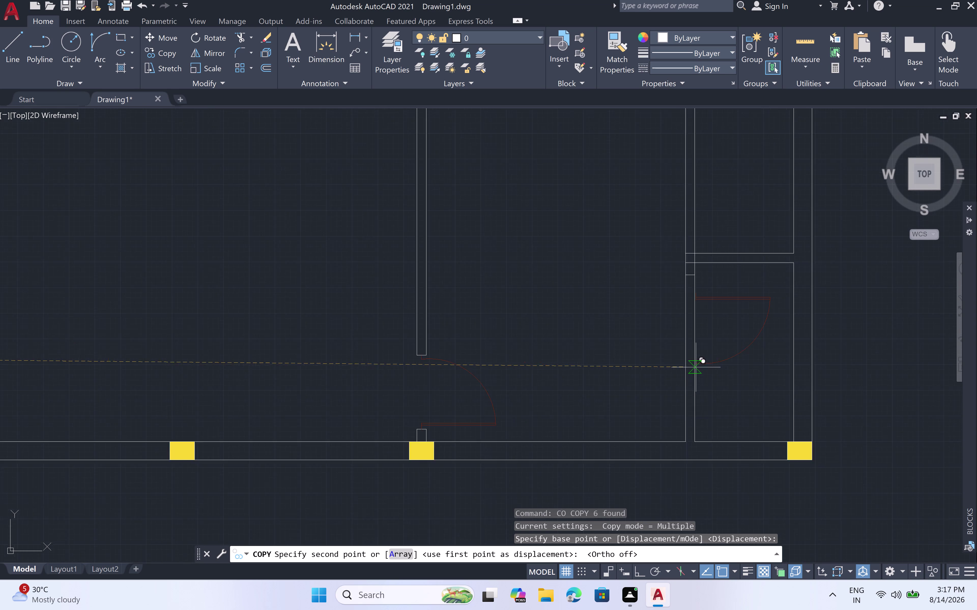
scroll(up, 3)
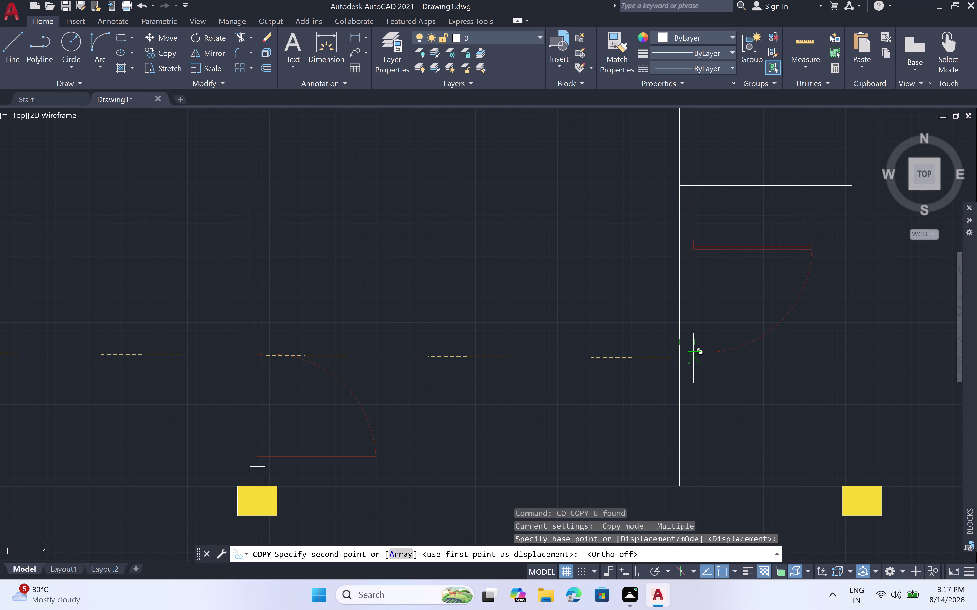
key(ctrl+z)
scroll(down, 3)
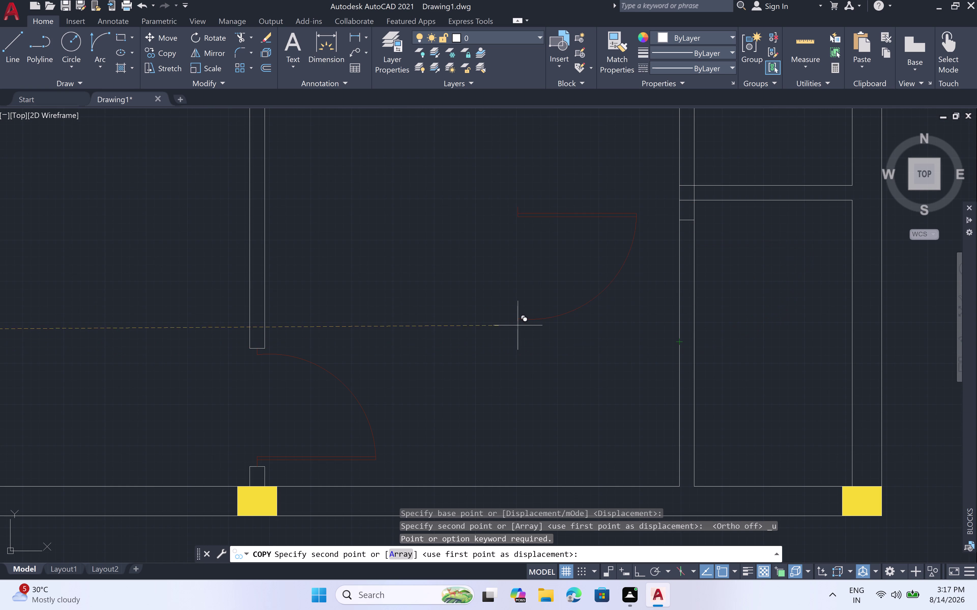
scroll(down, 3)
key(Escape)
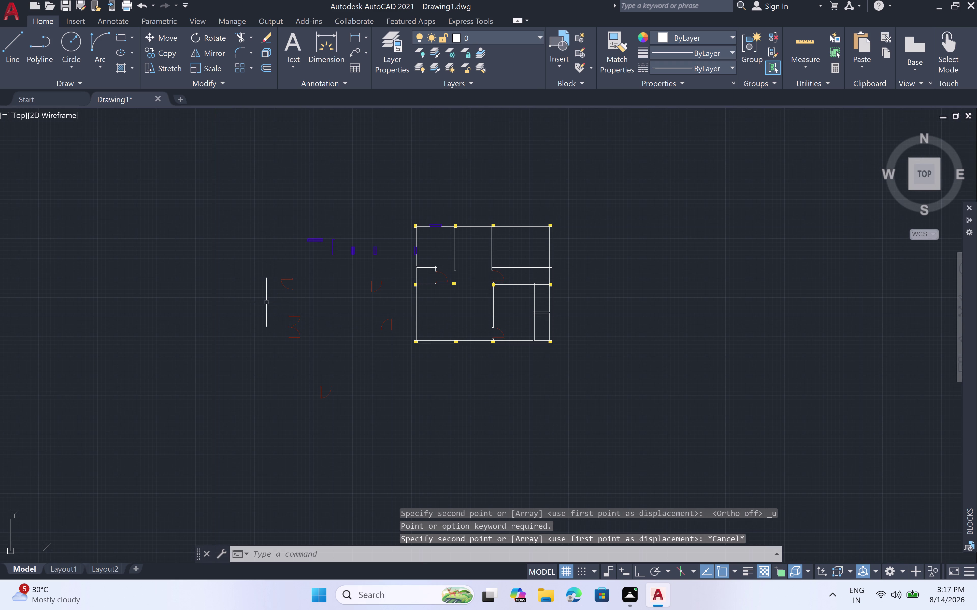
scroll(up, 3)
click(310, 322)
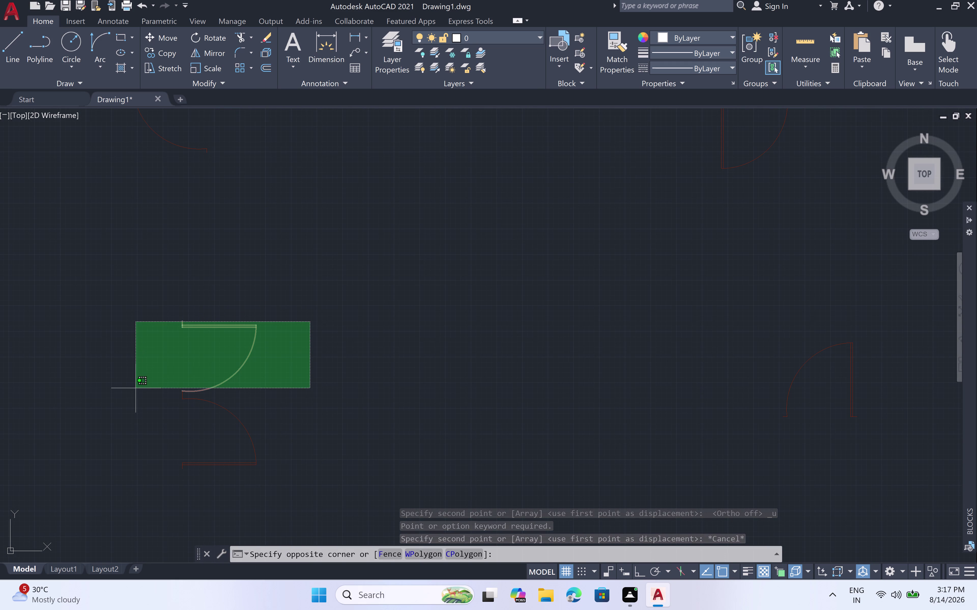
Copy the door swing from its corner base point into the house plan.
click(137, 392)
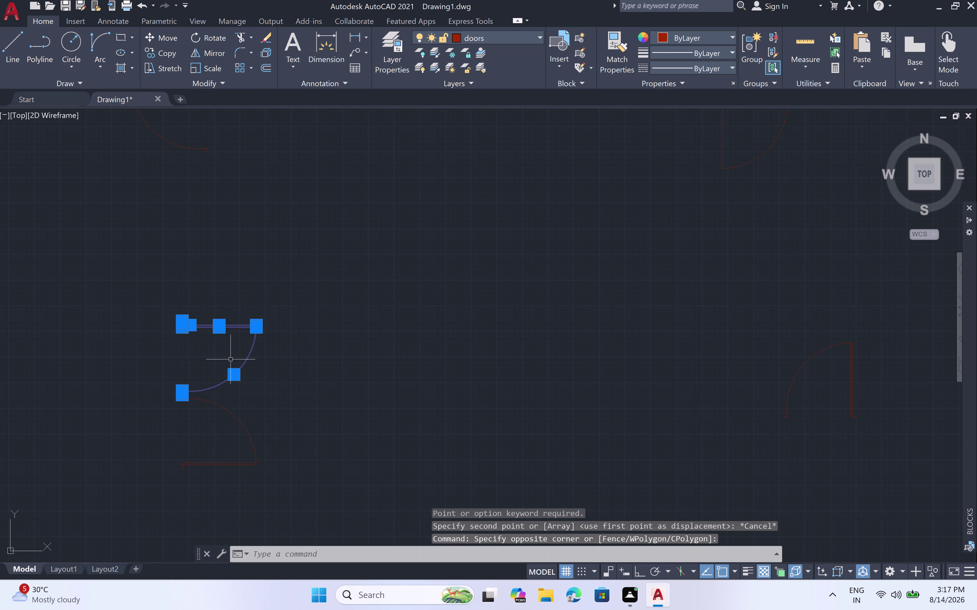
key(c)
key(o)
key(space)
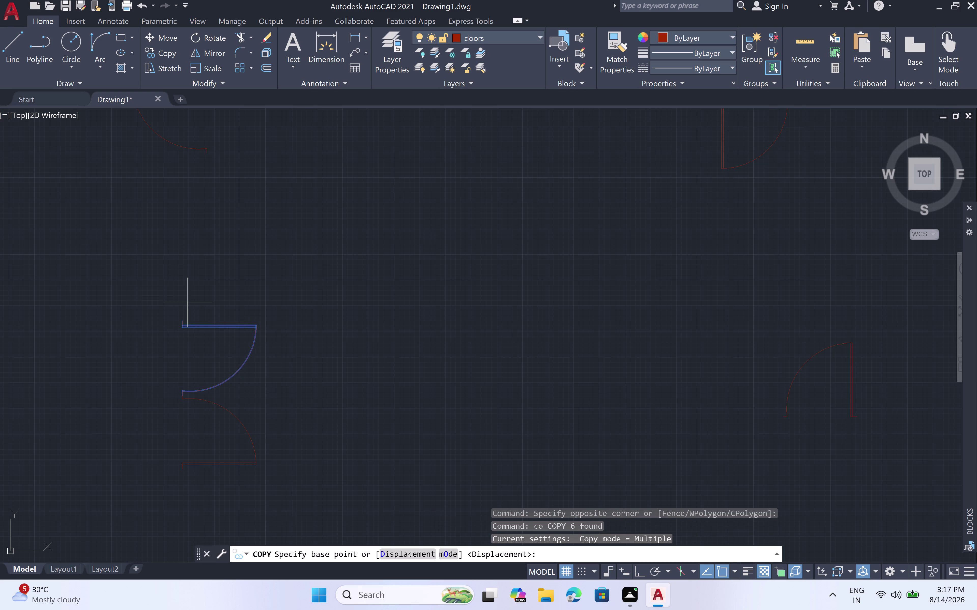
scroll(up, 3)
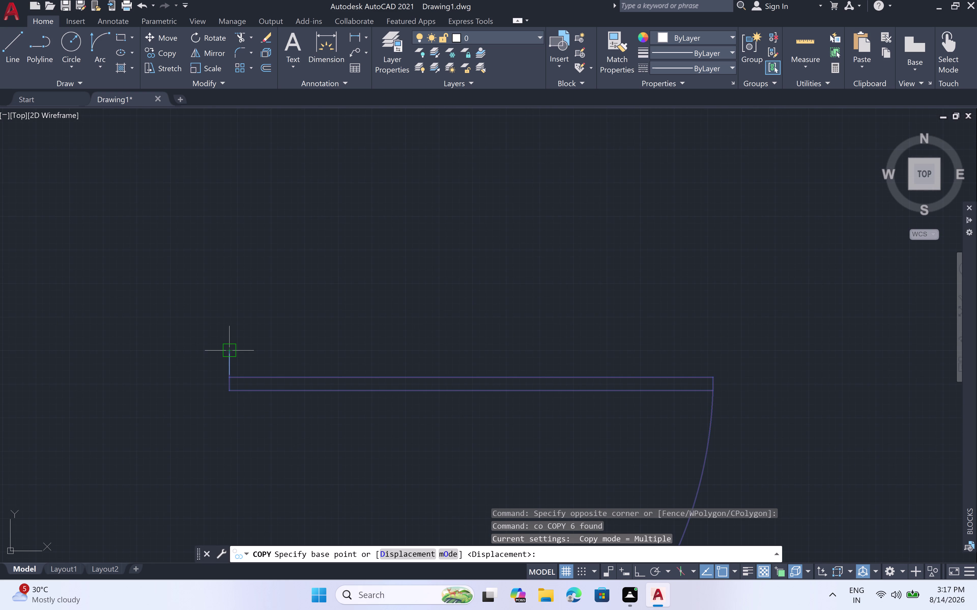
click(230, 350)
scroll(down, 3)
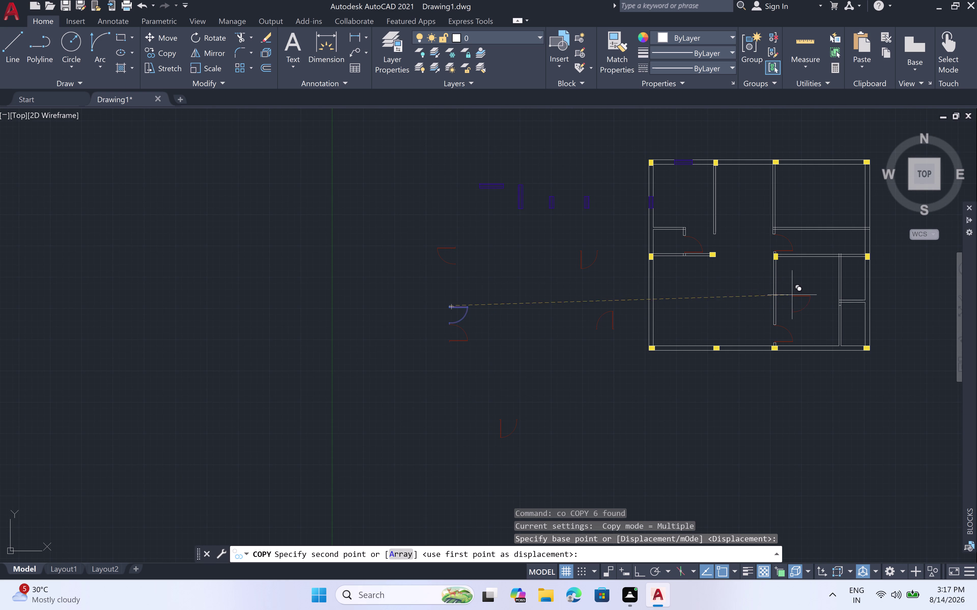
scroll(up, 3)
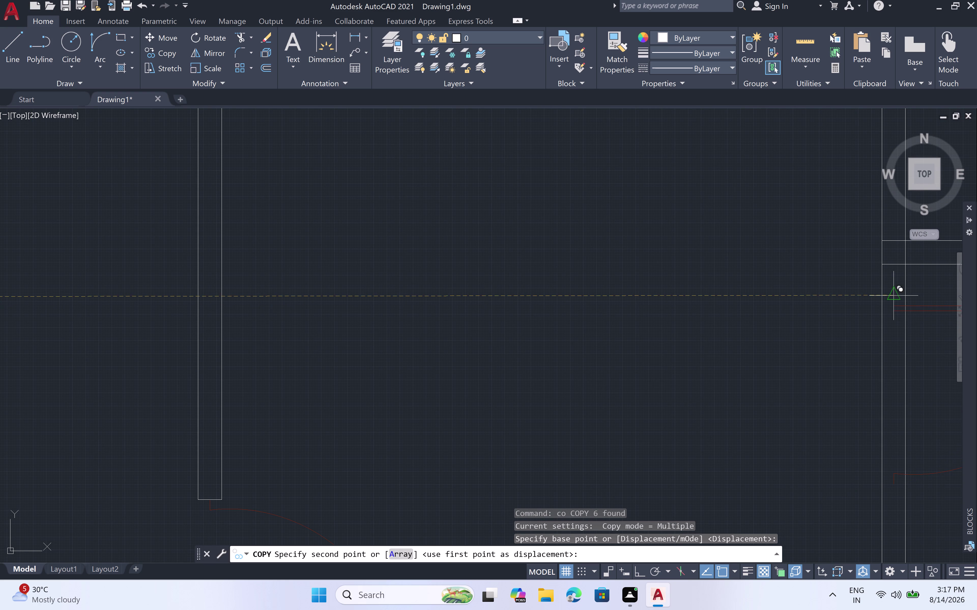
click(891, 297)
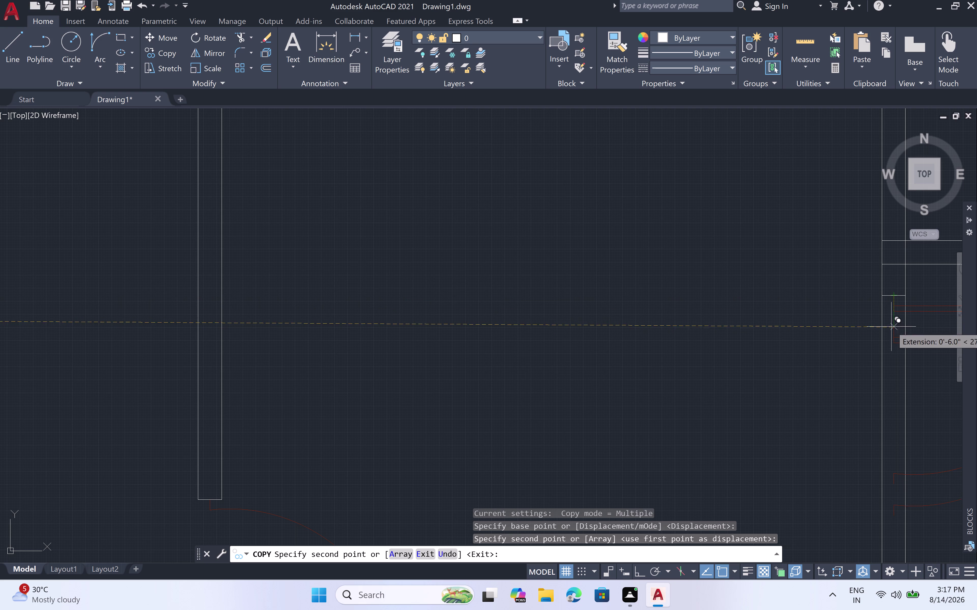
key(Escape)
Pan across the plan, window-select the door block, clear the selection and start LINE.
scroll(down, 3)
scroll(down, 3)
middle_drag(828, 297, 814, 299)
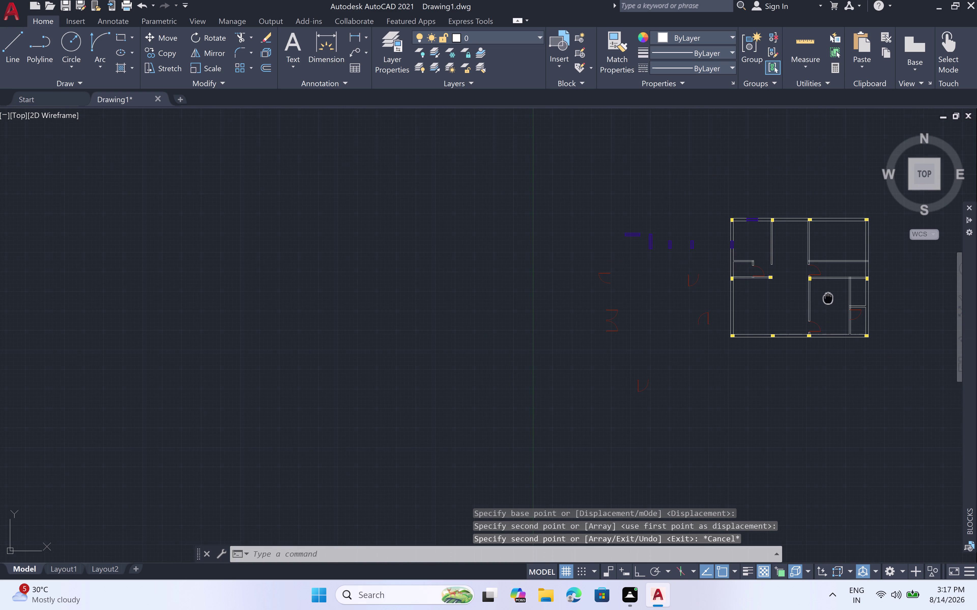
middle_drag(813, 299, 642, 301)
scroll(up, 3)
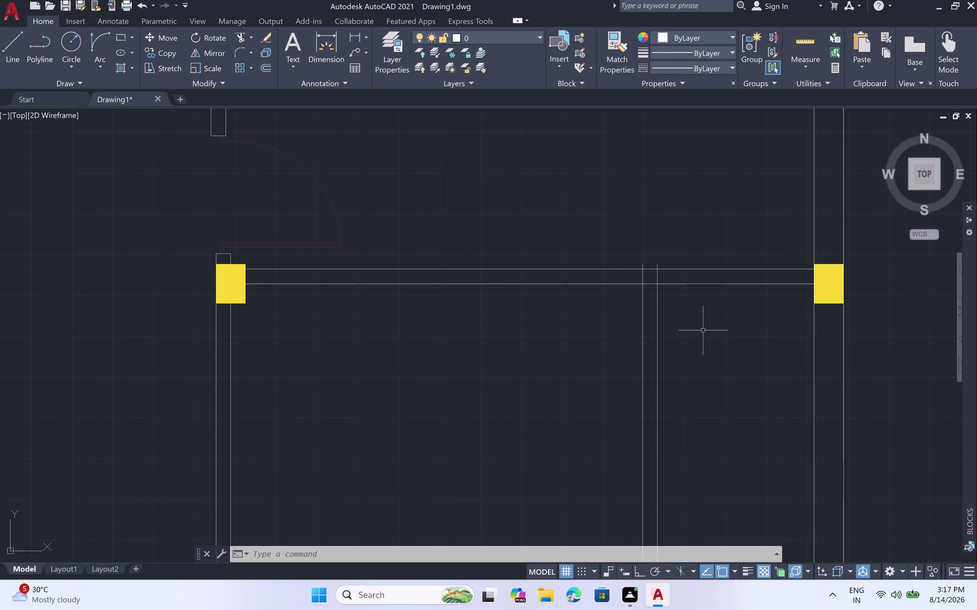
scroll(down, 3)
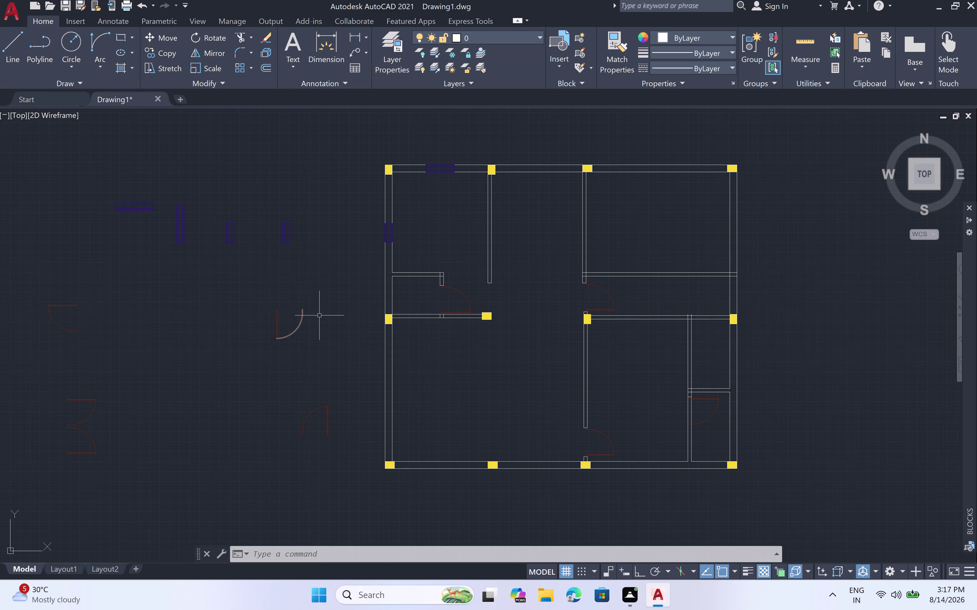
click(320, 298)
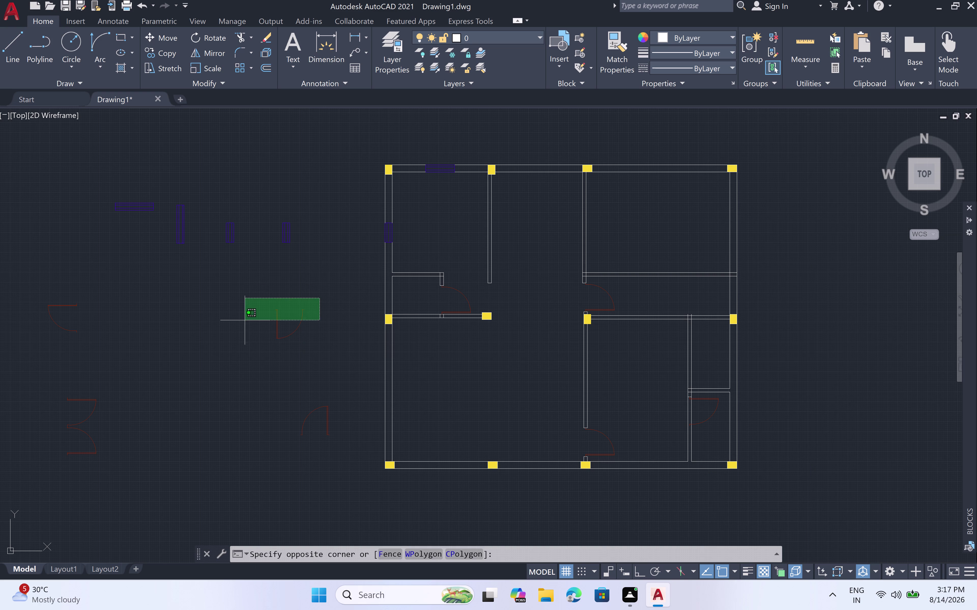
click(243, 363)
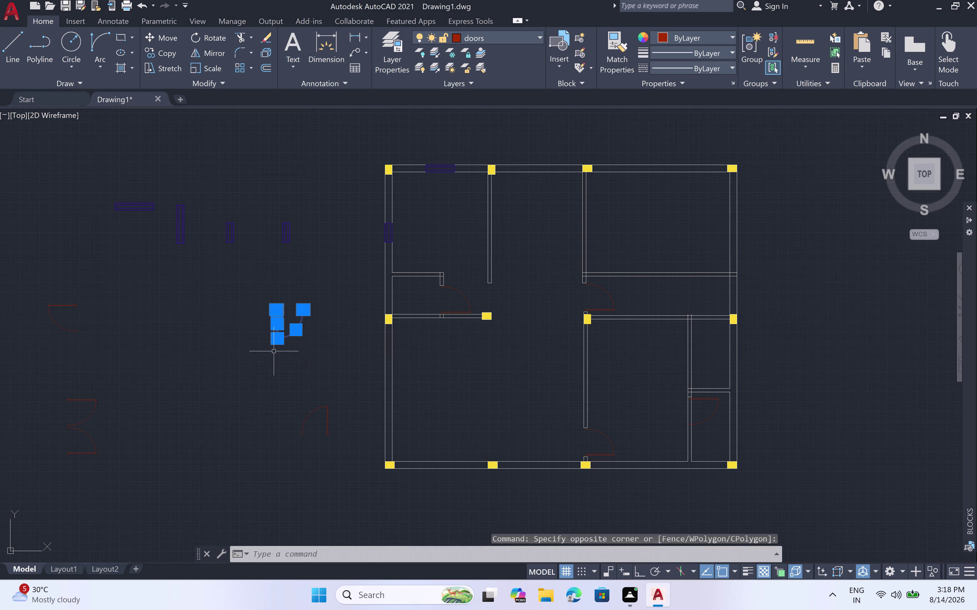
key(Escape)
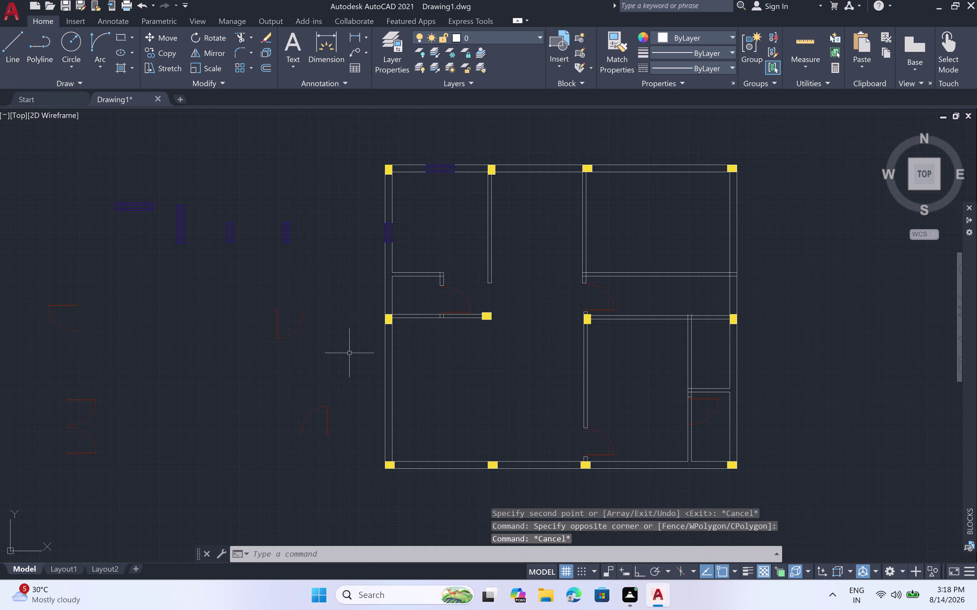
key(l)
key(space)
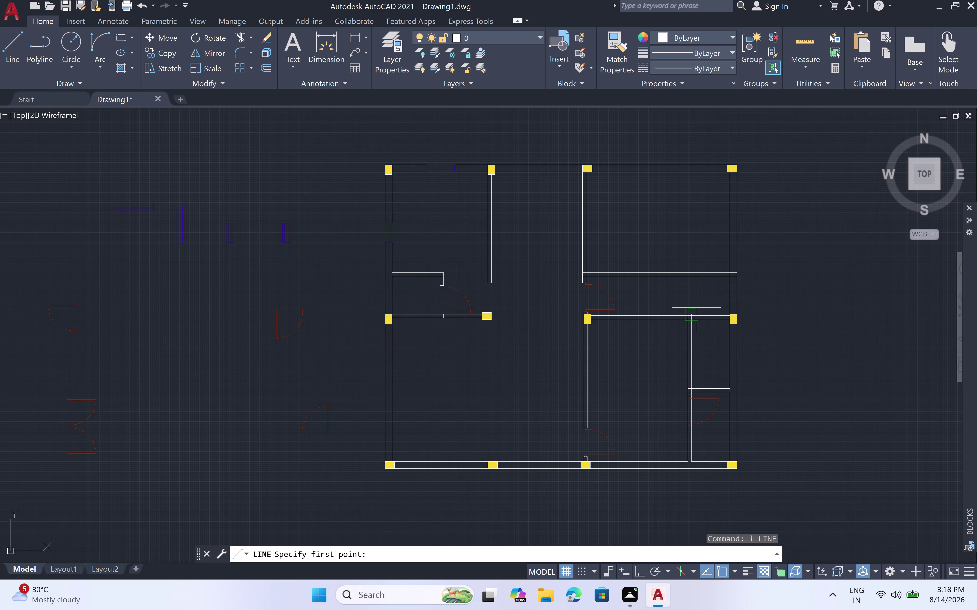
Enter a 6-inch start offset, then cancel the misplaced line attempt.
scroll(up, 3)
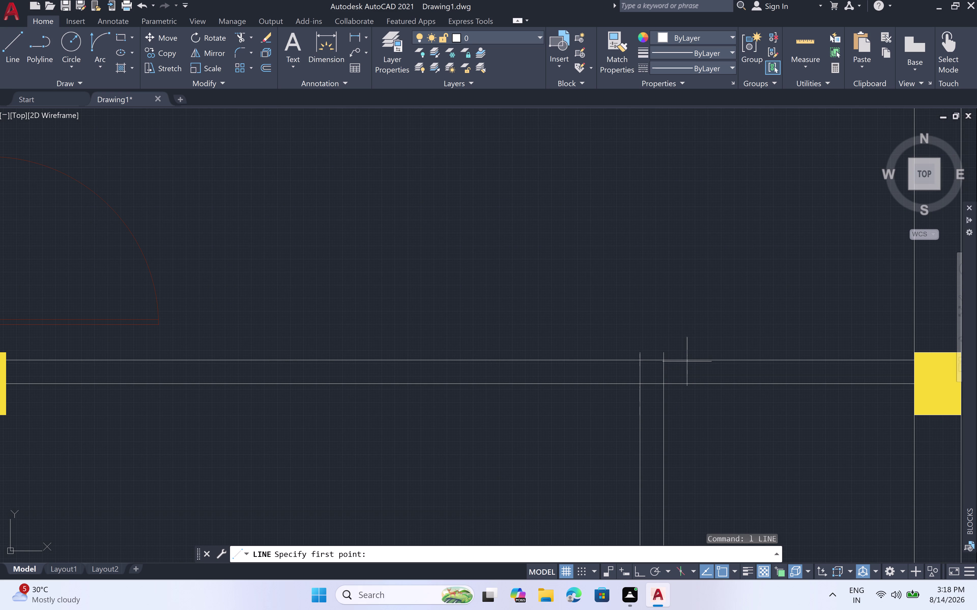
key(6)
text(")
key(space)
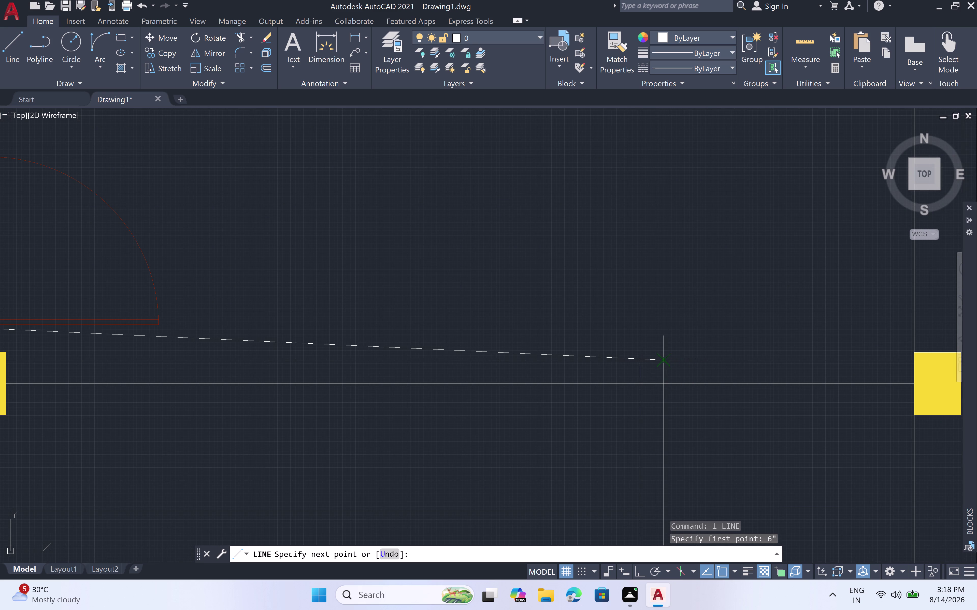
key(Escape)
Draw a 6-inch line from the wall face across to the inner wall face.
key(l)
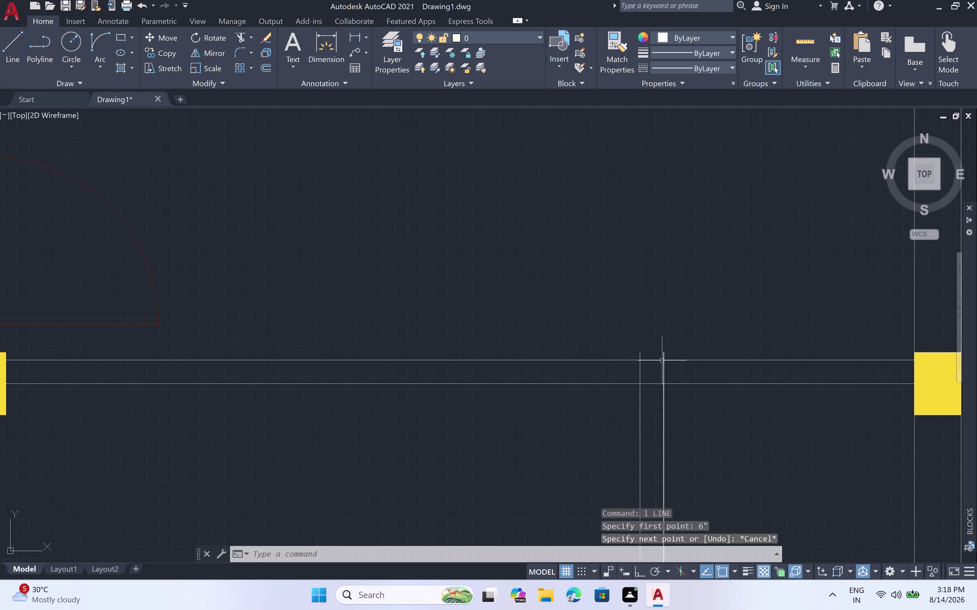
key(space)
click(665, 355)
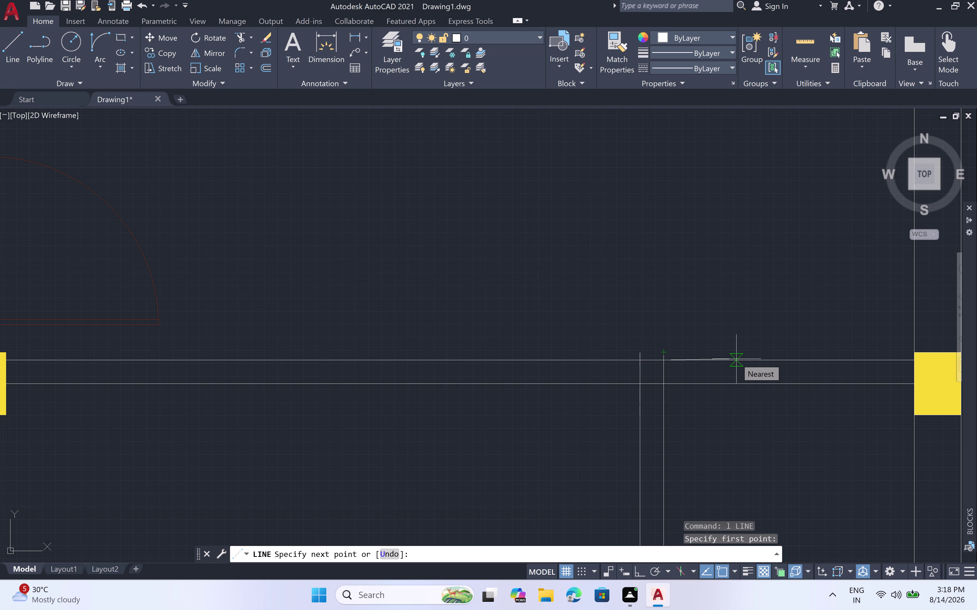
key(6)
key(shift+quotedbl)
key(space)
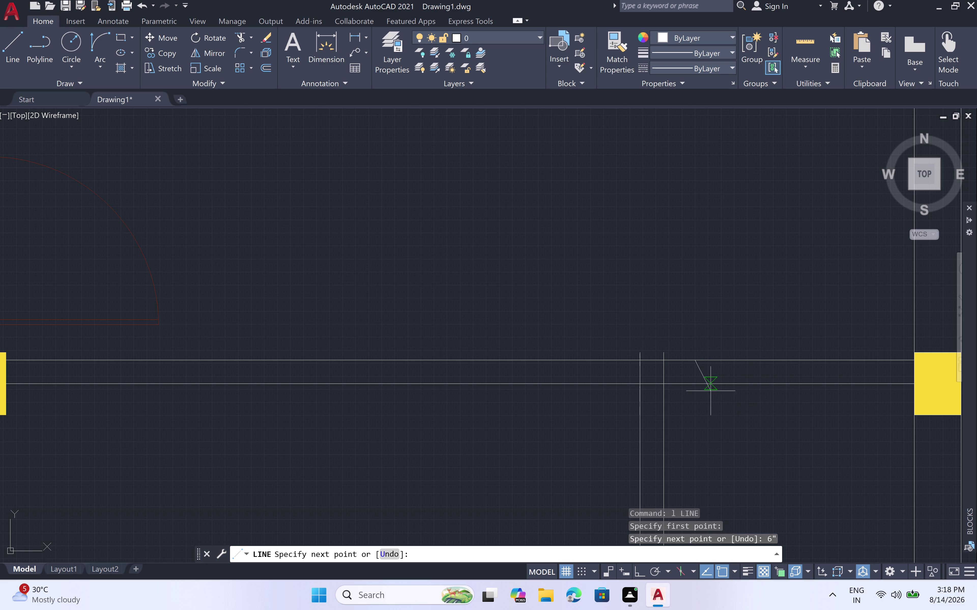
click(699, 385)
key(Escape)
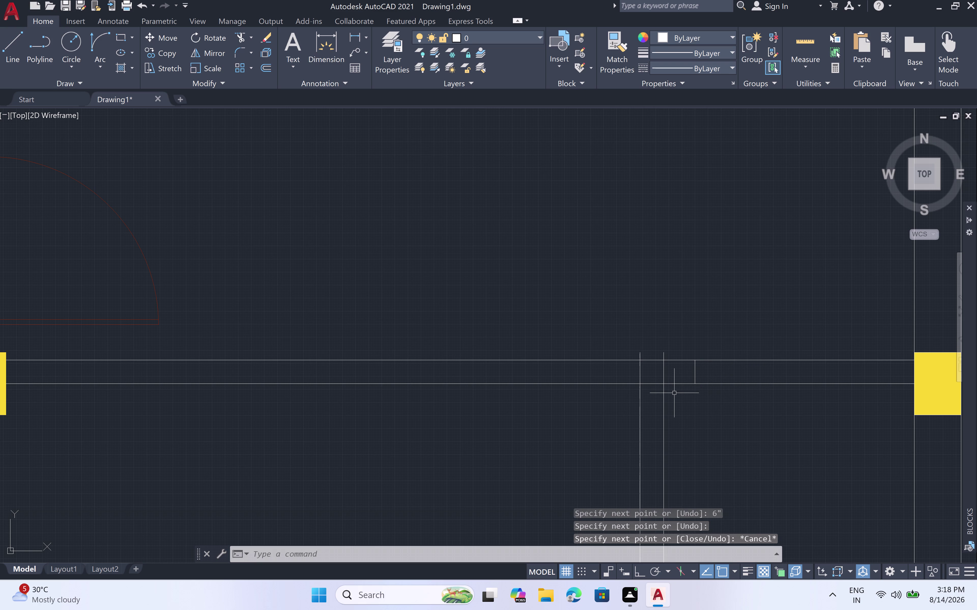
scroll(down, 3)
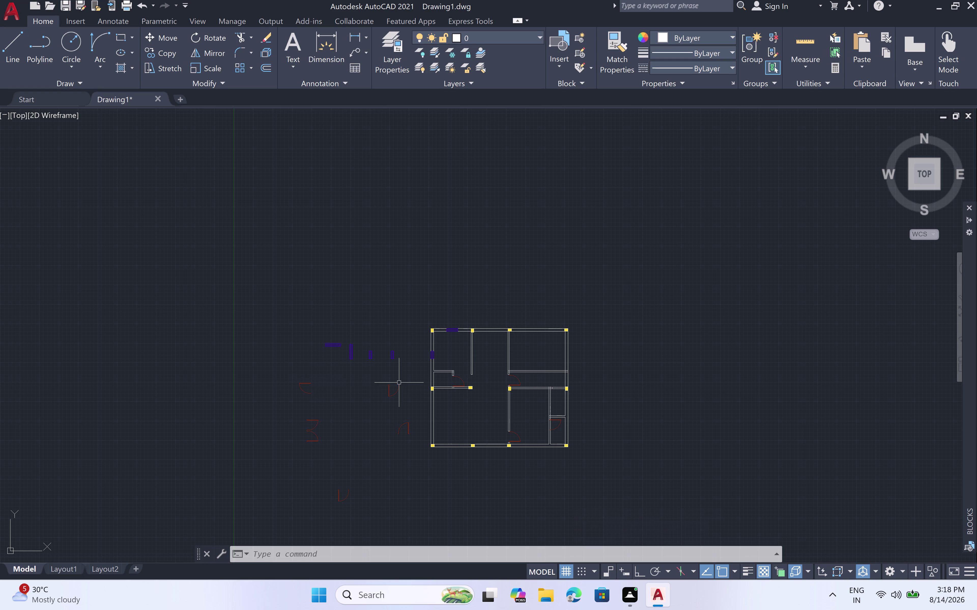
Window-select the door block and copy it from a picked base point.
click(413, 381)
click(372, 400)
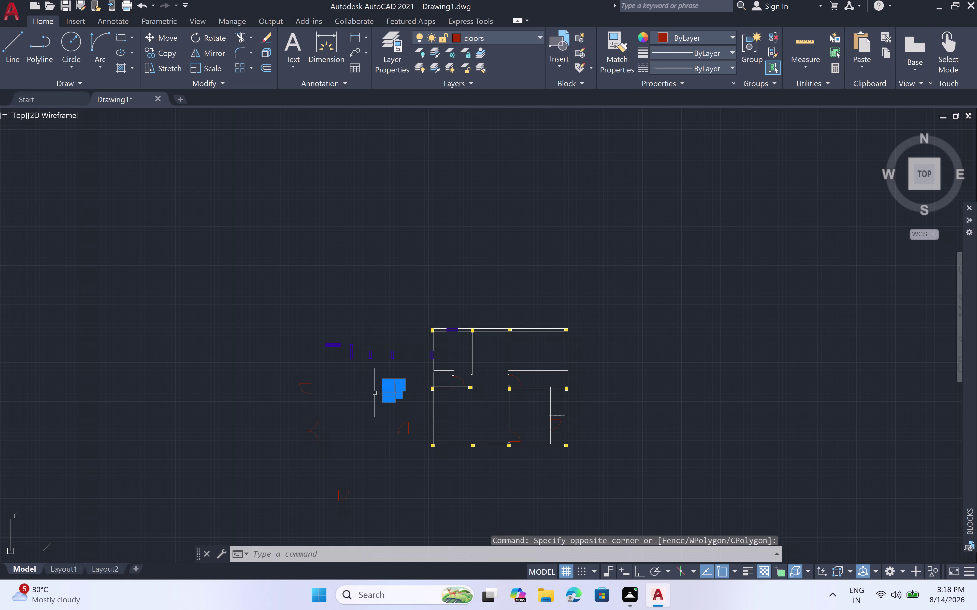
key(c)
key(o)
key(space)
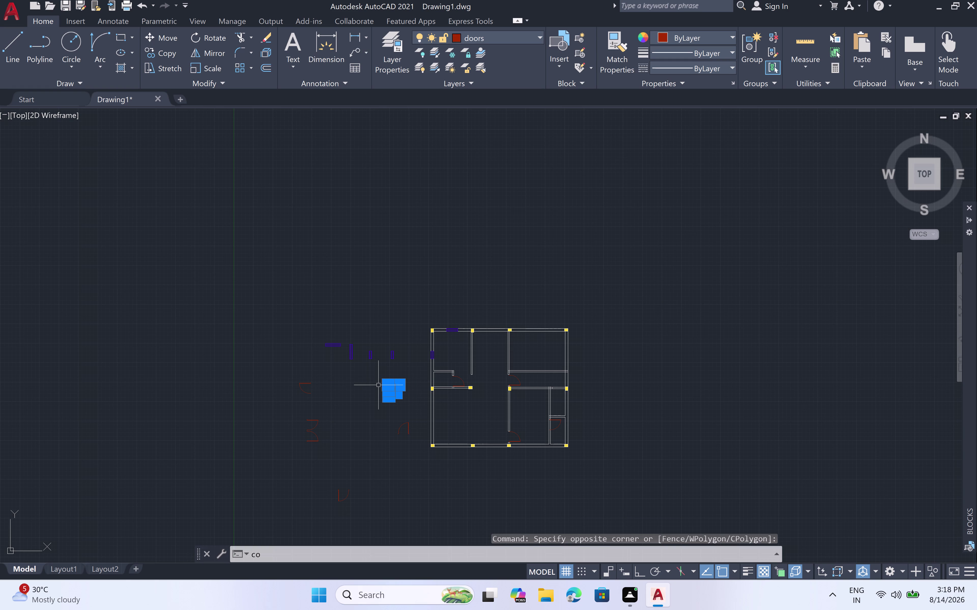
scroll(up, 3)
scroll(up, 3)
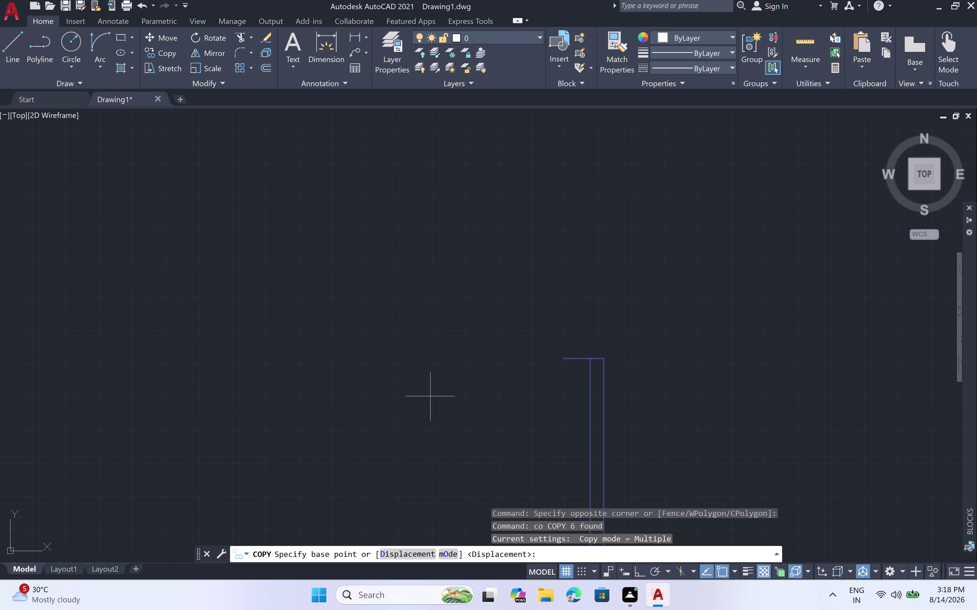
click(564, 358)
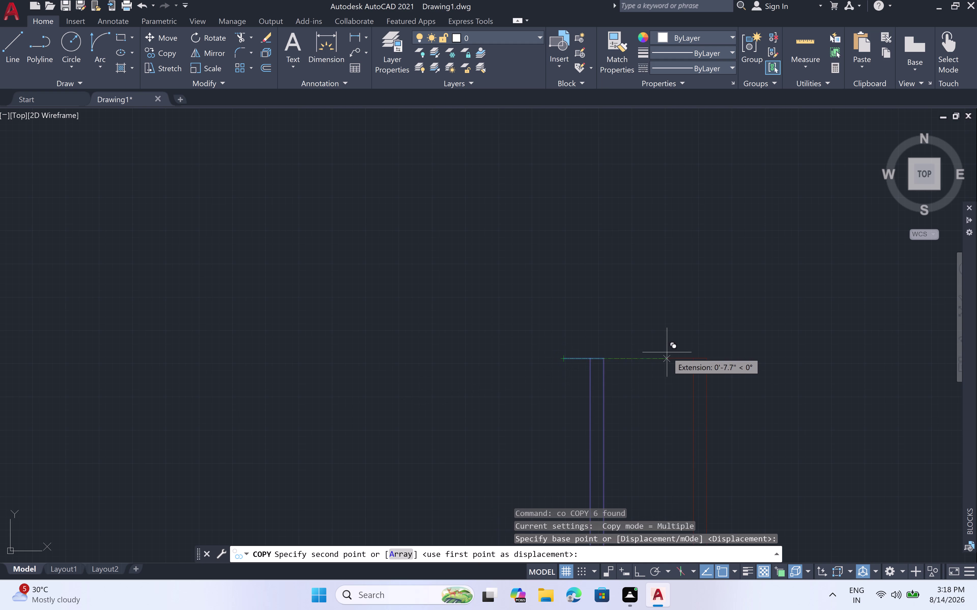
Place the door copy at the newly marked wall opening and end copying.
scroll(down, 3)
middle_drag(912, 394, 910, 394)
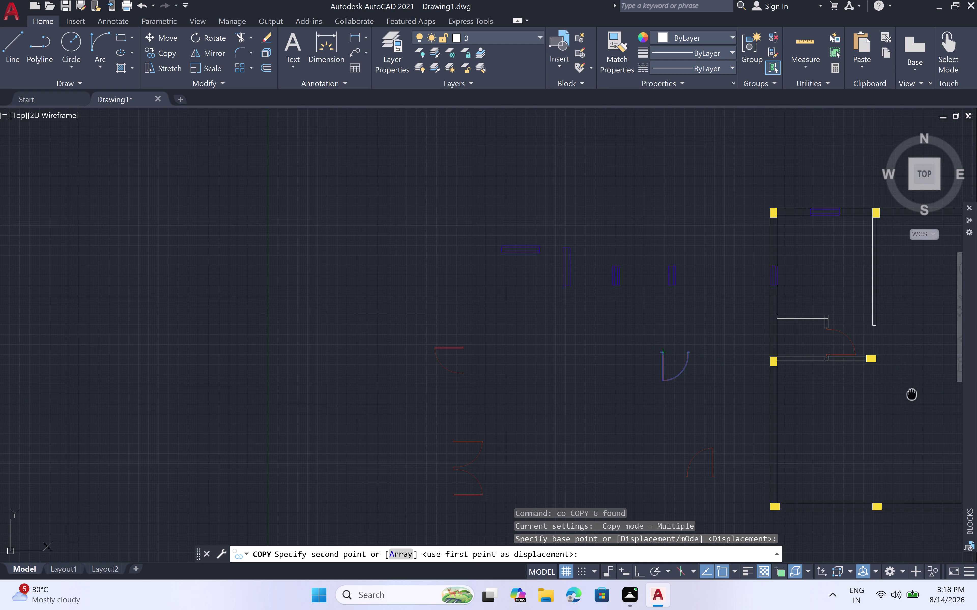
middle_drag(910, 394, 583, 397)
scroll(up, 3)
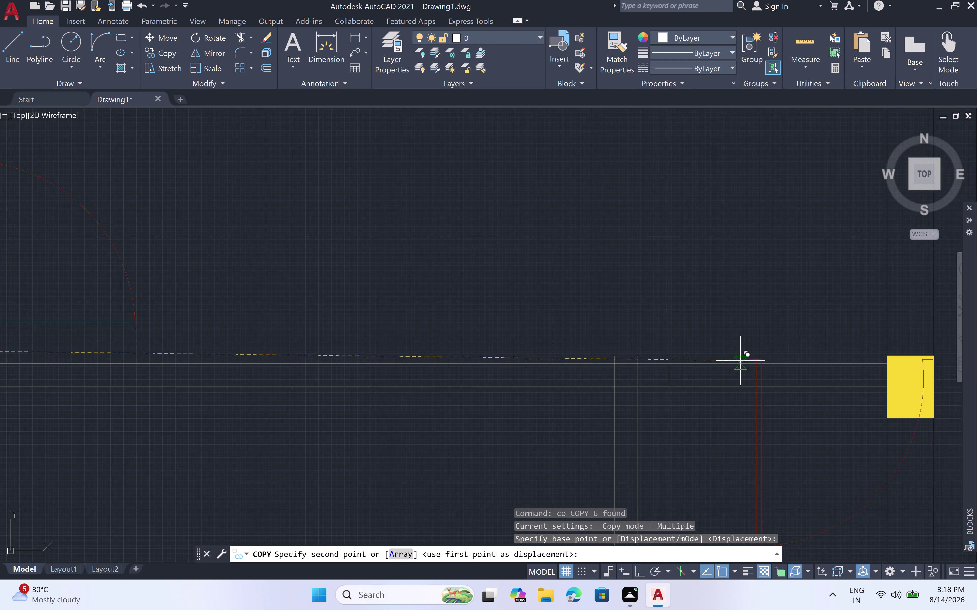
scroll(up, 3)
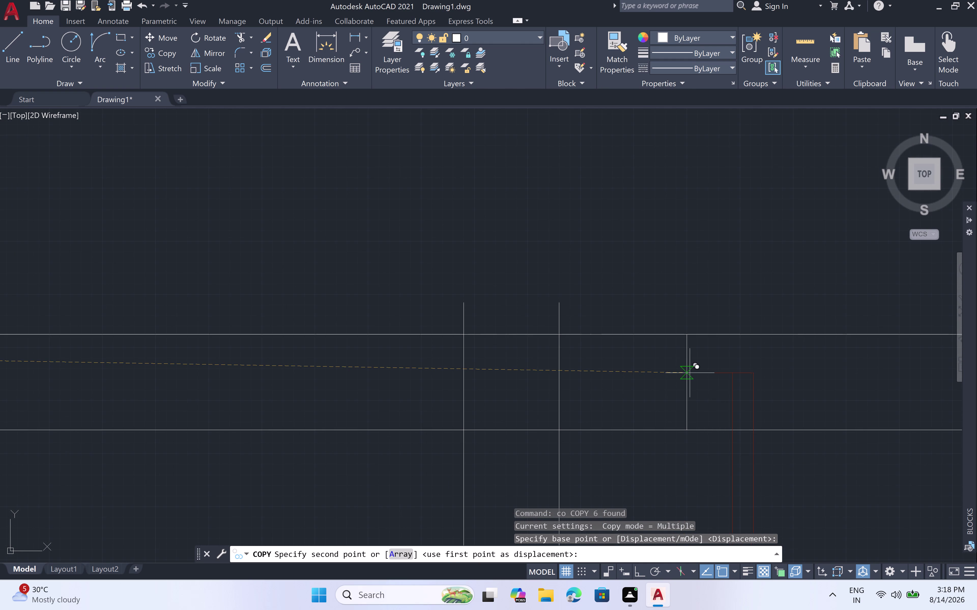
click(691, 379)
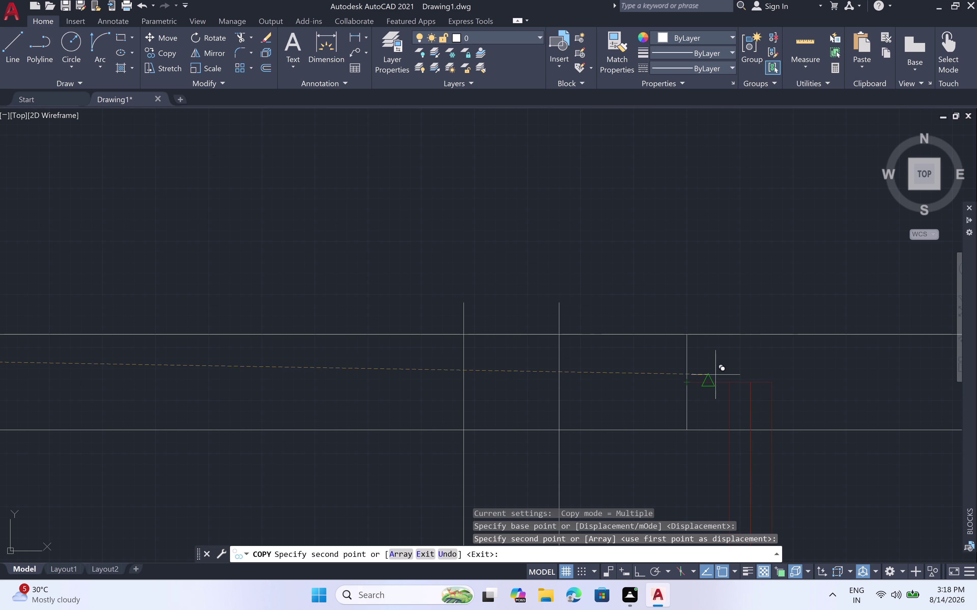
scroll(down, 3)
key(Escape)
scroll(down, 3)
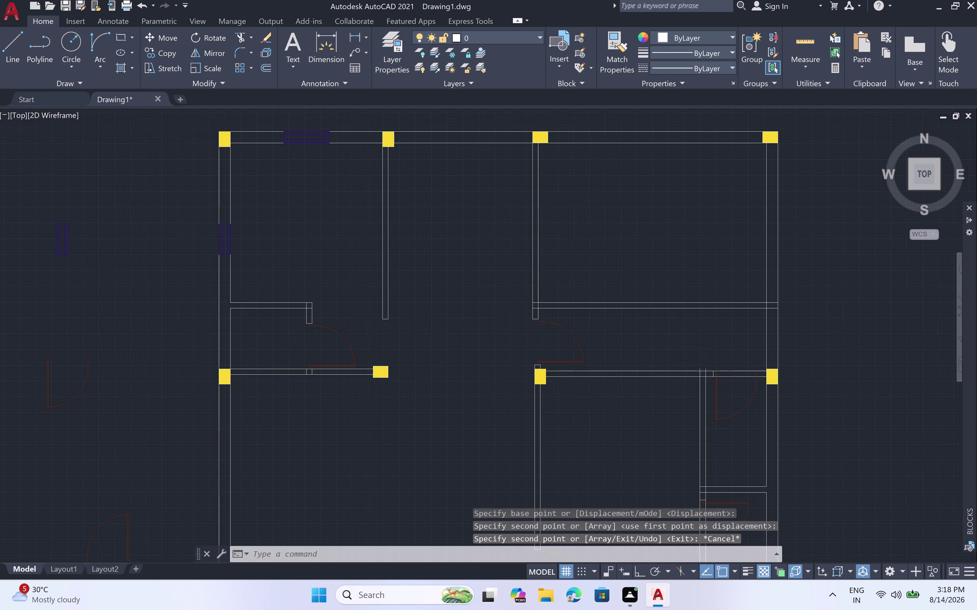
Start a new line at the edge of the copied door.
scroll(up, 3)
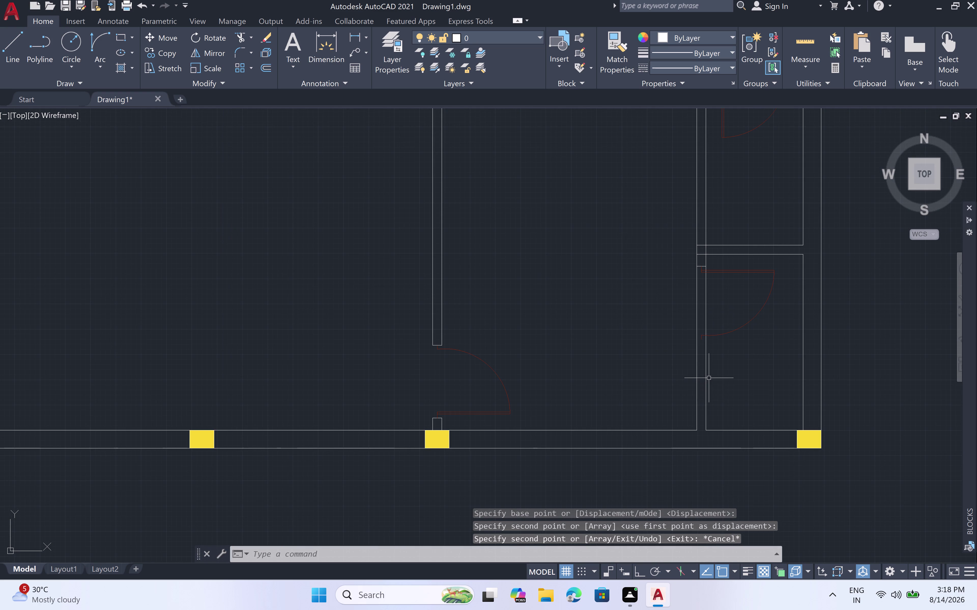
scroll(up, 3)
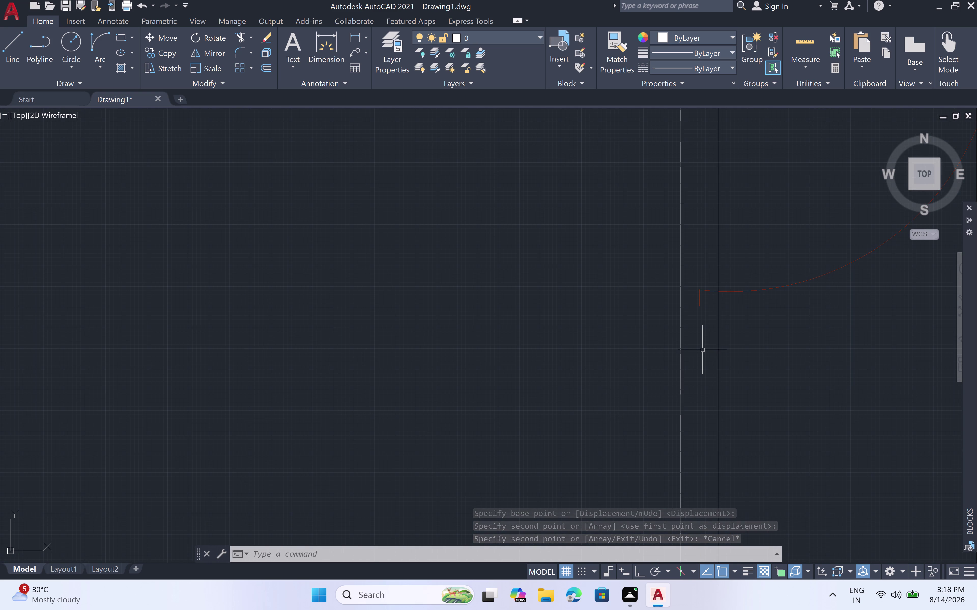
text(l)
key(space)
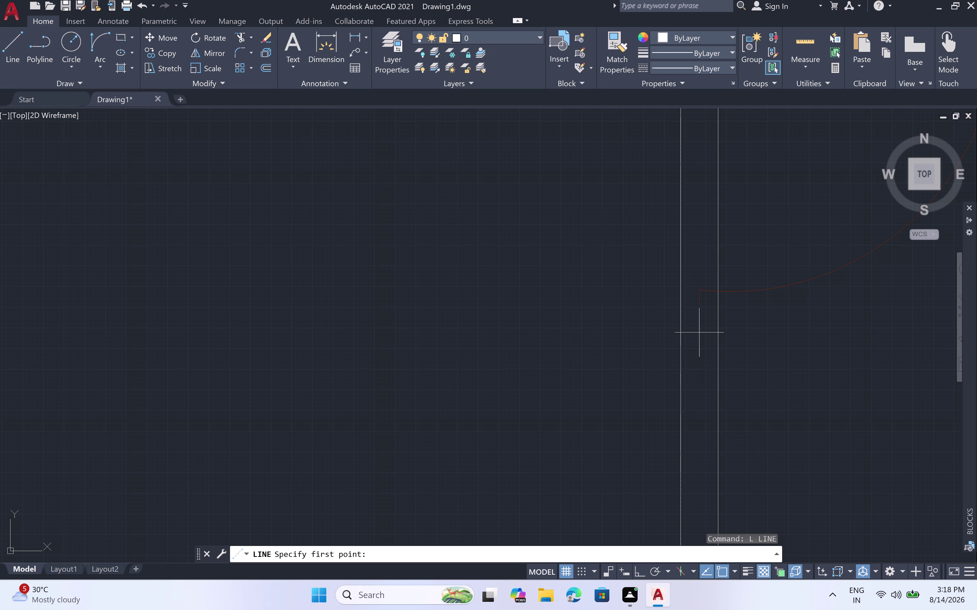
click(697, 309)
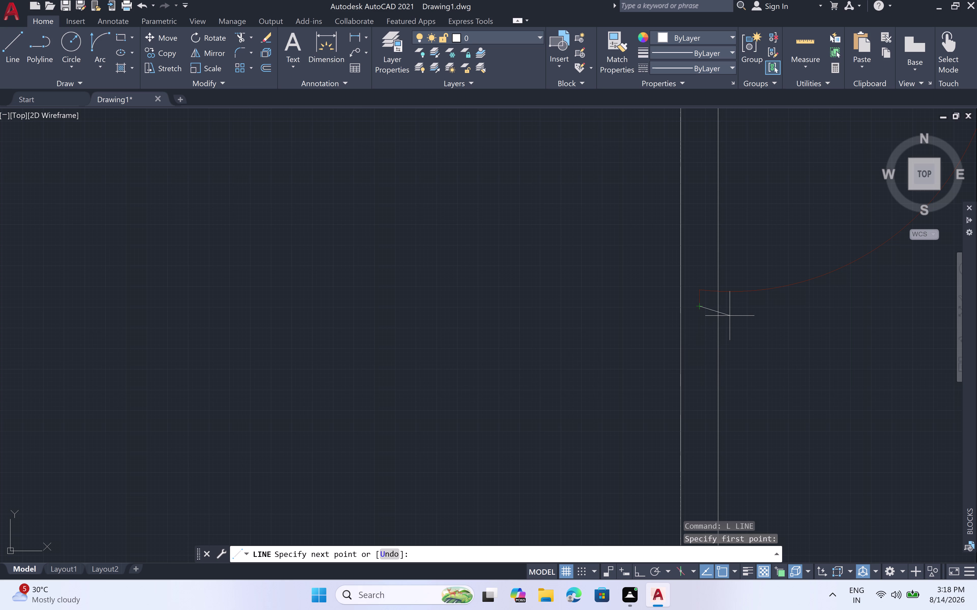
With ortho on, draw a short horizontal line to the wall face, then cancel a repeat command.
key(F8)
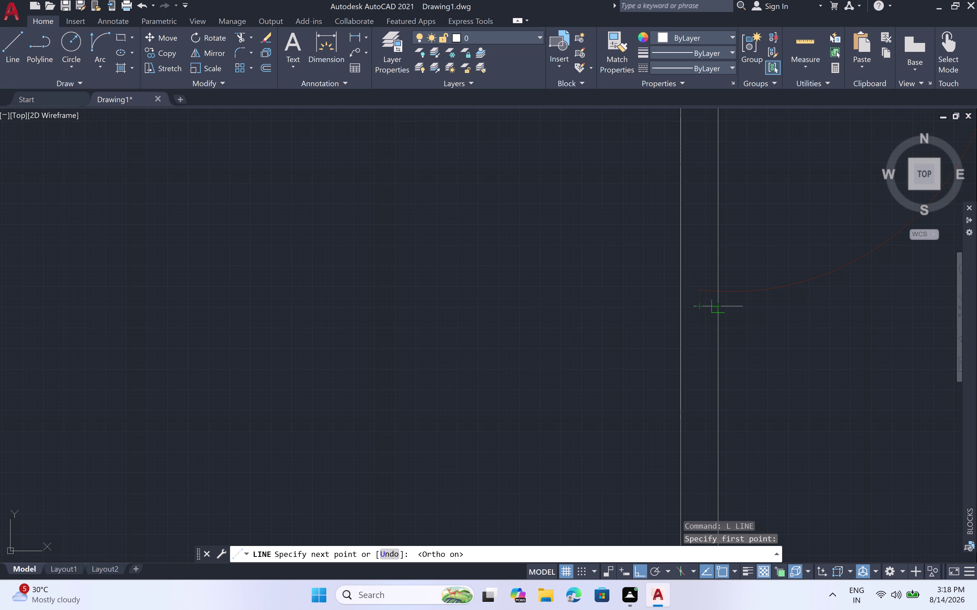
click(723, 311)
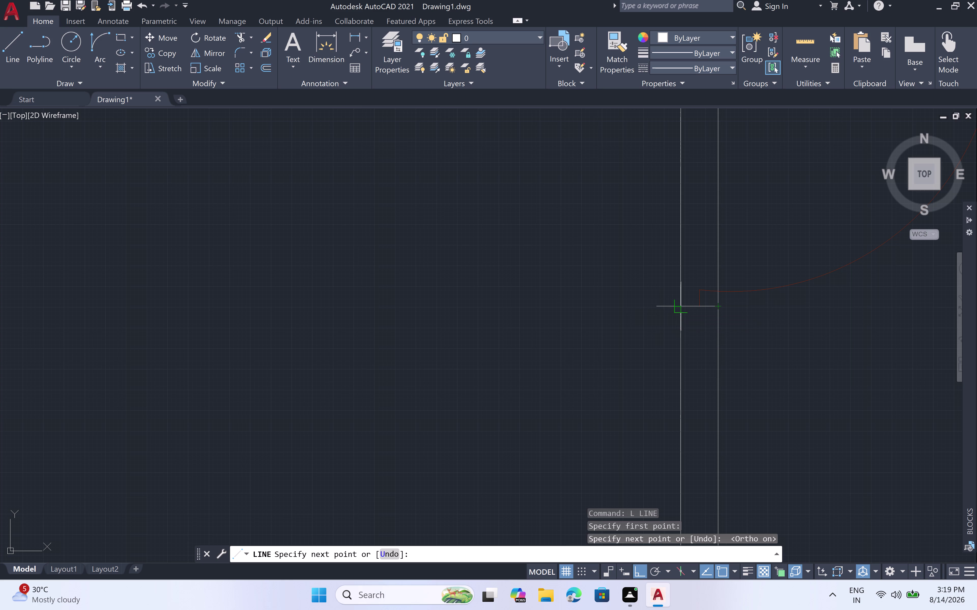
click(678, 310)
scroll(down, 3)
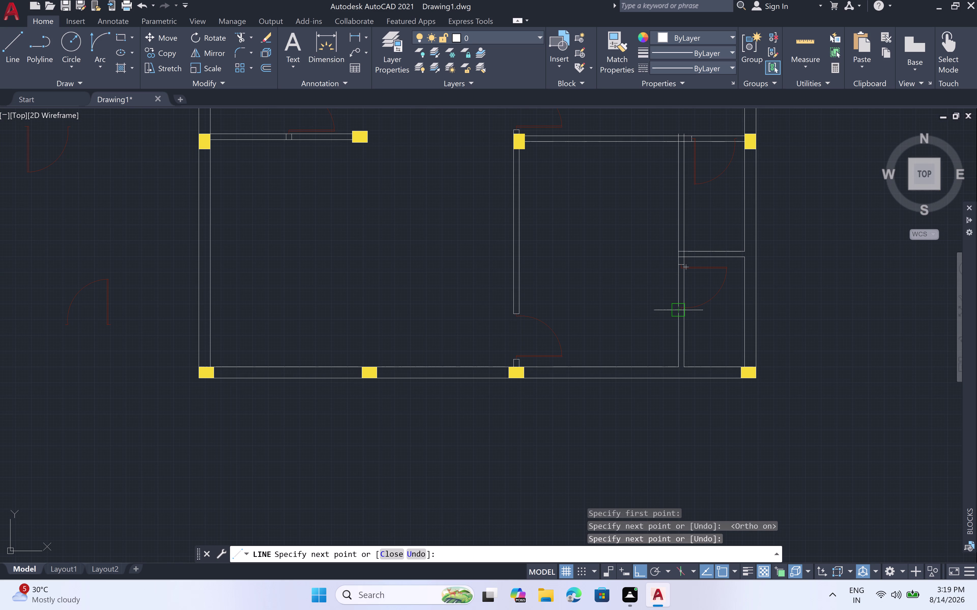
key(Escape)
scroll(up, 3)
key(space)
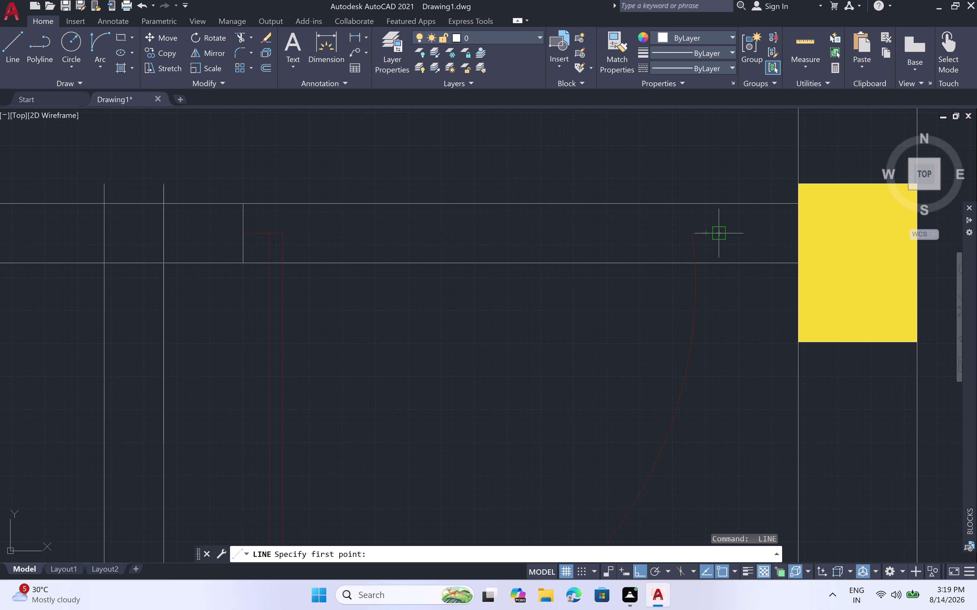
key(space)
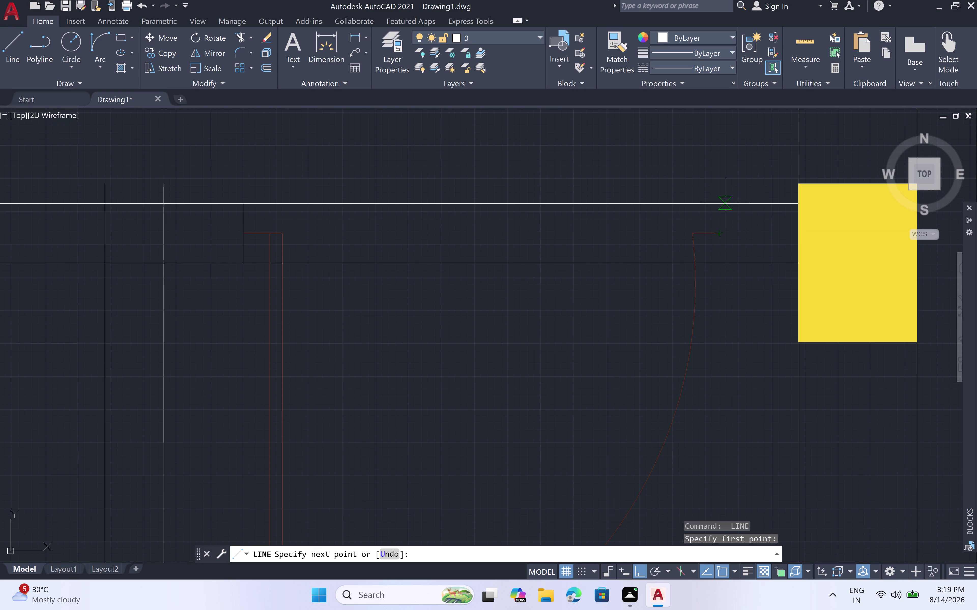
key(Escape)
Draw a vertical wall line from the wall edge down across the door opening.
key(l)
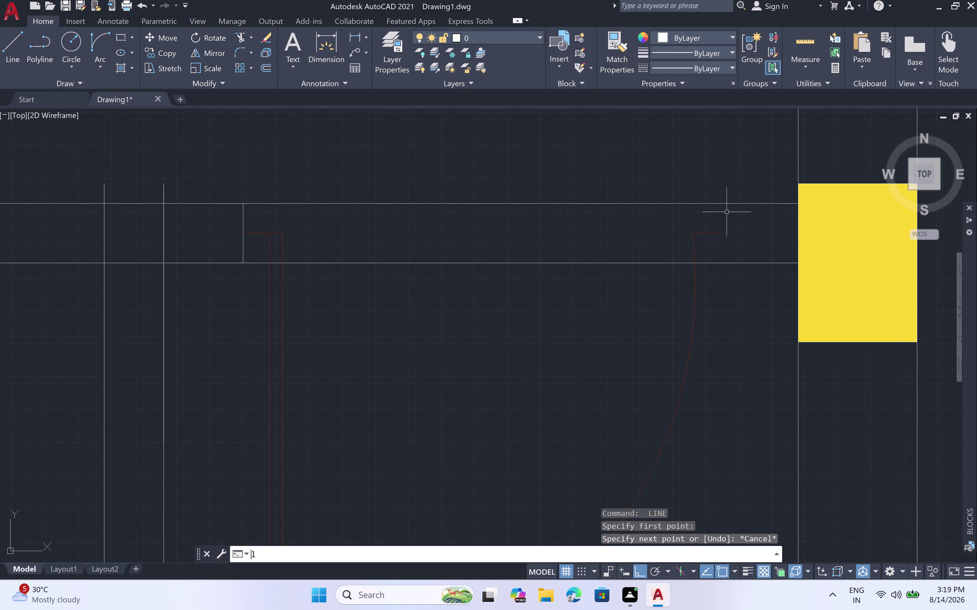
key(space)
click(722, 232)
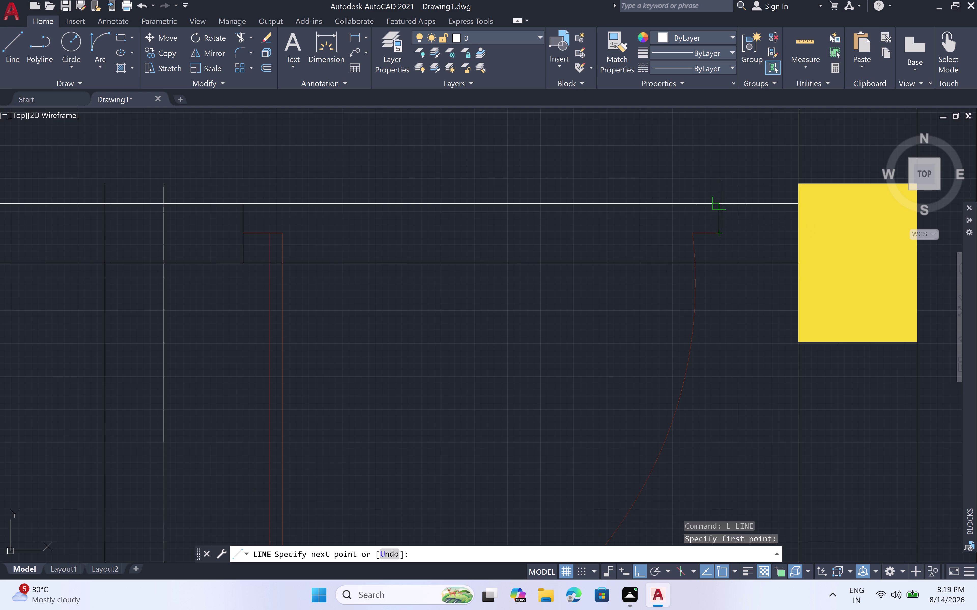
click(721, 205)
click(723, 256)
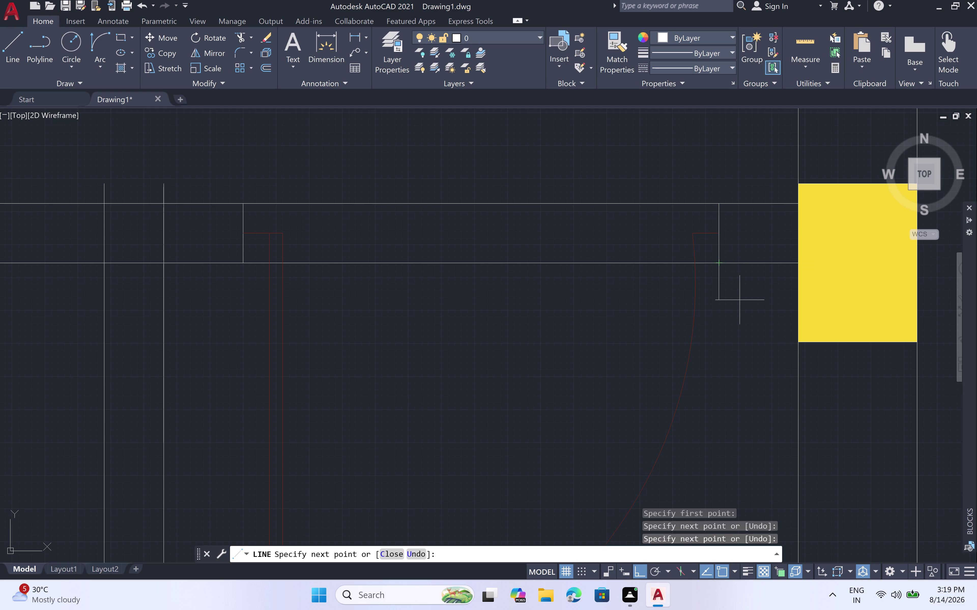
key(Escape)
scroll(down, 3)
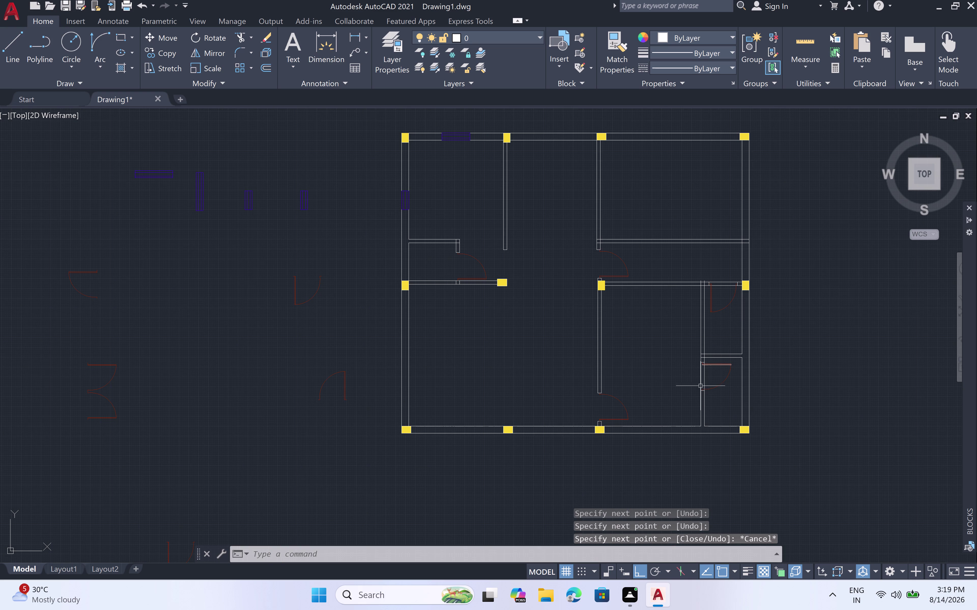
Trim the excess wall line pieces at the new right-hand door openings.
key(t)
key(r)
key(space)
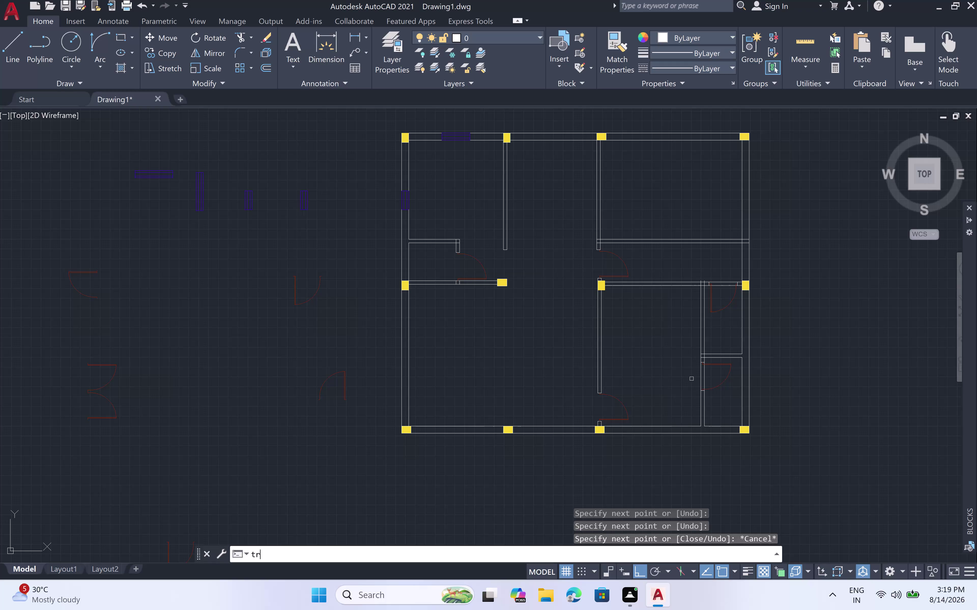
scroll(up, 3)
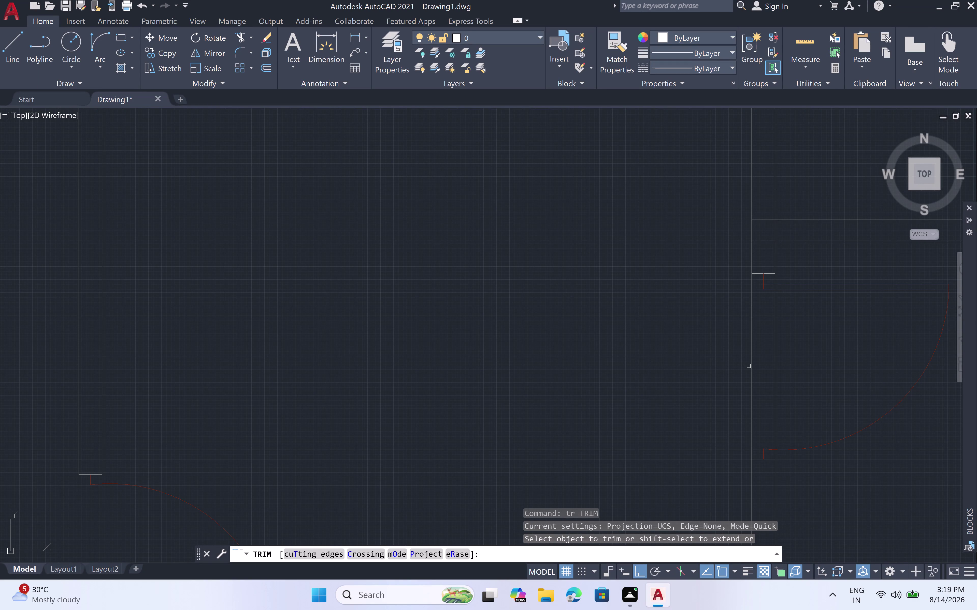
click(753, 364)
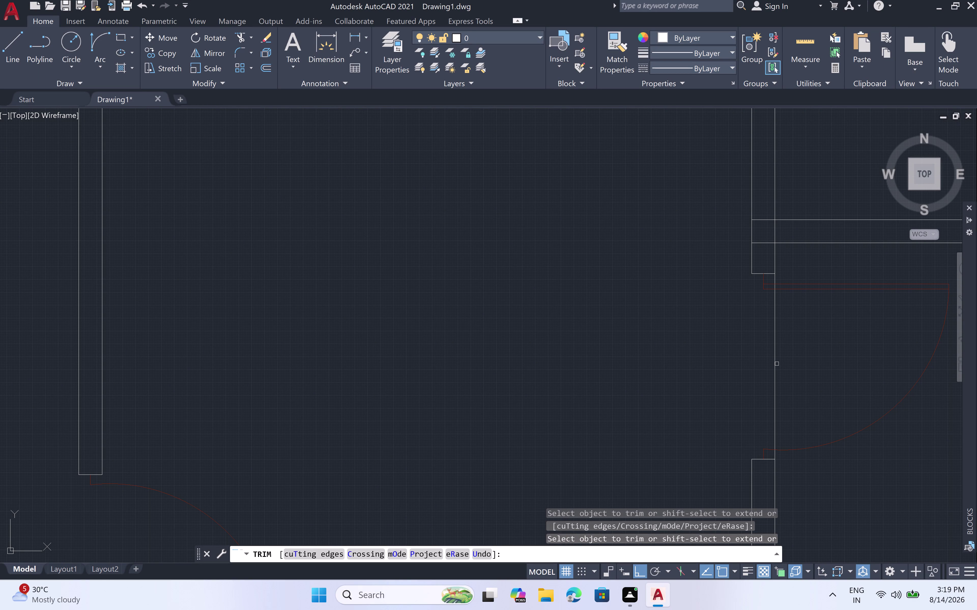
click(776, 363)
scroll(up, 3)
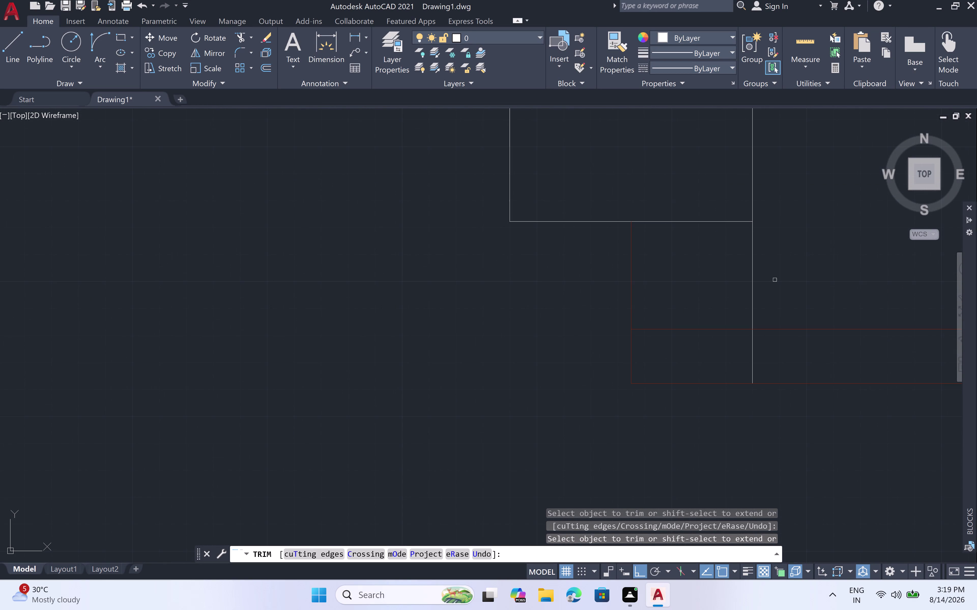
click(753, 279)
click(753, 351)
scroll(down, 3)
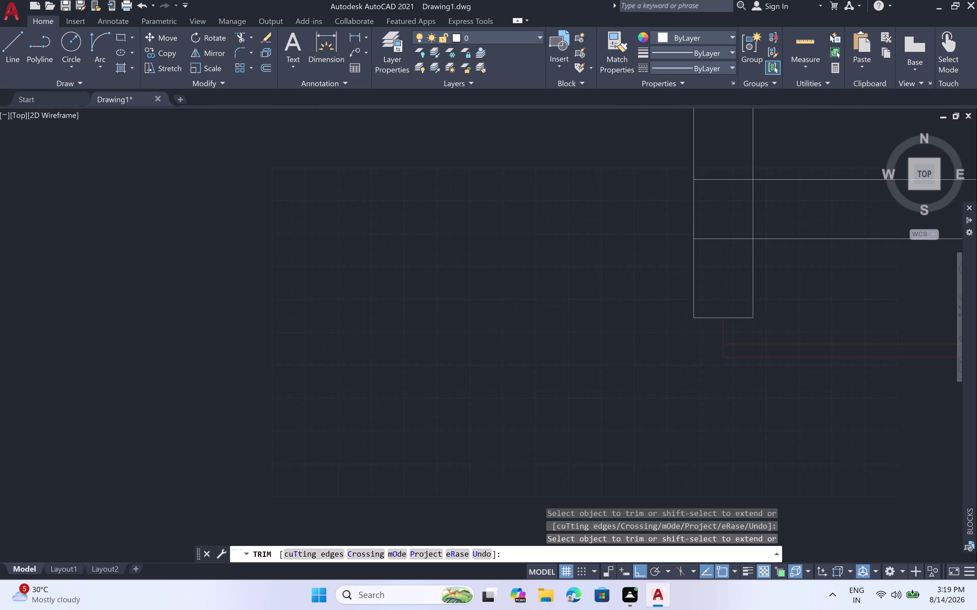
scroll(down, 3)
middle_drag(769, 445, 771, 307)
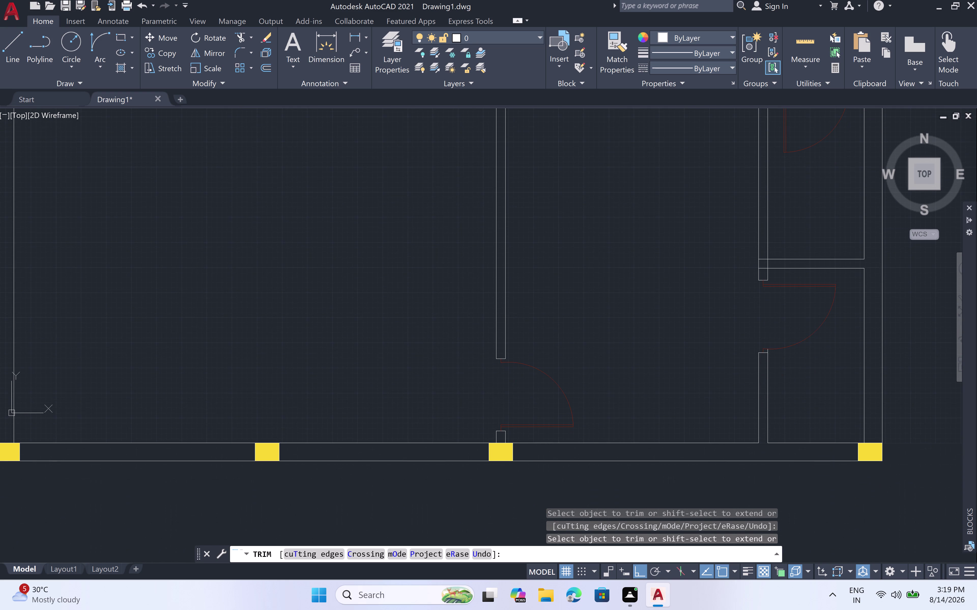
scroll(up, 3)
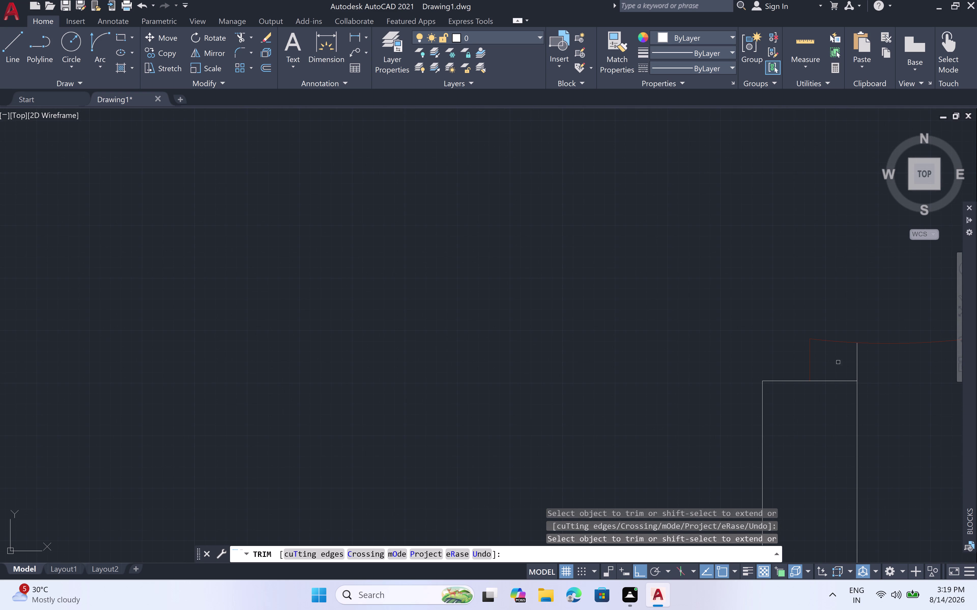
click(855, 365)
scroll(down, 3)
scroll(down, 3)
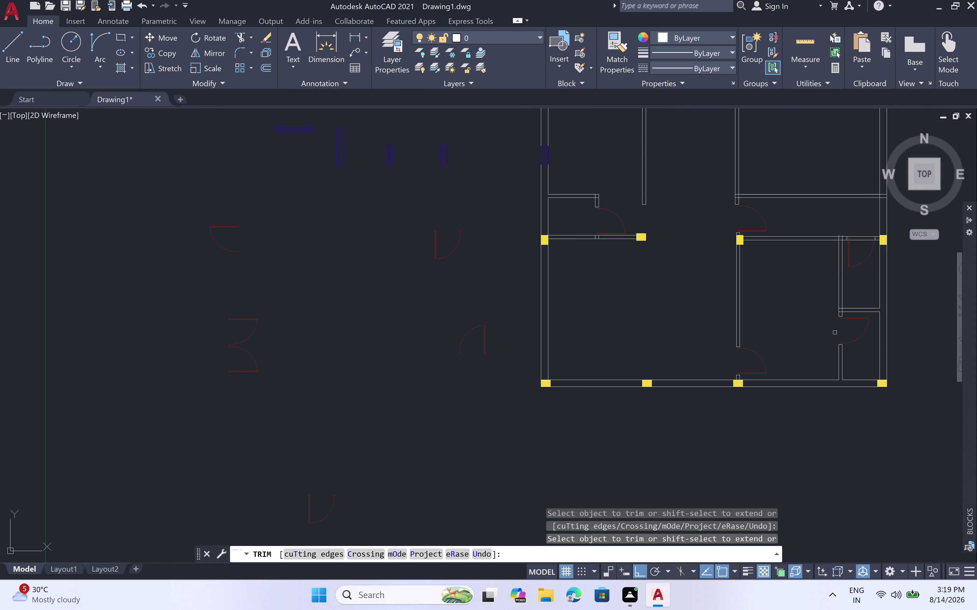
scroll(down, 3)
Trim the remaining overlapping wall lines at further openings and beside the column.
middle_drag(835, 333, 720, 386)
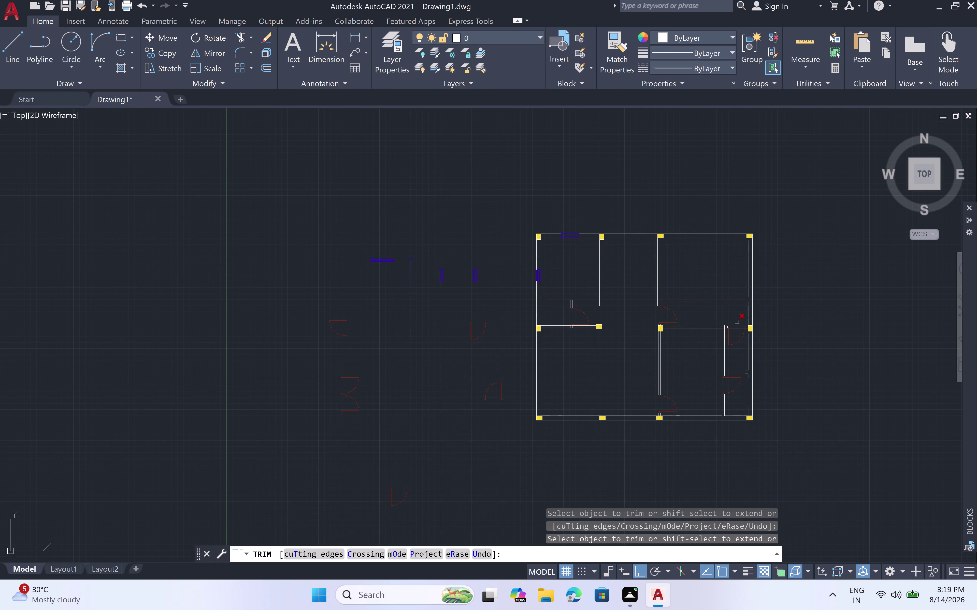
scroll(up, 3)
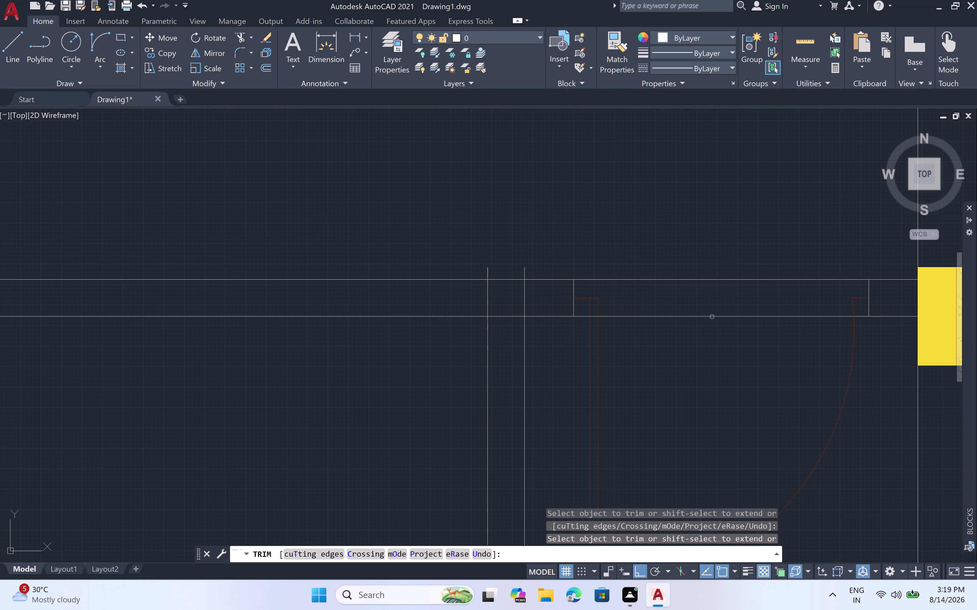
click(712, 316)
click(713, 280)
scroll(up, 3)
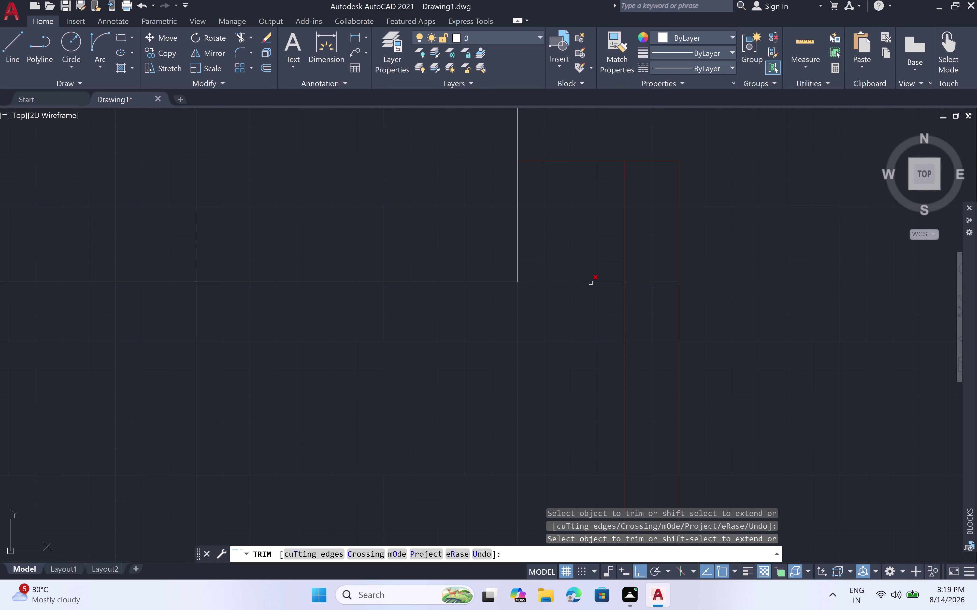
click(590, 284)
click(653, 283)
scroll(down, 3)
middle_drag(788, 308, 640, 325)
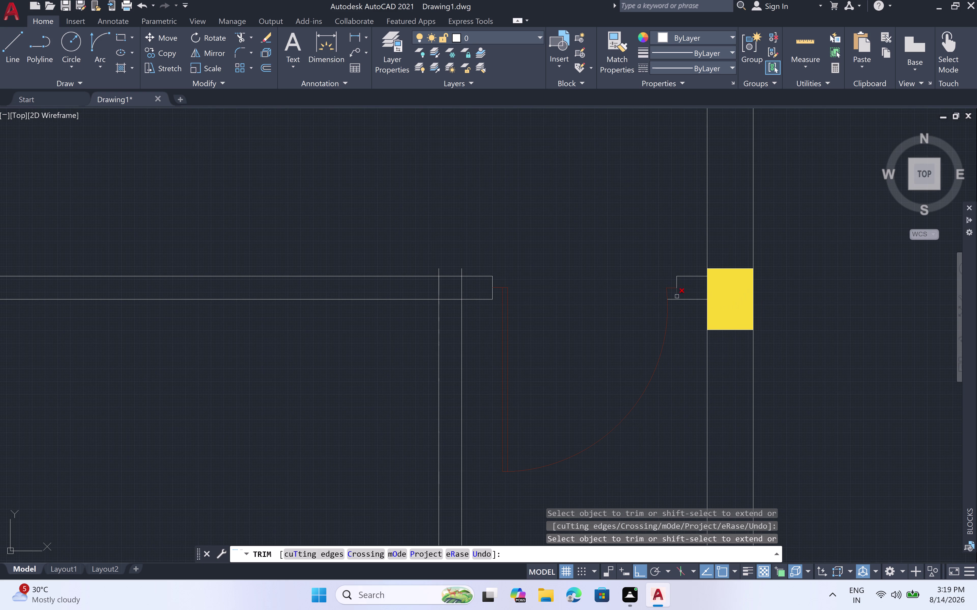
scroll(up, 3)
click(672, 297)
scroll(down, 3)
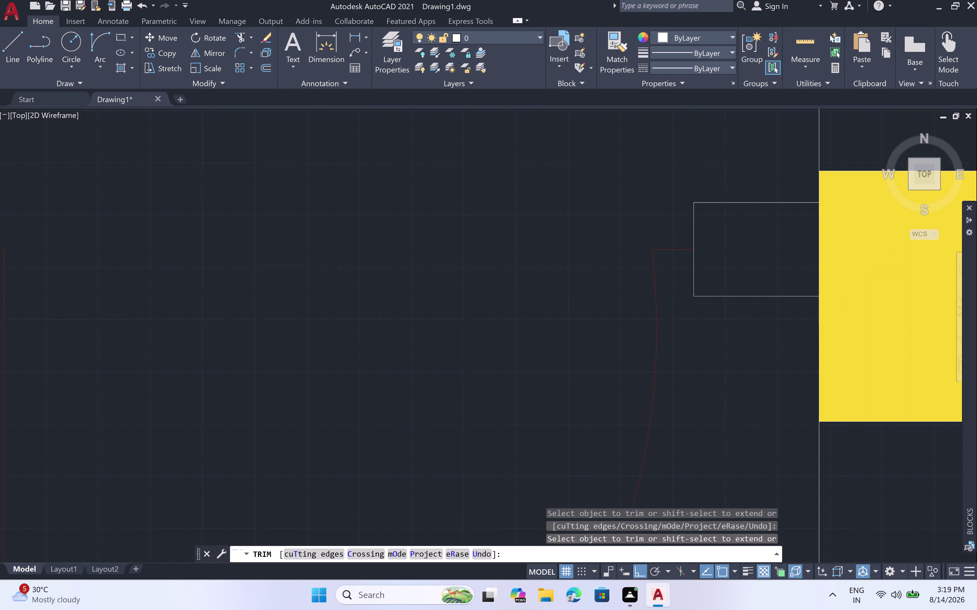
scroll(down, 3)
scroll(down, 3)
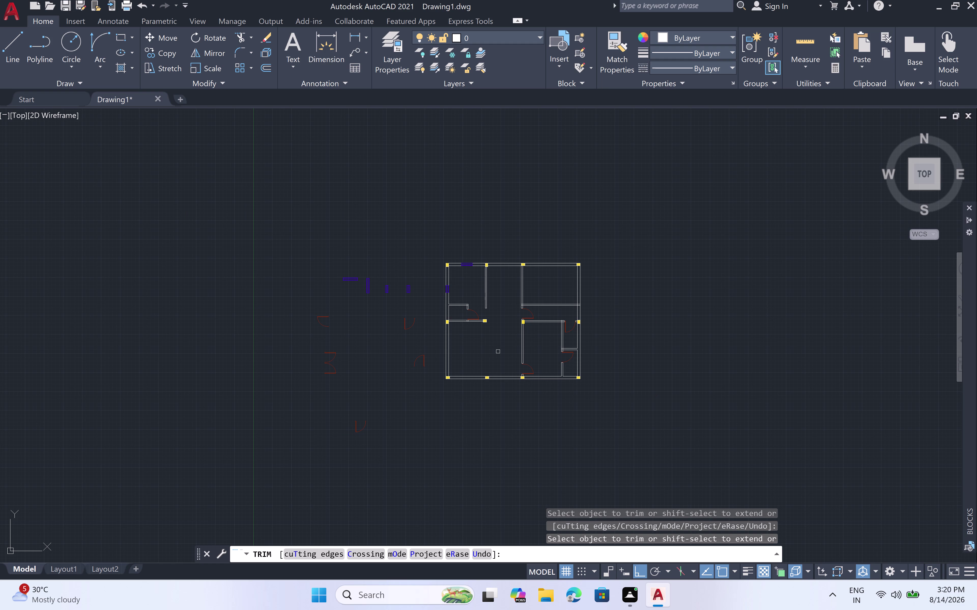
key(Escape)
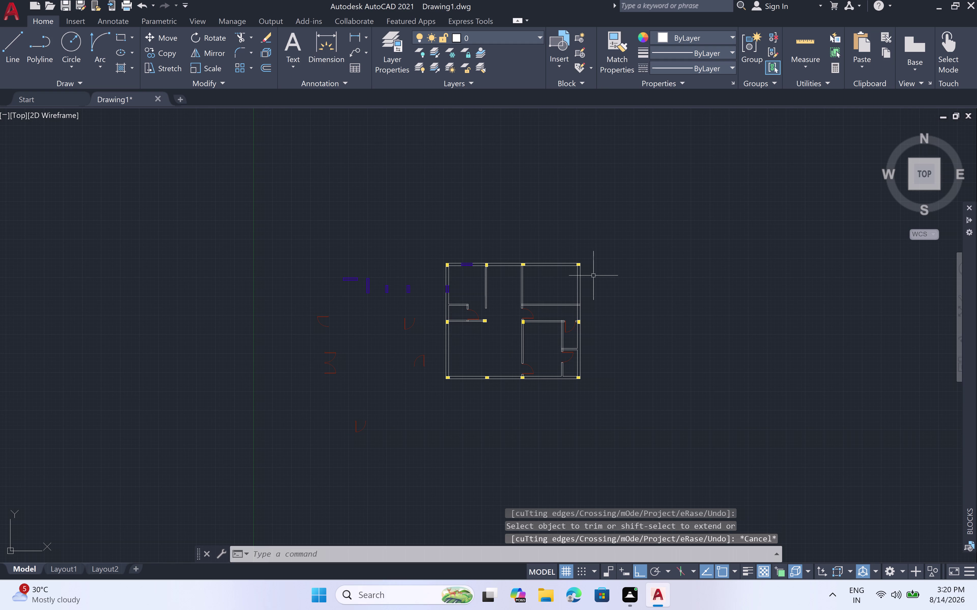
Trim the crossing wall lines at the interior junction with a fence, then the leftover pieces.
scroll(up, 3)
text(t)
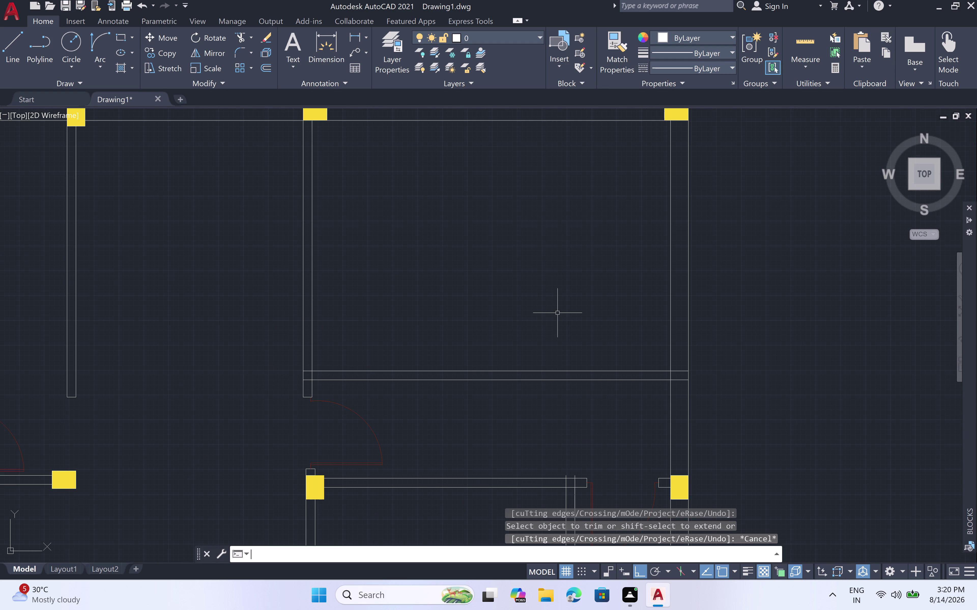
text(r)
key(space)
drag(558, 310, 557, 314)
click(539, 411)
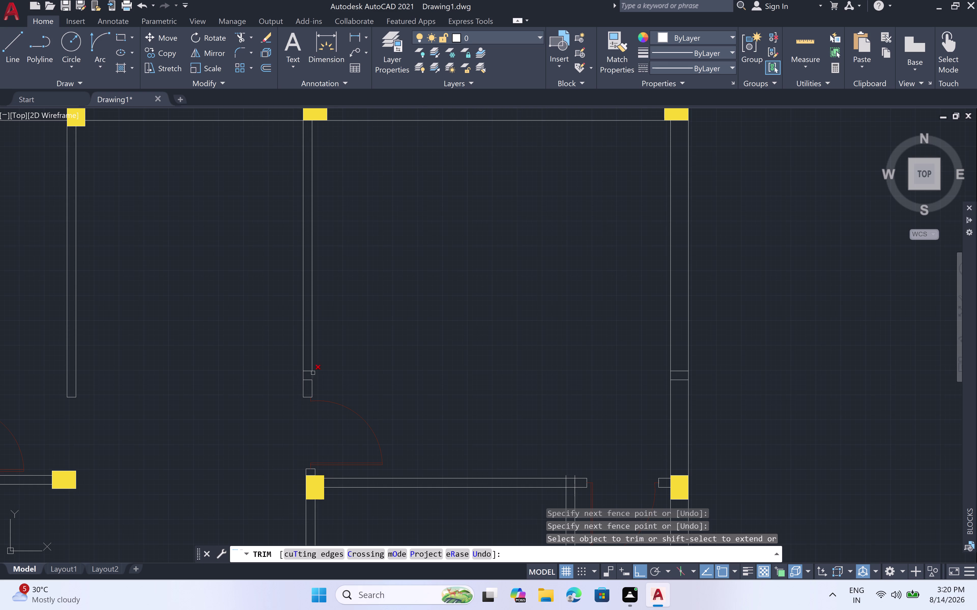
scroll(up, 3)
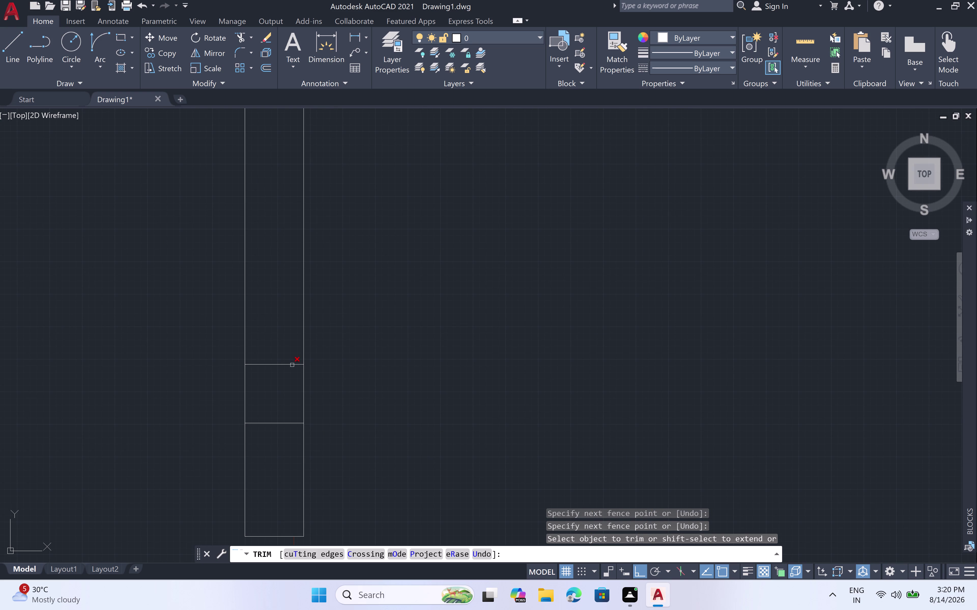
click(292, 365)
click(274, 424)
scroll(down, 3)
scroll(down, 3)
scroll(down, 3)
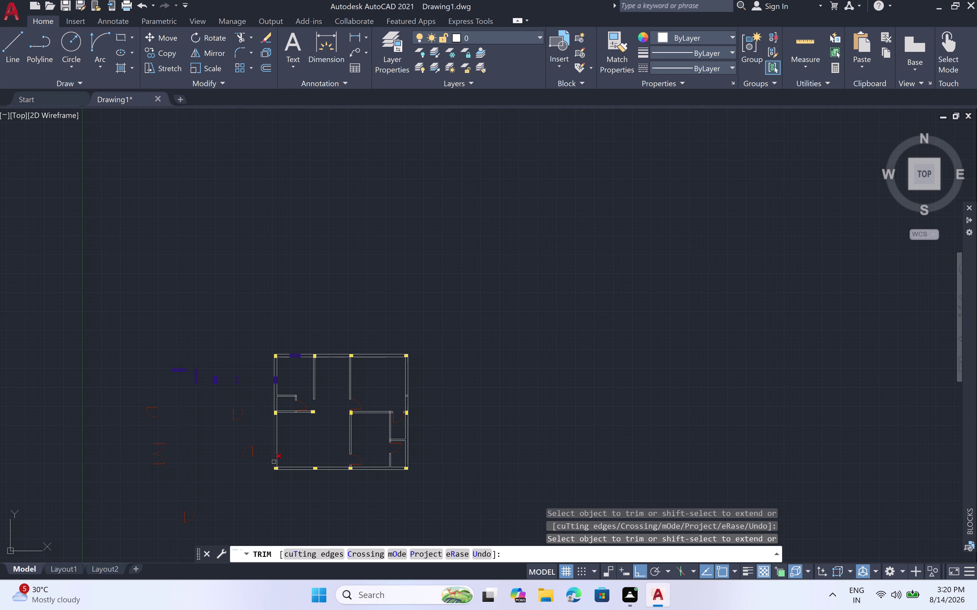
scroll(up, 3)
key(Escape)
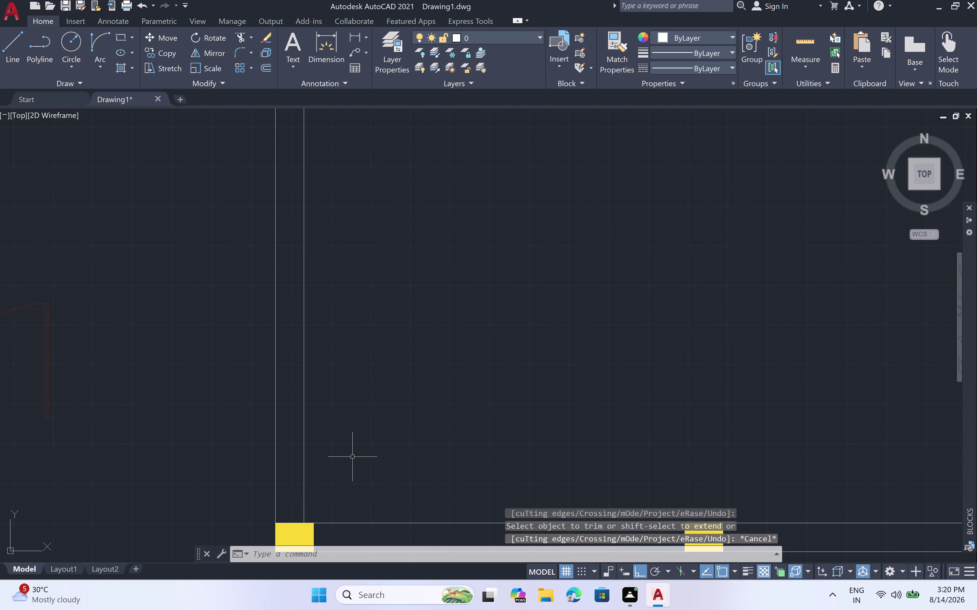
scroll(down, 3)
Draw a 6-inch line from the lower-left wall corner.
key(l)
key(space)
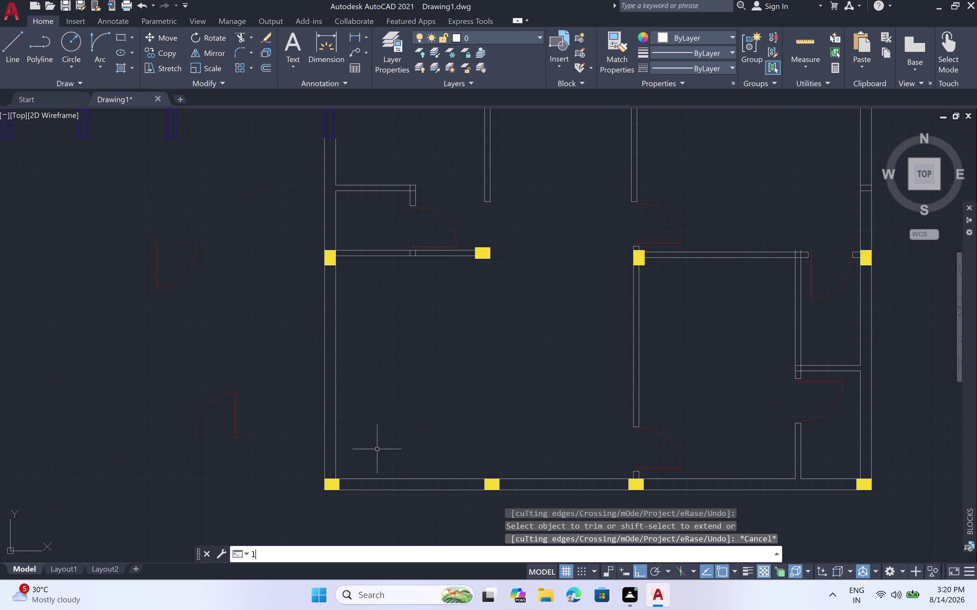
click(334, 477)
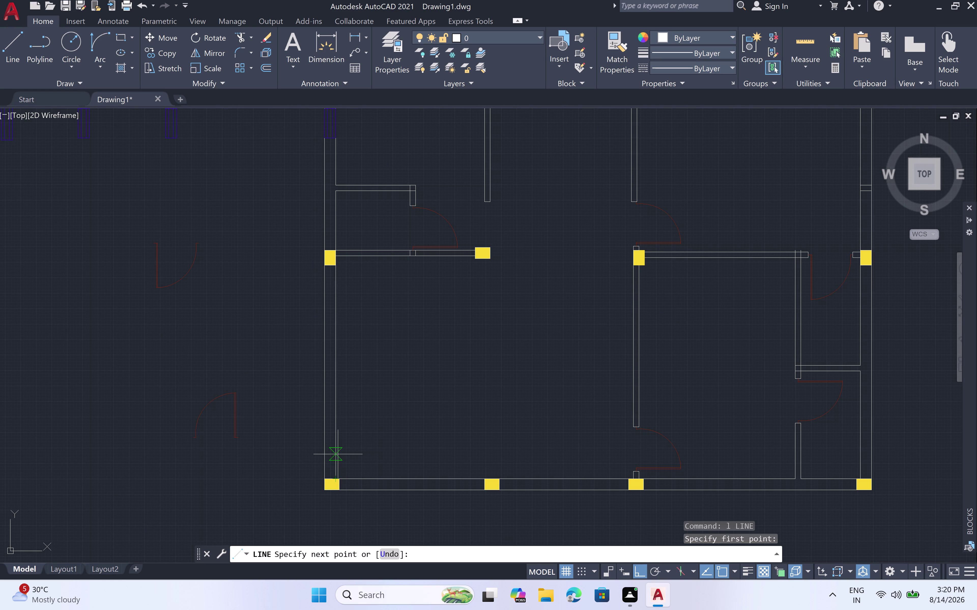
text(6")
key(space)
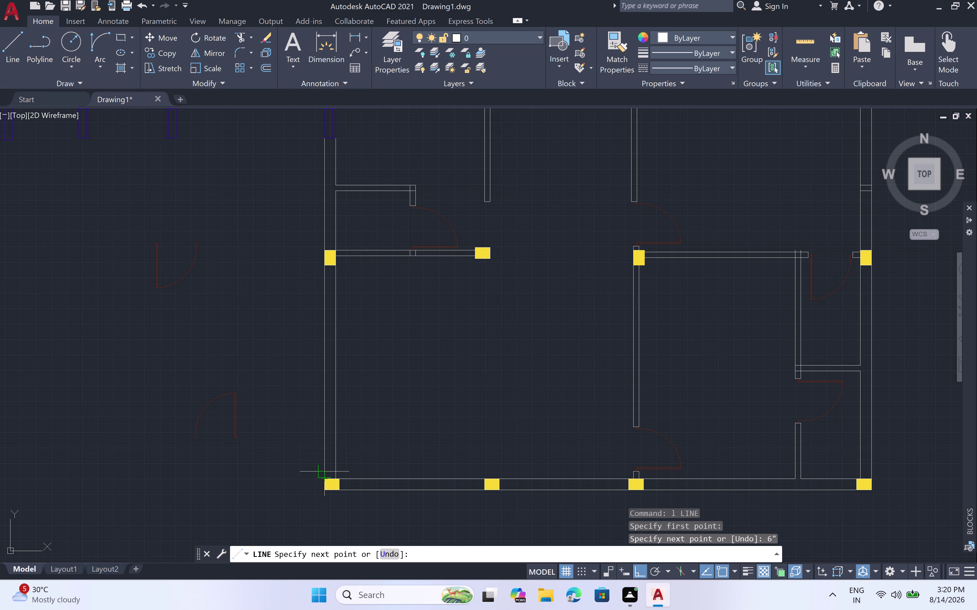
scroll(up, 3)
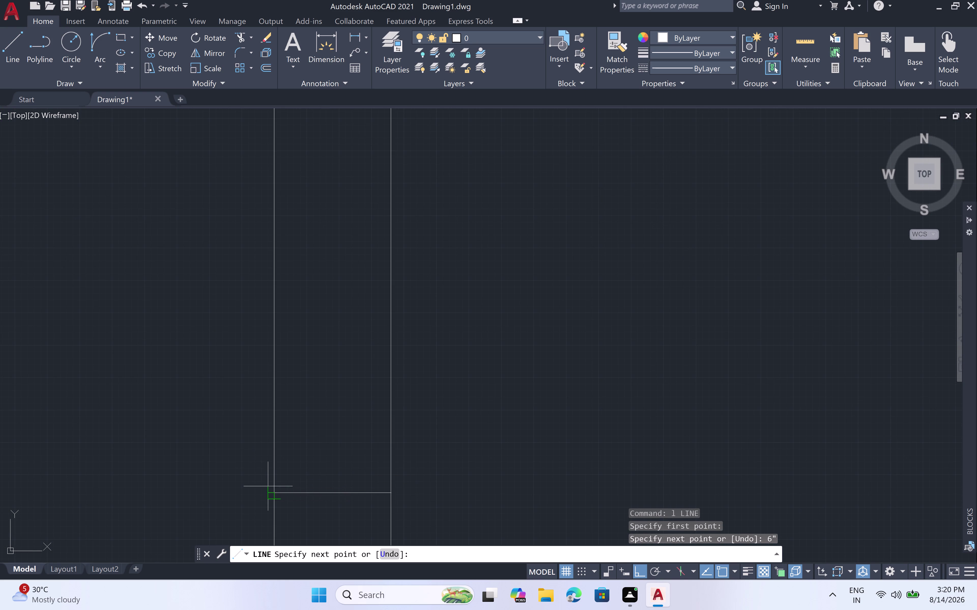
click(270, 491)
key(Escape)
scroll(down, 3)
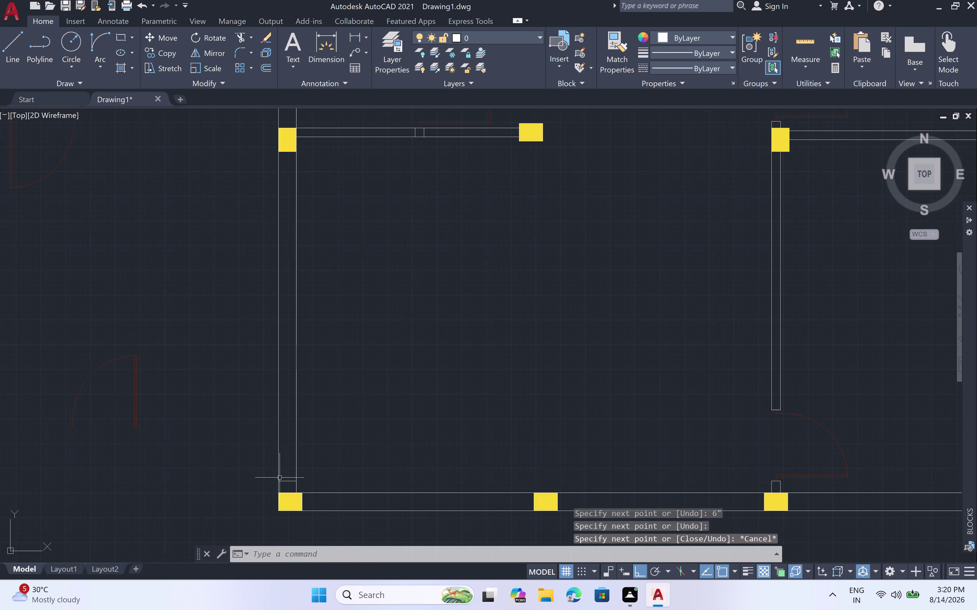
scroll(down, 3)
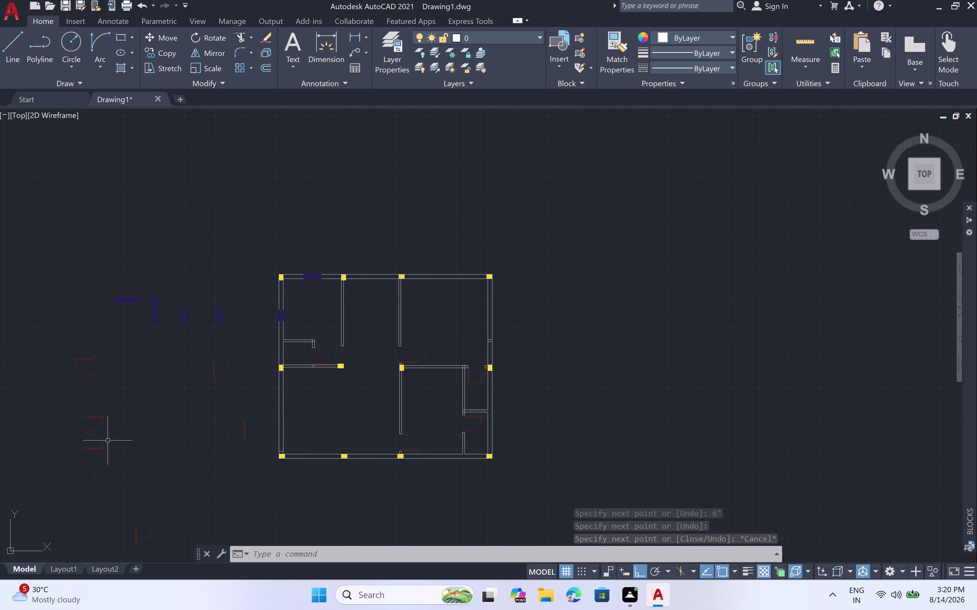
Select the small rectangle between the door arcs.
scroll(up, 3)
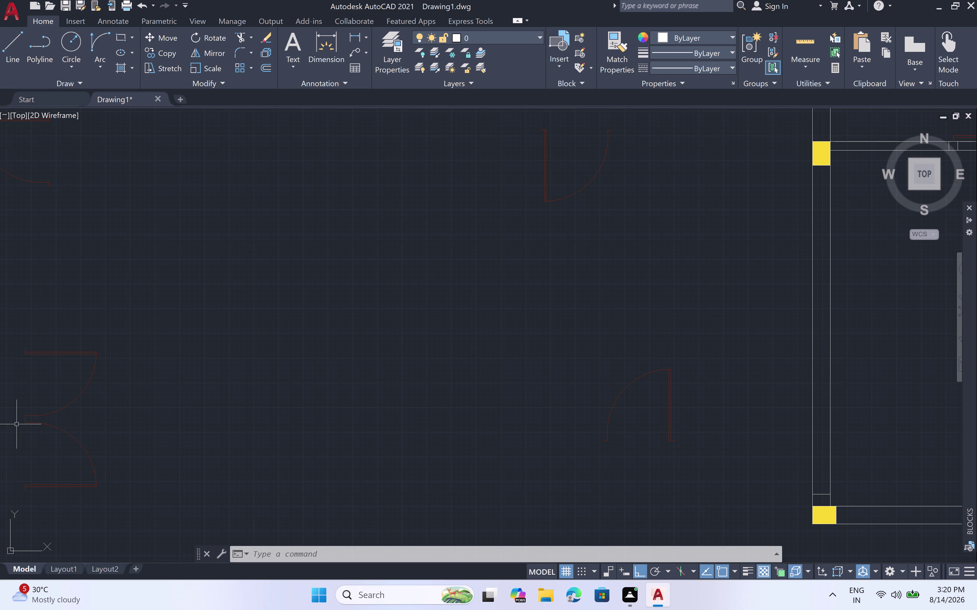
scroll(up, 3)
click(72, 405)
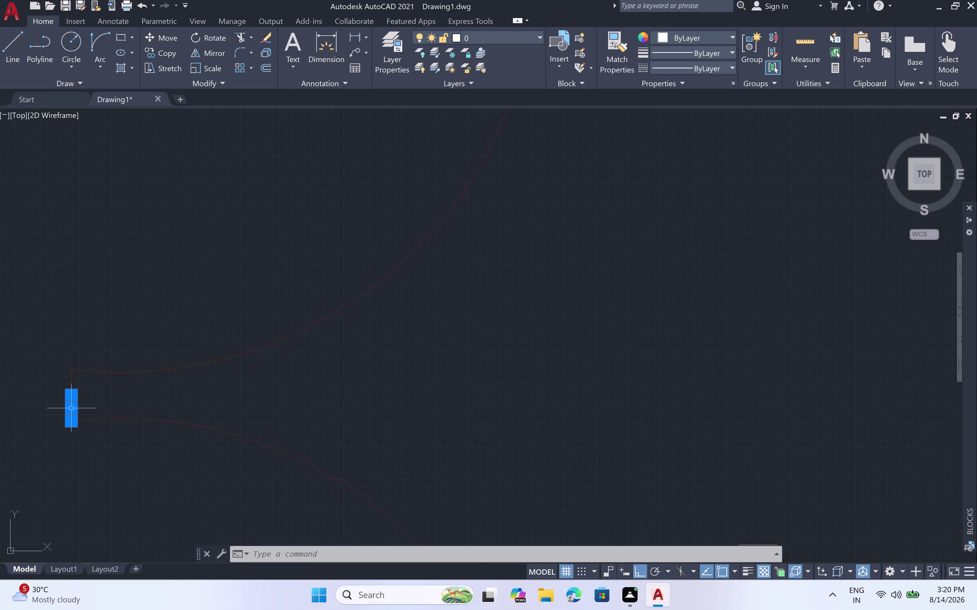
scroll(down, 3)
With Ortho off, copy the lower-left door swing into the opening beside the right-hand column.
click(220, 433)
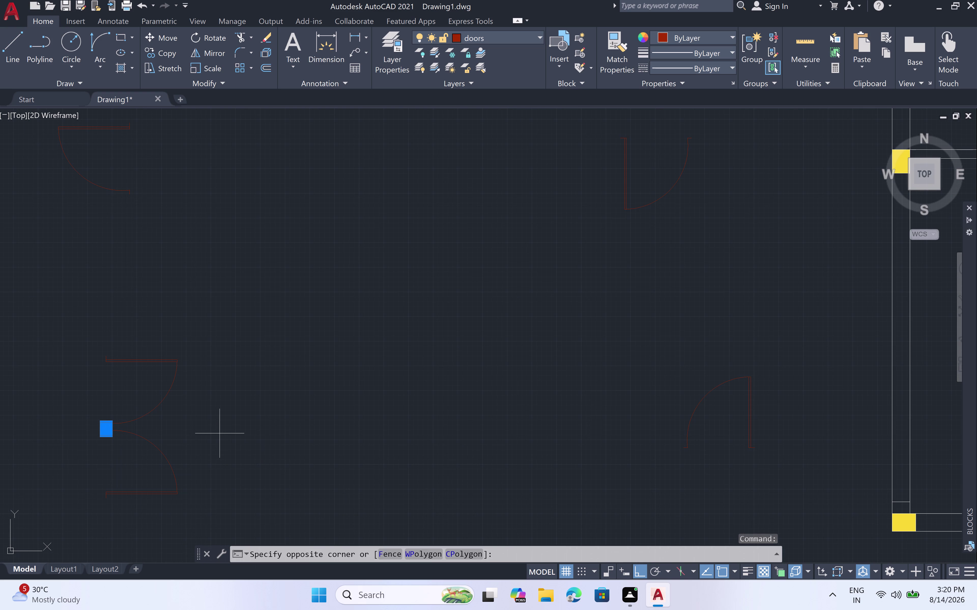
click(34, 511)
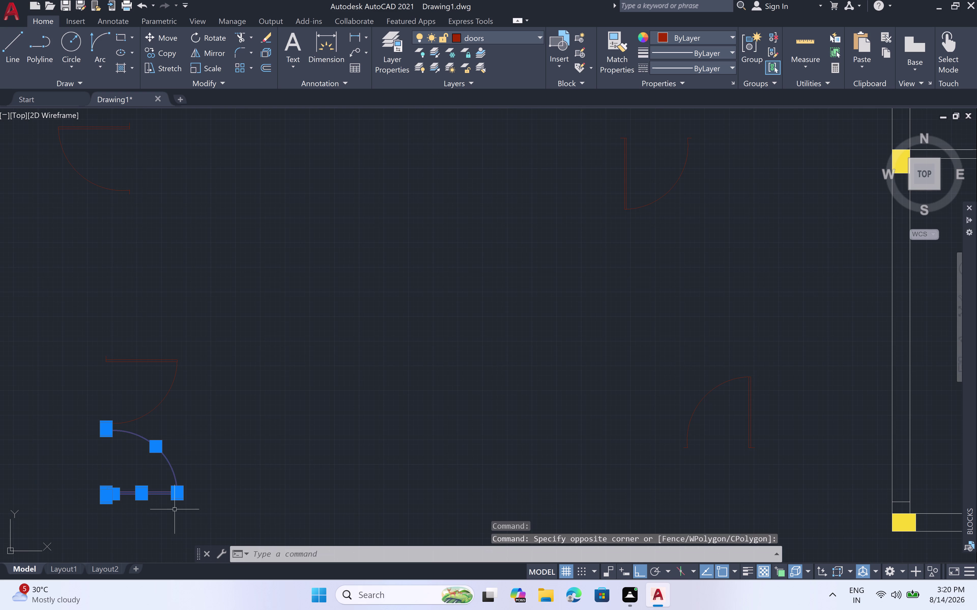
key(c)
key(o)
key(space)
scroll(up, 3)
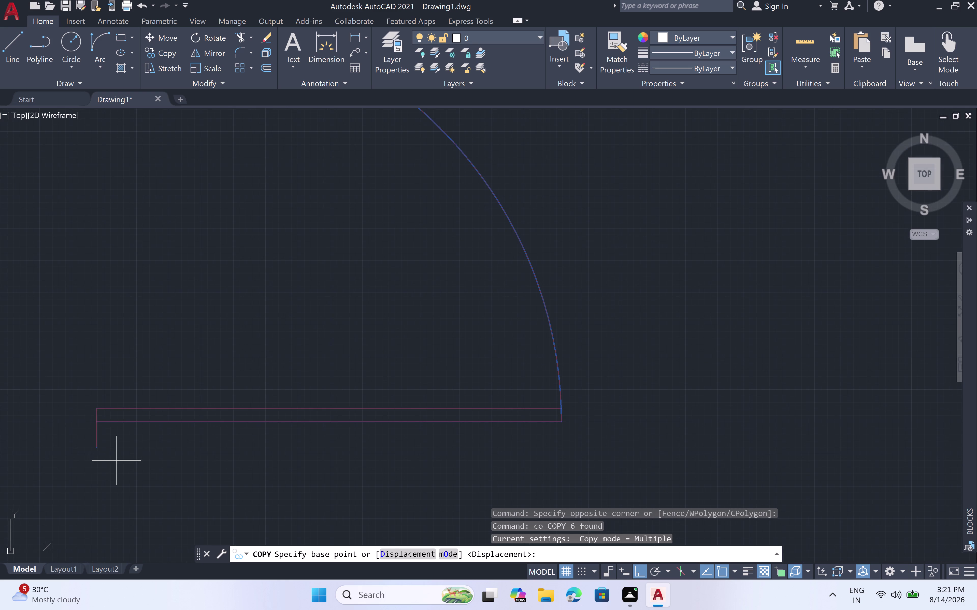
click(96, 447)
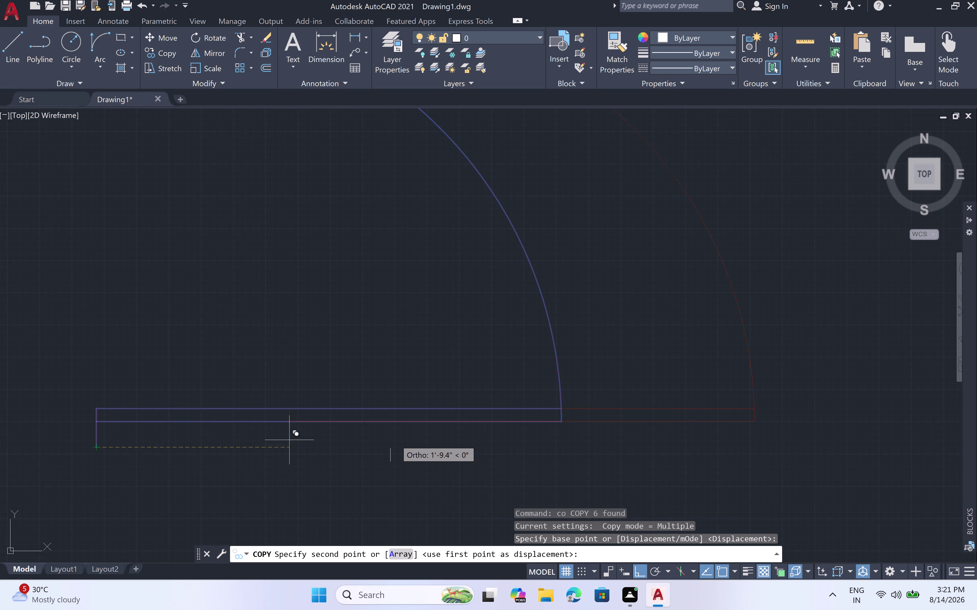
scroll(down, 3)
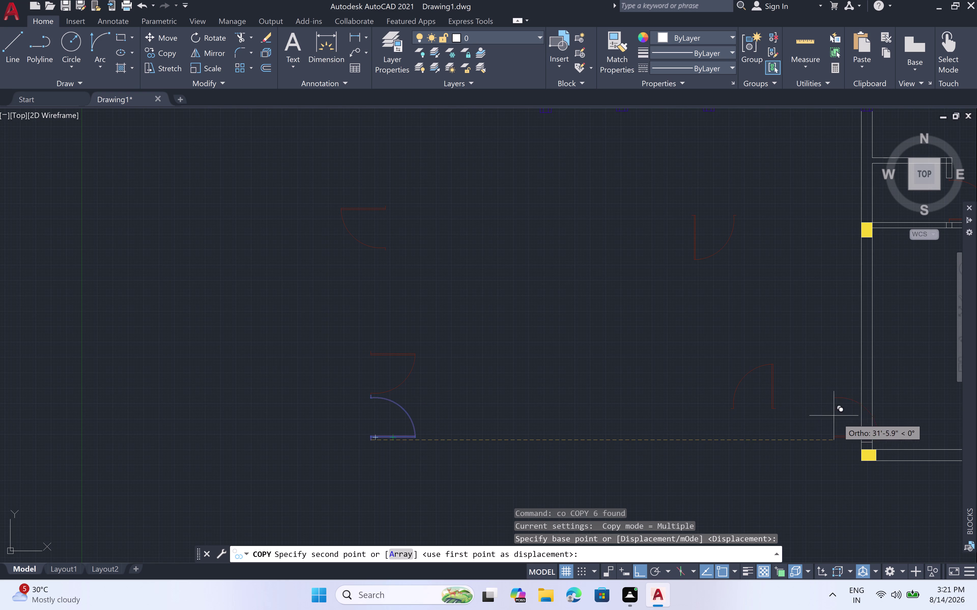
scroll(up, 3)
scroll(down, 3)
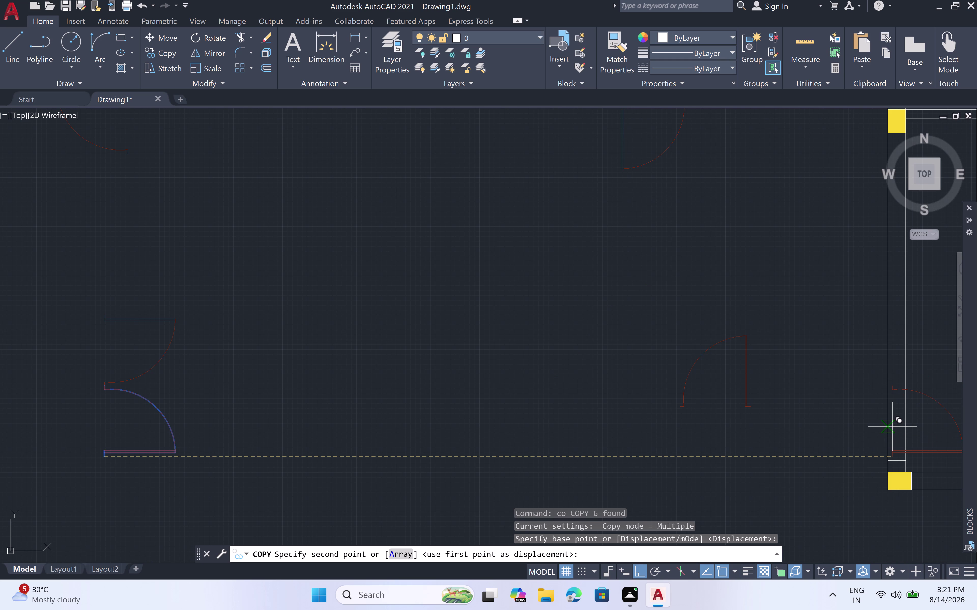
key(F8)
scroll(up, 3)
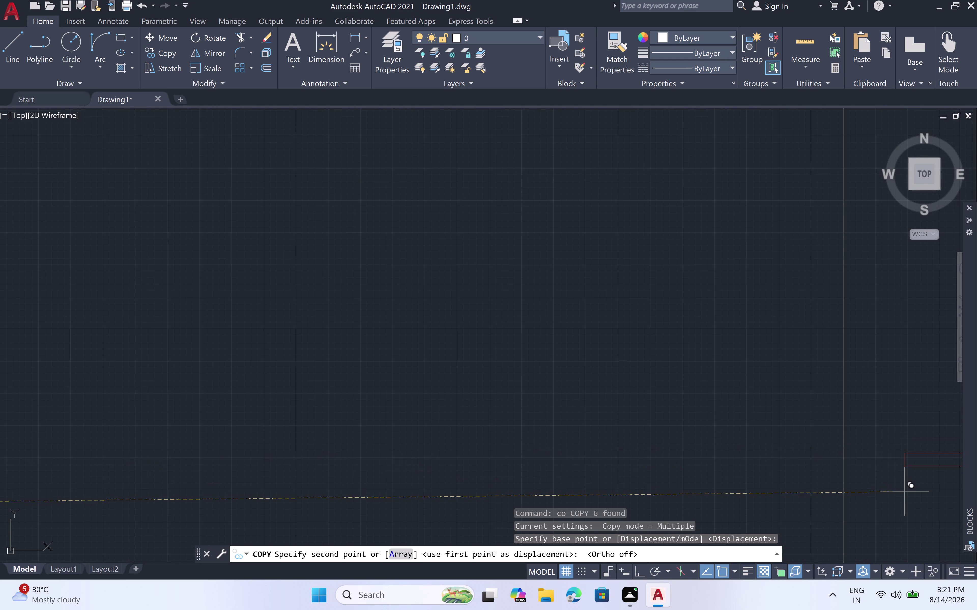
scroll(down, 3)
scroll(down, 3)
middle_drag(905, 491, 796, 406)
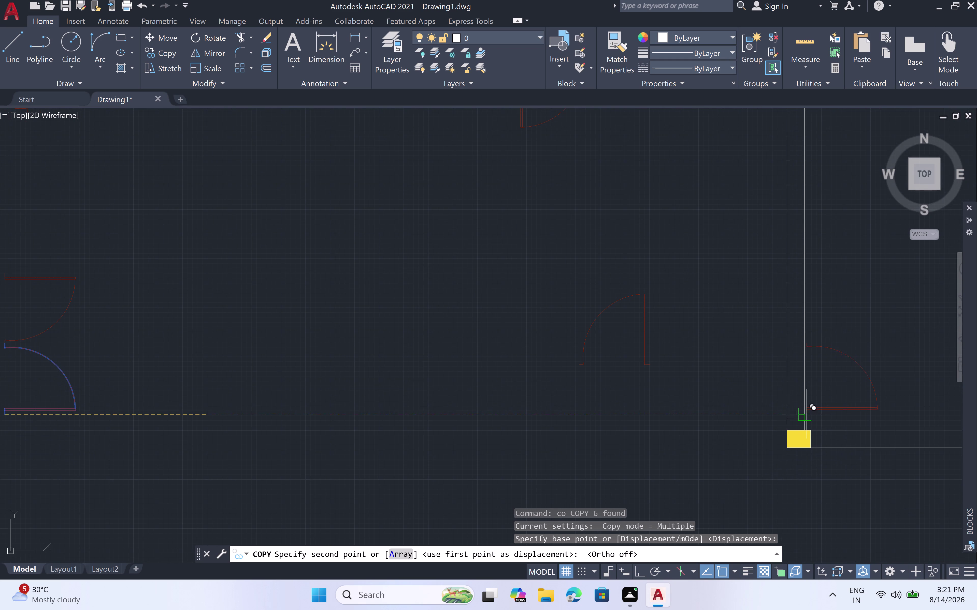
scroll(up, 3)
click(734, 468)
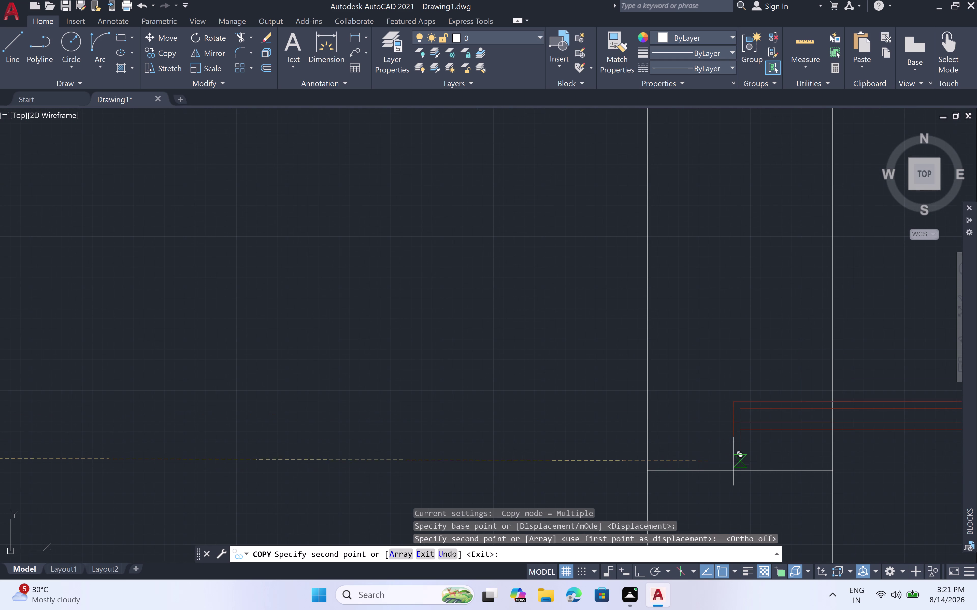
key(Escape)
Draw a short line from the wall corner along the wall beside the copied door.
scroll(down, 3)
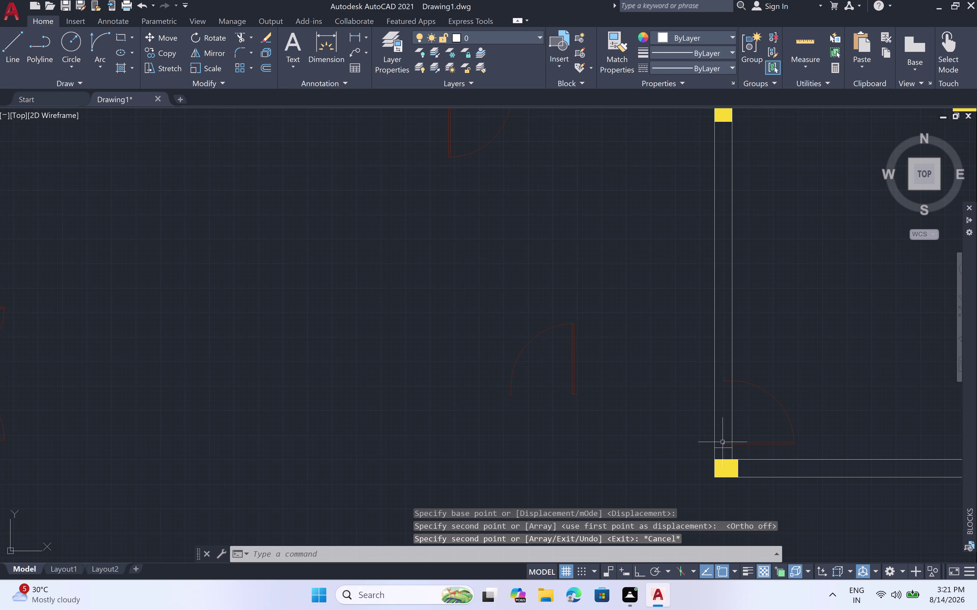
key(l)
key(space)
scroll(up, 3)
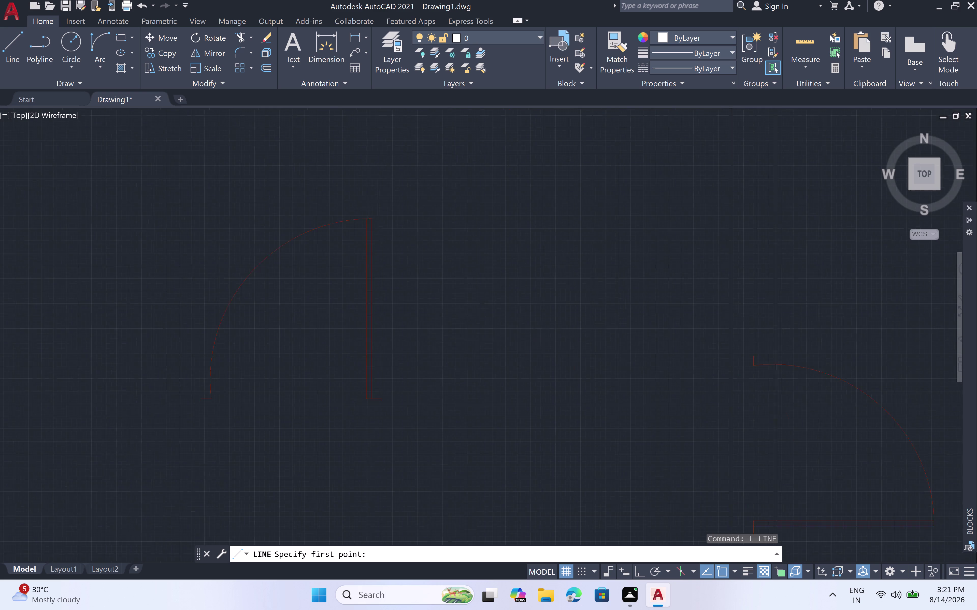
scroll(up, 3)
scroll(down, 3)
click(842, 294)
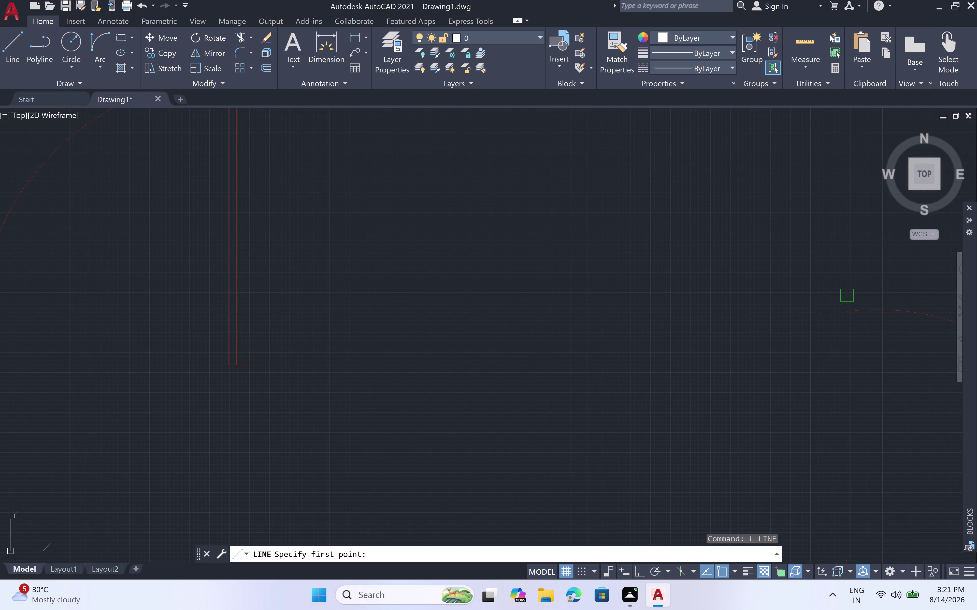
click(807, 298)
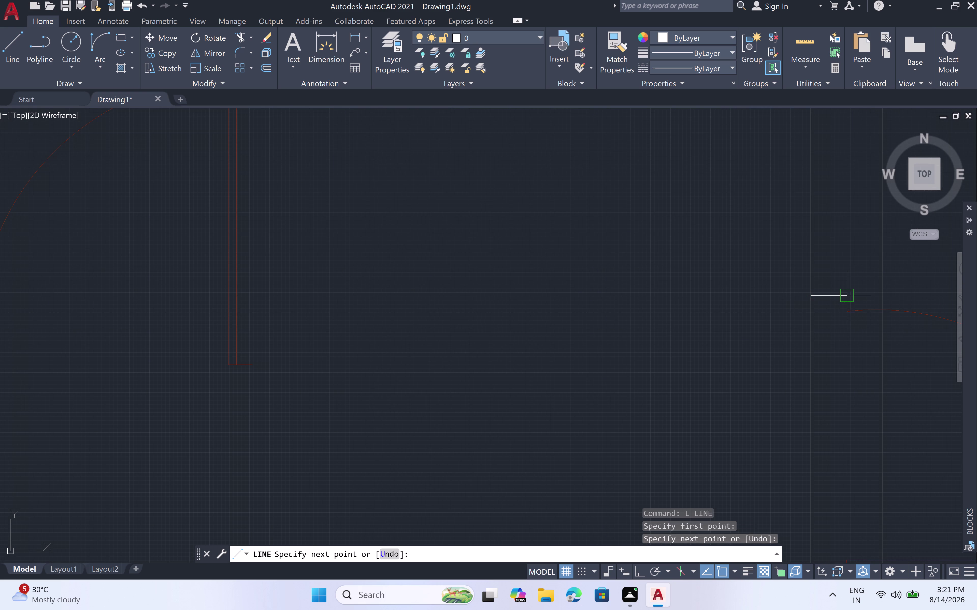
click(883, 295)
key(Escape)
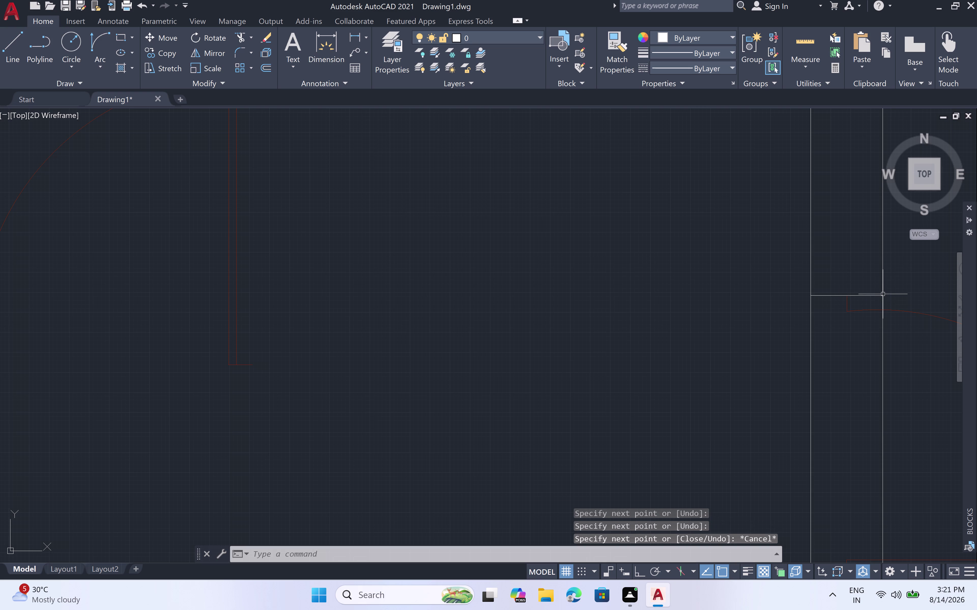
scroll(down, 3)
Trim the wall lines in the right-hand doorways using two fence cuts.
text(tr)
key(space)
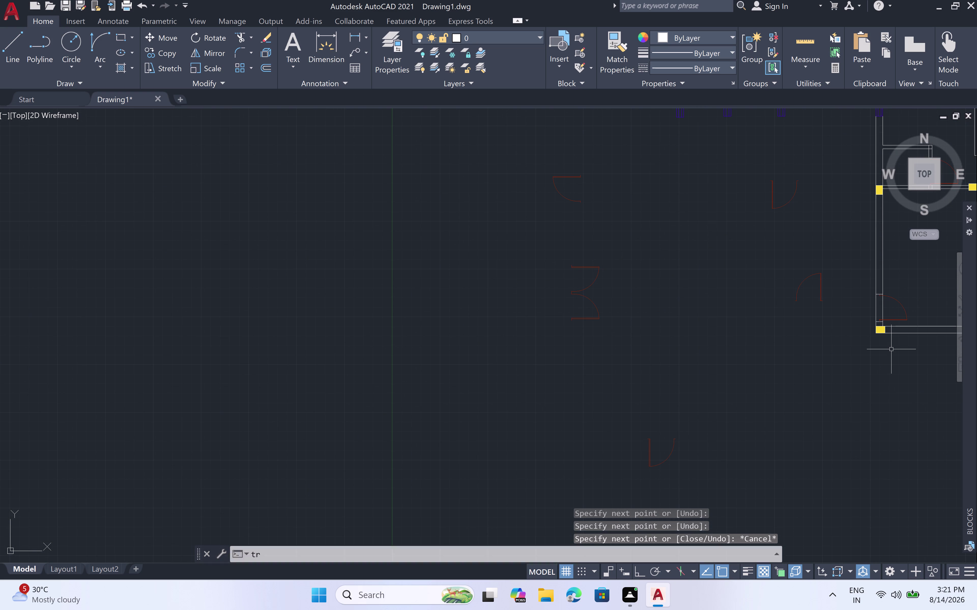
scroll(up, 3)
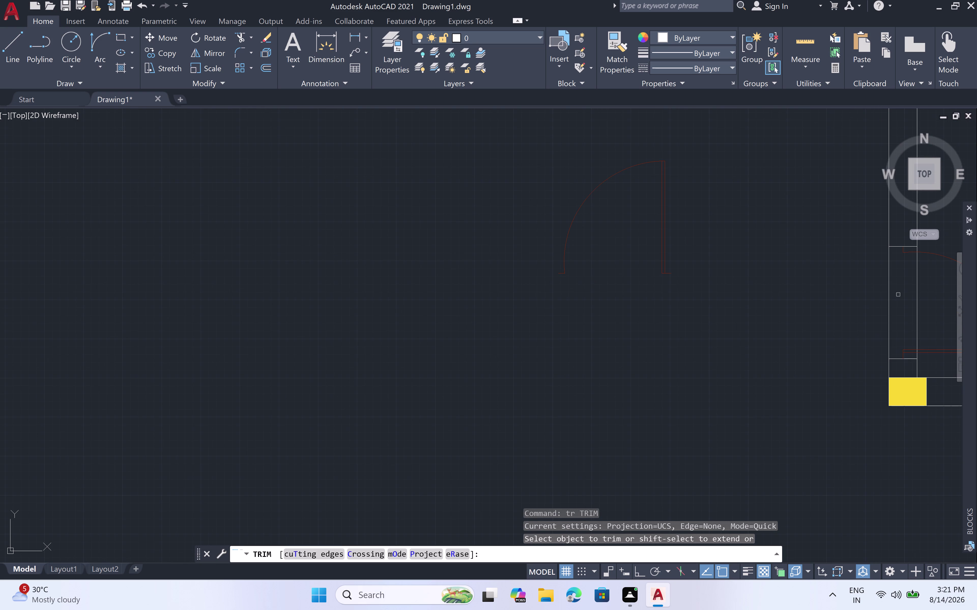
click(930, 292)
click(837, 306)
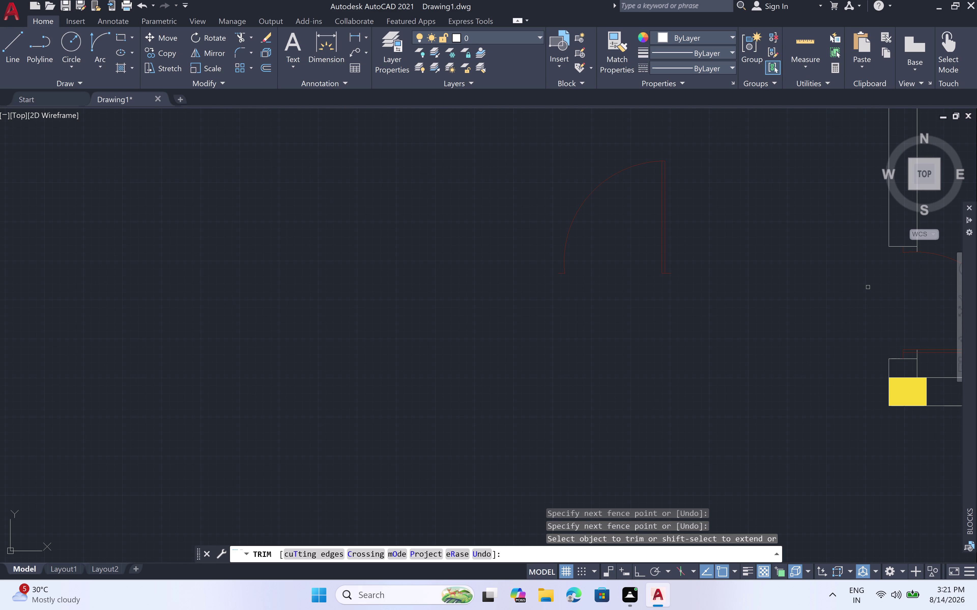
scroll(up, 3)
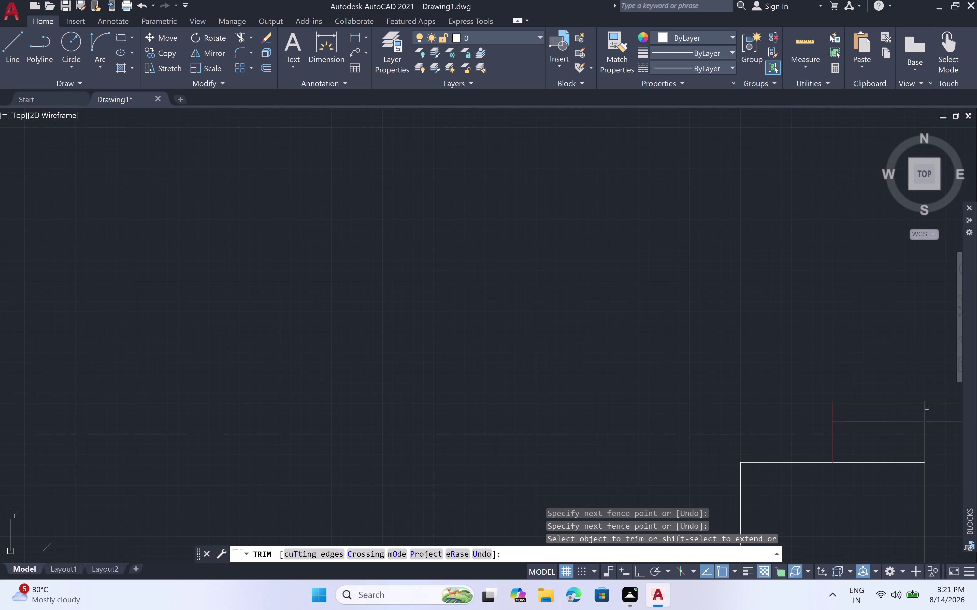
click(924, 409)
click(924, 438)
scroll(down, 3)
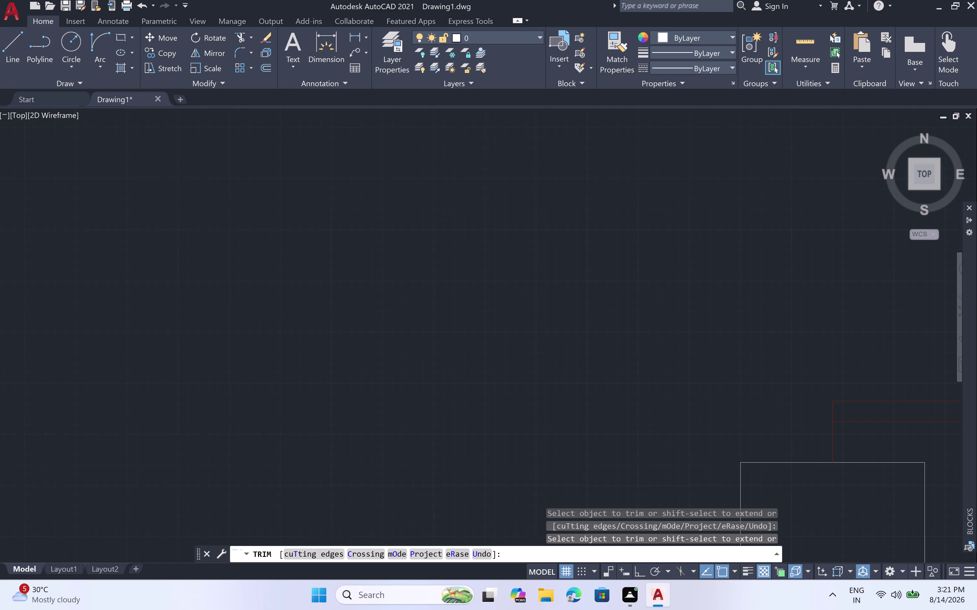
scroll(down, 3)
Fence-trim the wall lines in the next door opening to the left, then end trimming.
middle_drag(865, 373, 635, 393)
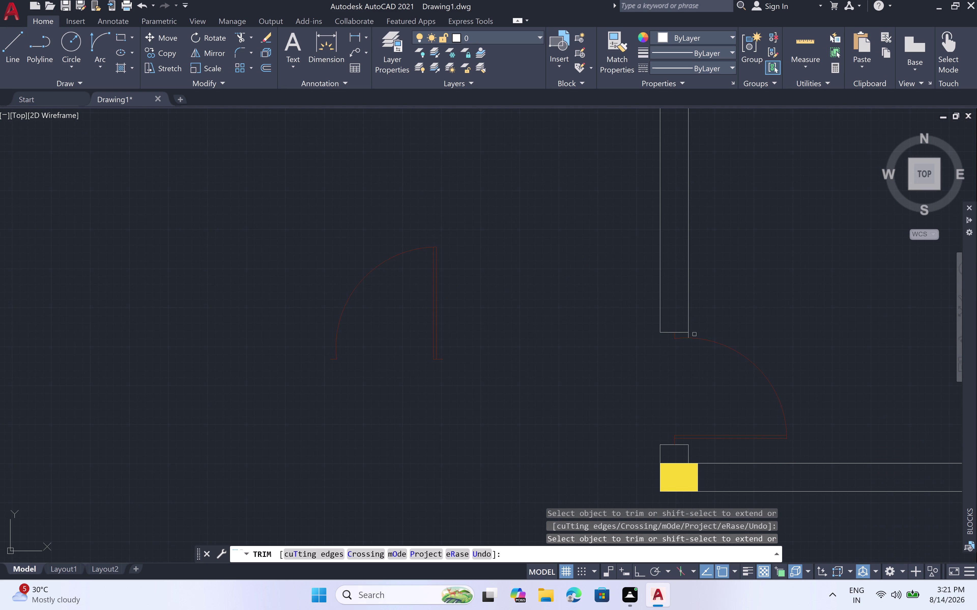
scroll(up, 3)
click(647, 348)
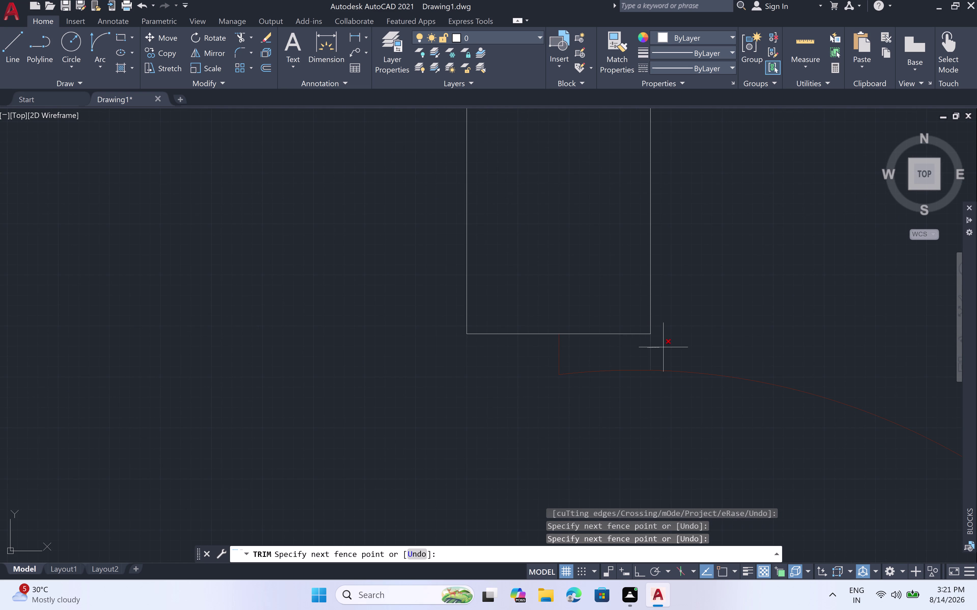
click(663, 347)
scroll(down, 3)
scroll(down, 3)
scroll(down, 3)
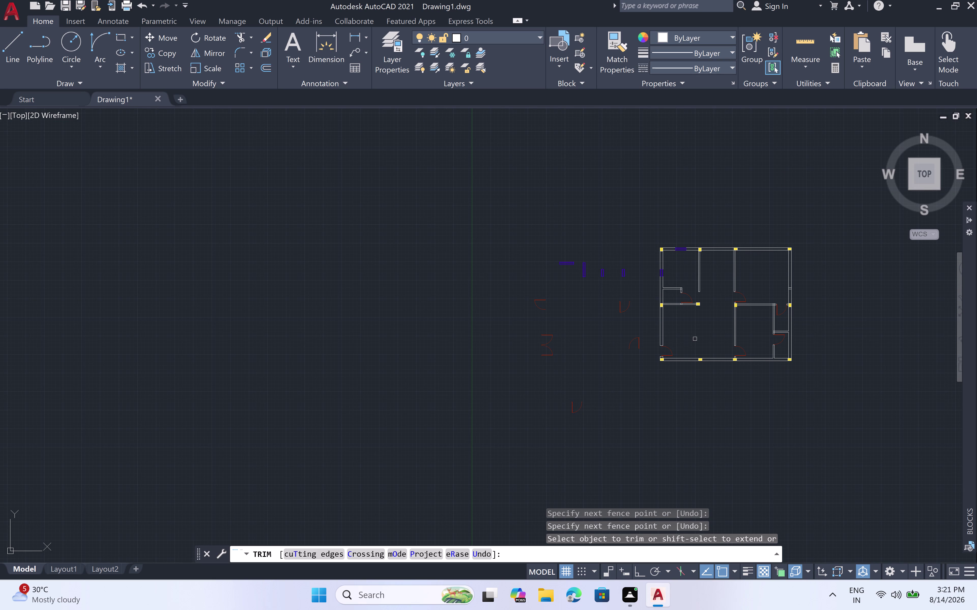
middle_drag(696, 338, 549, 331)
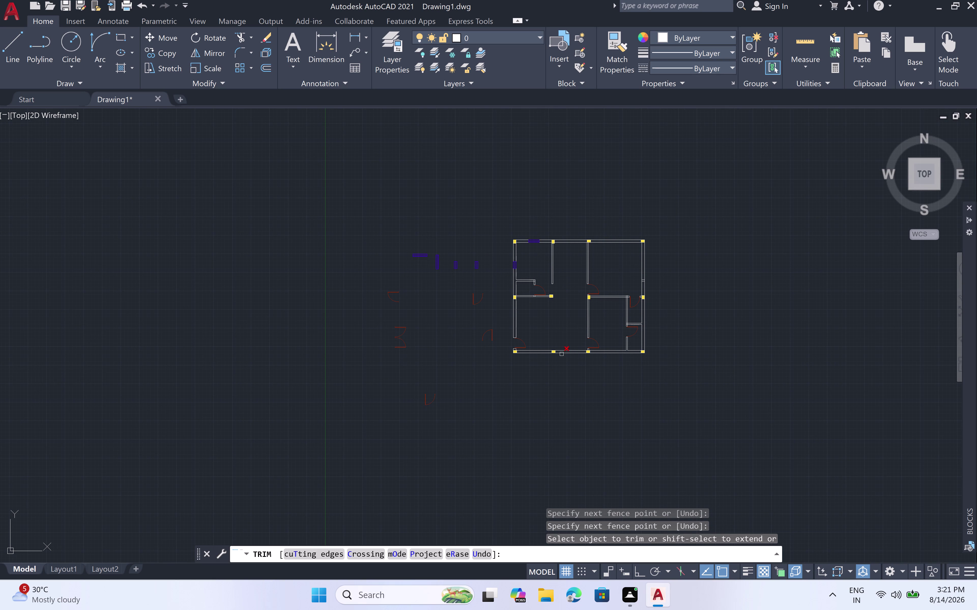
scroll(up, 3)
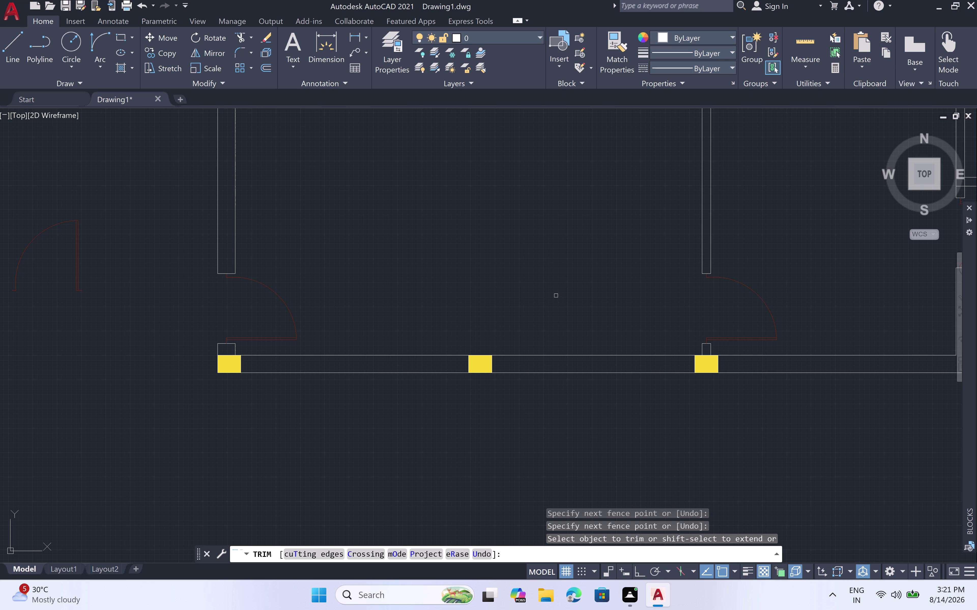
scroll(down, 3)
scroll(down, 3)
scroll(up, 3)
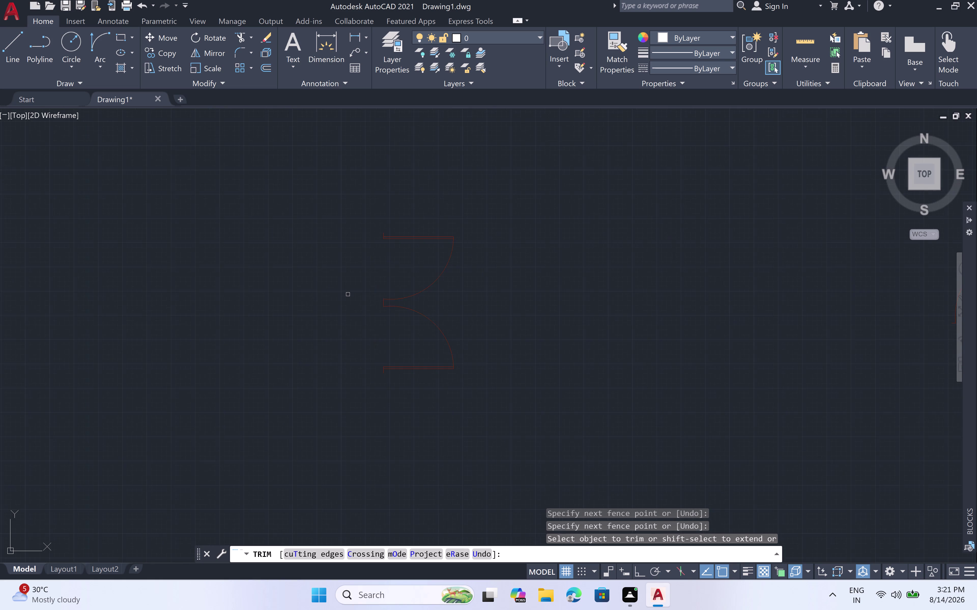
scroll(up, 3)
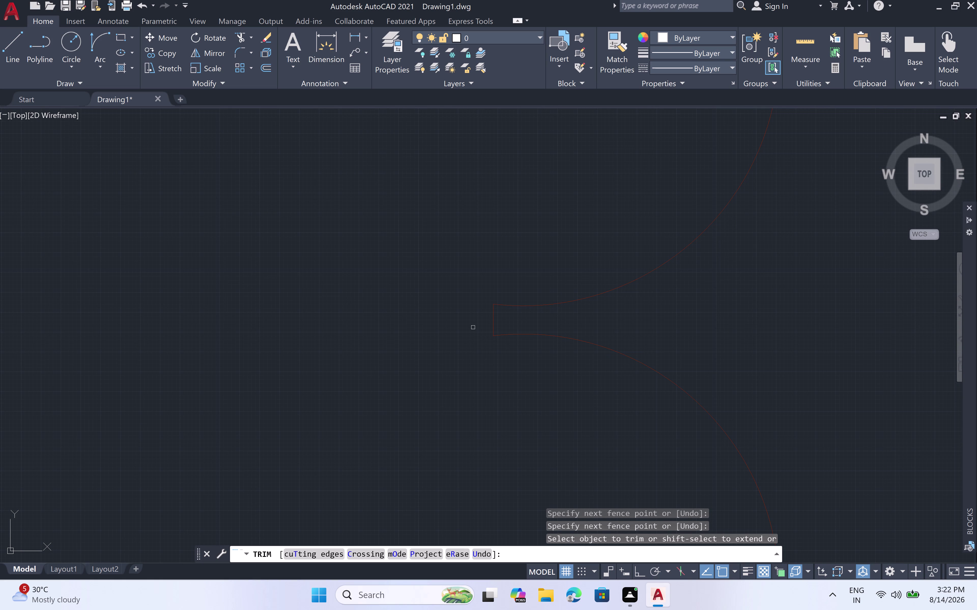
key(Escape)
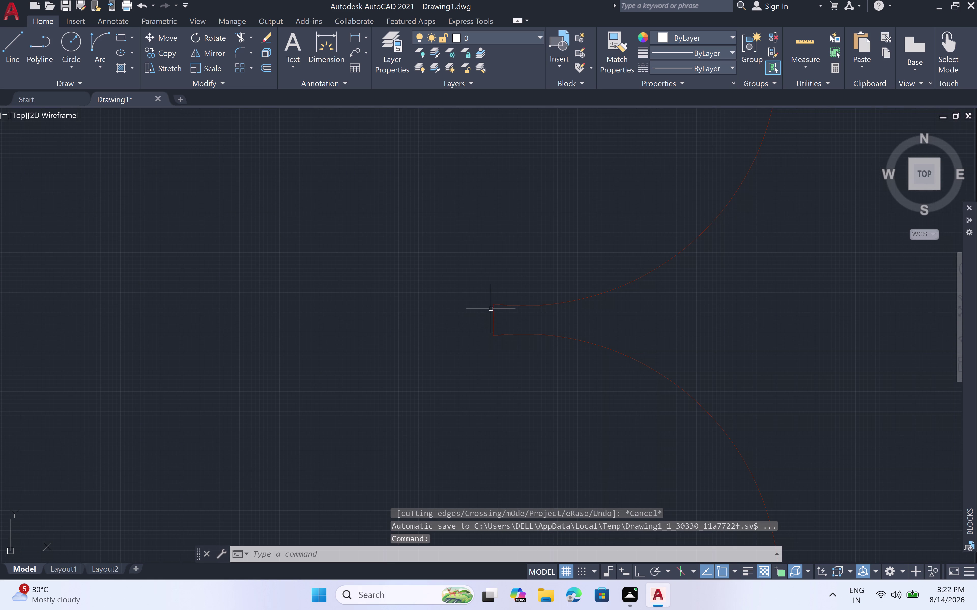
Grip-stretch the upper arc's endpoint to the door frame, then undo the edits.
click(493, 304)
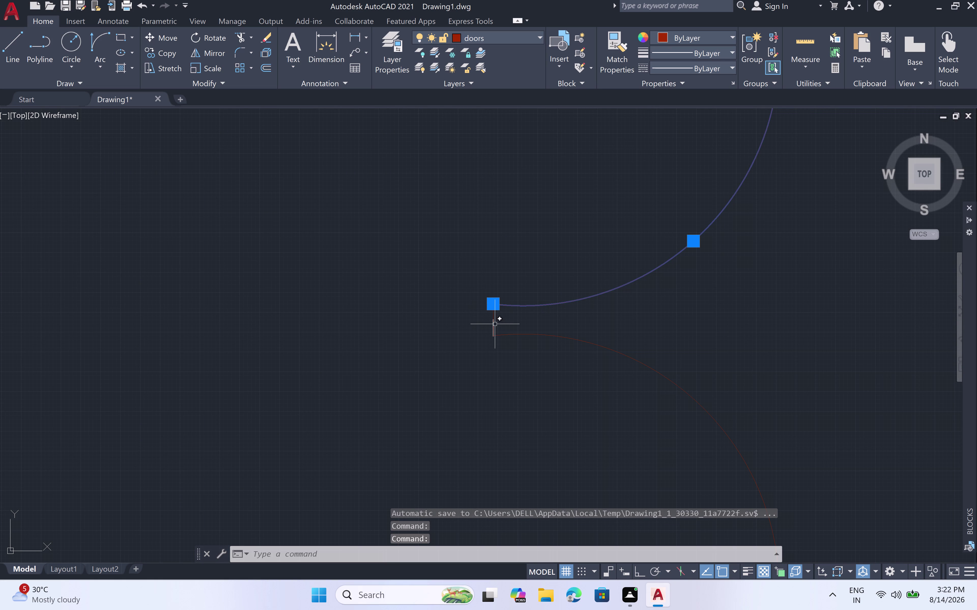
click(495, 306)
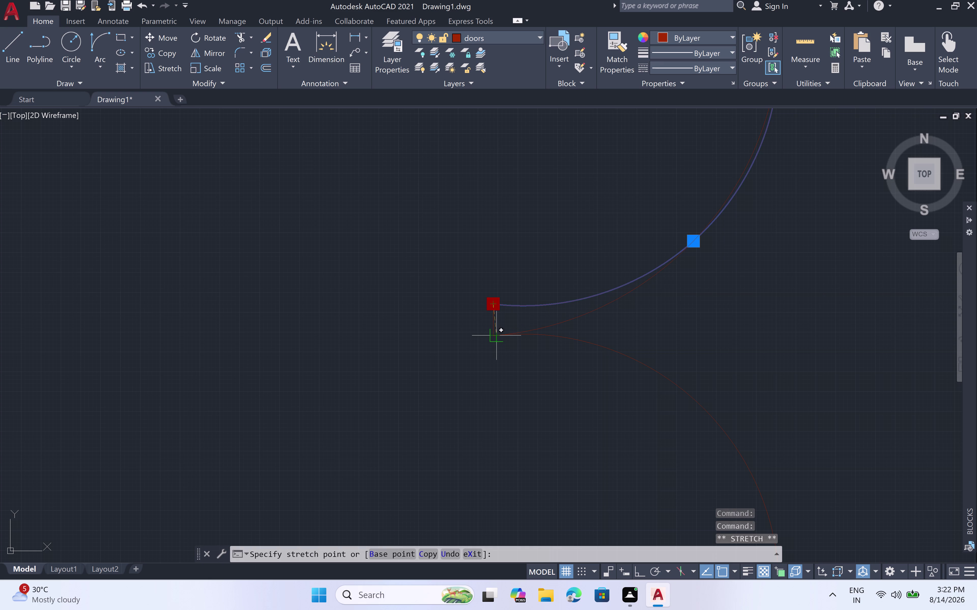
scroll(up, 3)
click(495, 351)
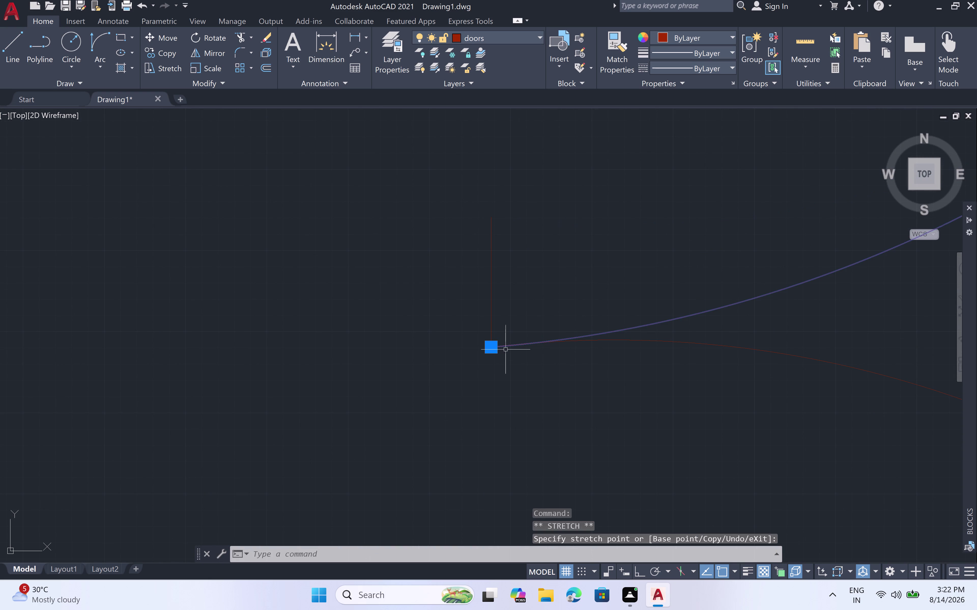
scroll(down, 3)
key(Escape)
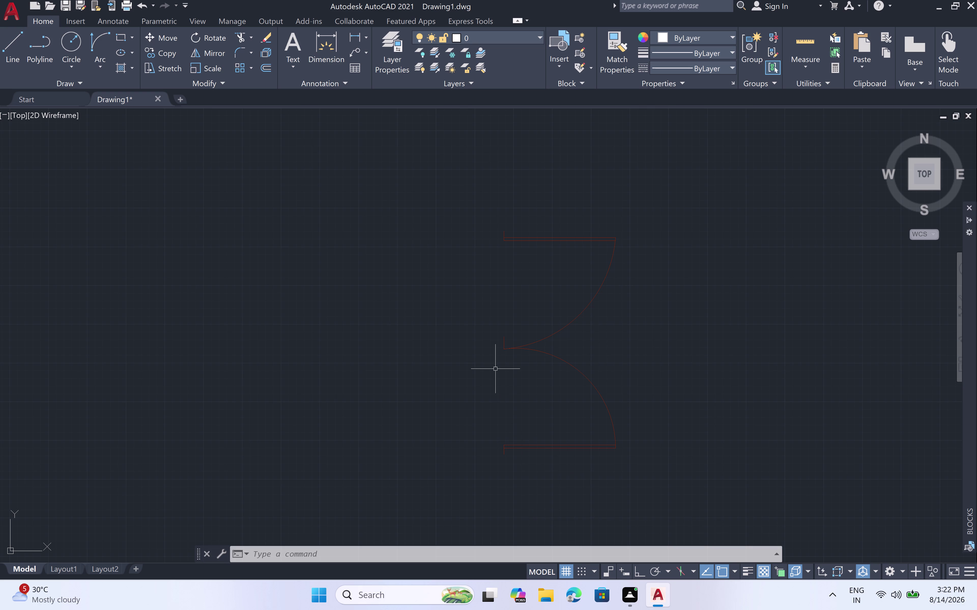
scroll(up, 3)
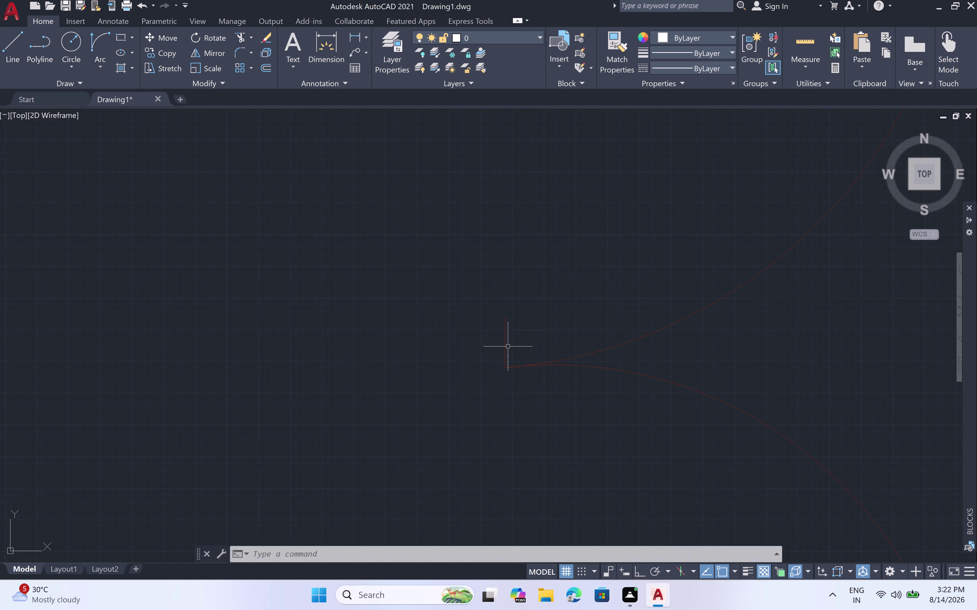
key(ctrl+z)
key(ctrl+z)
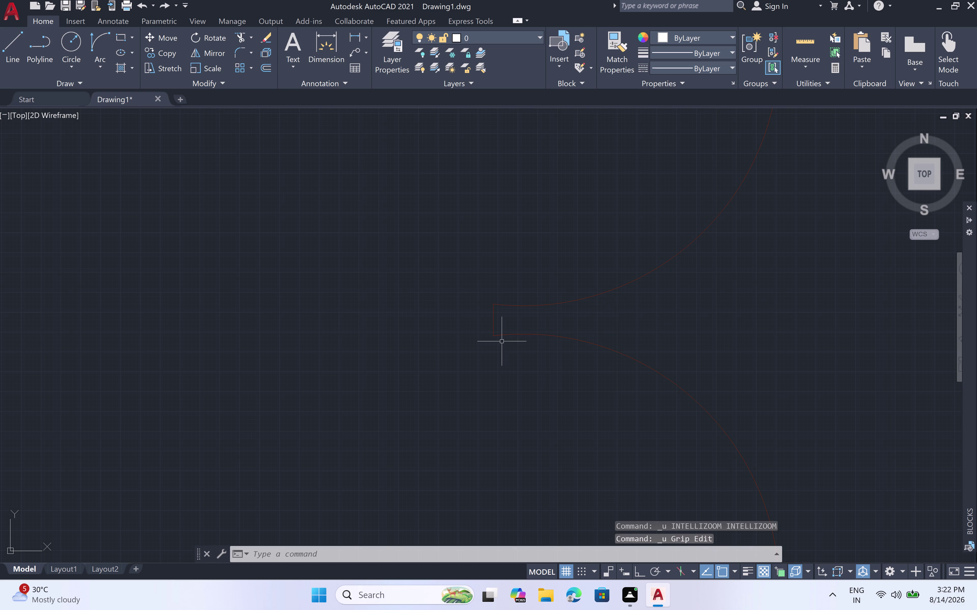
scroll(up, 3)
scroll(down, 3)
scroll(down, 3)
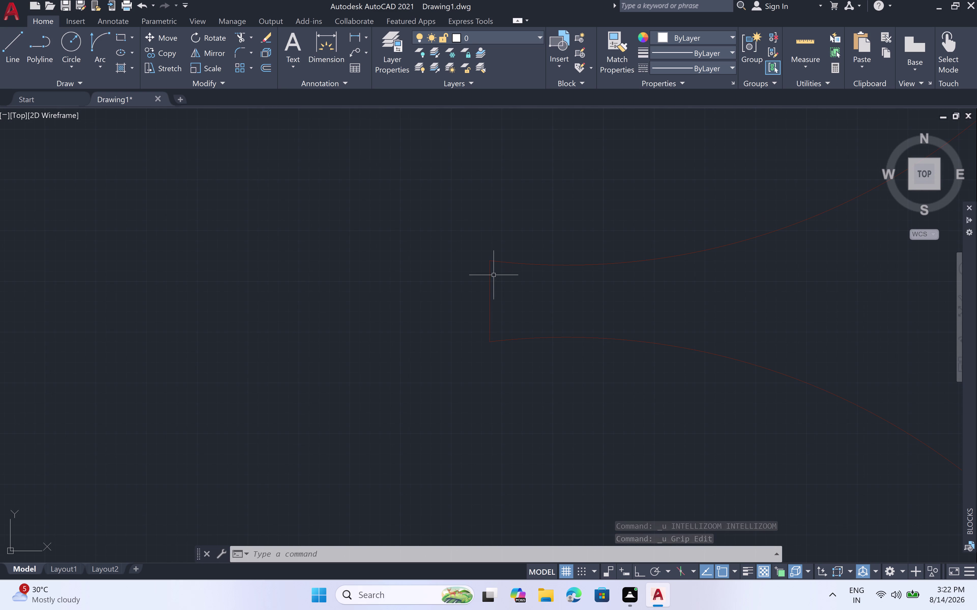
Stretch the upper arc's end down and the lower arc's end up to meet.
click(497, 261)
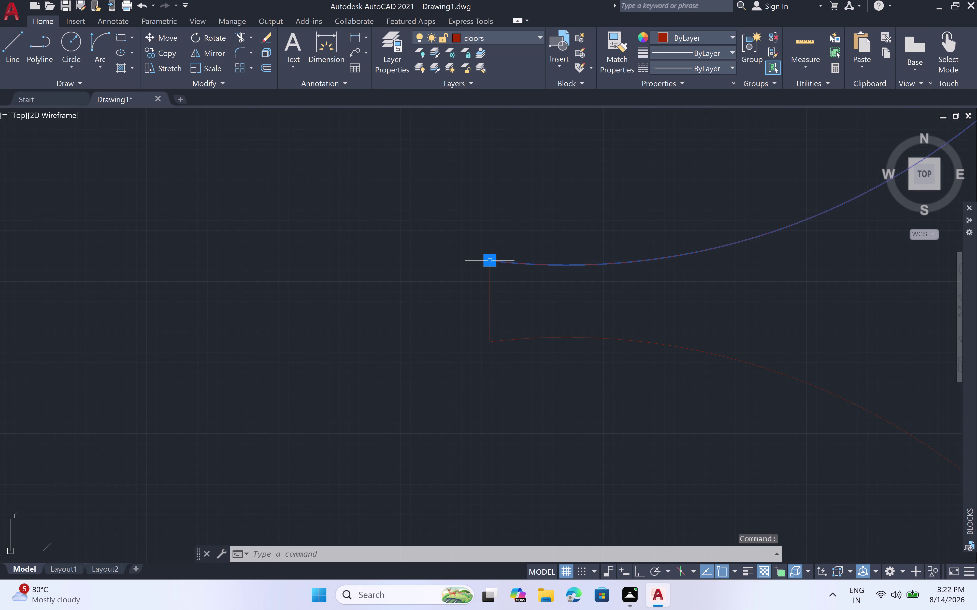
click(490, 261)
click(491, 297)
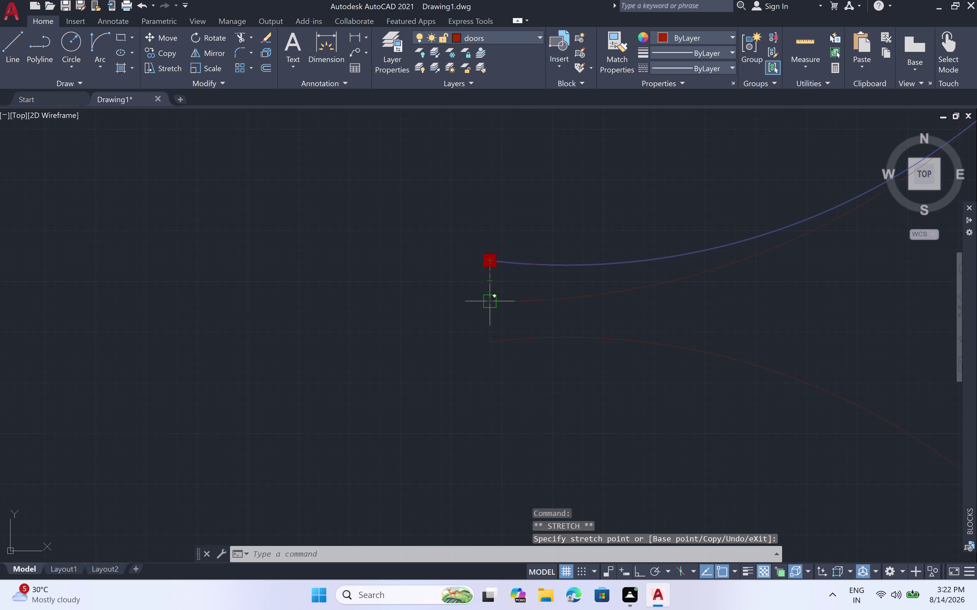
key(Escape)
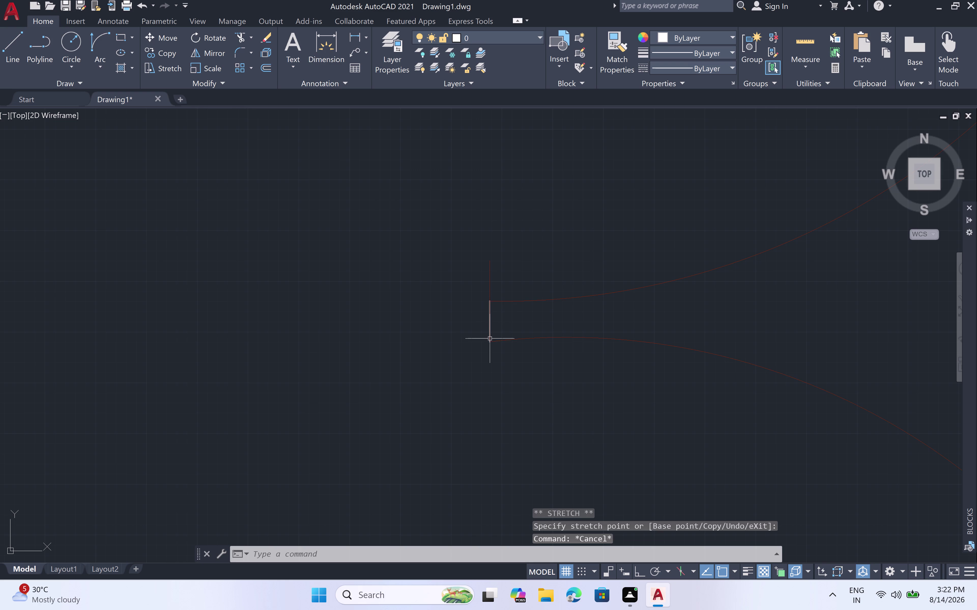
click(490, 343)
double_click(489, 343)
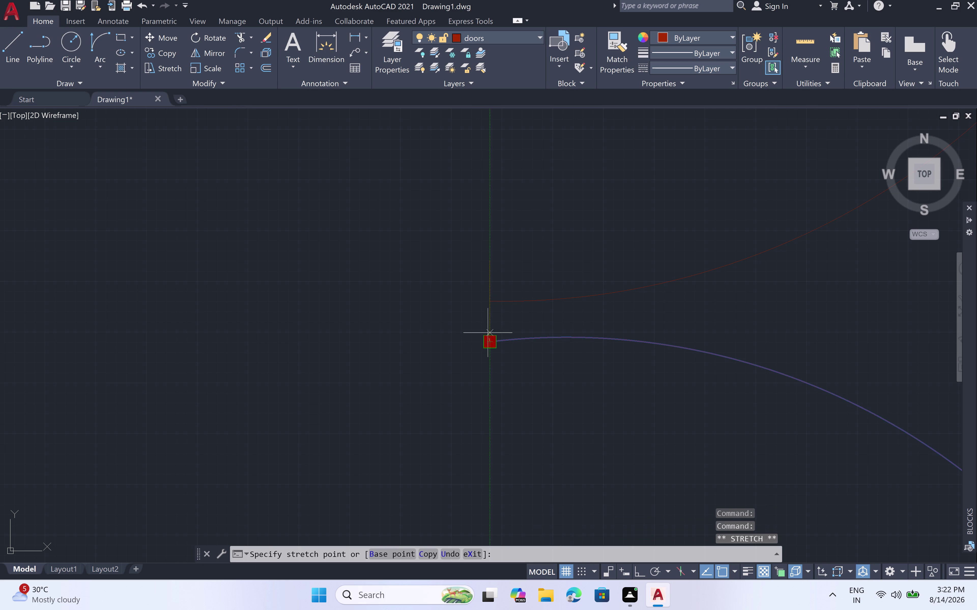
click(487, 307)
key(Escape)
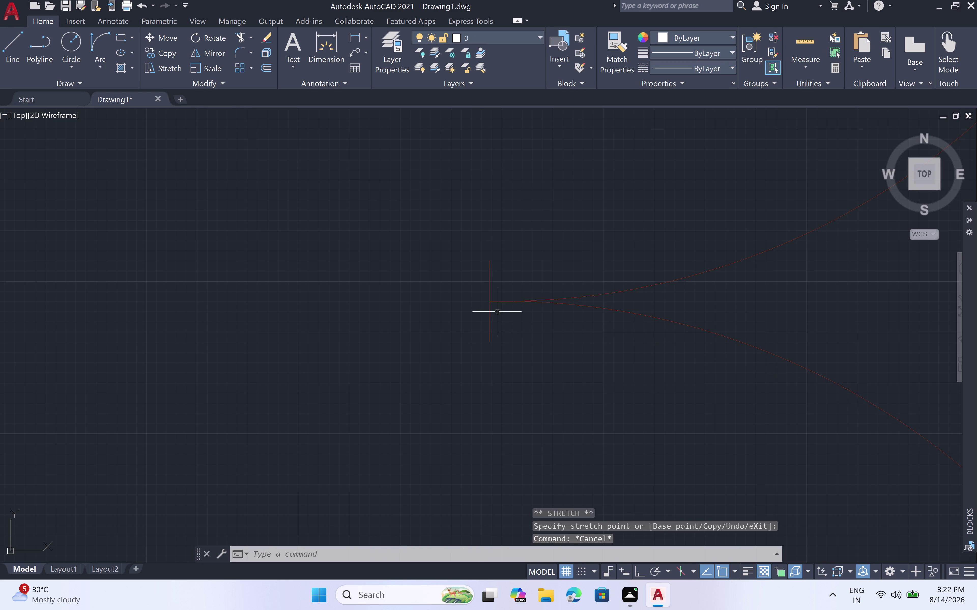
Trim away the four excess line pieces between the two door arcs.
key(t)
key(r)
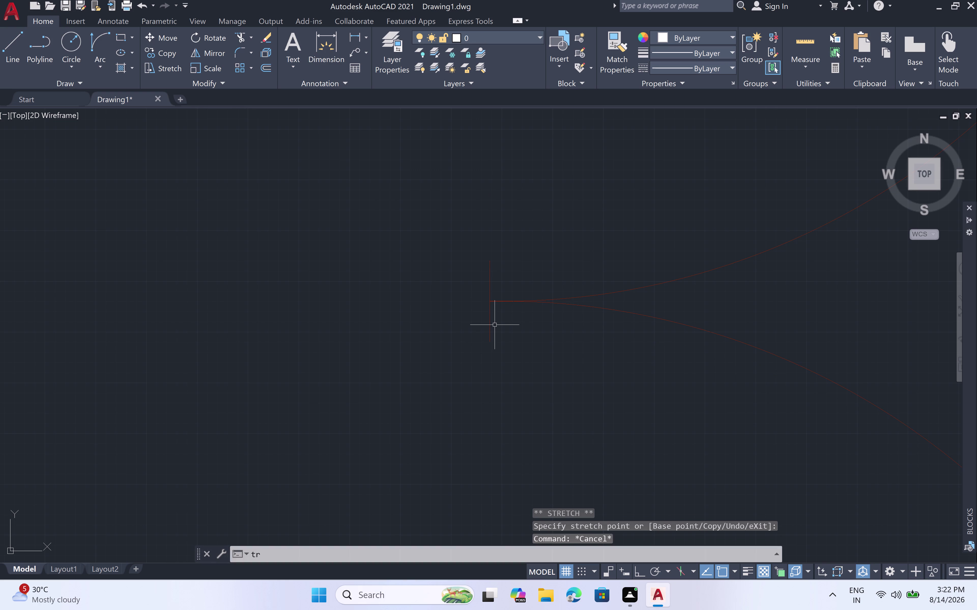
key(space)
click(499, 325)
click(476, 330)
click(469, 292)
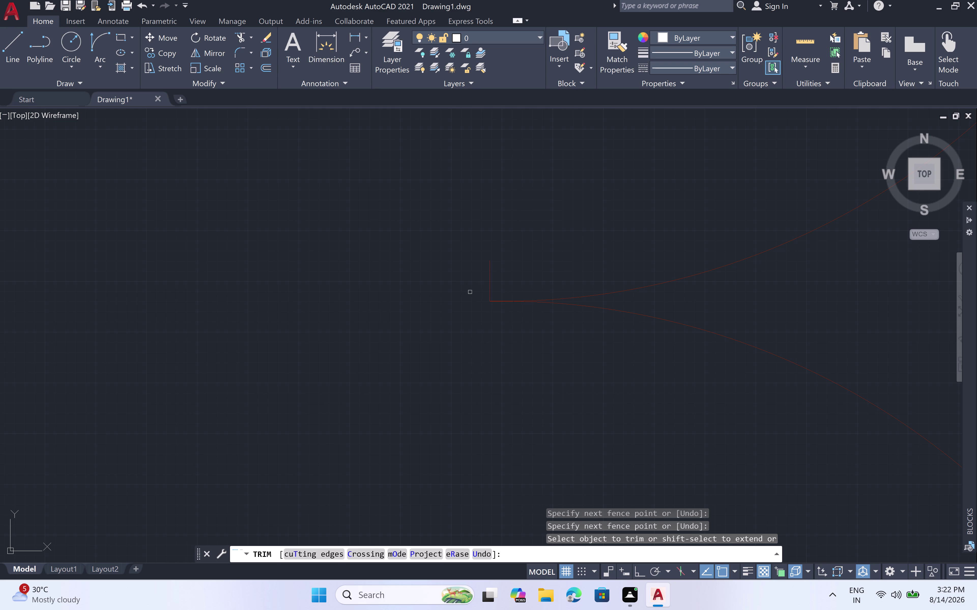
click(500, 287)
scroll(down, 3)
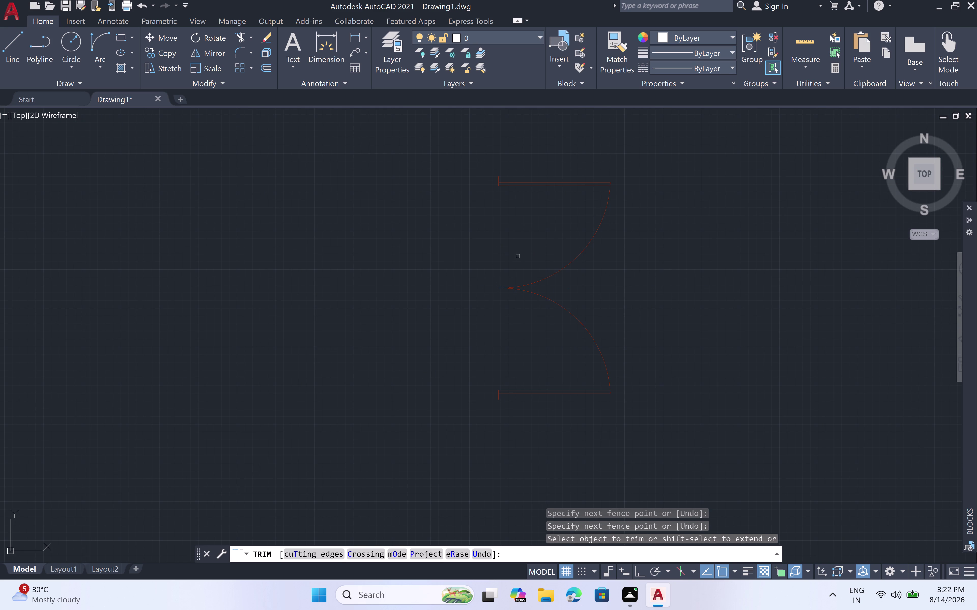
key(Escape)
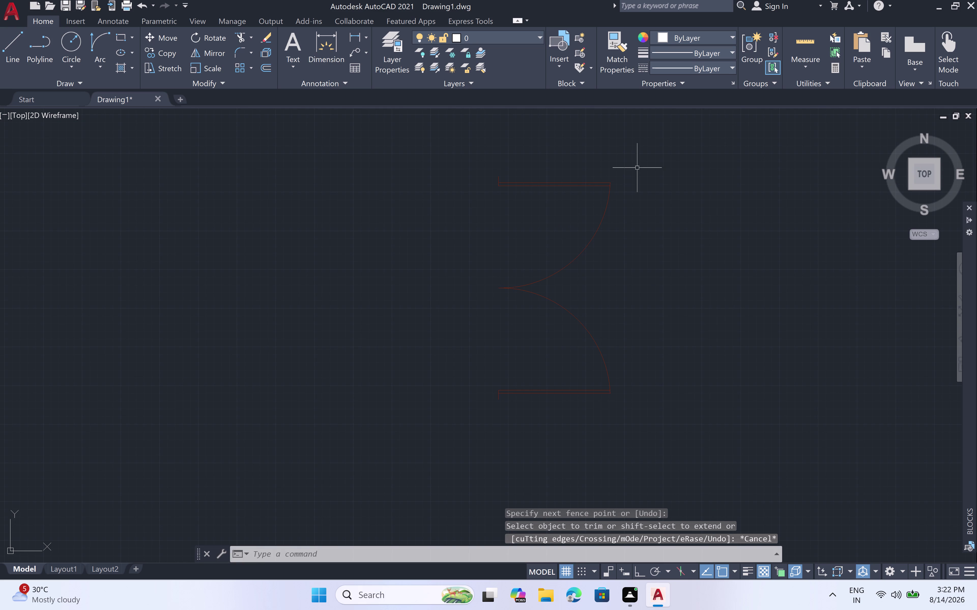
click(648, 165)
Rotate the double door 90° about its top end so the leaves stand upright.
click(439, 453)
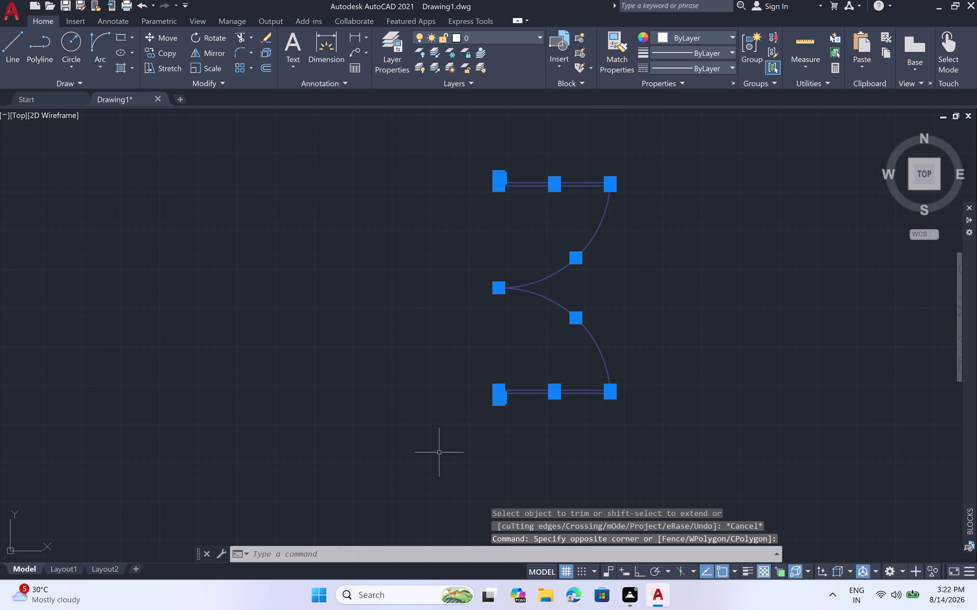
click(217, 40)
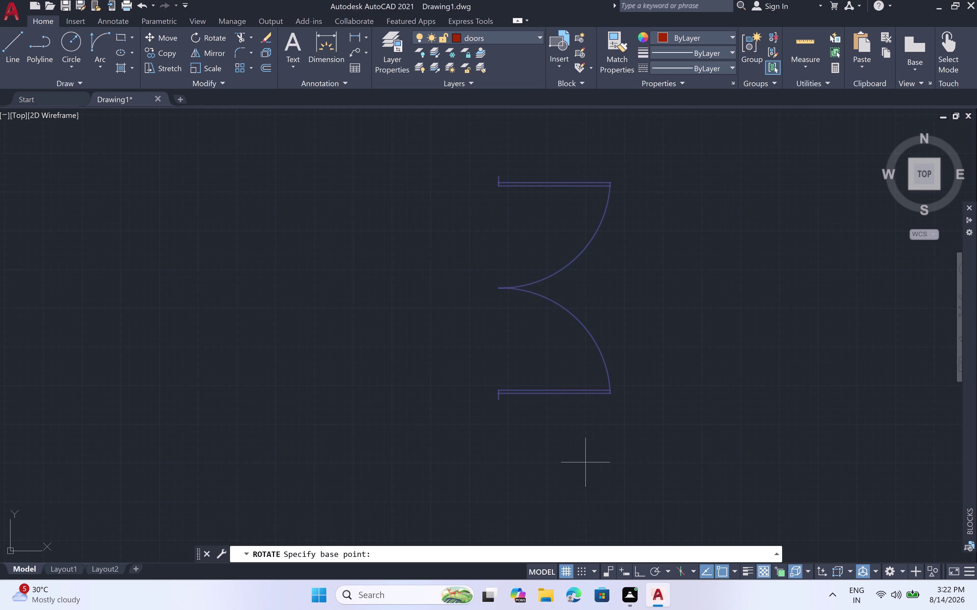
click(500, 288)
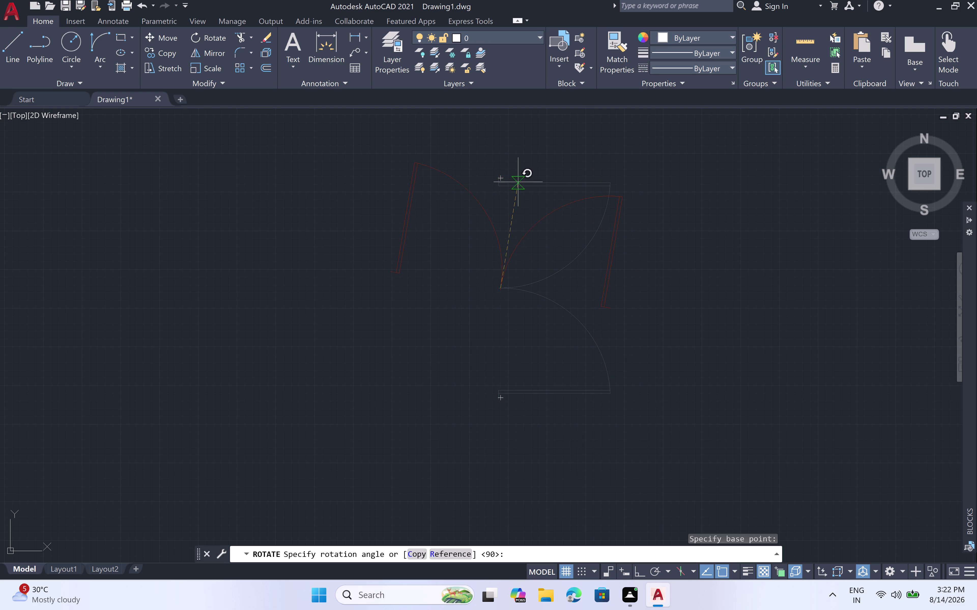
click(503, 178)
scroll(down, 3)
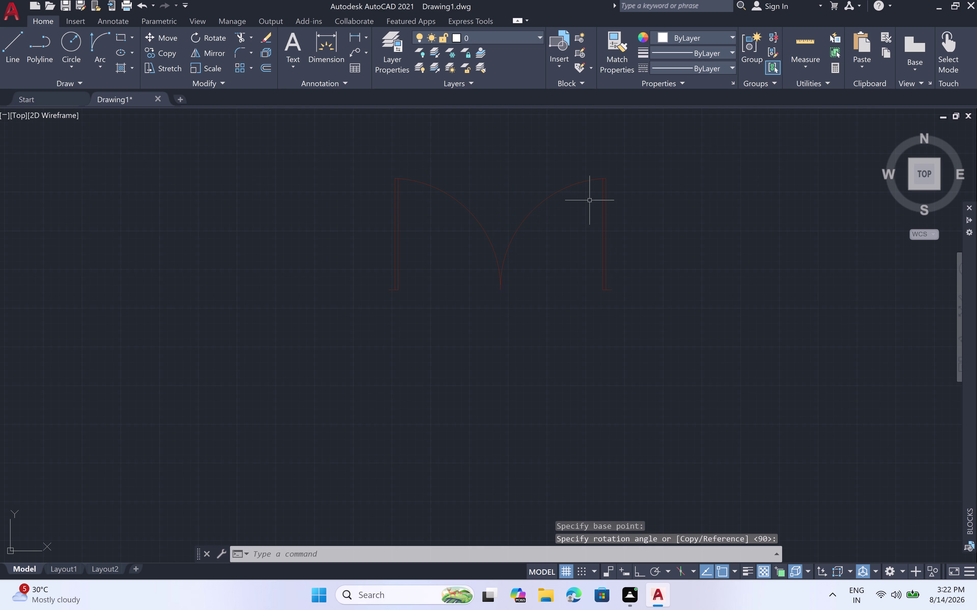
scroll(down, 3)
click(613, 183)
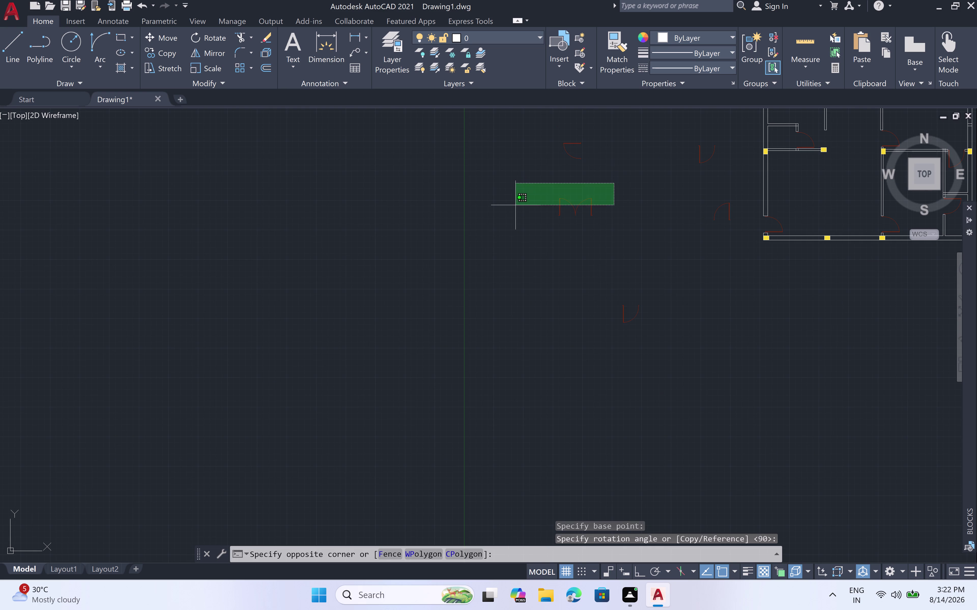
click(517, 246)
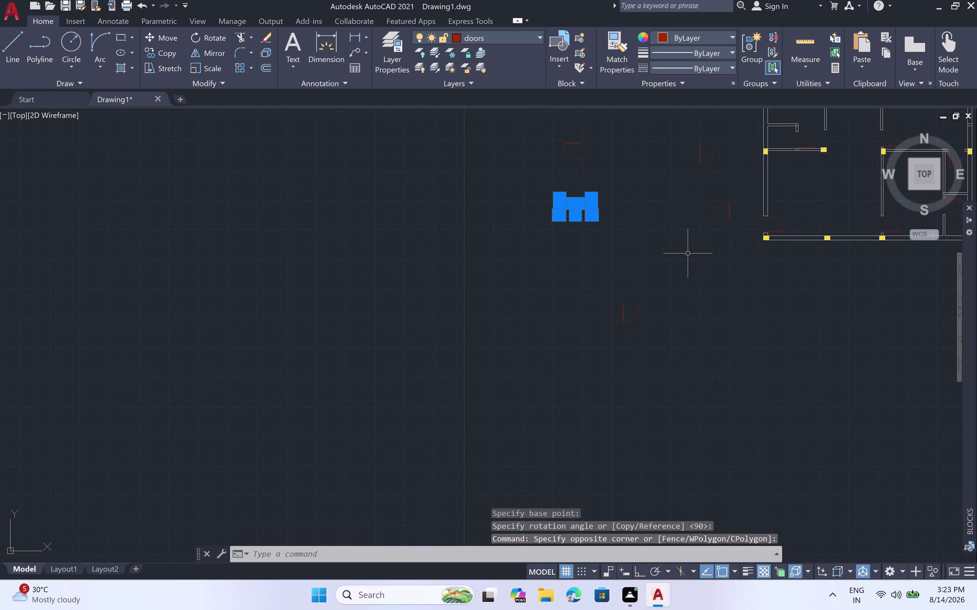
Start copying the double door from its corner, then cancel without placing it.
key(c)
key(o)
key(space)
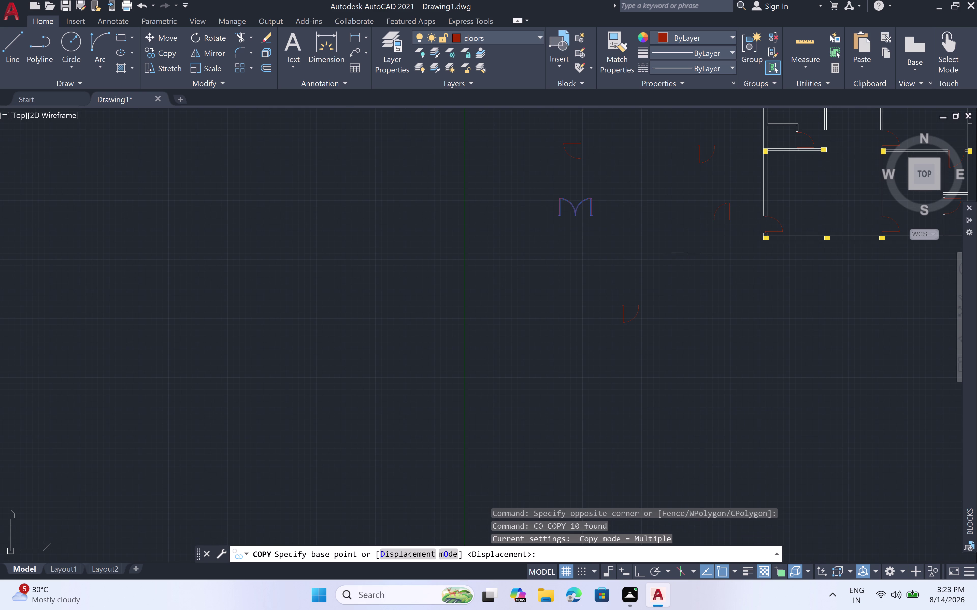
scroll(up, 3)
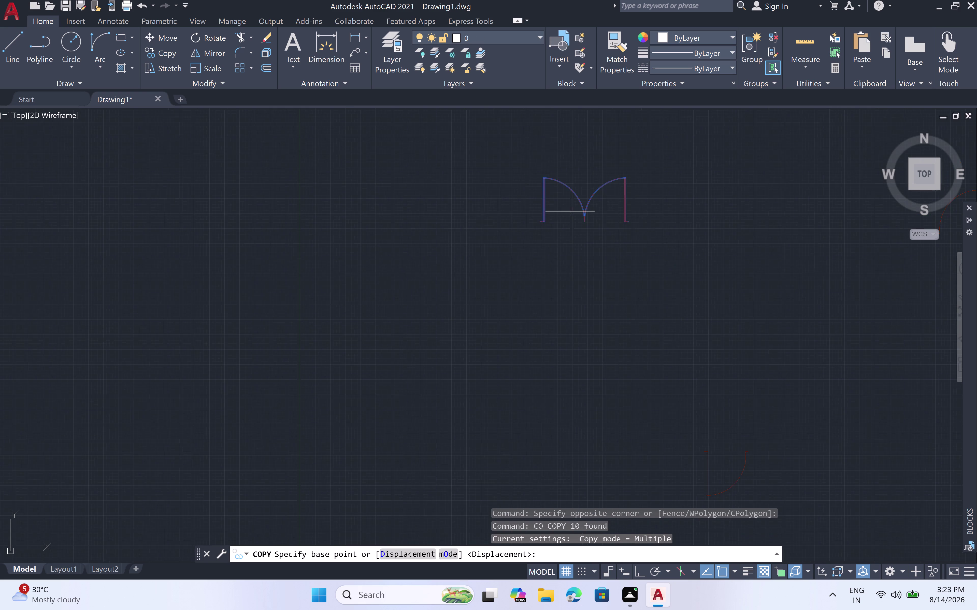
scroll(up, 3)
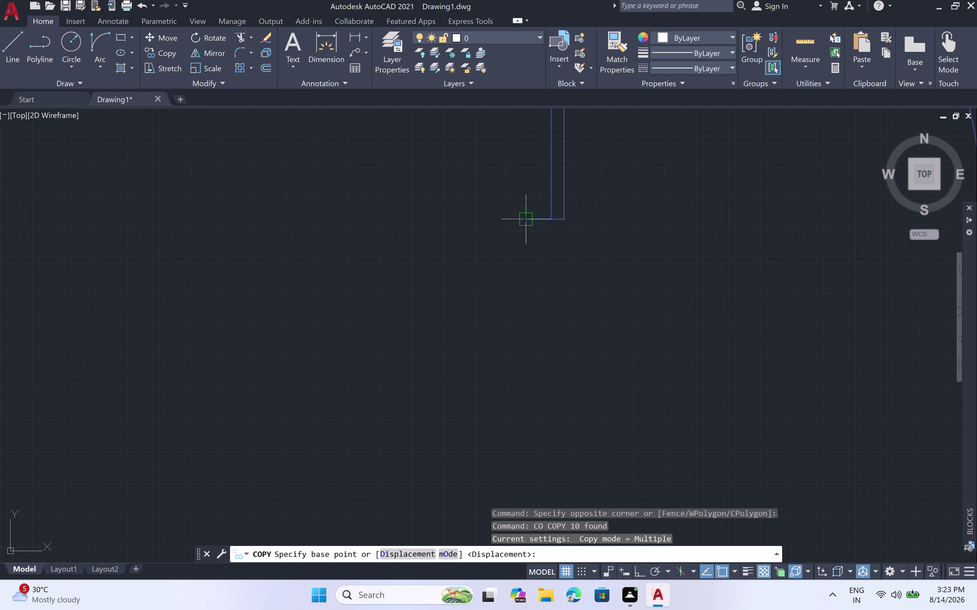
click(529, 219)
scroll(down, 3)
scroll(down, 3)
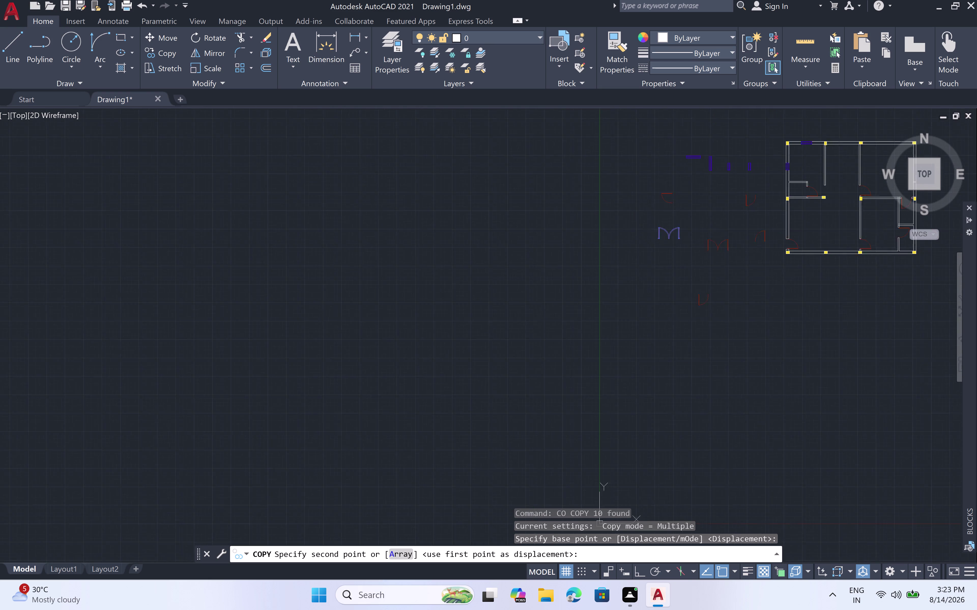
scroll(down, 3)
middle_drag(769, 259, 558, 290)
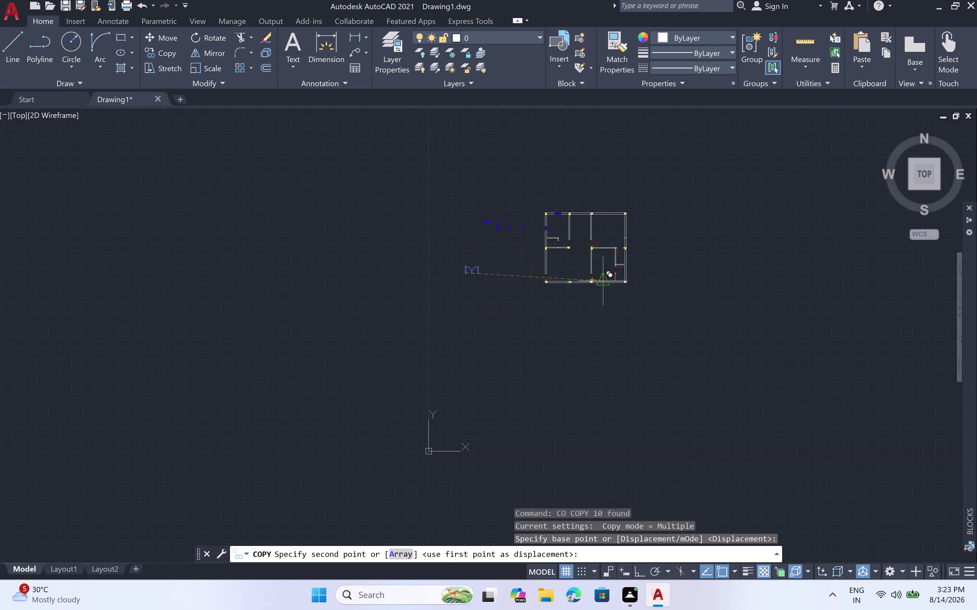
scroll(up, 3)
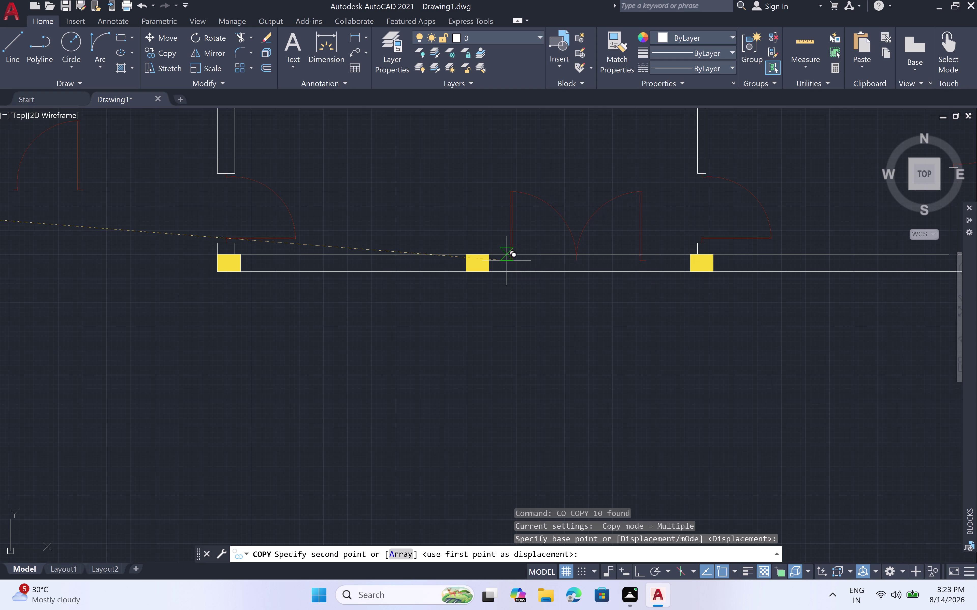
key(Escape)
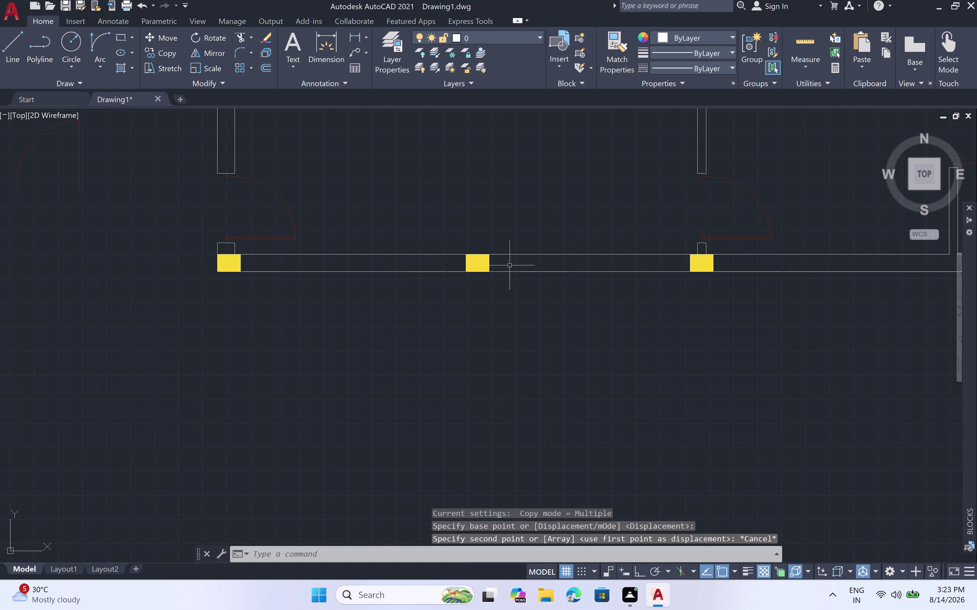
Draw a 6" line along the front wall beside the middle column.
text(l)
key(space)
click(485, 254)
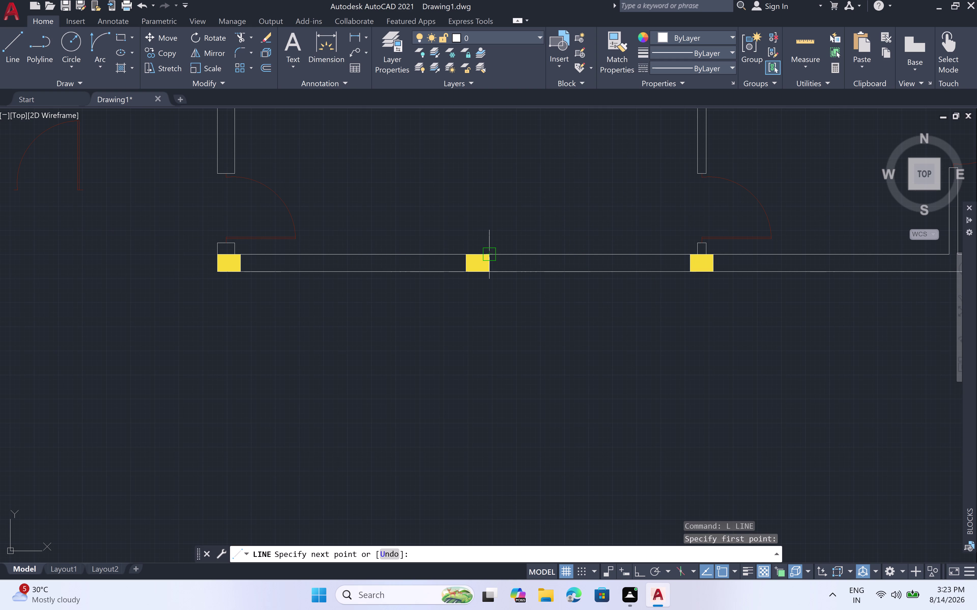
key(6)
text(")
key(space)
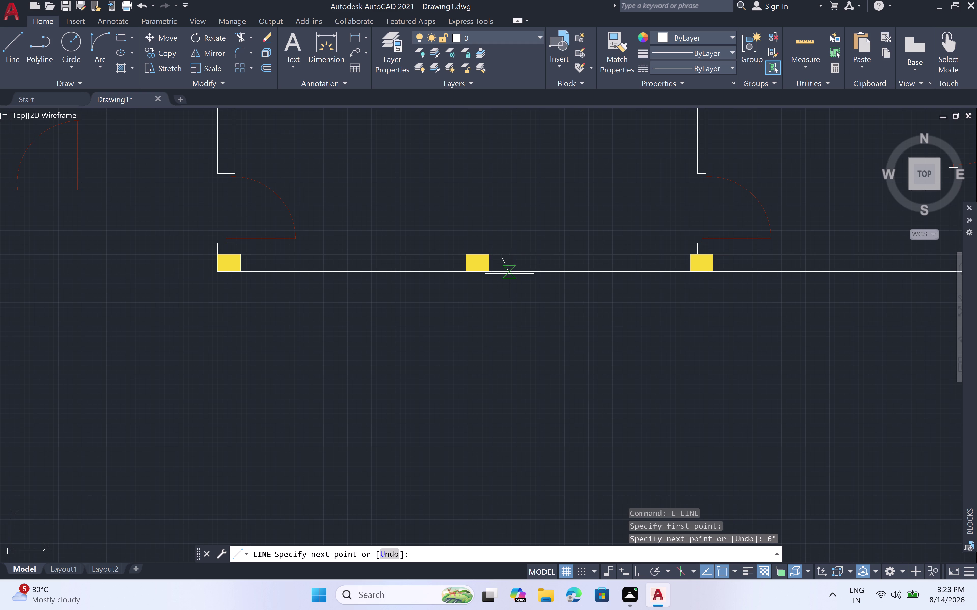
click(504, 273)
click(488, 270)
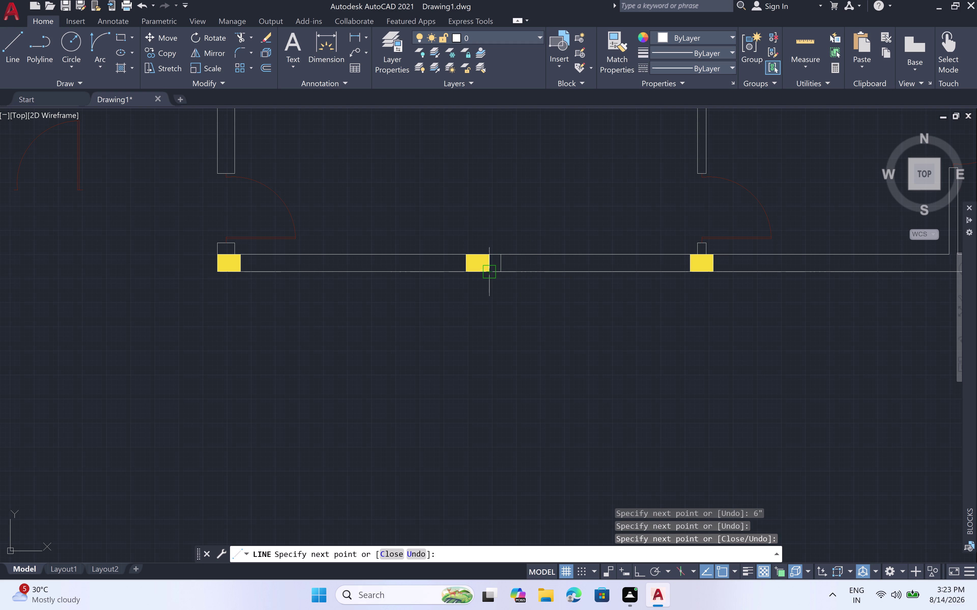
key(Escape)
scroll(down, 3)
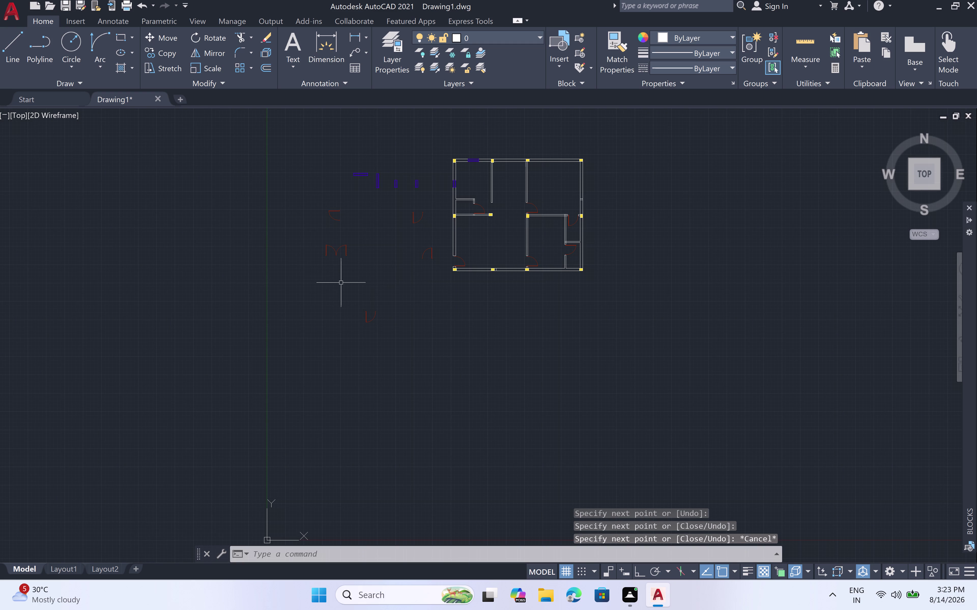
Try selecting the double door, then cancel the selection and a stray line.
scroll(up, 3)
click(447, 152)
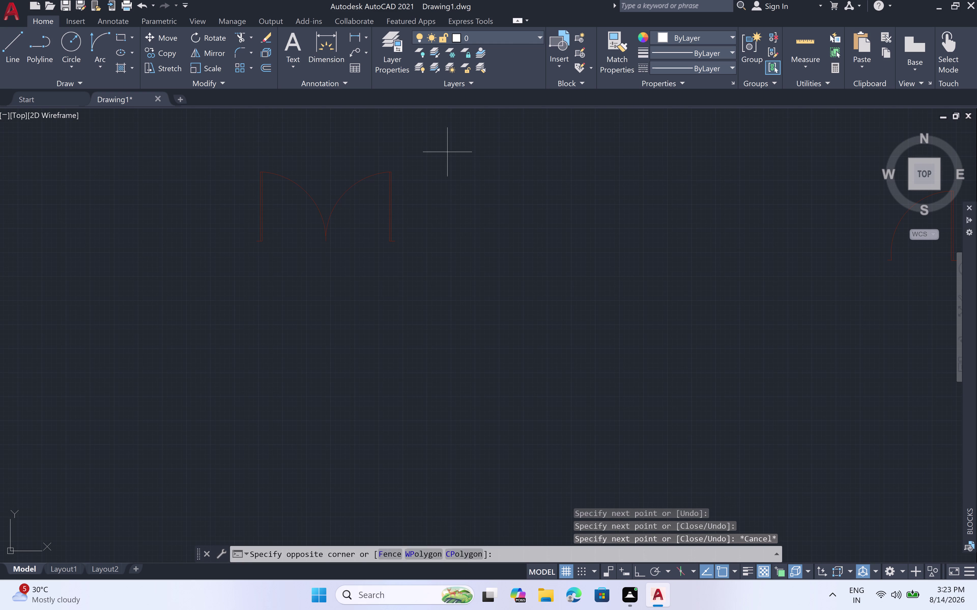
click(445, 153)
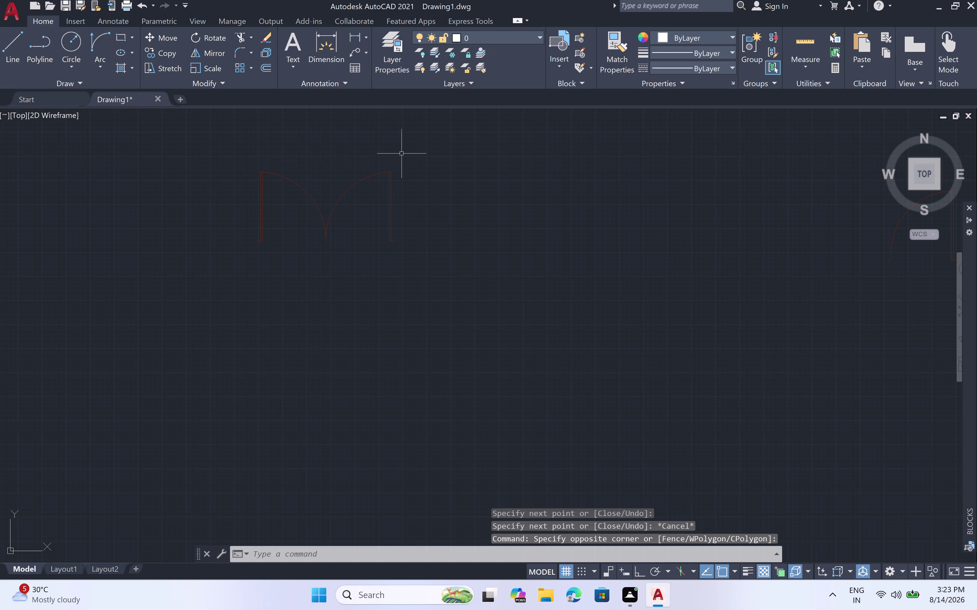
click(411, 153)
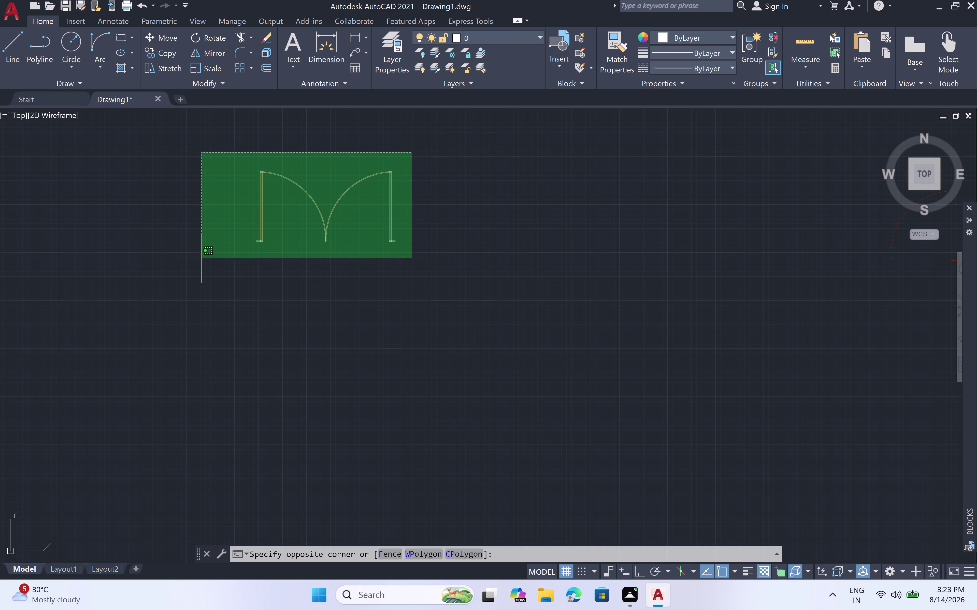
key(Escape)
text(l)
key(space)
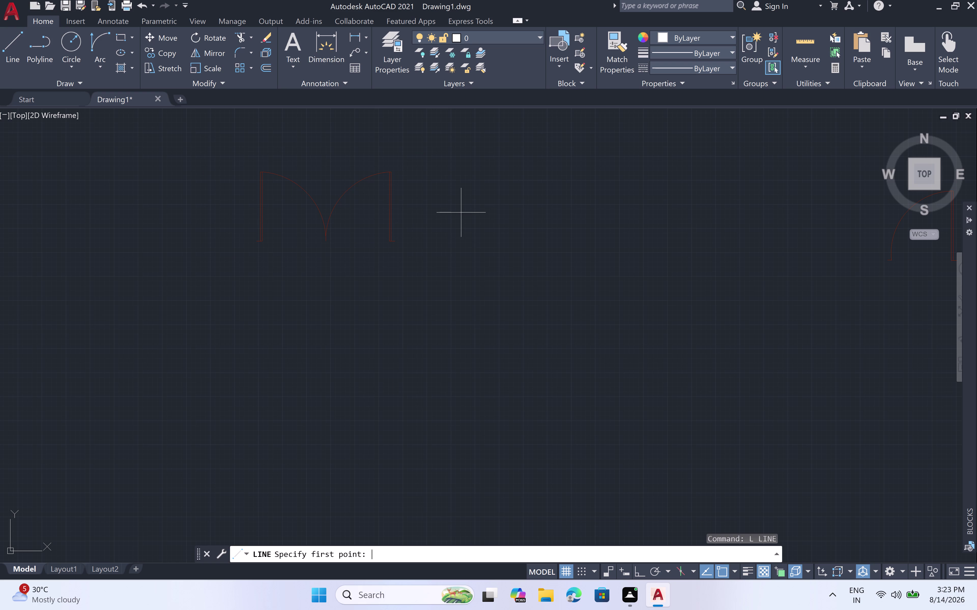
click(257, 173)
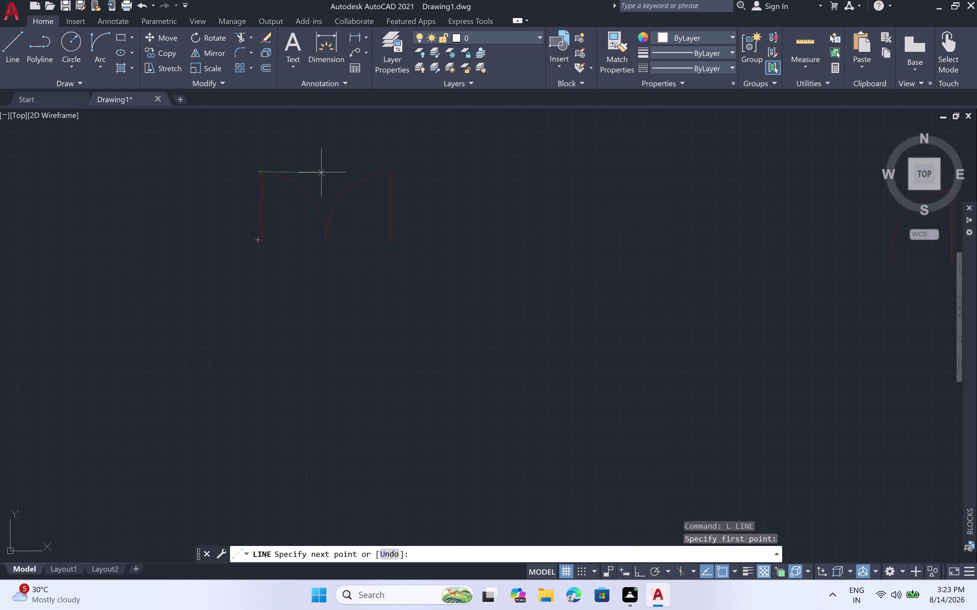
key(Escape)
Copy the double door from its corner into the lower front wall.
click(432, 148)
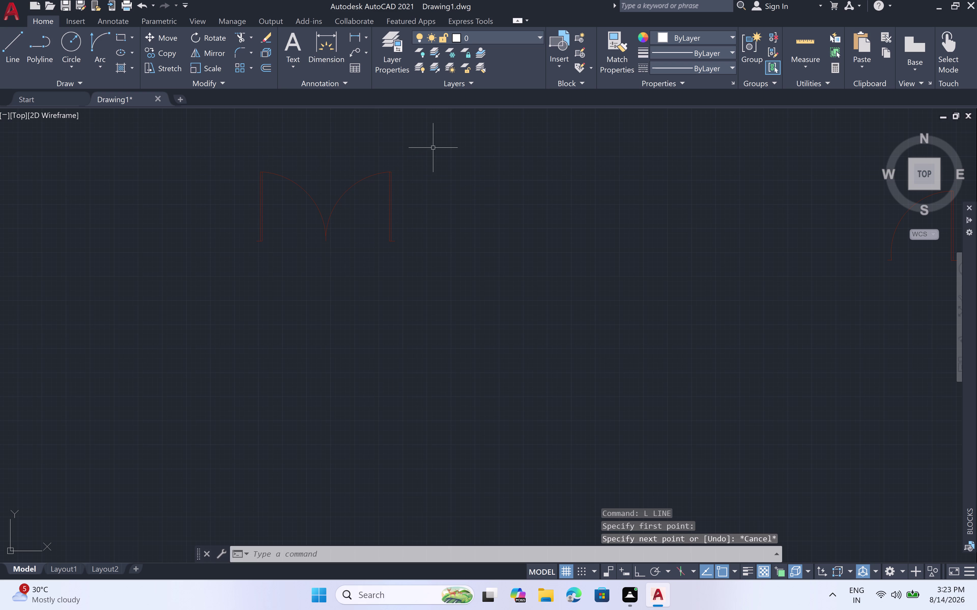
click(205, 284)
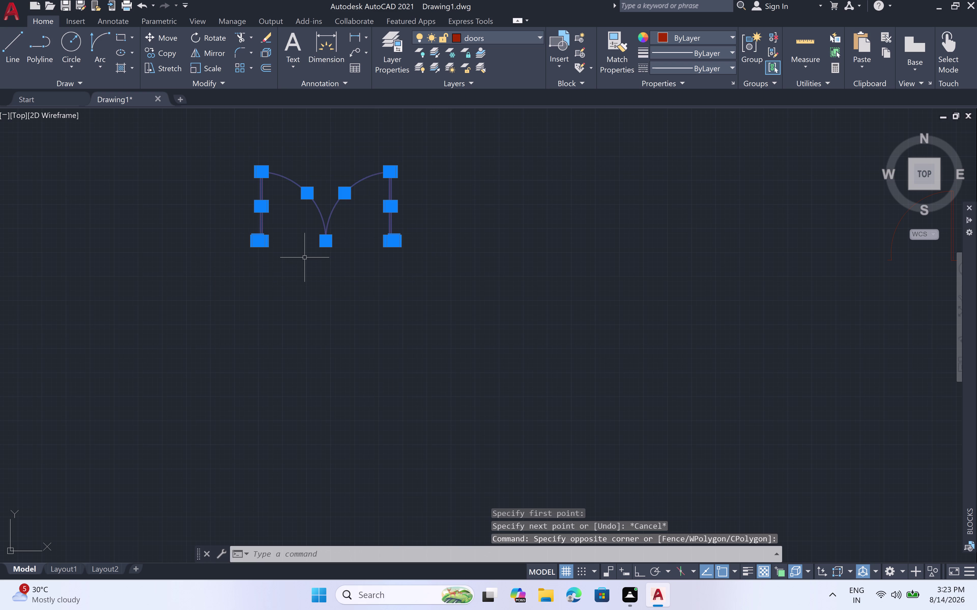
key(v)
key(BackSpace)
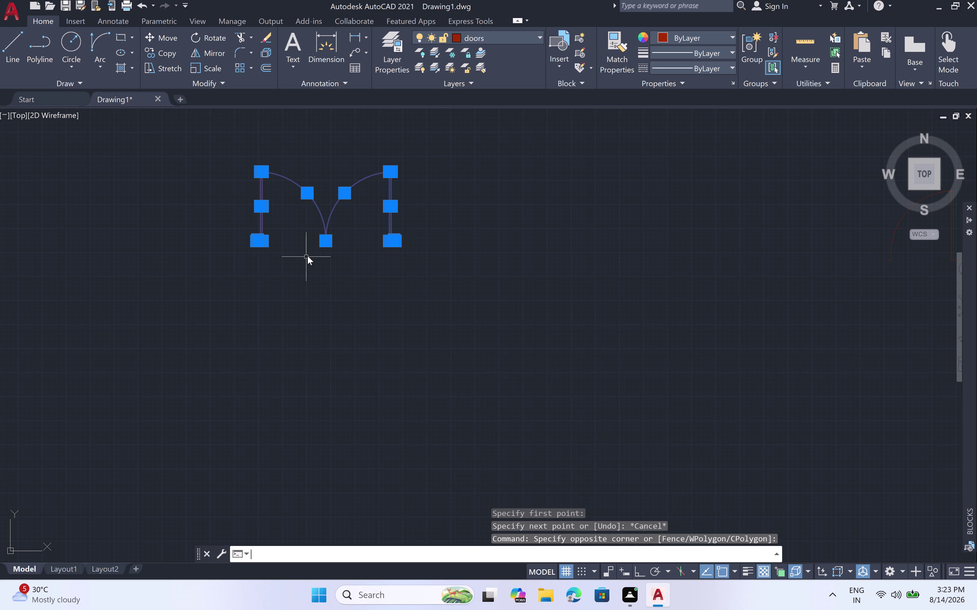
key(c)
text(o)
key(space)
scroll(up, 3)
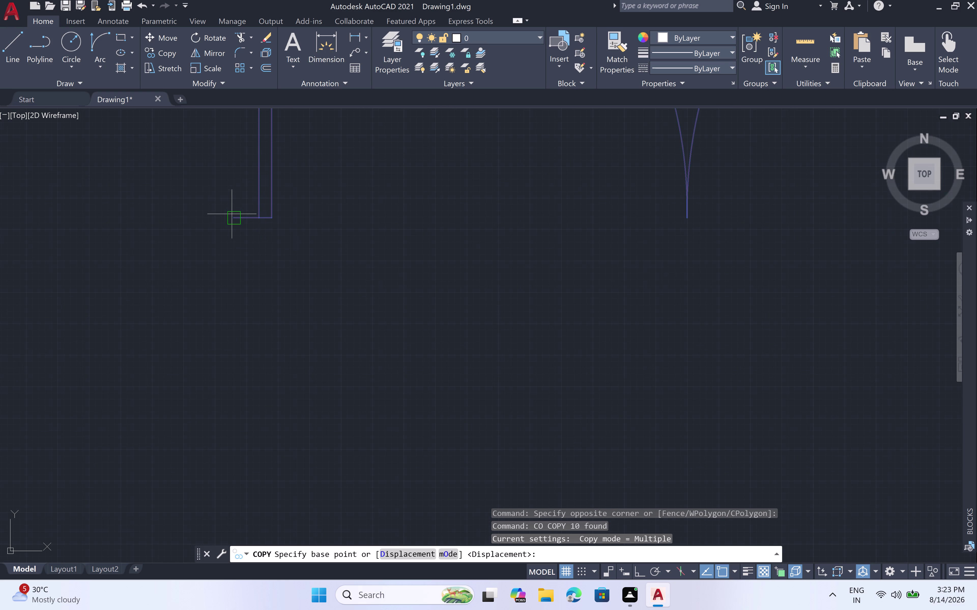
click(233, 216)
scroll(down, 3)
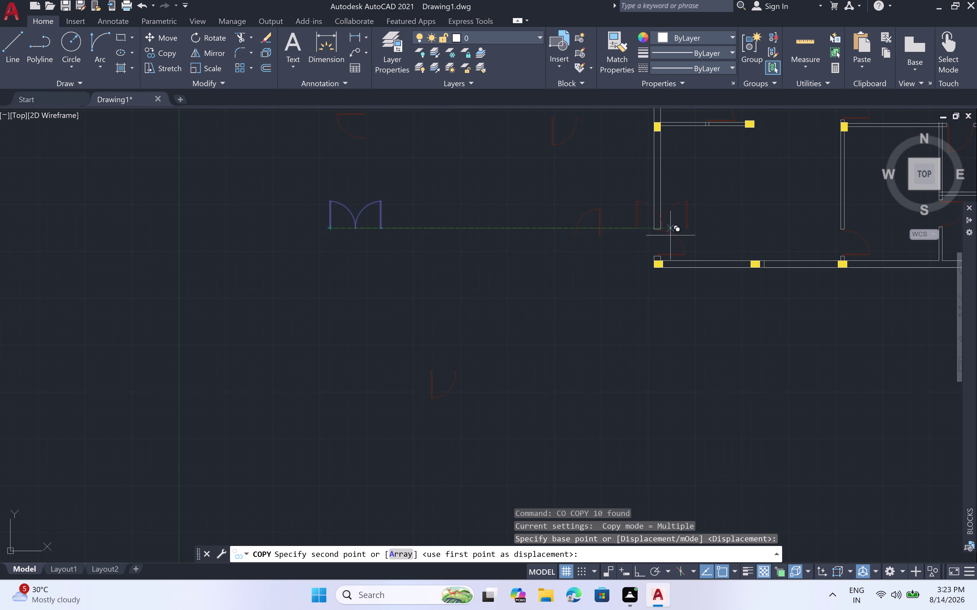
scroll(up, 3)
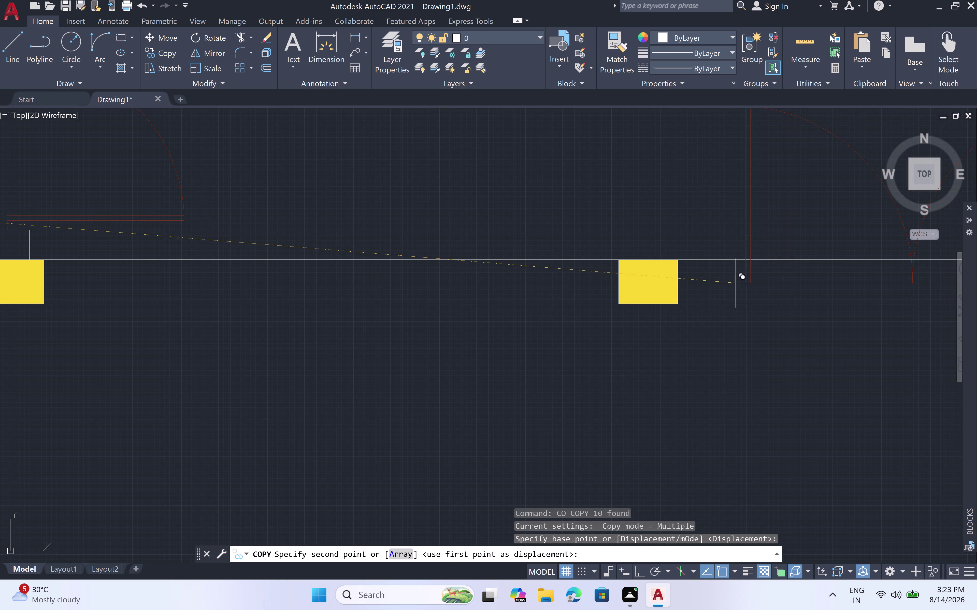
double_click(700, 286)
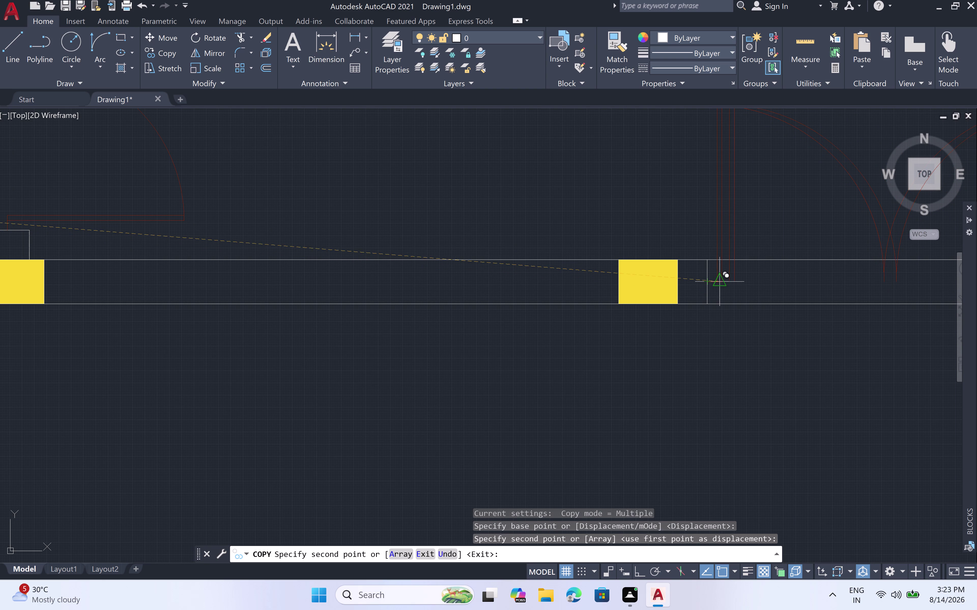
key(Escape)
scroll(down, 3)
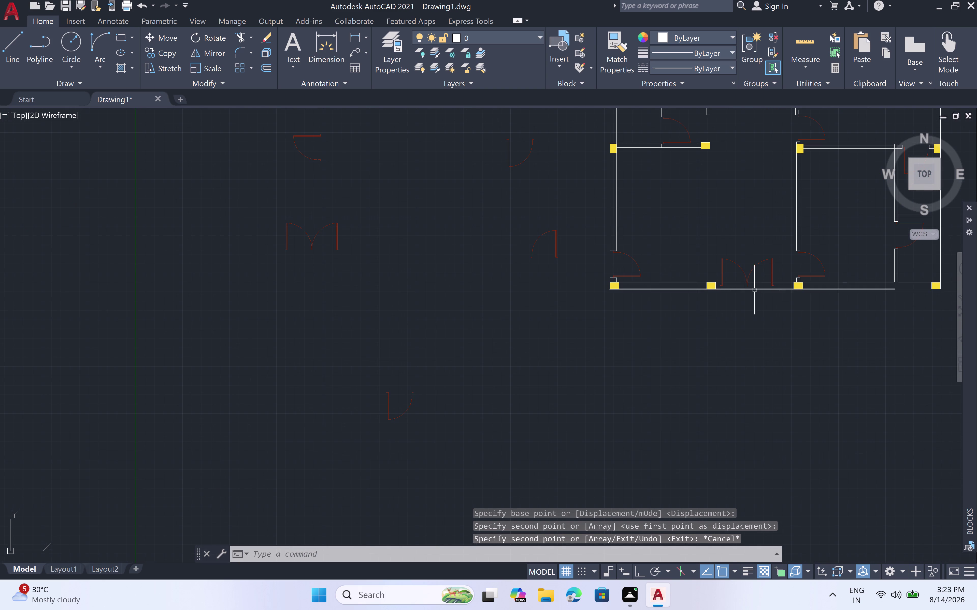
scroll(up, 3)
Trim the wall lines beneath the double door with a fence cut.
key(t)
key(r)
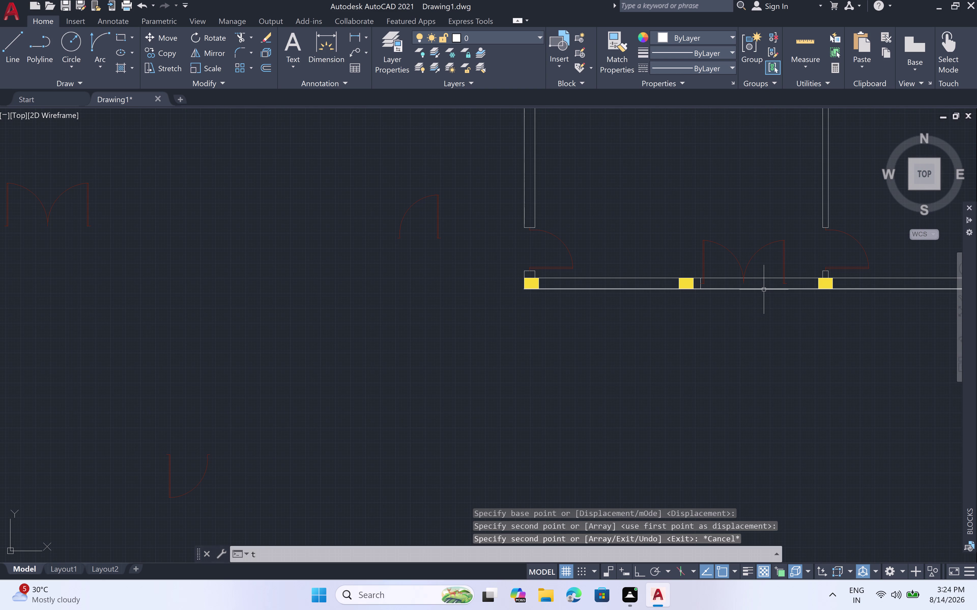
key(space)
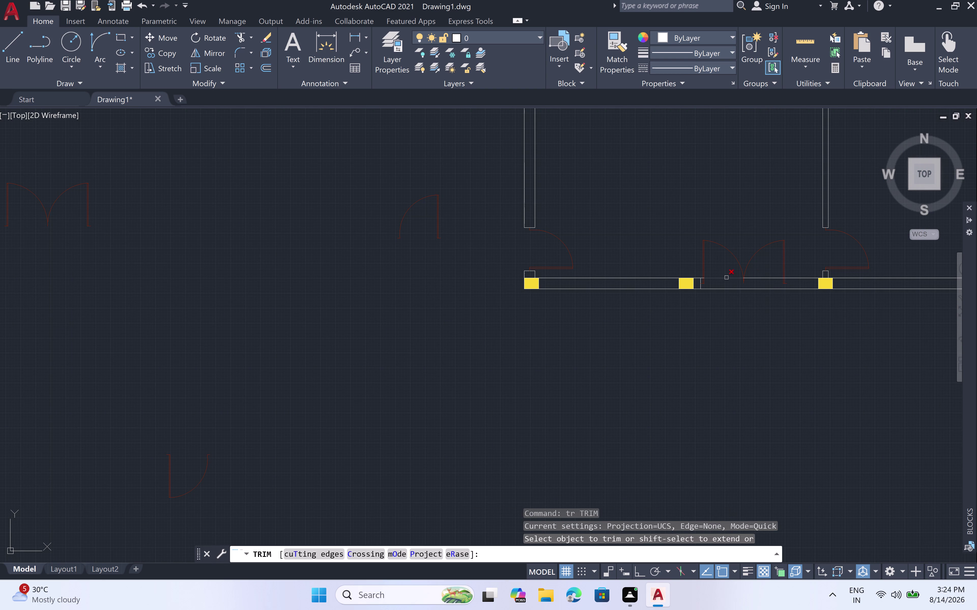
click(726, 278)
double_click(750, 277)
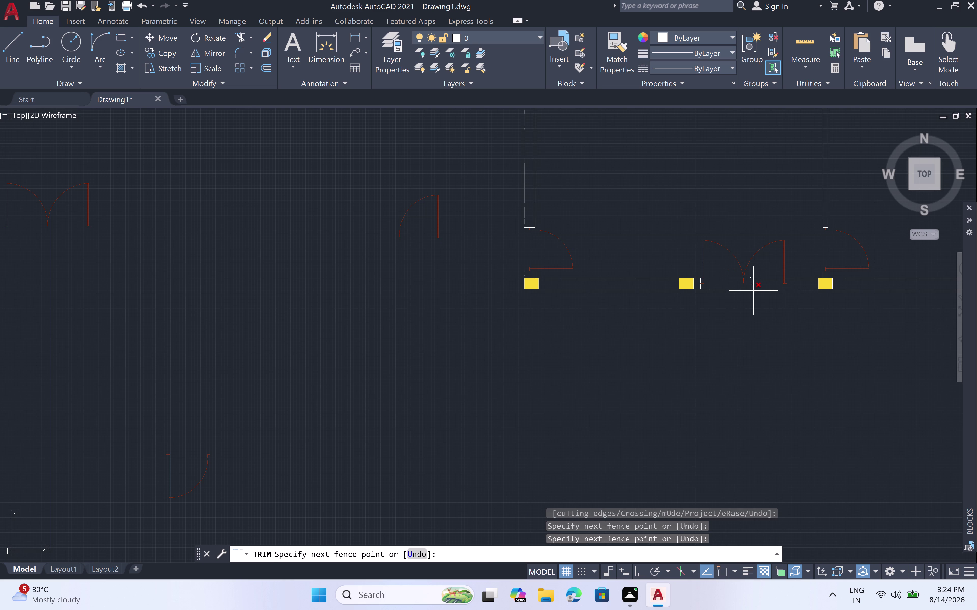
click(746, 297)
scroll(up, 3)
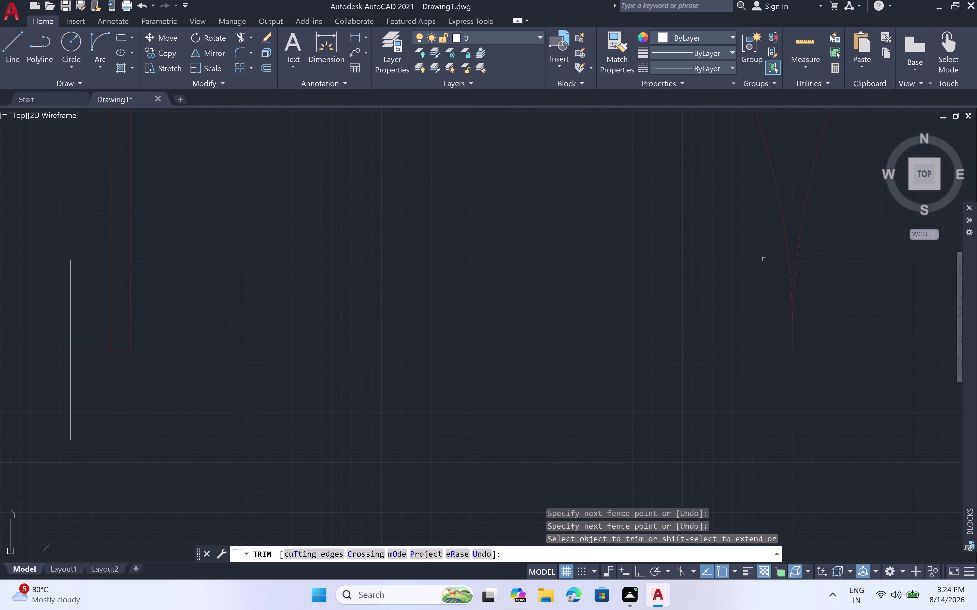
scroll(up, 3)
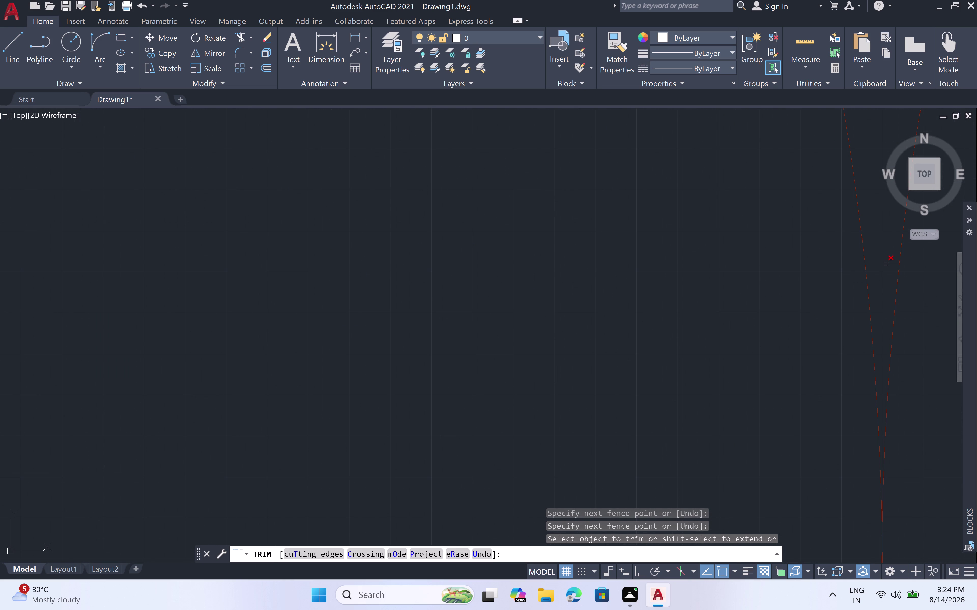
Trim away the remaining leftover wall segments around the doorway.
click(885, 264)
scroll(down, 3)
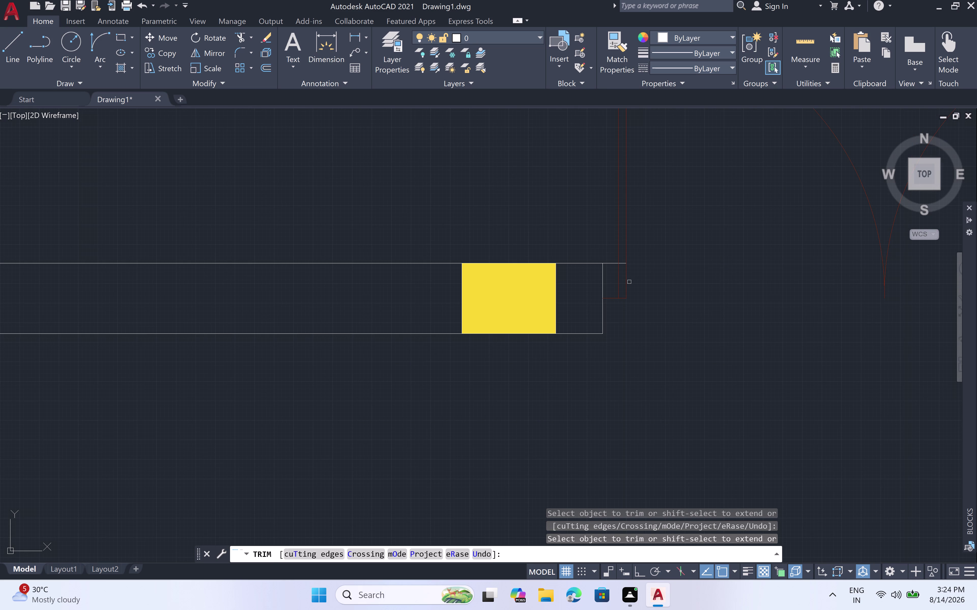
scroll(up, 3)
click(609, 277)
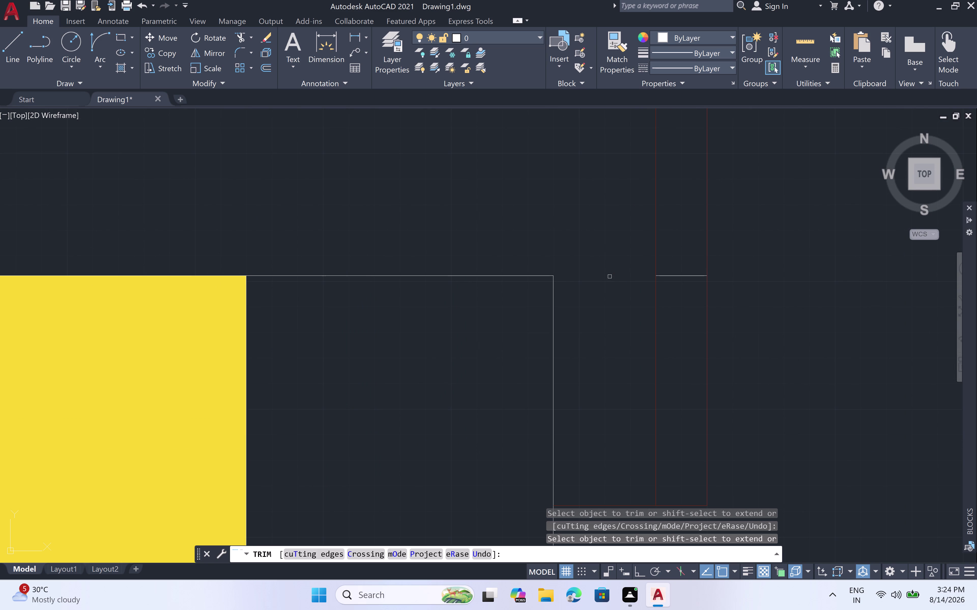
click(692, 275)
scroll(down, 3)
scroll(down, 3)
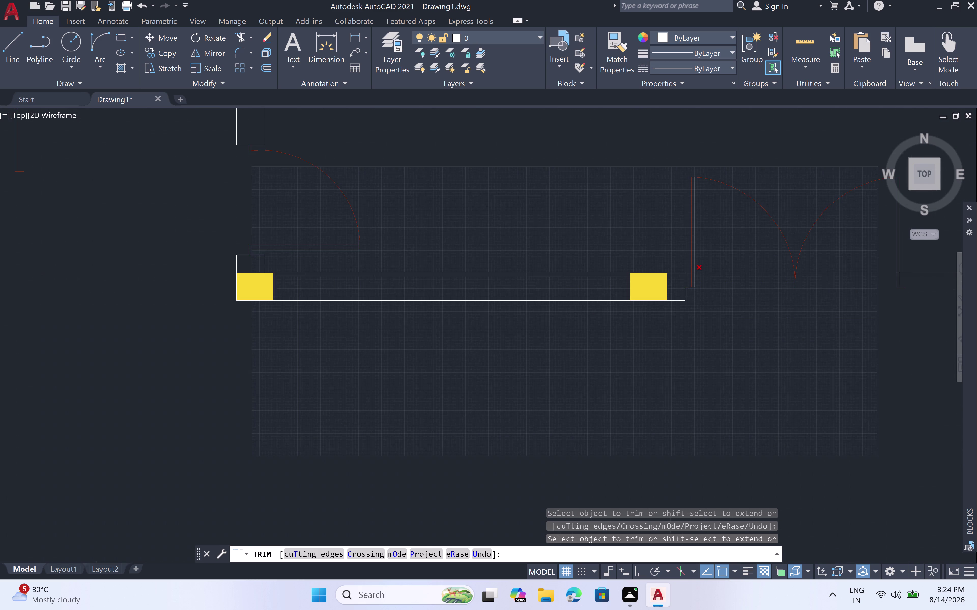
middle_drag(770, 298, 587, 321)
scroll(up, 3)
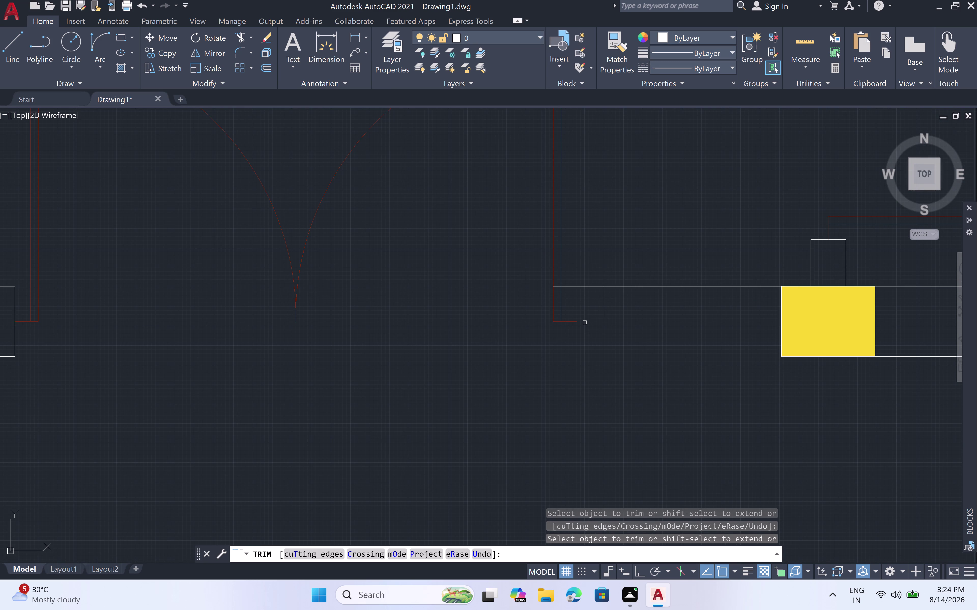
key(Escape)
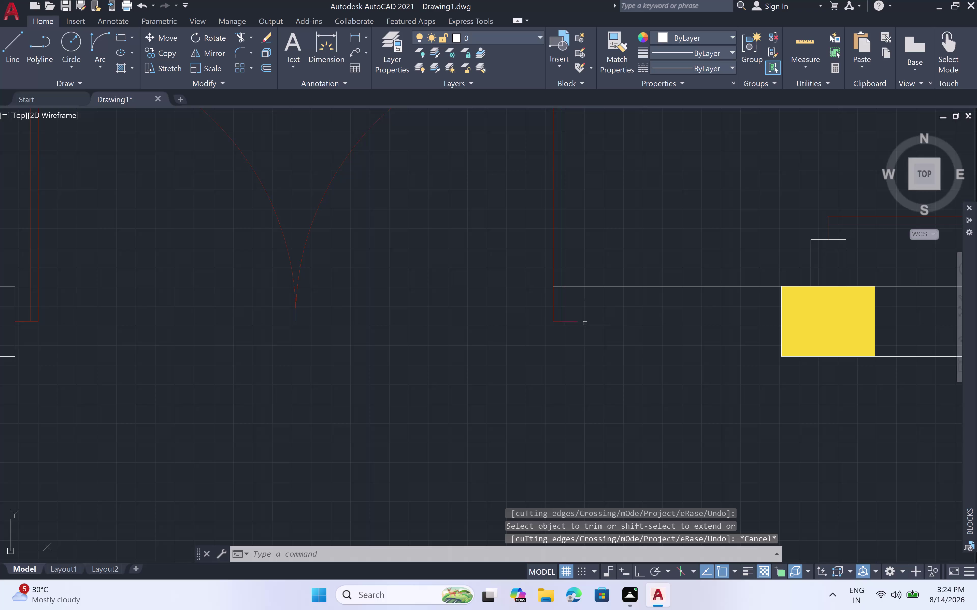
key(l)
key(space)
Draw lines closing the wall end beside the double-door opening.
click(574, 325)
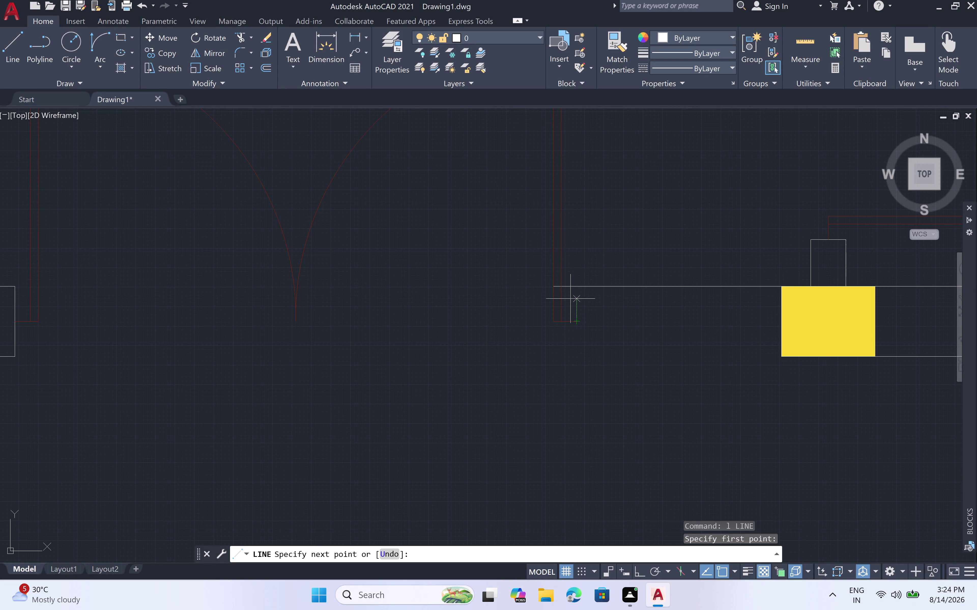
click(580, 287)
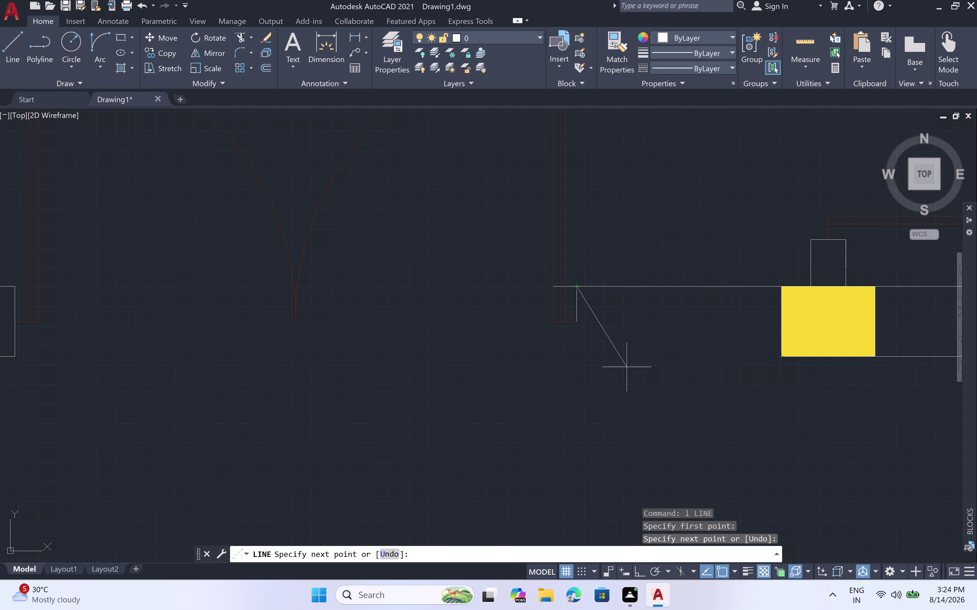
click(576, 360)
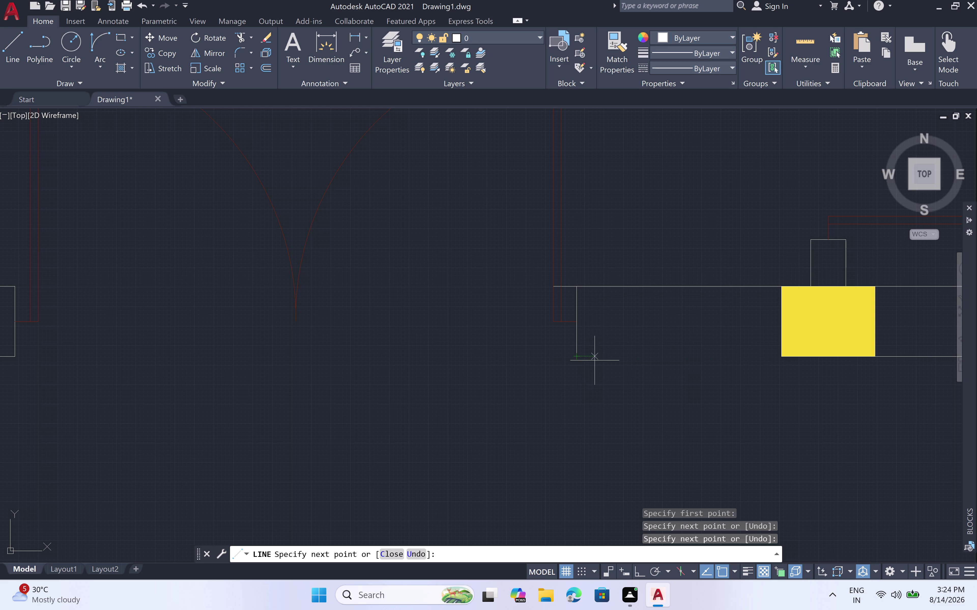
click(781, 358)
key(Escape)
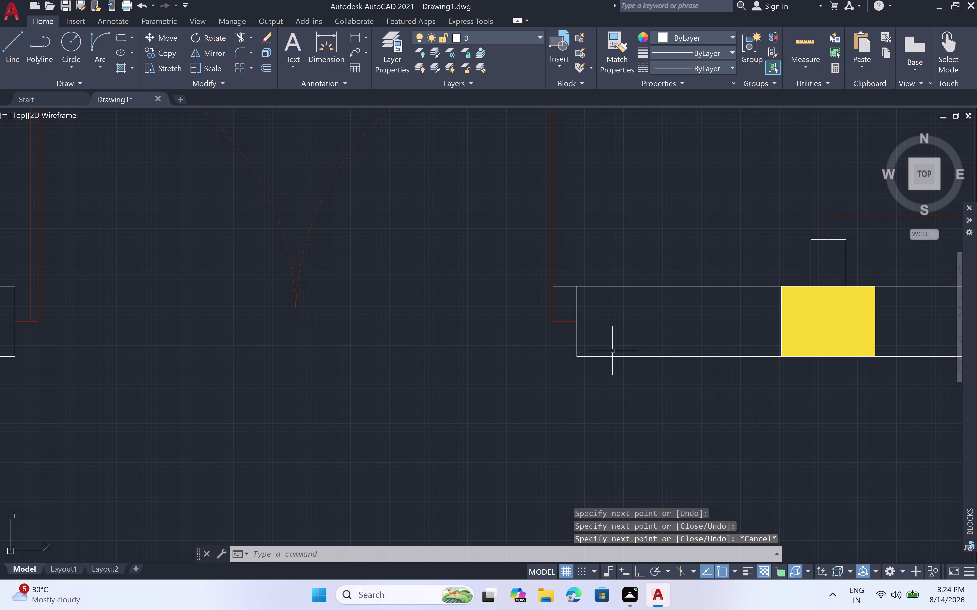
Trim the leftover line stubs beyond the new wall end.
key(t)
key(r)
key(space)
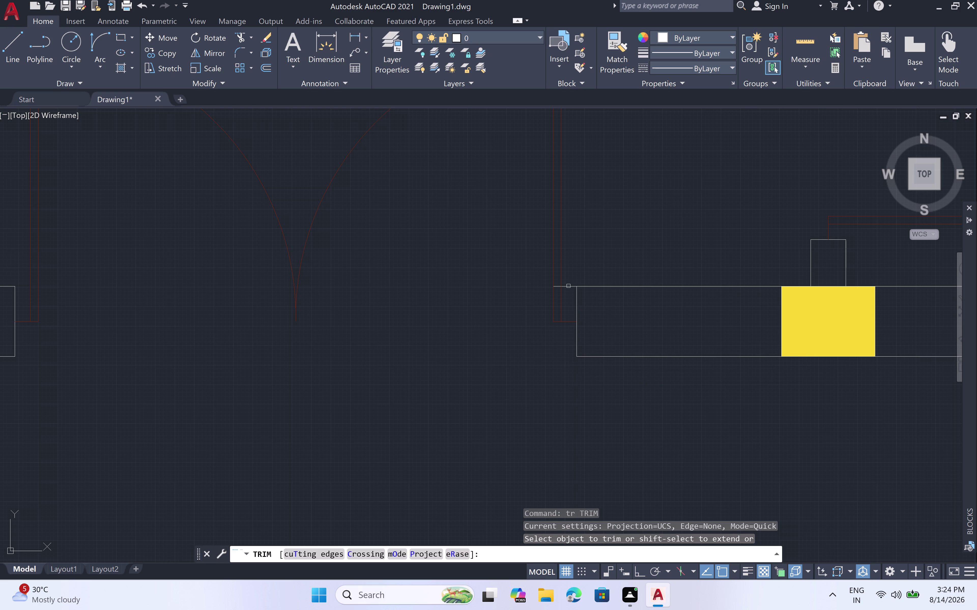
click(564, 286)
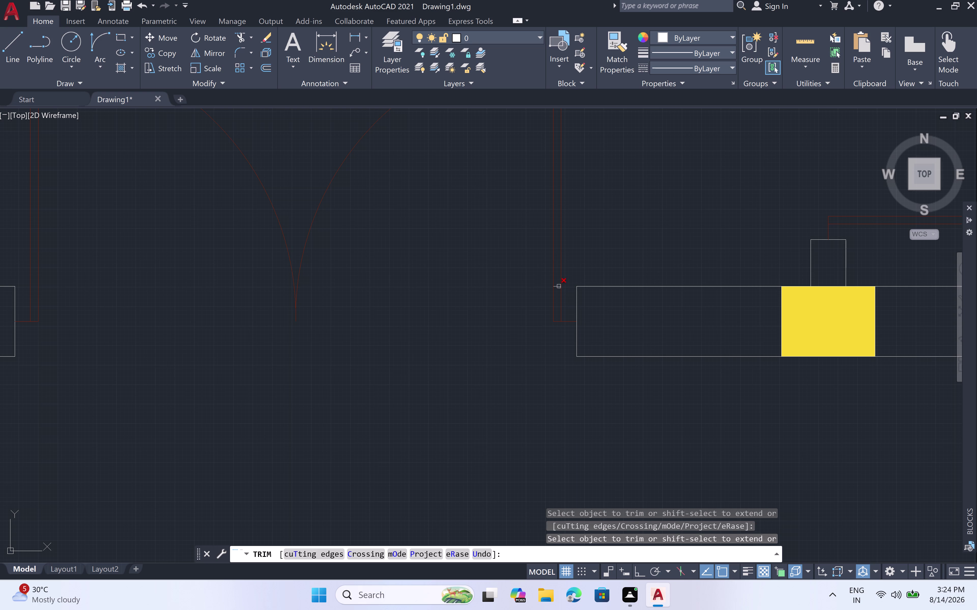
click(557, 287)
scroll(down, 3)
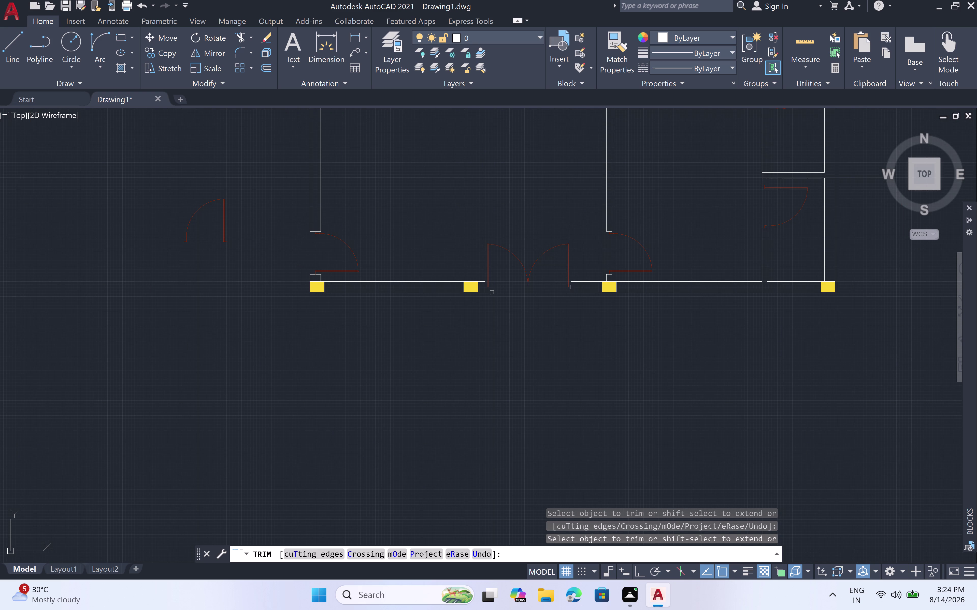
key(Escape)
scroll(down, 3)
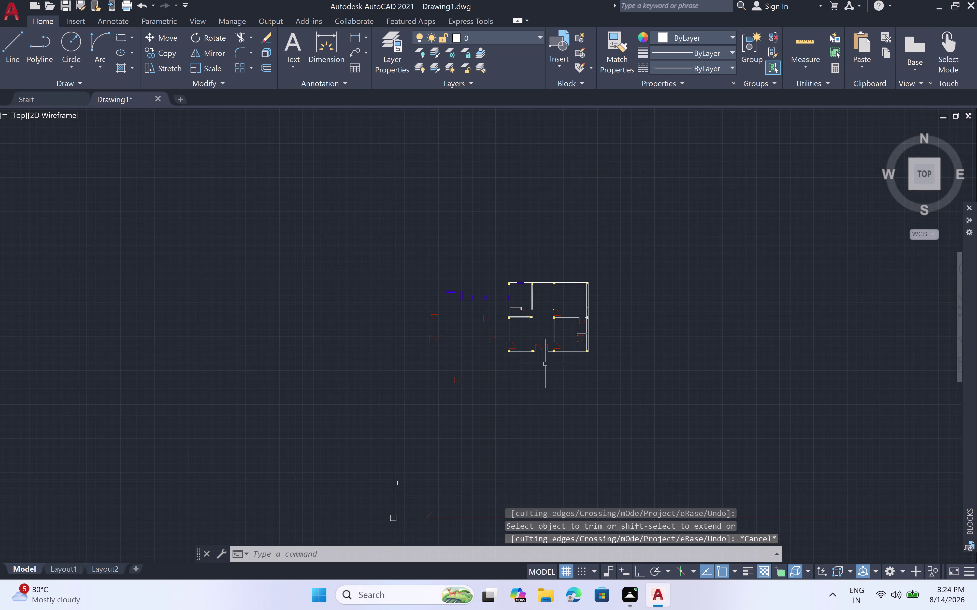
Select the window symbols and copy them from a base point on the block.
scroll(up, 3)
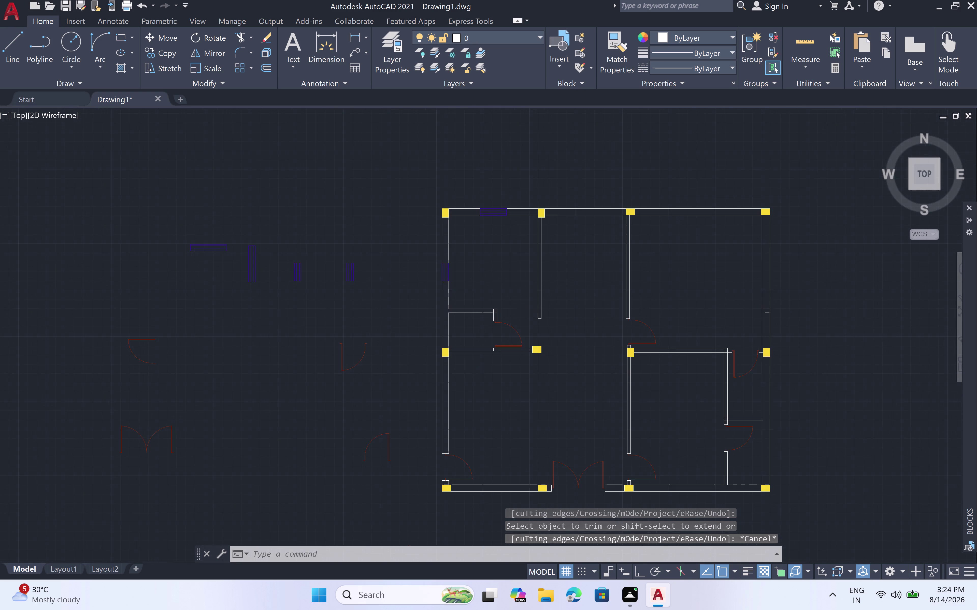
scroll(down, 3)
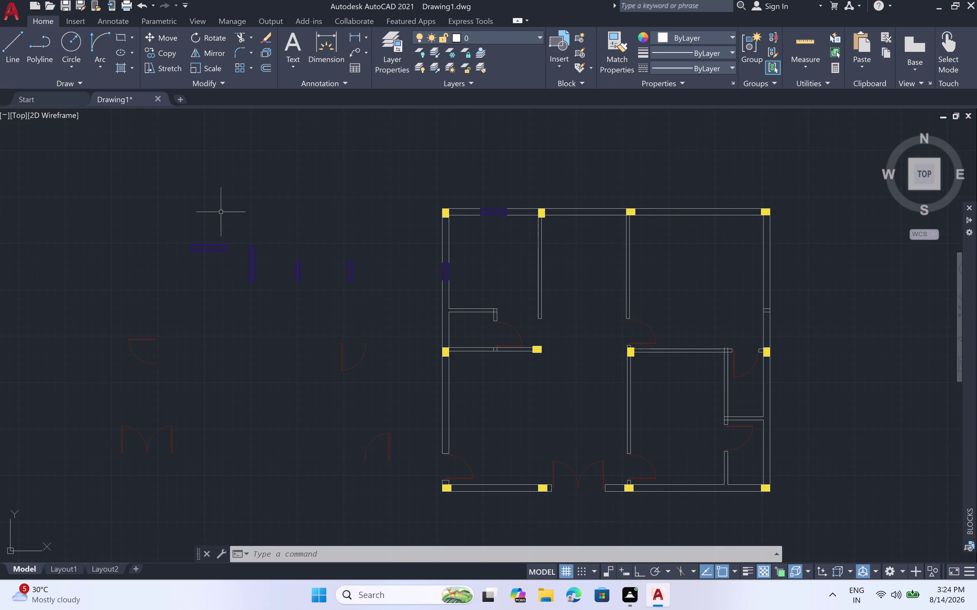
click(238, 235)
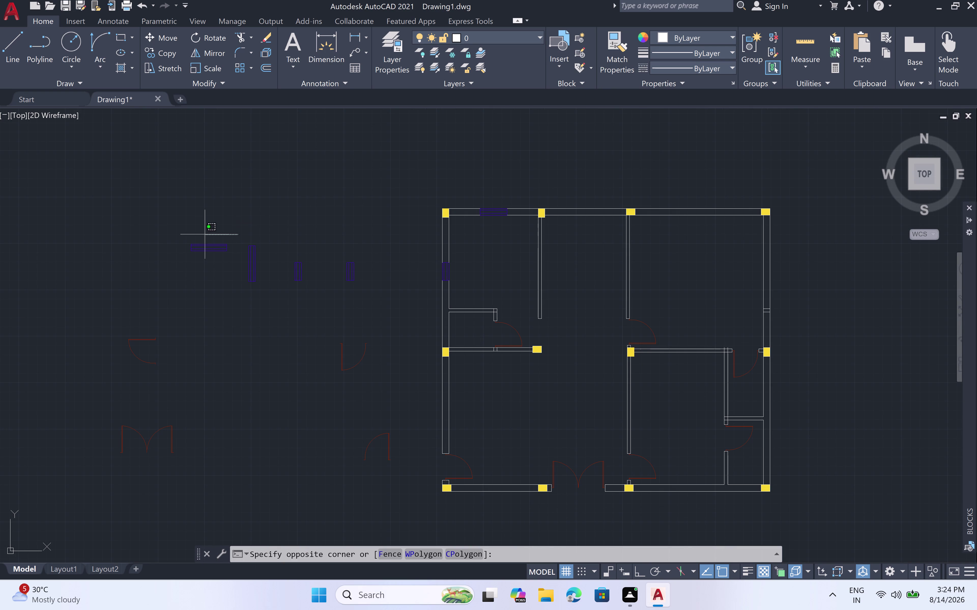
click(149, 264)
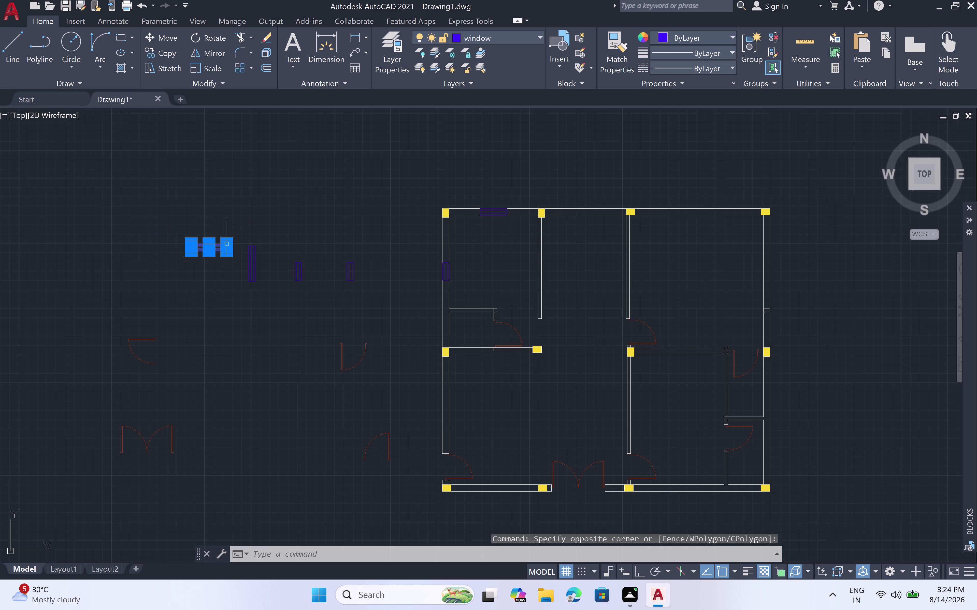
text(co)
key(space)
scroll(up, 3)
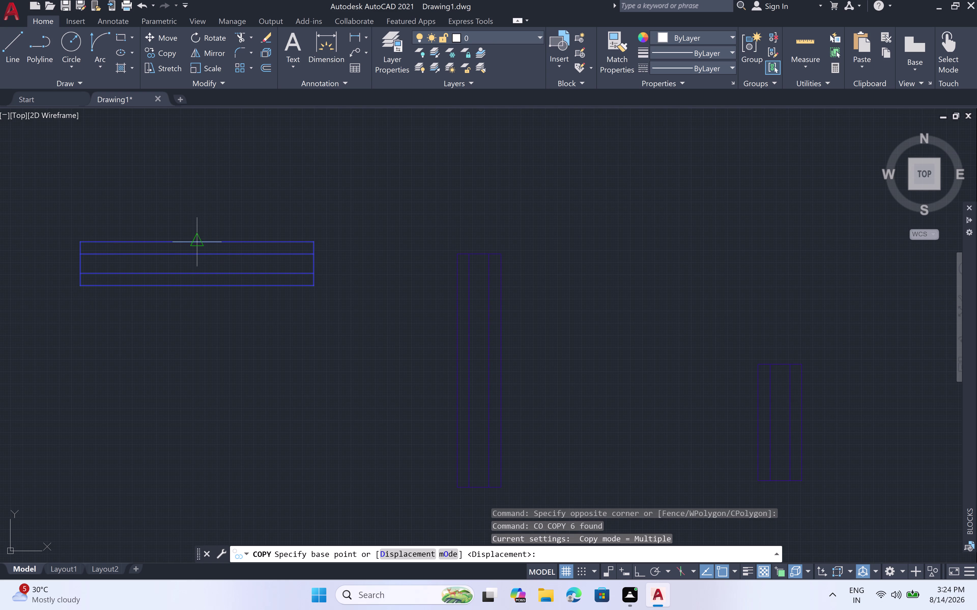
click(192, 241)
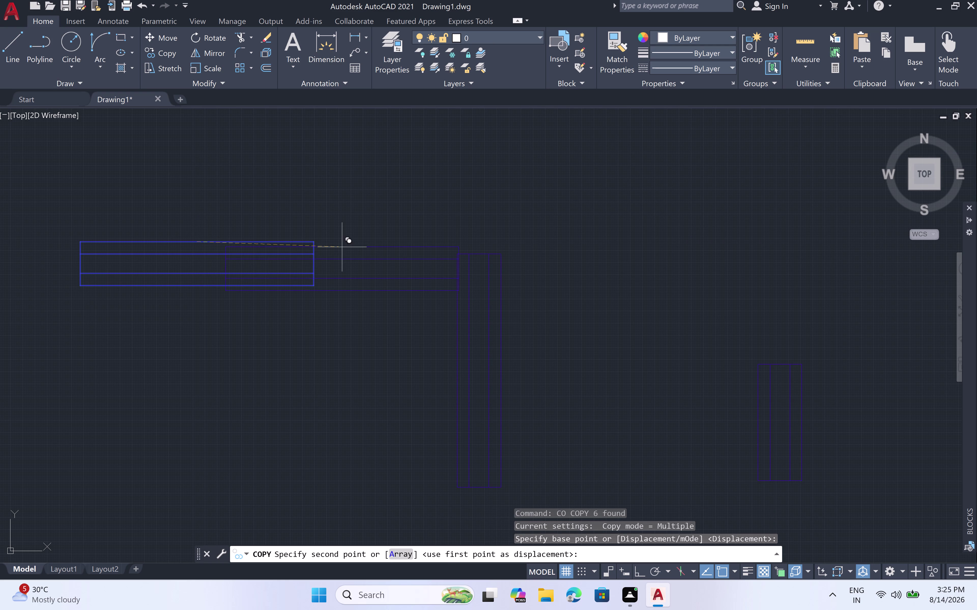
Place two window copies into the top wall openings.
scroll(down, 3)
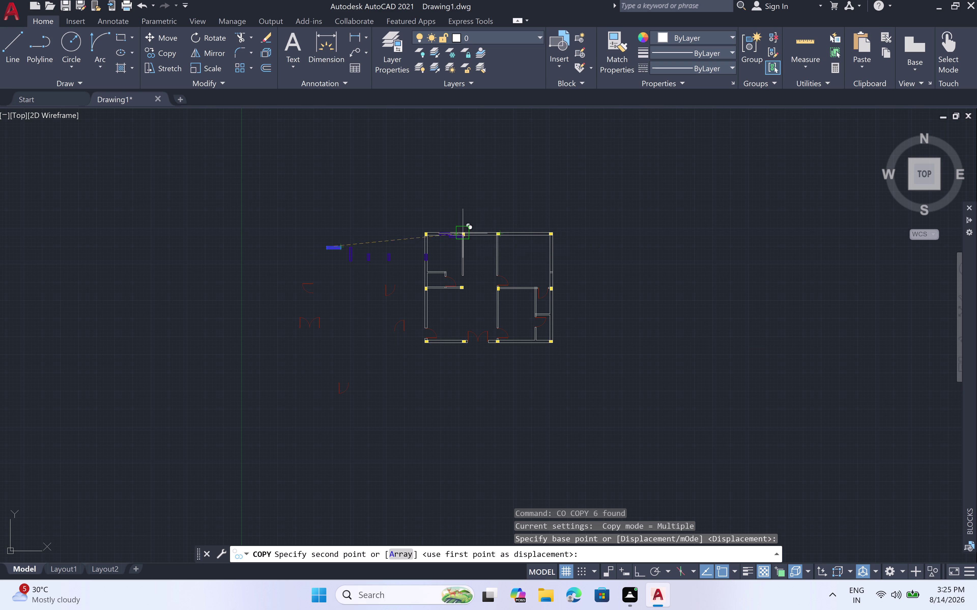
scroll(up, 3)
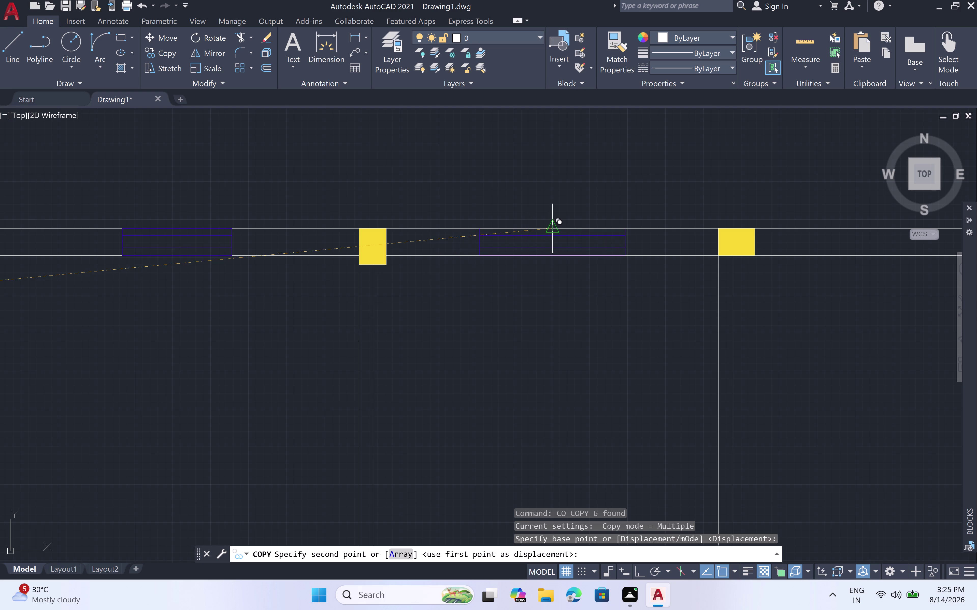
click(550, 232)
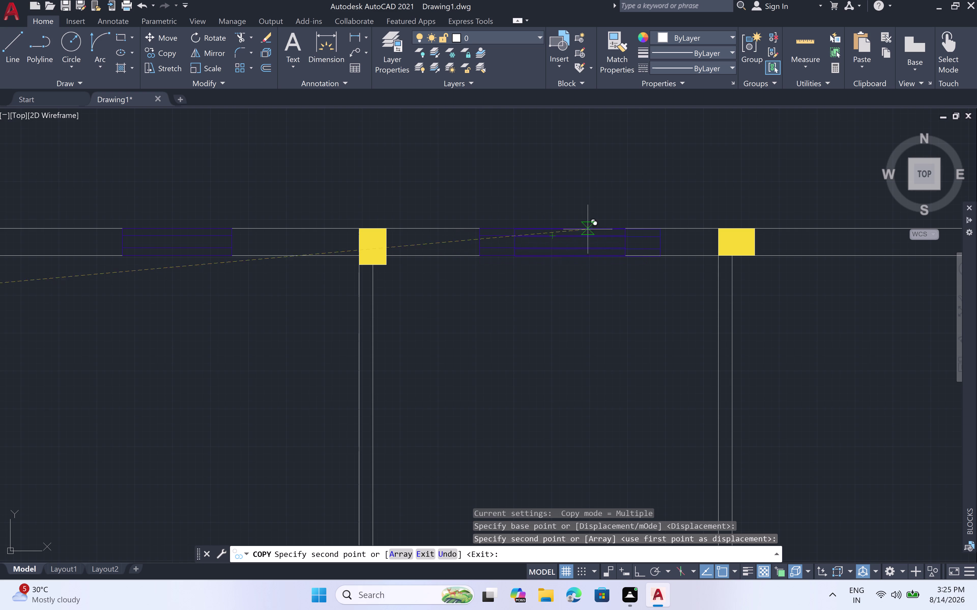
scroll(down, 3)
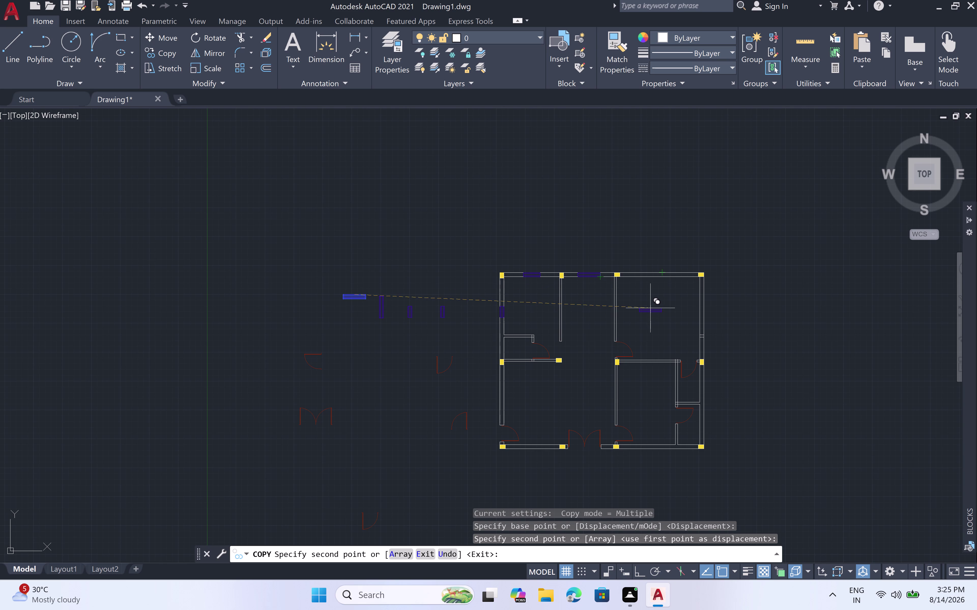
scroll(up, 3)
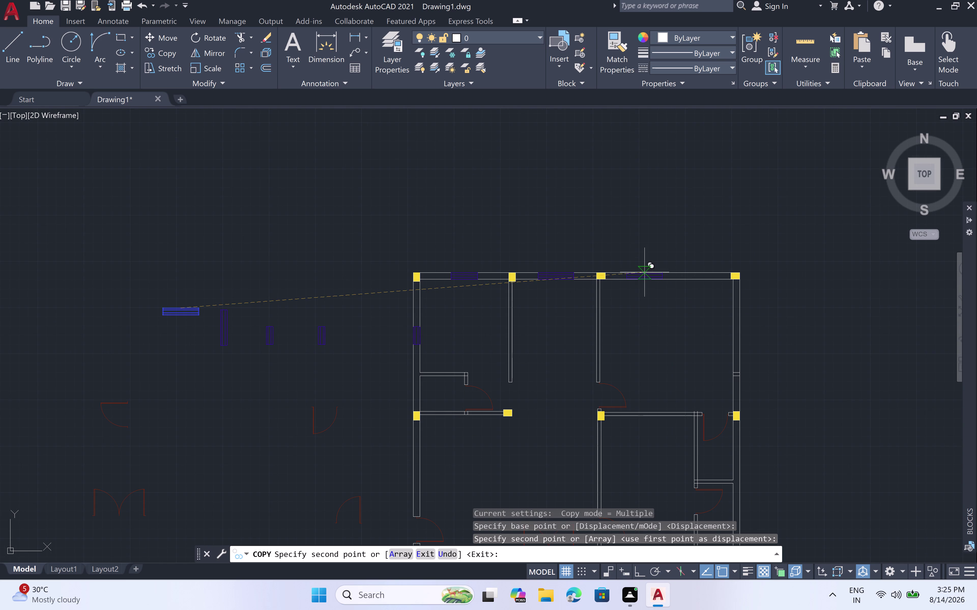
scroll(up, 3)
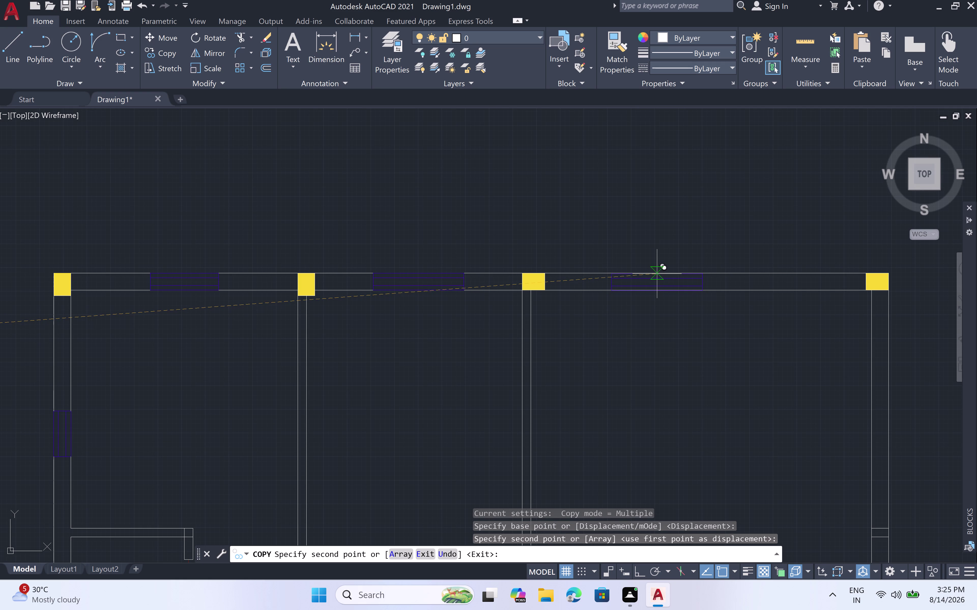
scroll(up, 3)
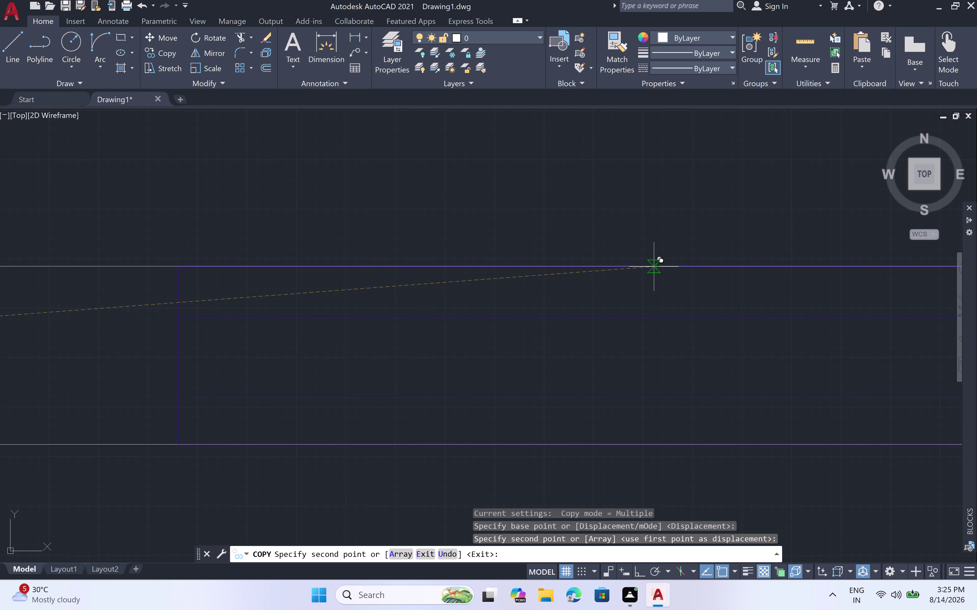
click(653, 267)
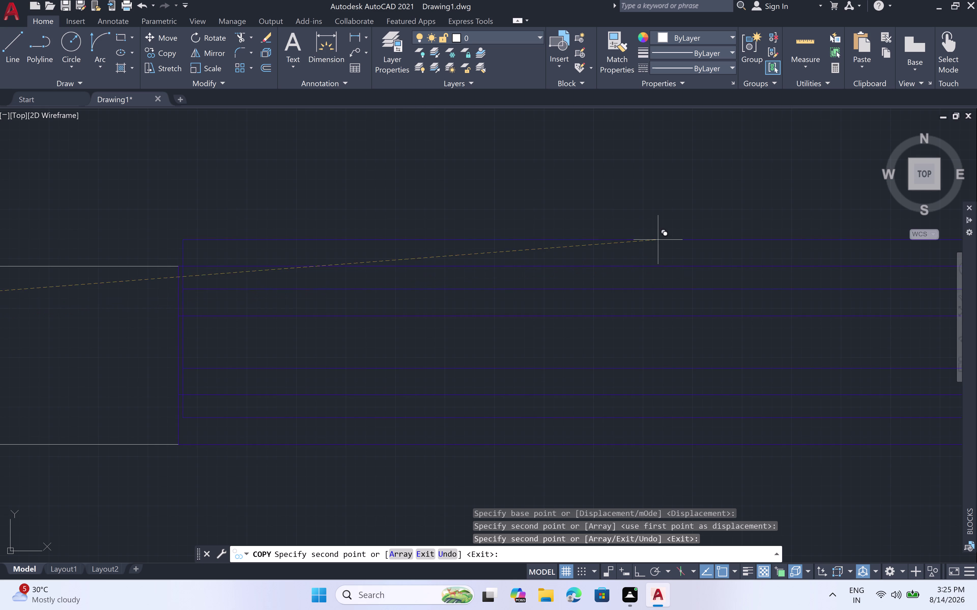
scroll(down, 3)
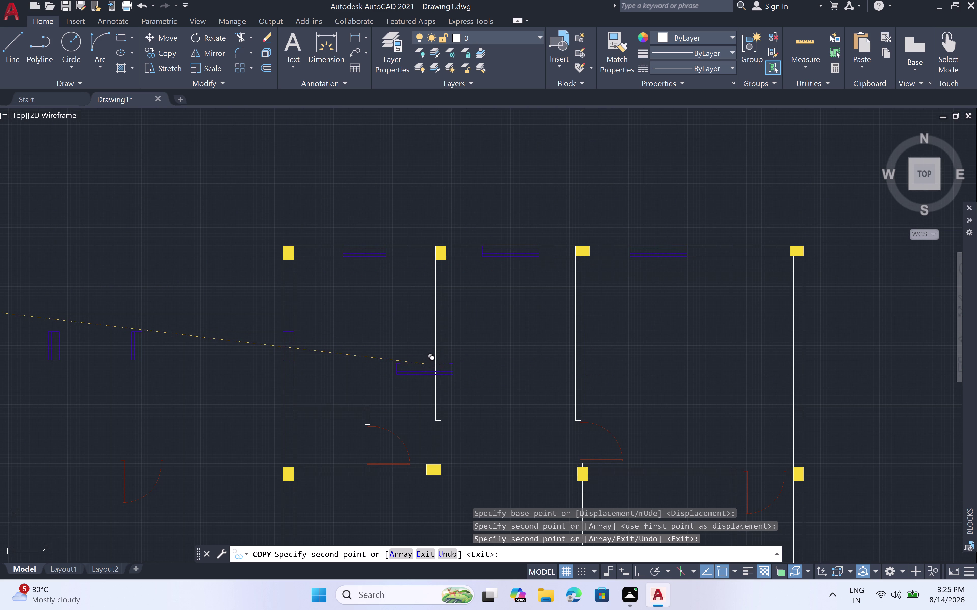
scroll(down, 3)
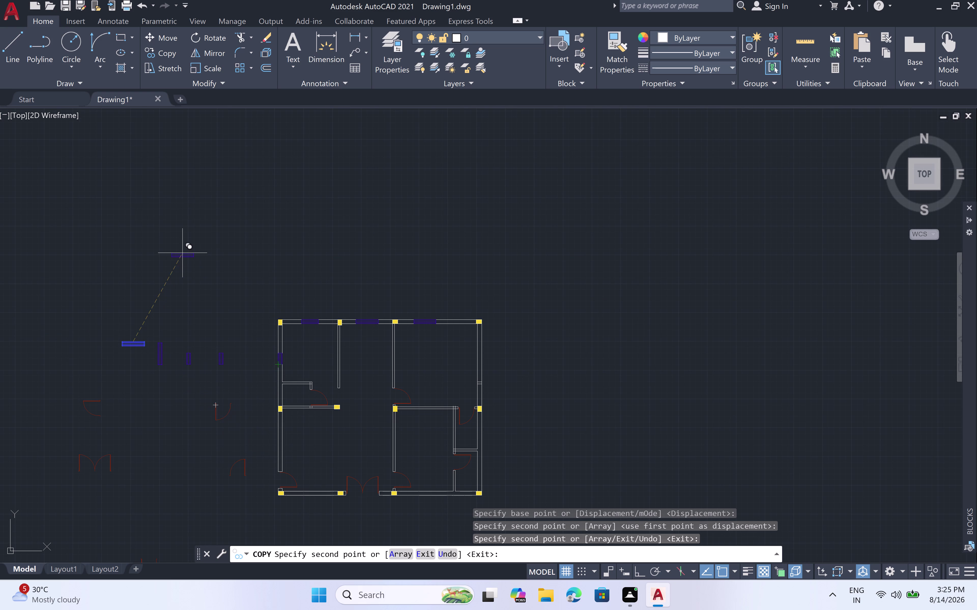
key(Escape)
scroll(up, 3)
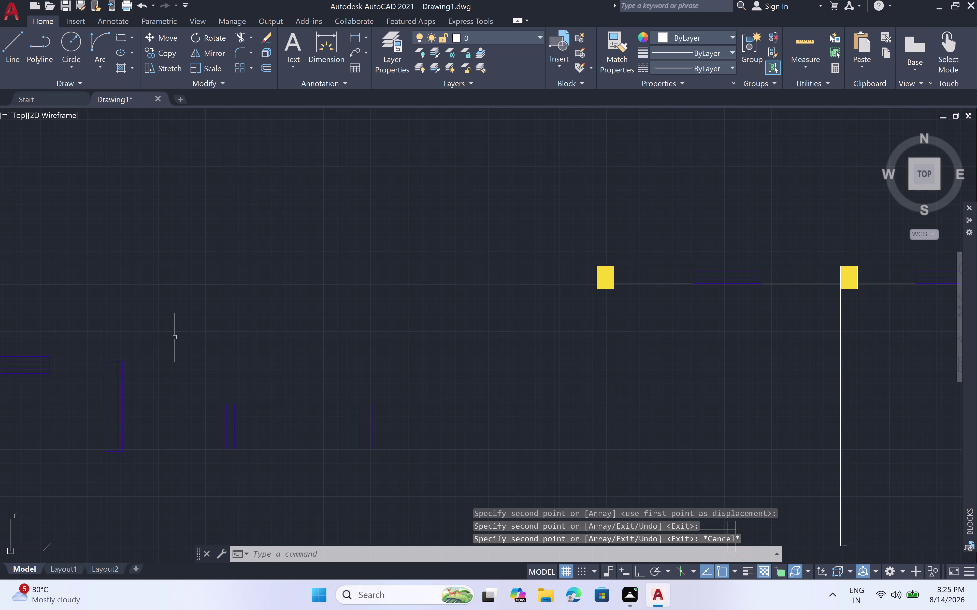
double_click(172, 343)
click(62, 471)
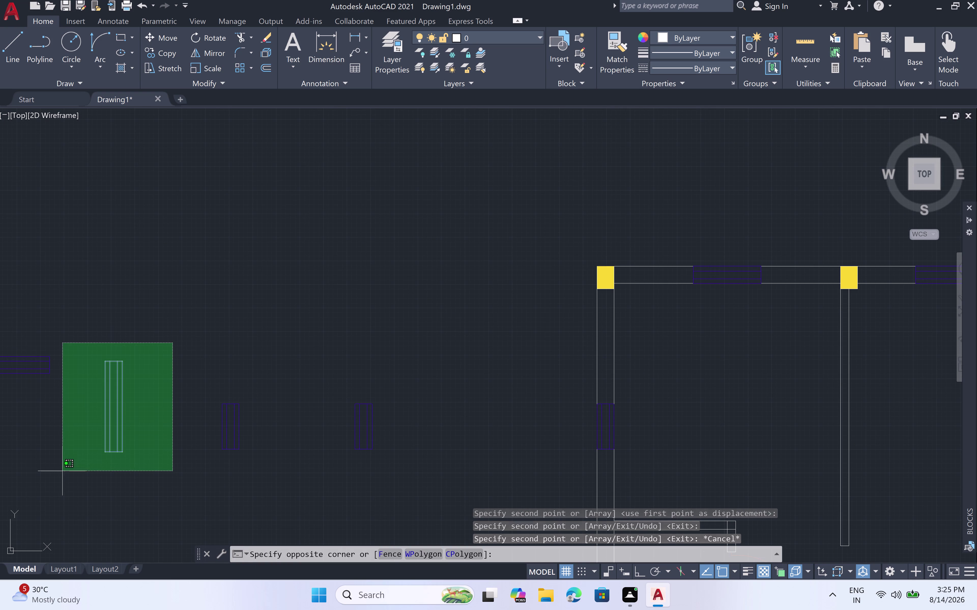
key(c)
key(o)
key(space)
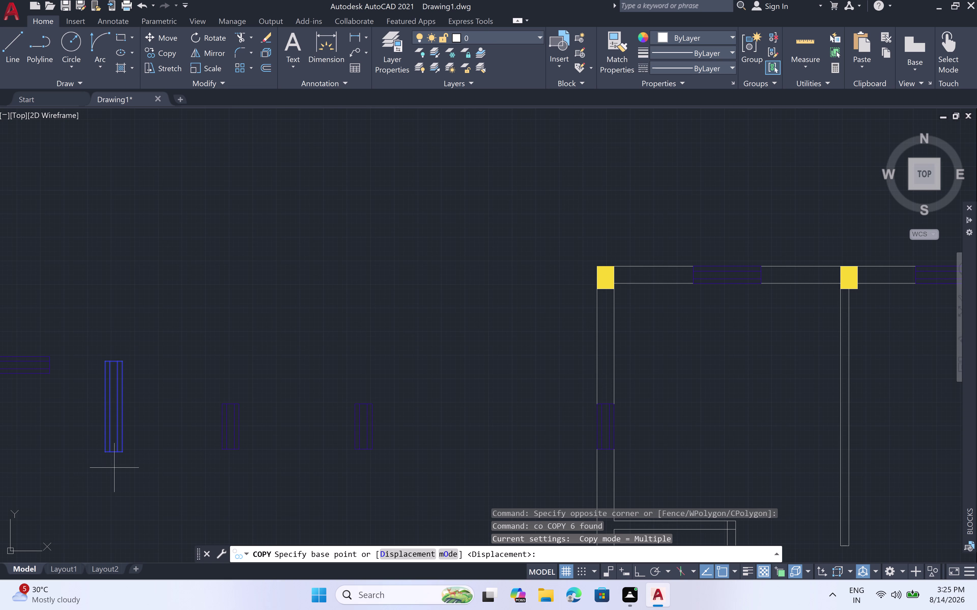
middle_drag(117, 470, 269, 422)
scroll(up, 3)
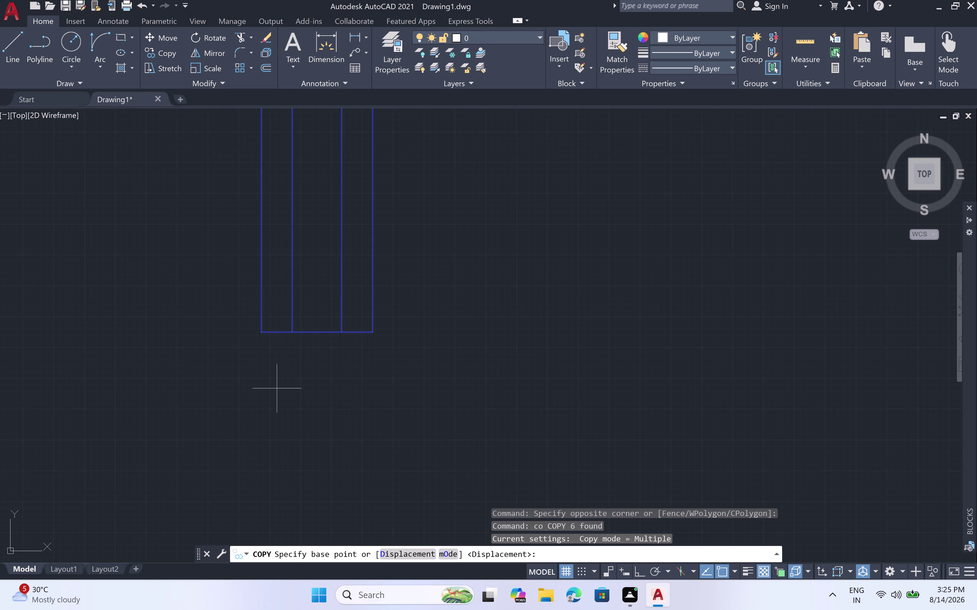
click(314, 335)
scroll(down, 3)
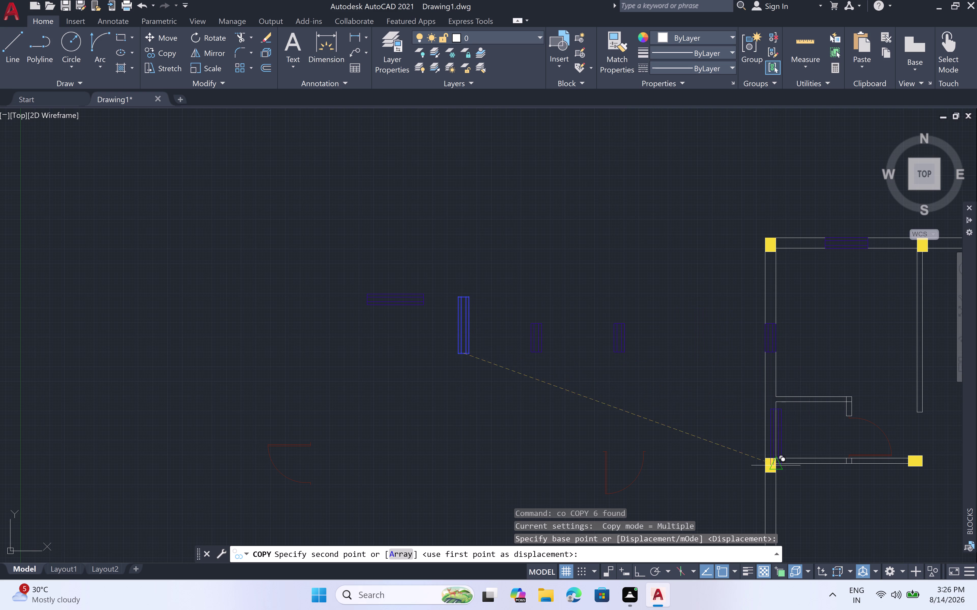
middle_drag(715, 465, 640, 272)
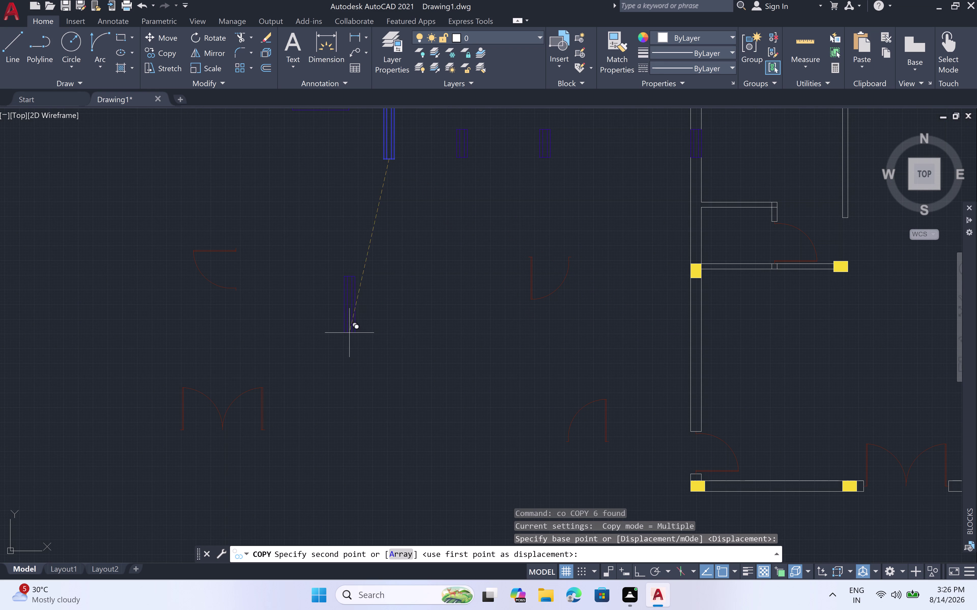
key(Escape)
middle_drag(369, 230, 371, 231)
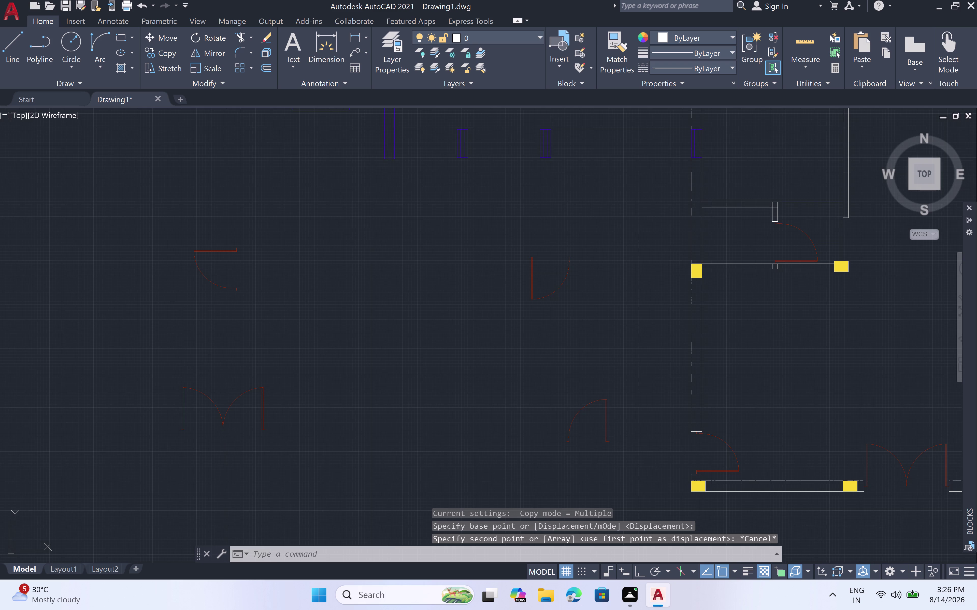
Select the vertical window and copy it from a base point on the window.
middle_drag(370, 230, 362, 347)
click(413, 202)
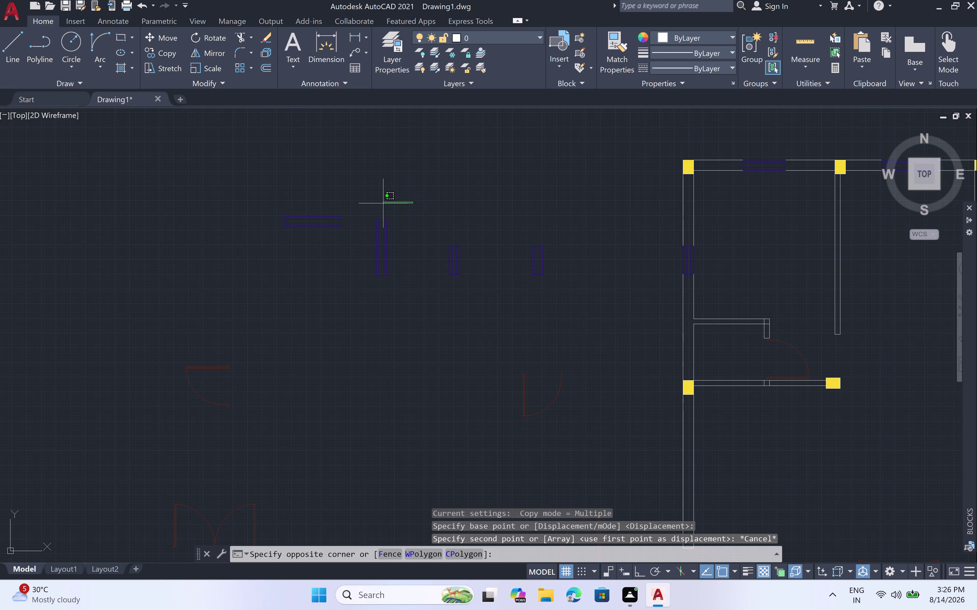
click(349, 297)
key(c)
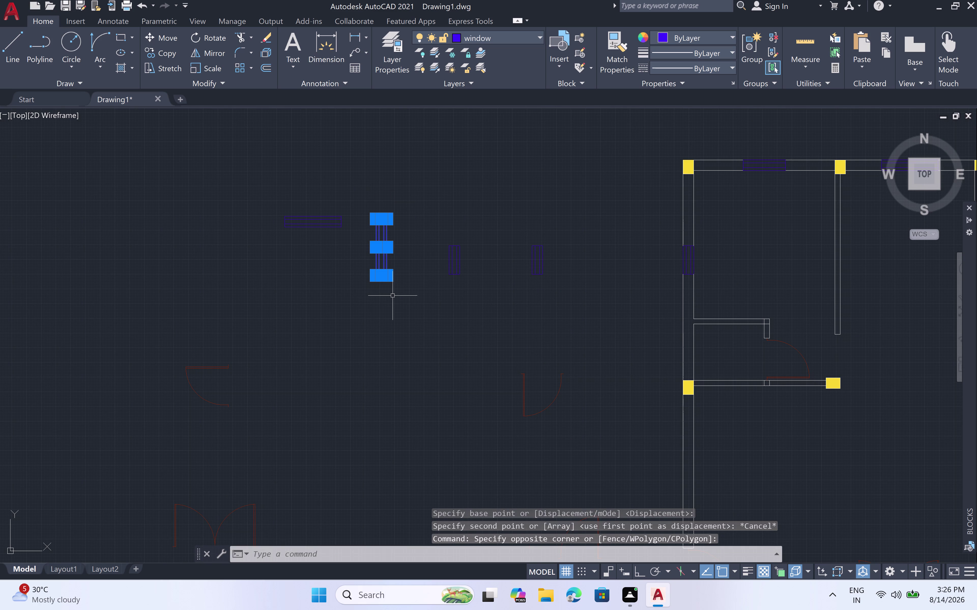
key(o)
key(space)
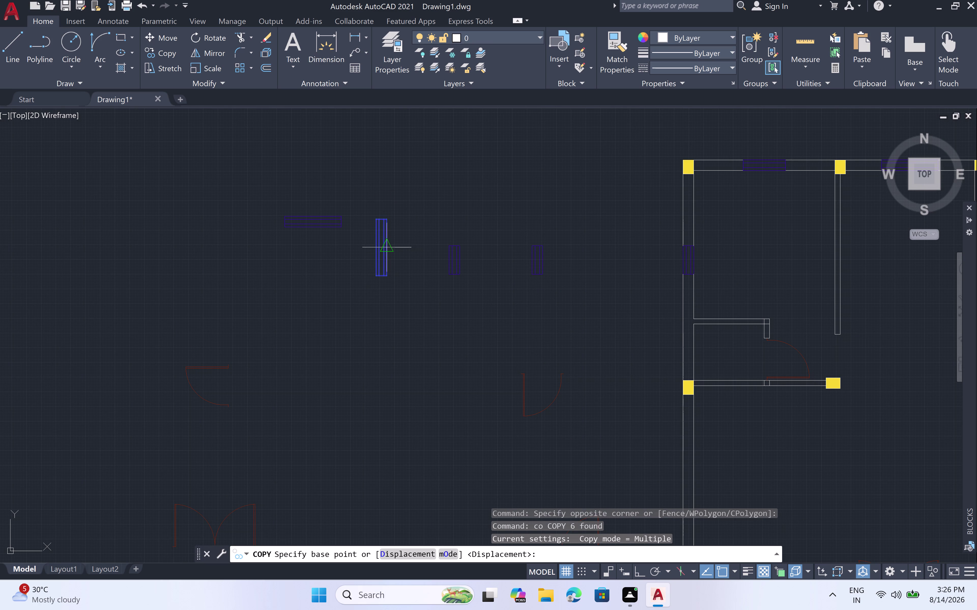
scroll(up, 3)
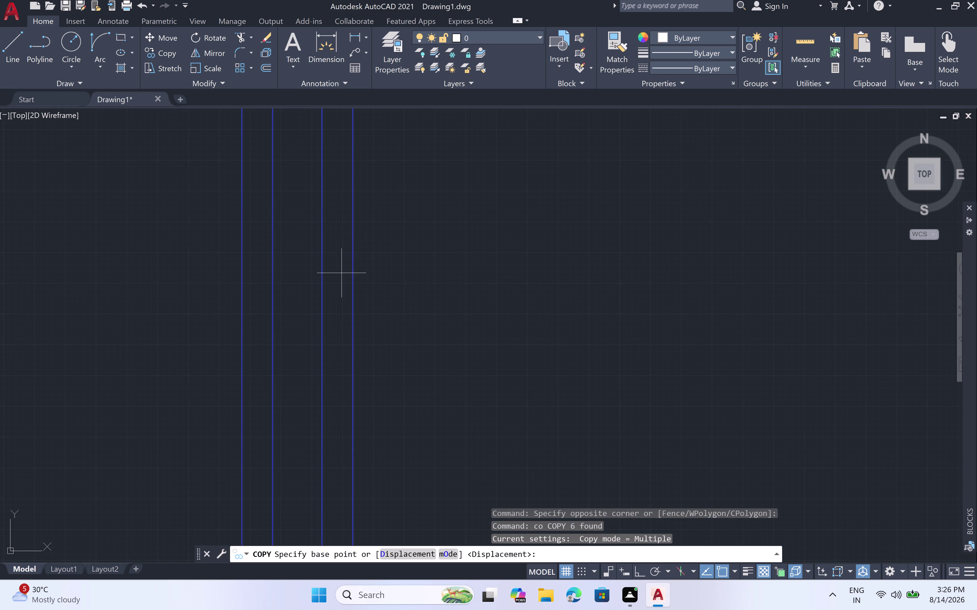
scroll(down, 3)
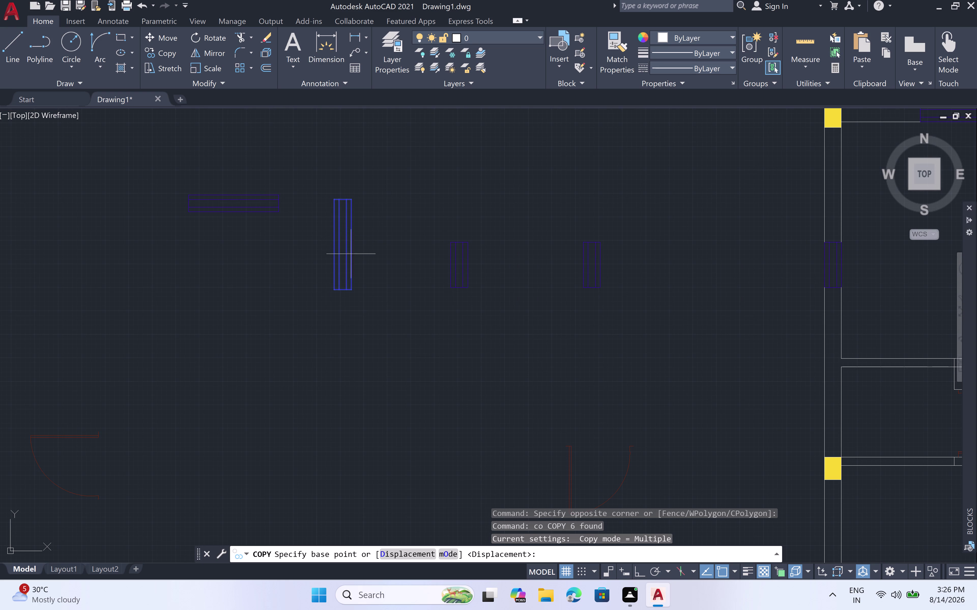
click(352, 249)
Place window copies in the left wall and the right wall.
scroll(down, 3)
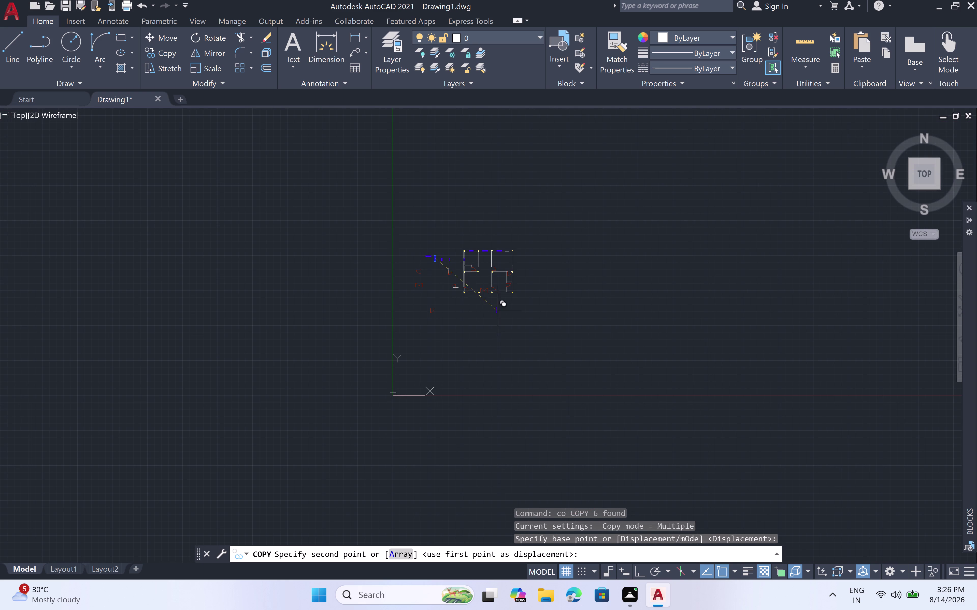
scroll(up, 3)
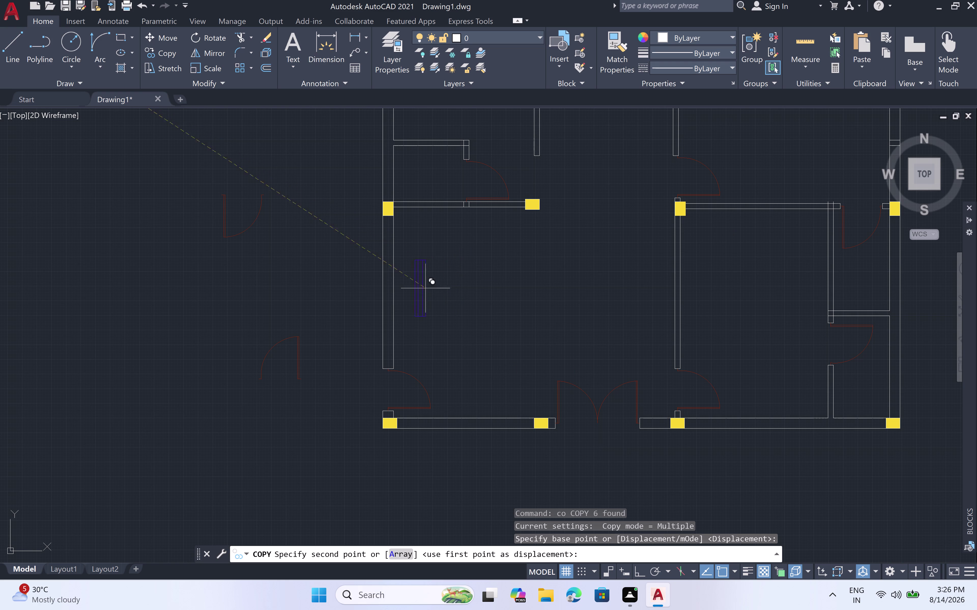
scroll(up, 3)
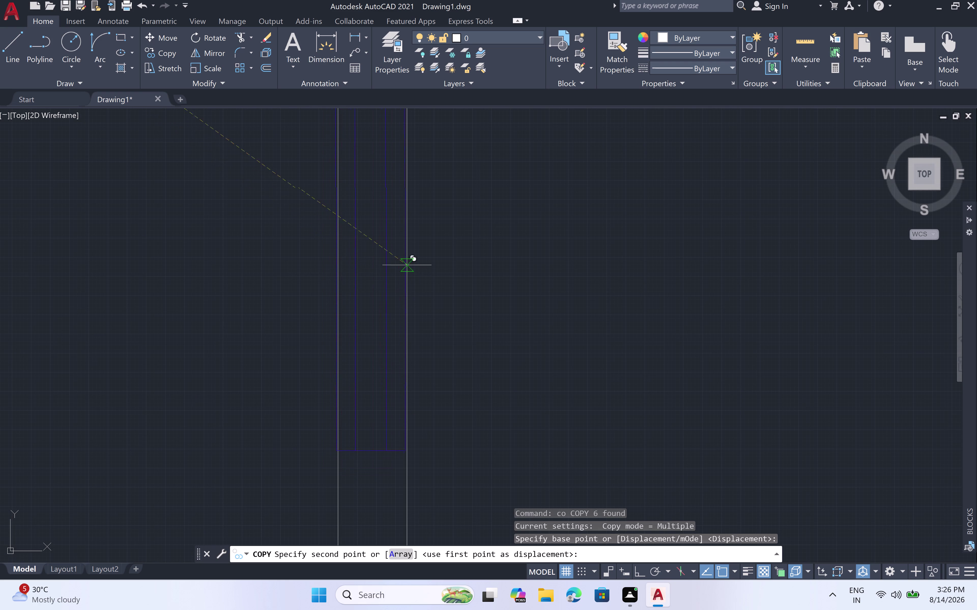
scroll(down, 3)
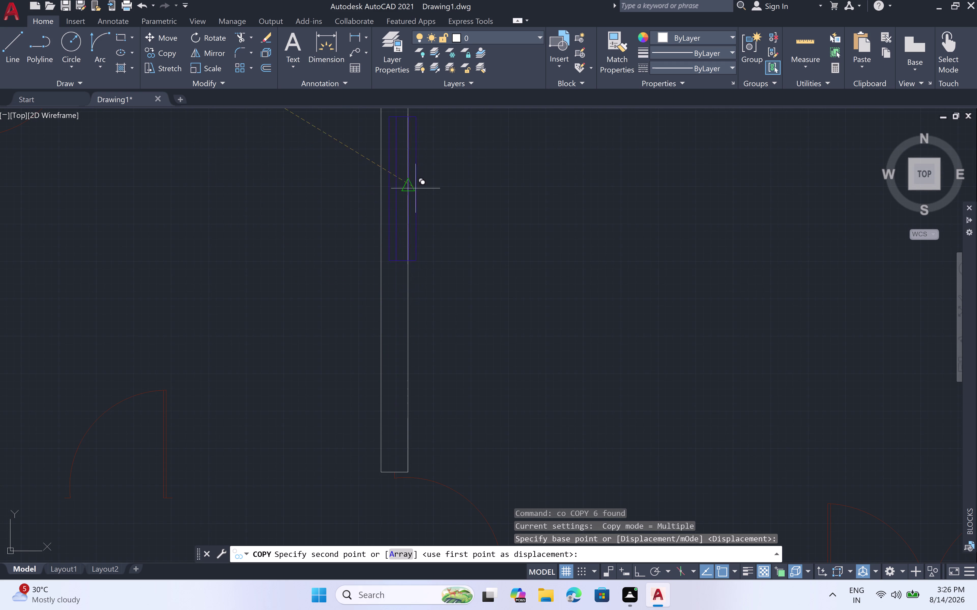
scroll(down, 3)
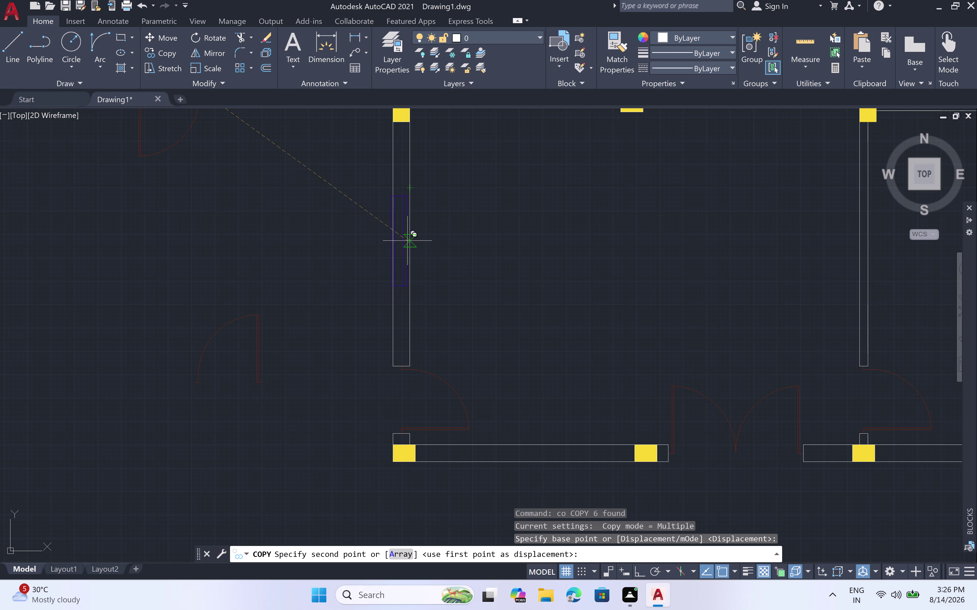
scroll(up, 3)
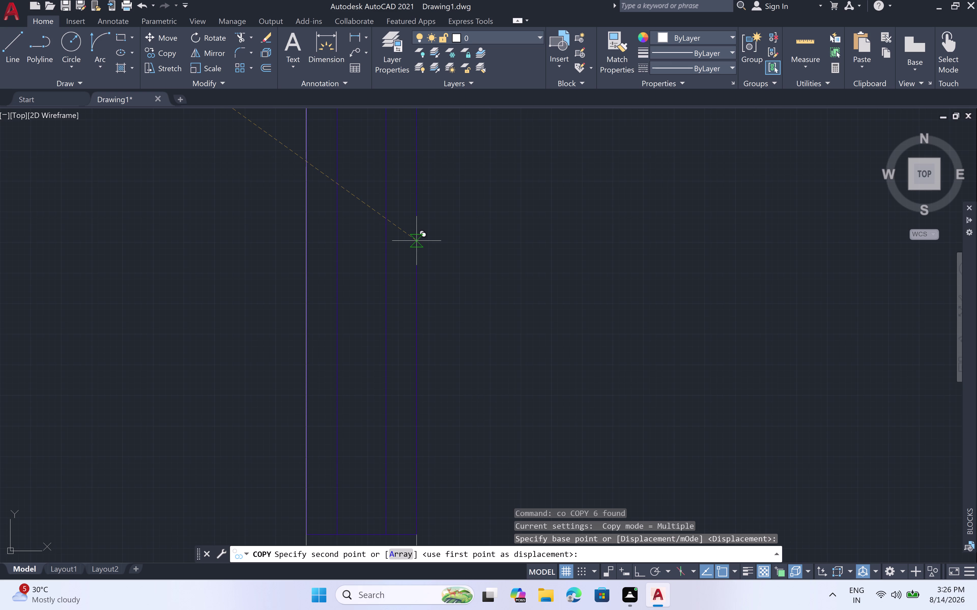
click(416, 241)
scroll(down, 3)
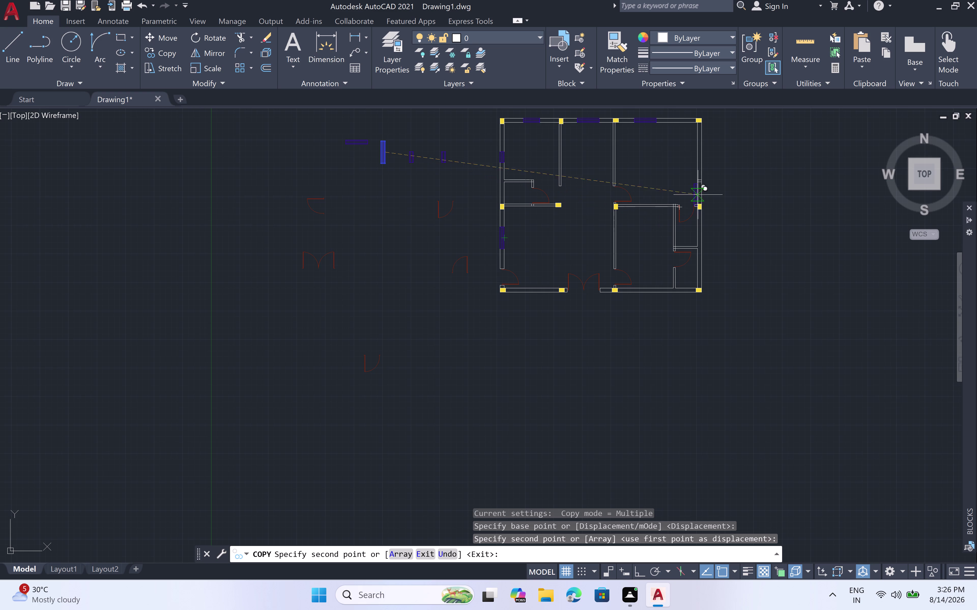
scroll(up, 3)
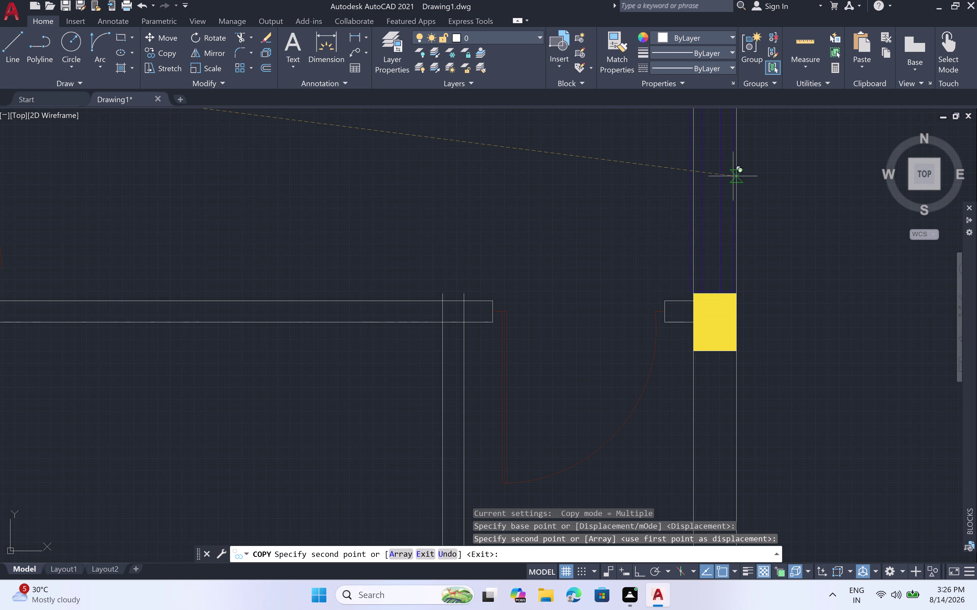
scroll(up, 3)
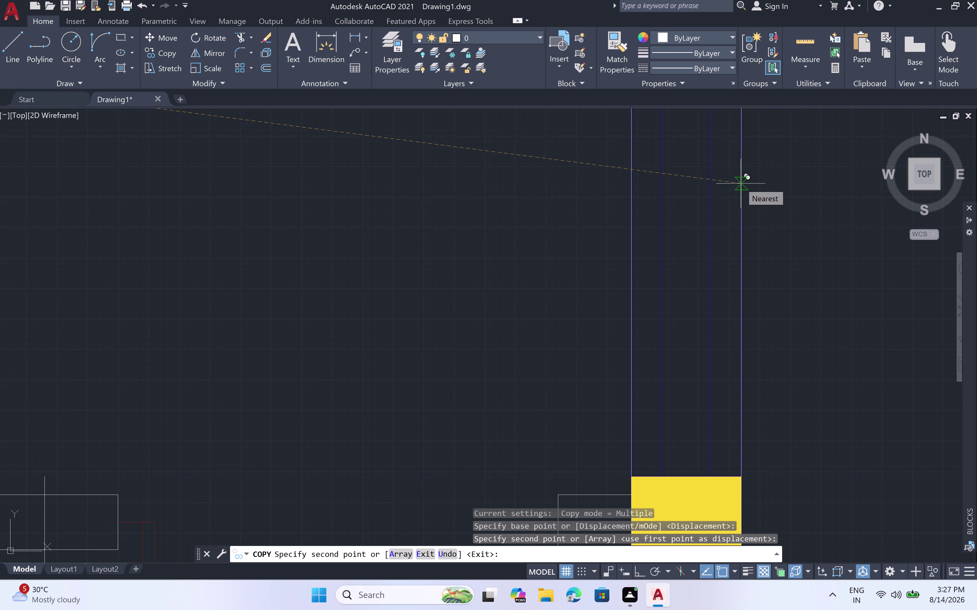
click(740, 184)
scroll(down, 3)
scroll(down, 3)
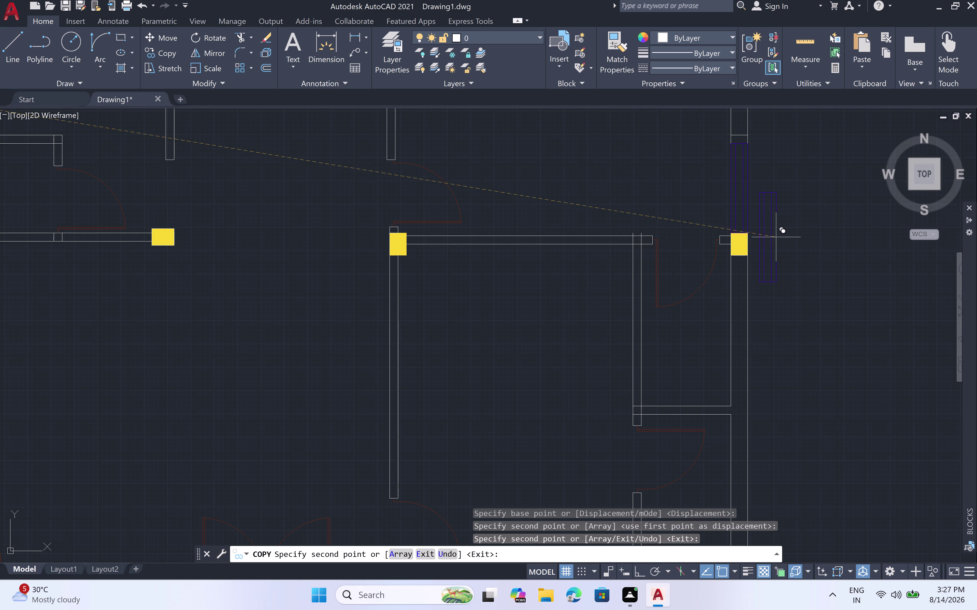
scroll(down, 3)
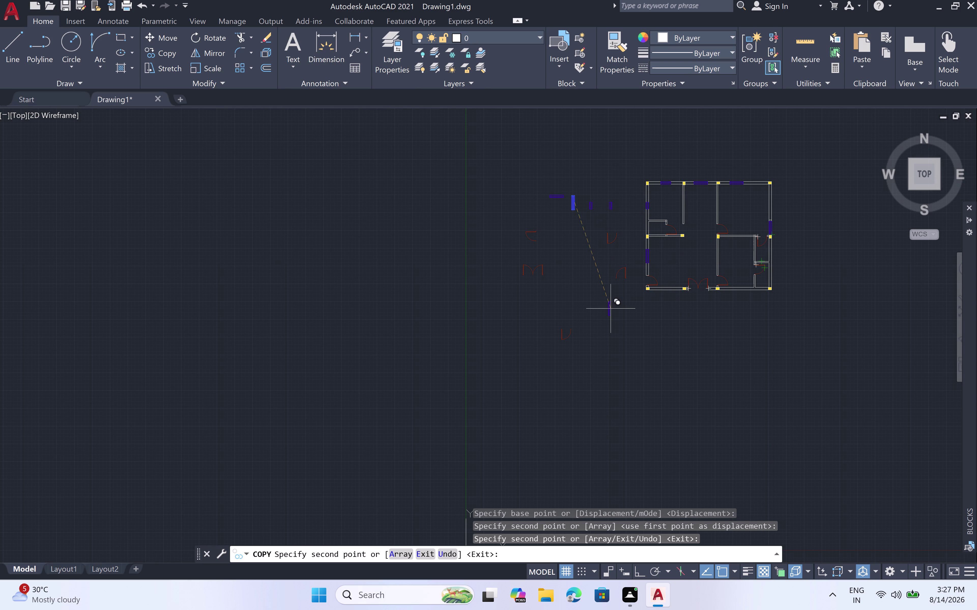
key(Escape)
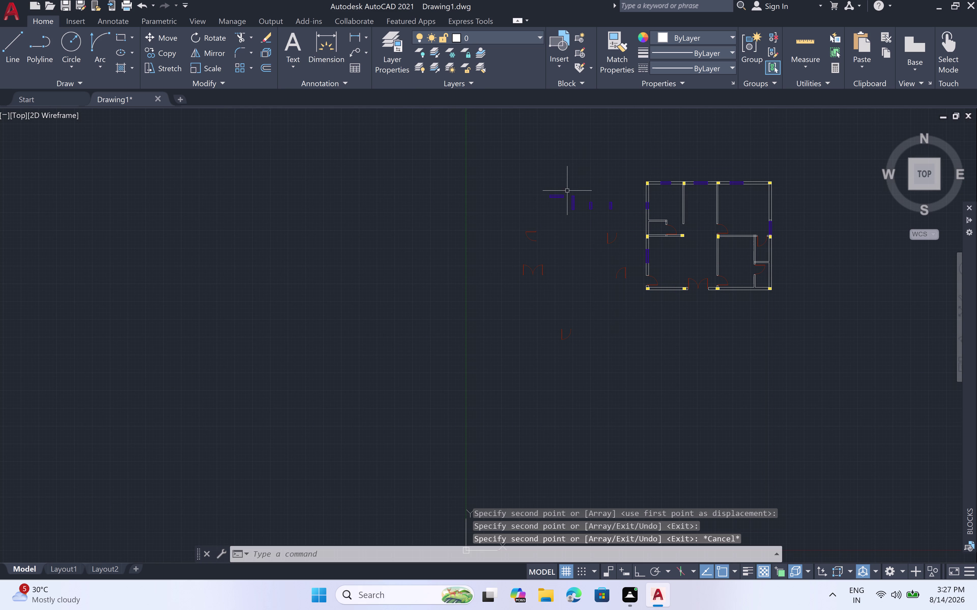
Select the window block and copy it using its corner as base point.
click(567, 191)
click(534, 211)
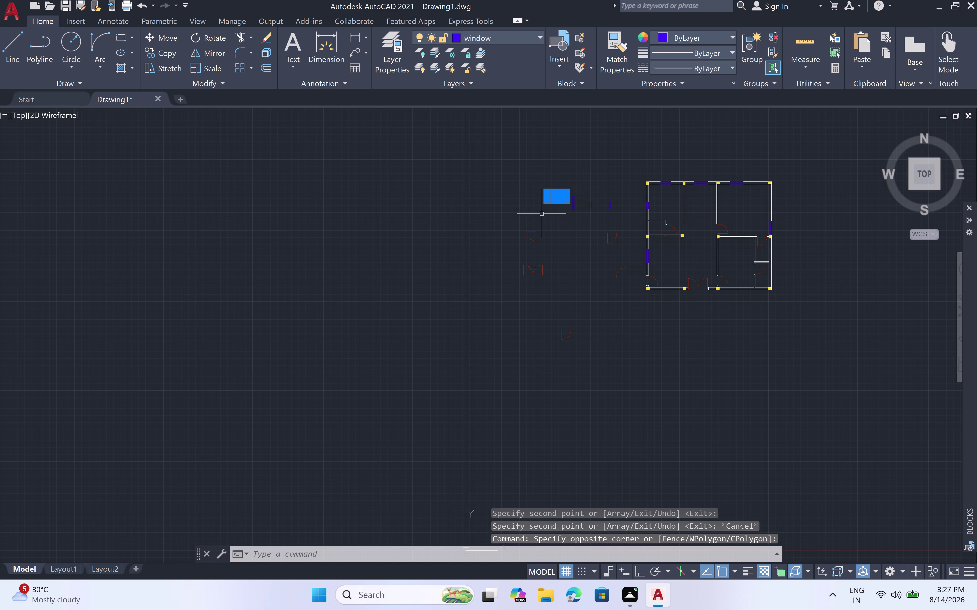
text(co)
key(space)
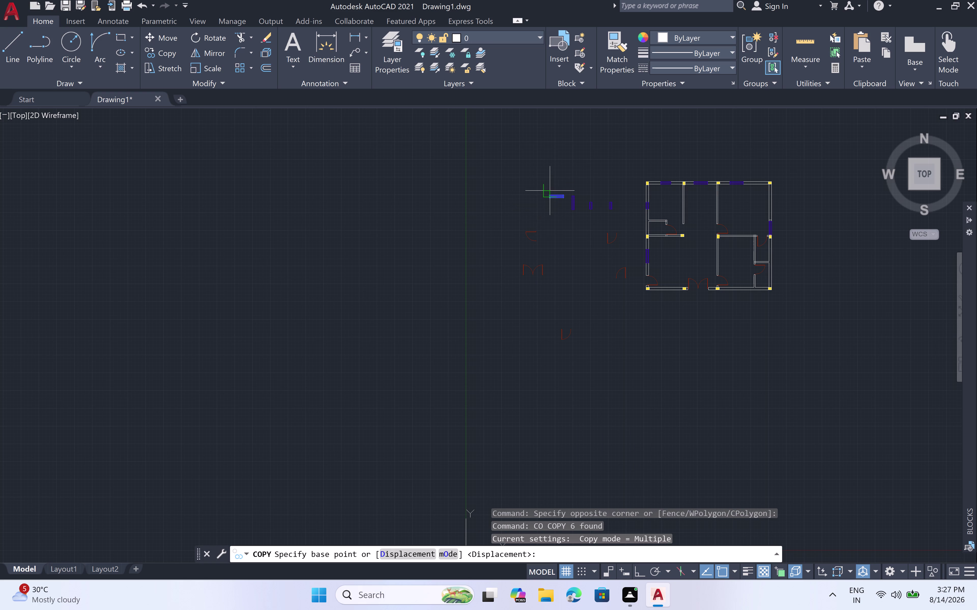
scroll(up, 3)
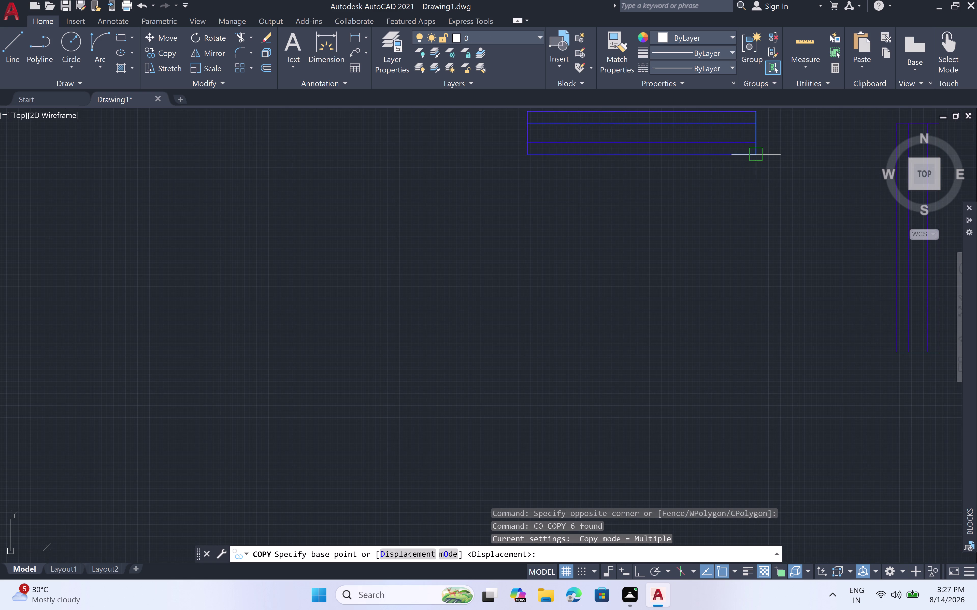
click(754, 152)
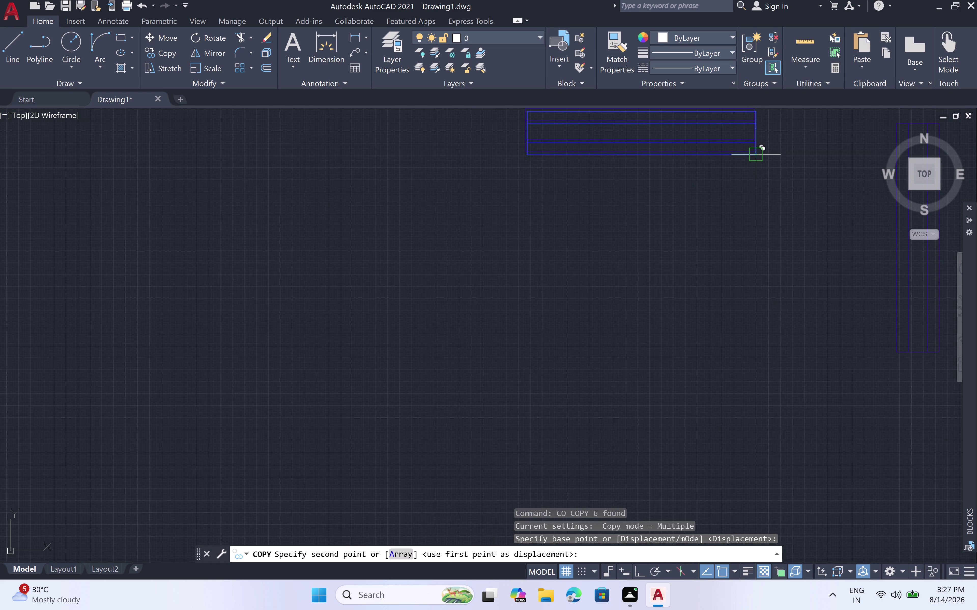
Drop the window copy into the right-hand room's bottom wall.
scroll(down, 3)
middle_drag(799, 310, 528, 250)
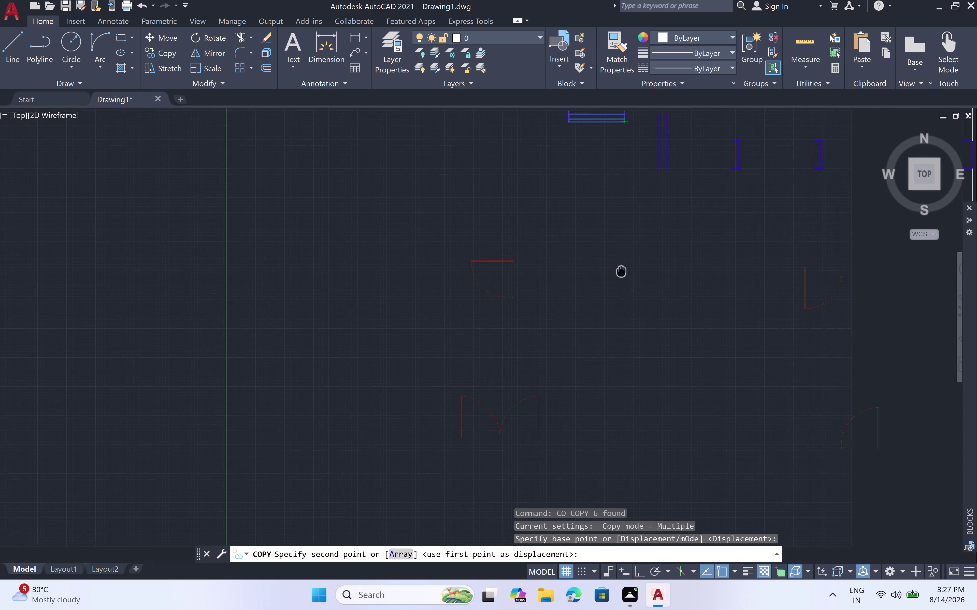
middle_drag(529, 250, 438, 234)
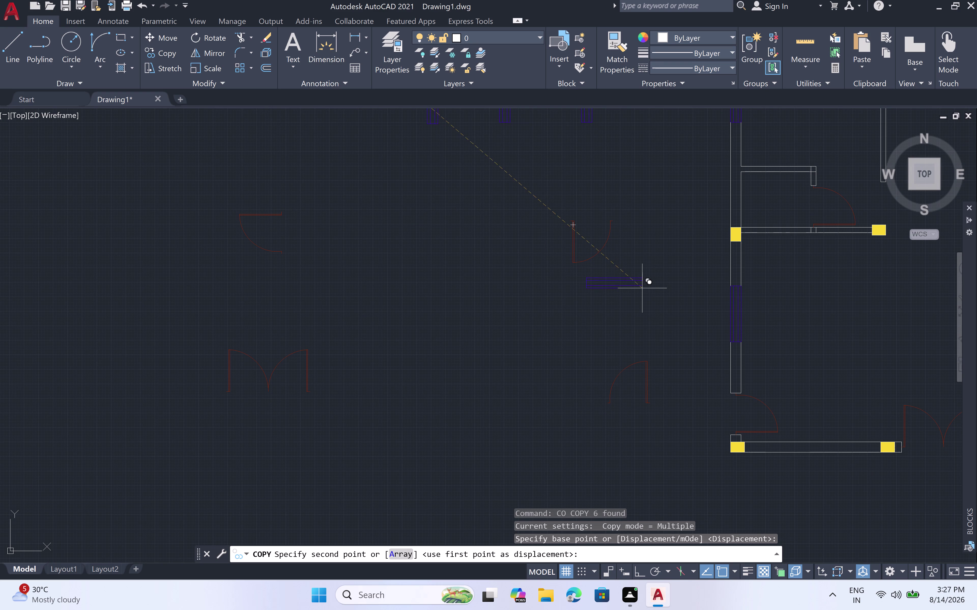
scroll(down, 3)
middle_drag(773, 310, 617, 297)
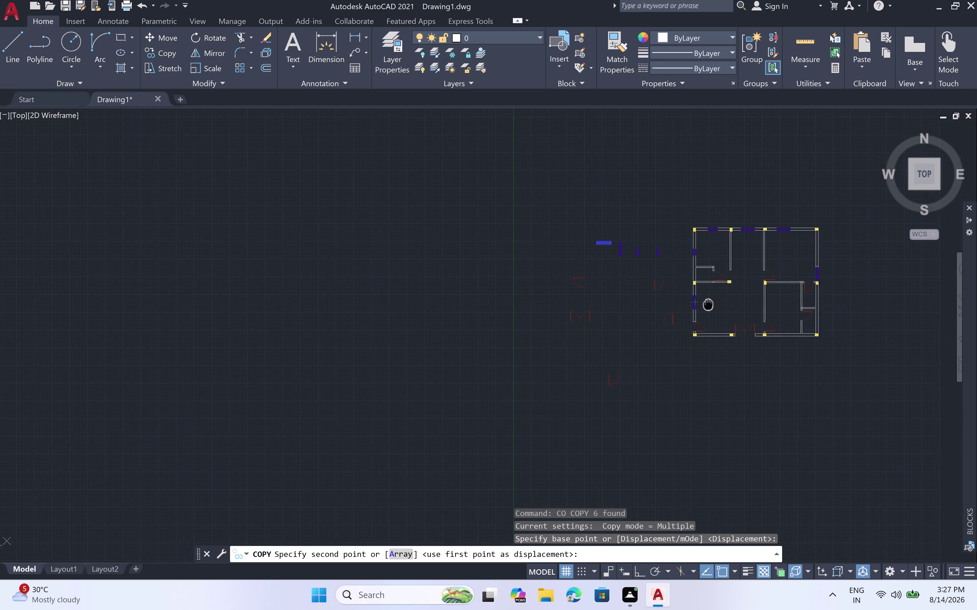
middle_drag(616, 298, 578, 289)
scroll(up, 3)
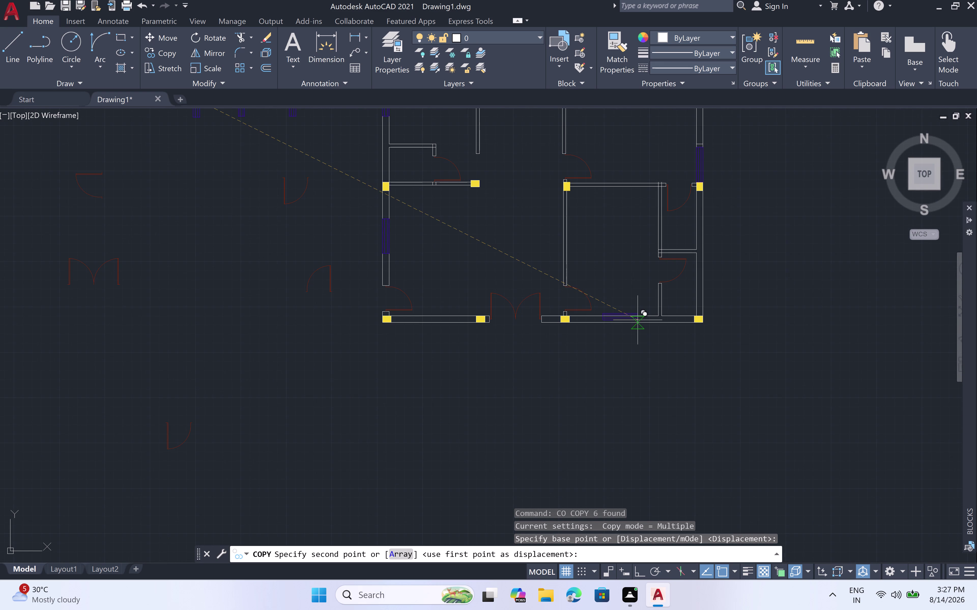
scroll(up, 3)
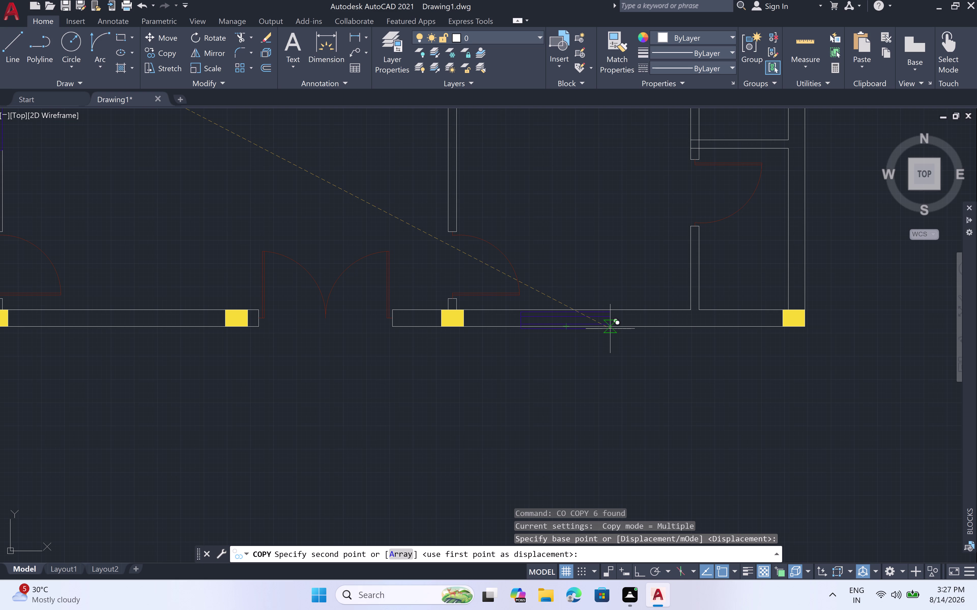
click(610, 329)
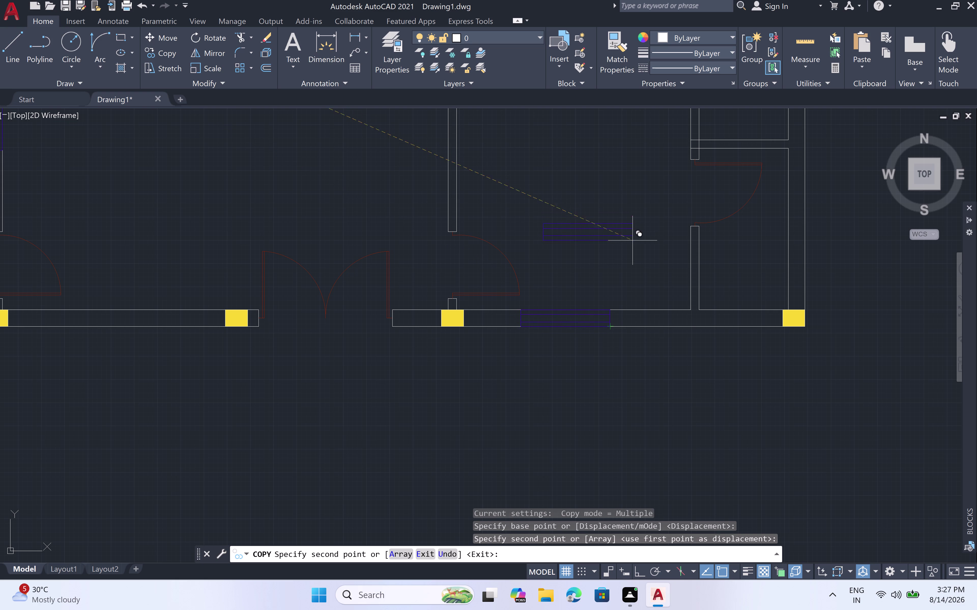
key(Escape)
Select the next vertical window block.
scroll(down, 3)
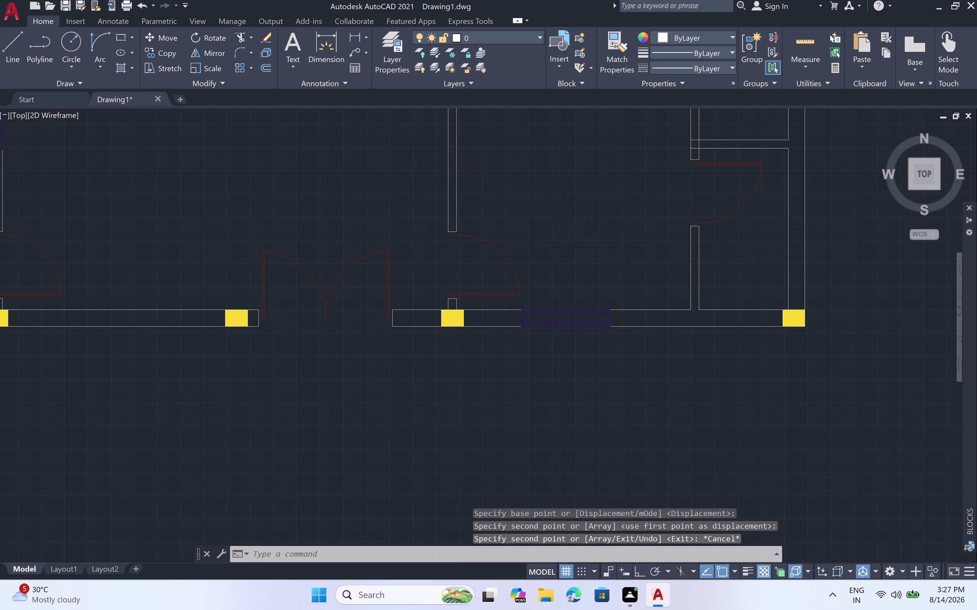
scroll(down, 3)
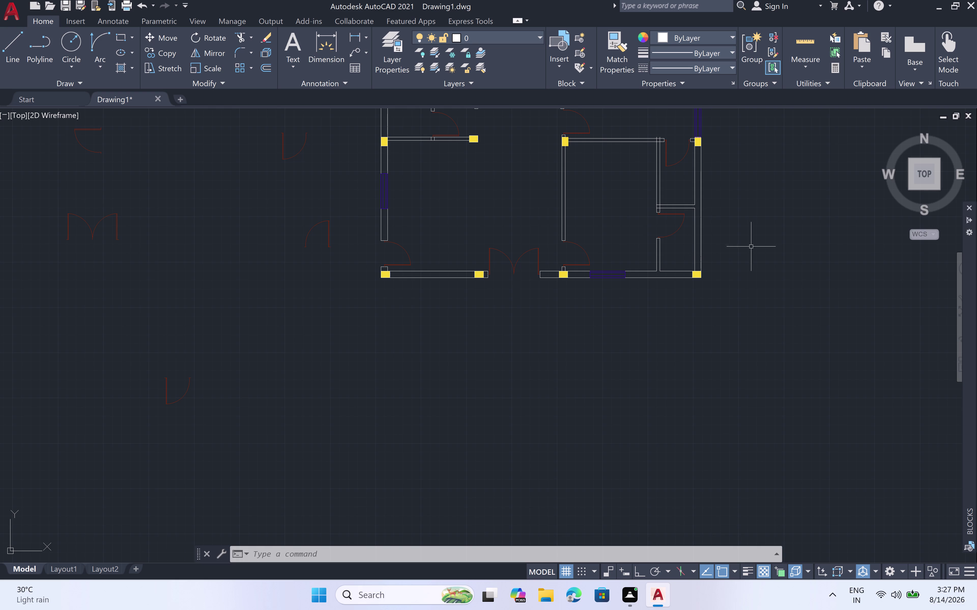
scroll(down, 3)
scroll(down, 3)
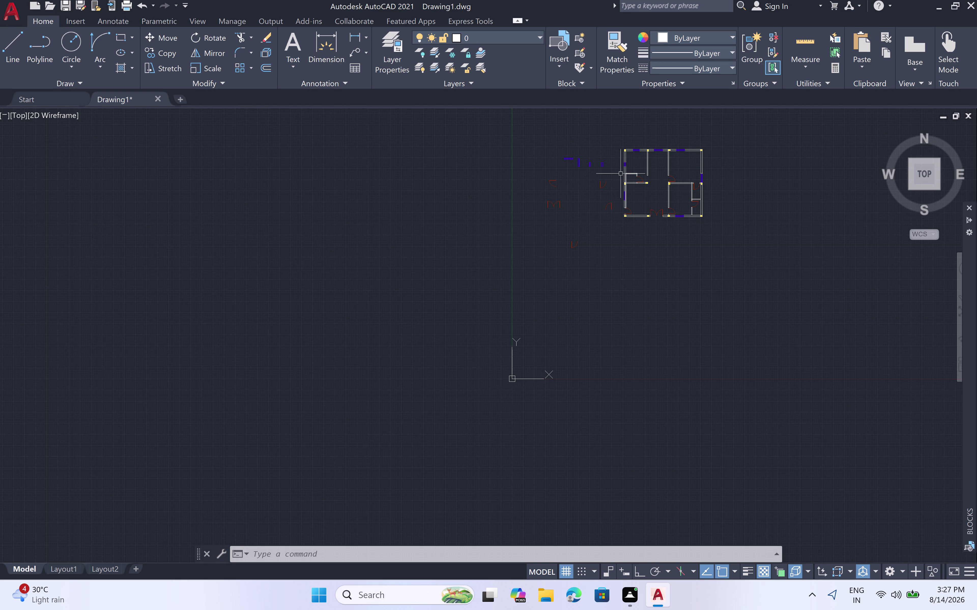
scroll(up, 3)
scroll(down, 3)
scroll(up, 3)
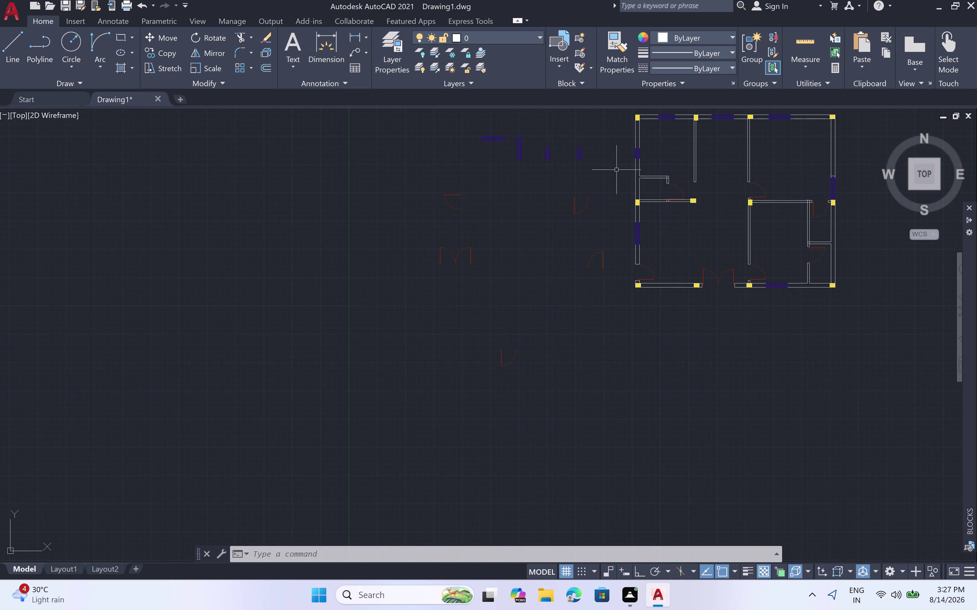
scroll(up, 3)
scroll(down, 3)
click(578, 126)
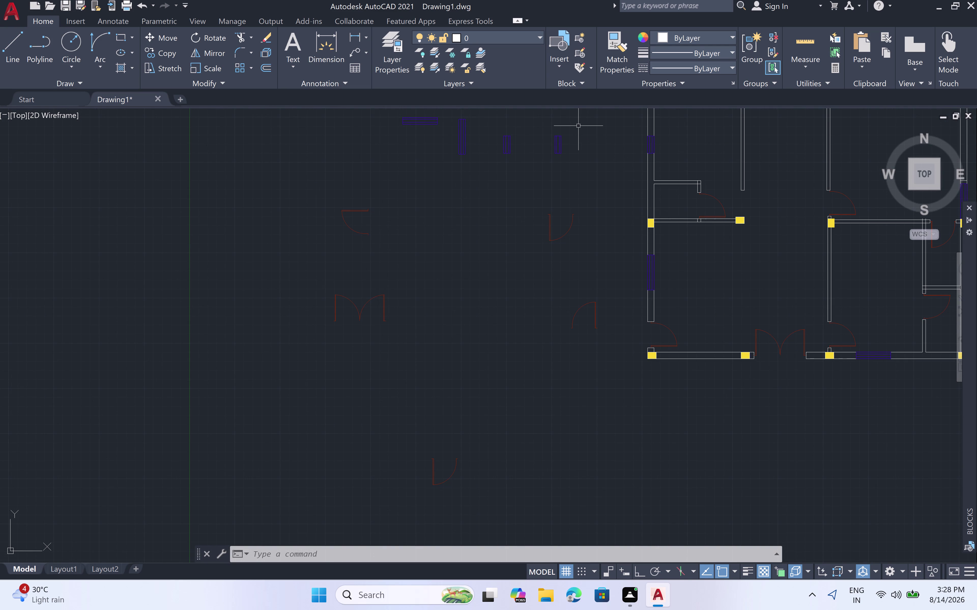
click(532, 177)
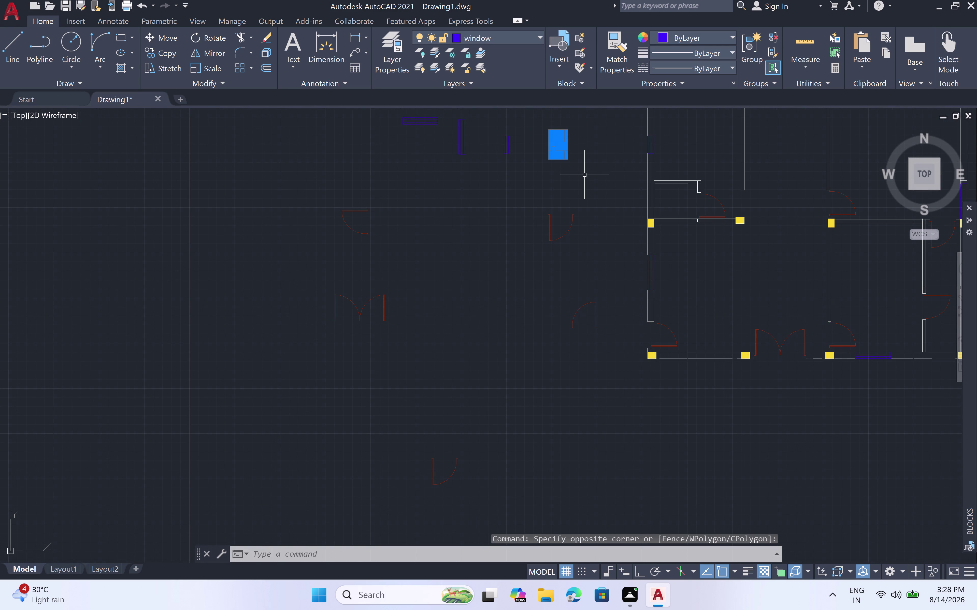
Copy the vertical window from its corner into the vertical wall.
text(co)
key(space)
scroll(up, 3)
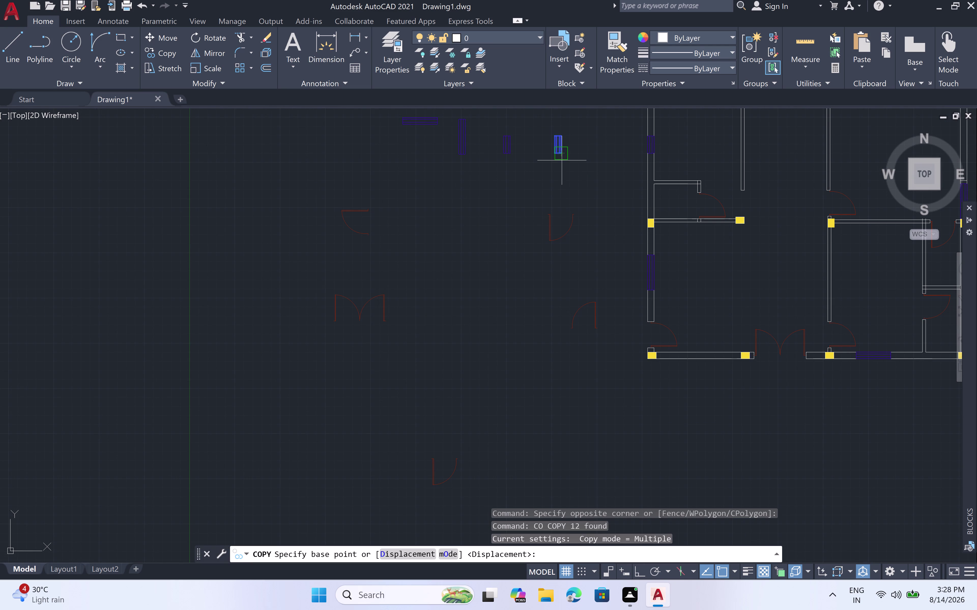
scroll(up, 3)
click(560, 145)
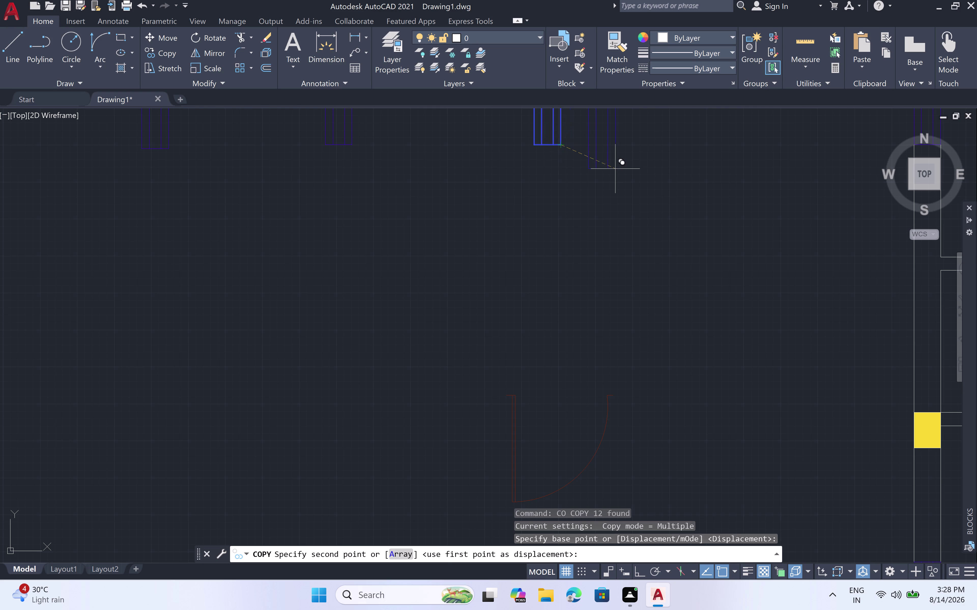
scroll(down, 3)
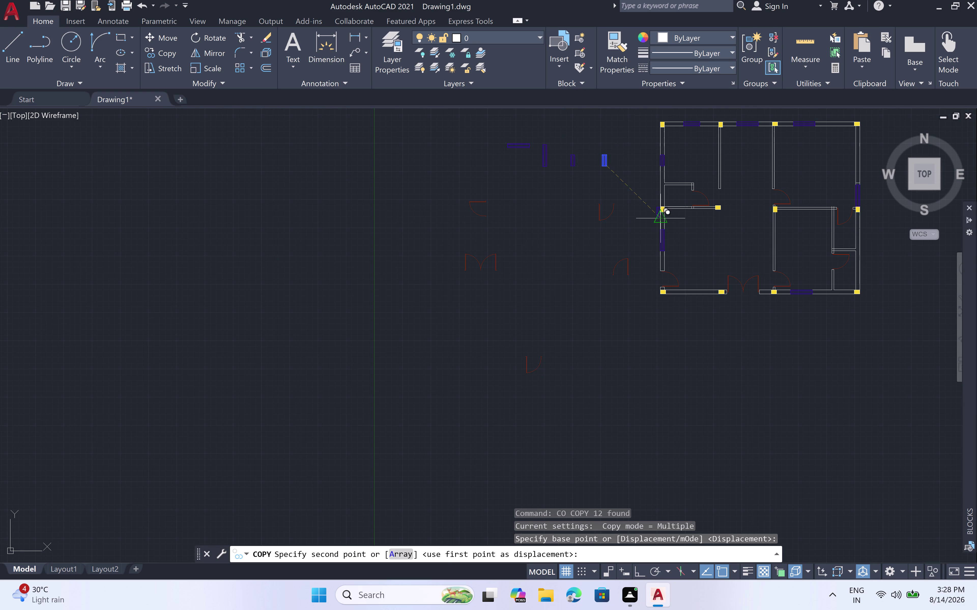
scroll(up, 3)
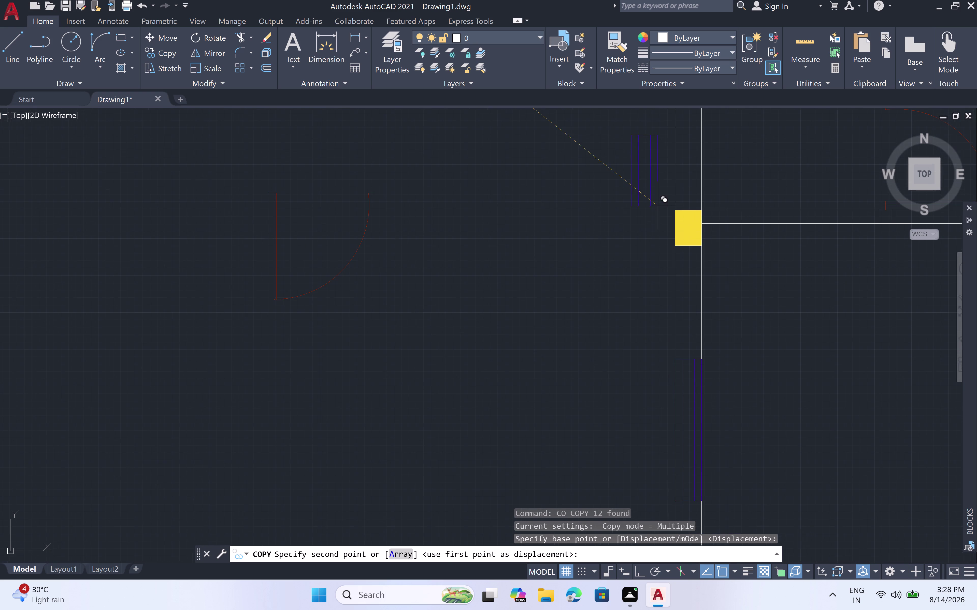
scroll(down, 3)
middle_drag(676, 176, 664, 272)
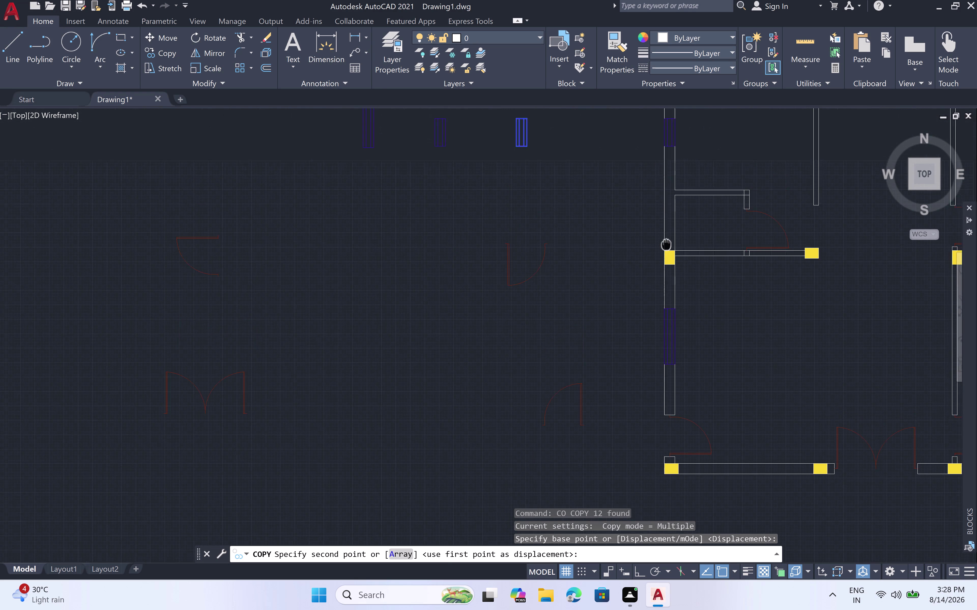
middle_drag(664, 273, 663, 275)
scroll(up, 3)
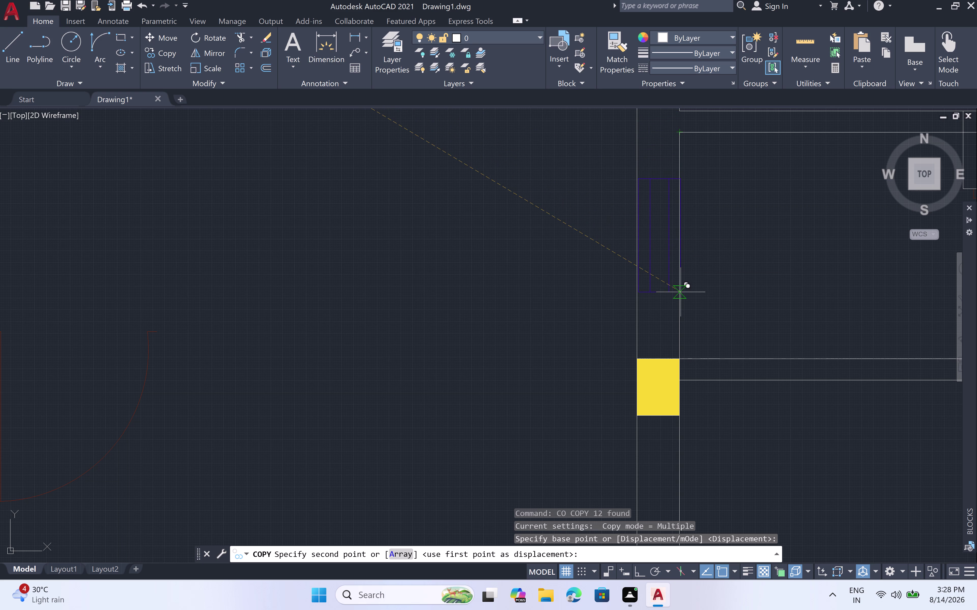
click(680, 292)
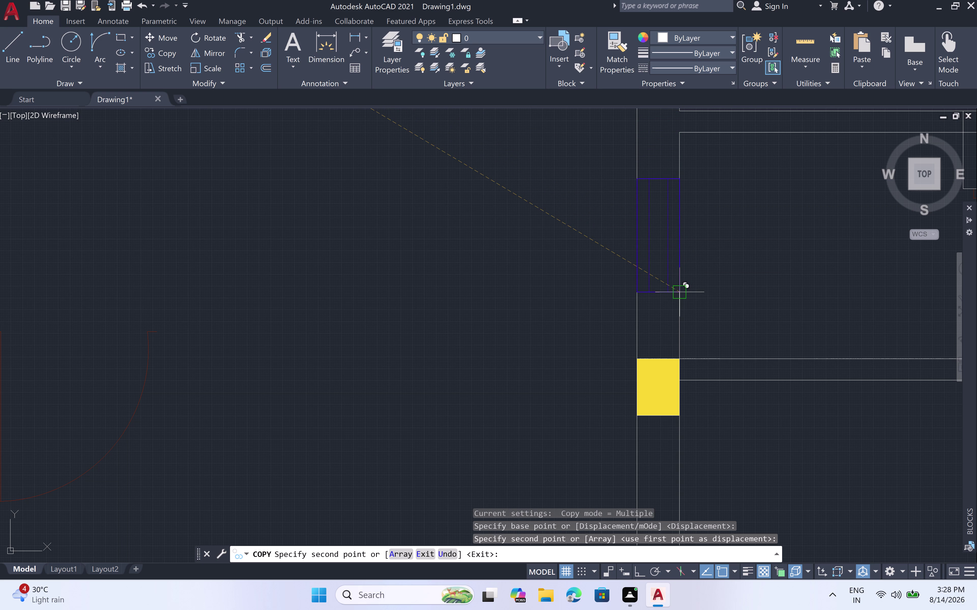
Place two more window copies along the right-side wall.
scroll(down, 3)
middle_drag(807, 330, 614, 316)
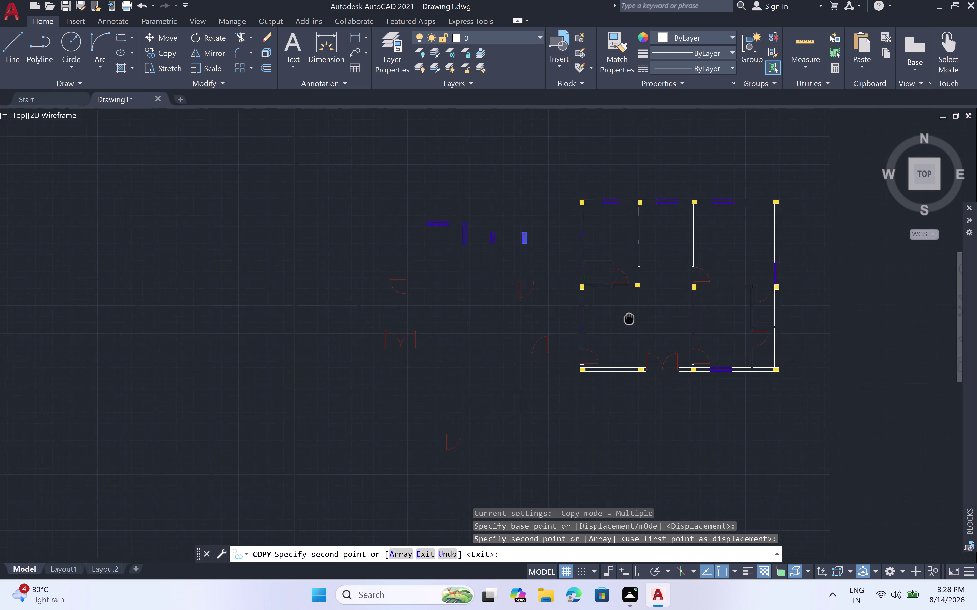
middle_drag(615, 316, 596, 312)
scroll(up, 3)
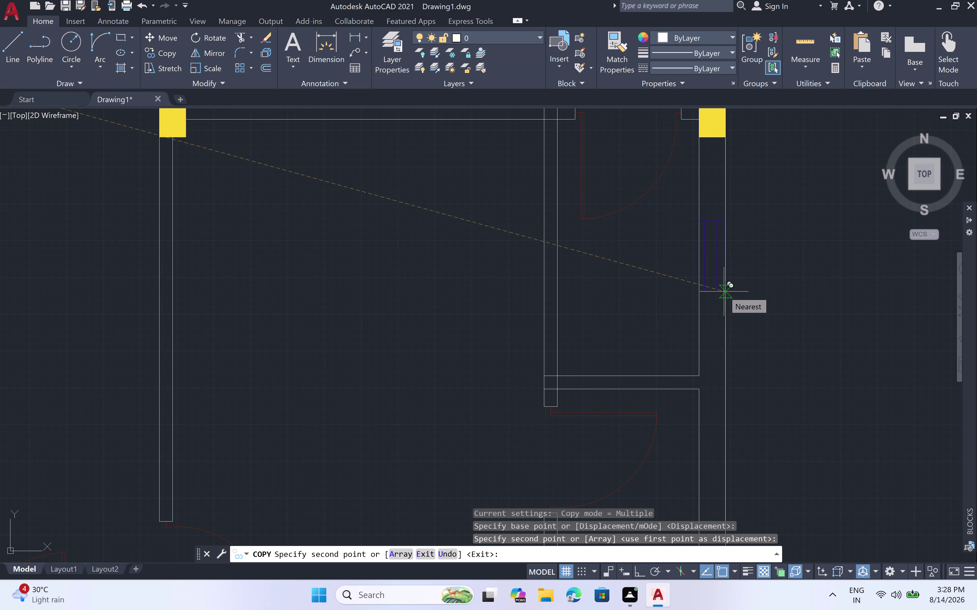
click(725, 291)
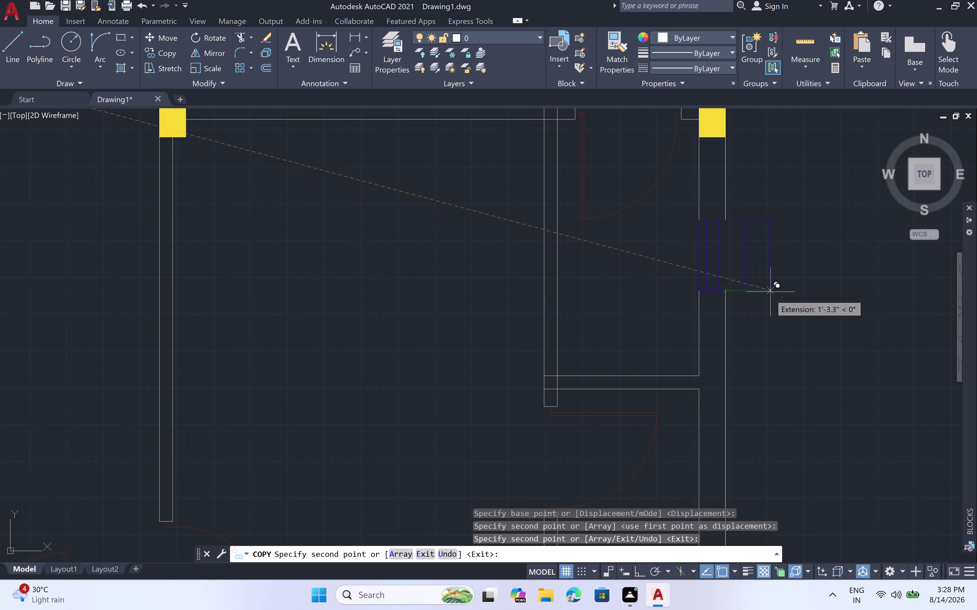
scroll(down, 3)
scroll(up, 3)
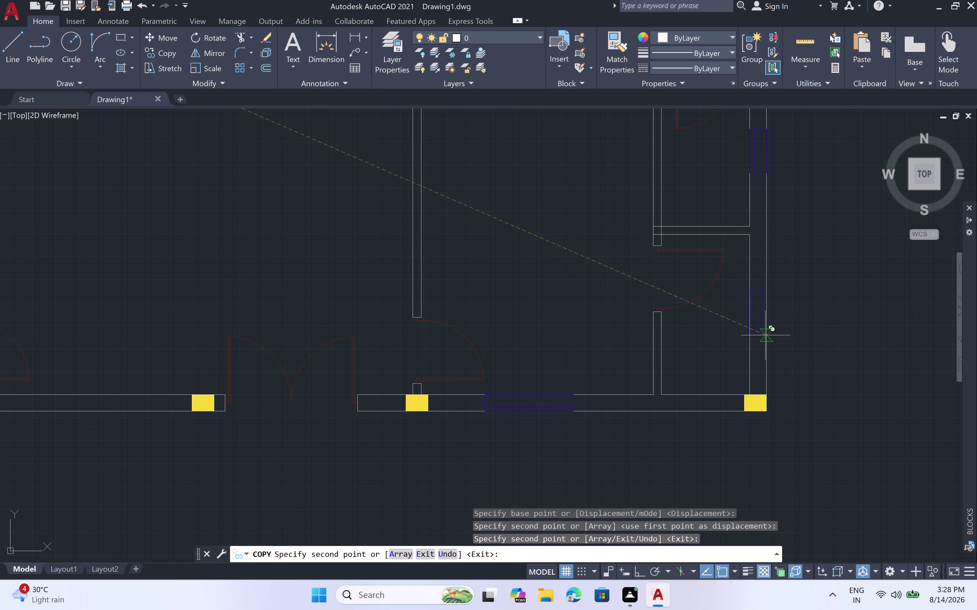
click(765, 335)
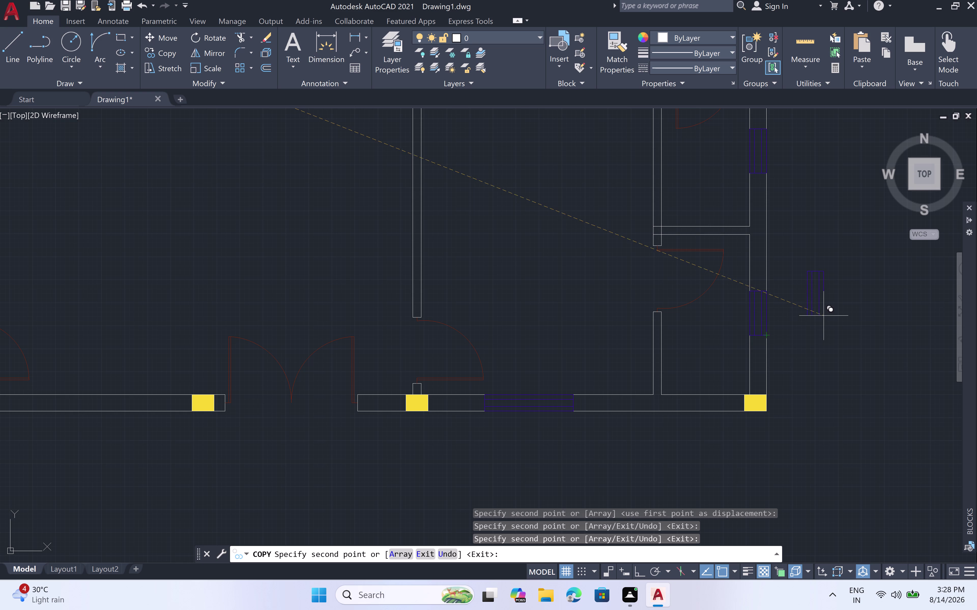
scroll(down, 3)
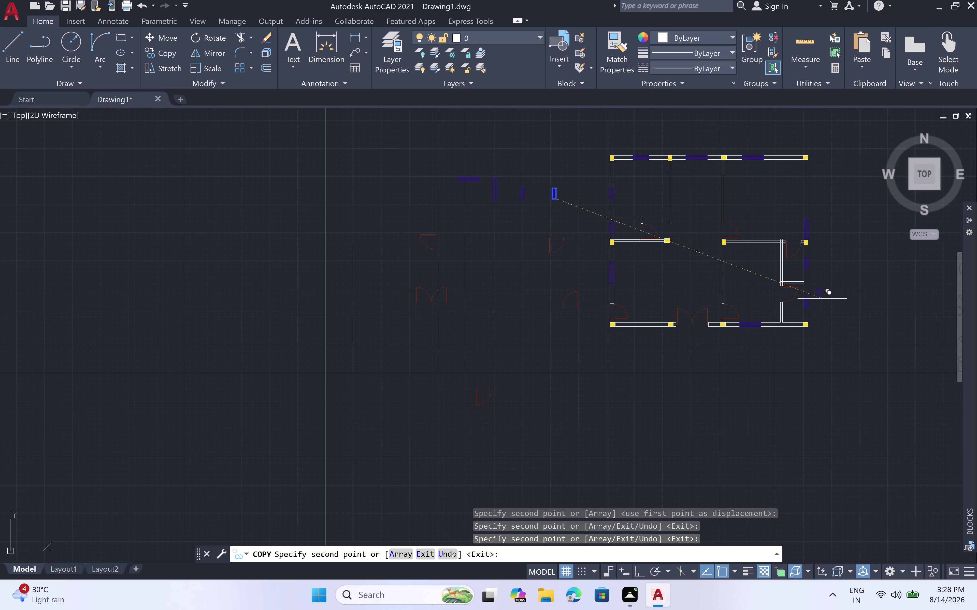
key(Escape)
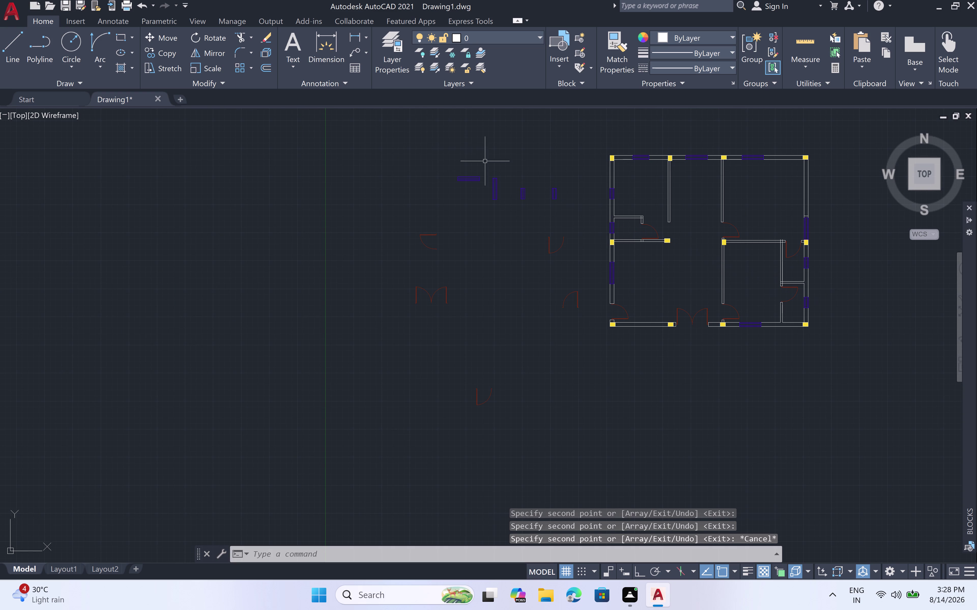
Copy the loose window block from its midpoint into a top-wall bay with CO.
click(489, 162)
click(454, 205)
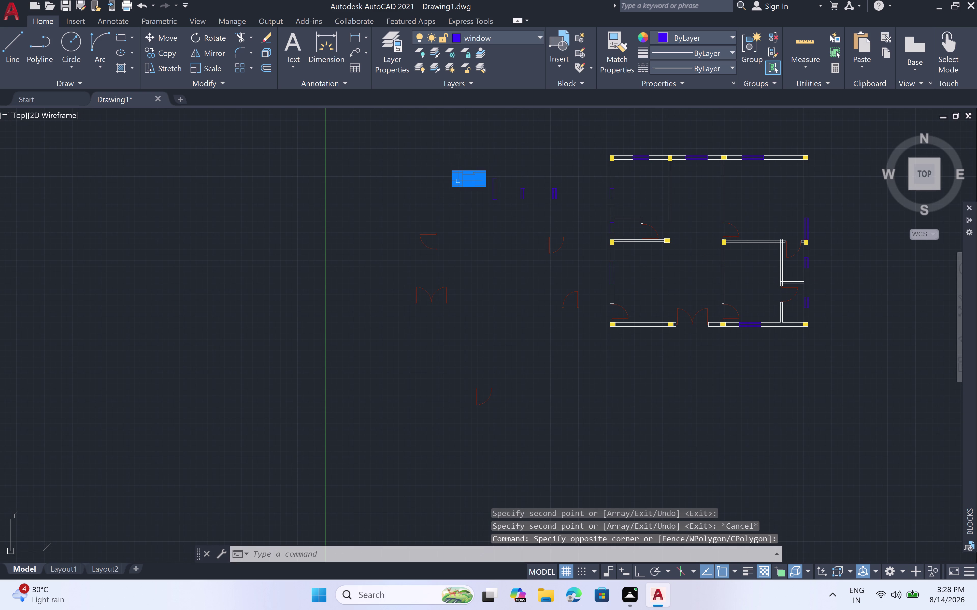
key(c)
key(o)
key(space)
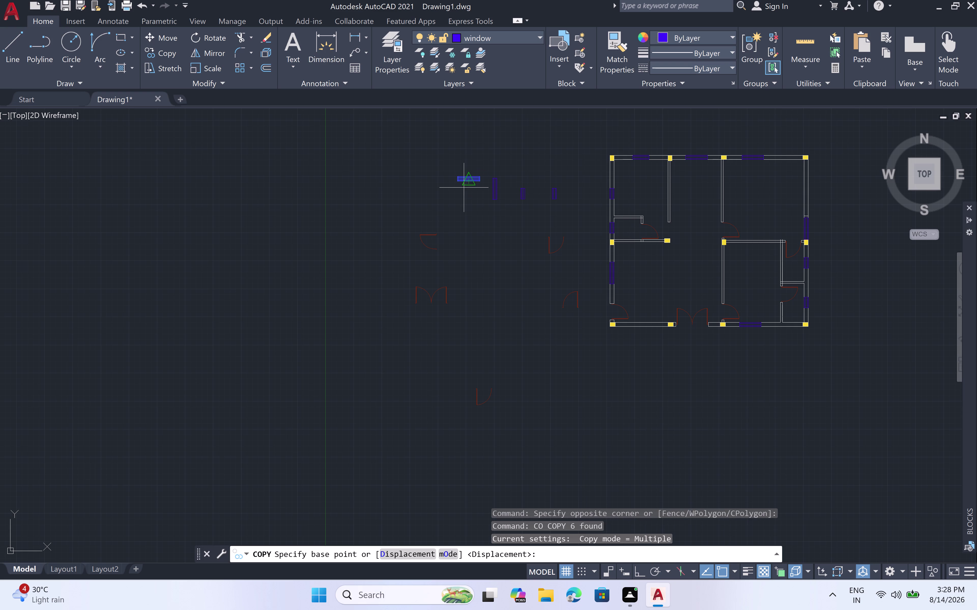
scroll(up, 3)
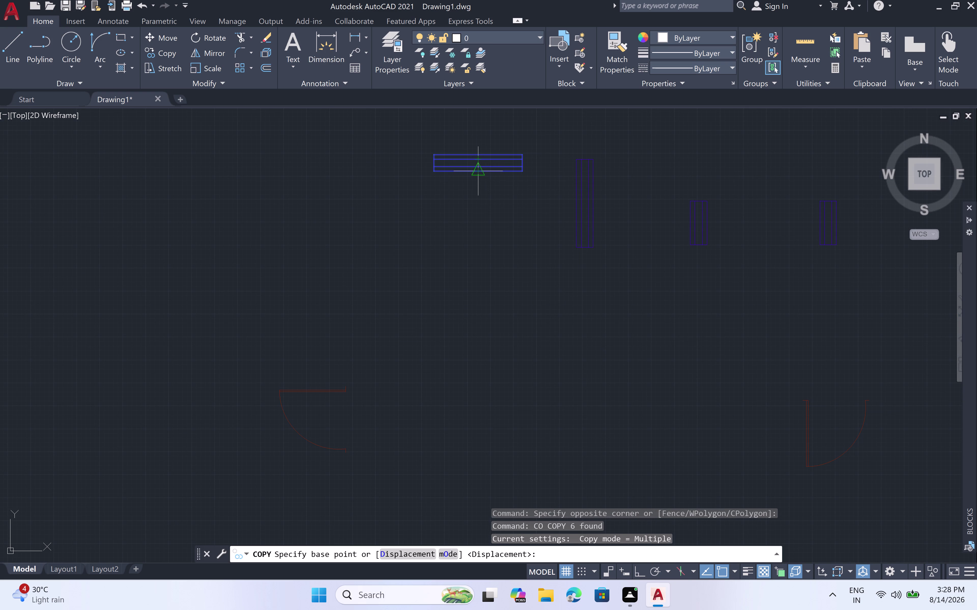
click(478, 173)
scroll(down, 3)
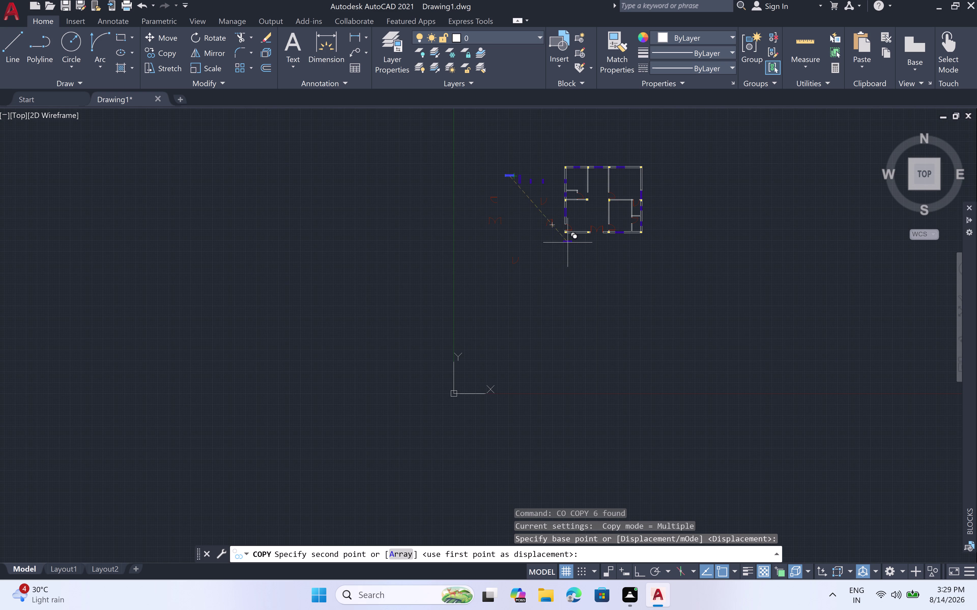
scroll(up, 3)
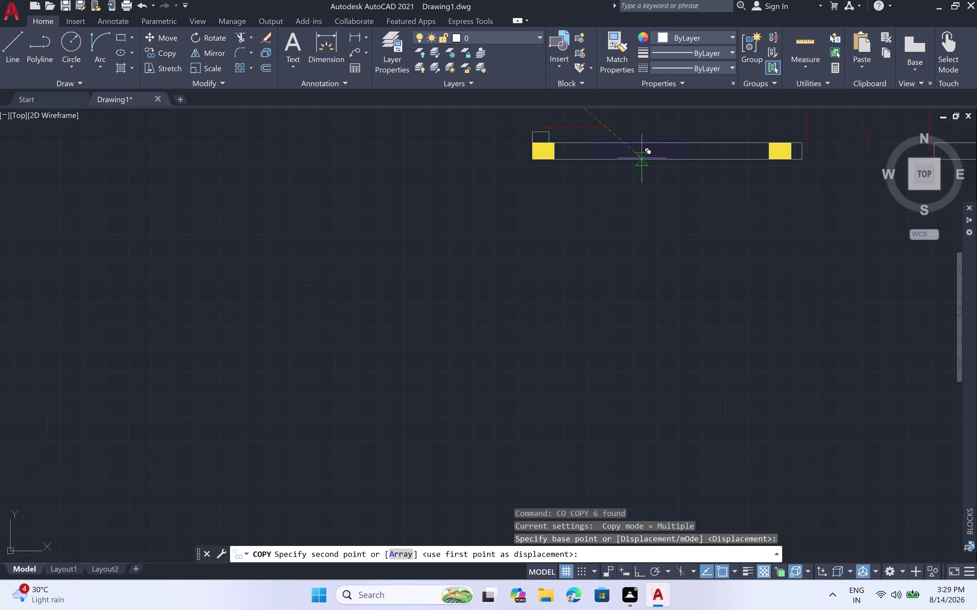
click(667, 161)
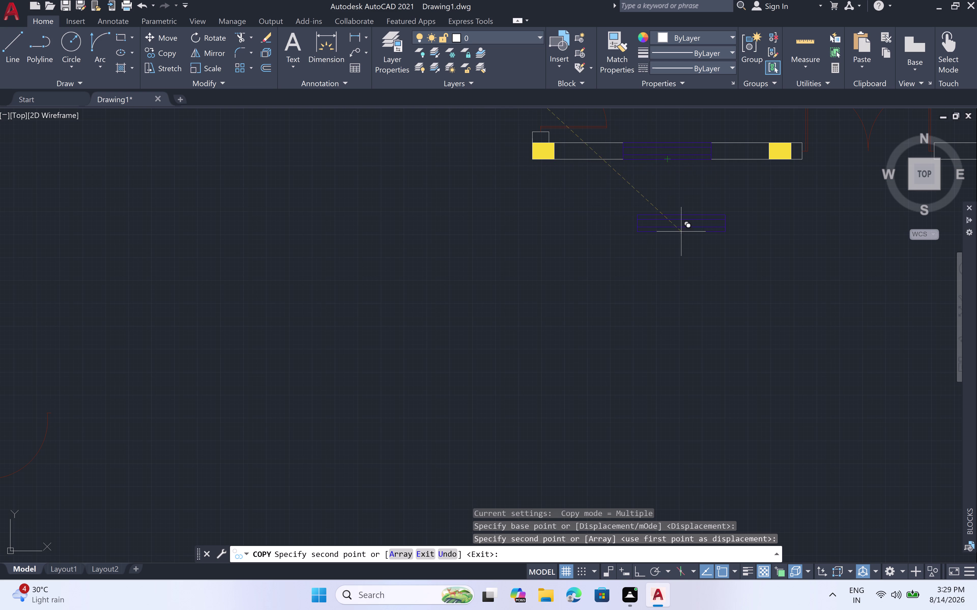
key(Escape)
Pan and zoom the view back to show the whole house plan.
scroll(down, 3)
middle_drag(713, 280, 701, 332)
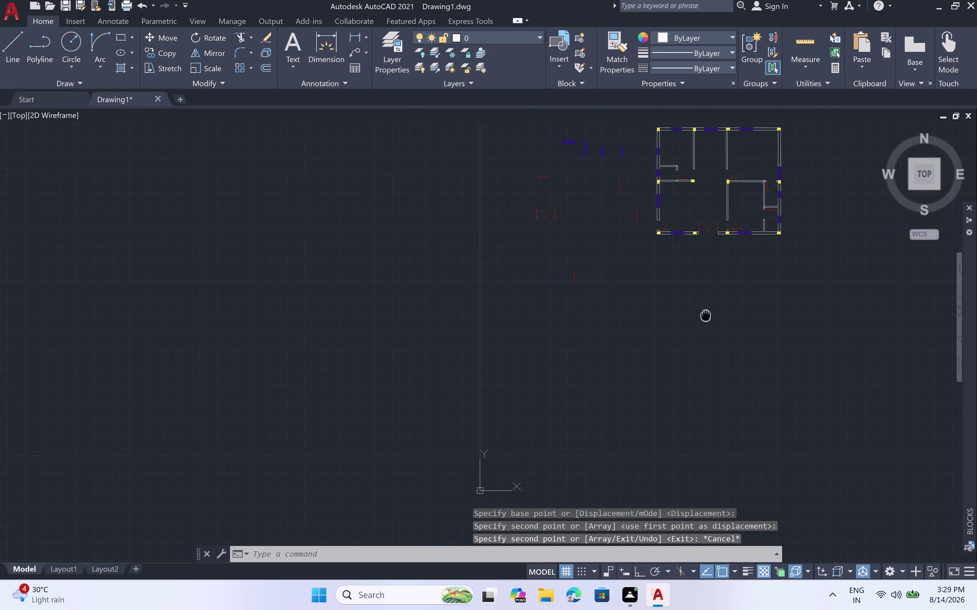
middle_drag(702, 333, 687, 390)
scroll(up, 3)
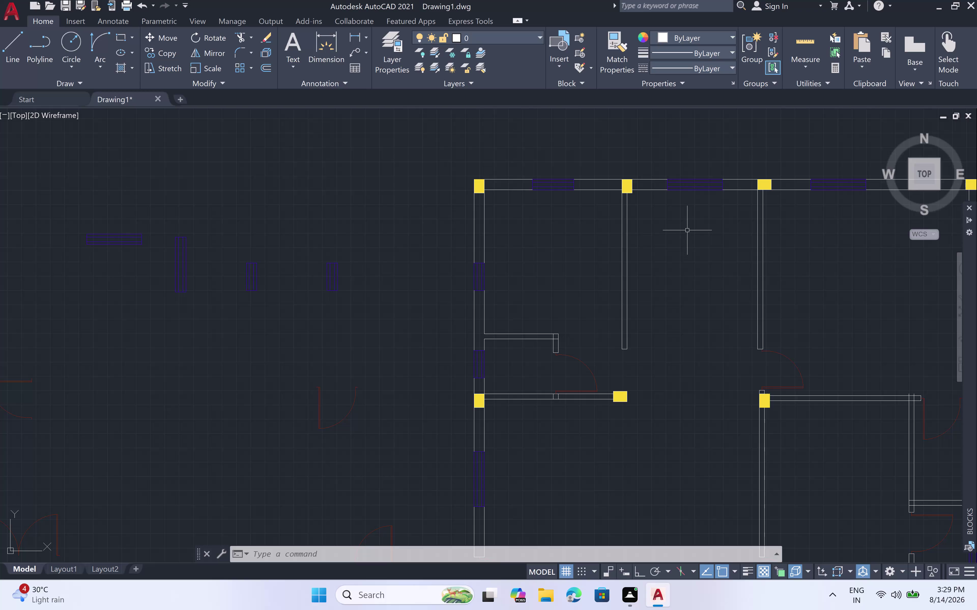
scroll(down, 3)
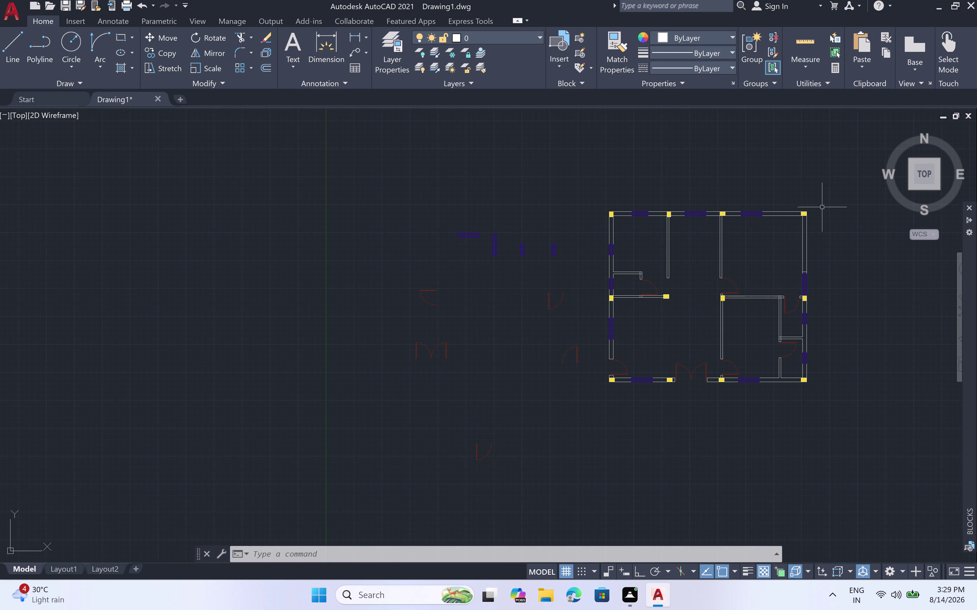
Open the 3D SHOP PLAN drawing from the Documents folder.
click(13, 19)
click(37, 111)
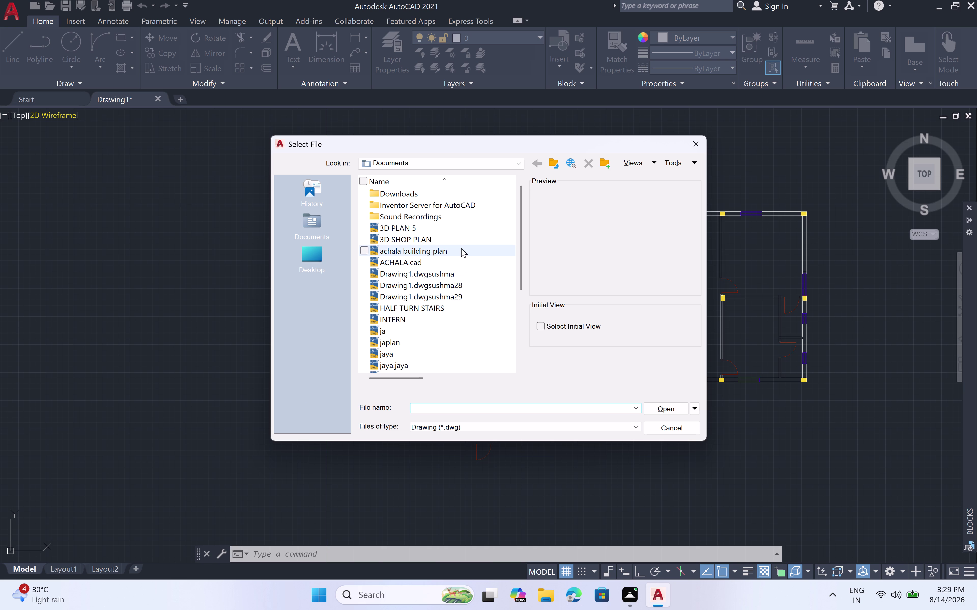
click(420, 236)
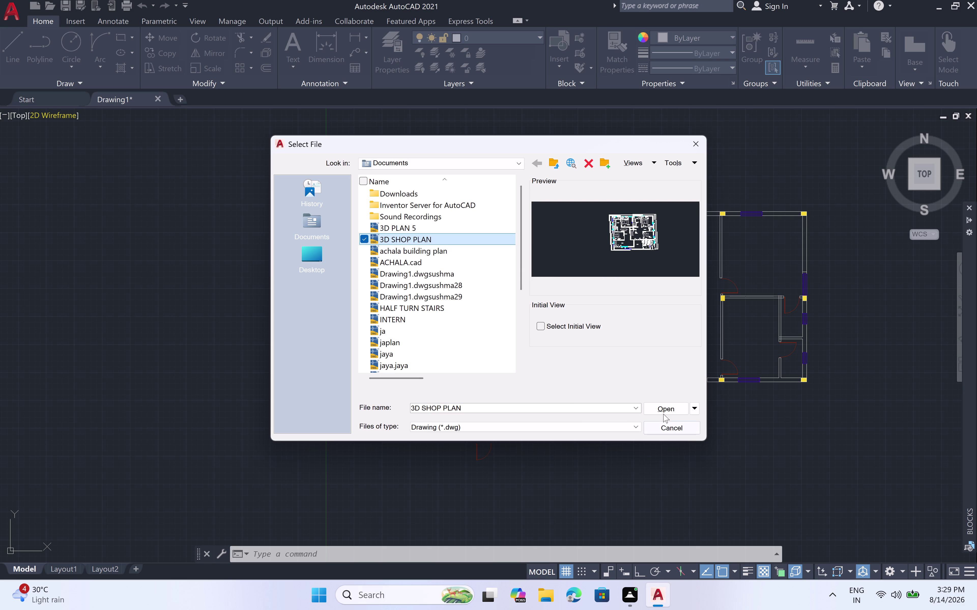
click(662, 408)
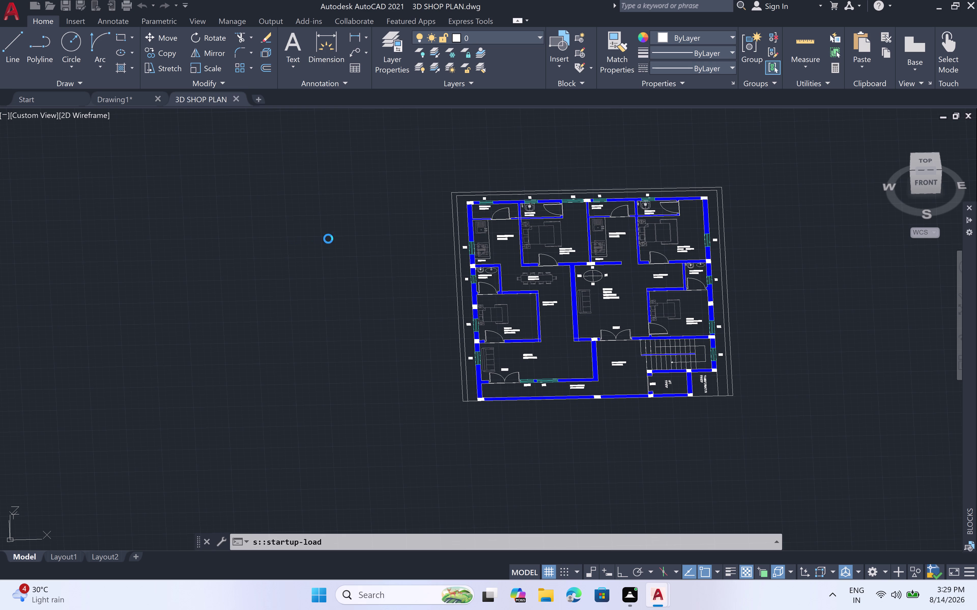
scroll(up, 3)
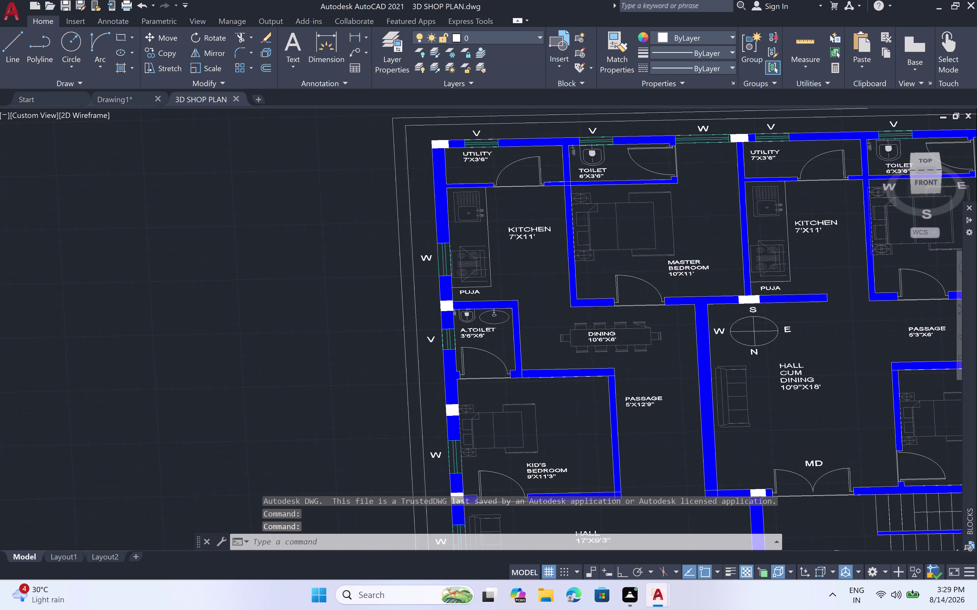
click(472, 257)
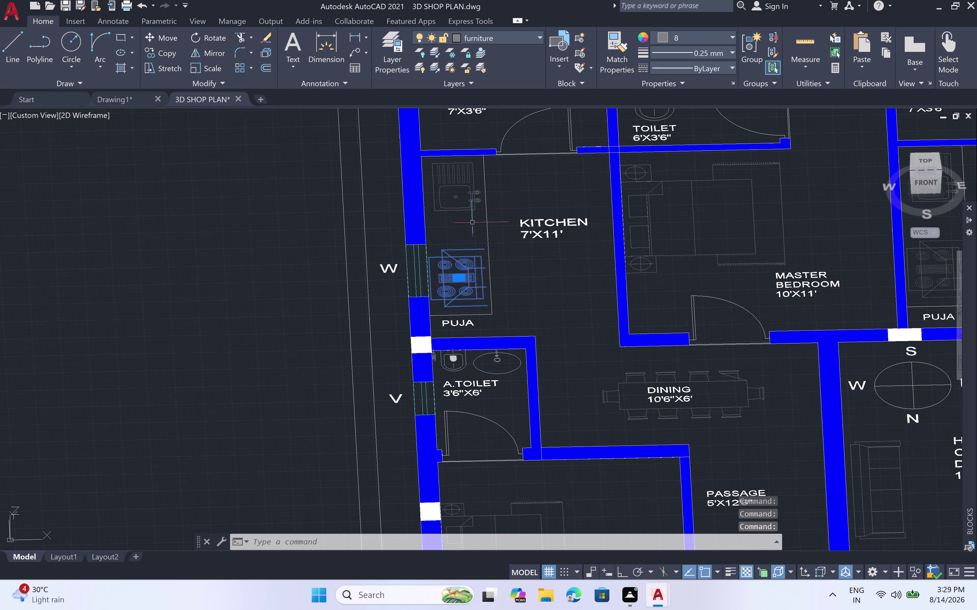
click(467, 205)
click(476, 201)
click(476, 195)
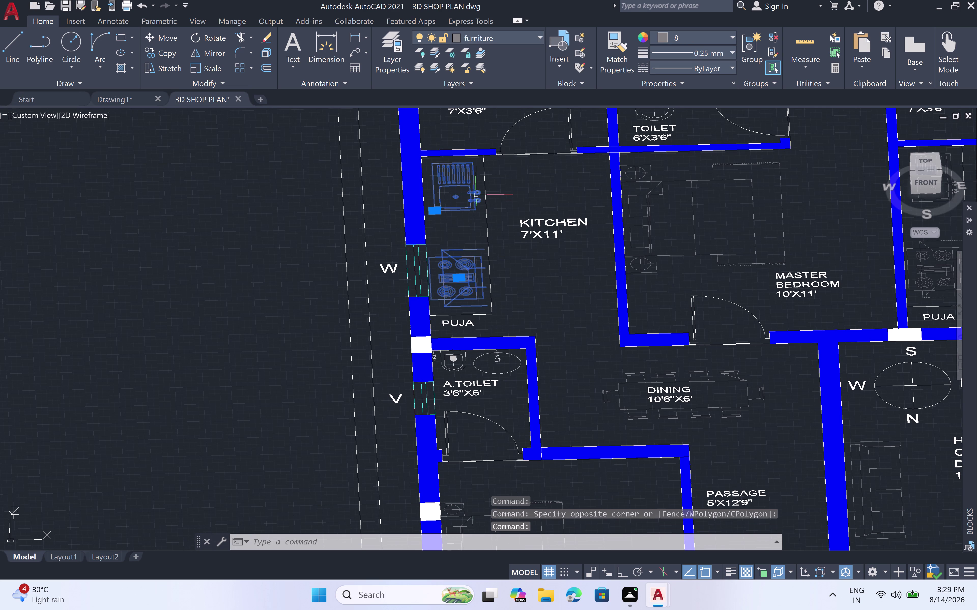
click(754, 211)
scroll(down, 3)
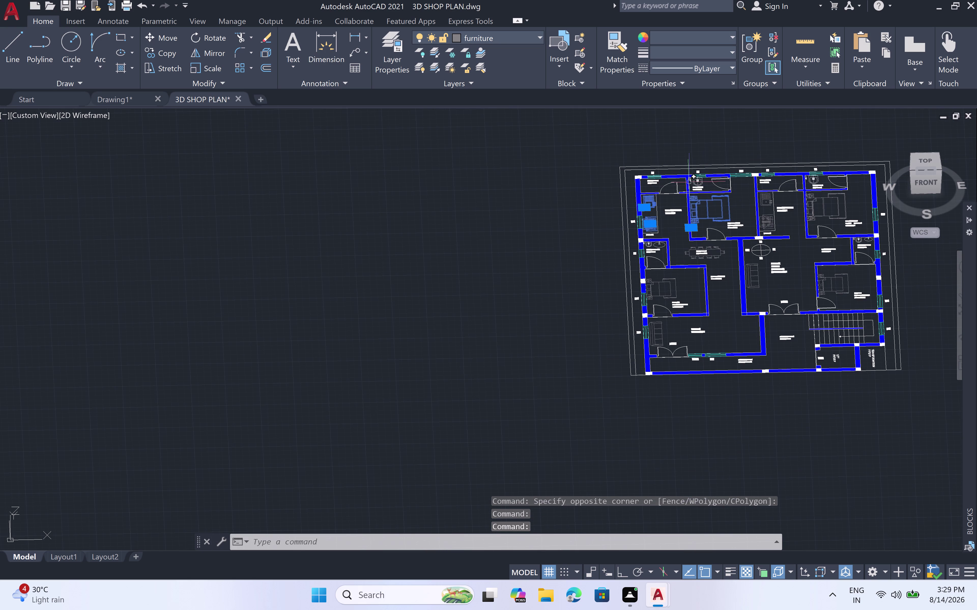
scroll(up, 3)
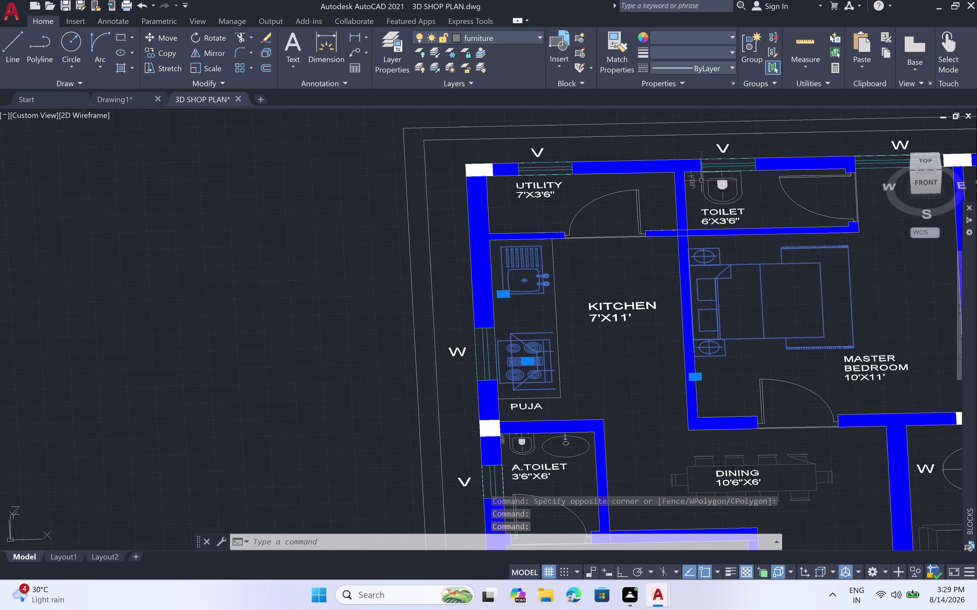
click(704, 179)
scroll(down, 3)
scroll(up, 3)
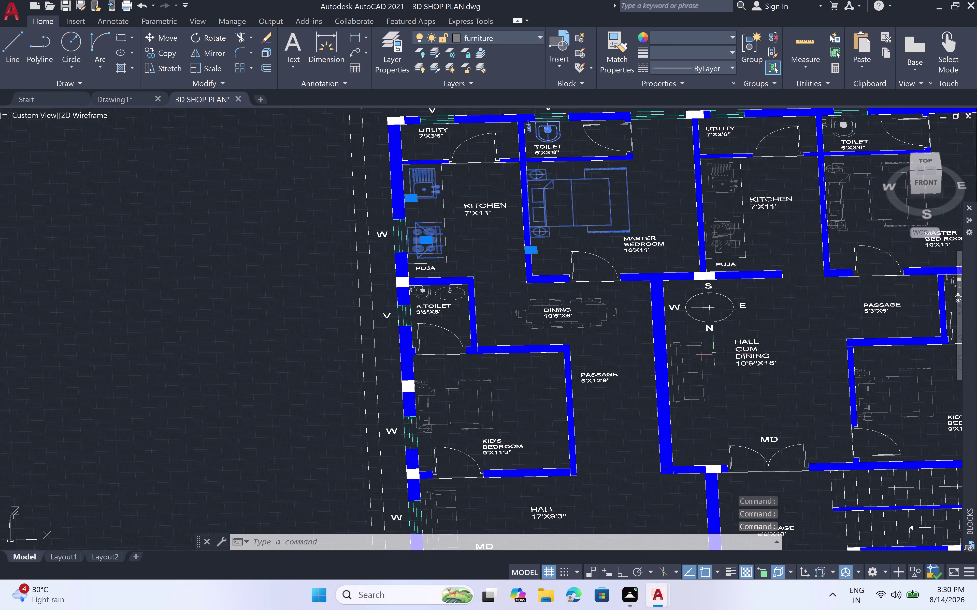
click(700, 365)
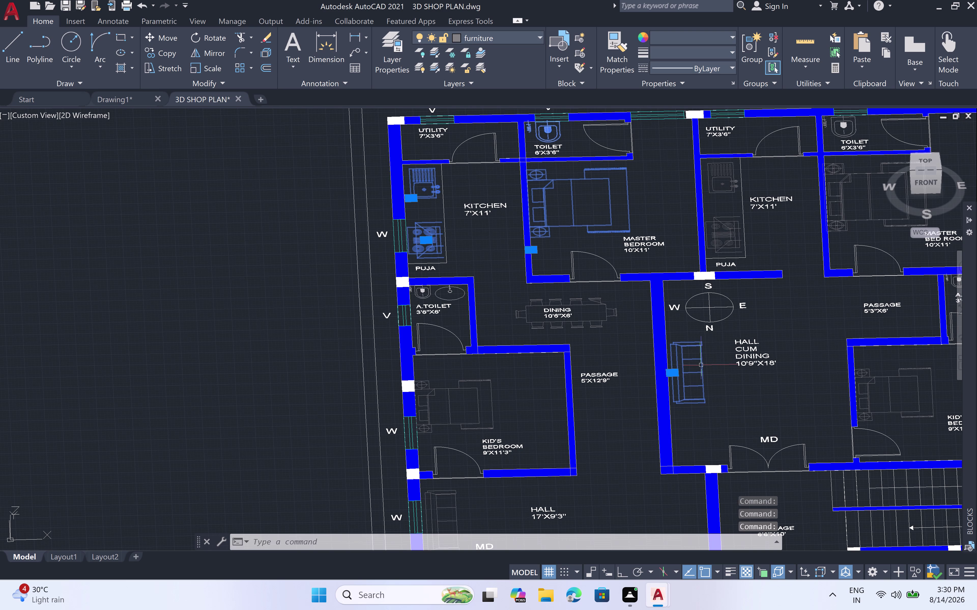
click(605, 311)
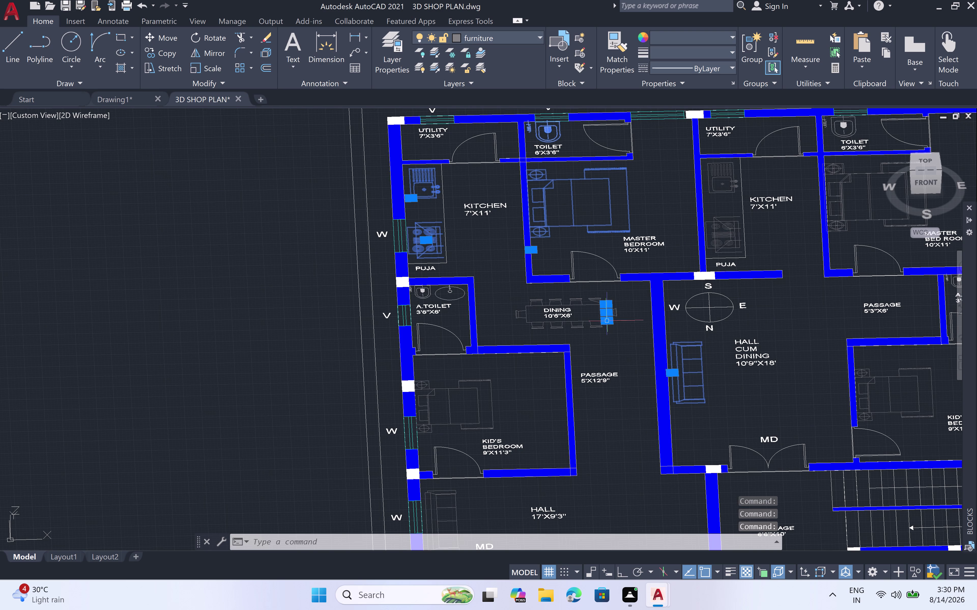
double_click(579, 324)
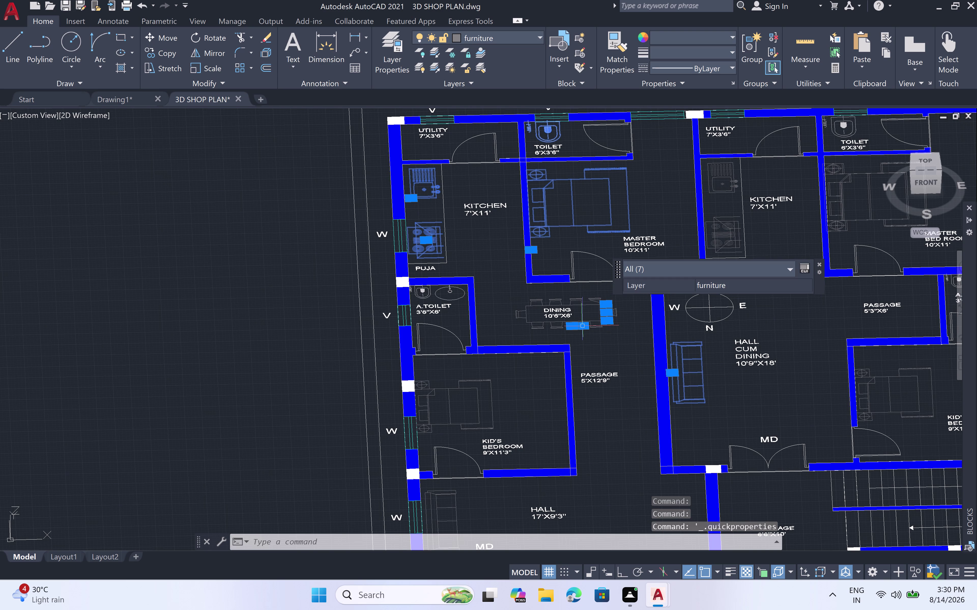
key(Escape)
double_click(617, 293)
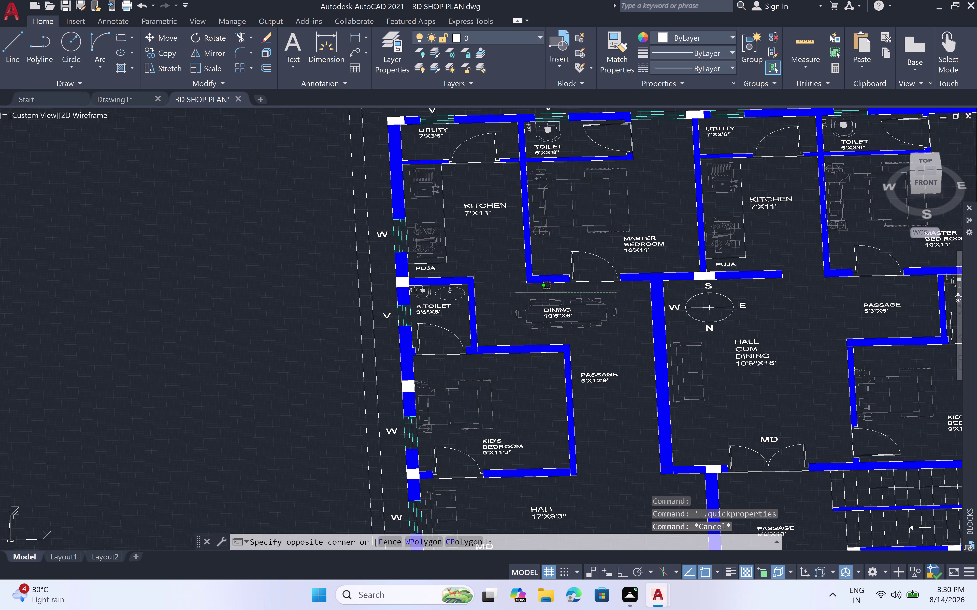
click(508, 338)
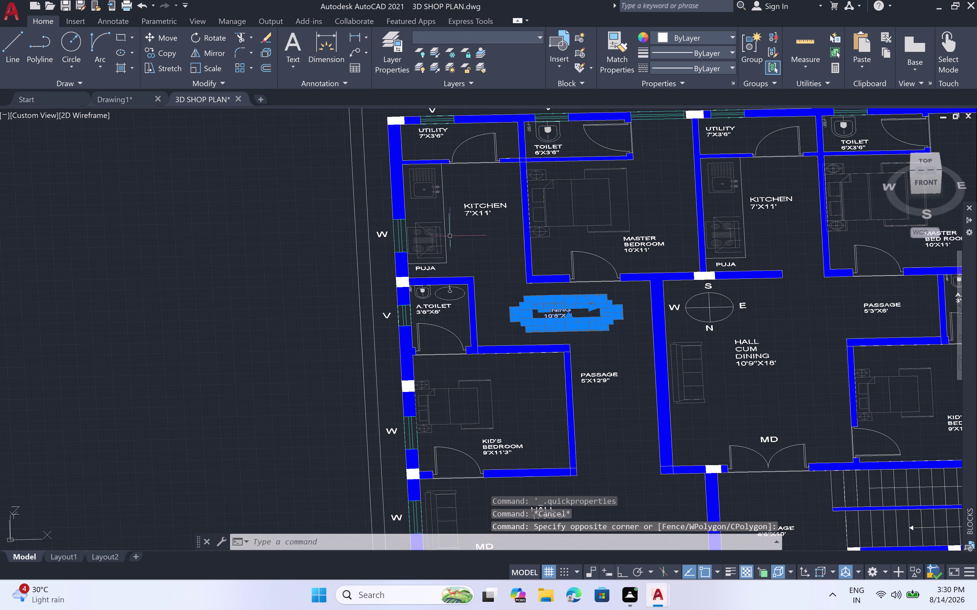
click(409, 244)
click(427, 199)
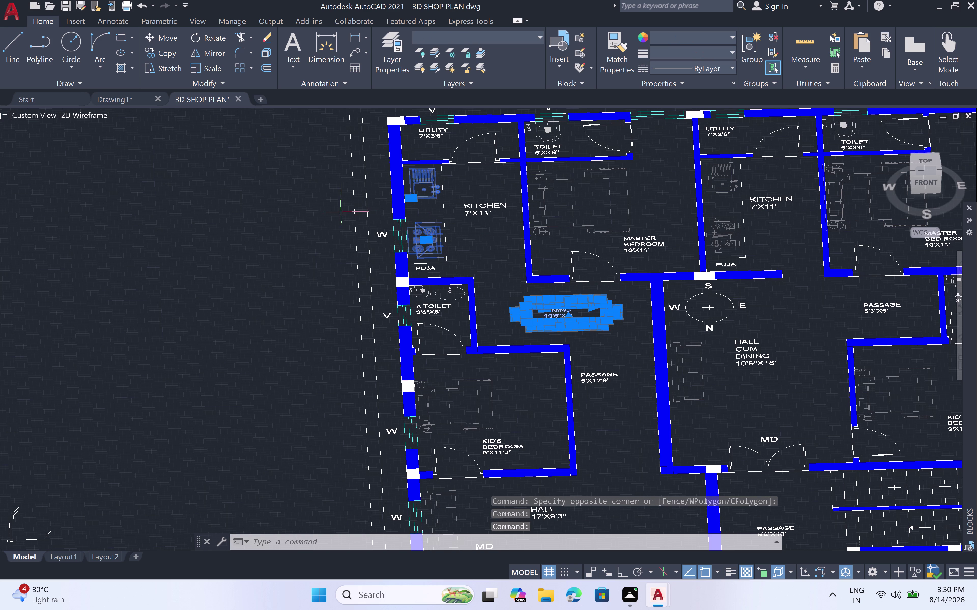
click(240, 99)
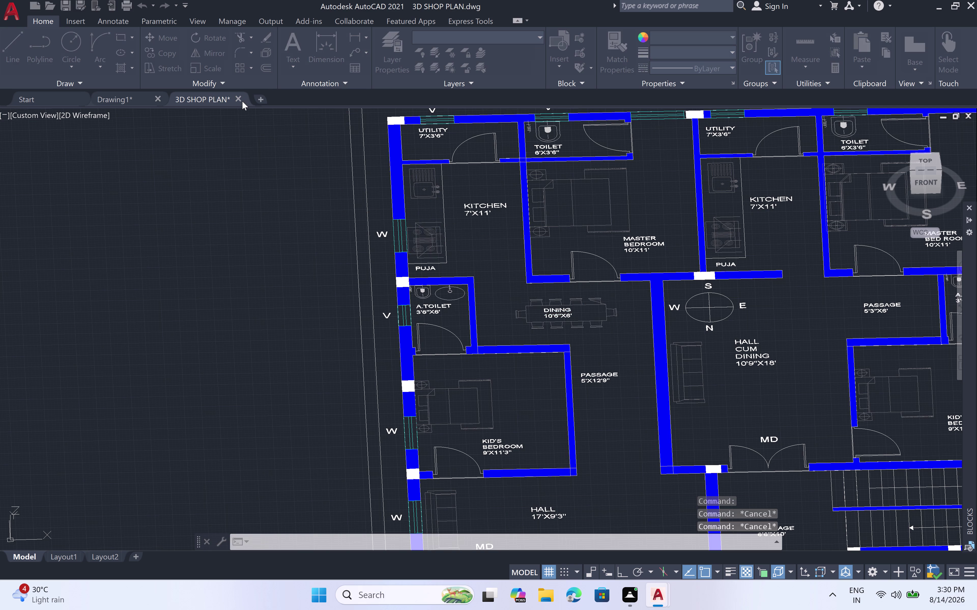
click(497, 322)
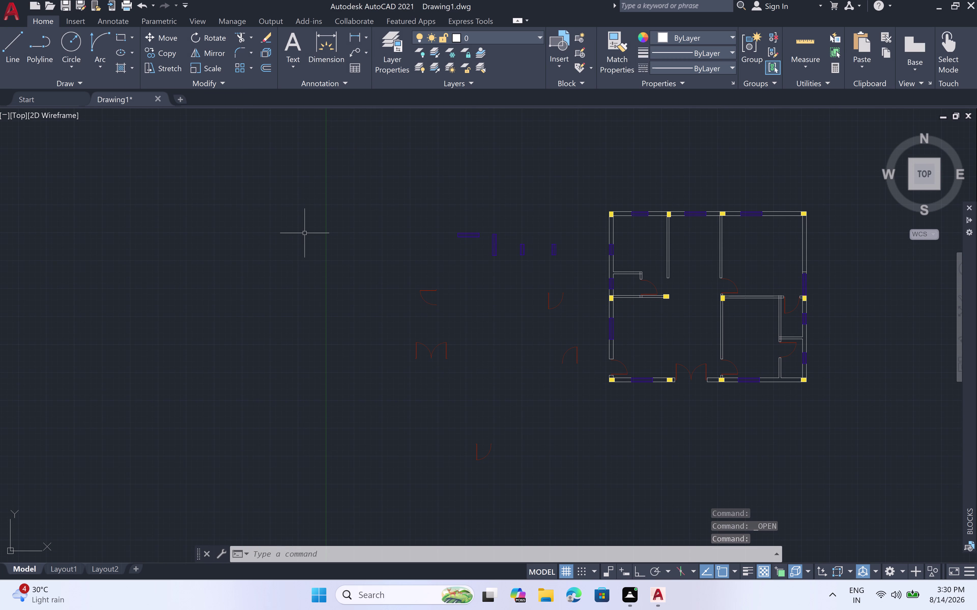
Open the Prasoon Cad drawing from the application menu's Recent Documents list.
click(13, 6)
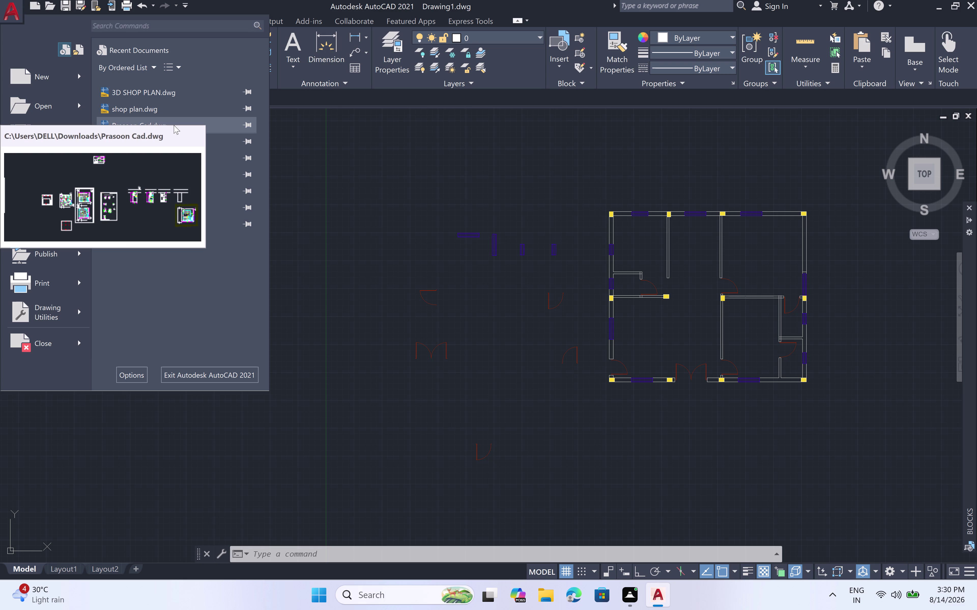
click(228, 127)
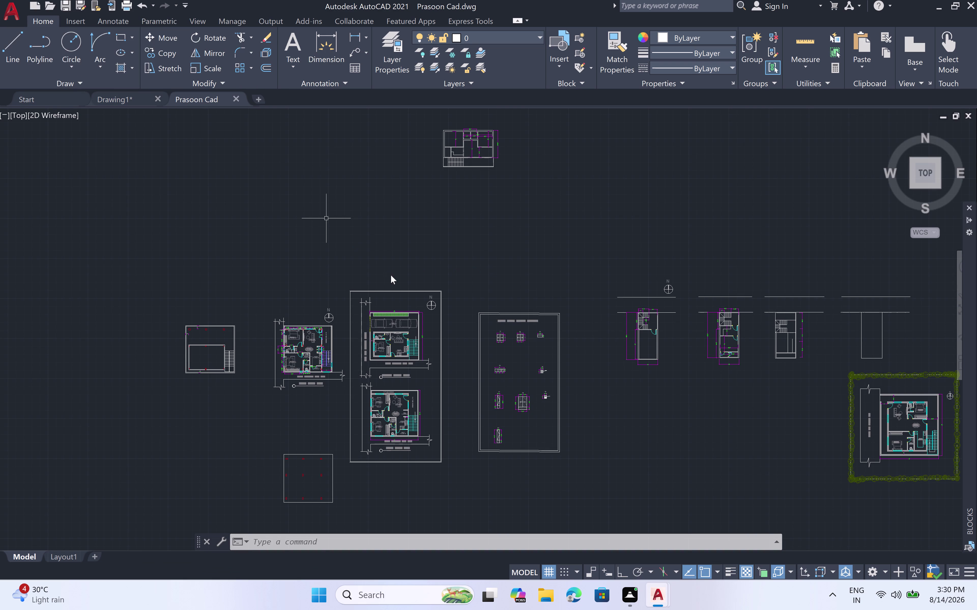
Try selecting the Bedroom-2 bed, wardrobe and room label, then clear the selection.
scroll(down, 3)
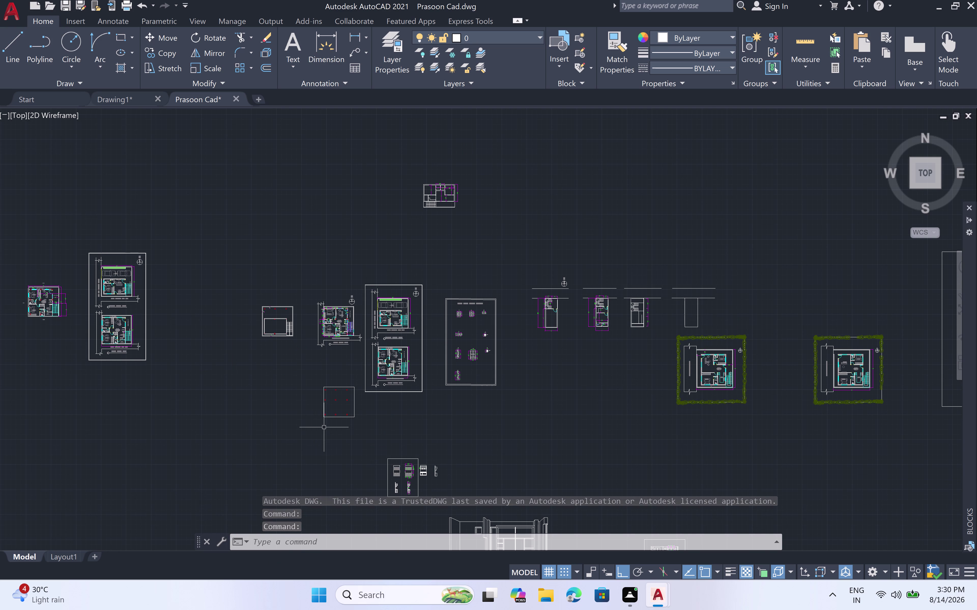
scroll(down, 3)
scroll(up, 3)
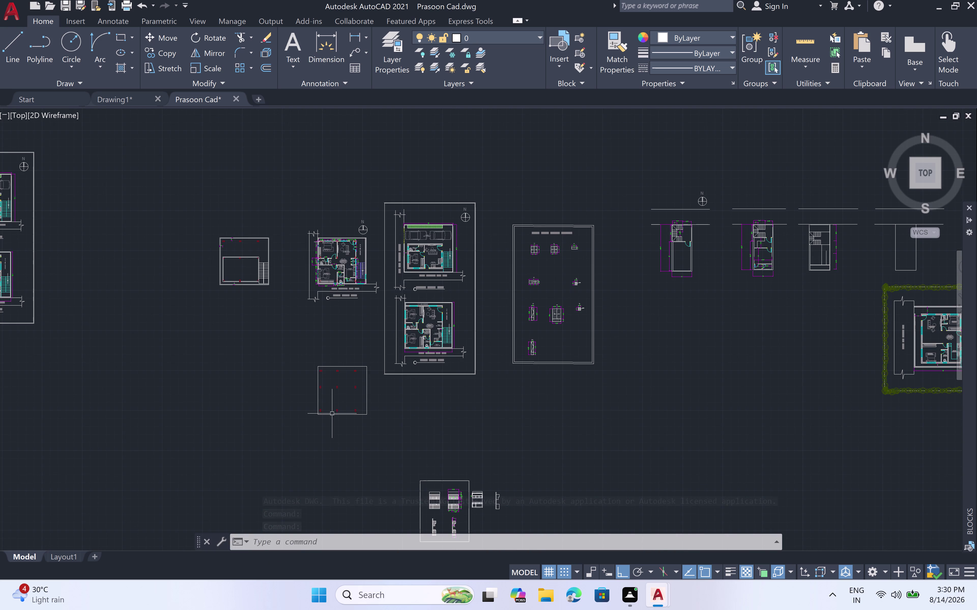
scroll(up, 3)
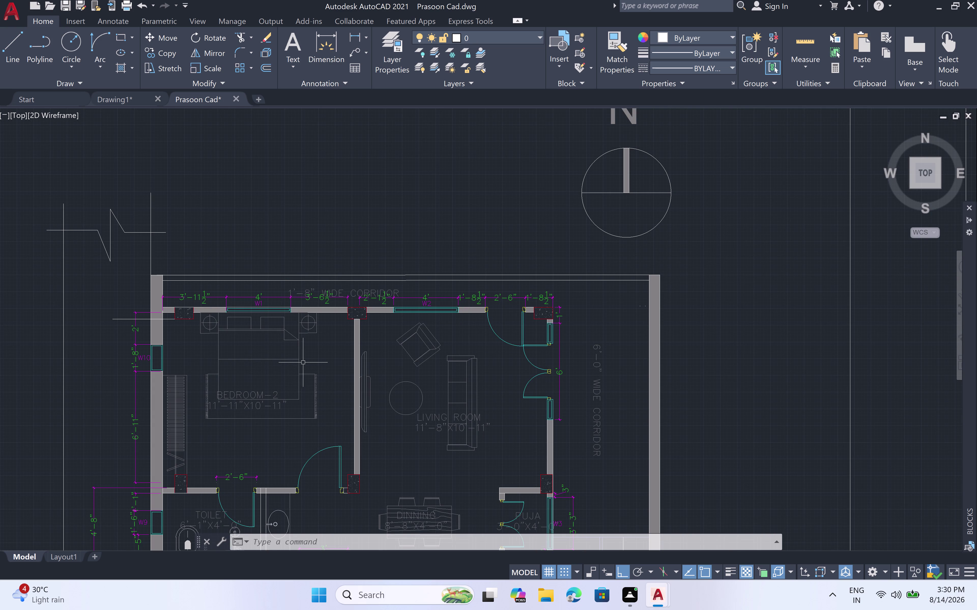
click(298, 359)
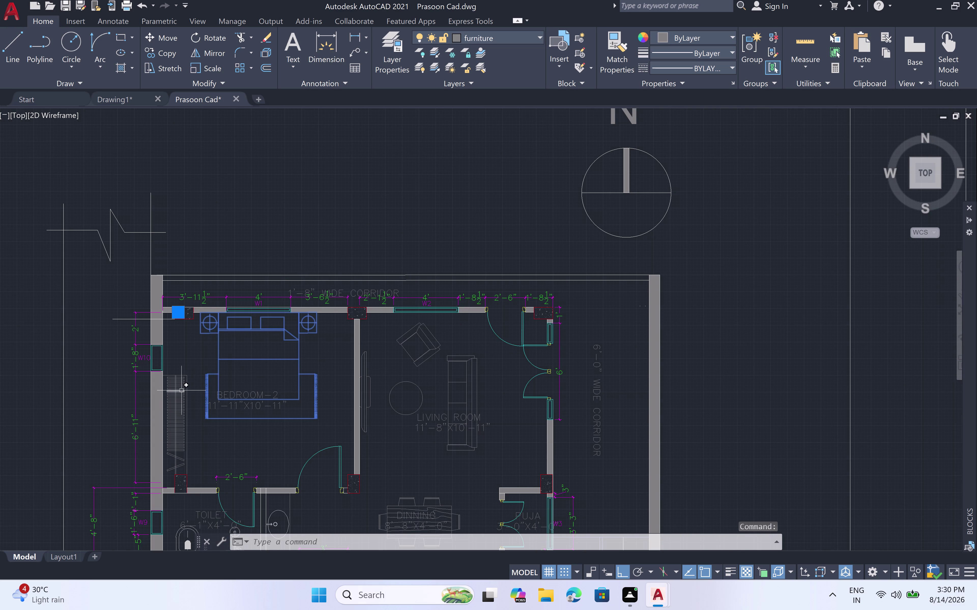
click(193, 369)
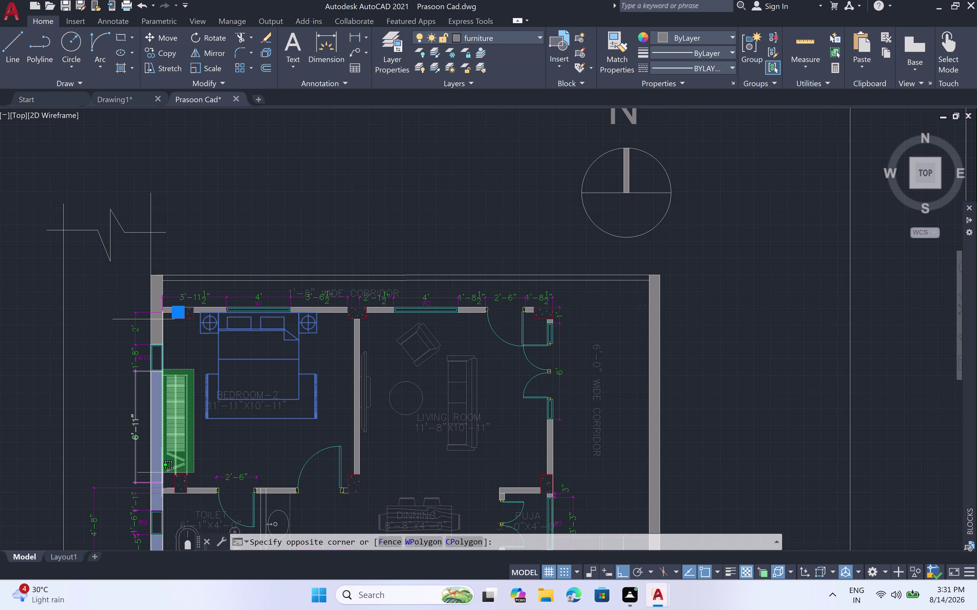
click(161, 473)
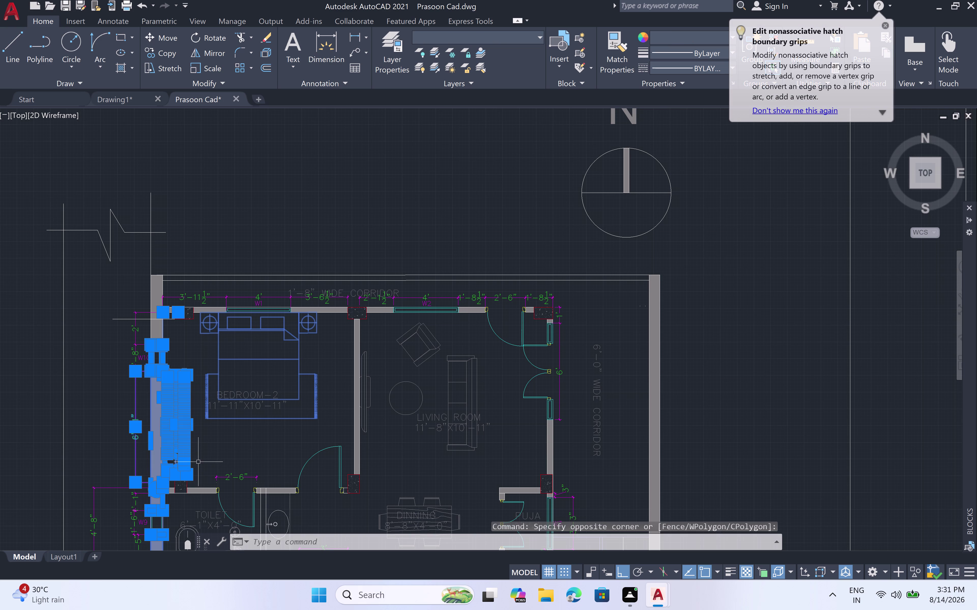
key(Escape)
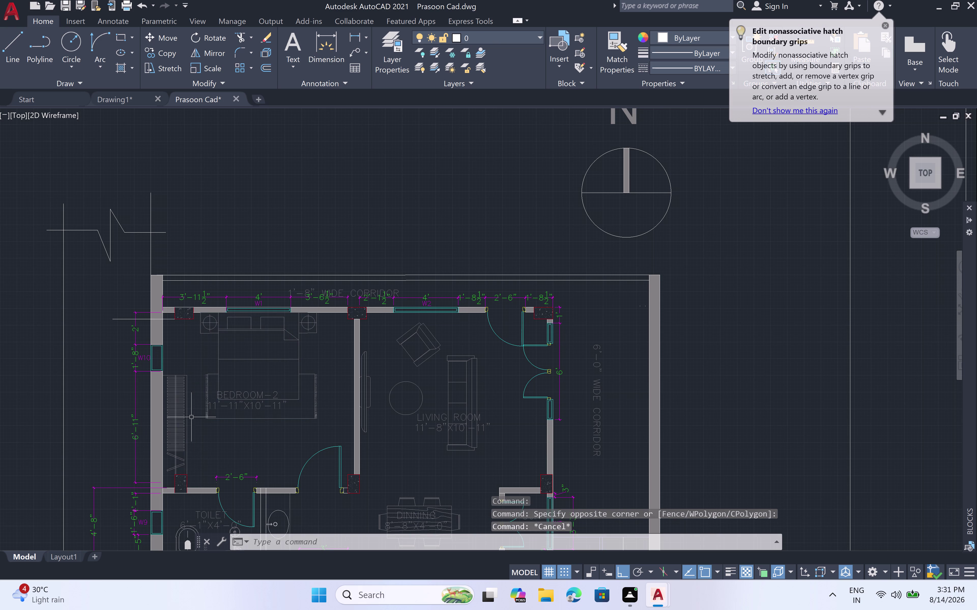
double_click(191, 370)
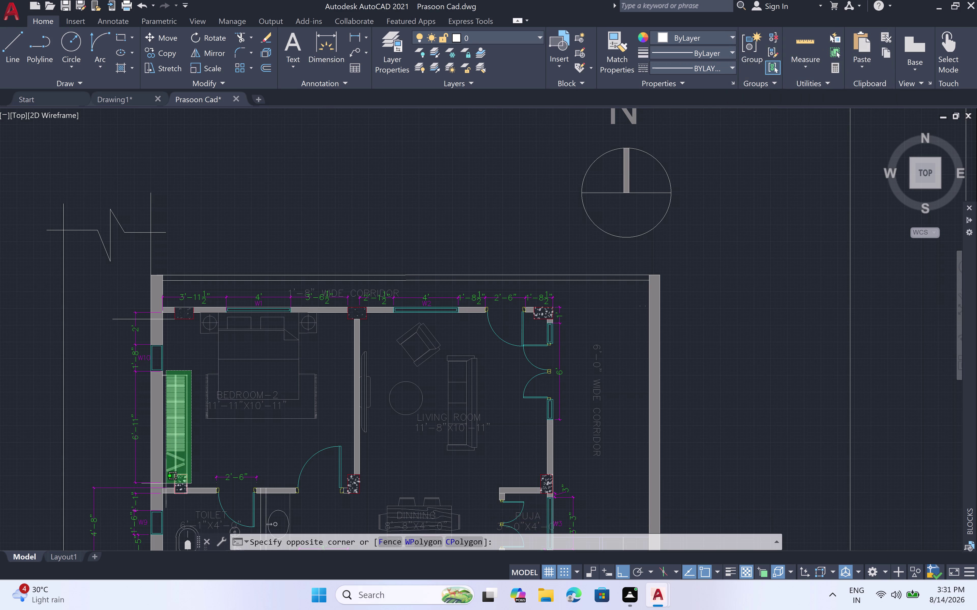
click(166, 471)
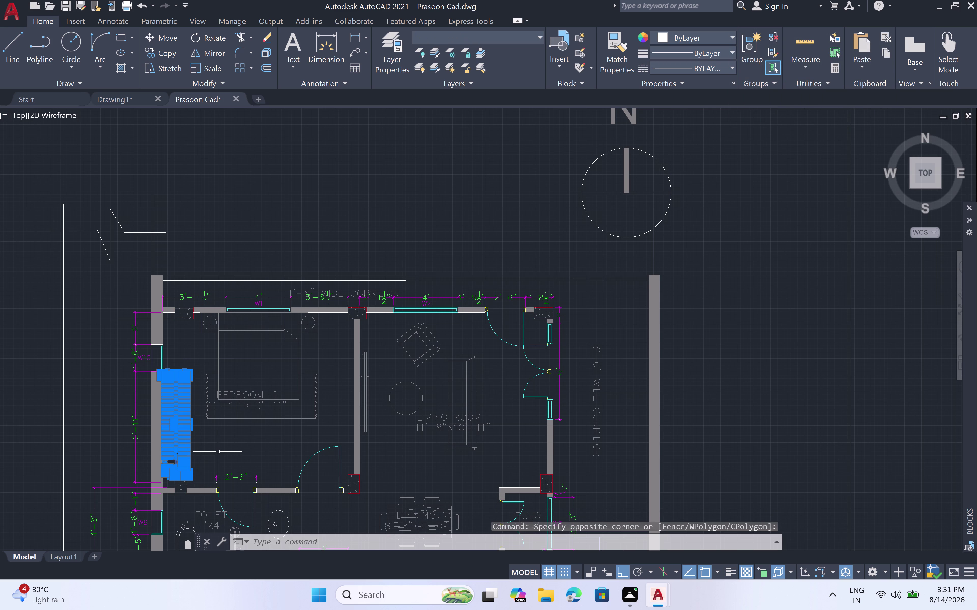
click(251, 404)
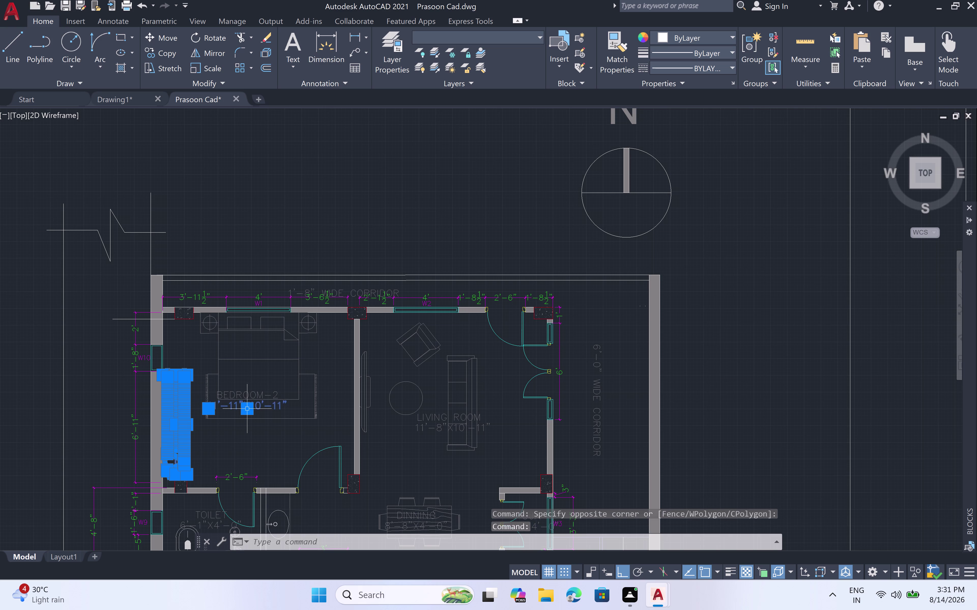
key(Escape)
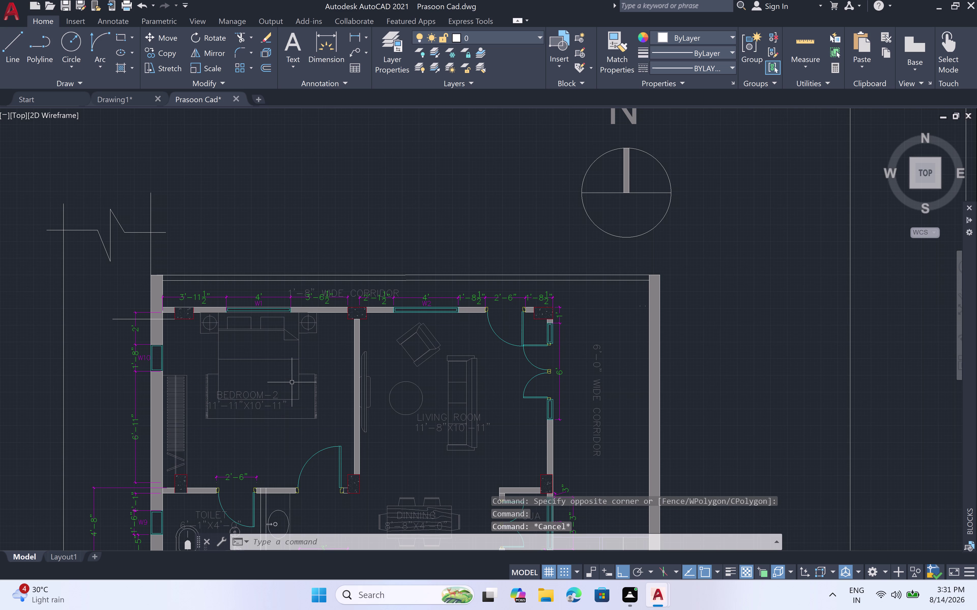
Select the Bedroom-2 bed plus the living room sofa, armchair and round table.
click(295, 378)
click(291, 359)
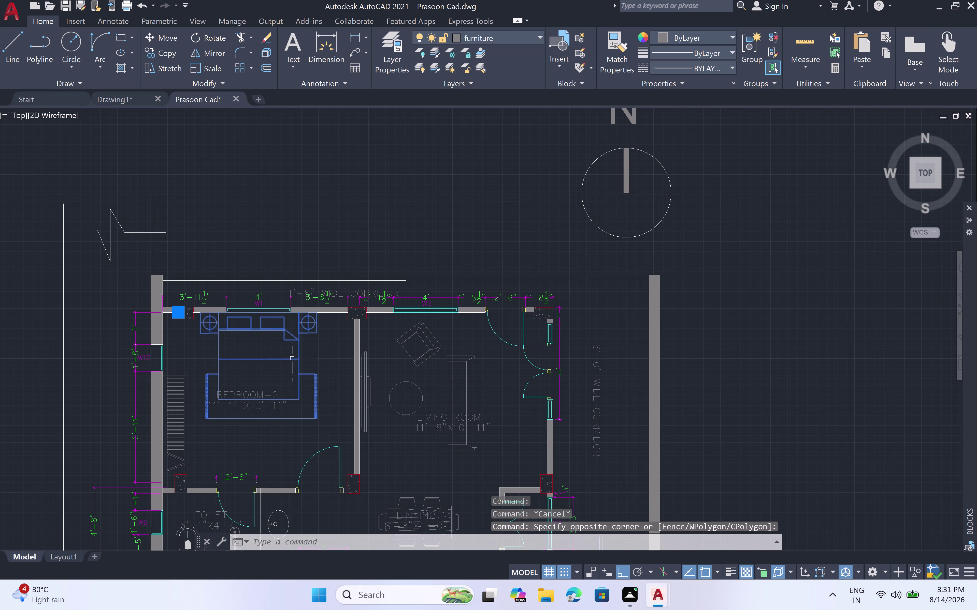
click(470, 374)
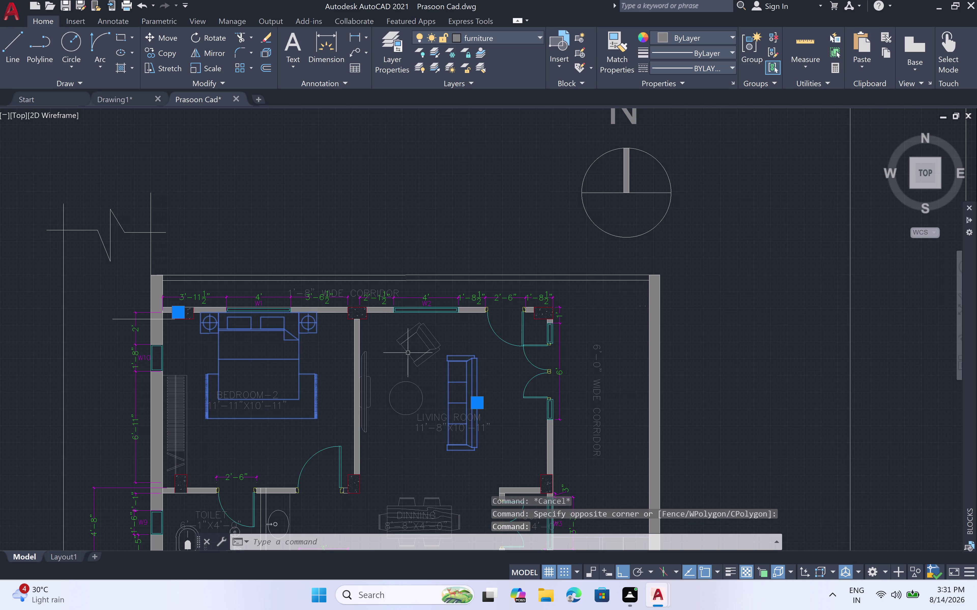
click(404, 351)
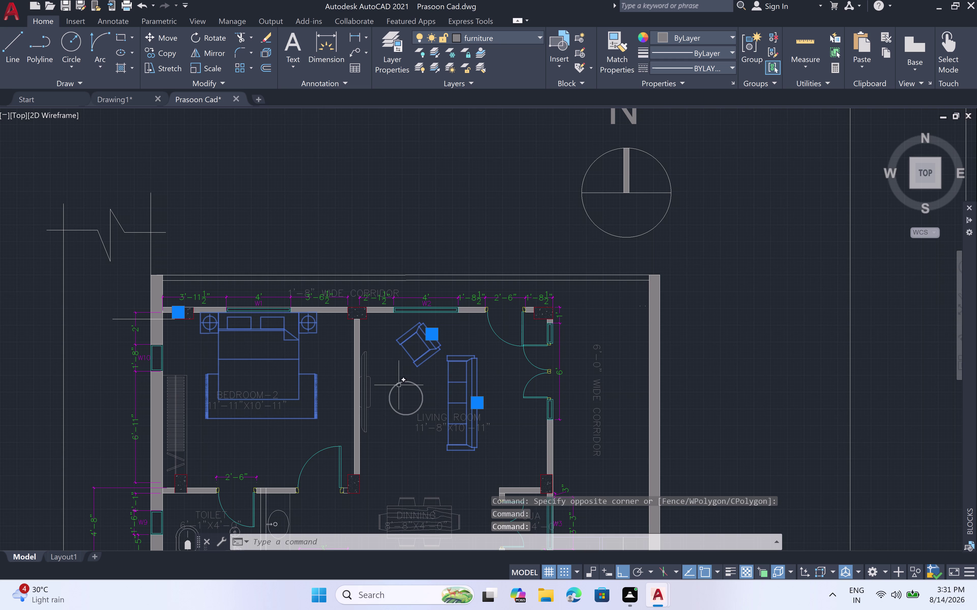
click(399, 384)
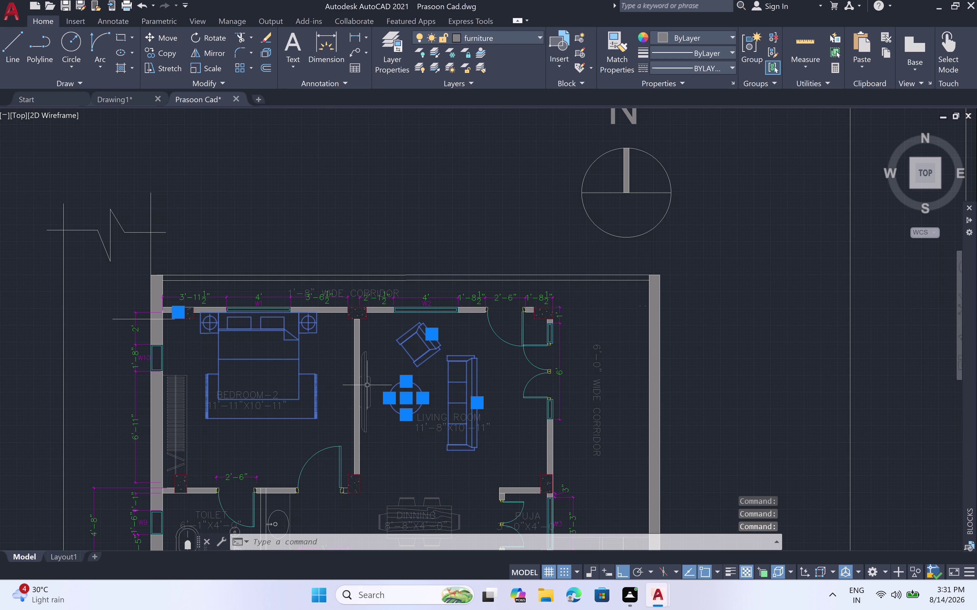
Add the first floor dining table and Bedroom-1 bed to the selection.
click(367, 385)
scroll(down, 3)
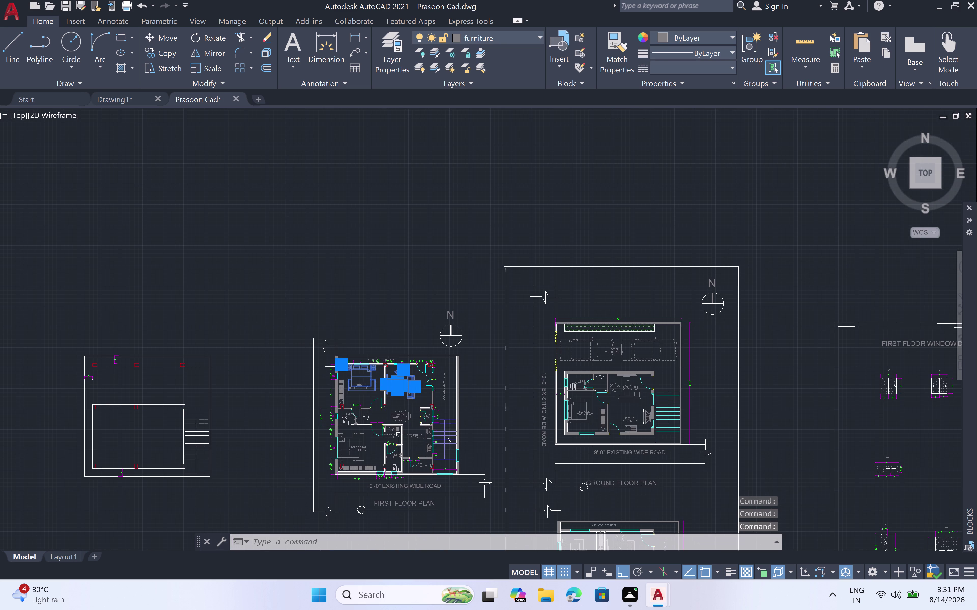
scroll(up, 3)
click(428, 374)
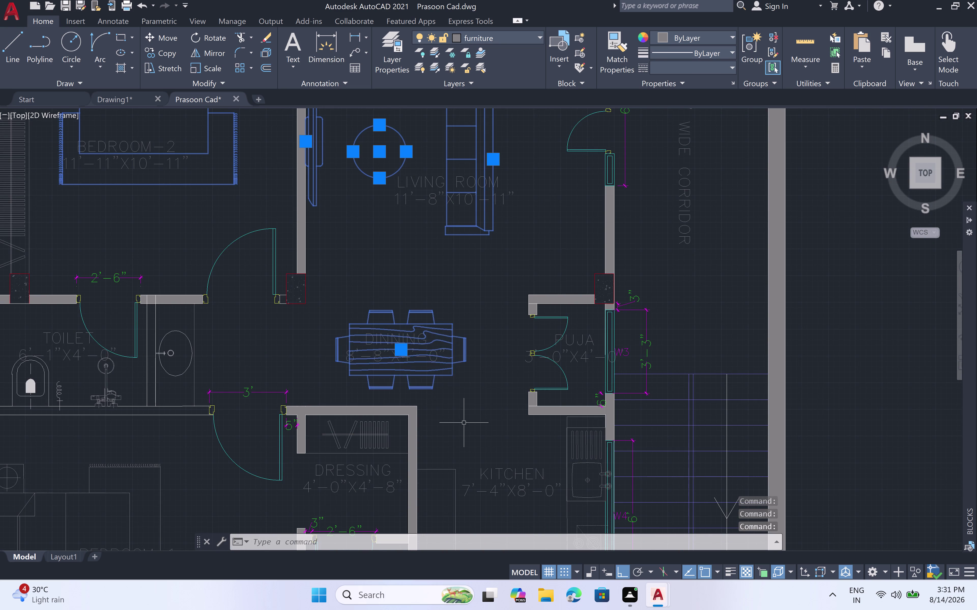
scroll(down, 3)
scroll(up, 3)
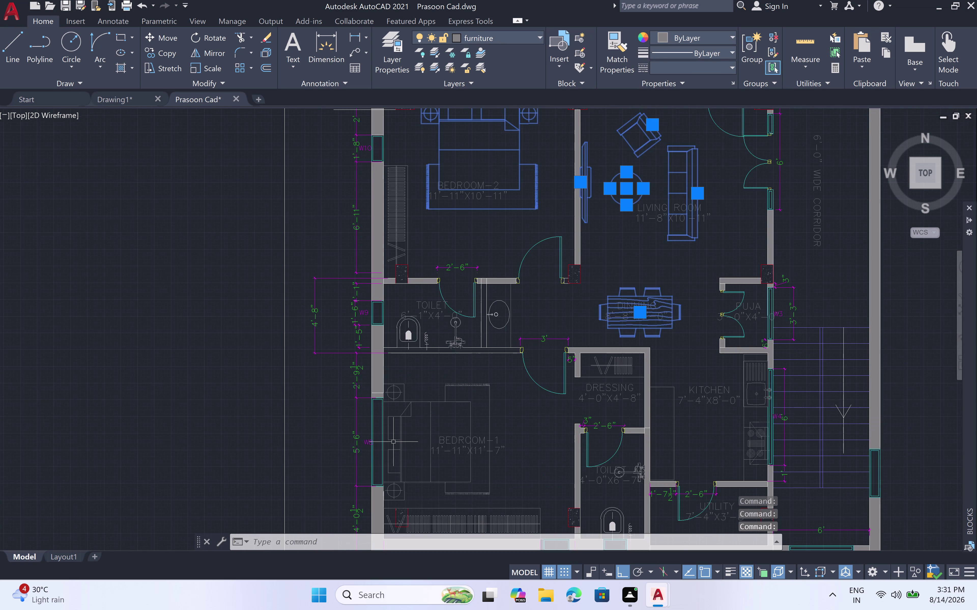
scroll(up, 3)
scroll(down, 3)
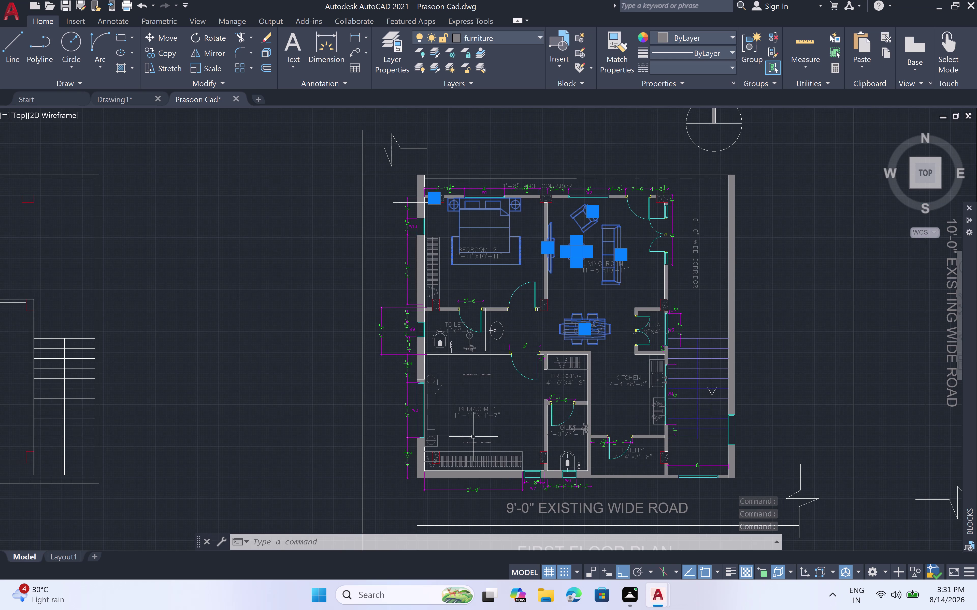
click(455, 434)
scroll(down, 3)
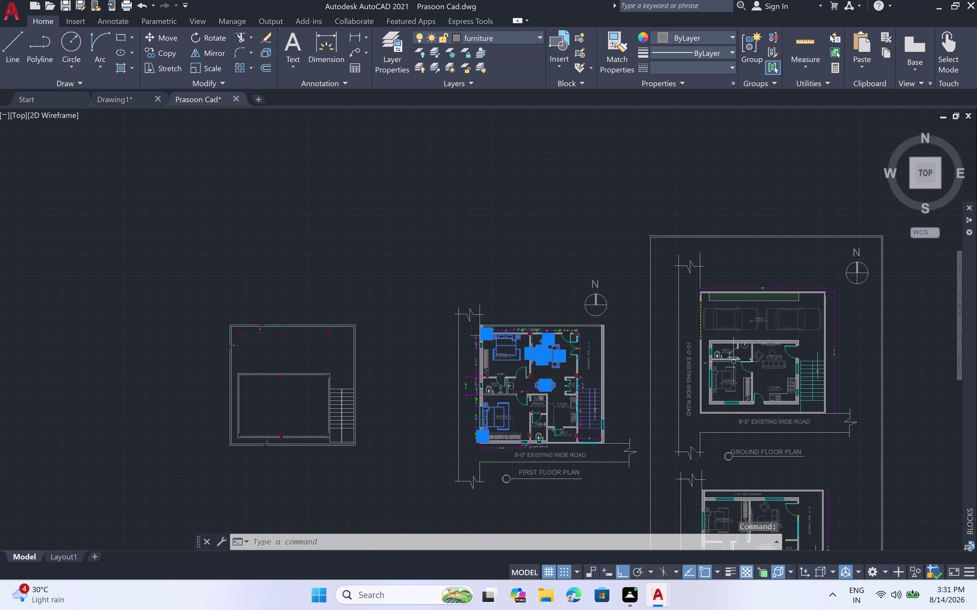
scroll(up, 3)
click(665, 324)
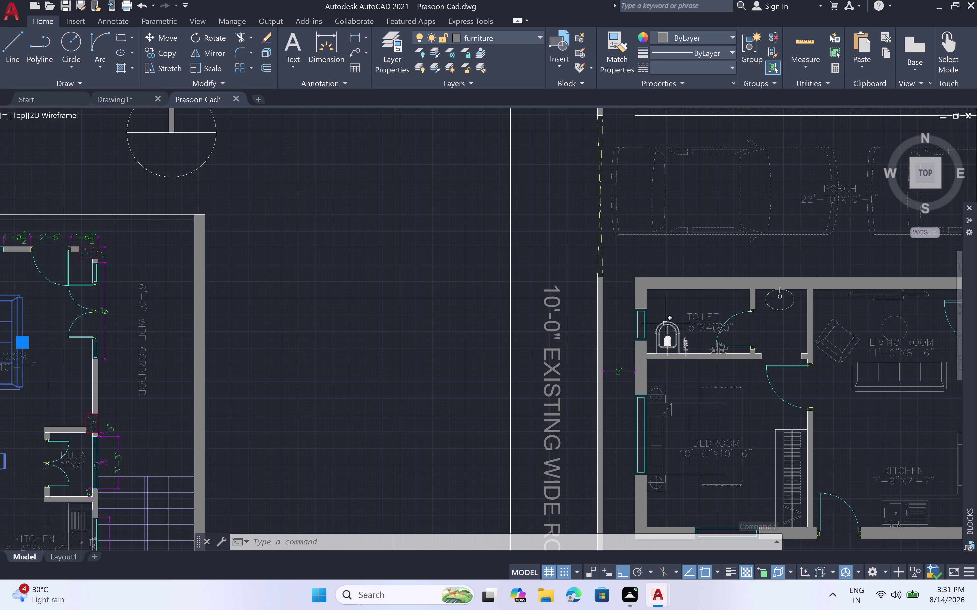
Add the ground floor kitchen sink and stove counter to the selection.
scroll(down, 3)
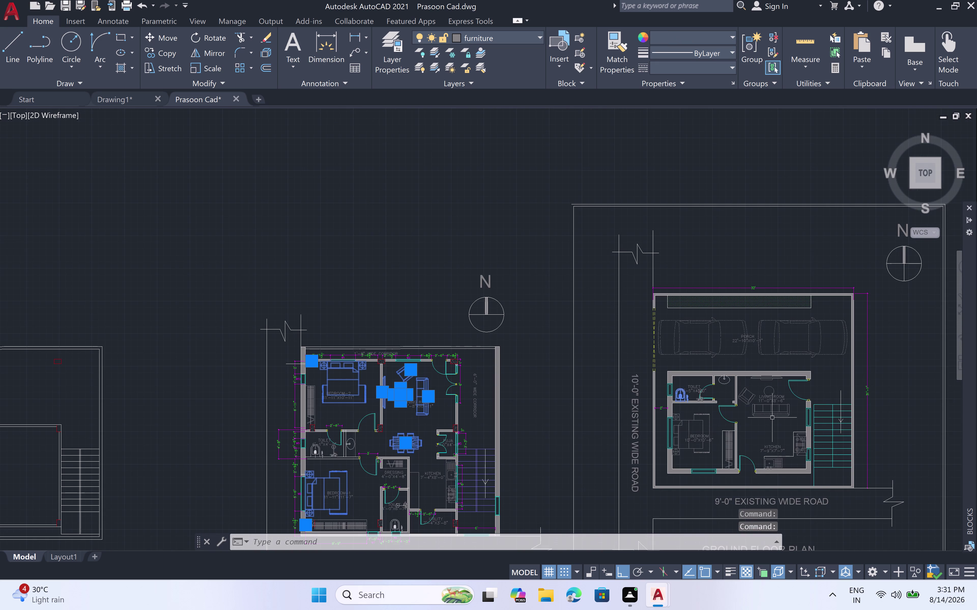
middle_drag(772, 418, 562, 416)
scroll(up, 3)
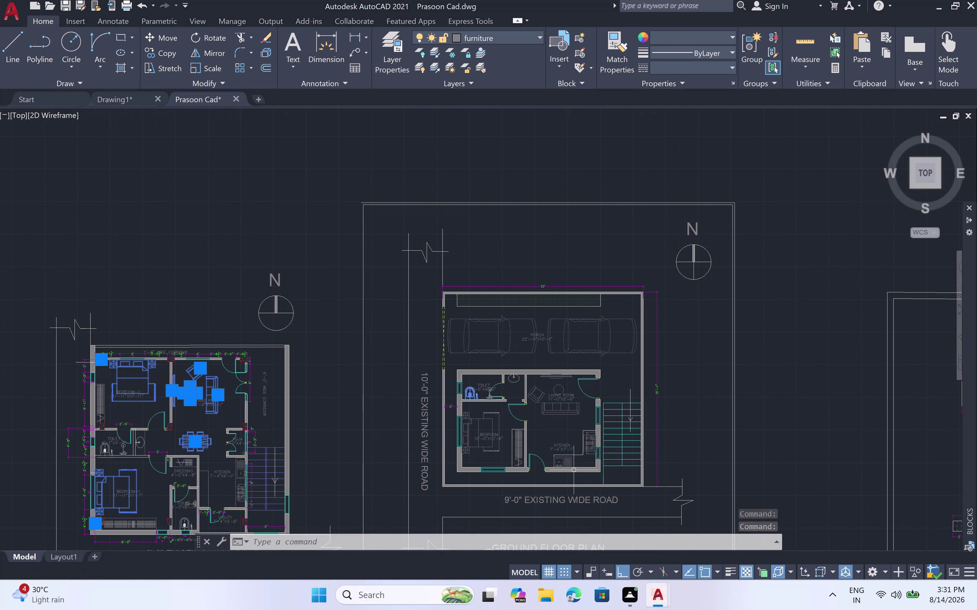
scroll(up, 3)
click(561, 444)
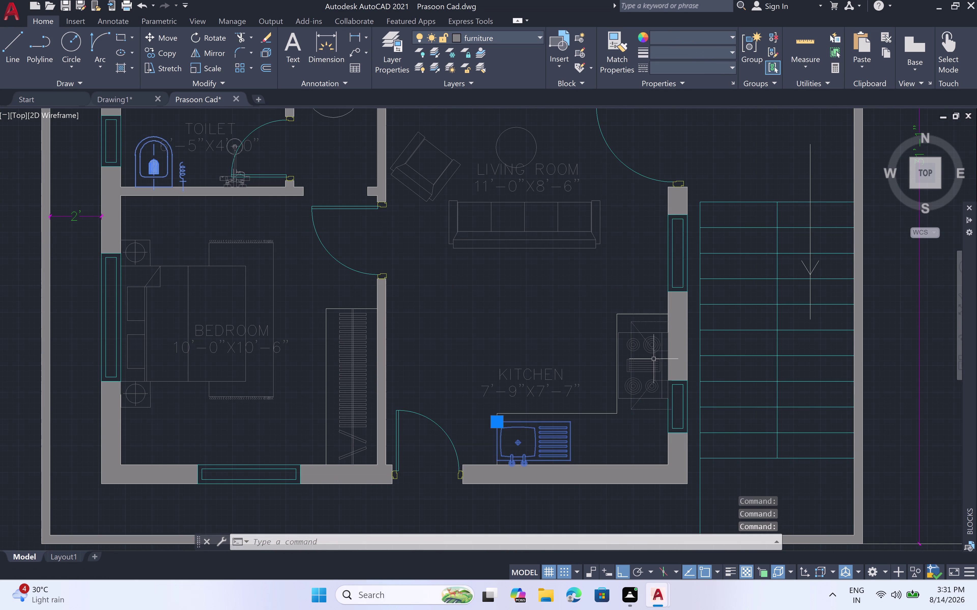
click(654, 358)
scroll(down, 3)
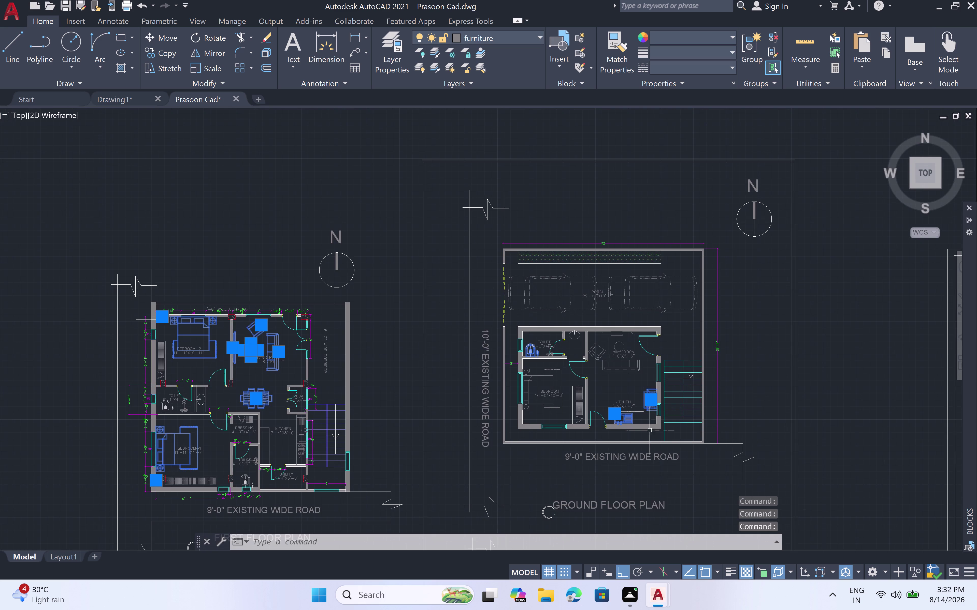
scroll(down, 3)
middle_drag(643, 510, 625, 414)
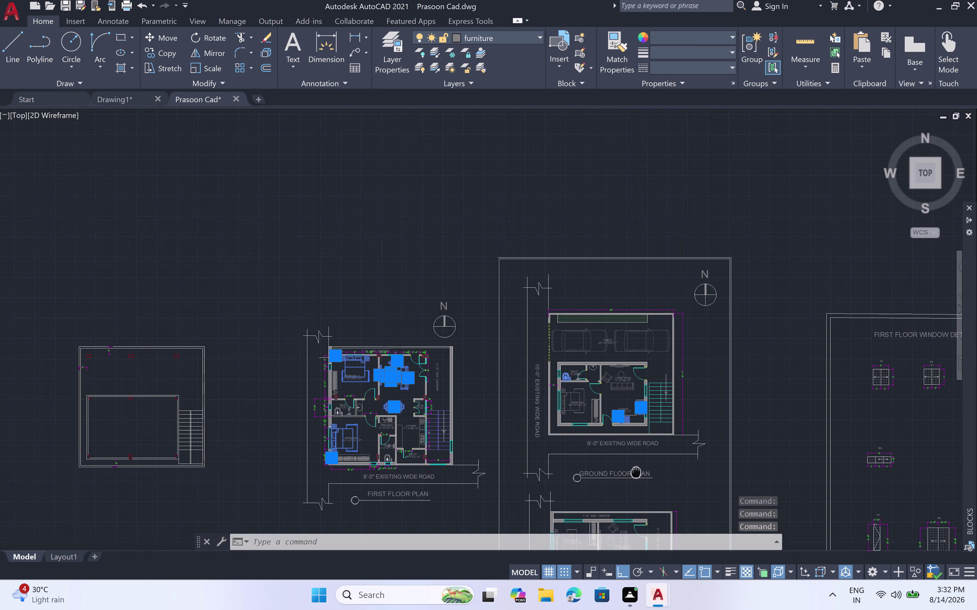
middle_drag(625, 415, 613, 310)
scroll(up, 3)
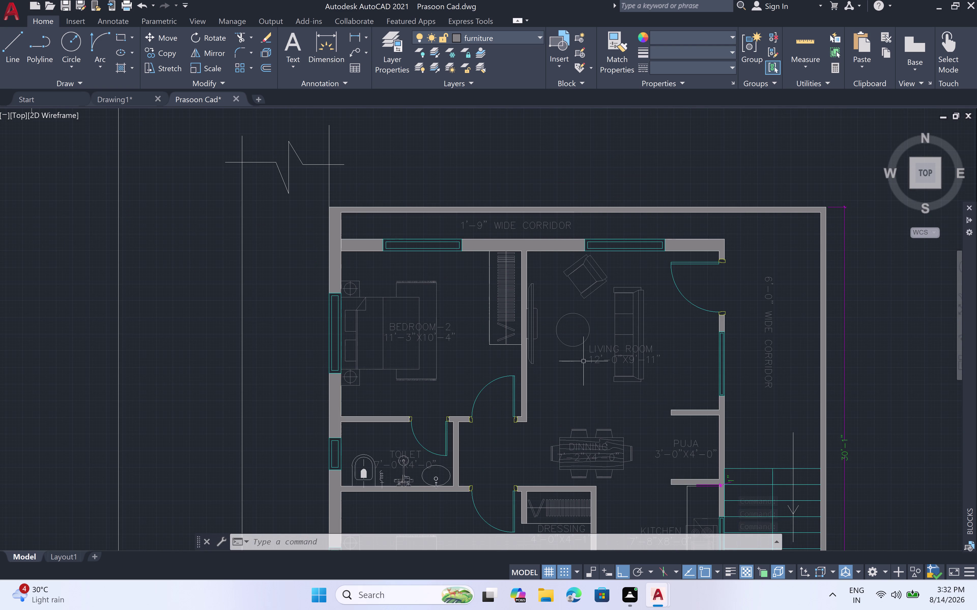
scroll(down, 3)
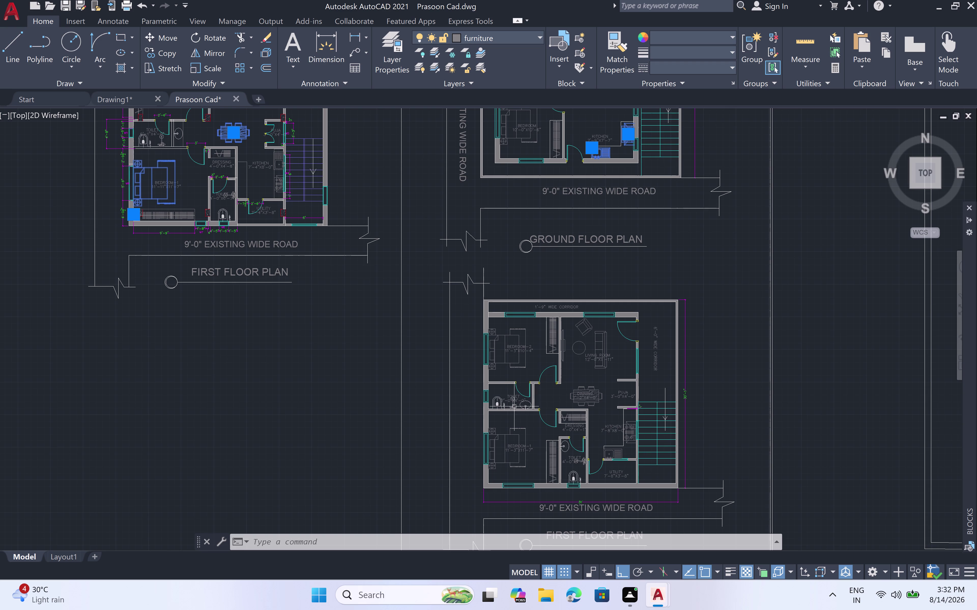
scroll(up, 3)
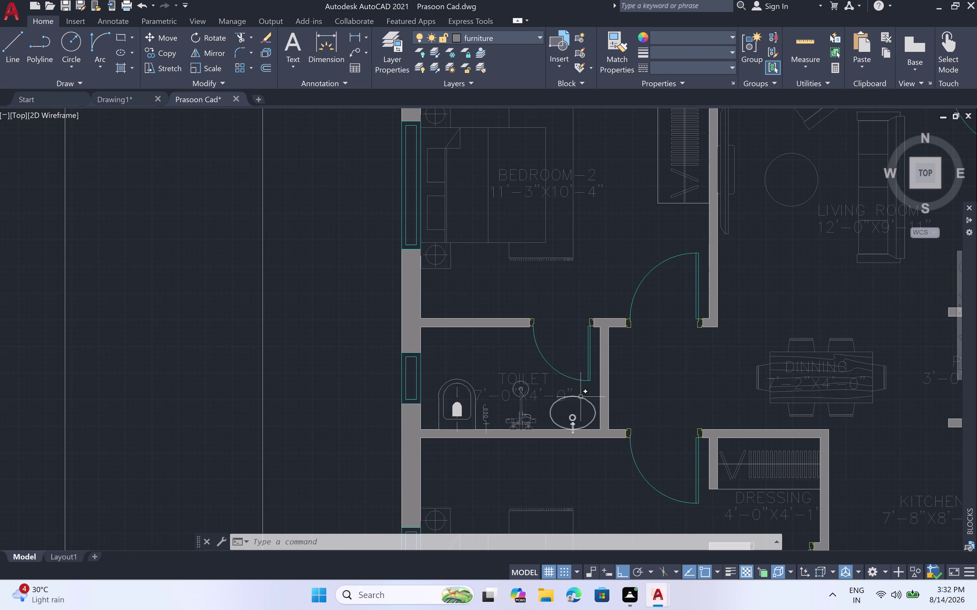
Select the toilet washbasin, commode, both porch cars and the tap fitting.
click(580, 396)
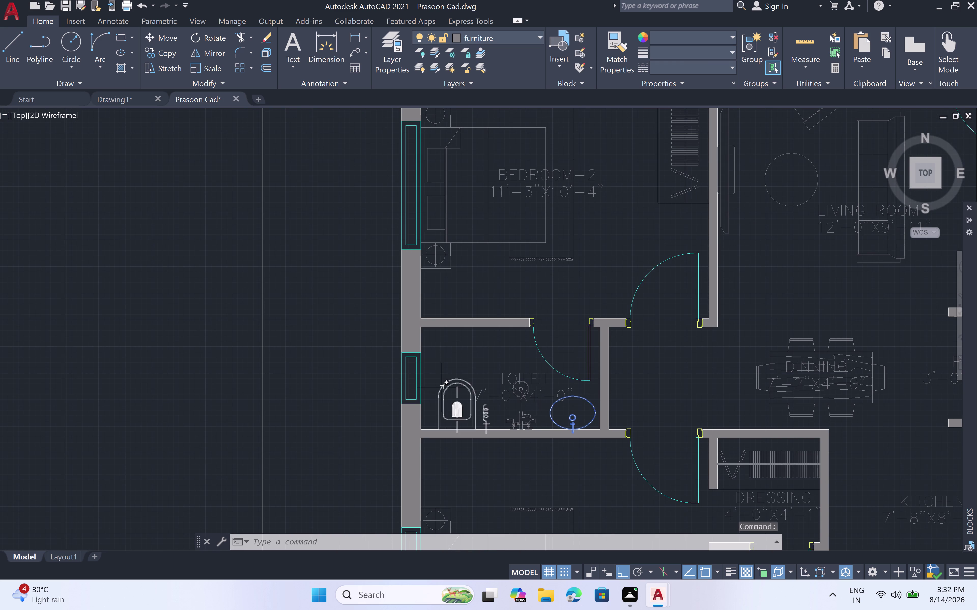
click(442, 387)
scroll(down, 3)
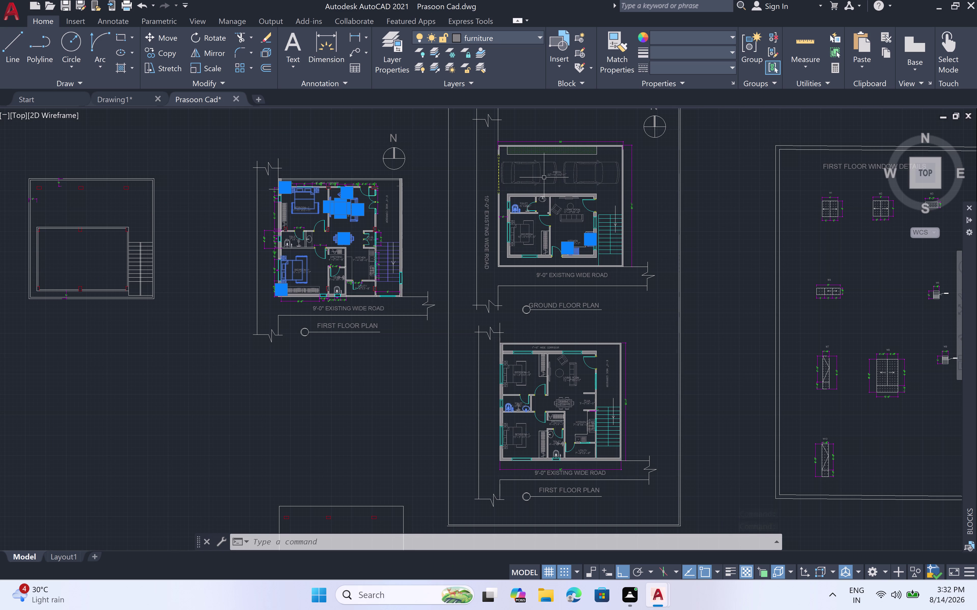
click(515, 181)
click(573, 180)
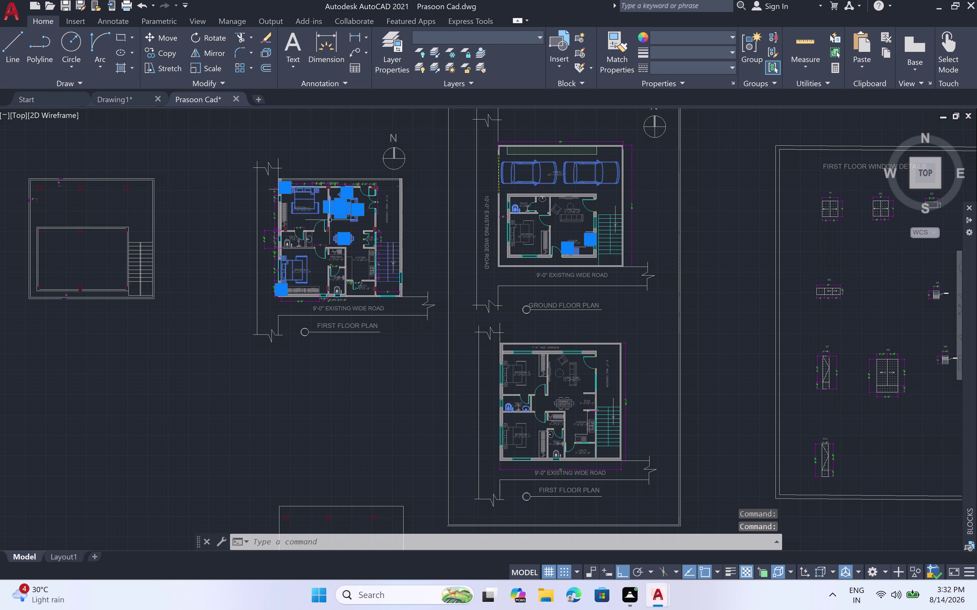
scroll(up, 3)
scroll(up, 3)
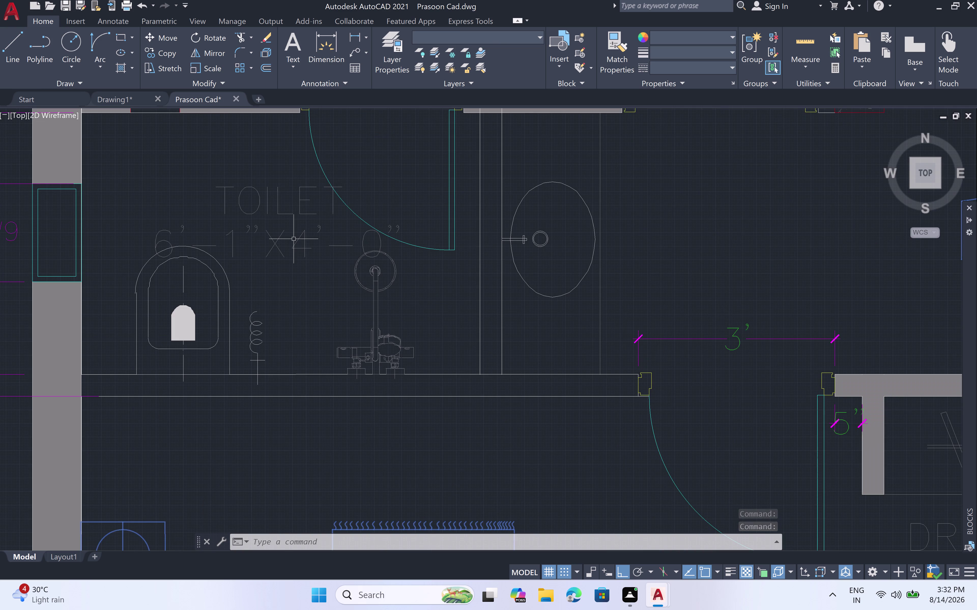
click(375, 312)
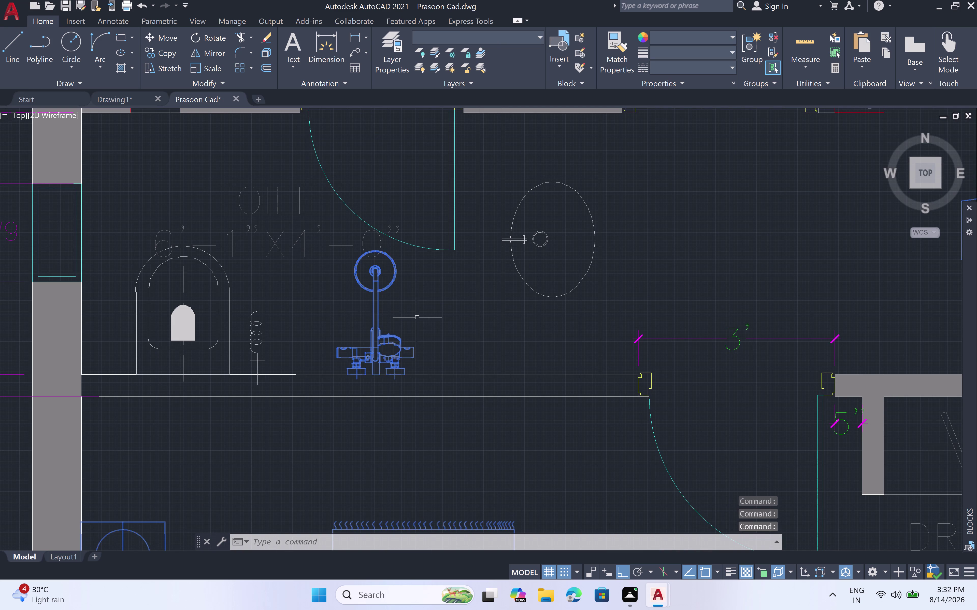
scroll(down, 3)
scroll(down, 3)
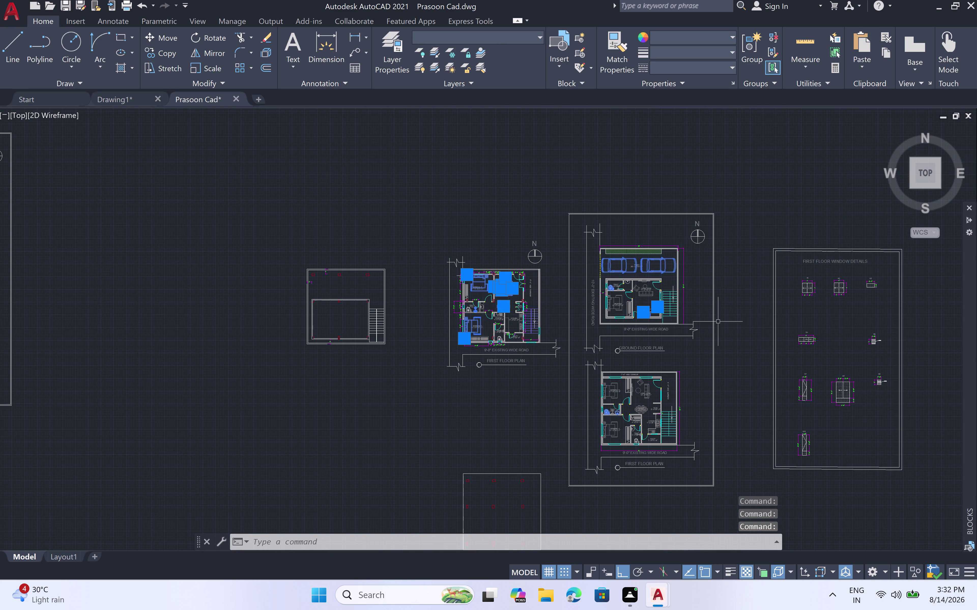
middle_drag(753, 330, 395, 293)
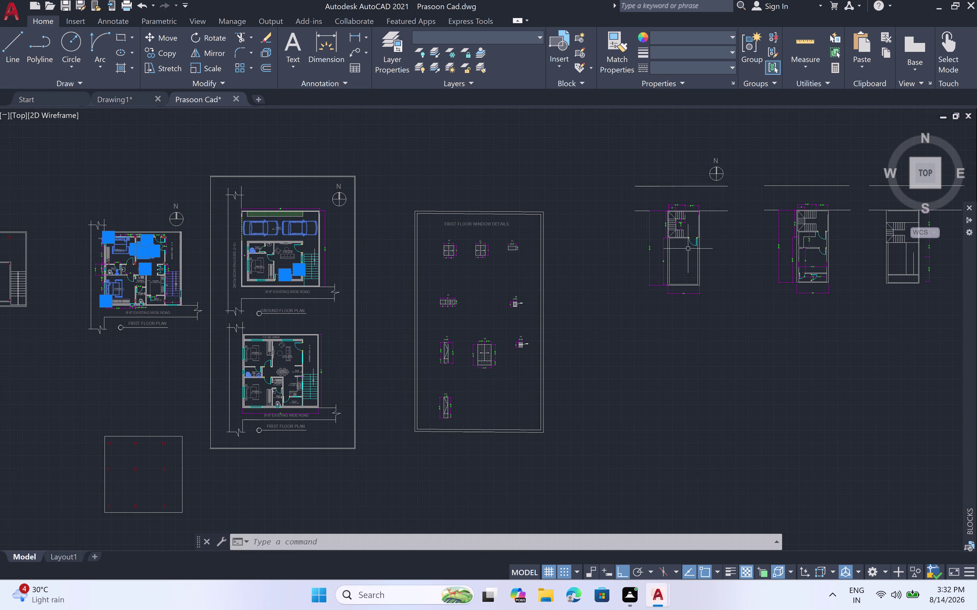
Window-select the dressing room wardrobe block after zooming into the plan.
scroll(up, 3)
scroll(up, 3)
scroll(down, 3)
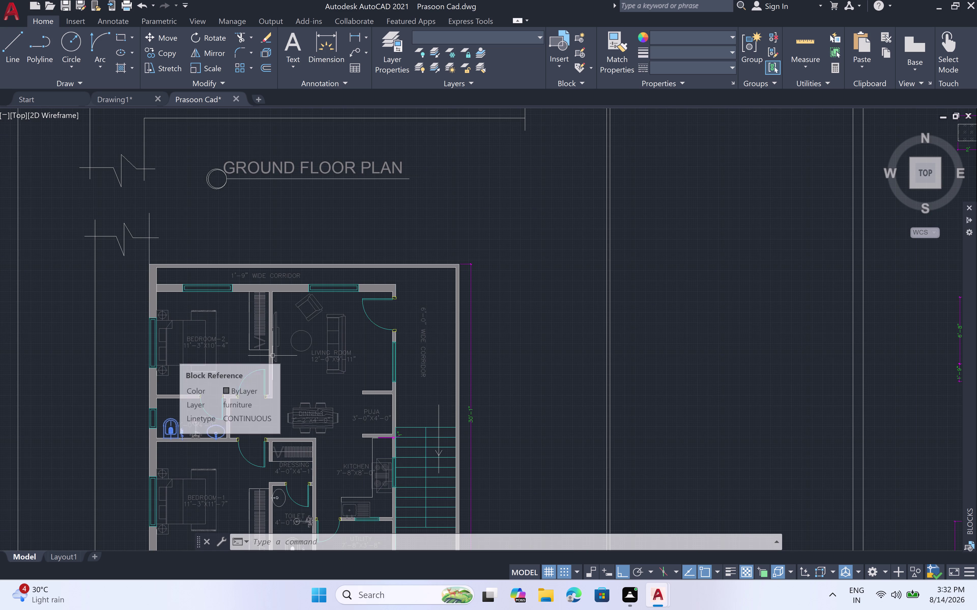
scroll(down, 3)
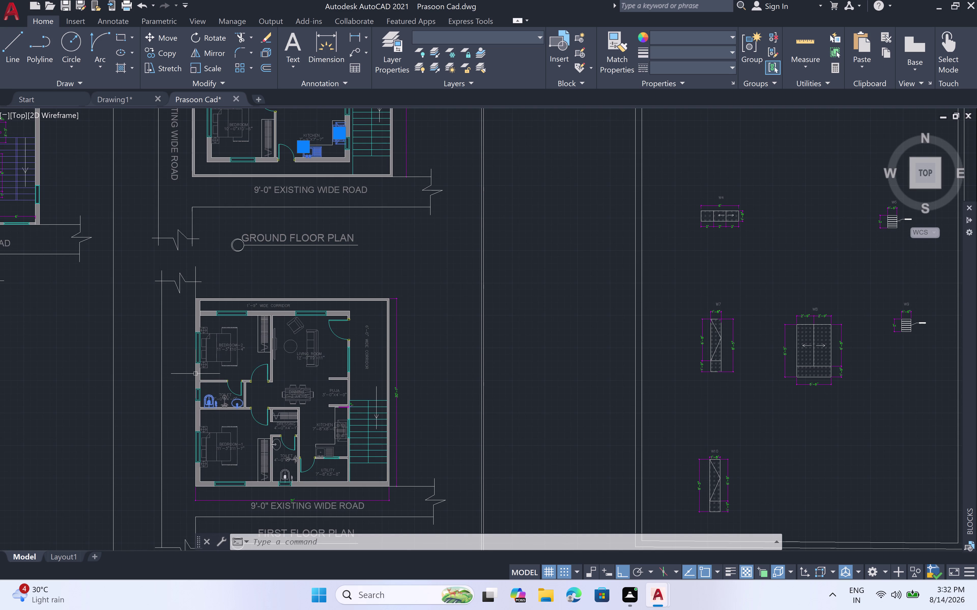
scroll(up, 3)
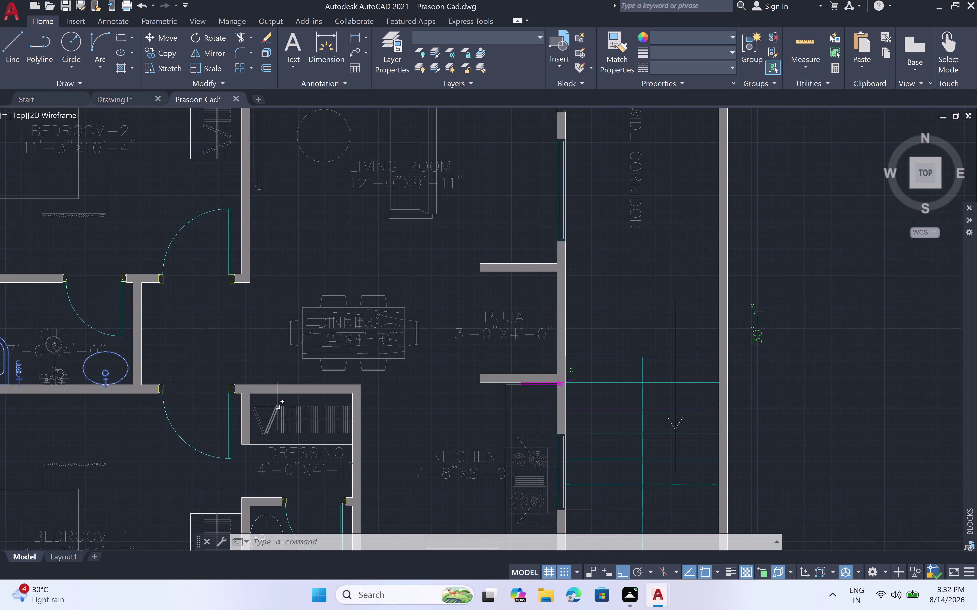
scroll(down, 3)
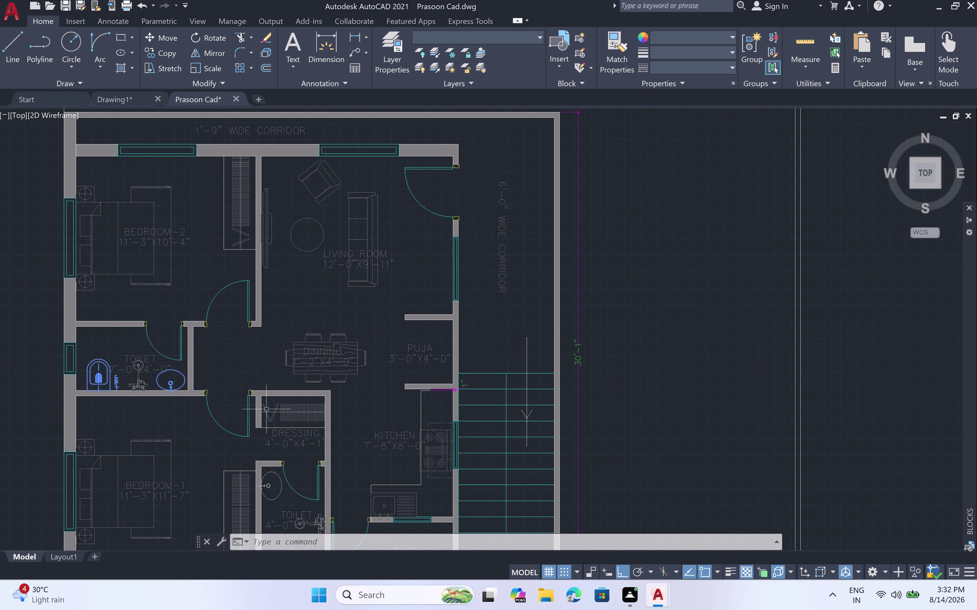
click(264, 401)
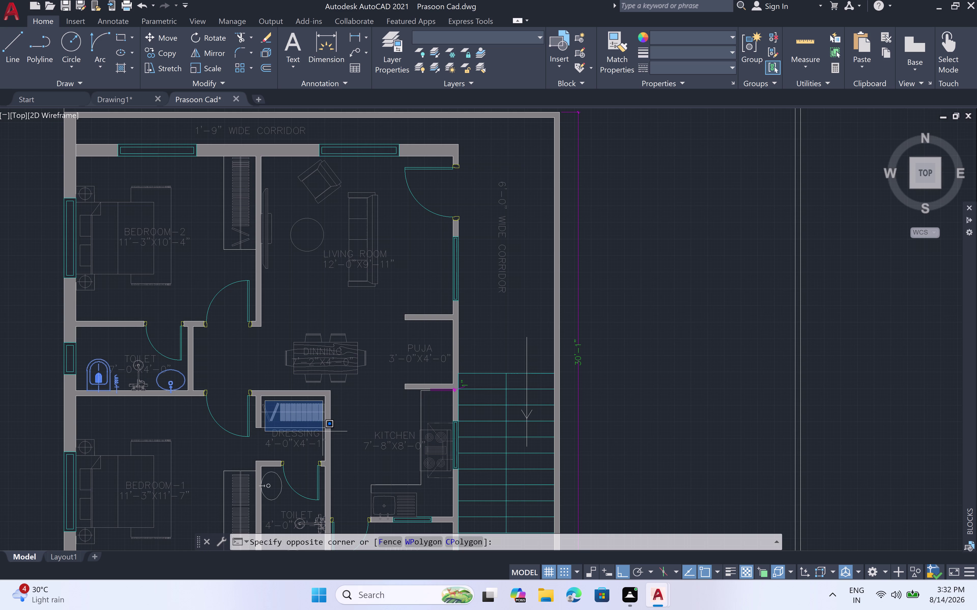
double_click(323, 431)
scroll(down, 3)
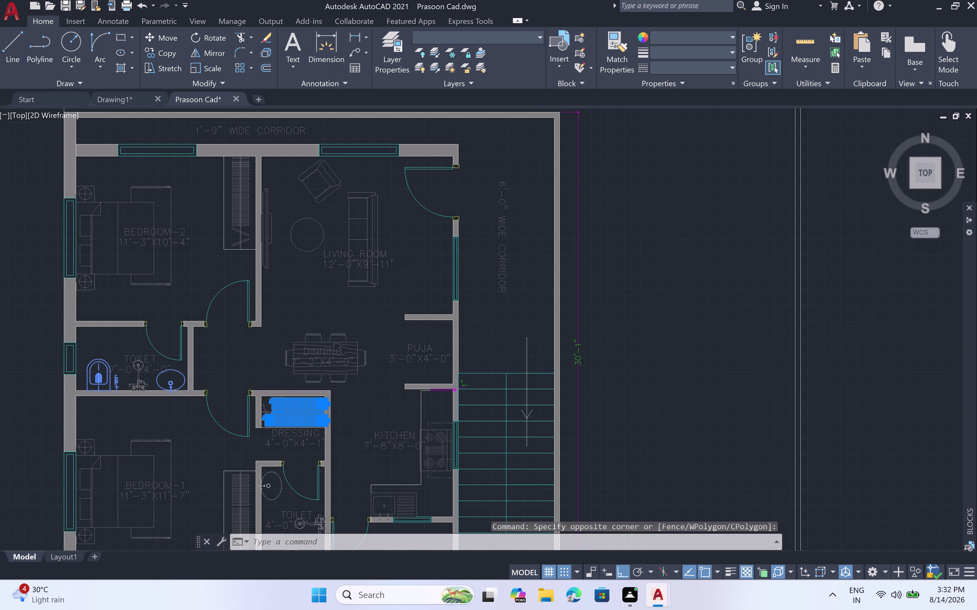
scroll(down, 3)
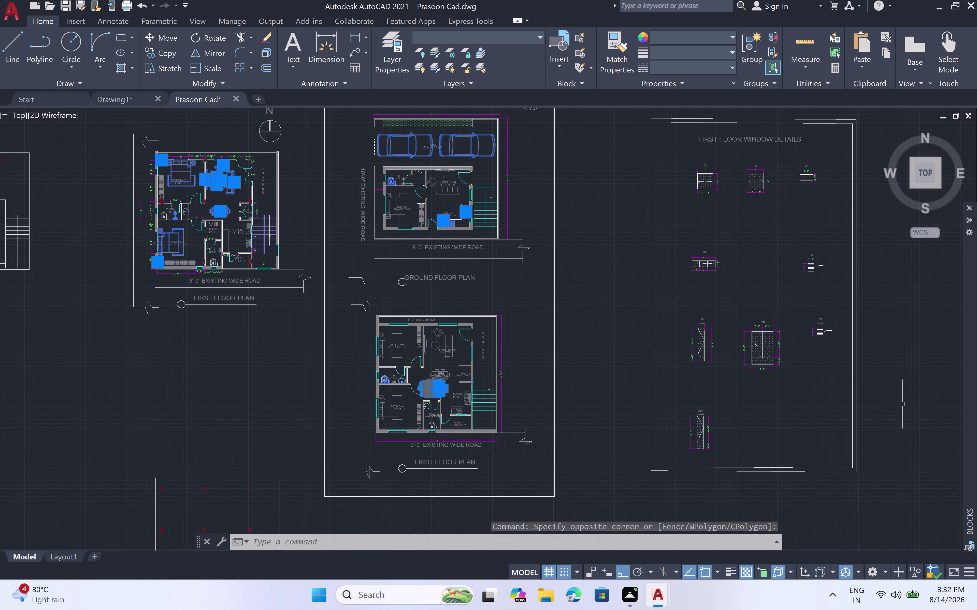
Select the site plan's living room sofa, upper and lower armchairs, and round centre table.
middle_drag(902, 404, 300, 496)
scroll(down, 3)
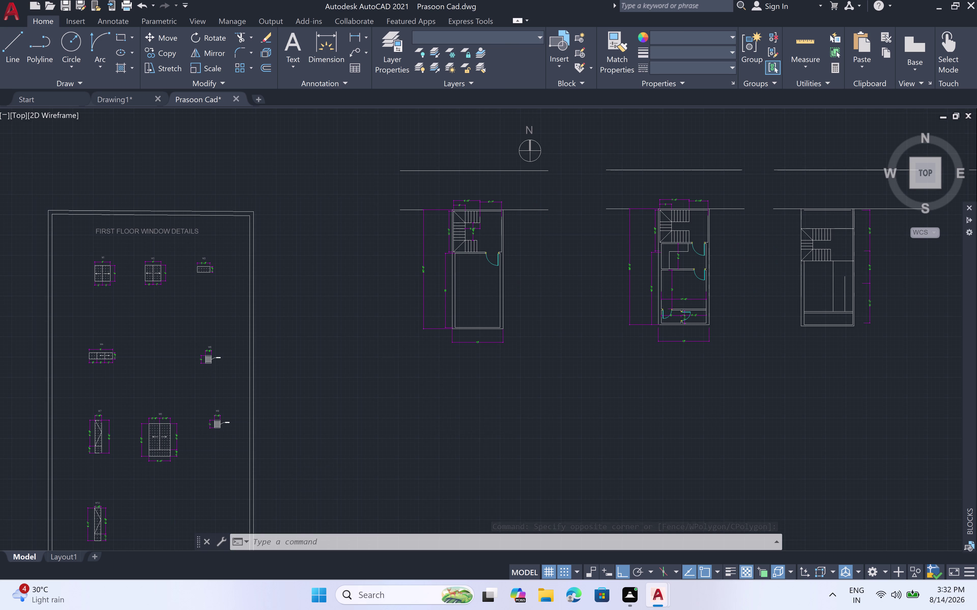
middle_drag(635, 465, 311, 381)
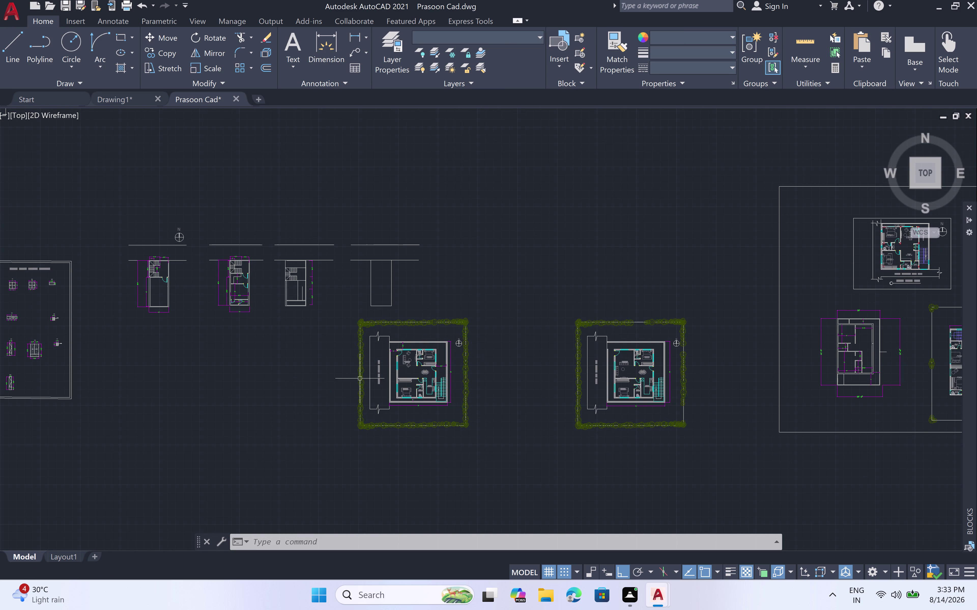
scroll(up, 3)
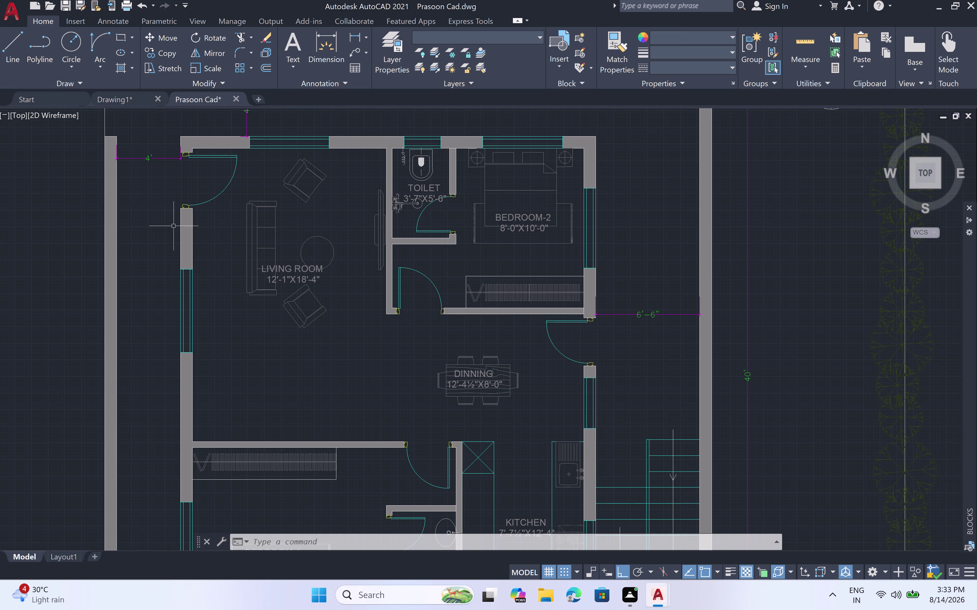
click(251, 228)
click(305, 177)
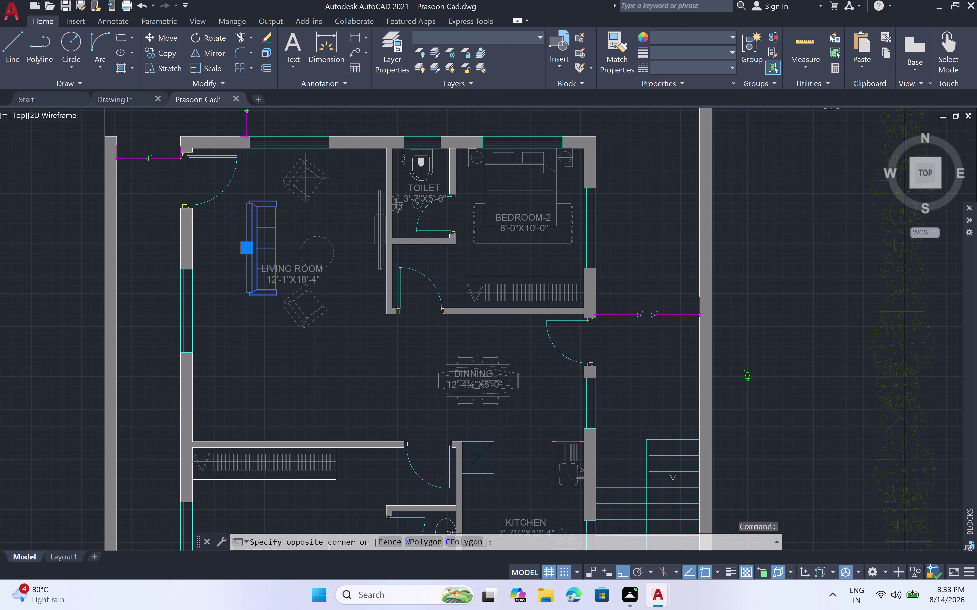
click(300, 195)
click(309, 318)
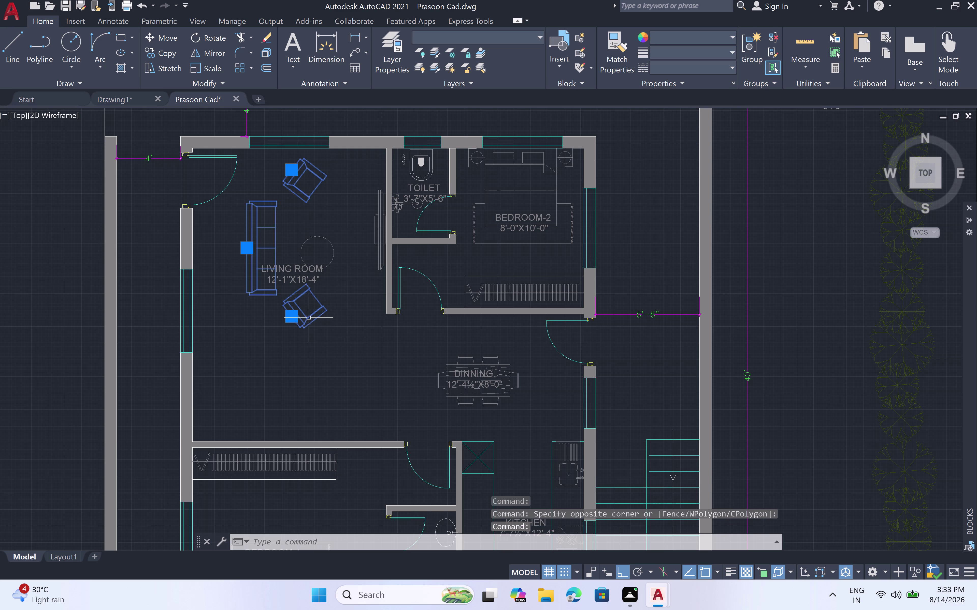
click(314, 235)
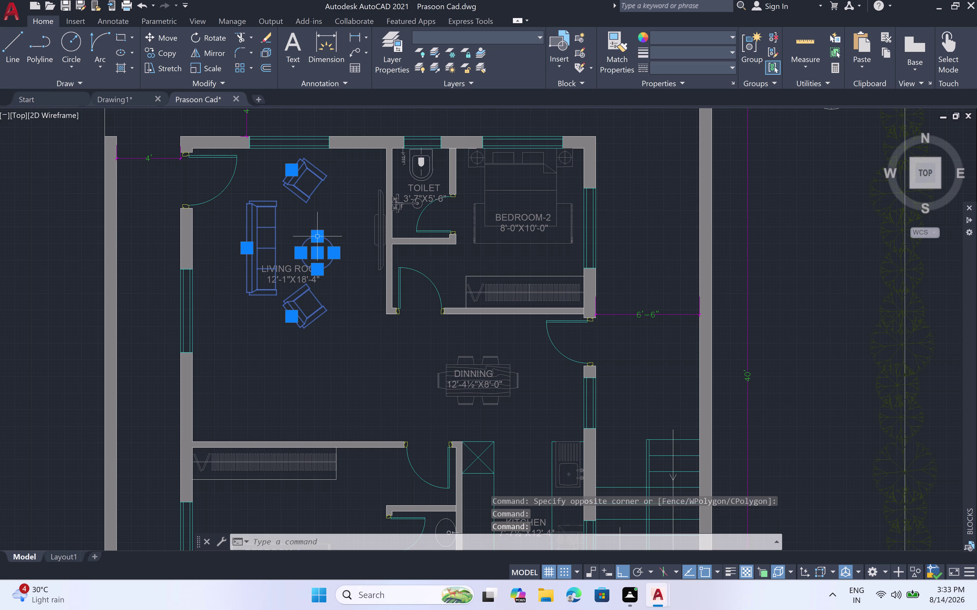
scroll(down, 3)
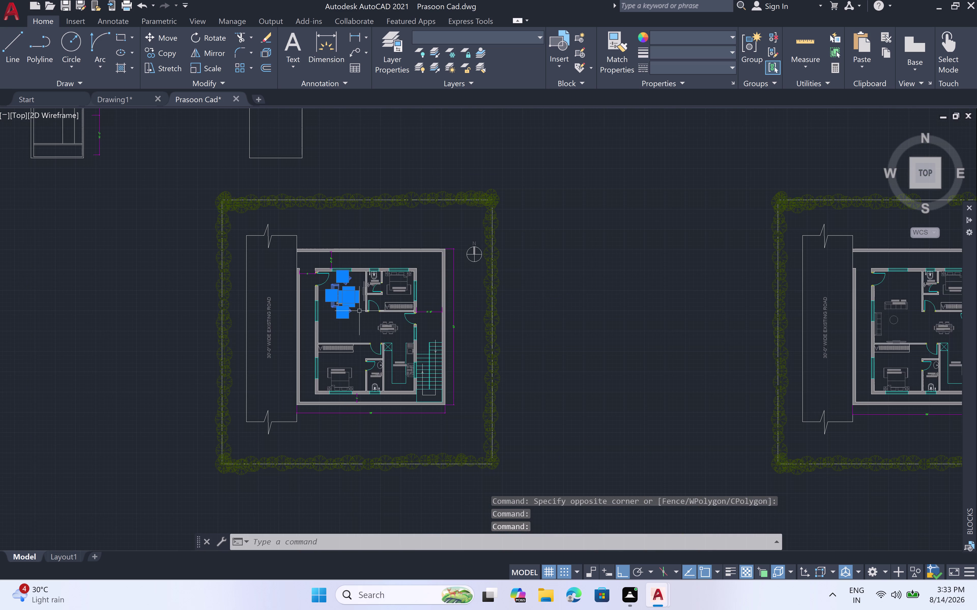
Select the WC and washbasin blocks in the toilet next to Bedroom-1.
scroll(up, 3)
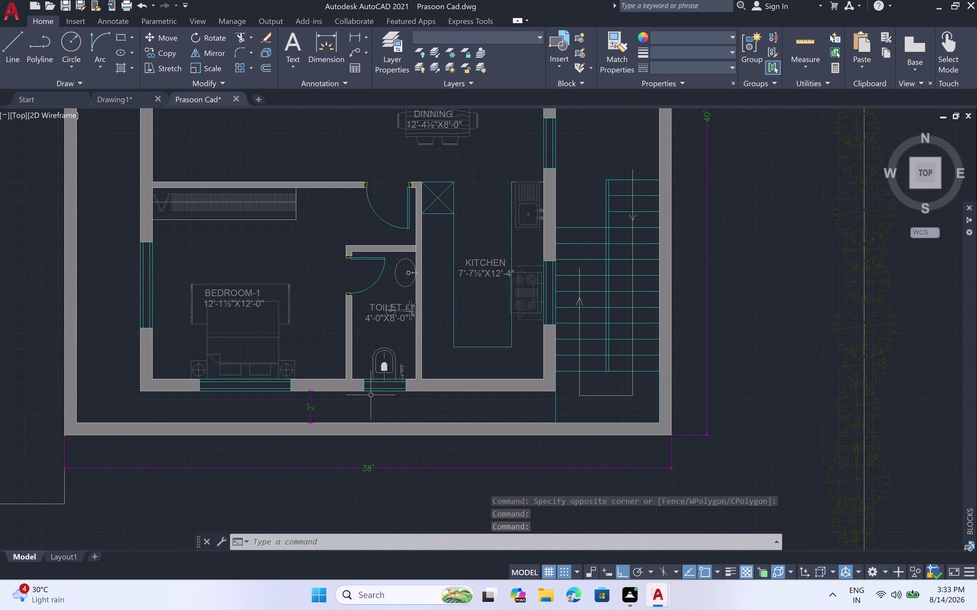
scroll(up, 3)
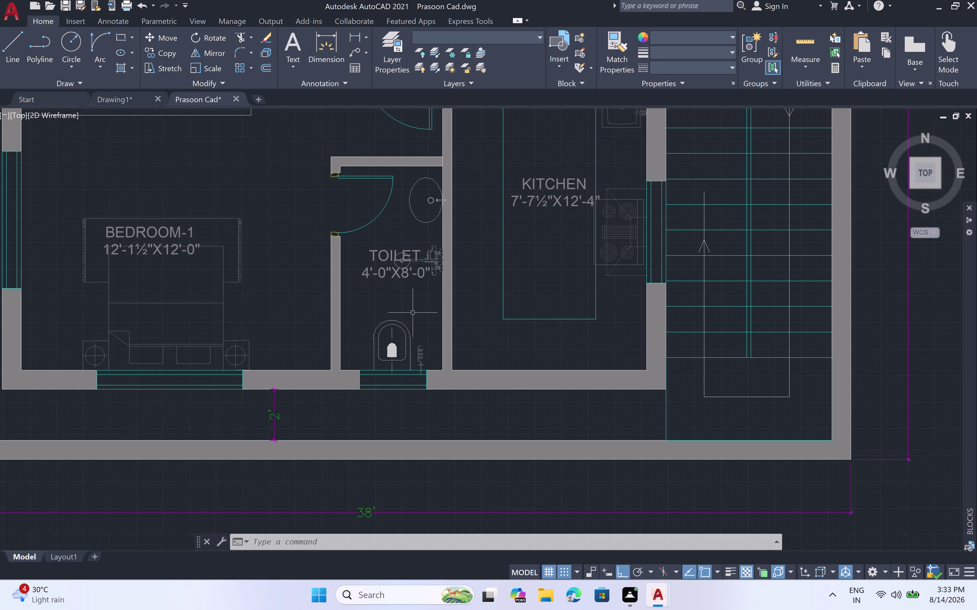
click(420, 311)
click(370, 359)
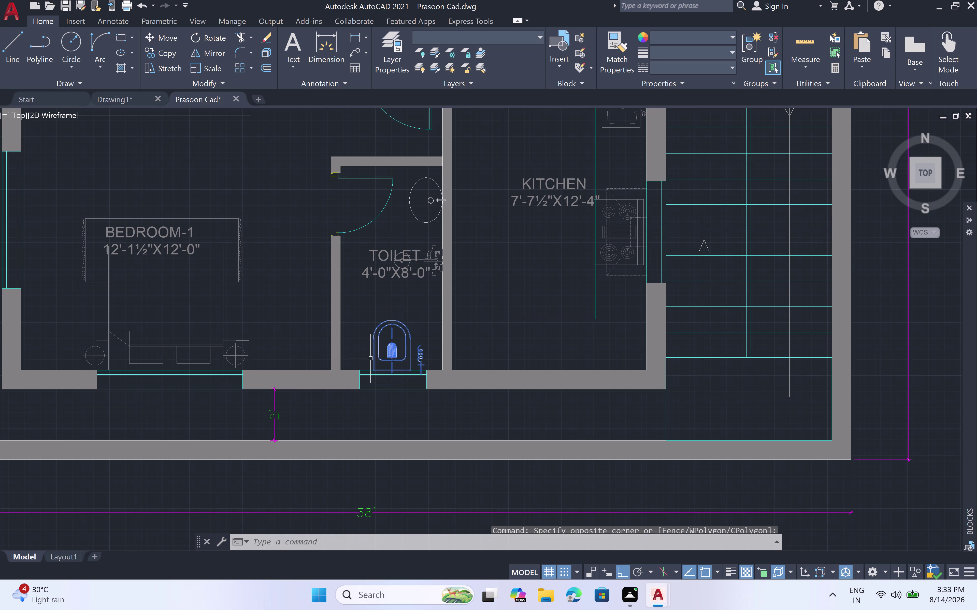
click(411, 212)
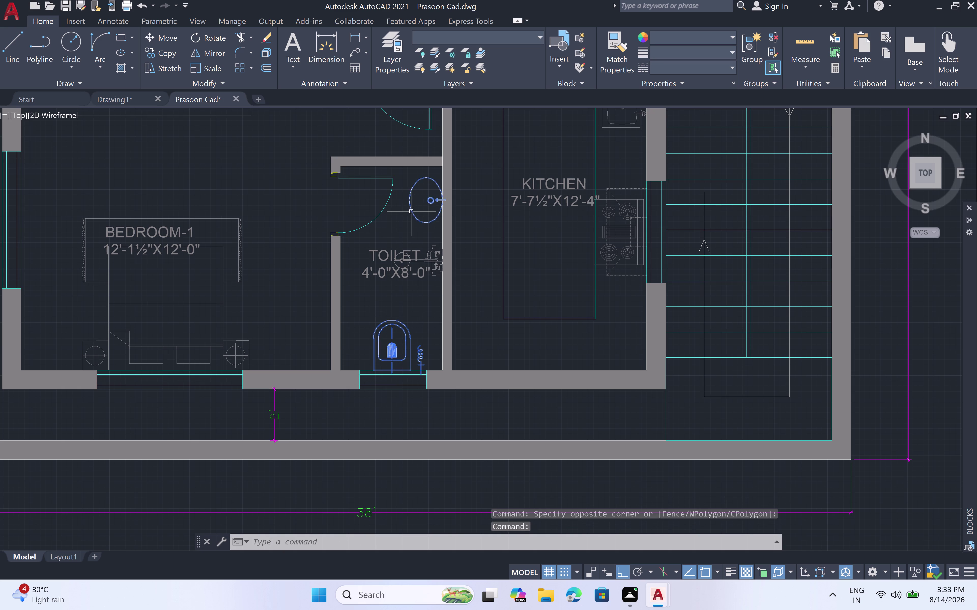
scroll(down, 3)
scroll(down, 3)
scroll(down, 3)
scroll(down, 3)
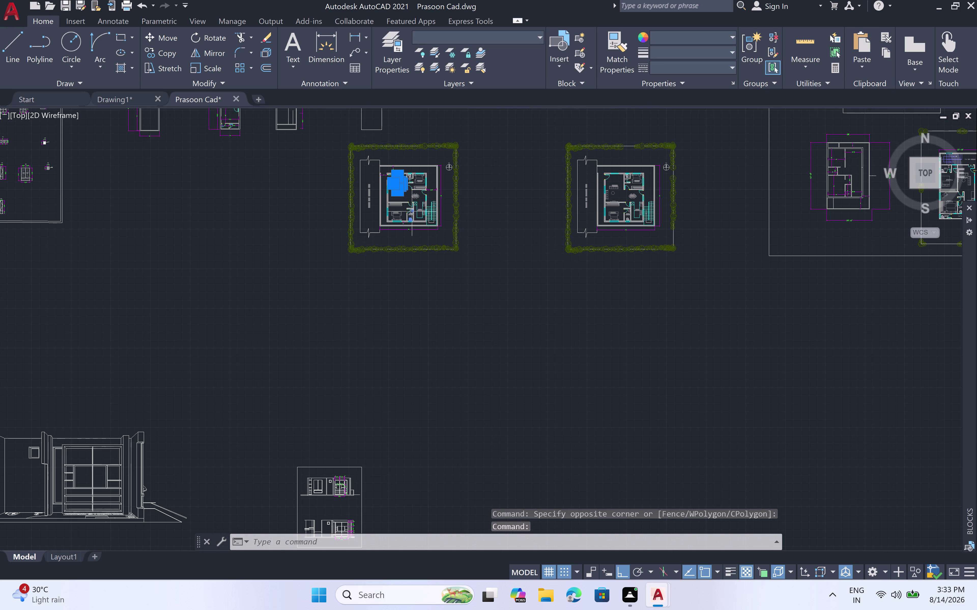
Select the Bedroom-1 wall unit and window-select the wardrobe below it.
scroll(up, 3)
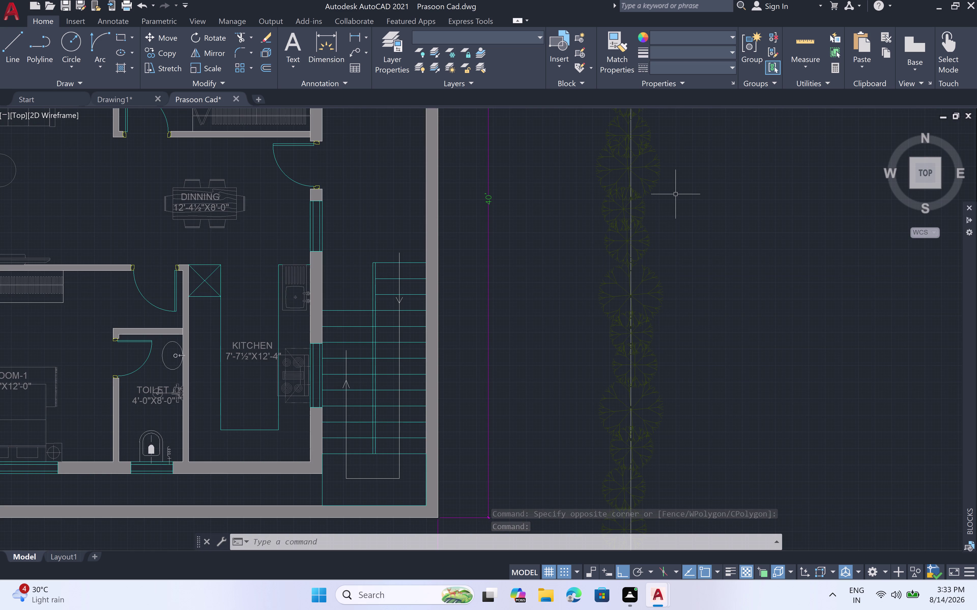
scroll(down, 3)
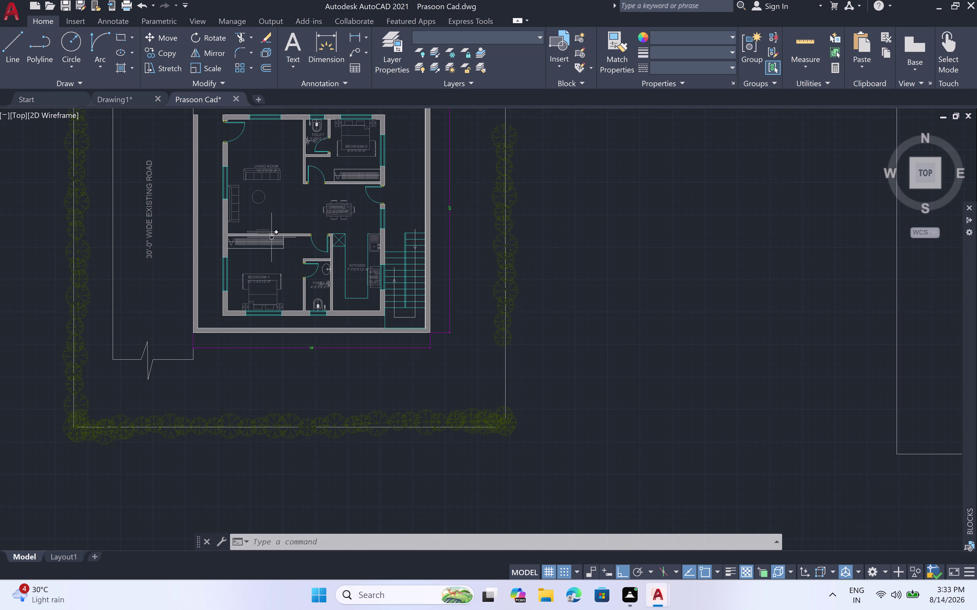
scroll(up, 3)
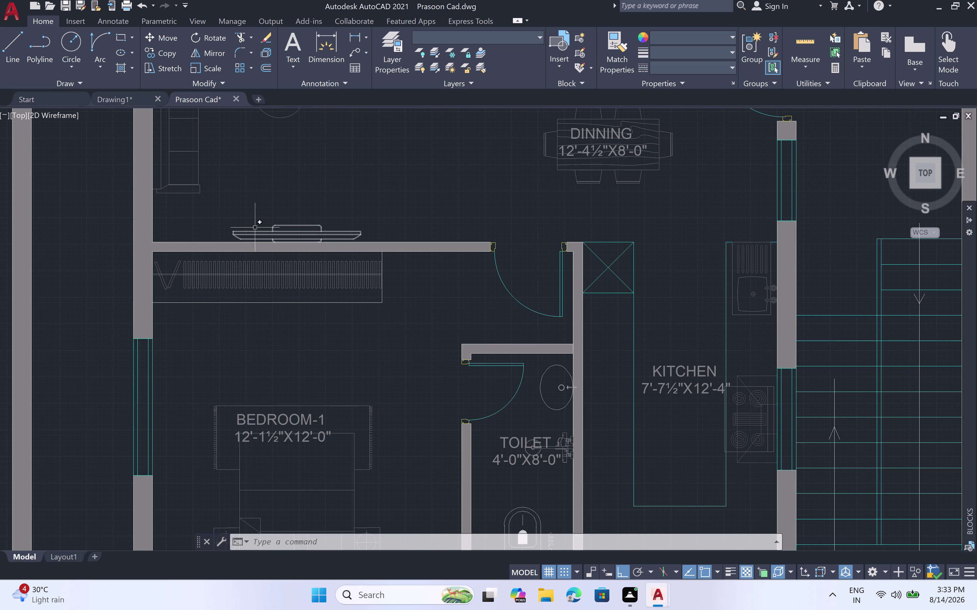
click(263, 232)
scroll(down, 3)
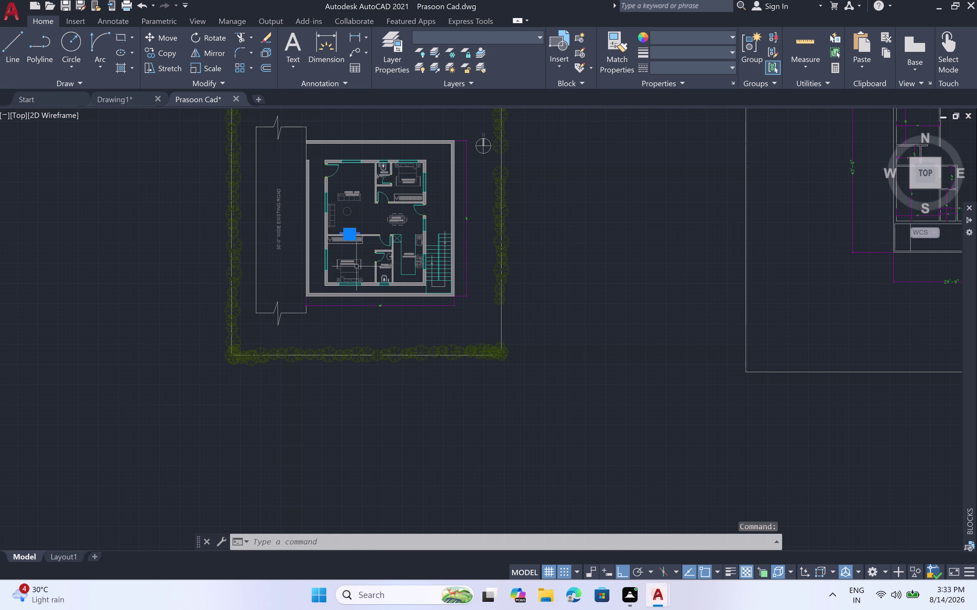
scroll(up, 3)
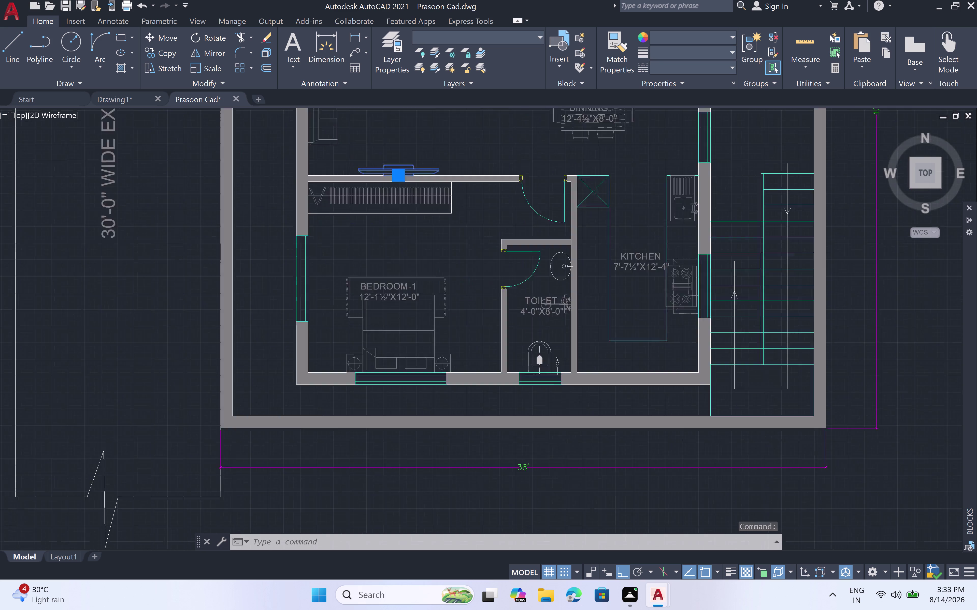
scroll(up, 3)
scroll(down, 3)
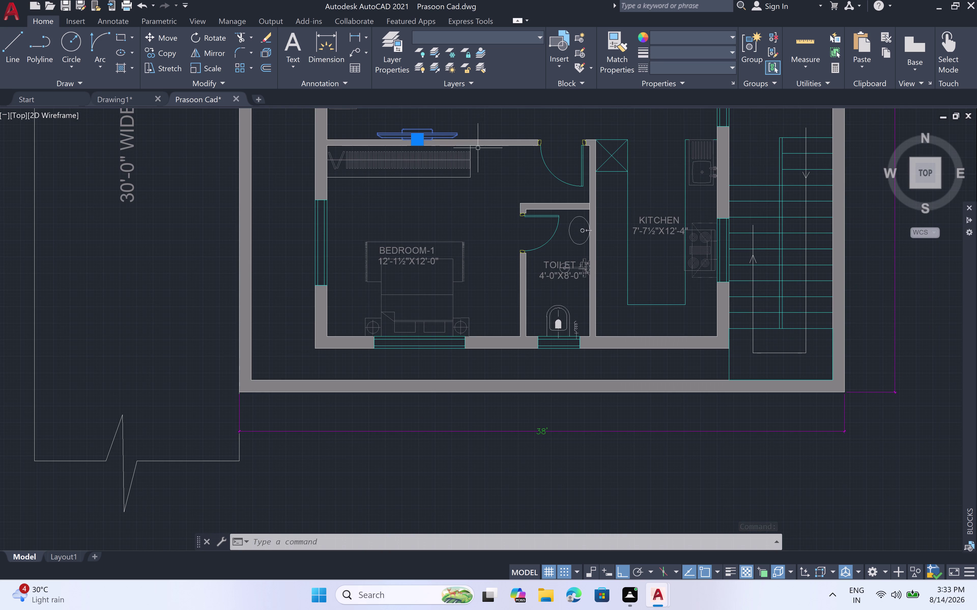
click(469, 149)
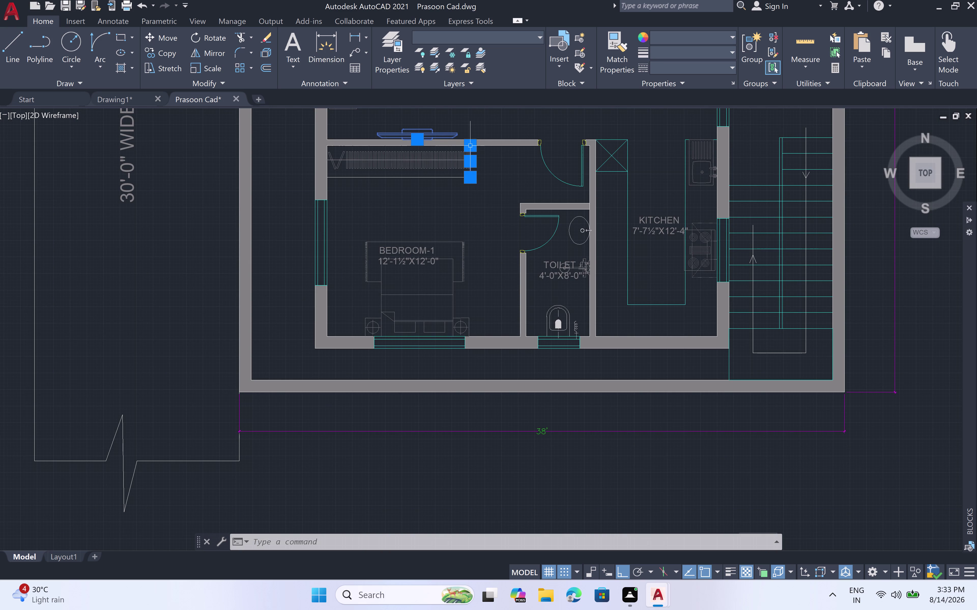
click(332, 151)
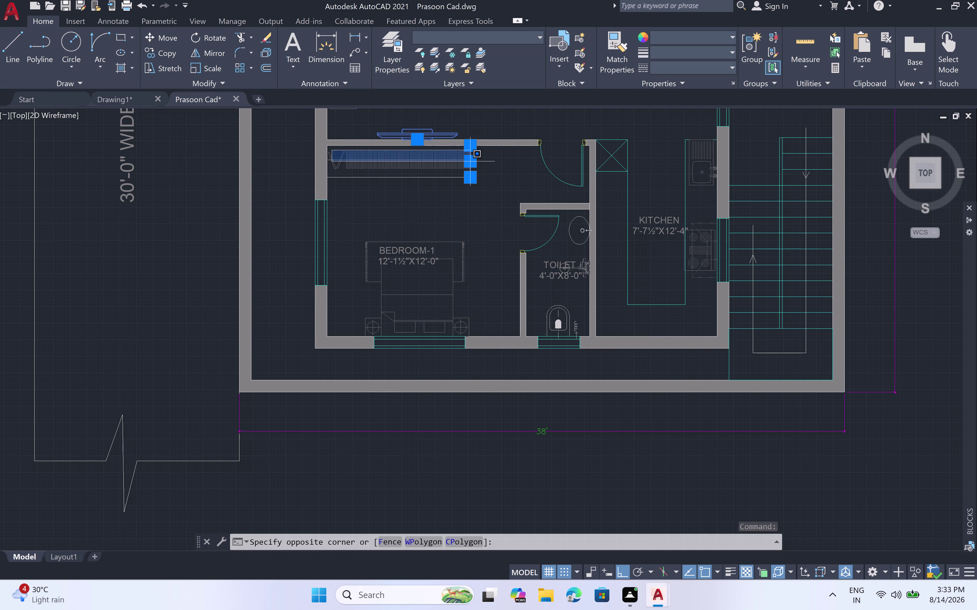
double_click(467, 184)
Add the small fixture beside the kitchen to the selection.
scroll(down, 3)
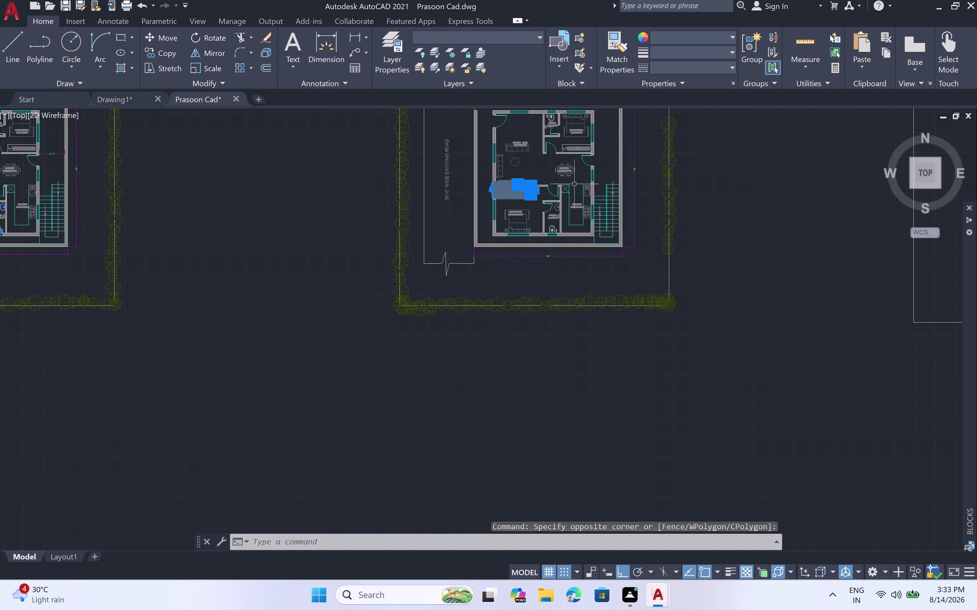
scroll(up, 3)
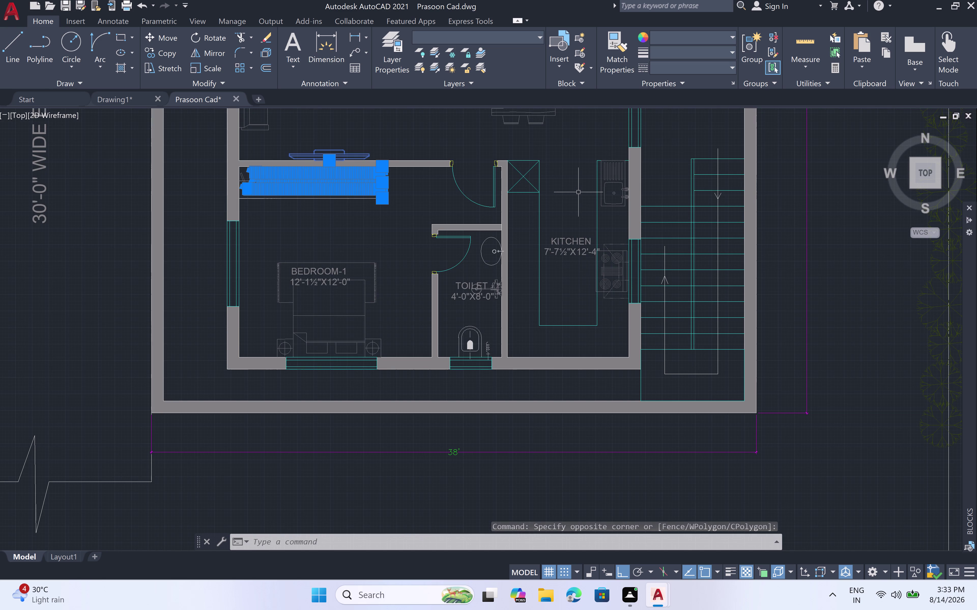
scroll(down, 3)
click(598, 184)
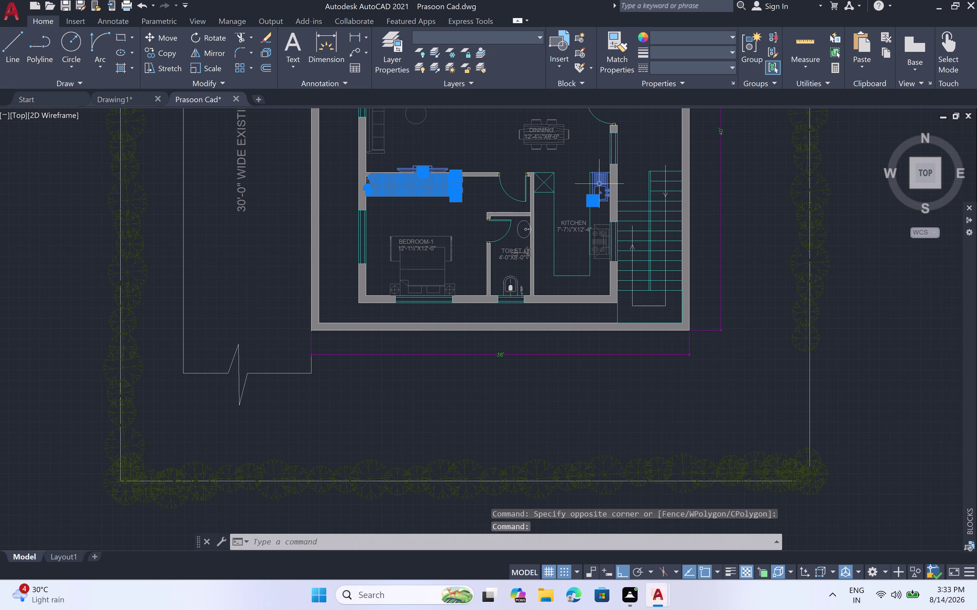
click(597, 245)
scroll(down, 3)
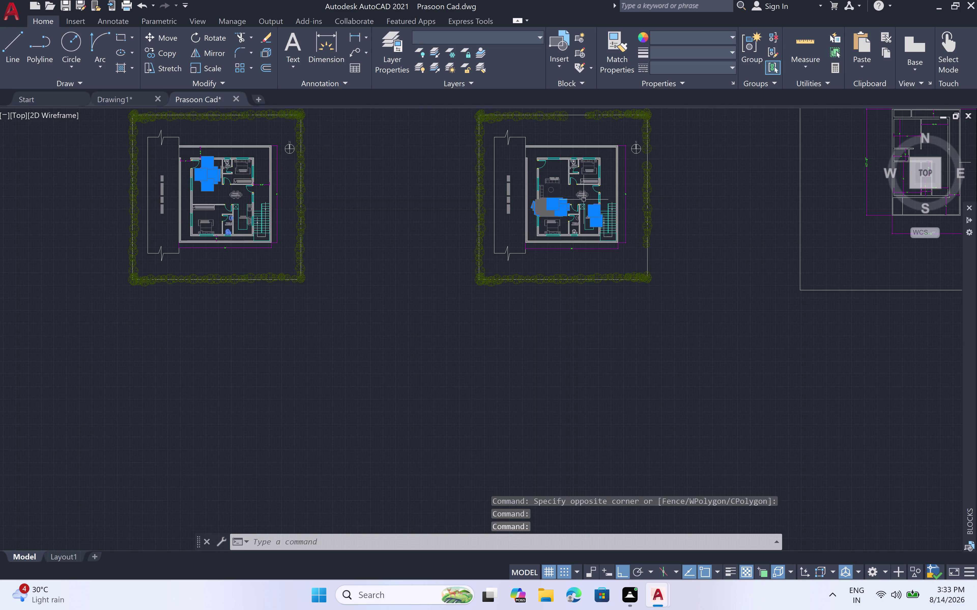
Zoom out and pan across to the first floor plan with its bedrooms and kitchen.
scroll(up, 3)
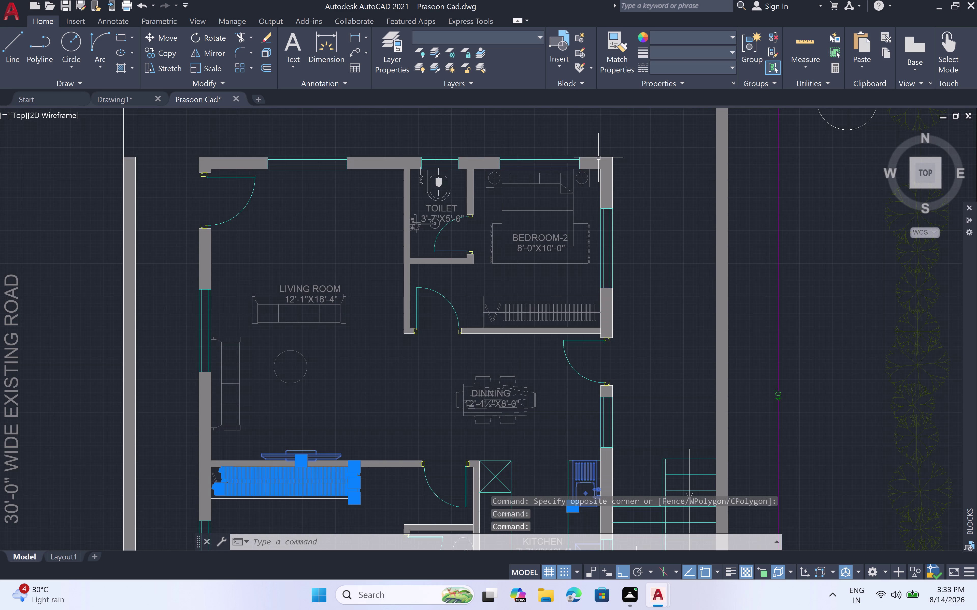
scroll(up, 3)
scroll(down, 3)
scroll(down, 3)
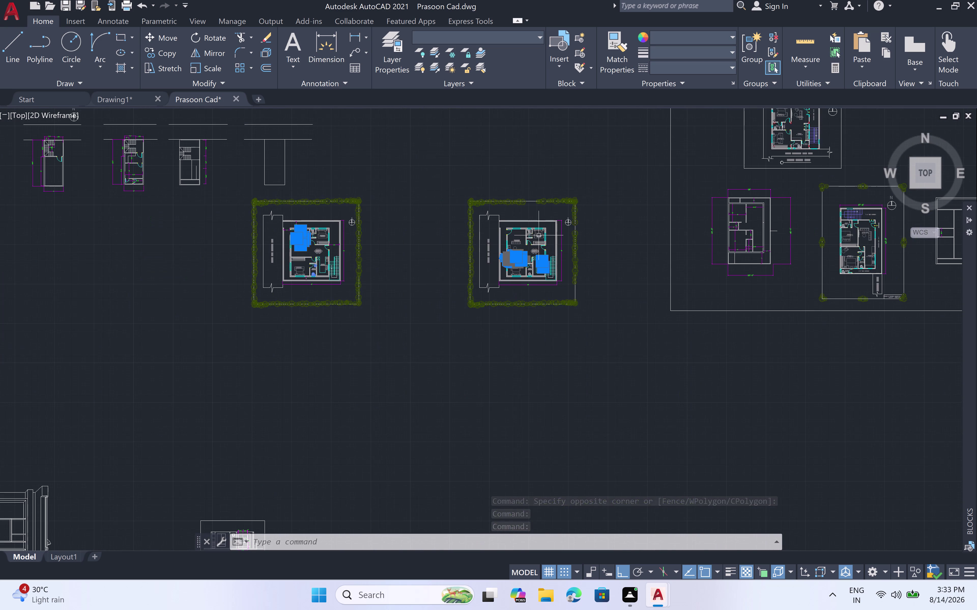
scroll(down, 3)
middle_drag(798, 256, 798, 256)
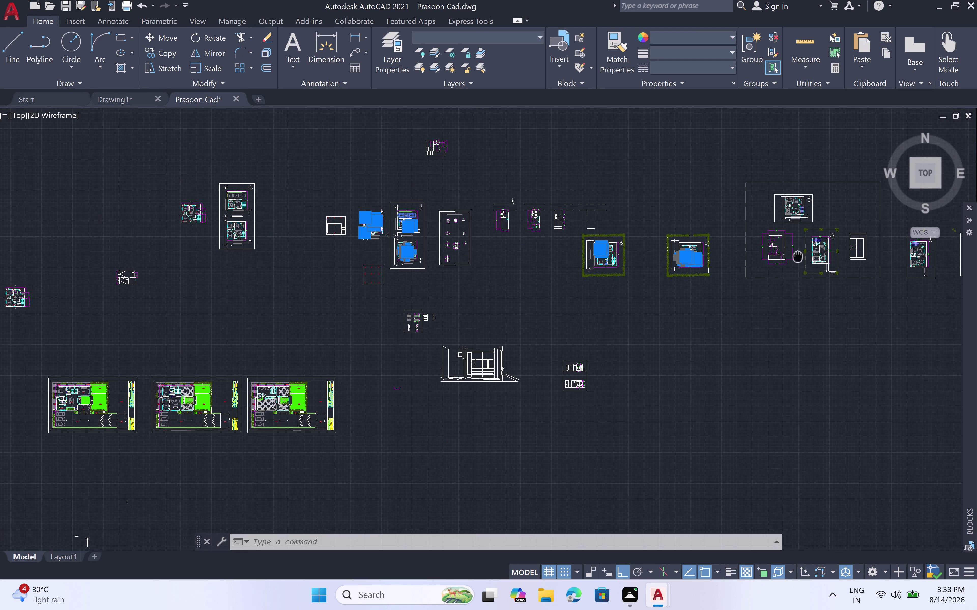
middle_drag(797, 256, 489, 311)
scroll(up, 3)
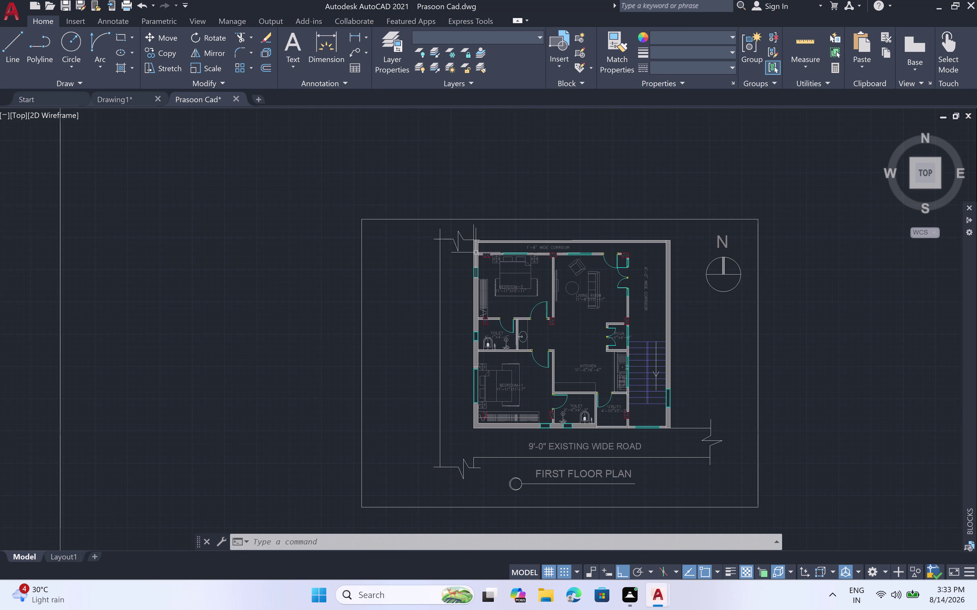
Add the kitchen stove and sink blocks to the current furniture selection.
scroll(up, 3)
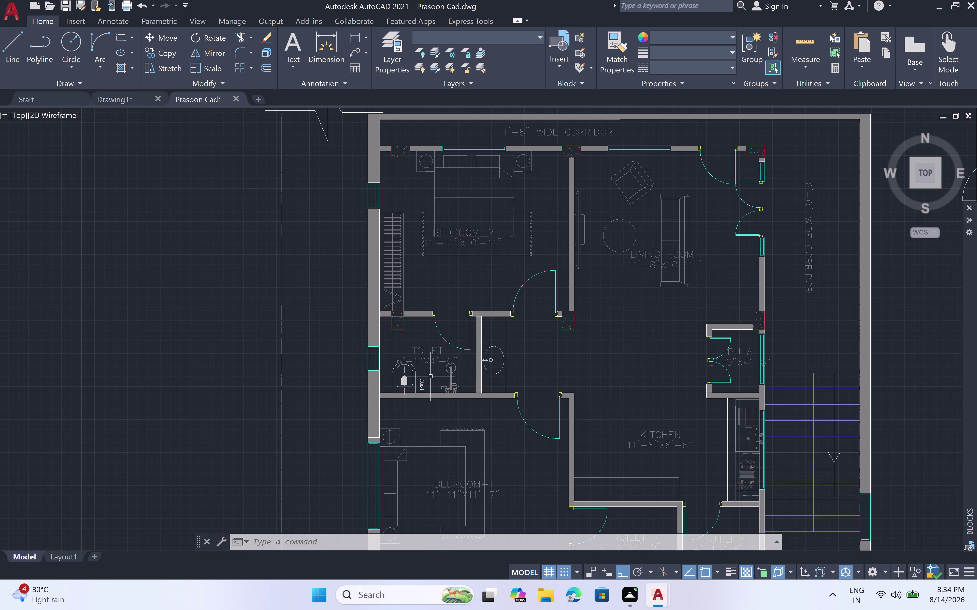
scroll(down, 3)
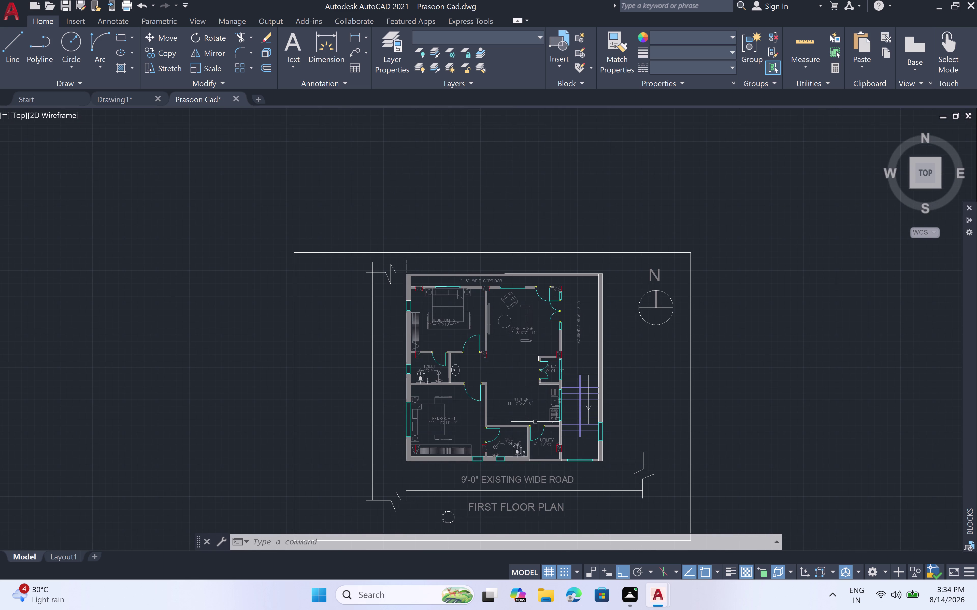
scroll(up, 3)
click(550, 403)
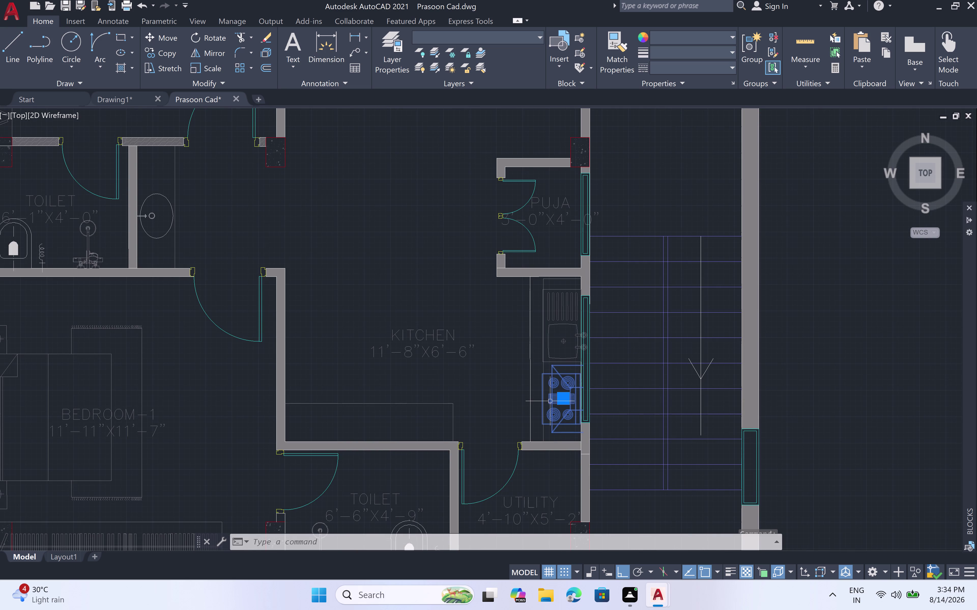
click(548, 342)
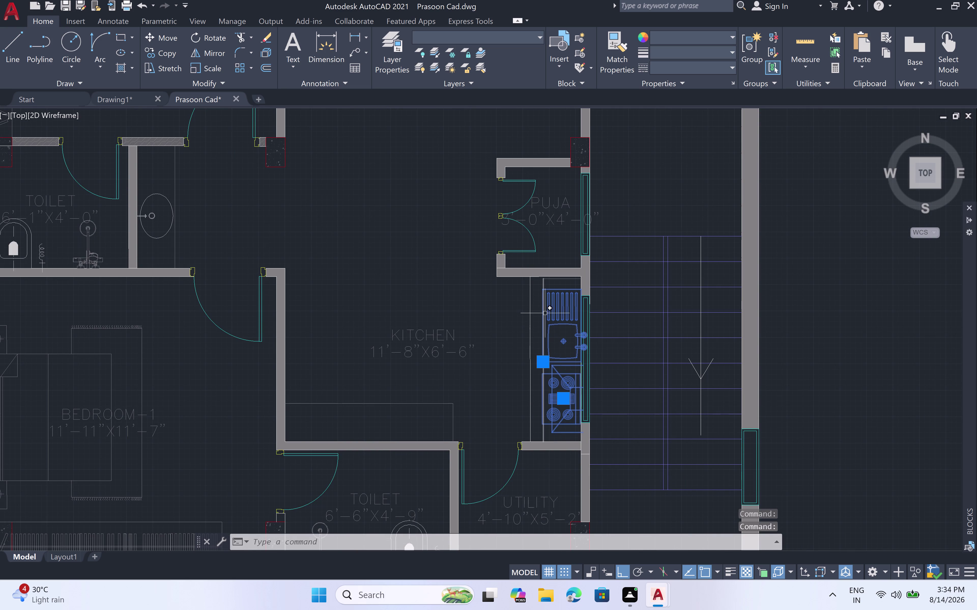
scroll(down, 3)
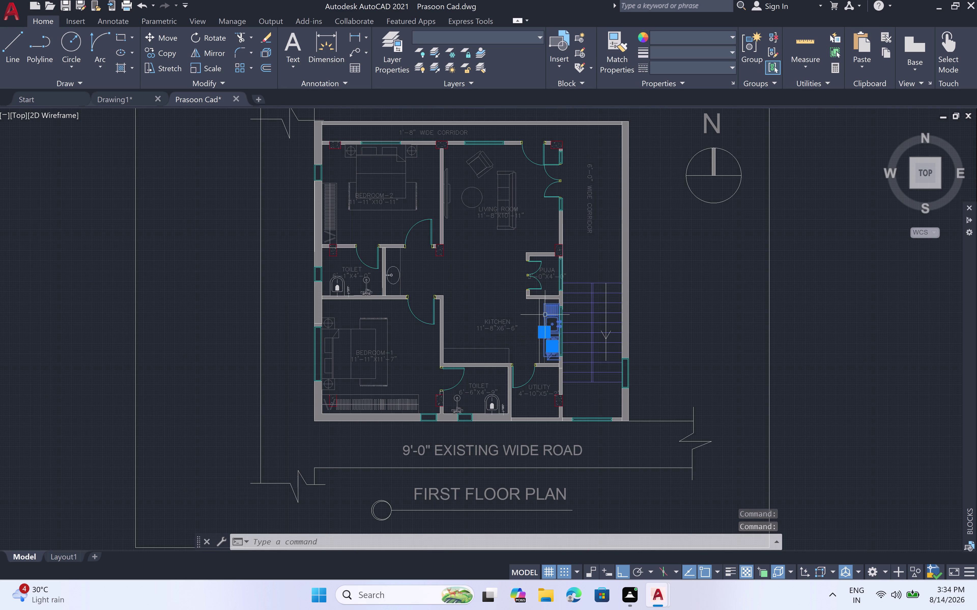
scroll(down, 3)
scroll(down, 3)
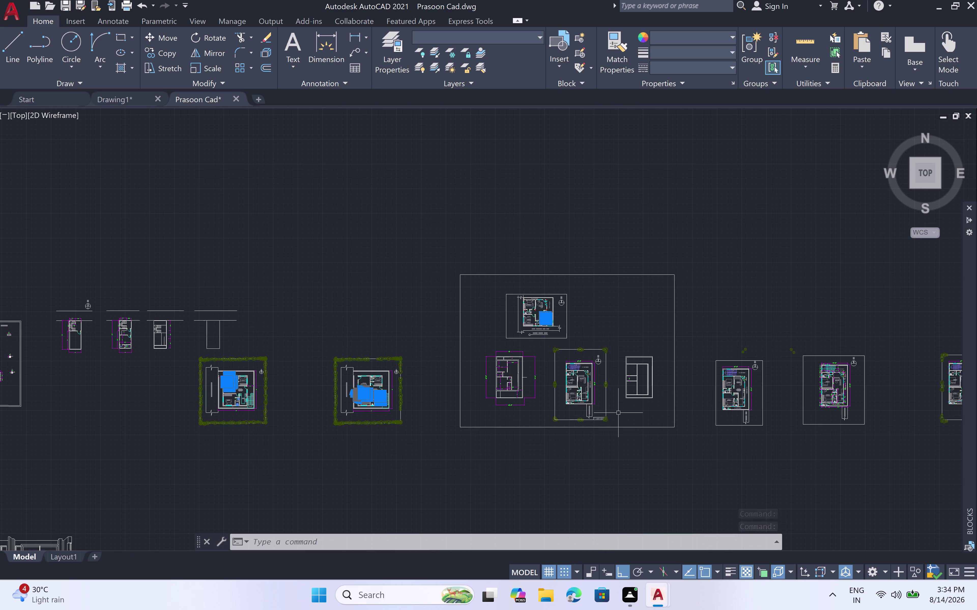
Select the armchair and round table blocks beside BEDROOM-1 in the 6'-0" passage plan.
scroll(up, 3)
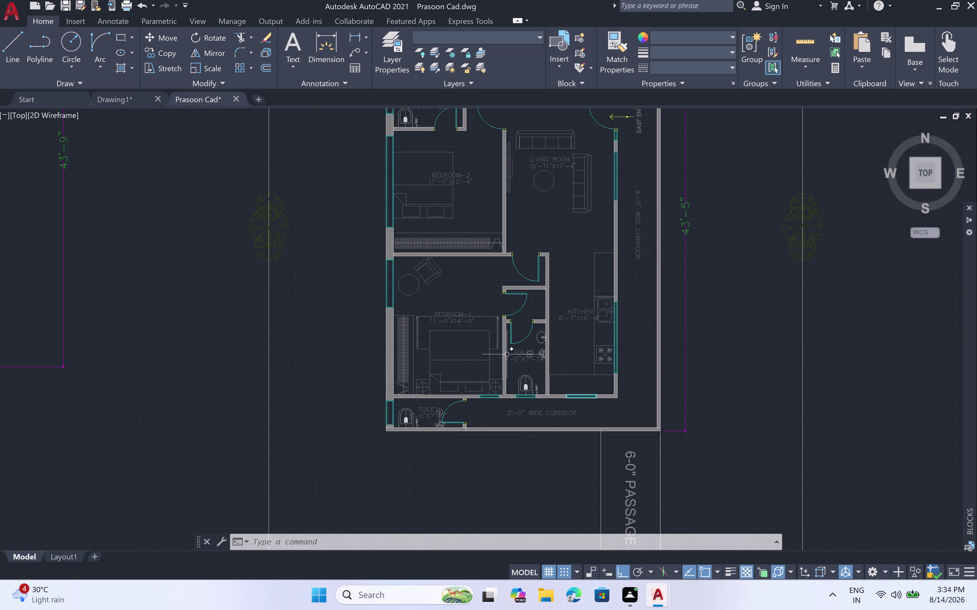
scroll(up, 3)
scroll(down, 3)
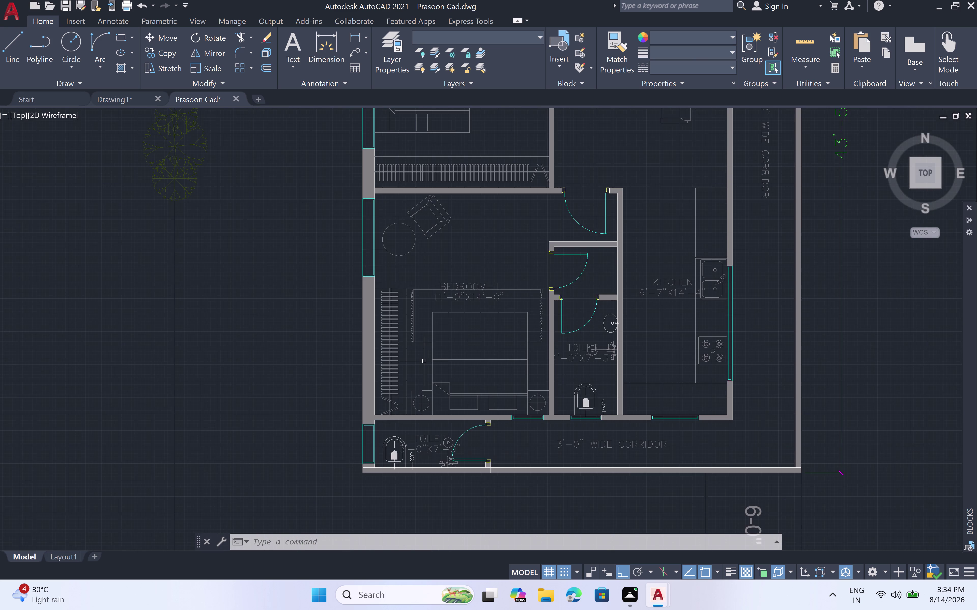
scroll(down, 3)
scroll(down, 3)
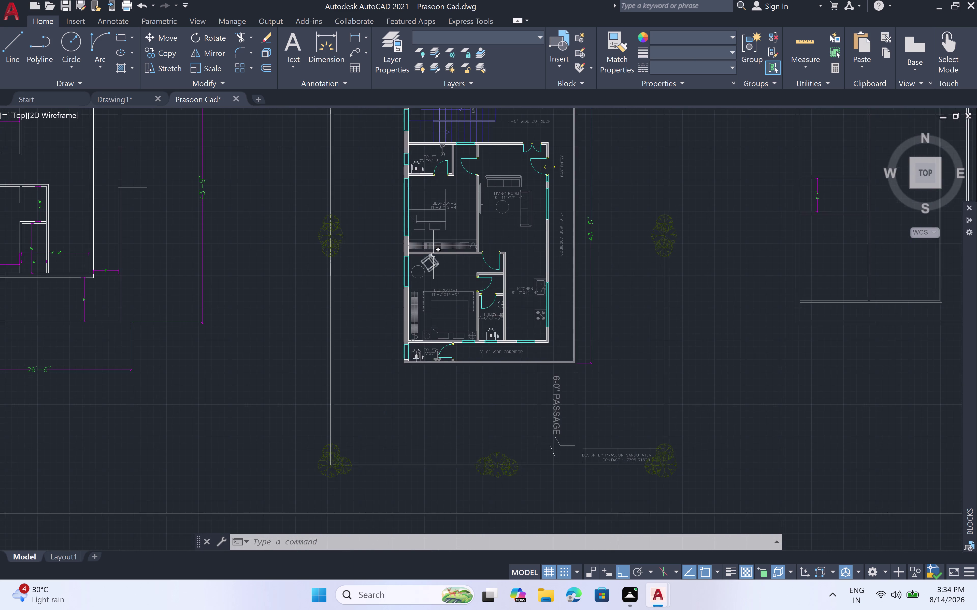
click(433, 258)
click(413, 277)
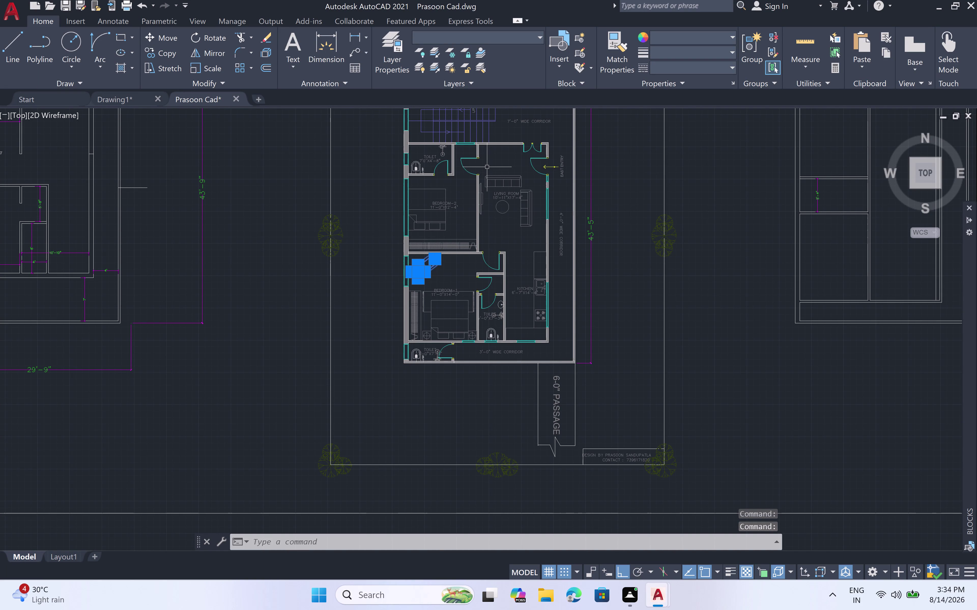
Pan and zoom out to view the neighbouring house plans.
scroll(down, 3)
middle_drag(524, 173, 519, 274)
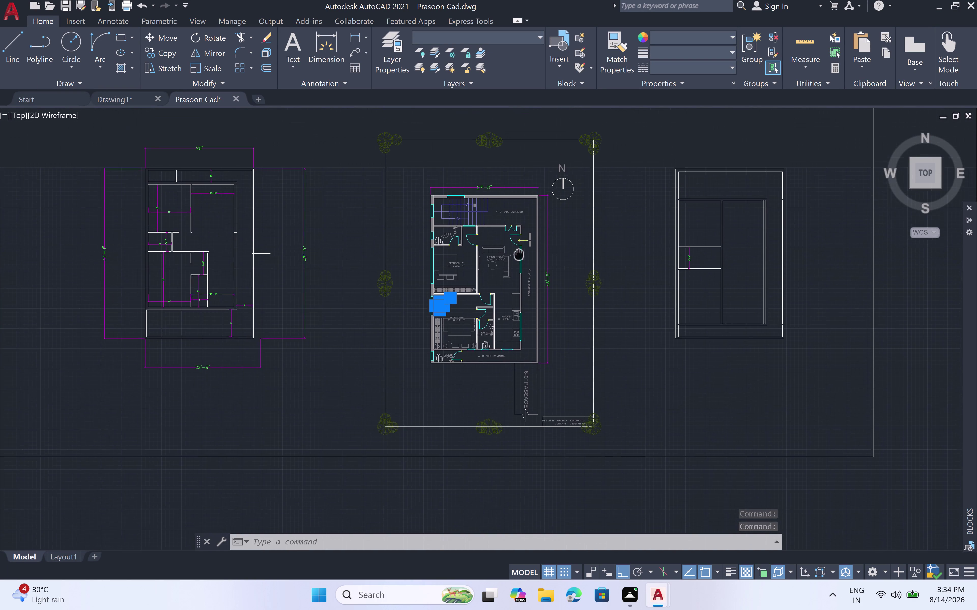
middle_drag(519, 273, 518, 310)
scroll(down, 3)
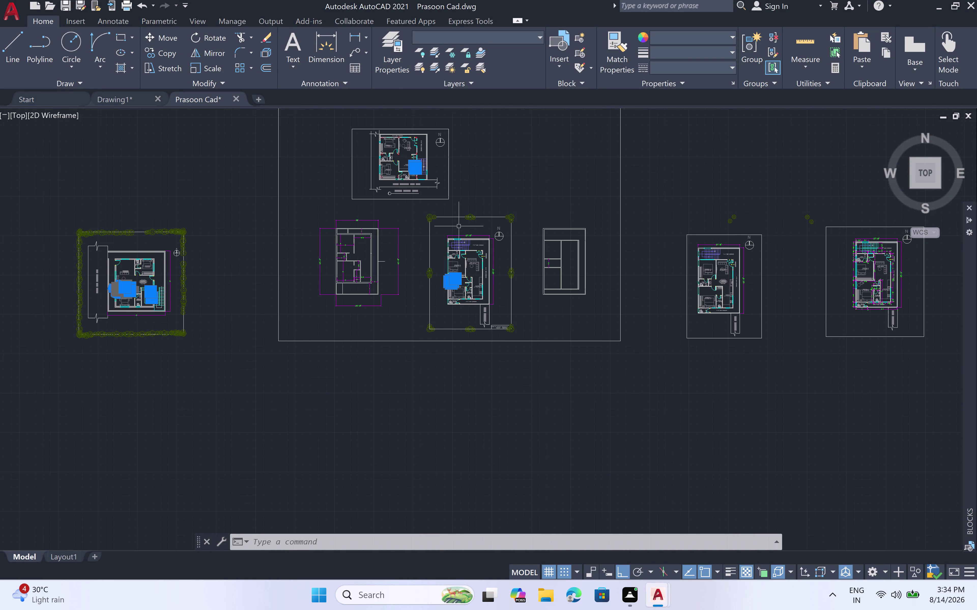
Double-click the kitchen sink to show its layer in Quick Properties.
scroll(up, 3)
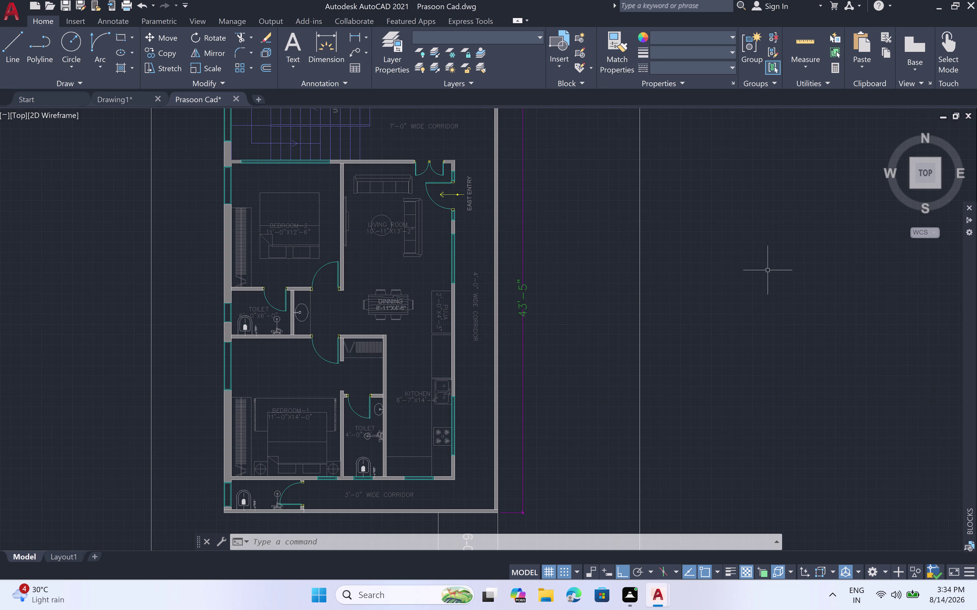
scroll(down, 3)
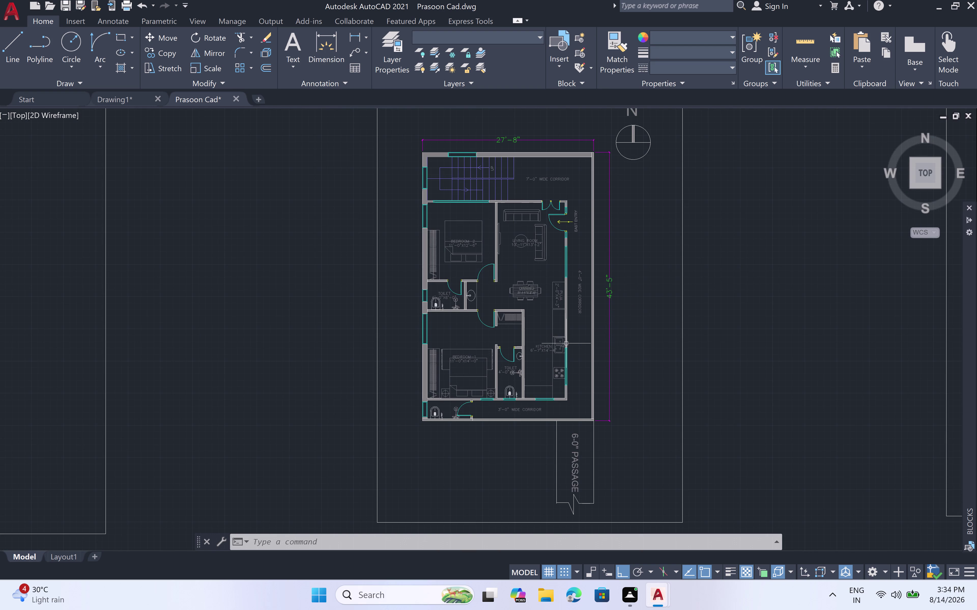
scroll(up, 3)
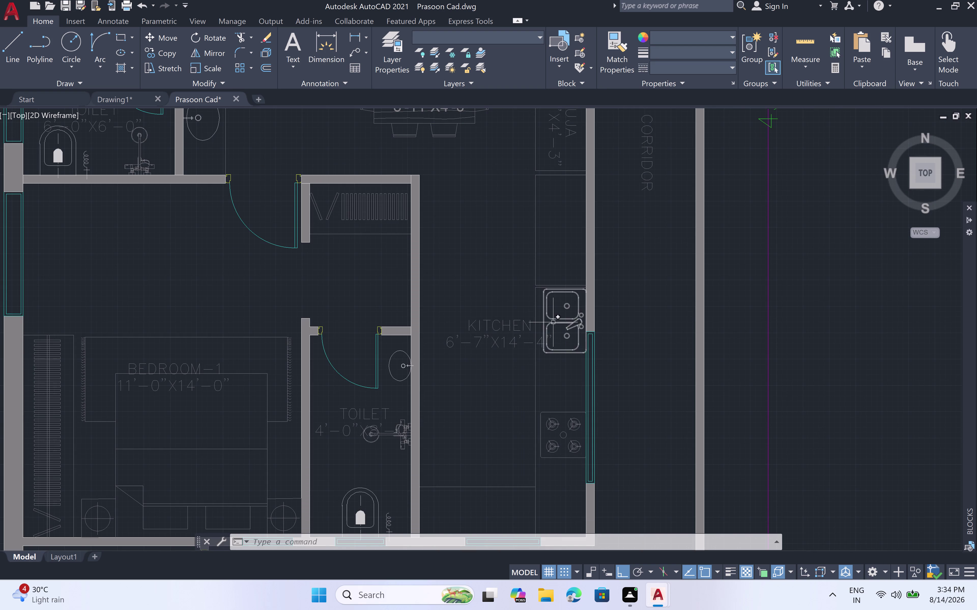
double_click(553, 322)
double_click(562, 421)
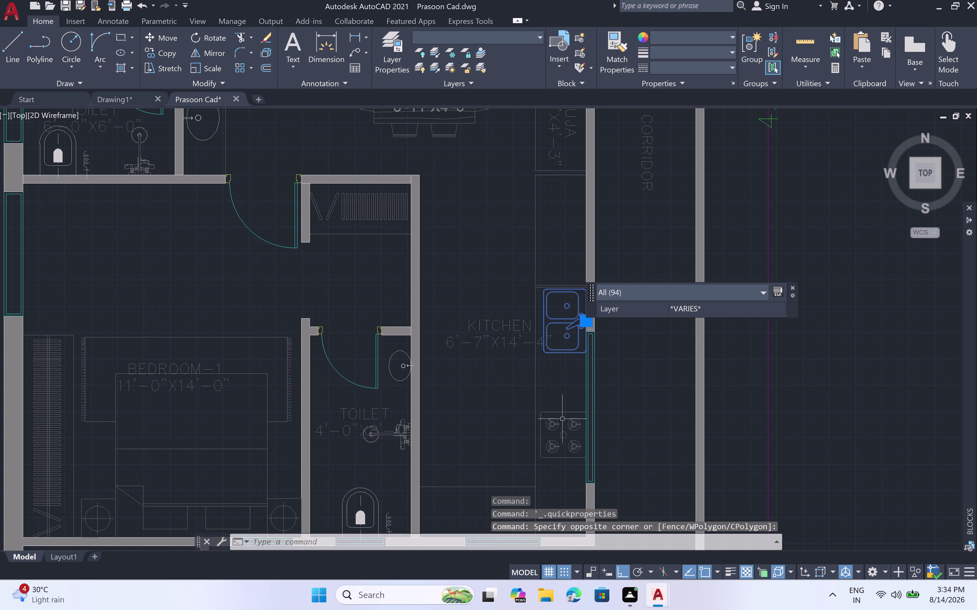
Dismiss Quick Properties, clear the selection, and zoom out.
click(561, 416)
double_click(552, 428)
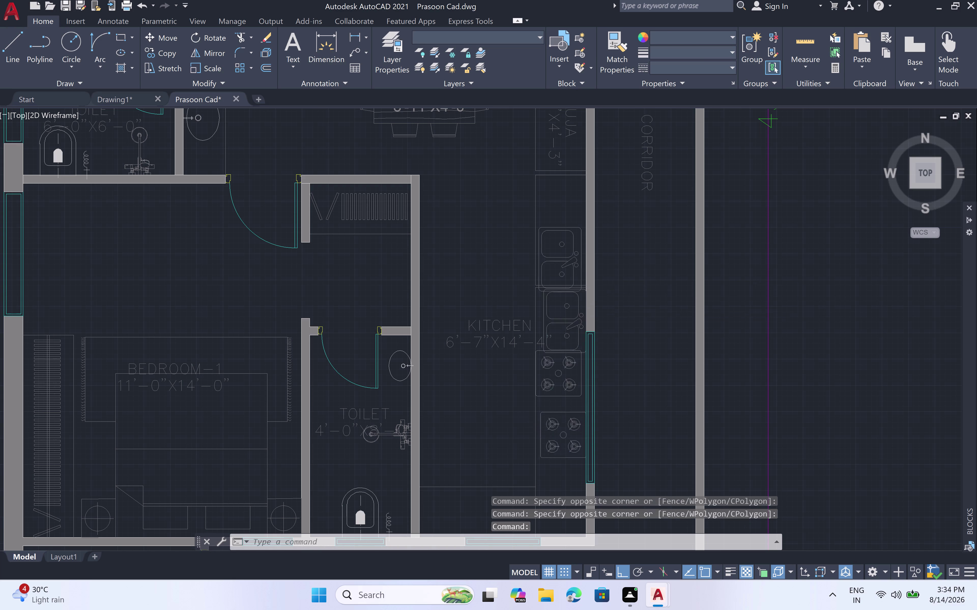
scroll(down, 3)
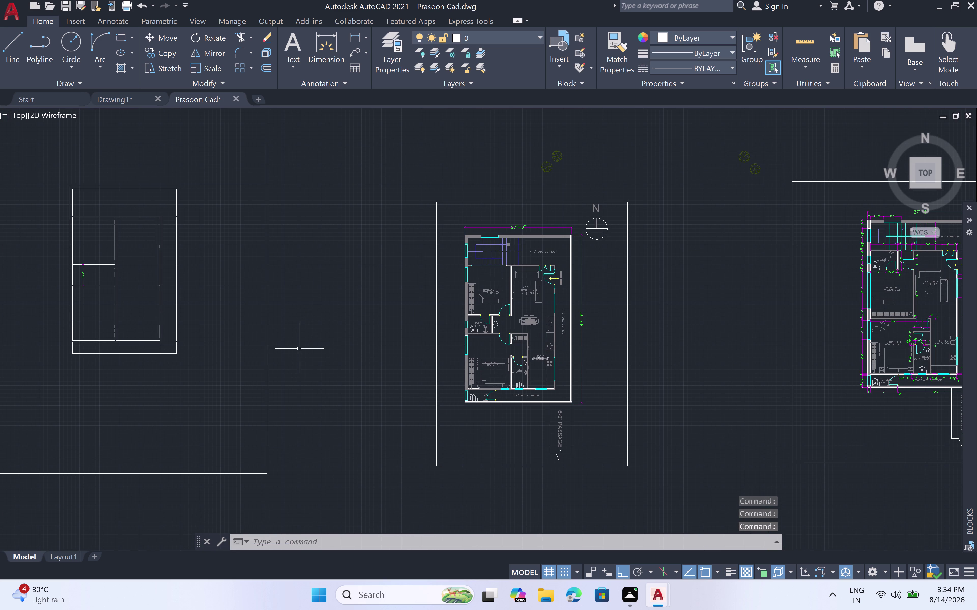